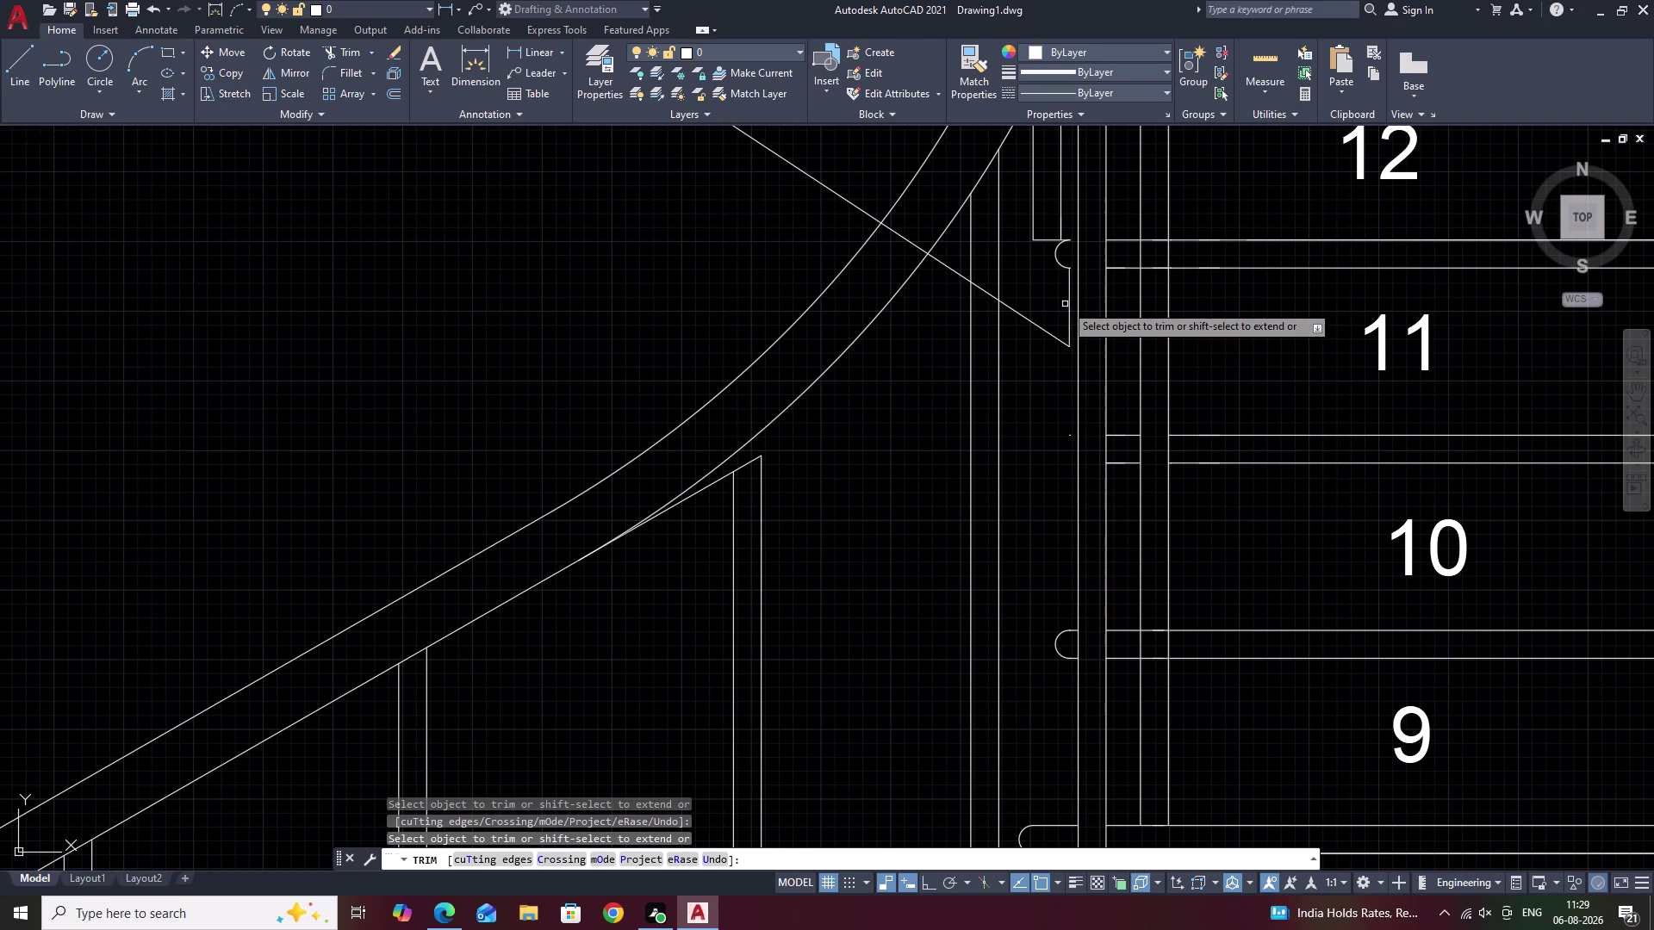
Cut one piece off the diagonal line, then try EXTEND near step 11 and cancel it.
click(1068, 301)
key(Escape)
text(EX)
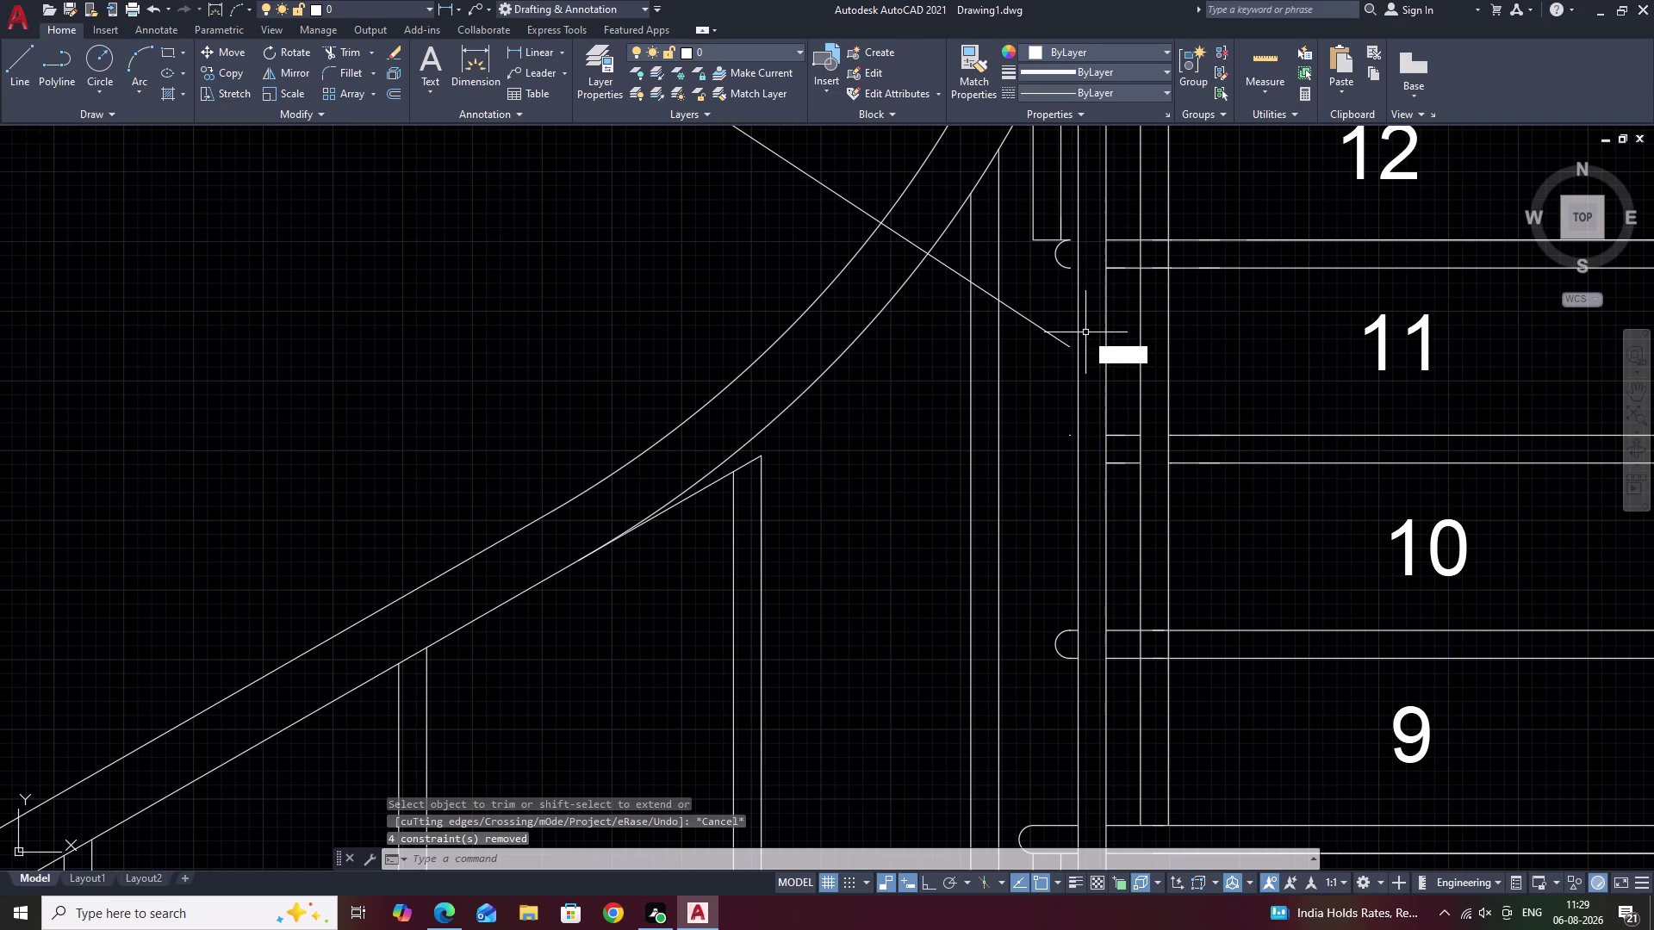
key(space)
click(1059, 337)
key(Escape)
scroll(down, 3)
scroll(down, 3)
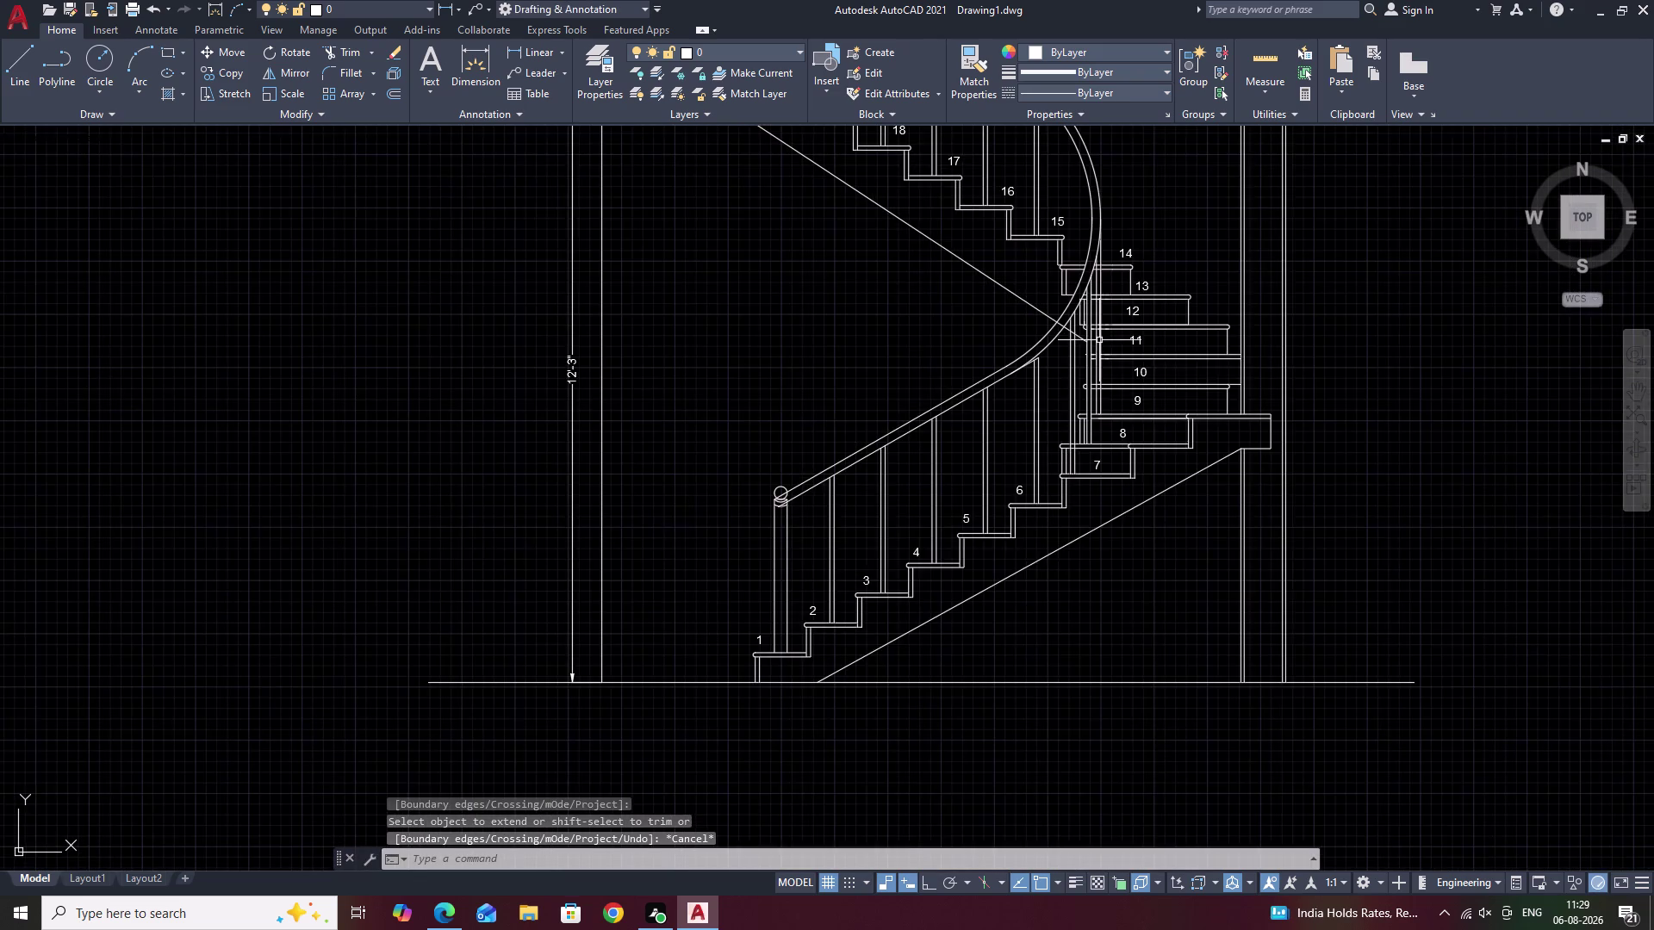
middle_drag(1099, 341, 1095, 471)
scroll(up, 3)
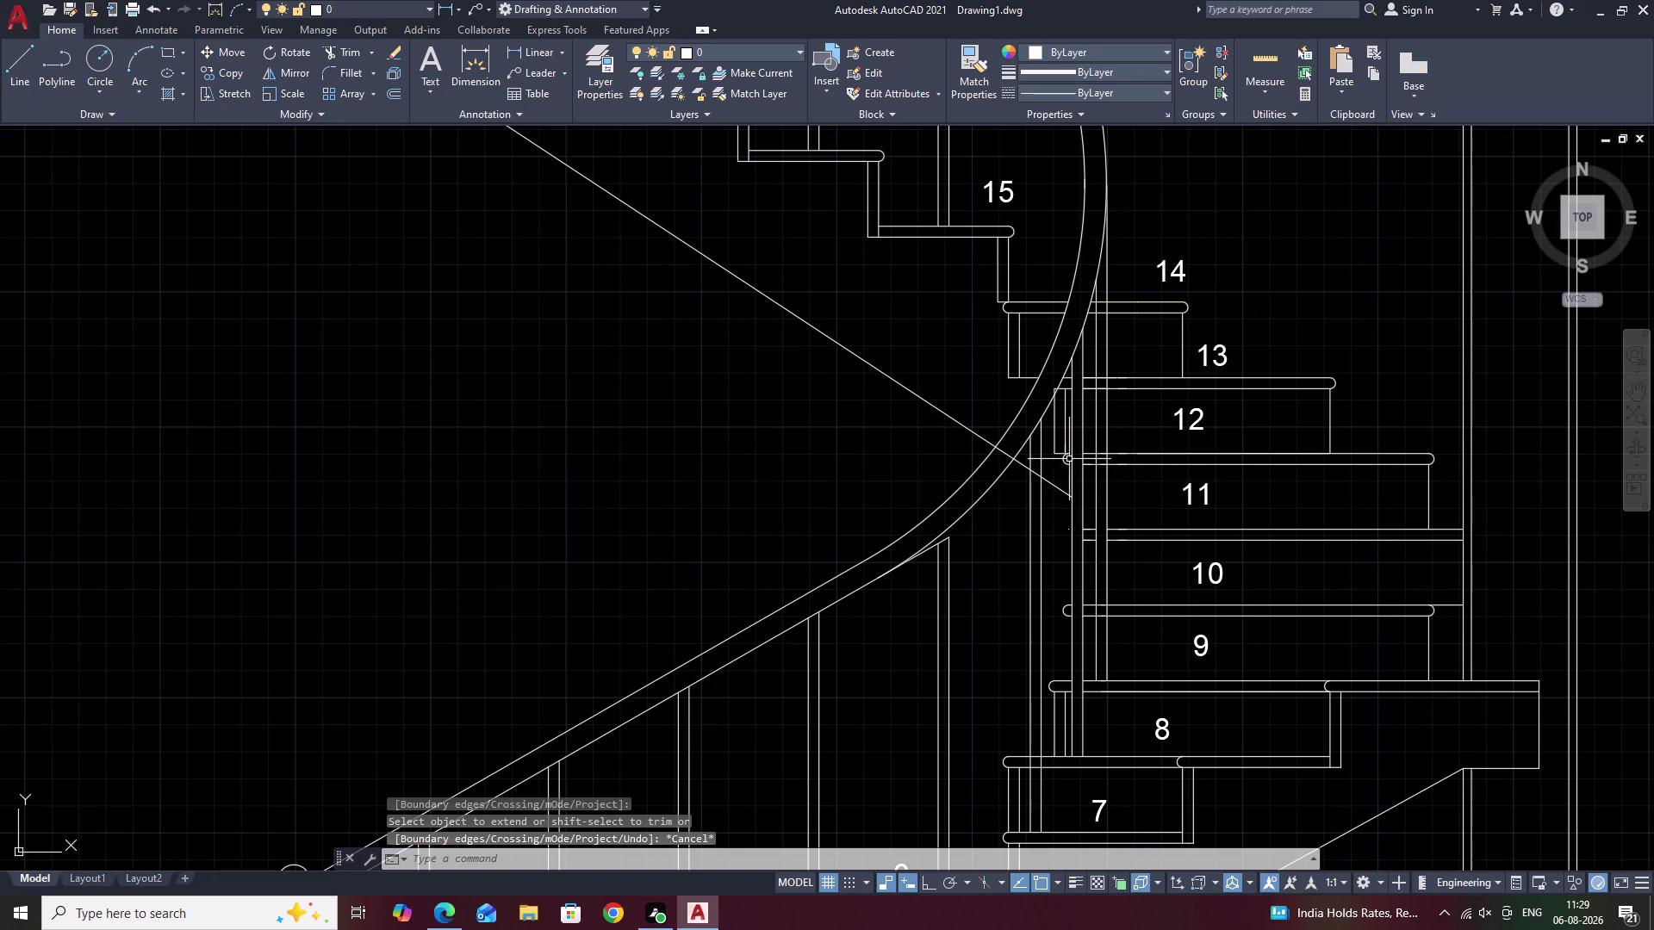
key(Escape)
scroll(up, 3)
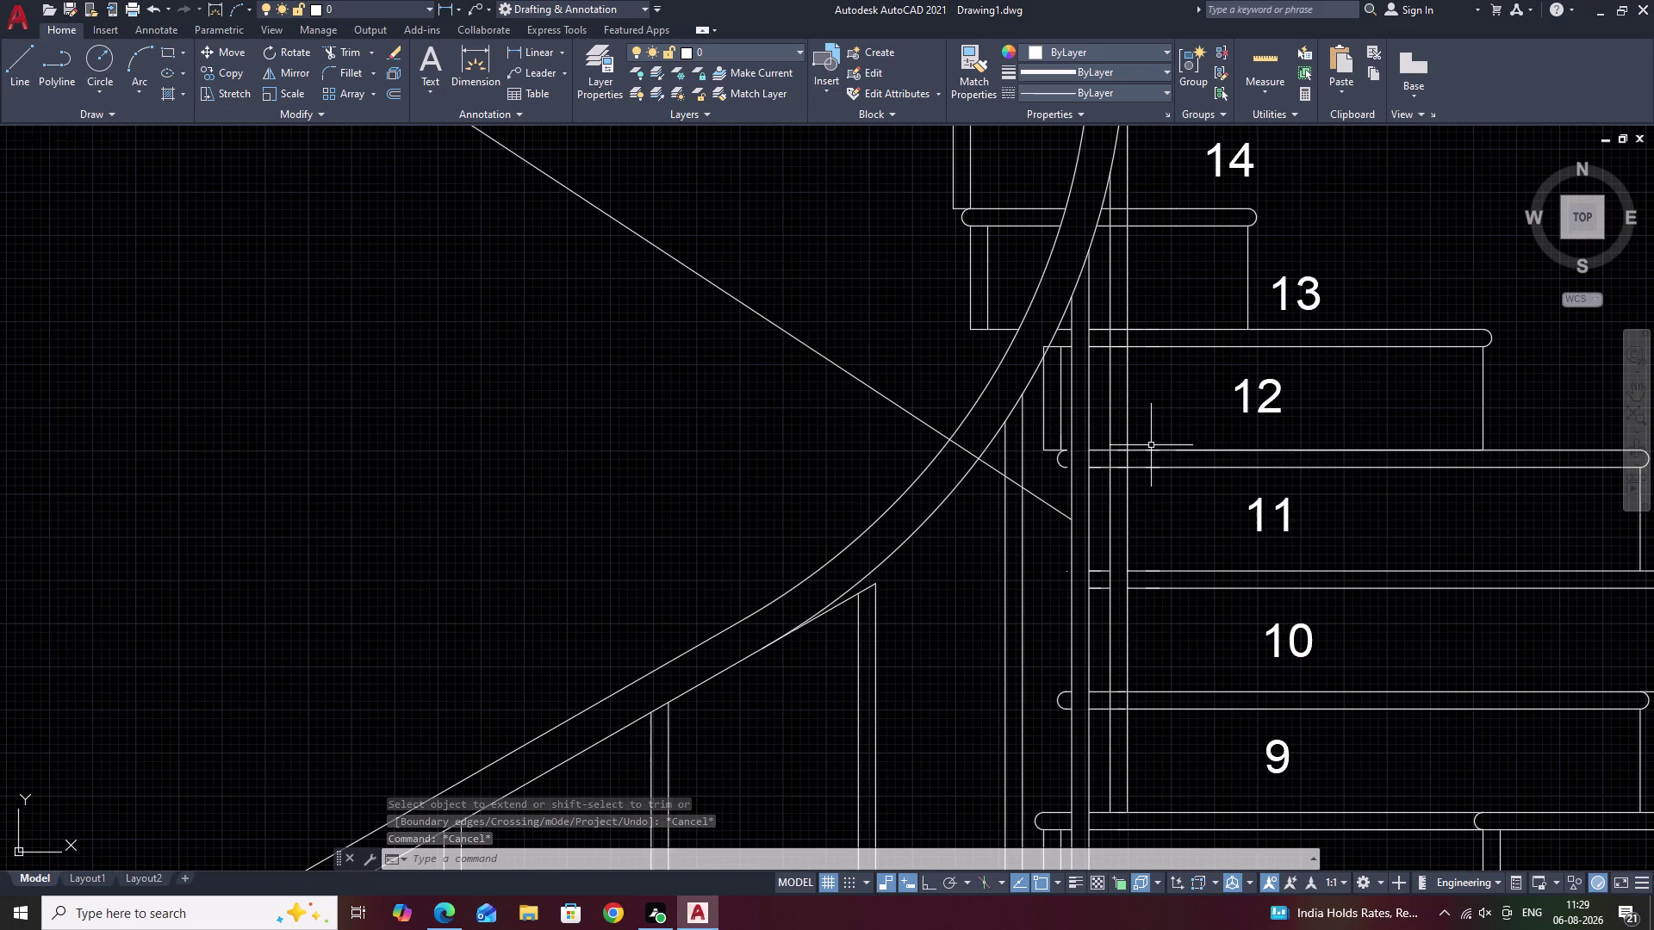
Trim the overlapping diagonal pieces around the posts beside steps 11 and 12.
text(TR)
key(space)
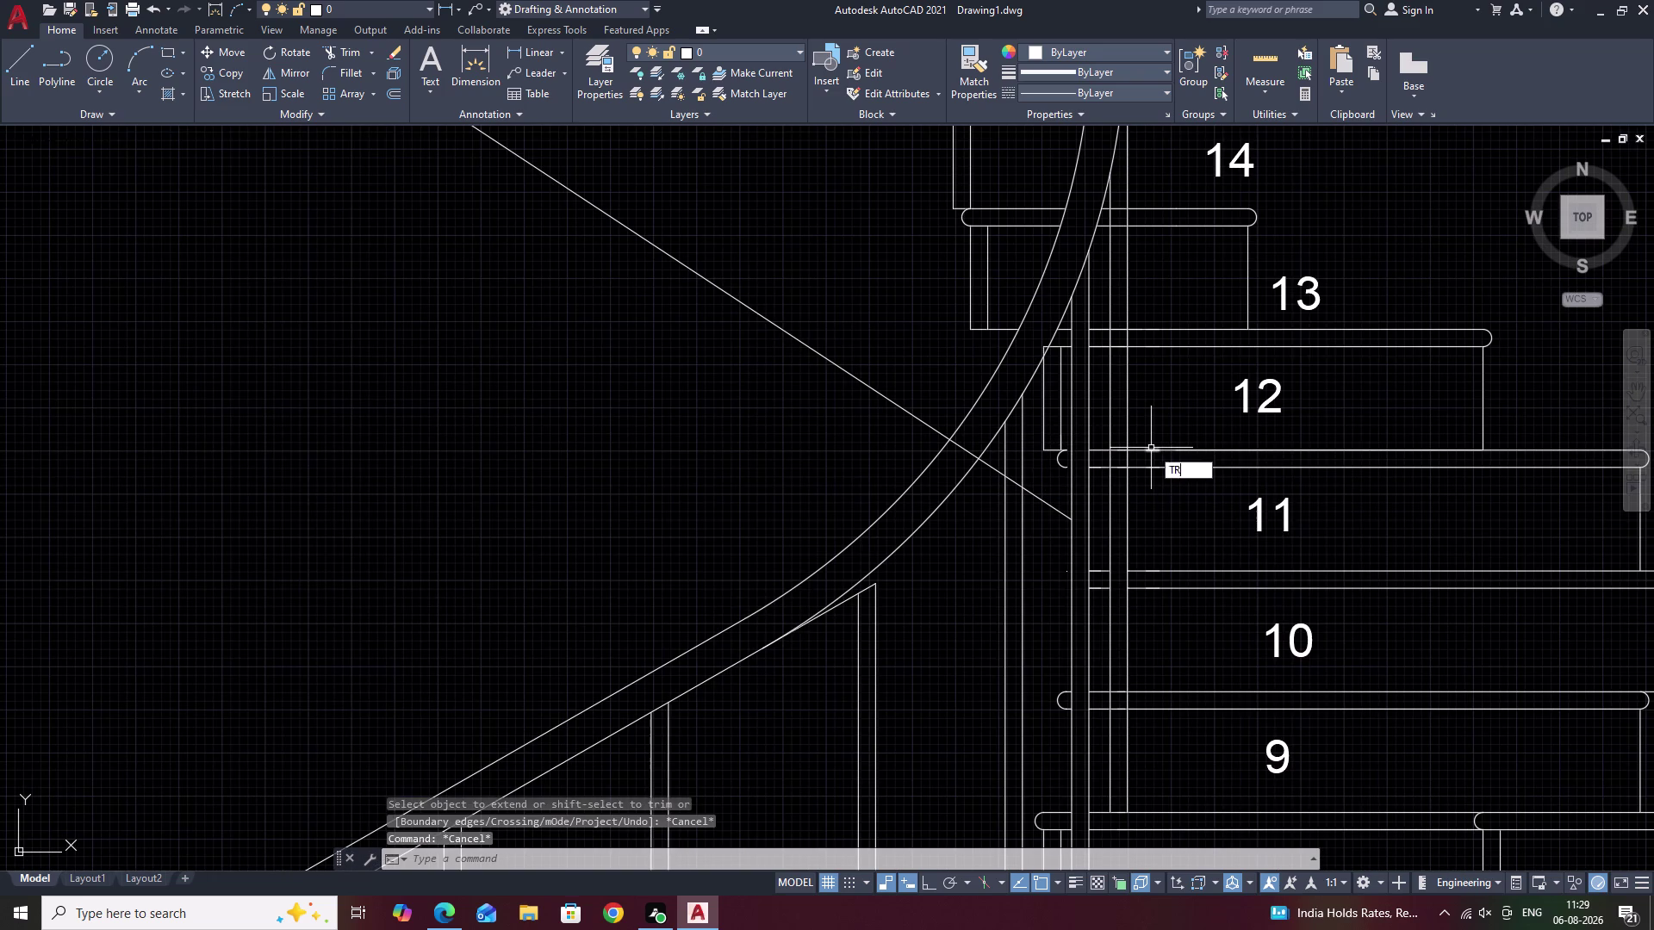
click(1063, 410)
click(1060, 461)
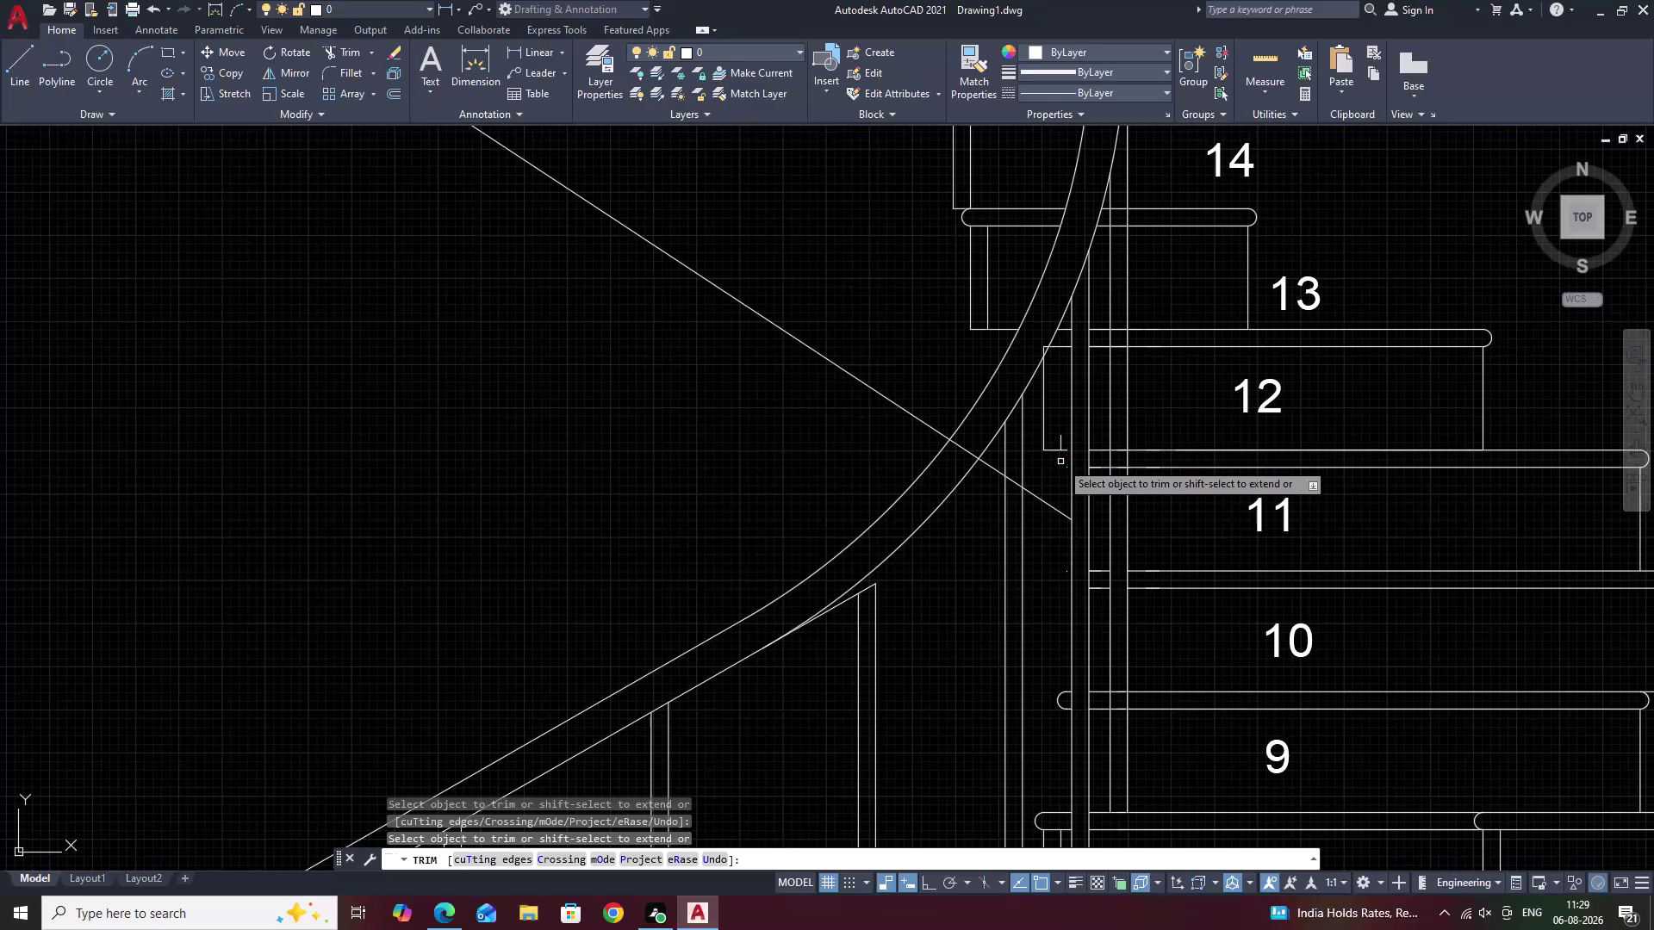
click(1056, 436)
click(1061, 453)
click(1046, 447)
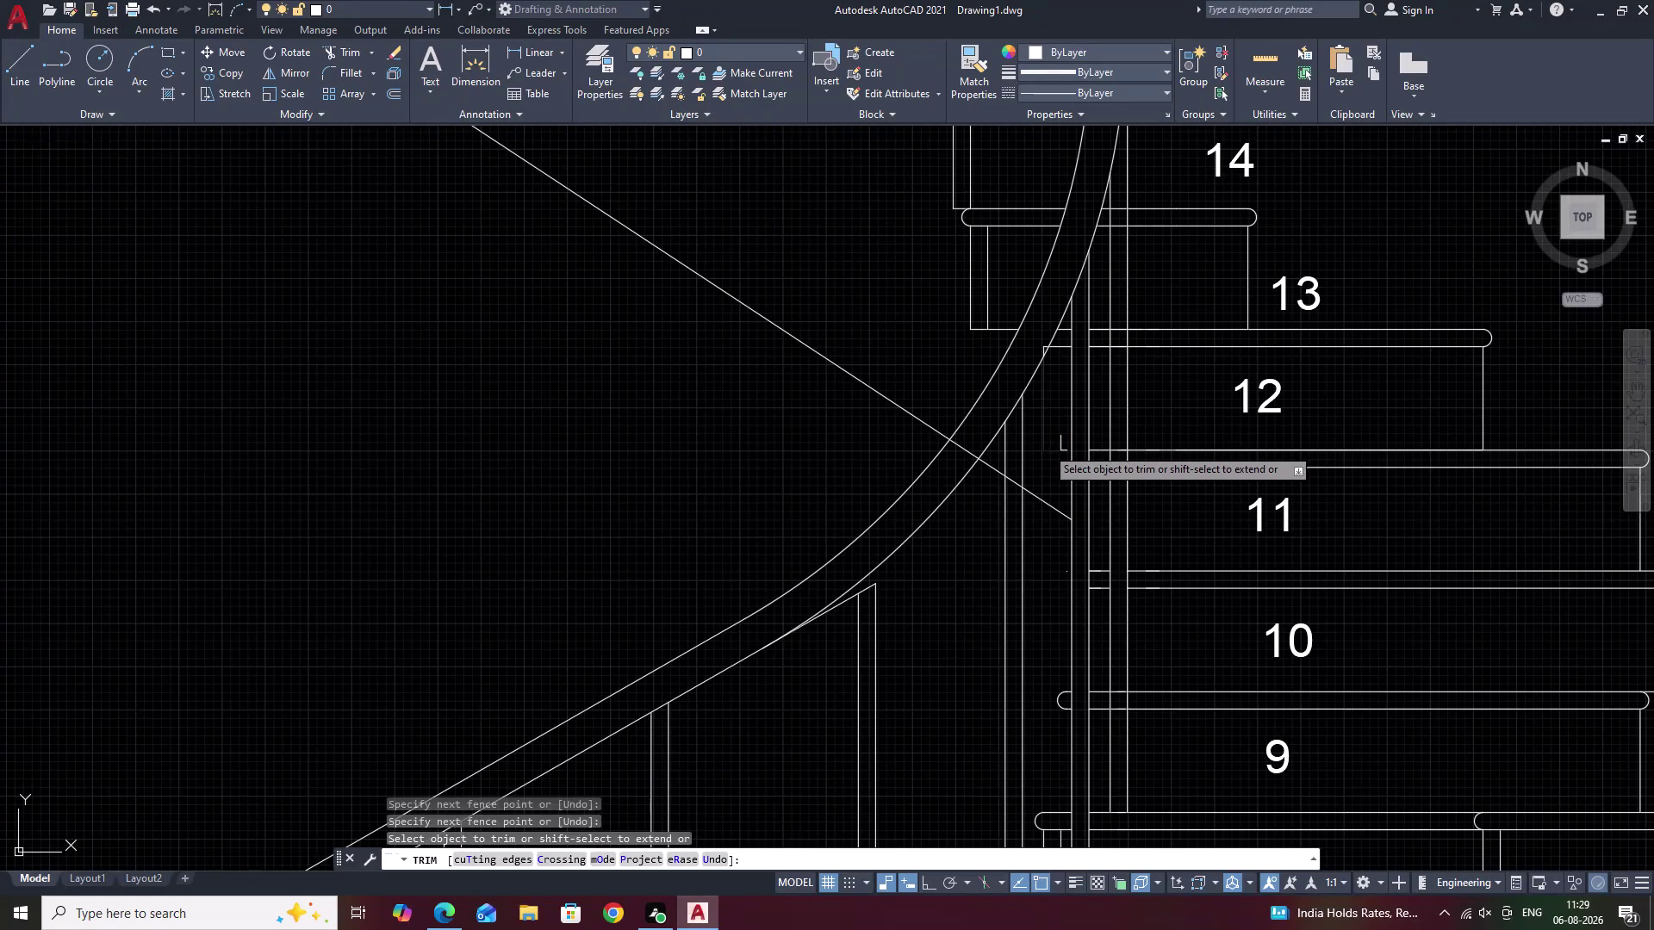
click(1062, 446)
click(1065, 467)
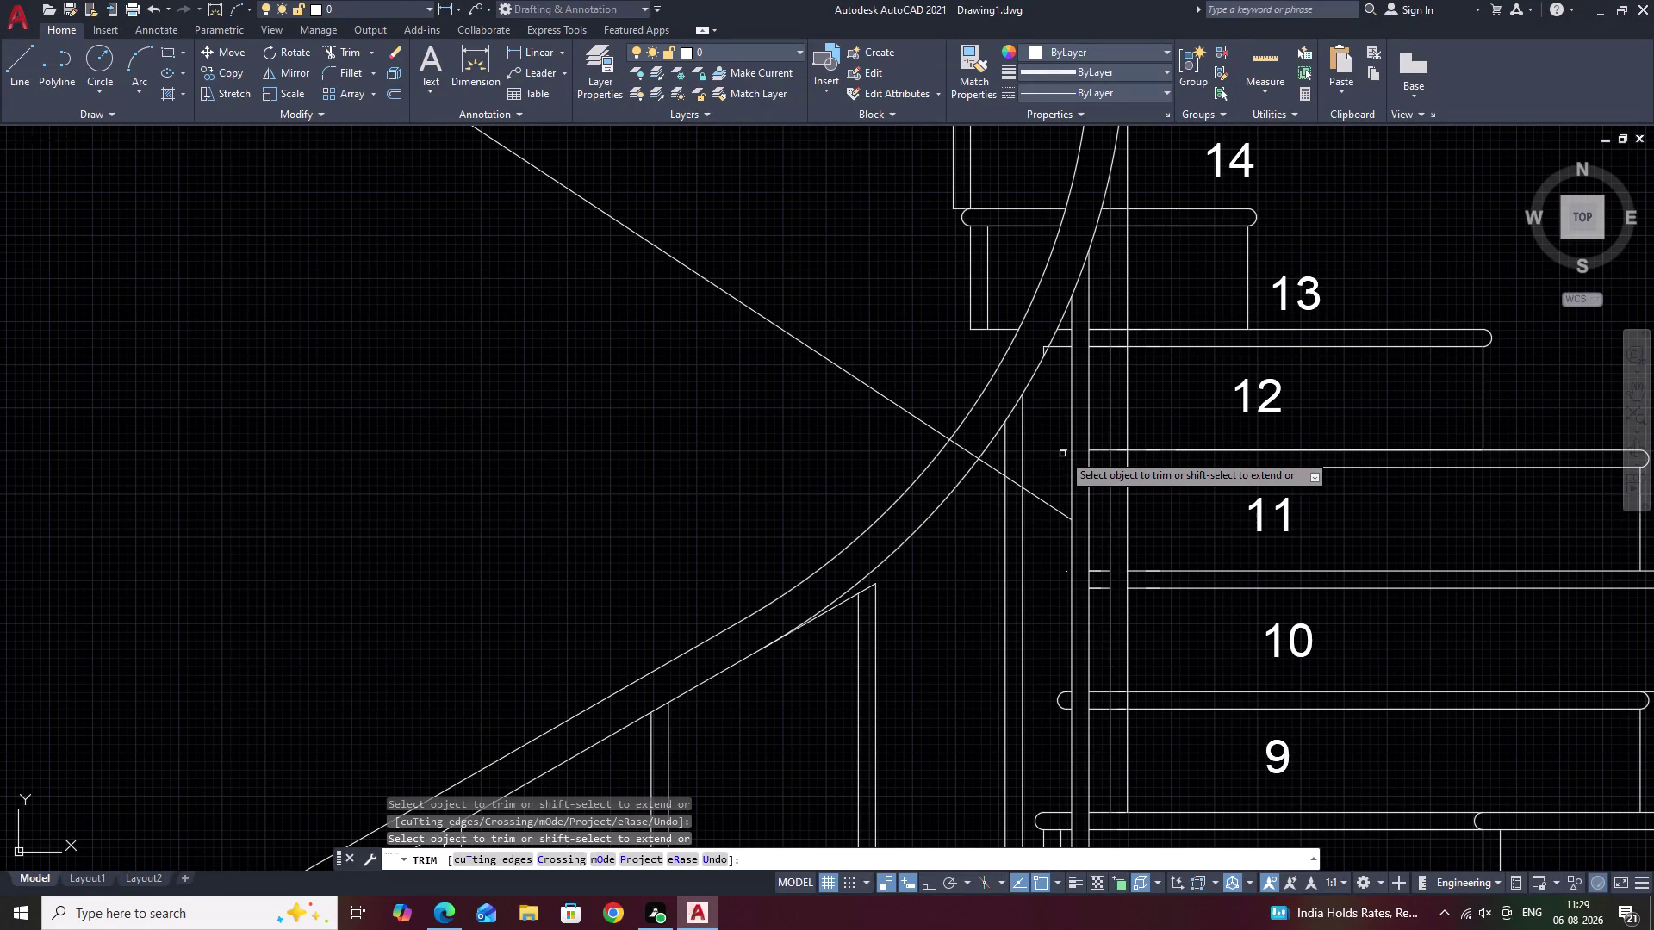
click(1062, 451)
Trim the leftover diagonal ends by the handrail and beside the posts.
scroll(up, 3)
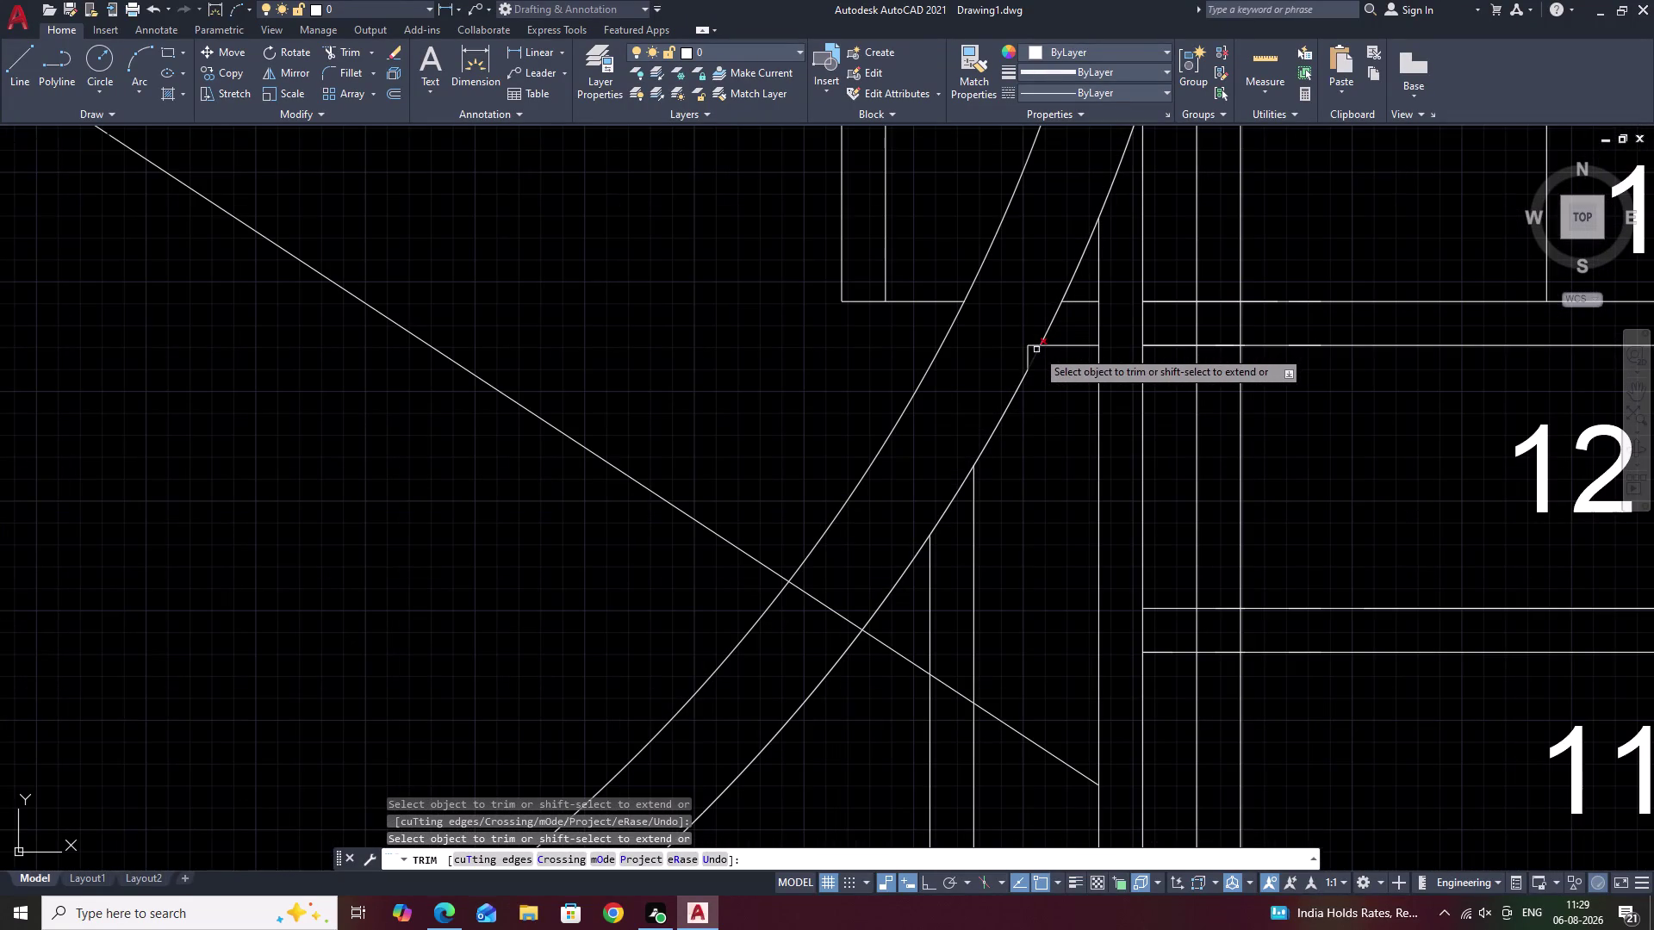
click(1030, 346)
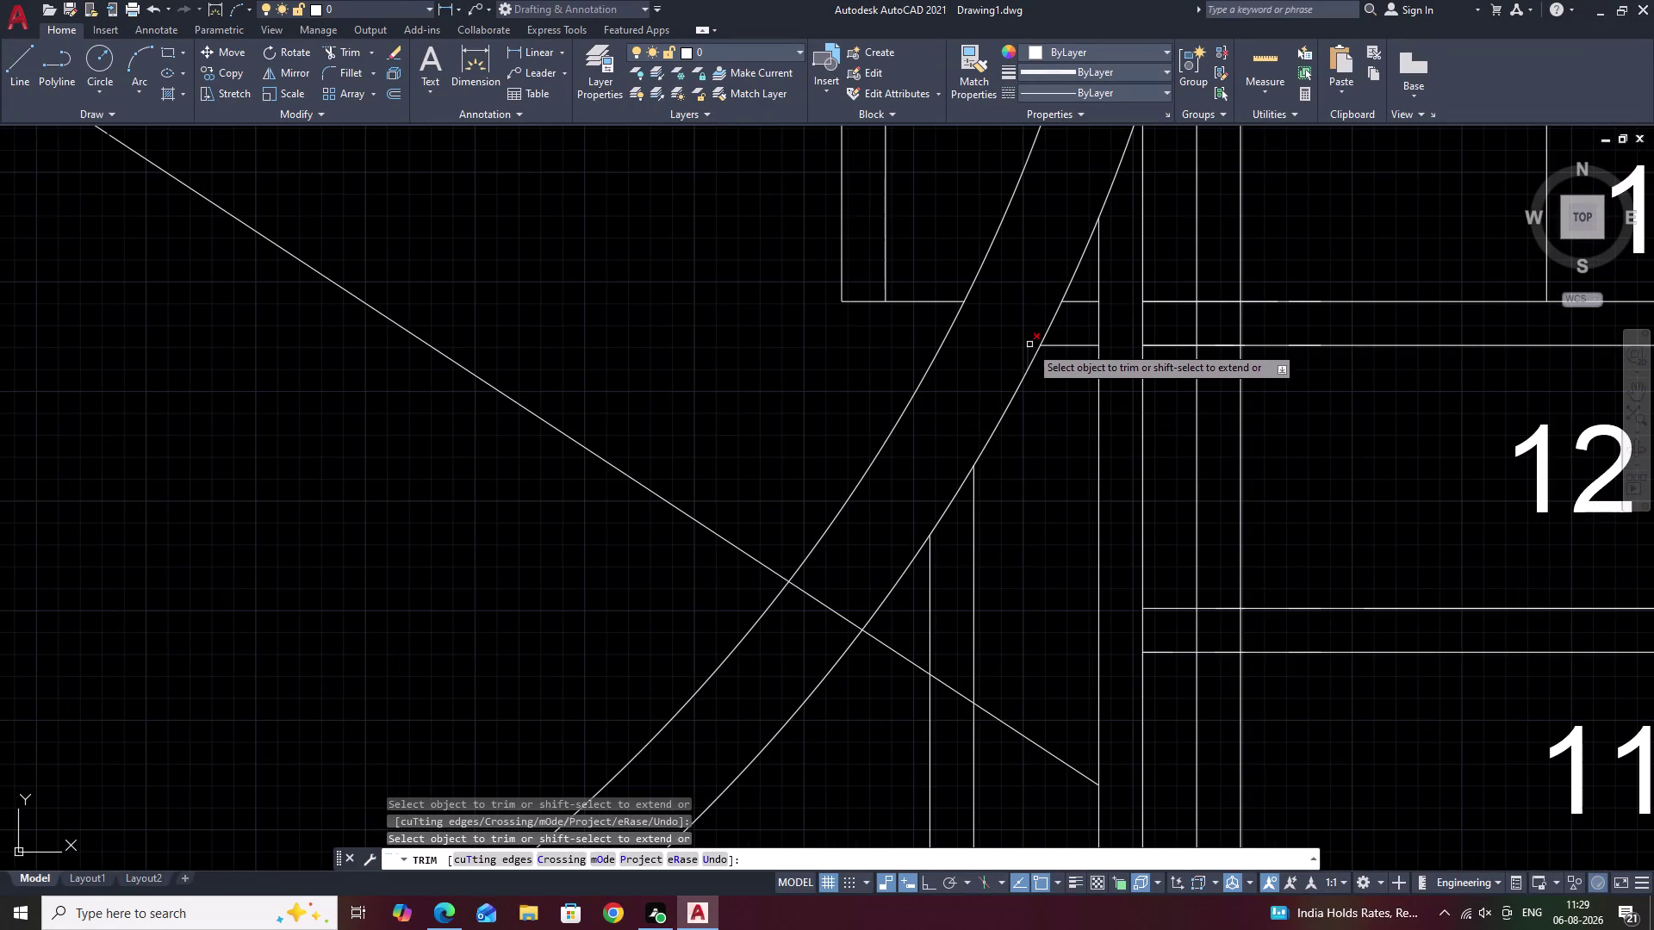
click(1030, 345)
scroll(down, 3)
click(1057, 372)
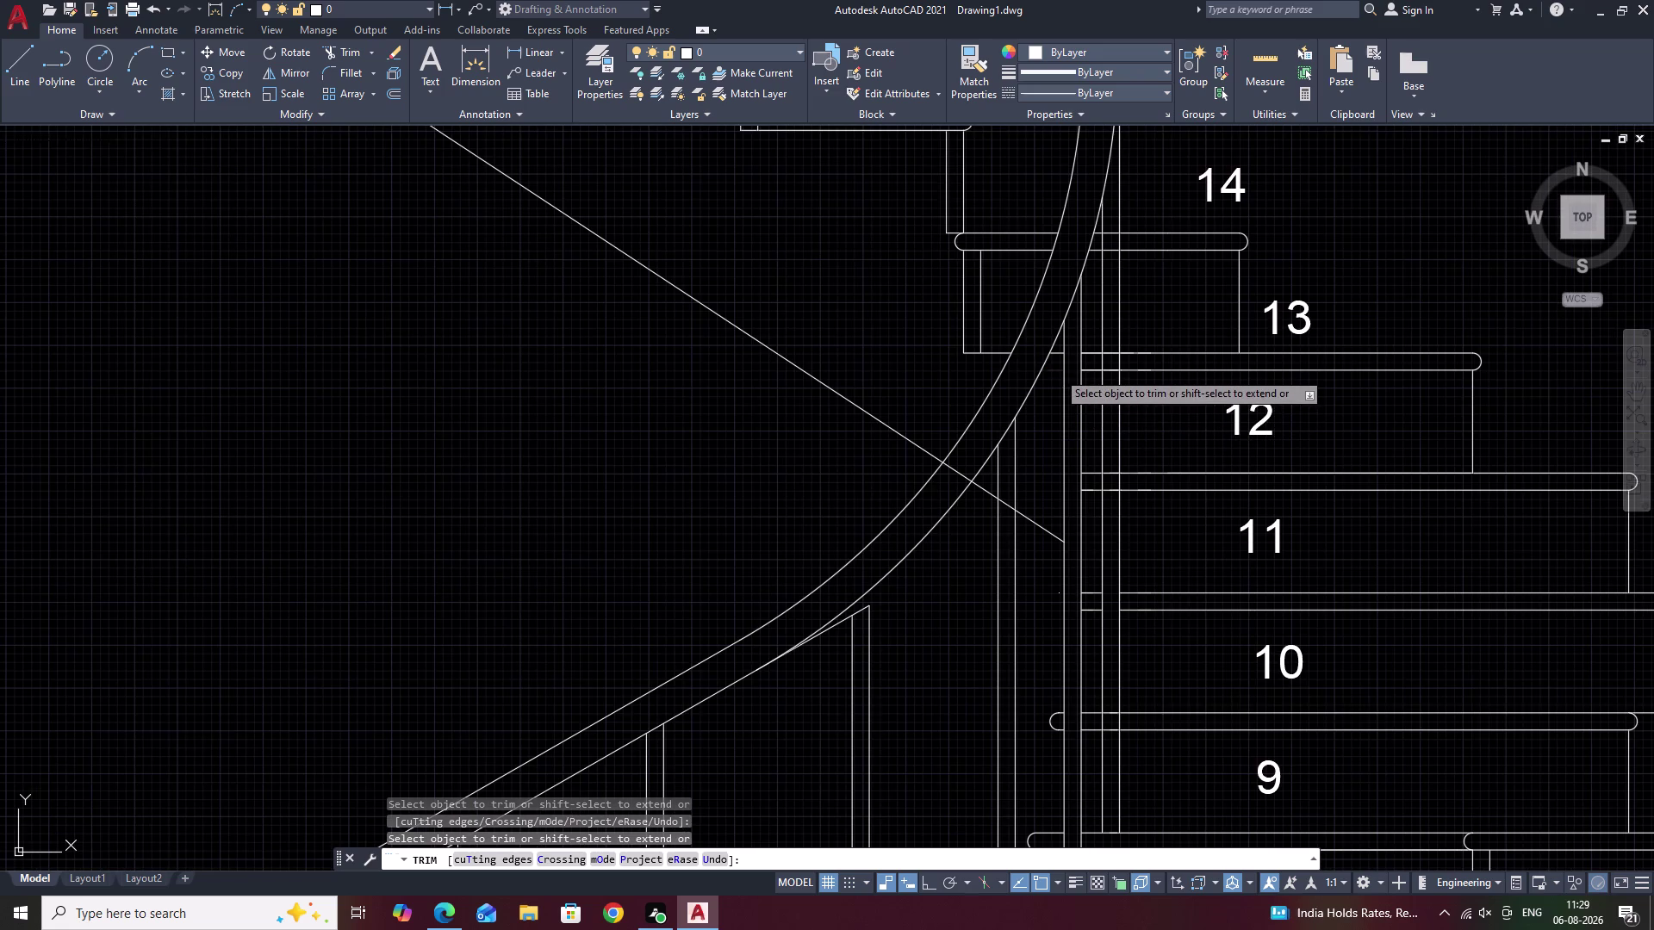
scroll(down, 3)
click(1038, 430)
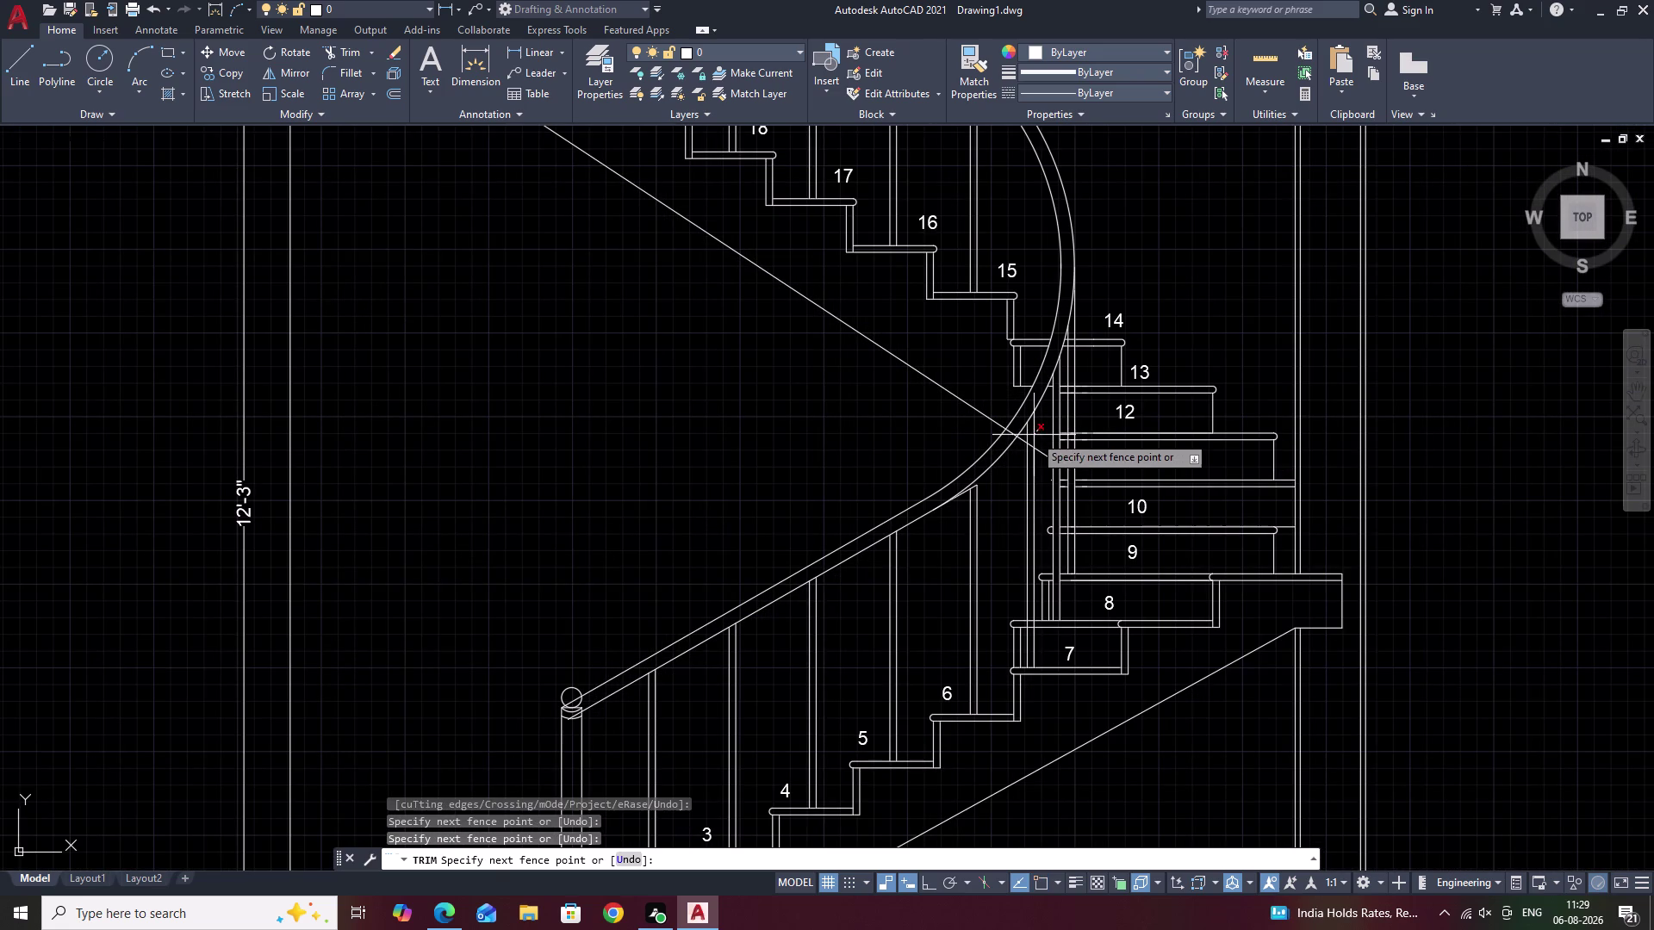
key(grave)
scroll(up, 3)
key(Escape)
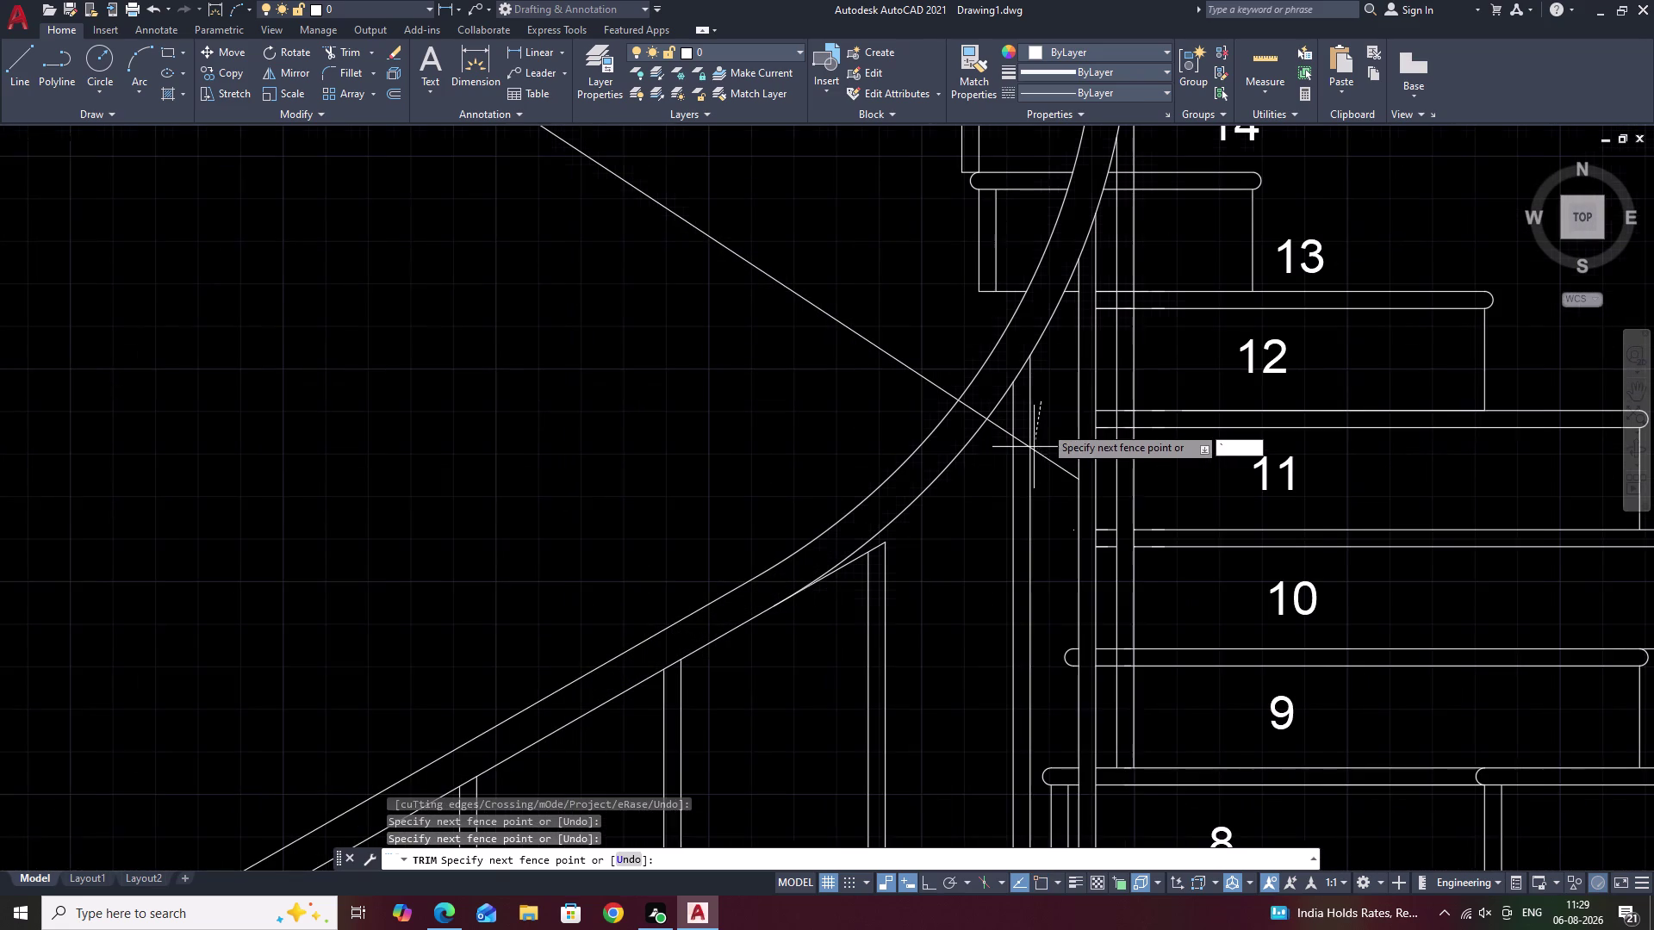
key(Escape)
Fence-trim the diagonal across the posts and frame the numbered stair section.
text(TR)
key(space)
scroll(up, 3)
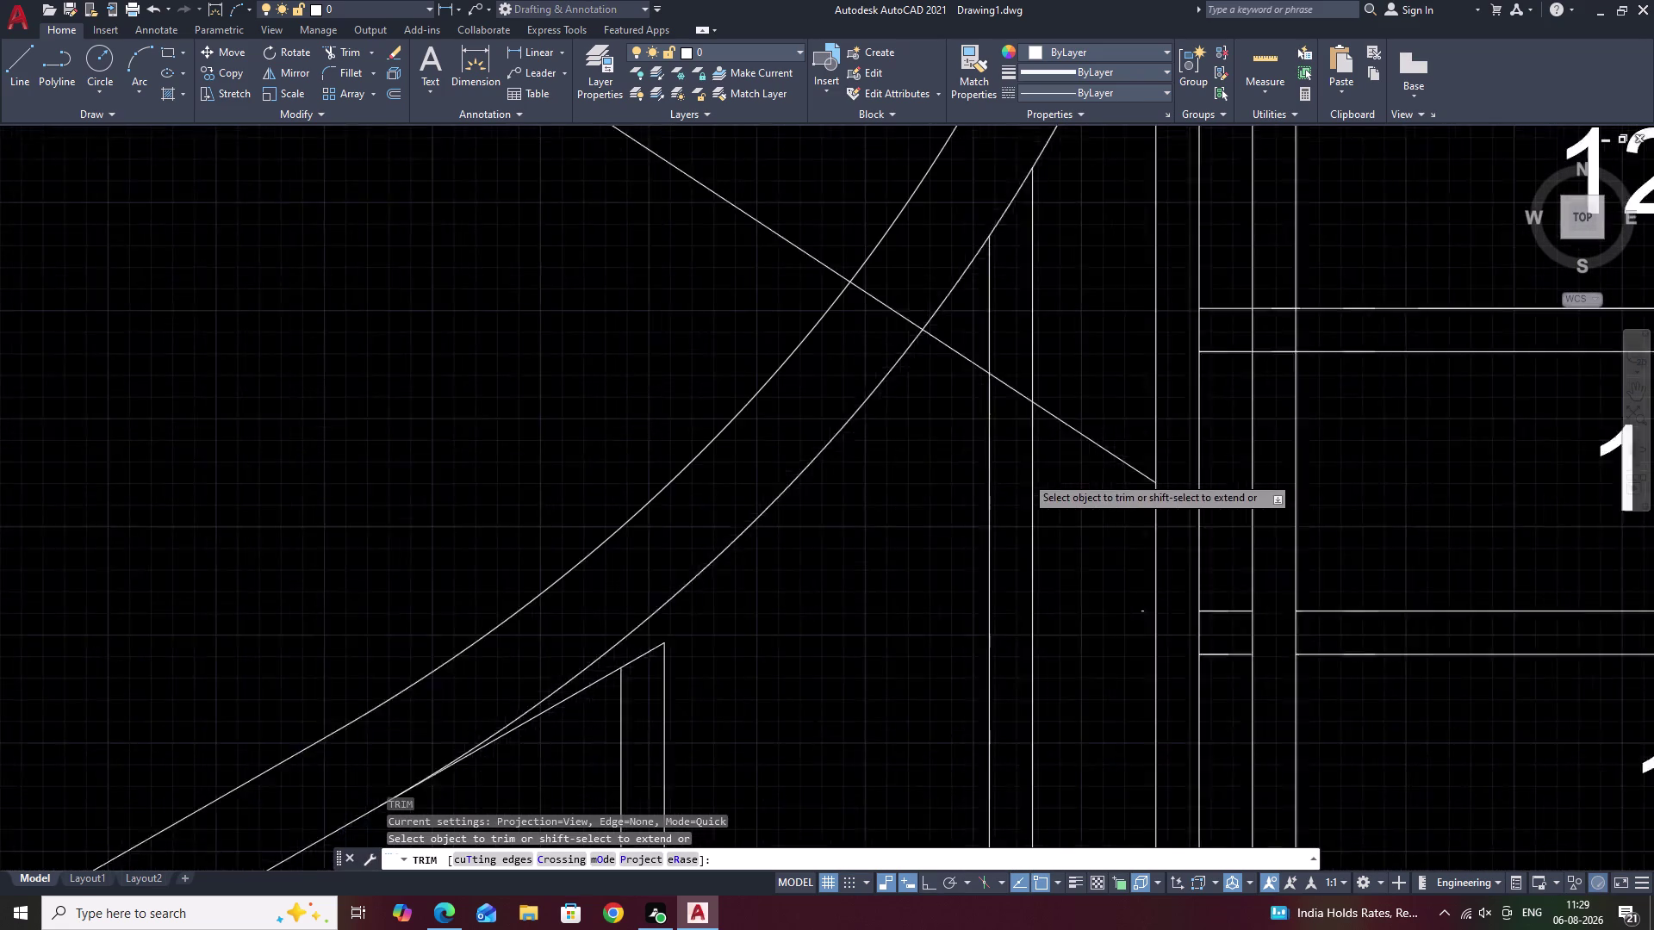
drag(1013, 429, 1022, 334)
click(1007, 302)
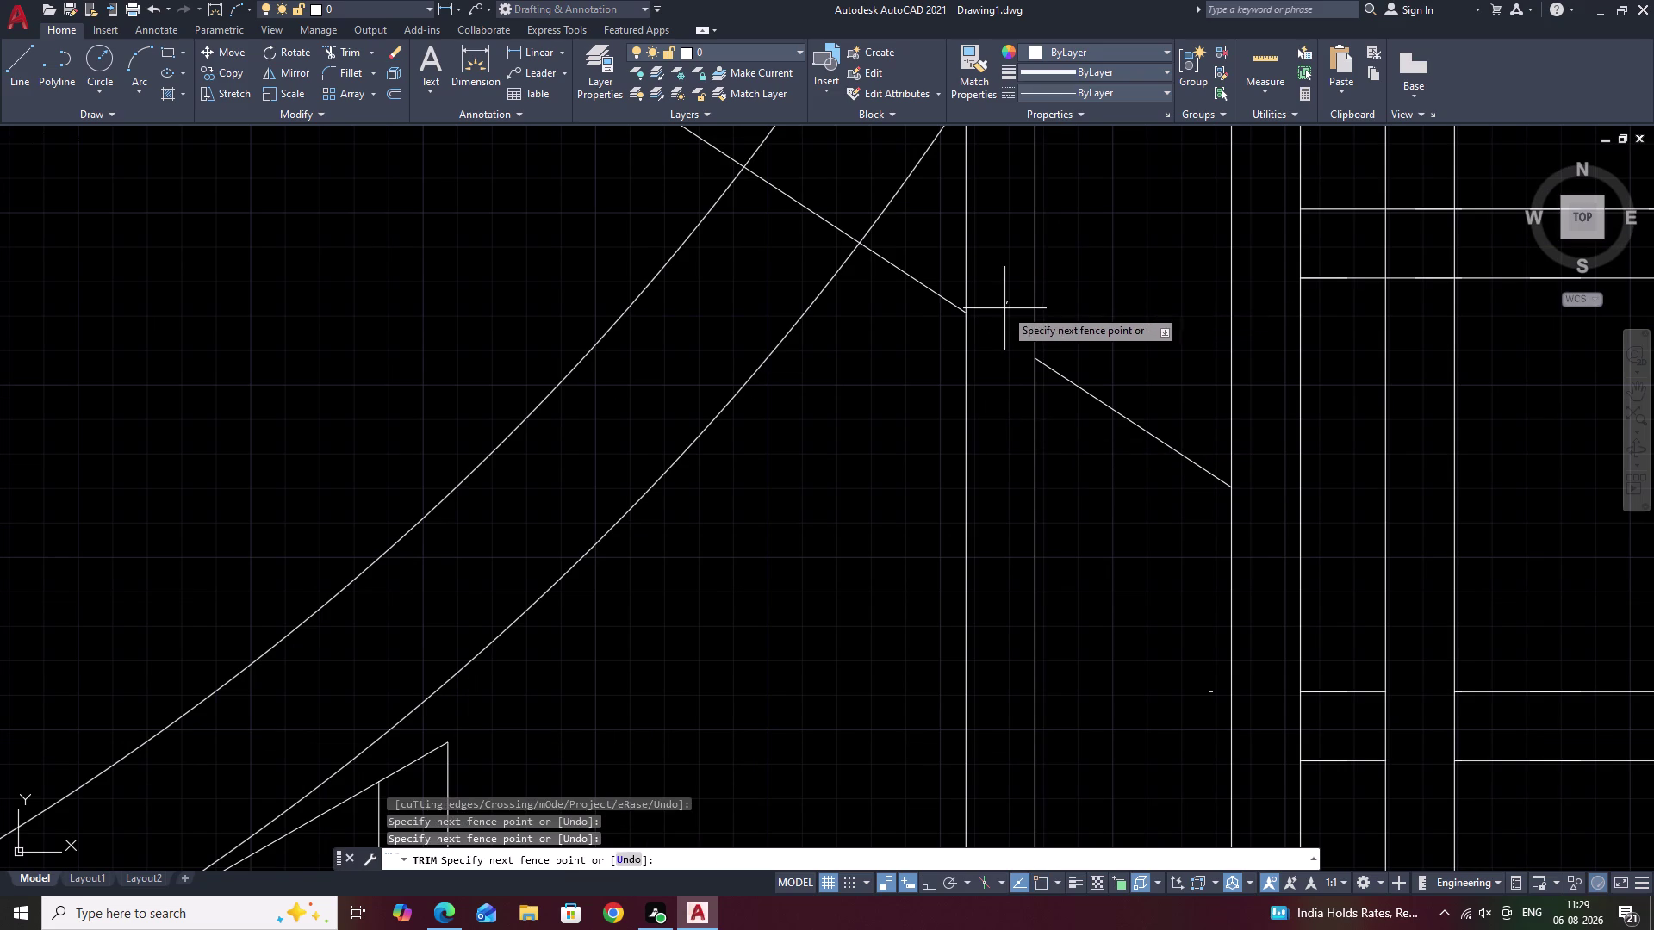
scroll(down, 3)
middle_drag(1002, 314, 995, 409)
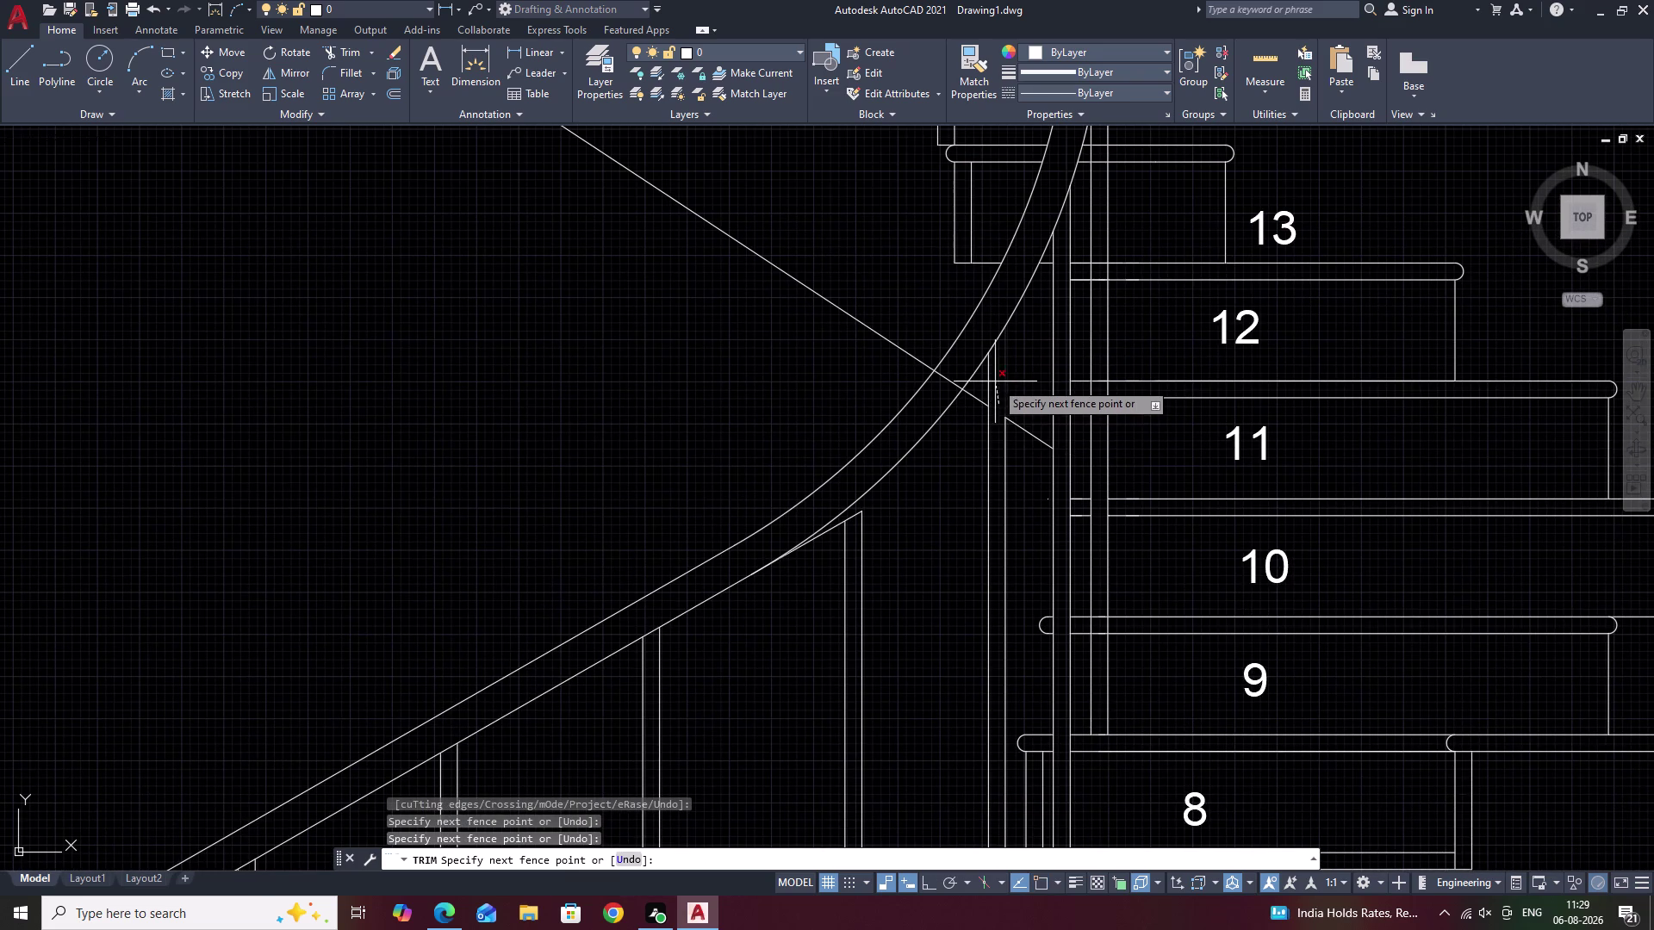
key(Escape)
scroll(down, 3)
middle_drag(1023, 395, 998, 544)
key(Escape)
middle_drag(1195, 477, 1195, 538)
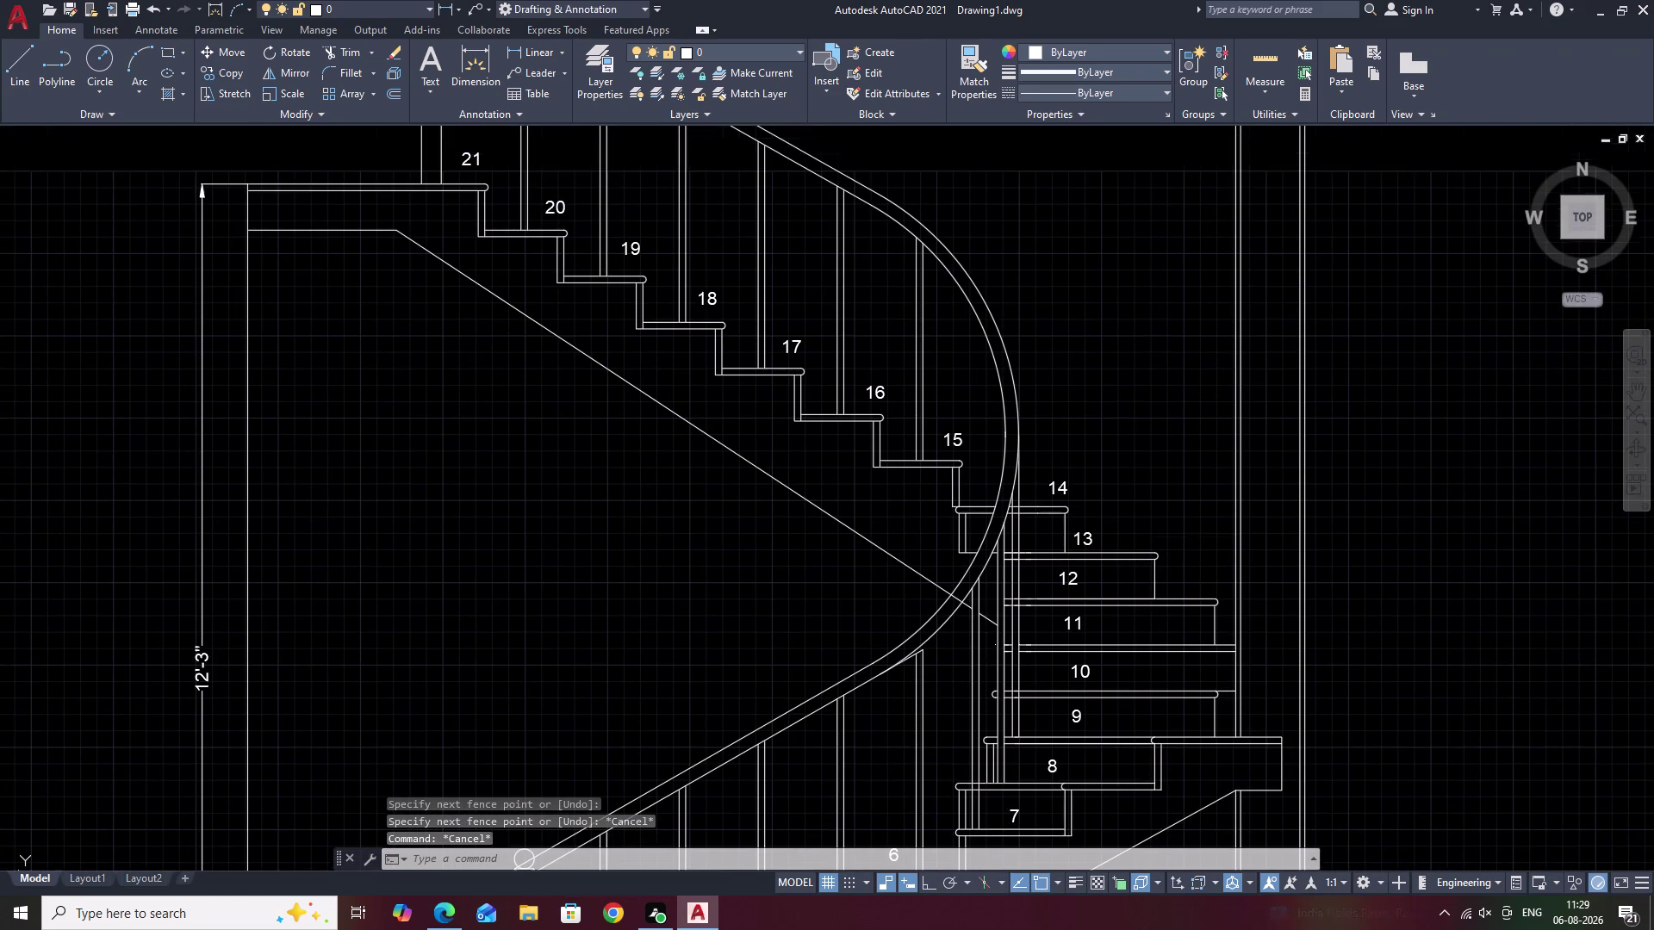
scroll(down, 3)
middle_drag(1131, 504, 1161, 424)
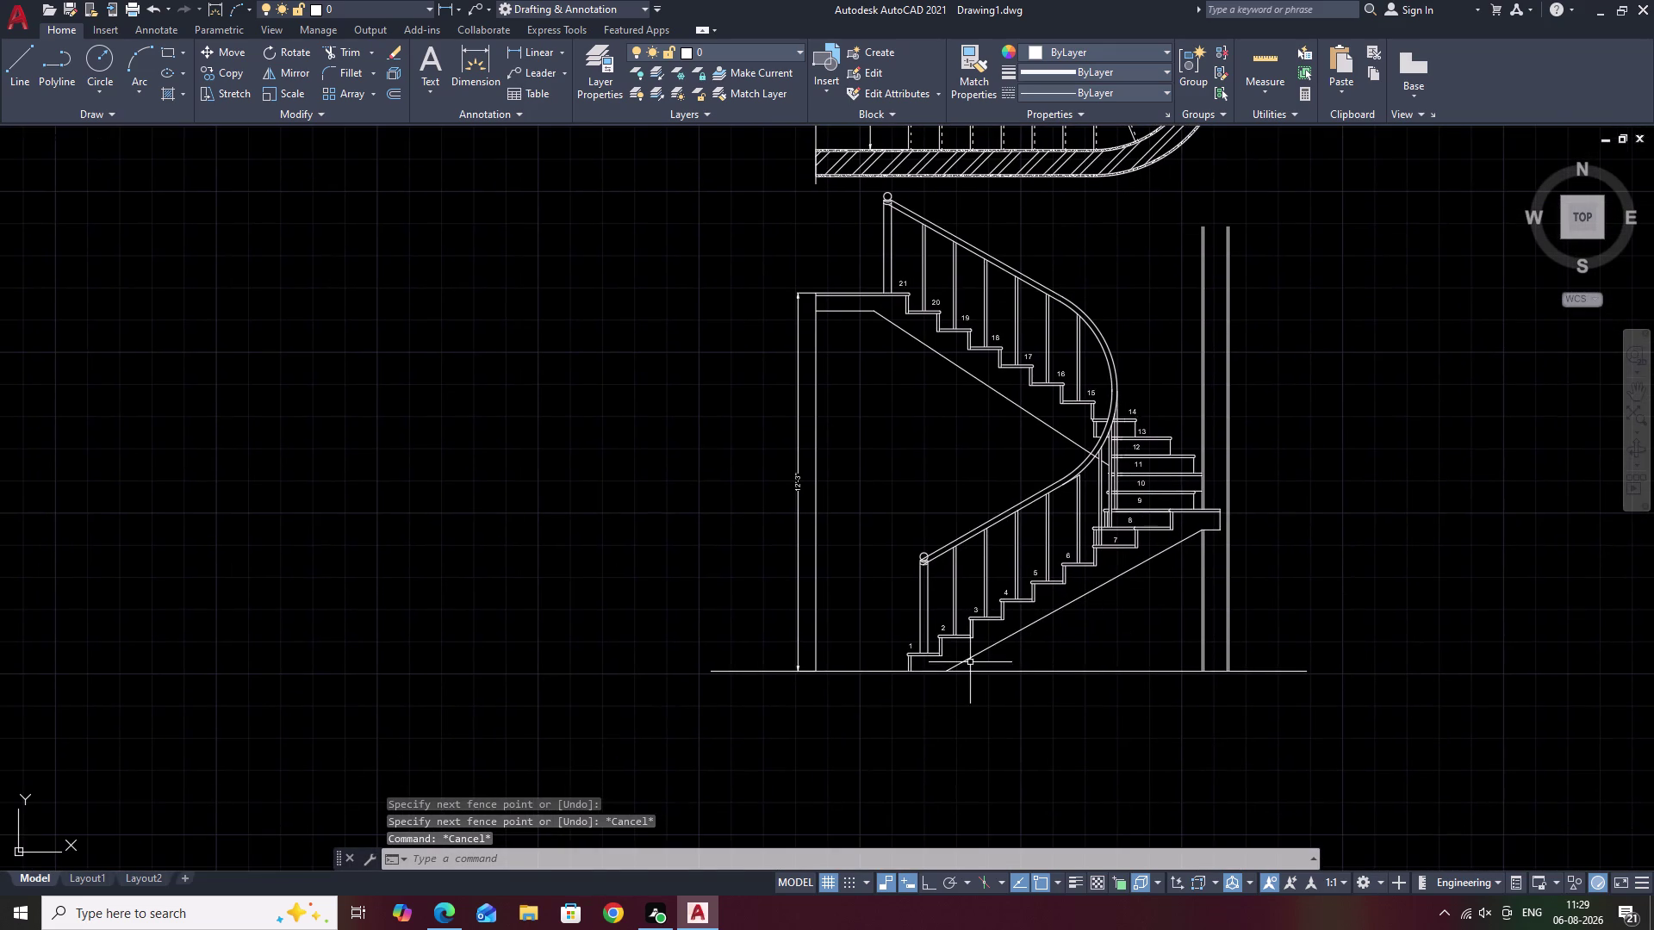
middle_drag(968, 689, 1001, 679)
scroll(up, 3)
middle_drag(1030, 622, 1065, 685)
scroll(down, 3)
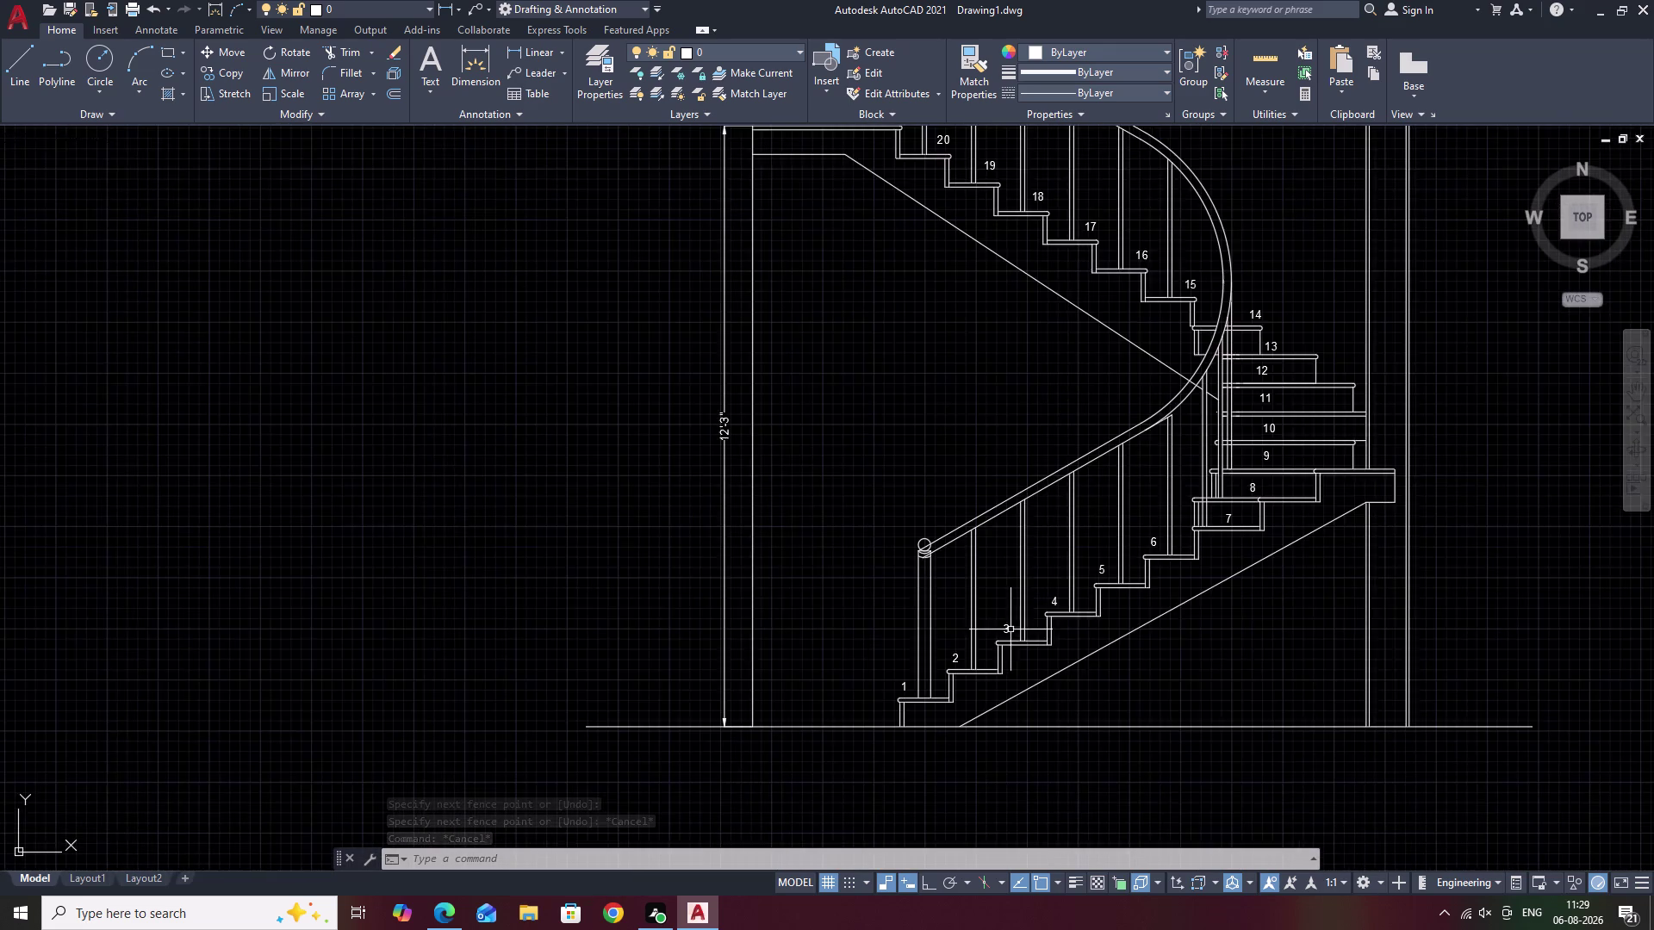
middle_drag(1017, 618, 922, 747)
key(Escape)
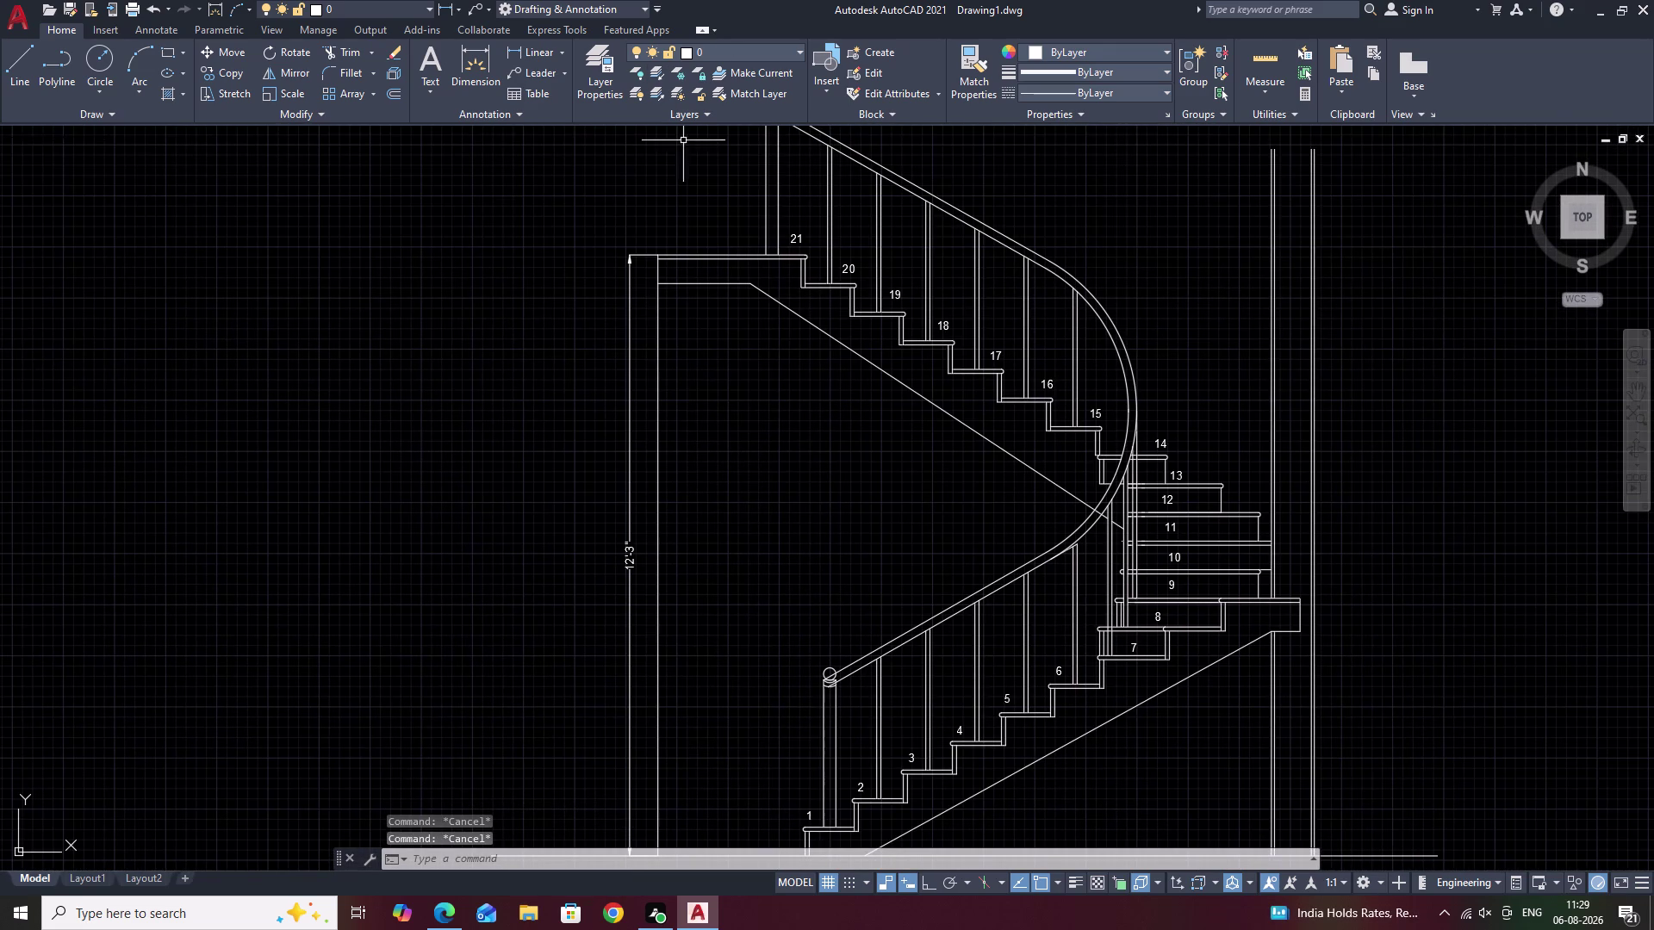
click(530, 27)
click(341, 93)
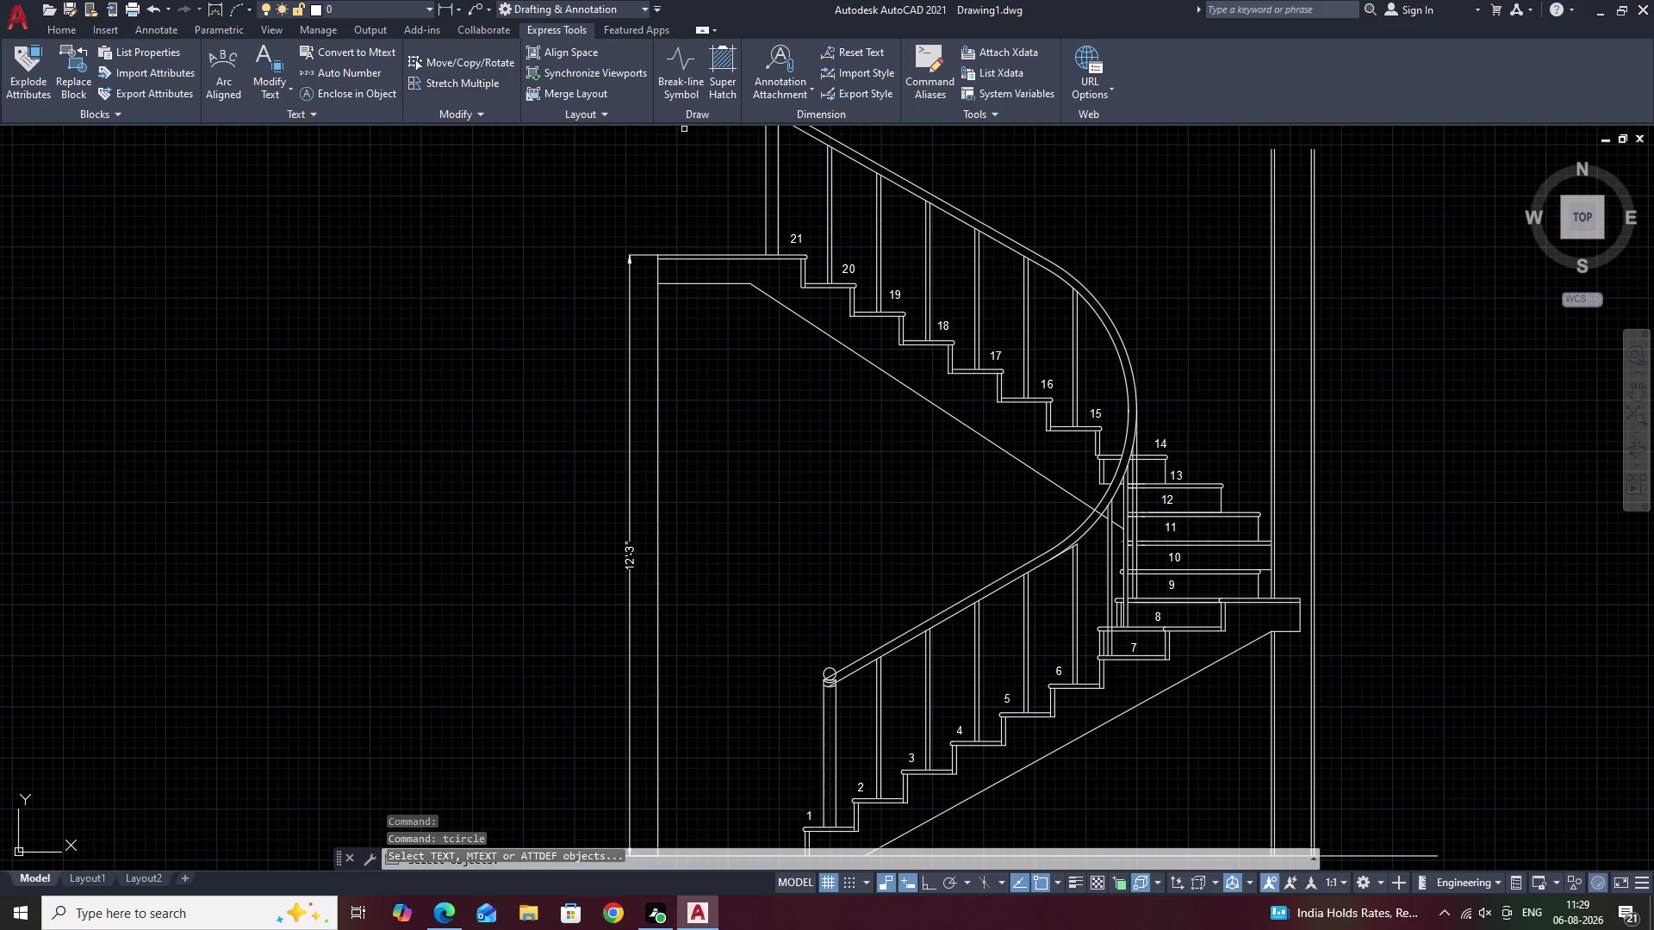
Pick step numbers 1 through 7 for enclosing in circles.
middle_drag(715, 537, 729, 417)
scroll(up, 3)
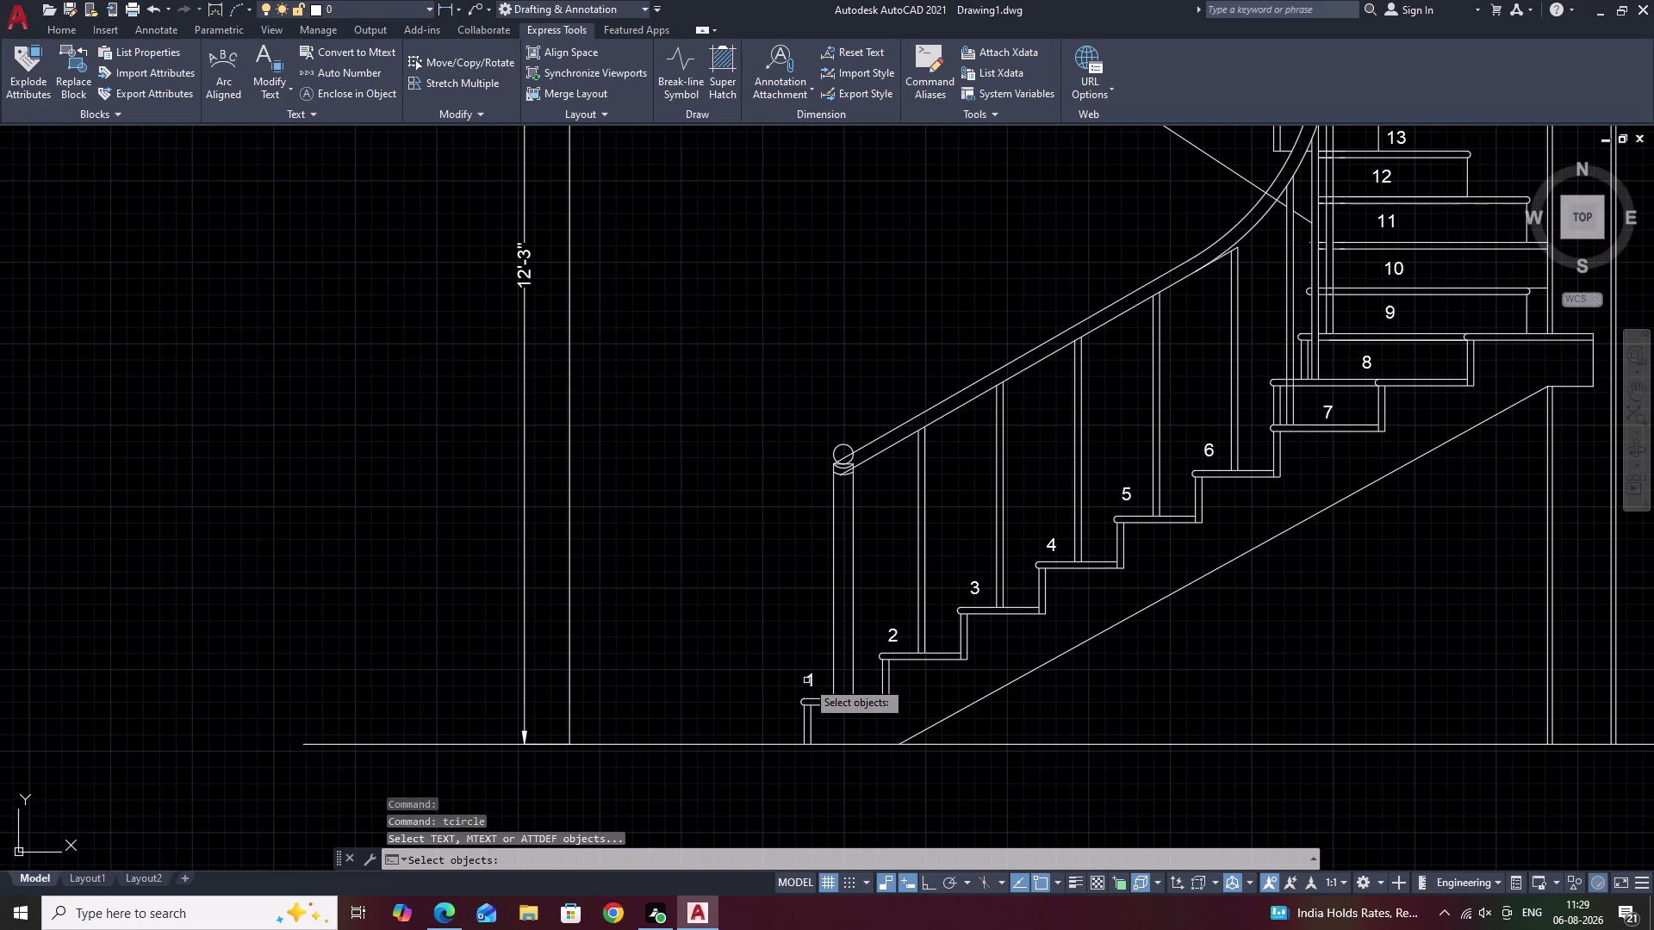
click(814, 679)
click(893, 636)
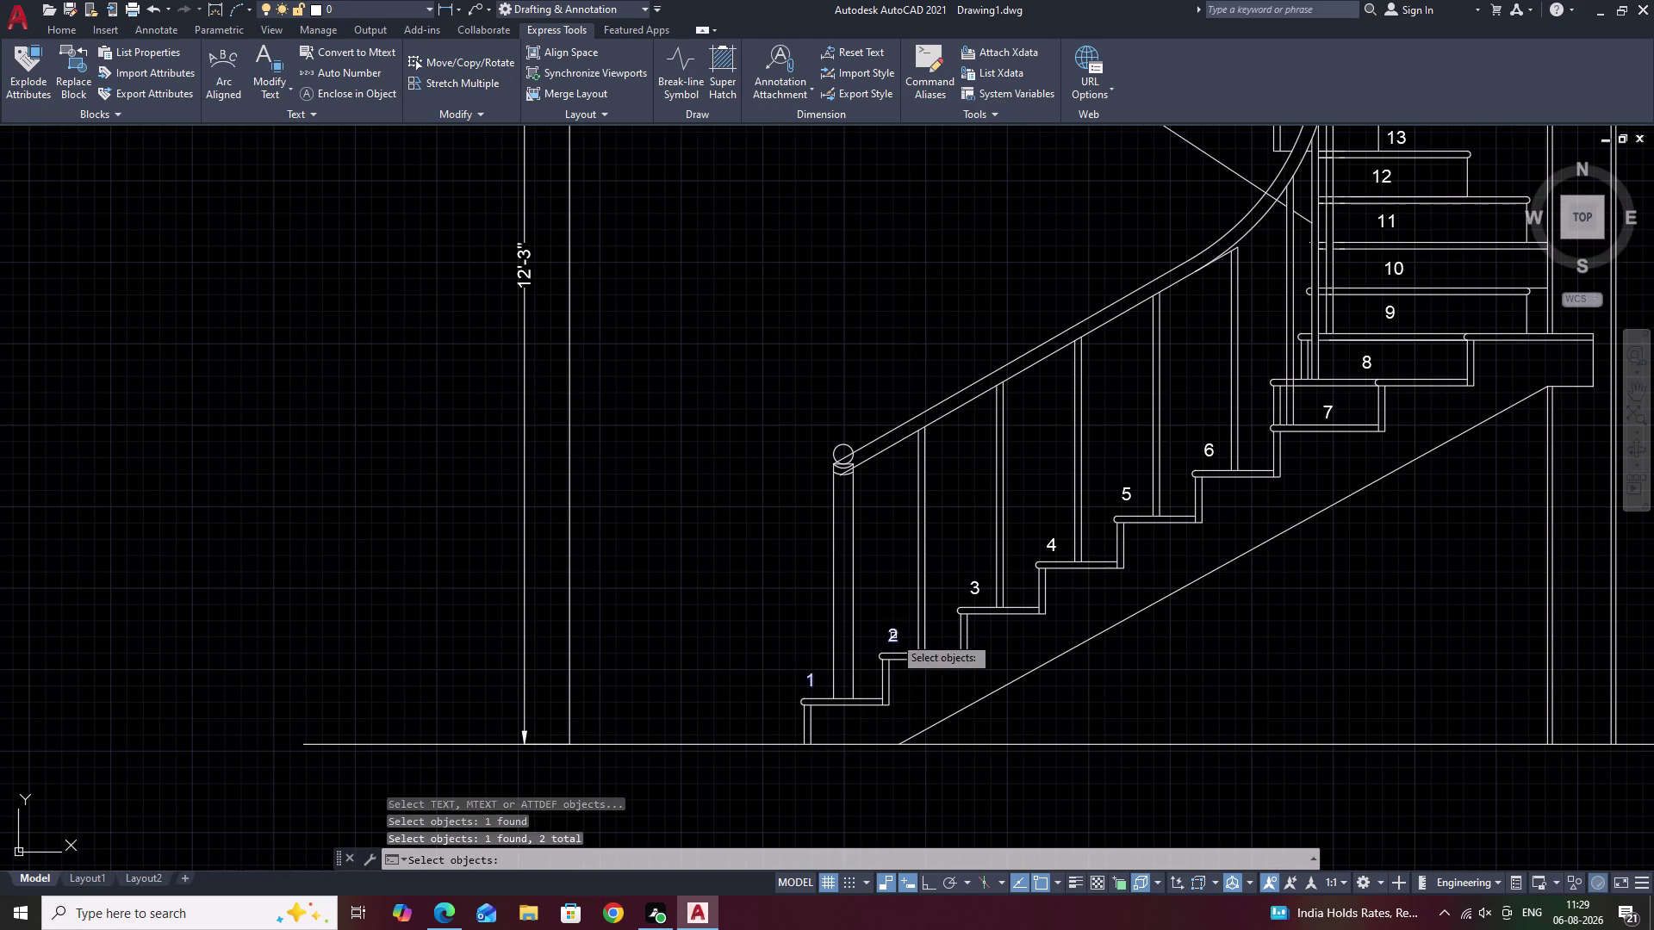
click(978, 584)
click(1052, 542)
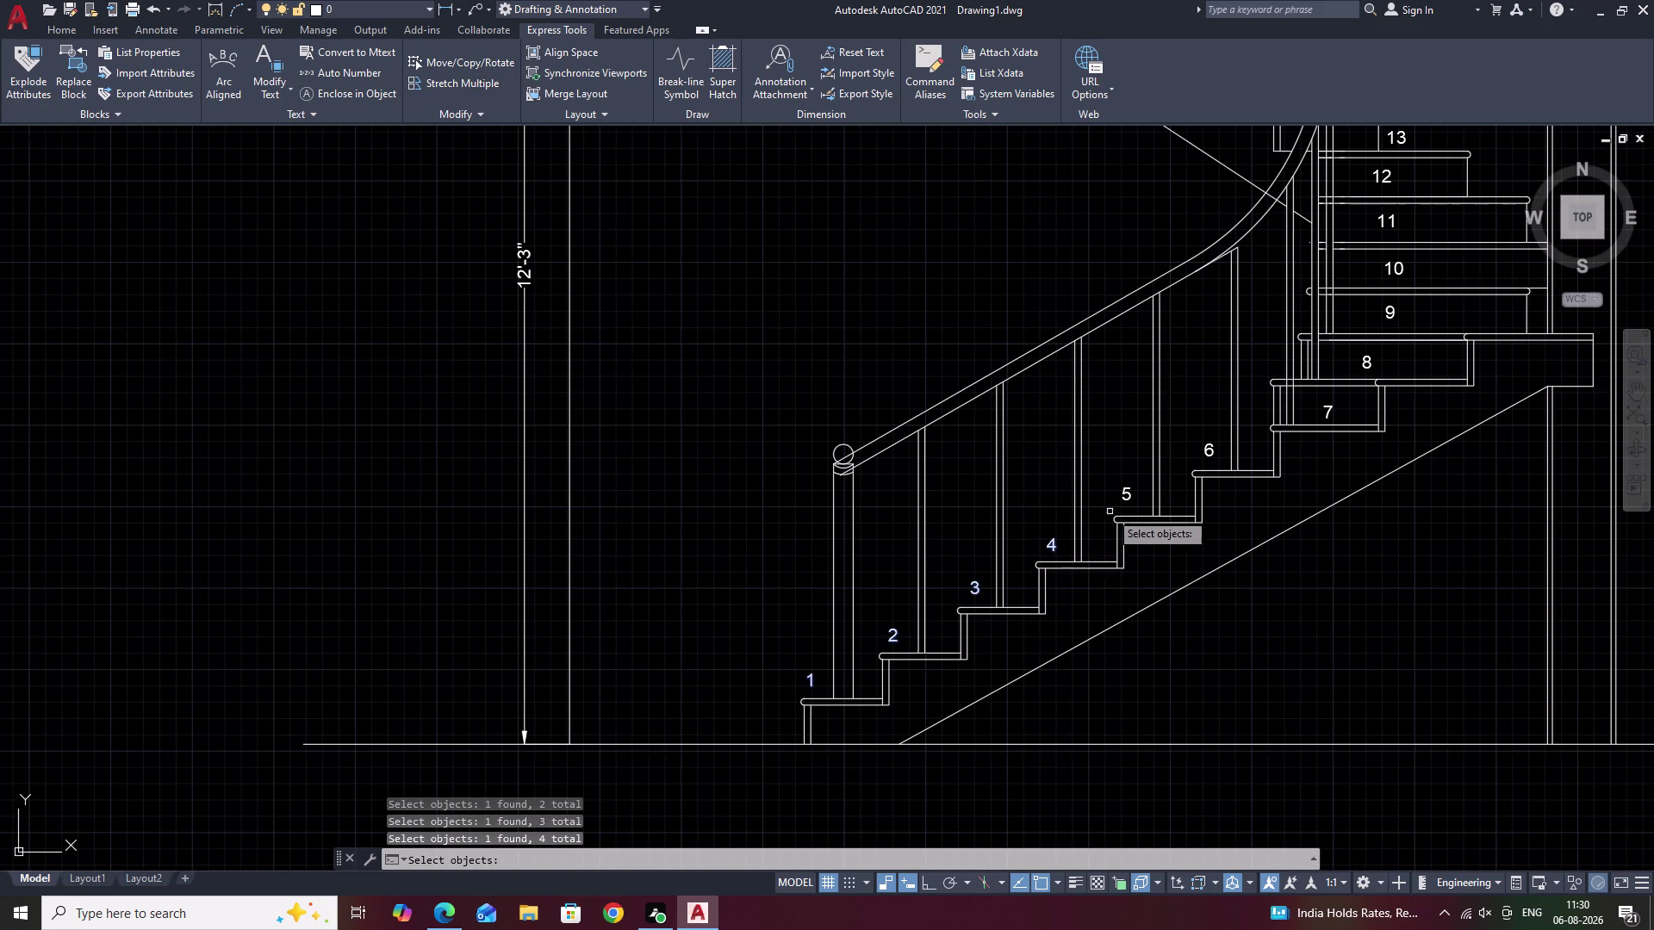
click(1126, 494)
middle_drag(1129, 489, 831, 674)
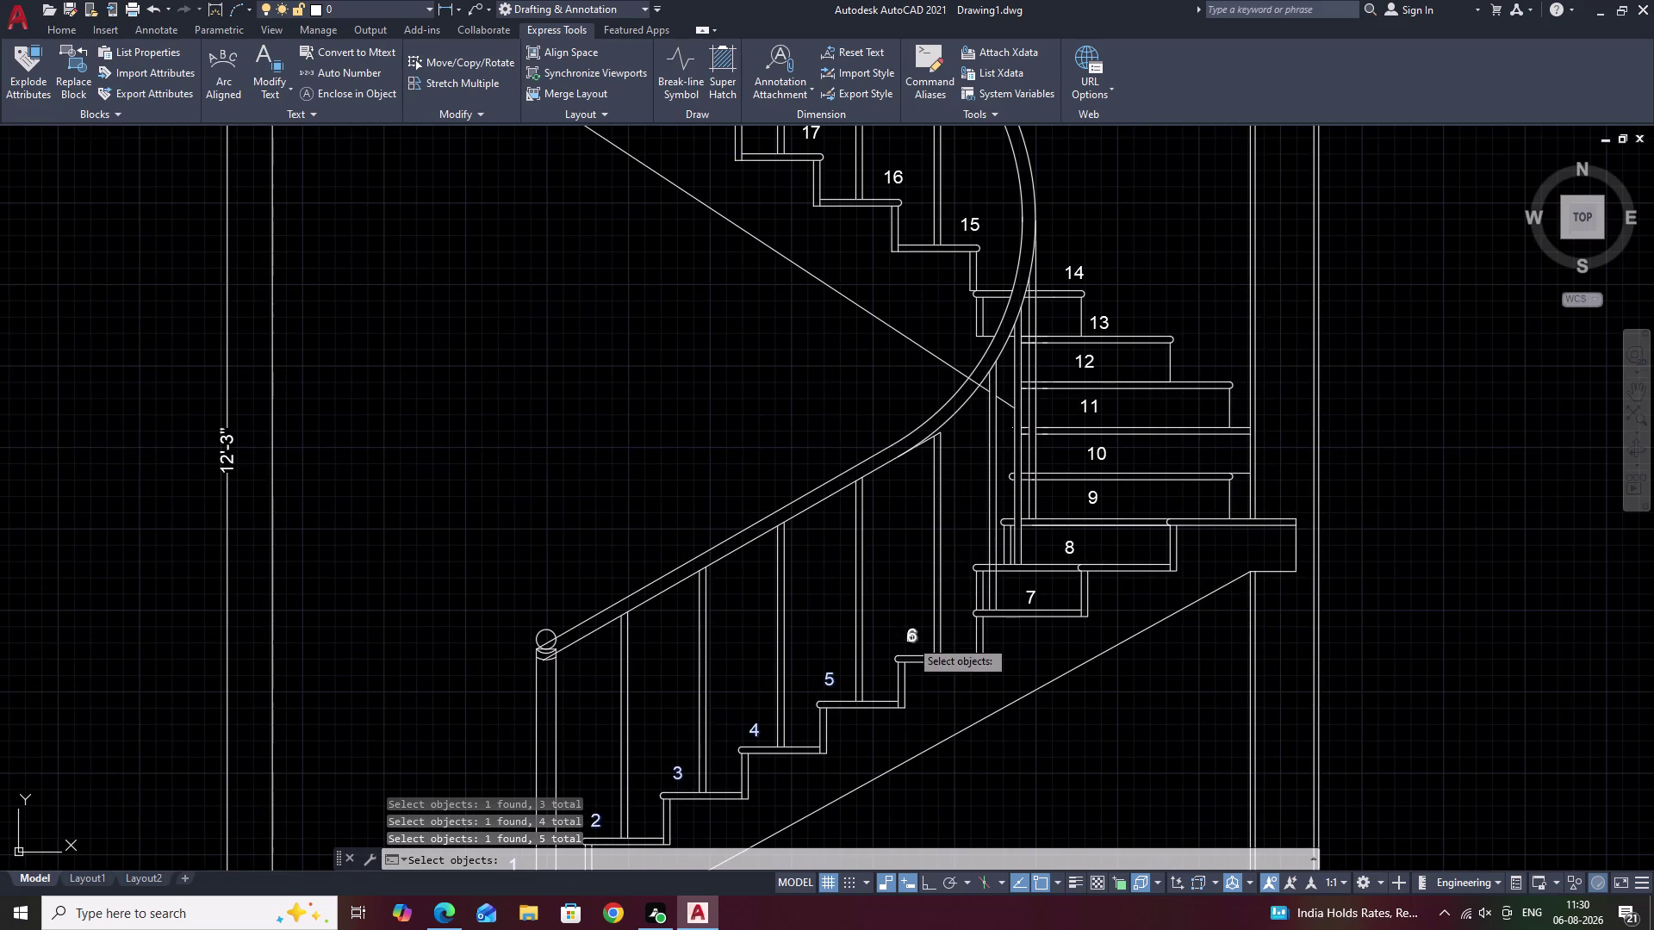
click(909, 639)
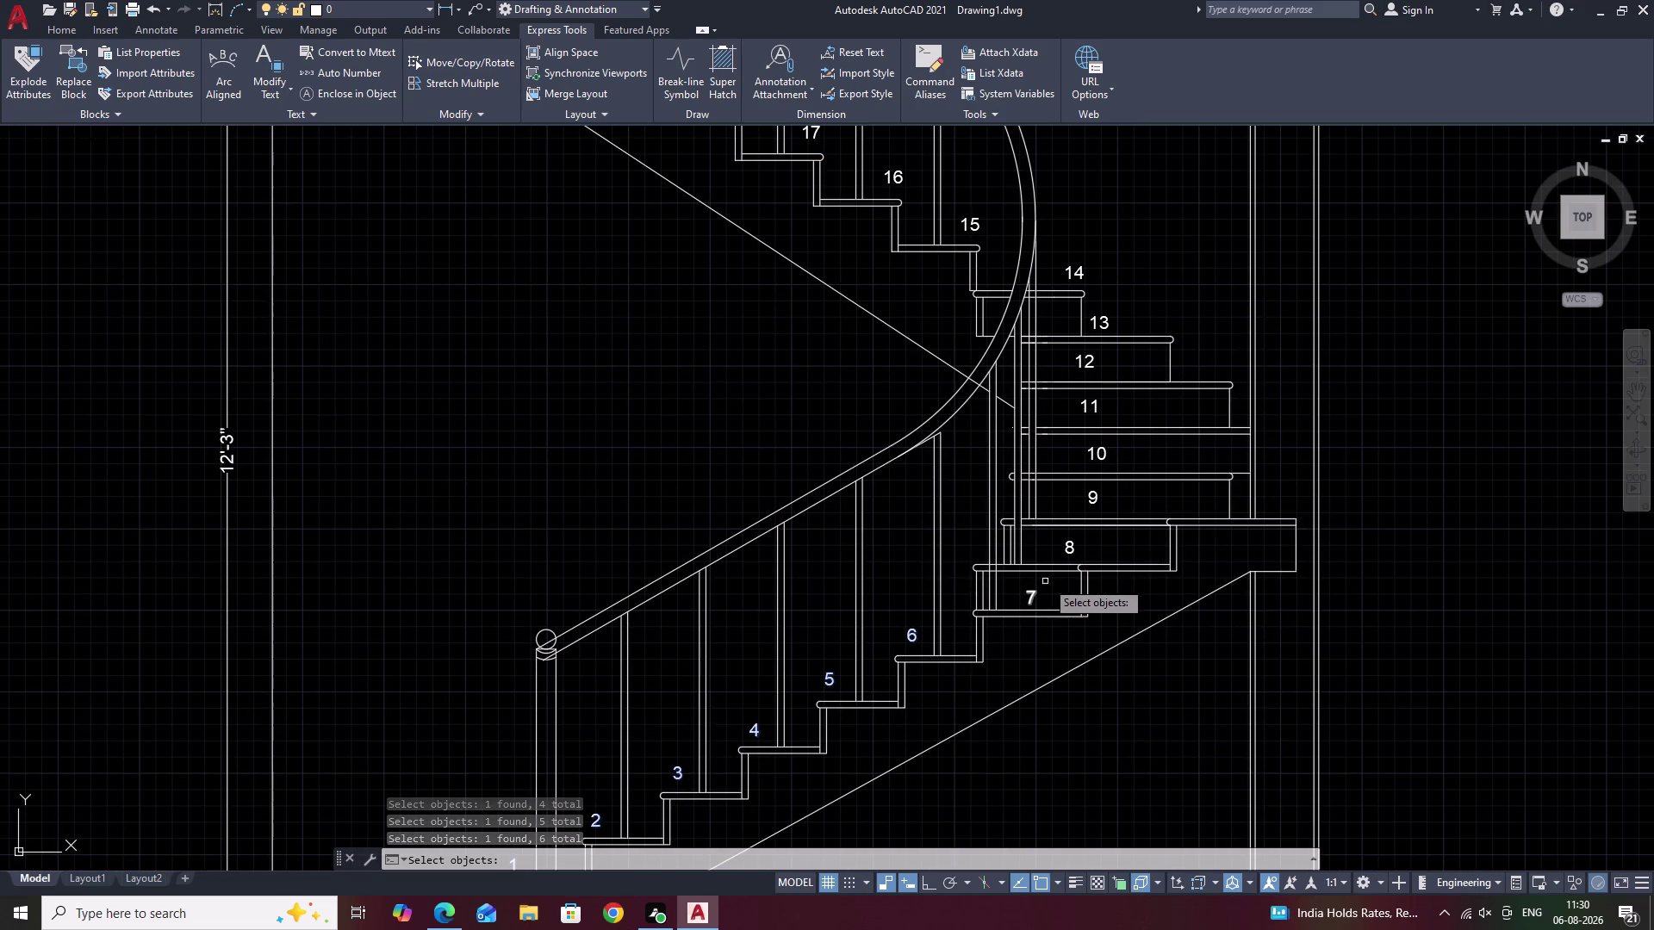
scroll(up, 3)
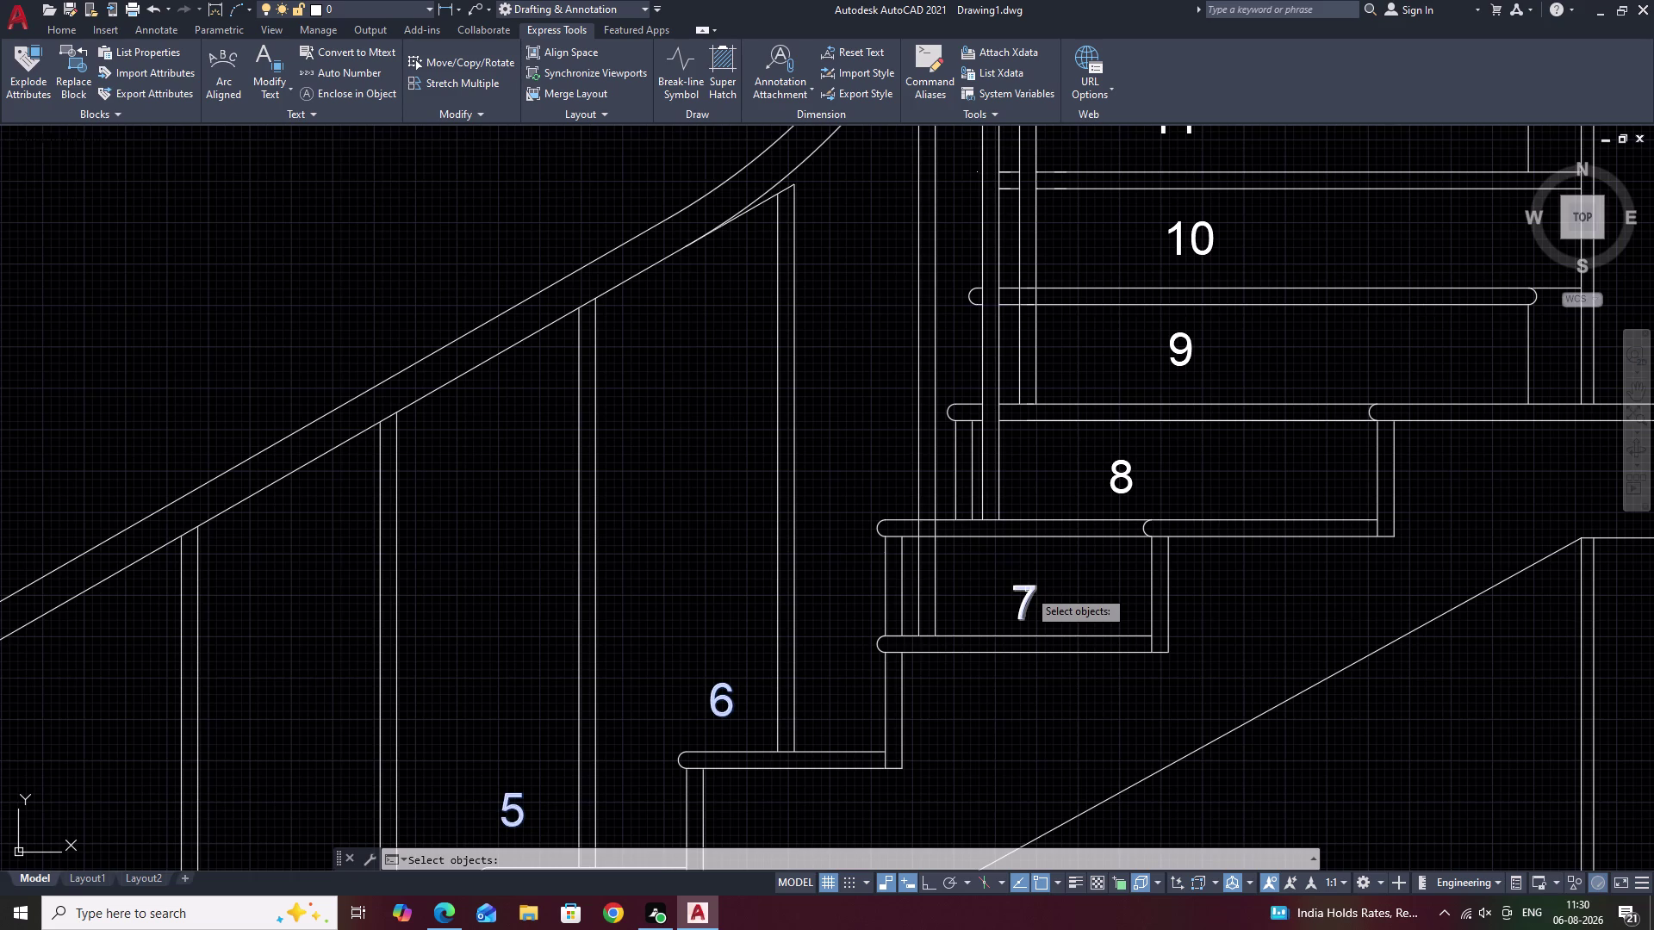
scroll(up, 3)
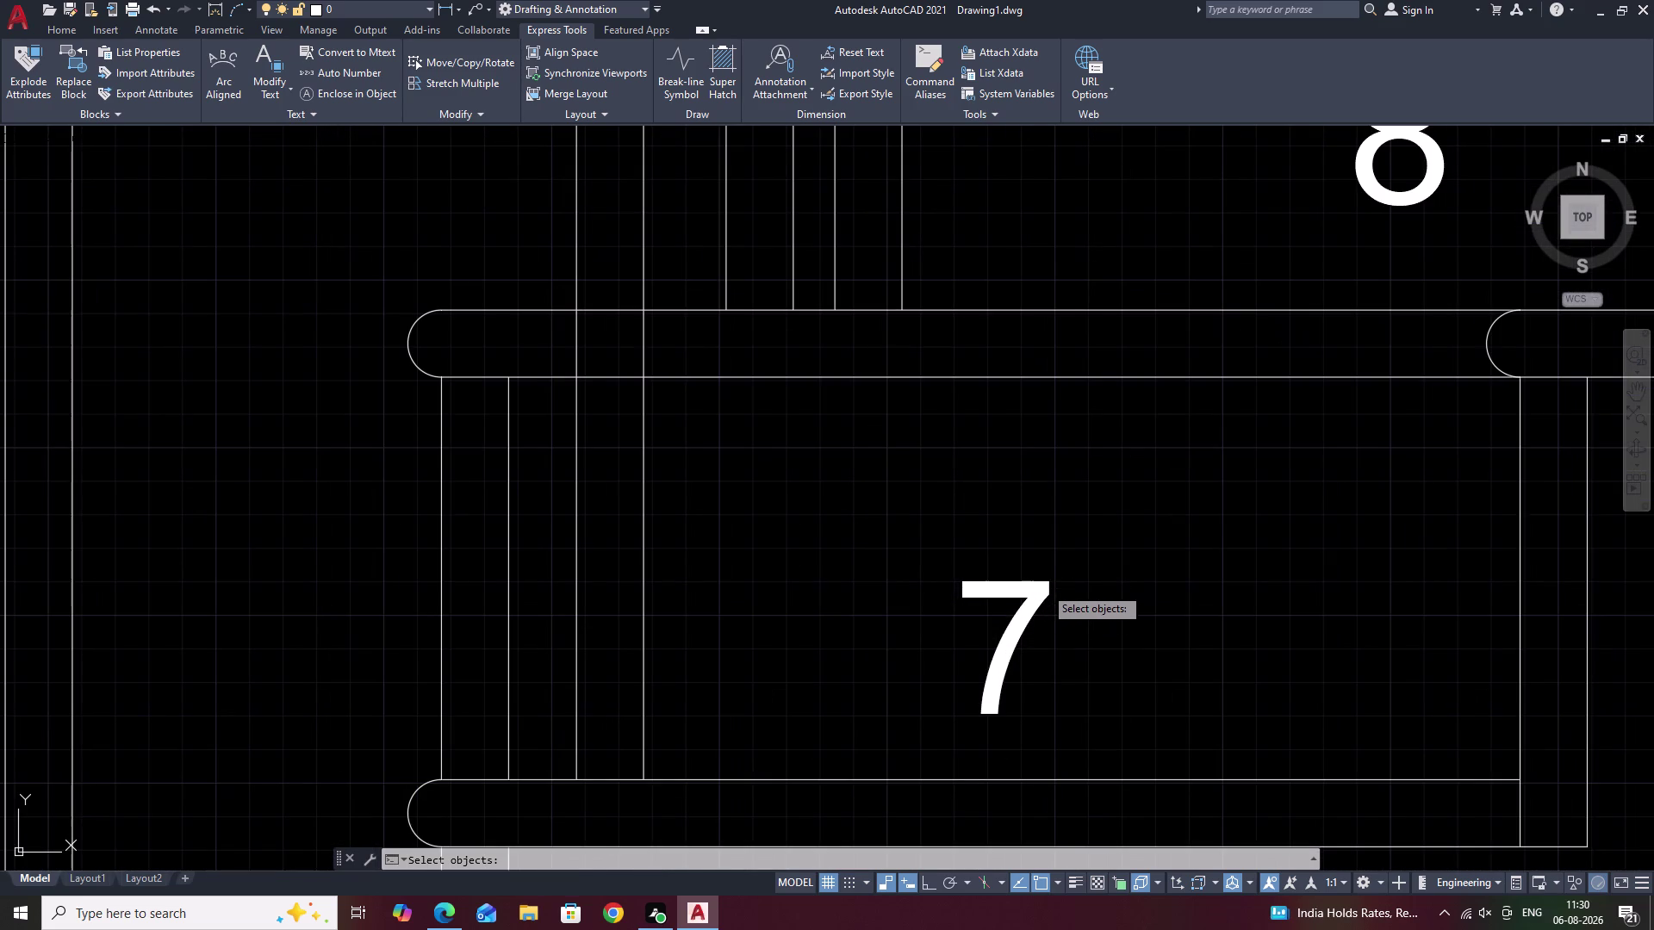
scroll(down, 3)
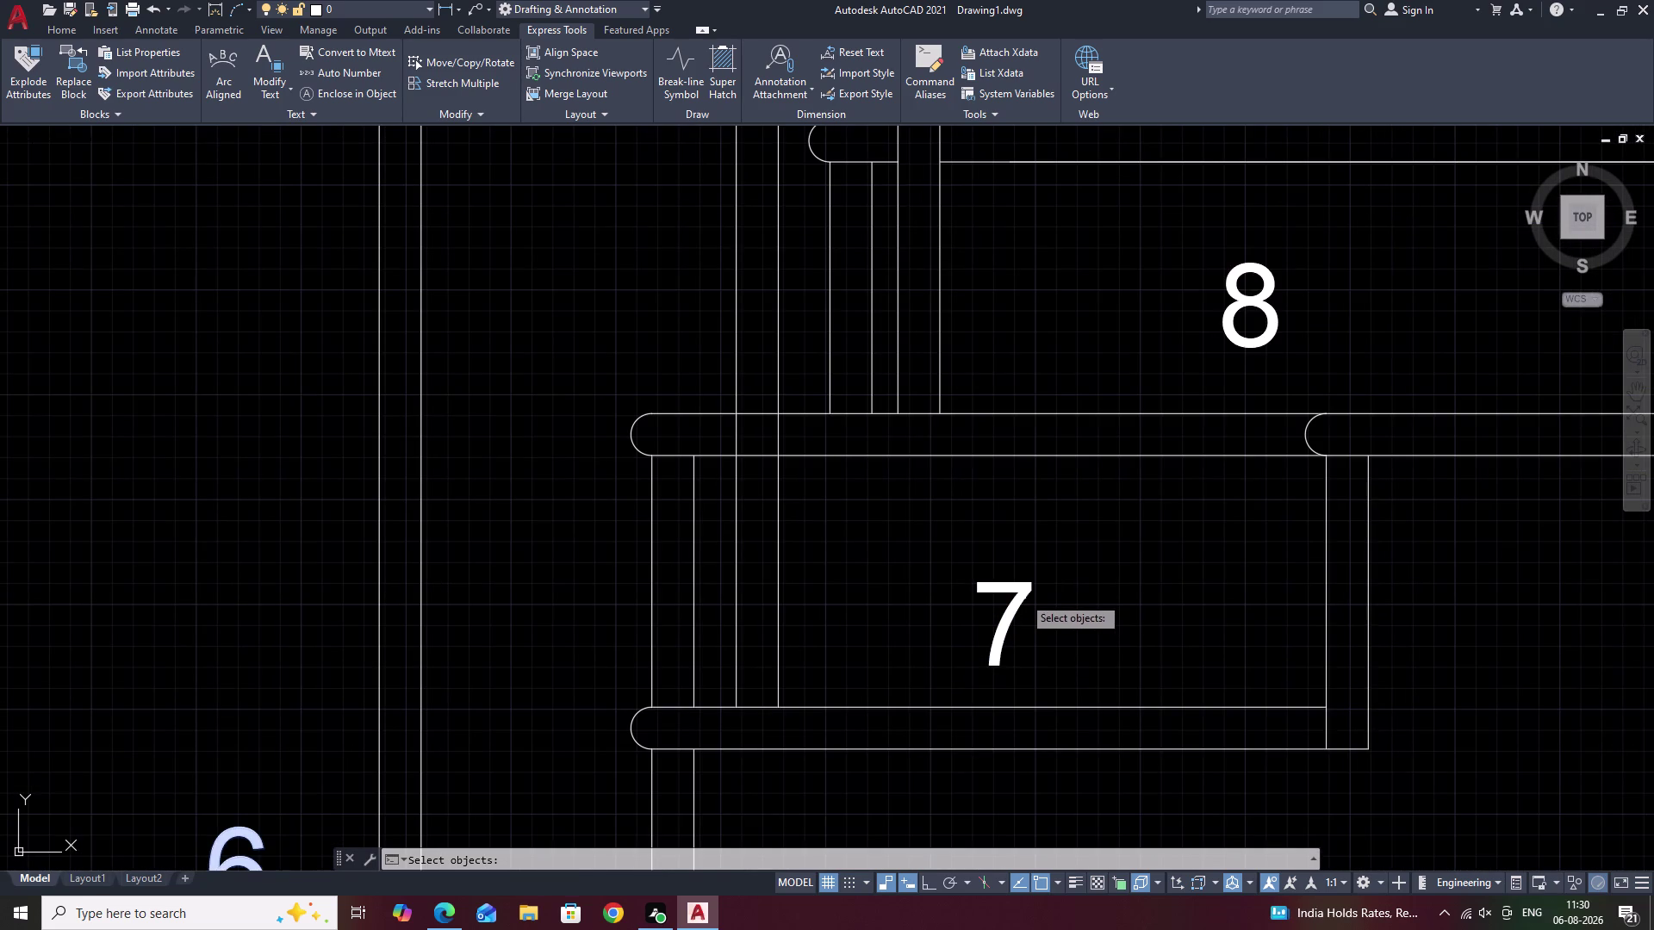
click(1022, 596)
click(1019, 587)
scroll(down, 3)
Add step numbers 8 through 14 to the selection.
middle_drag(1089, 541, 1072, 571)
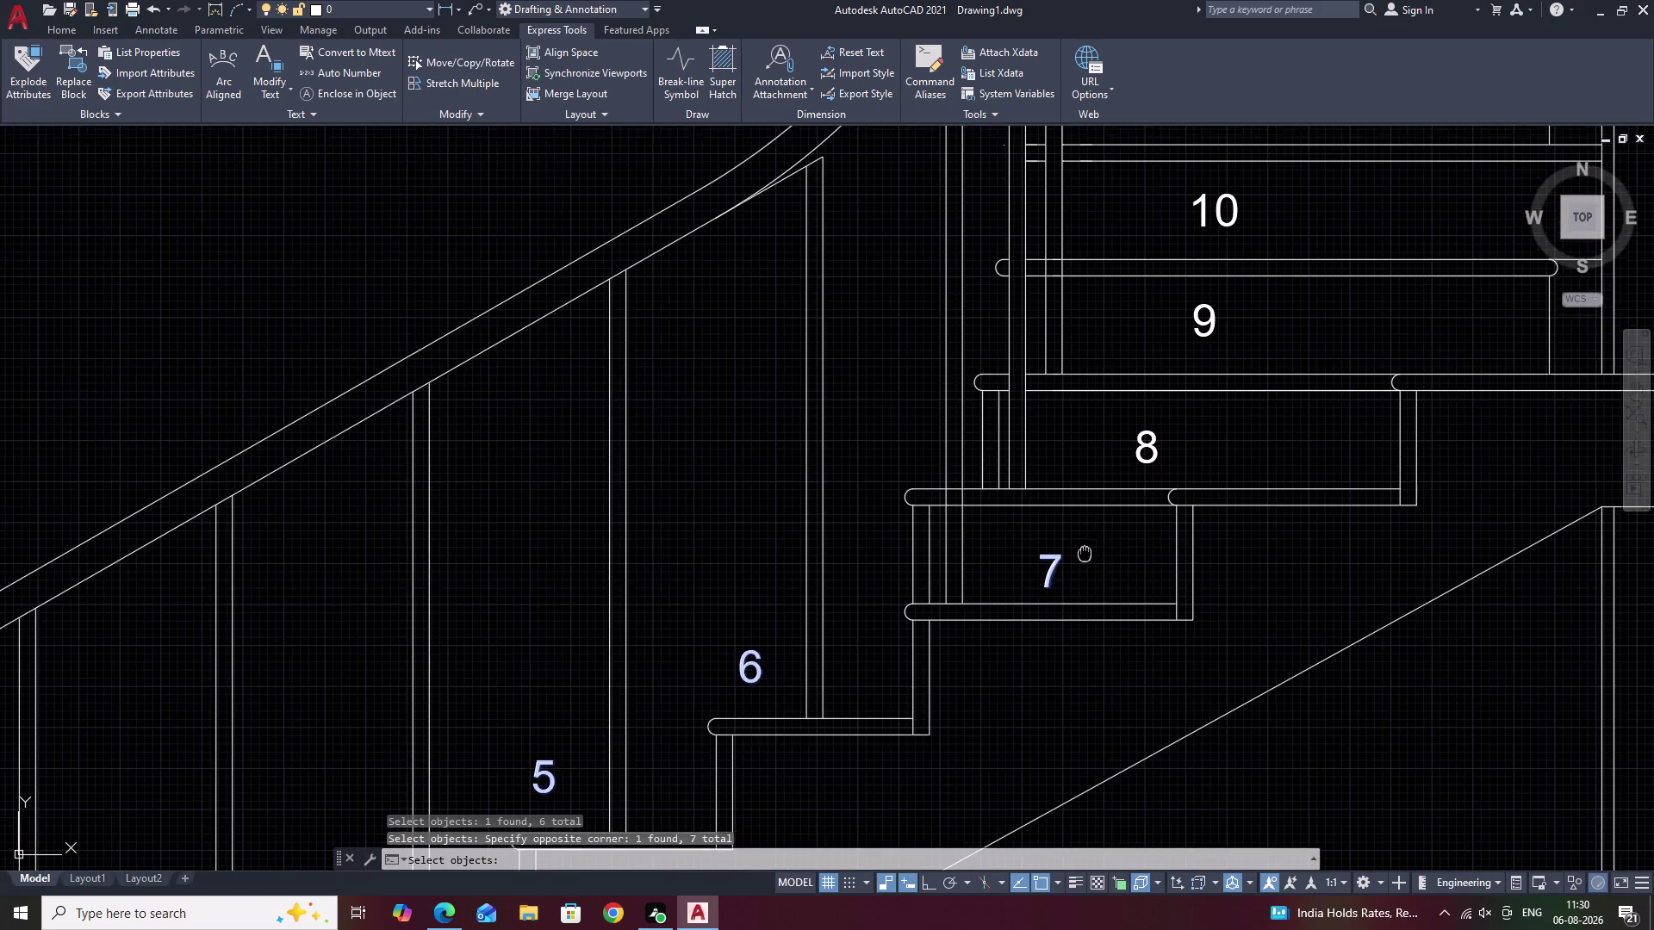
middle_drag(1071, 571, 889, 728)
click(943, 641)
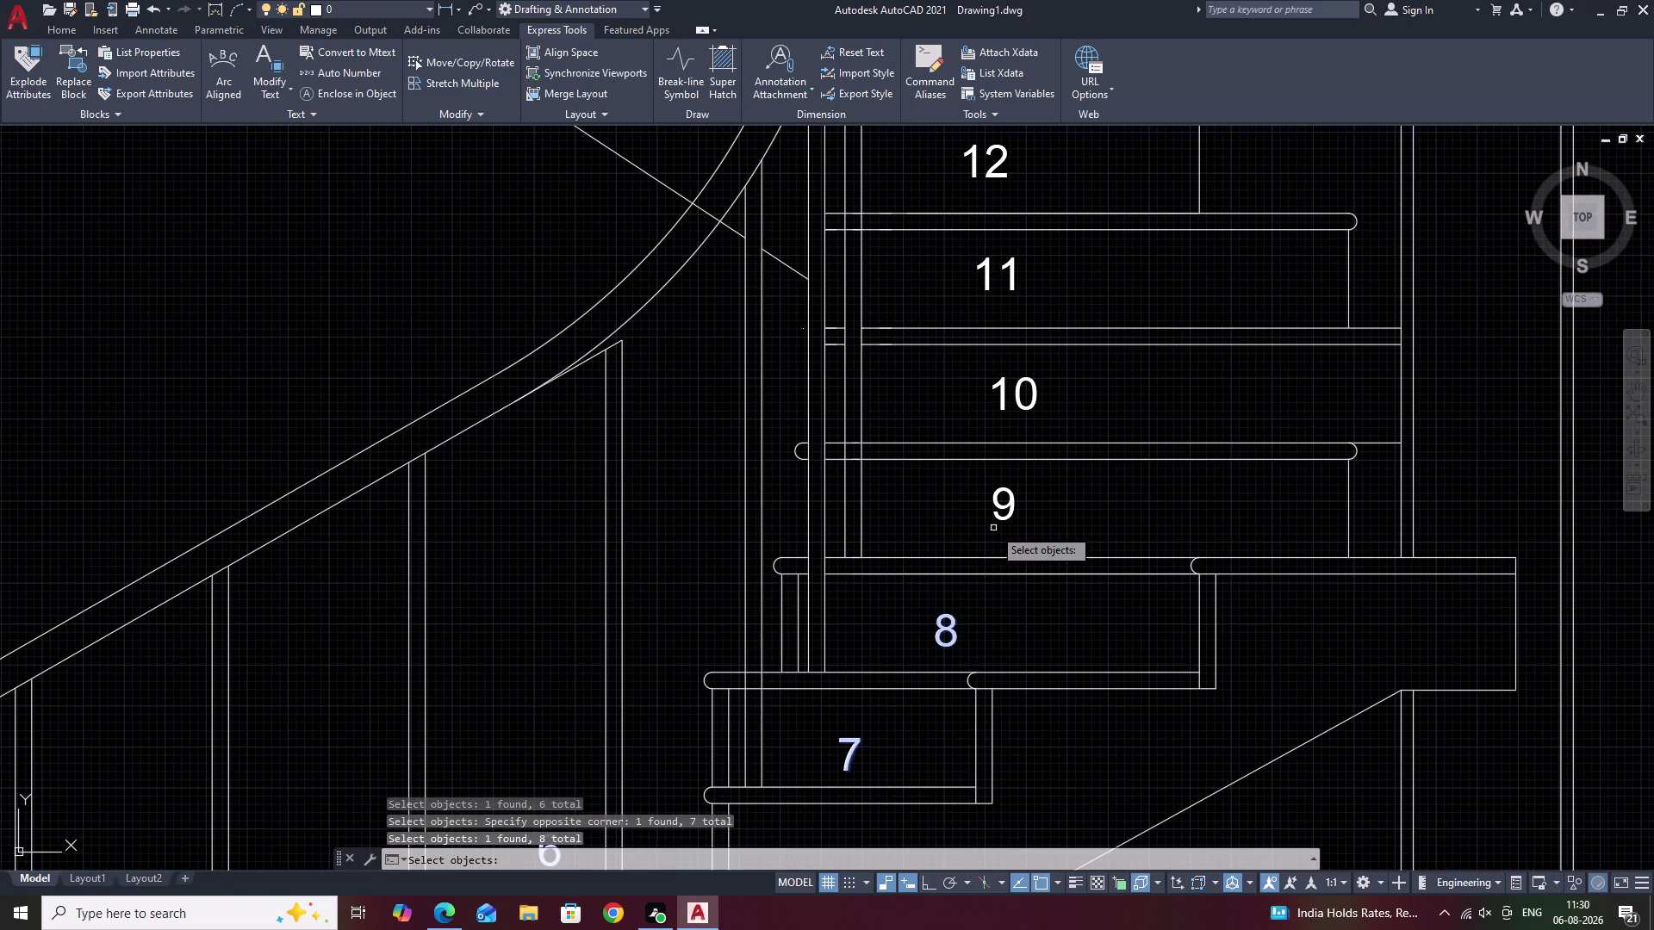
click(1001, 519)
middle_drag(1066, 502, 1020, 762)
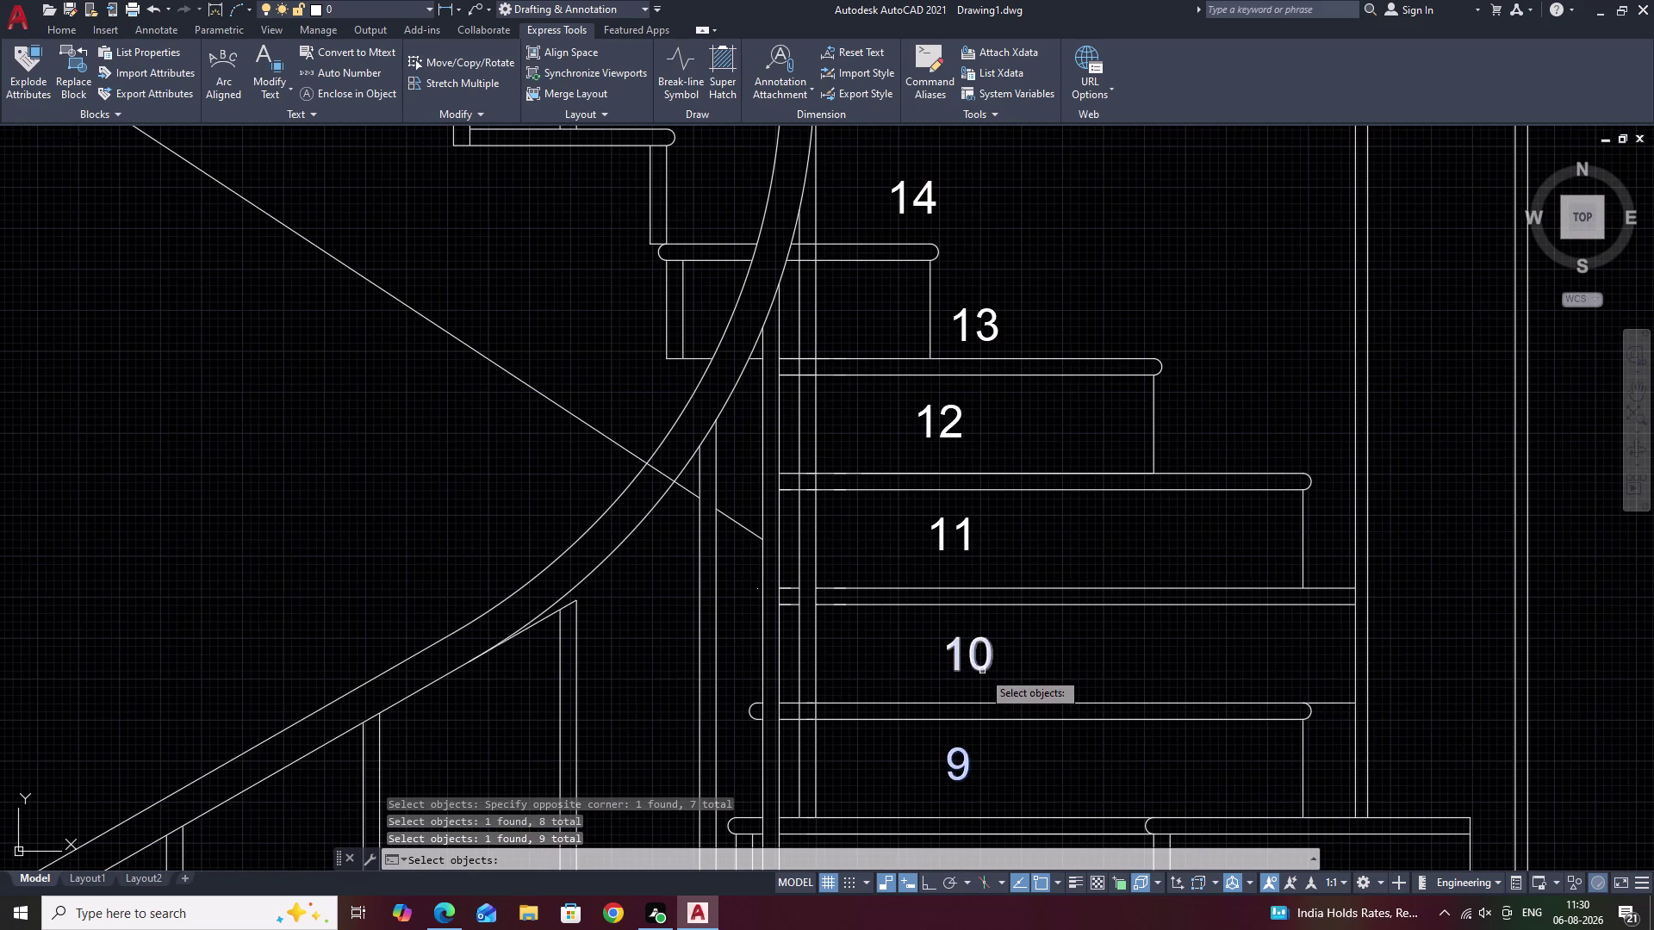
click(982, 670)
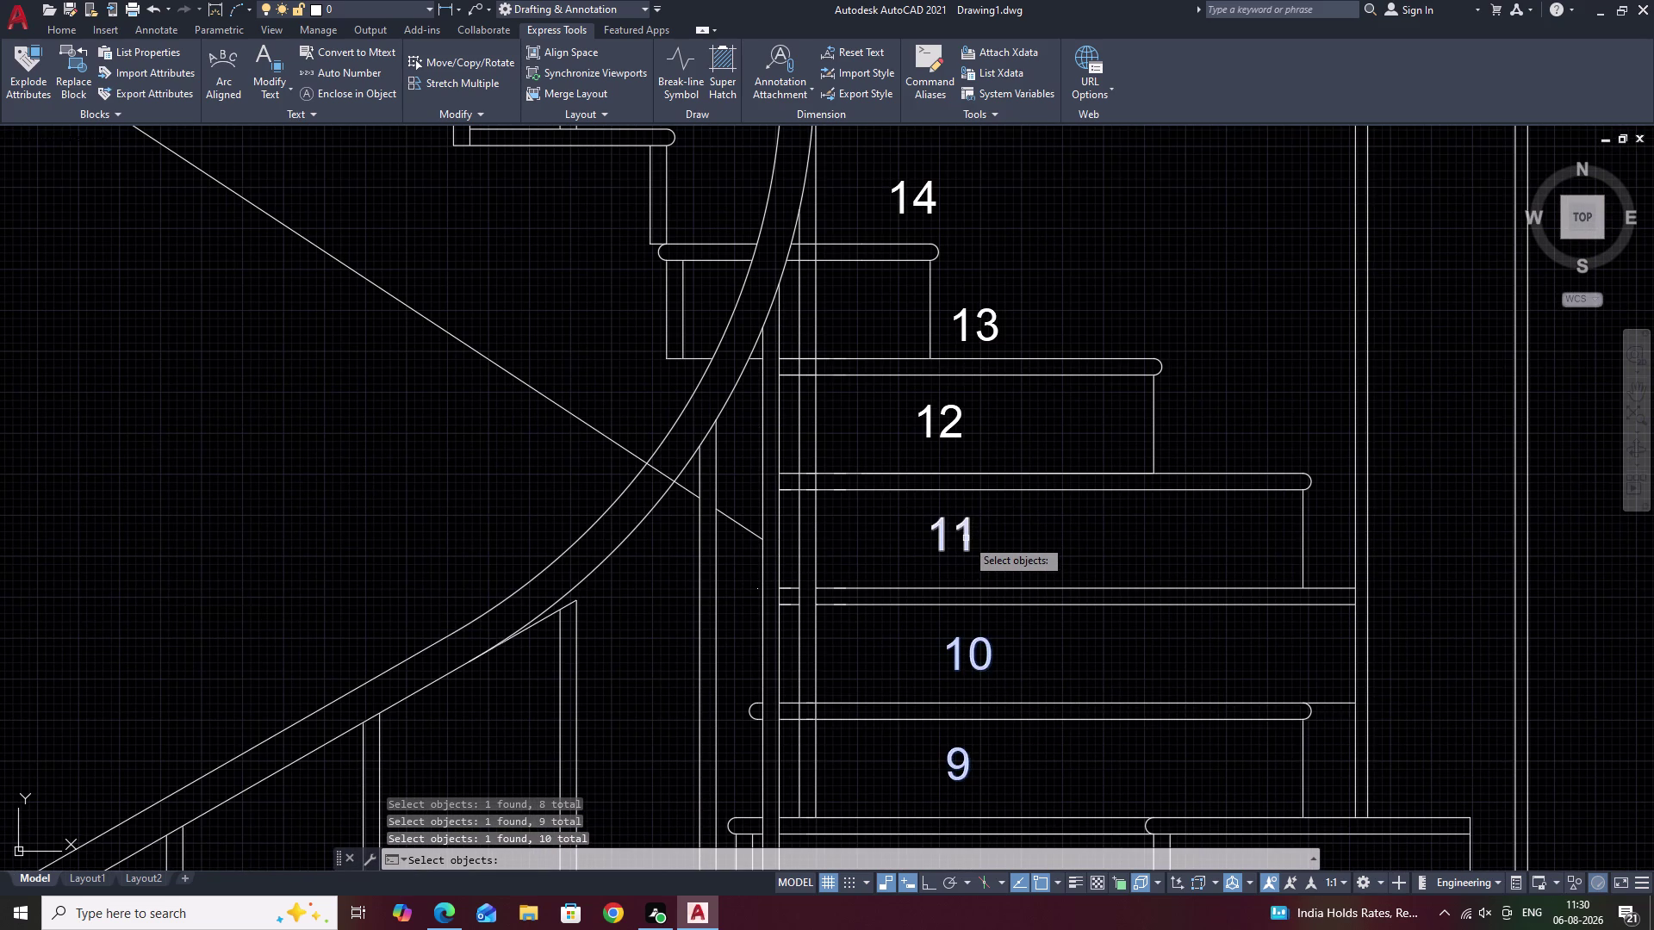
click(965, 539)
scroll(down, 3)
middle_drag(996, 529, 1018, 696)
scroll(up, 3)
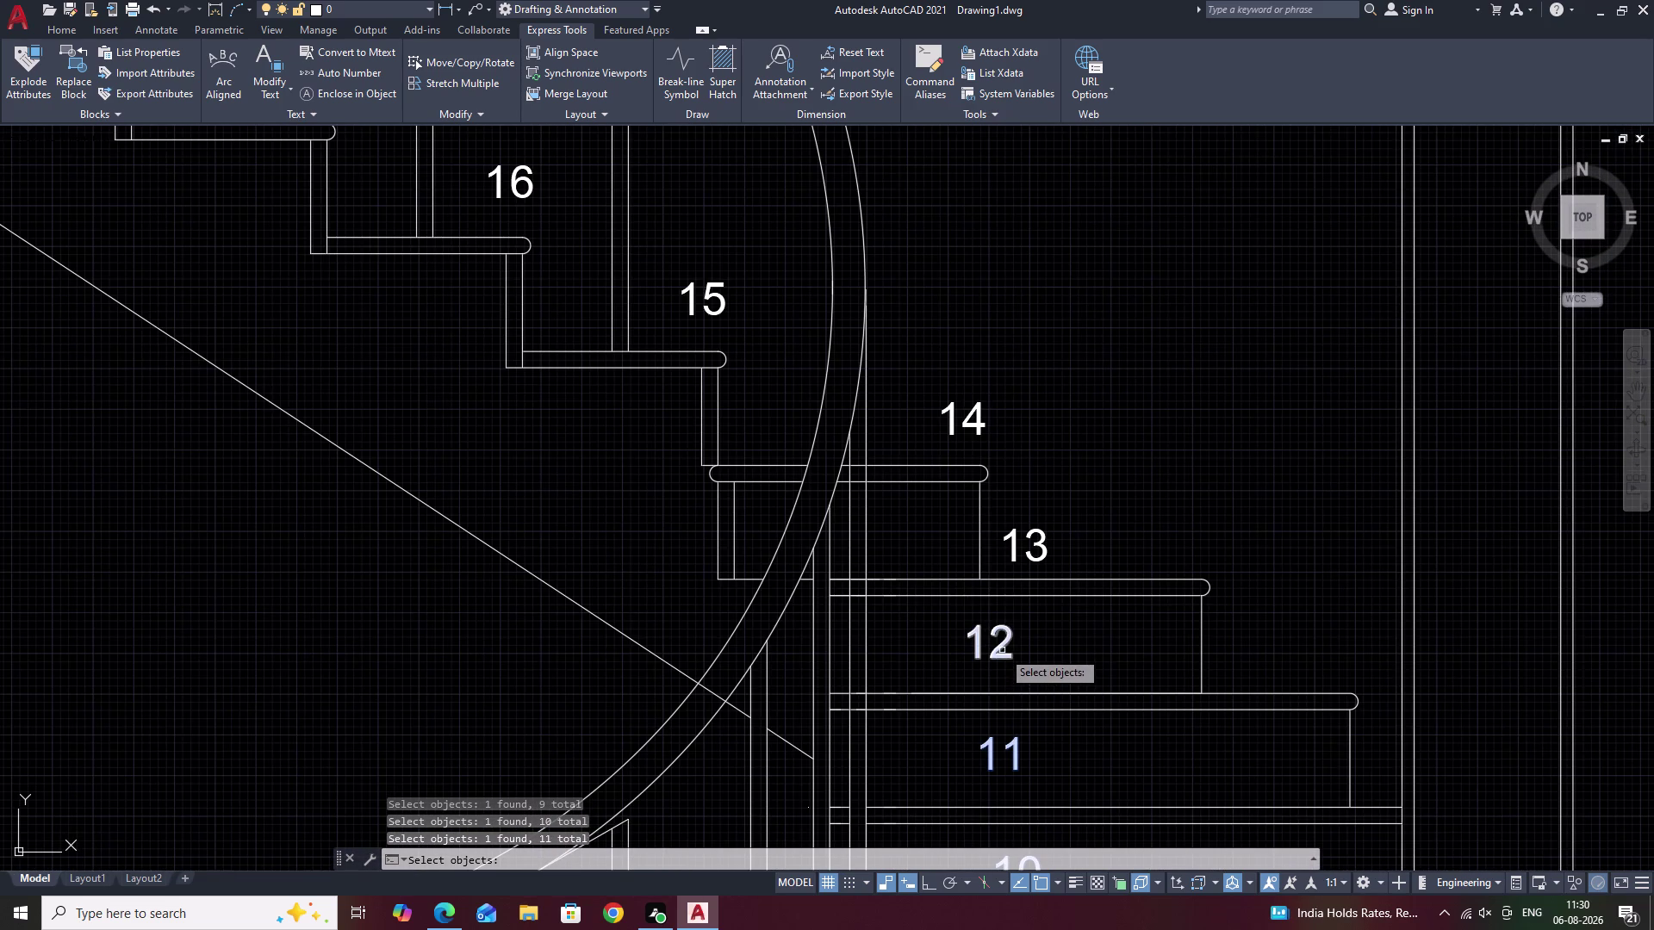
click(1002, 656)
click(1045, 550)
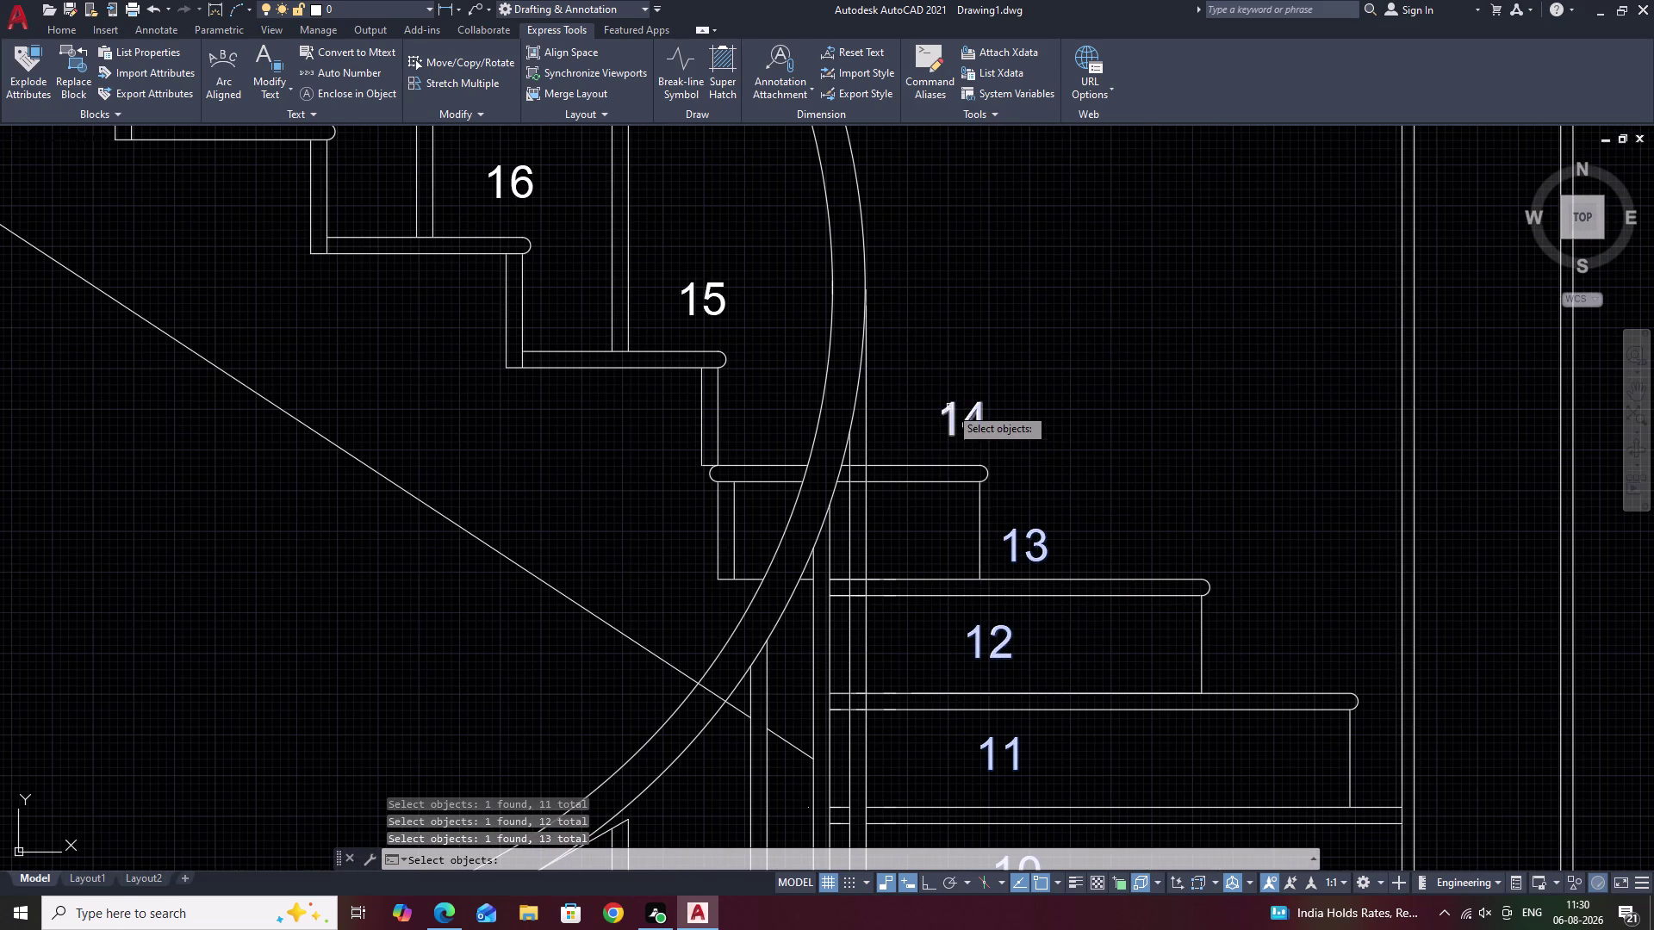
click(952, 412)
Add step numbers 15 through 21 up to the top landing.
middle_drag(944, 434, 1124, 695)
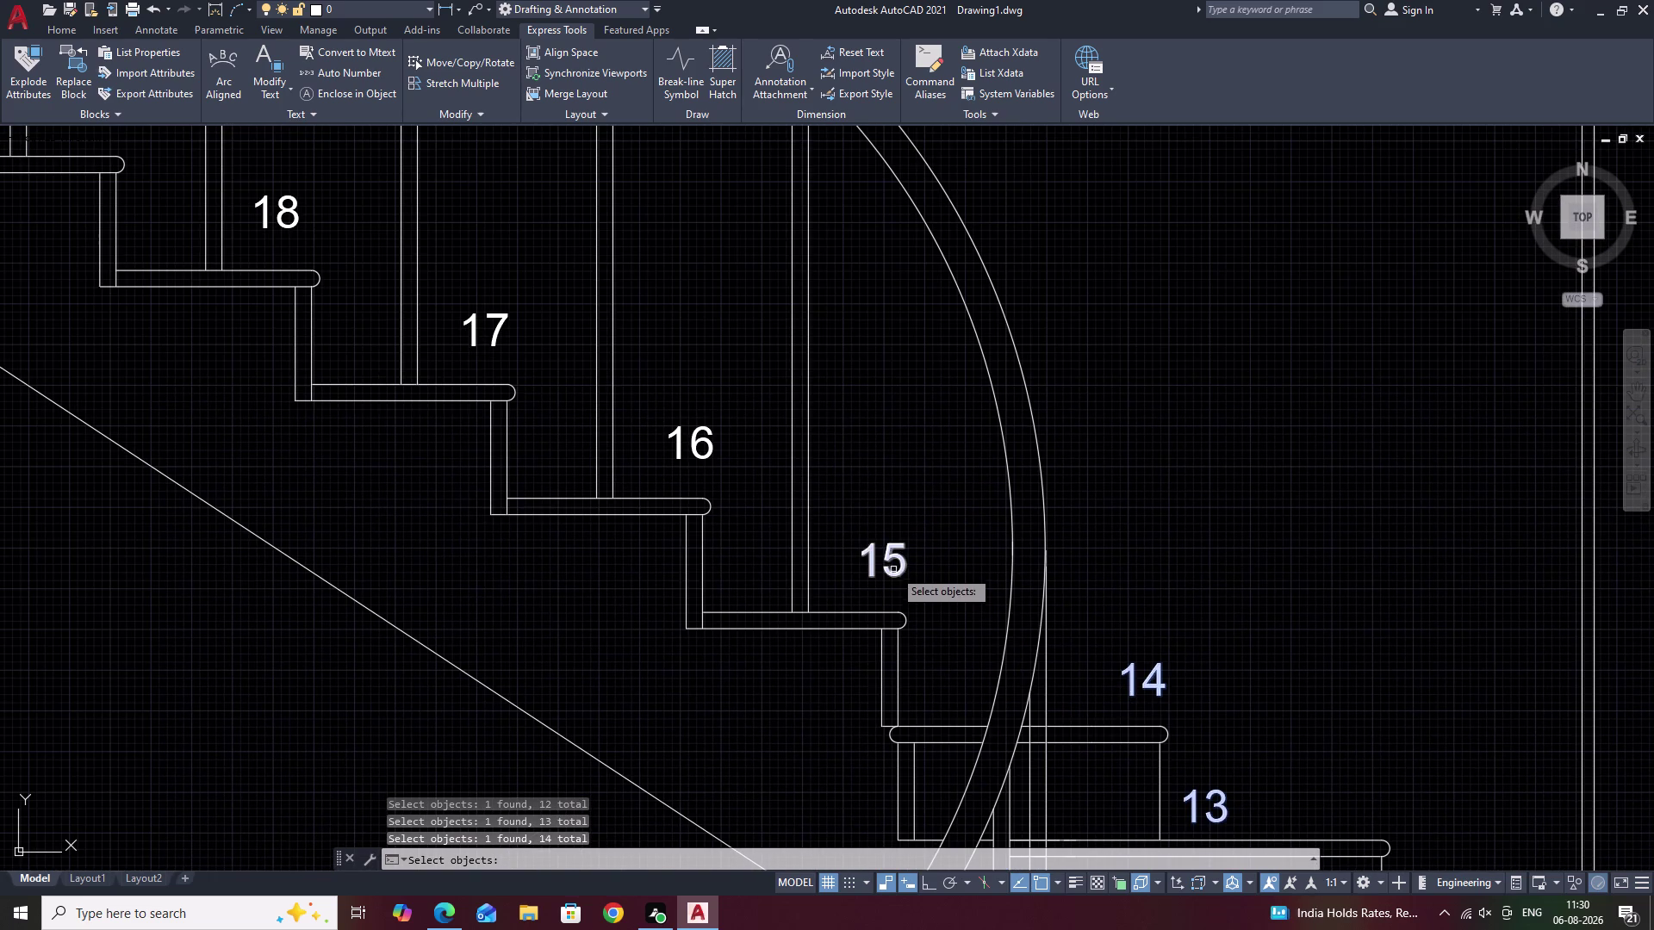
click(894, 575)
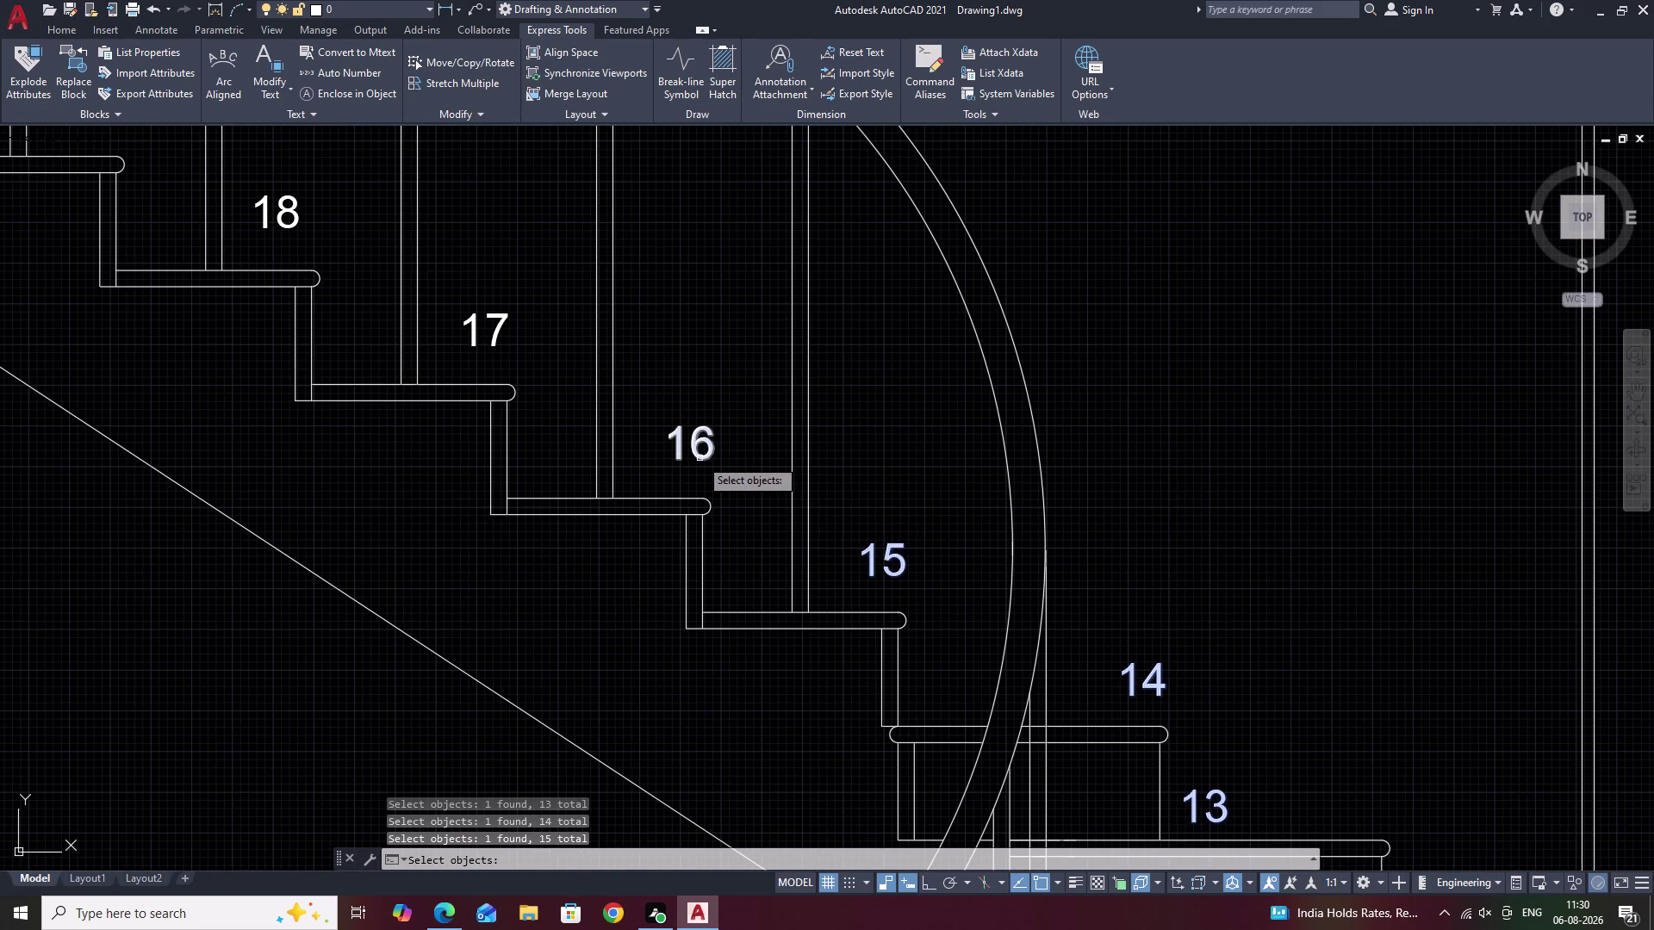
click(699, 458)
middle_drag(700, 462, 1067, 751)
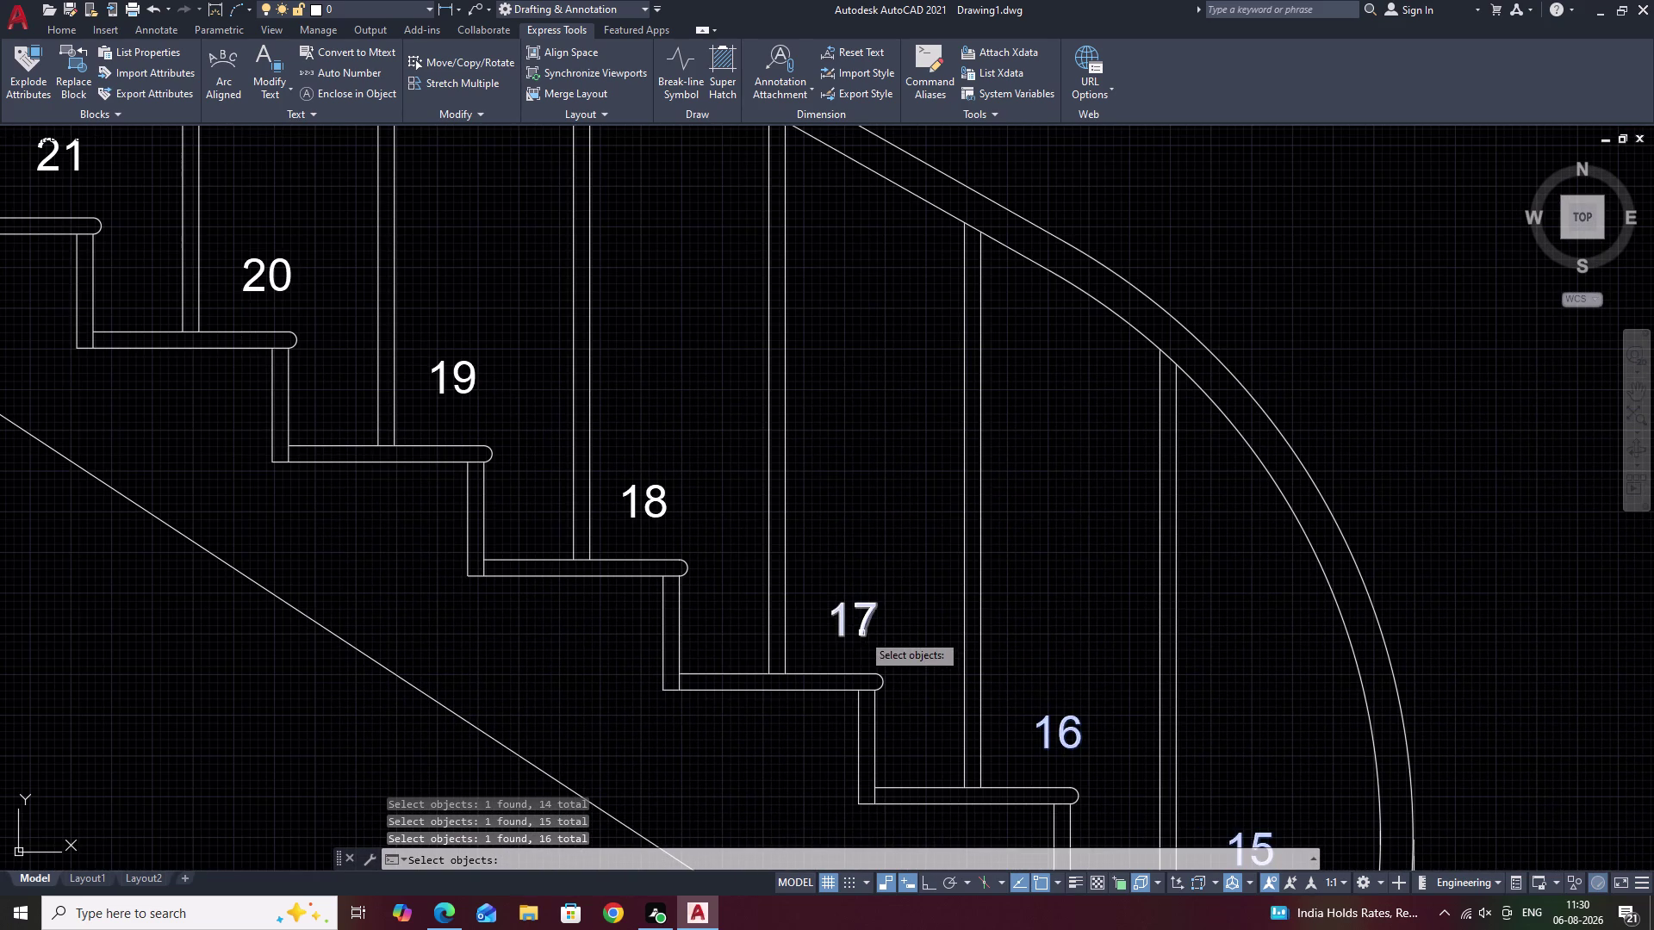
click(863, 634)
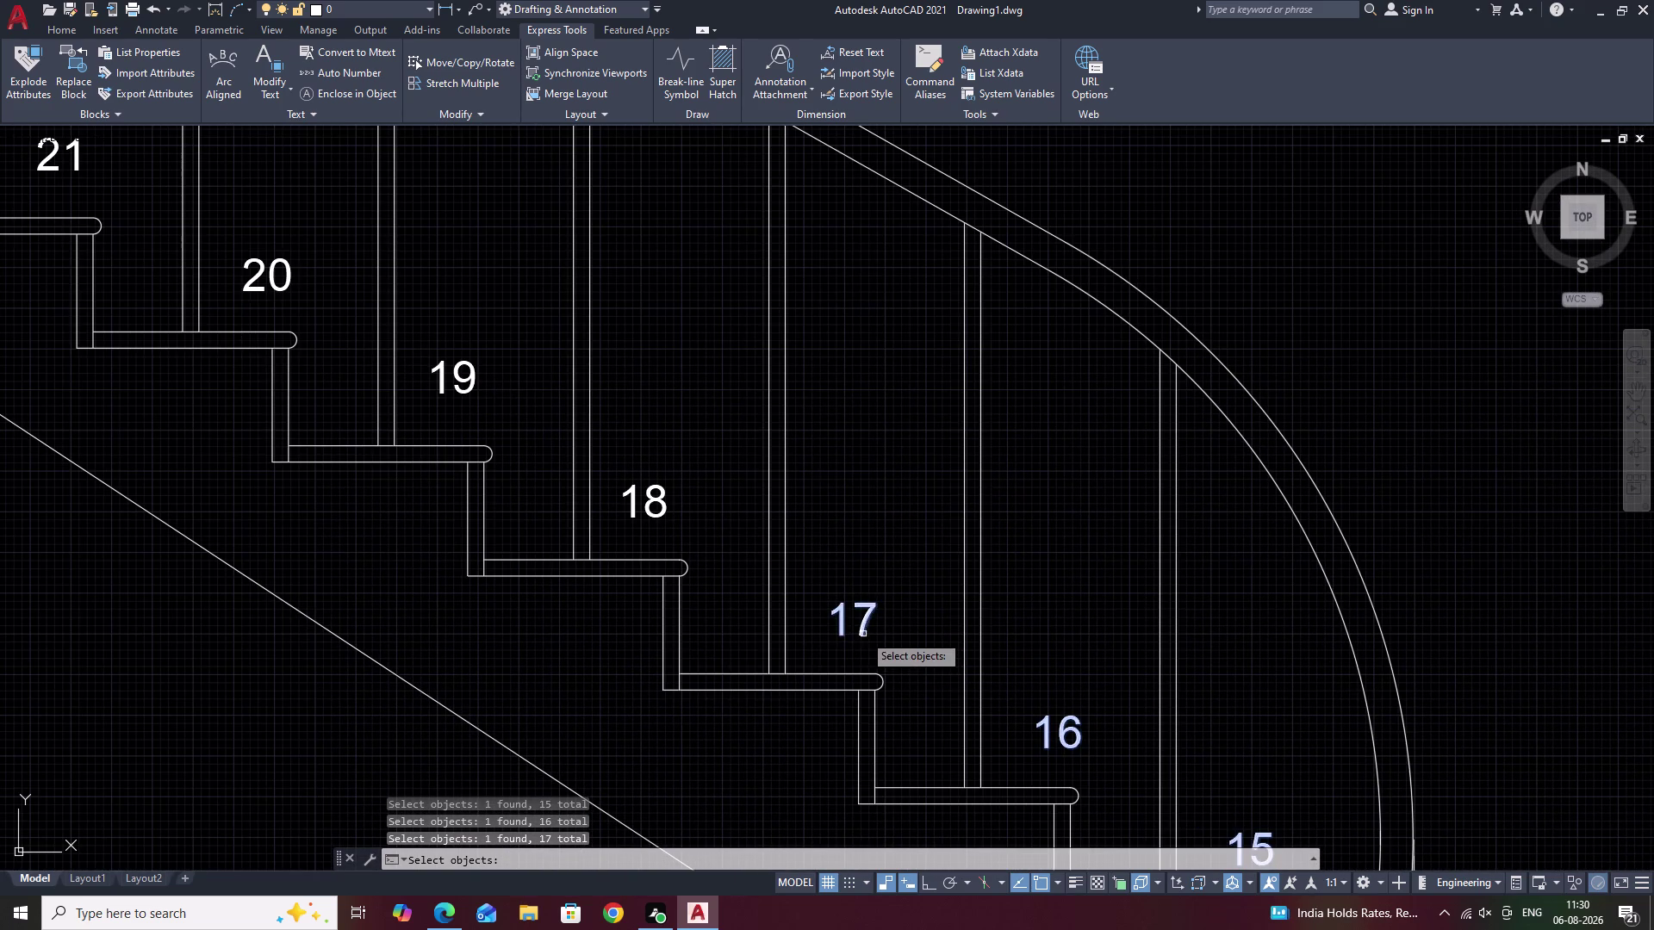
click(658, 517)
middle_drag(671, 530, 970, 722)
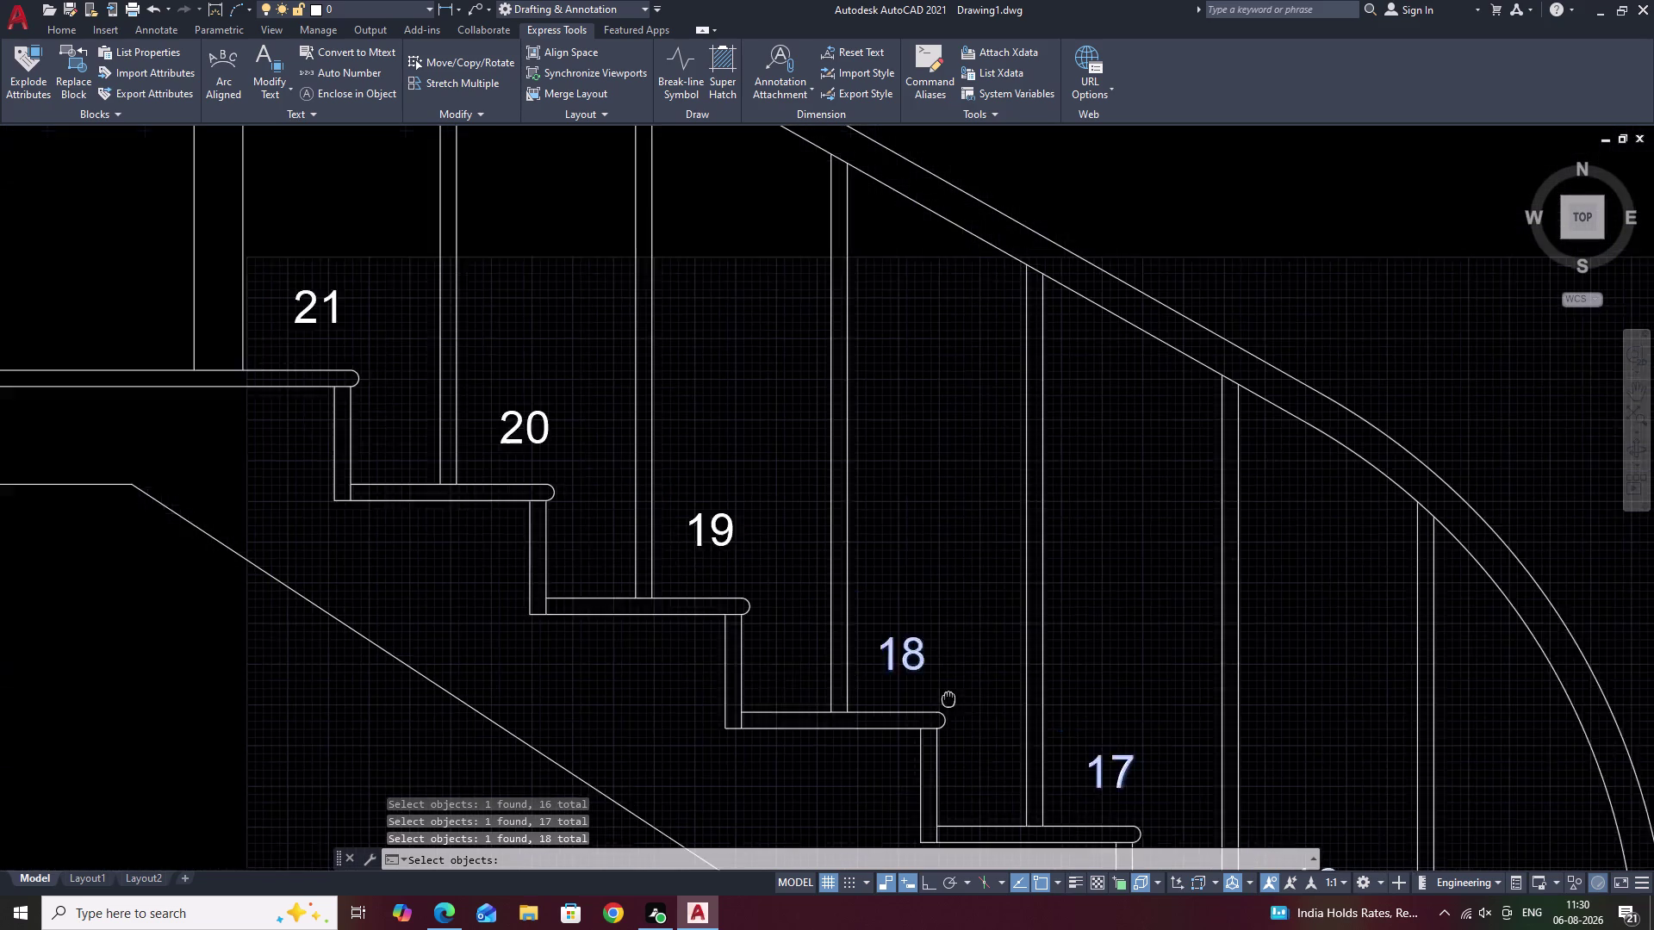
middle_drag(970, 722, 992, 735)
click(789, 597)
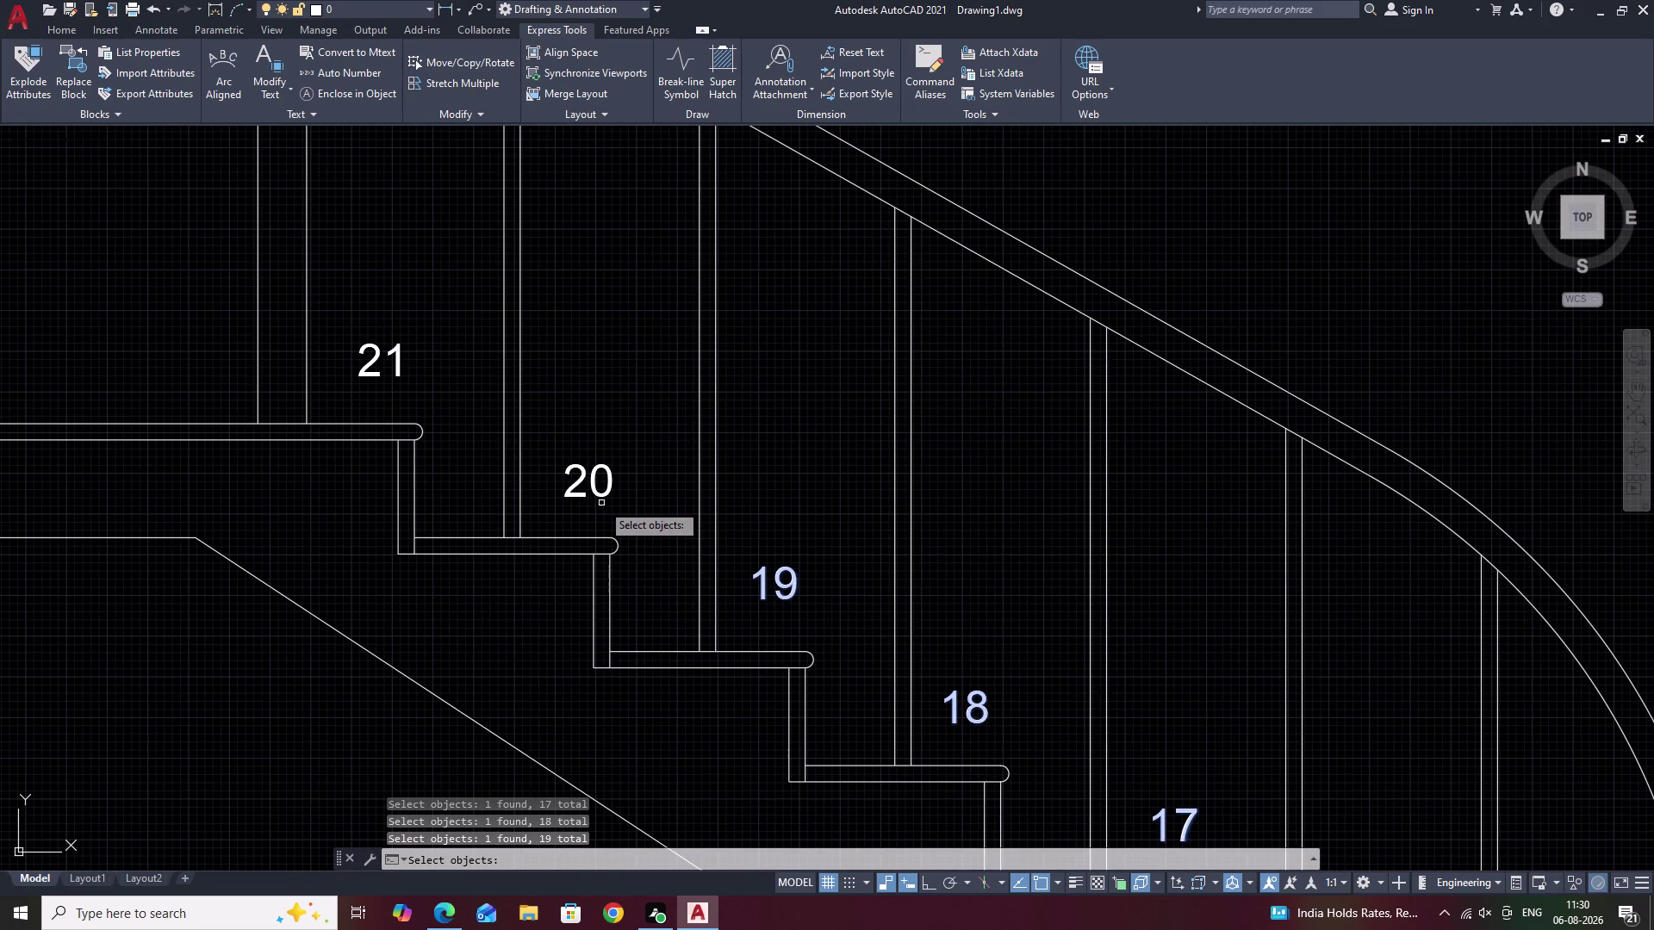
click(601, 496)
middle_drag(600, 517, 960, 717)
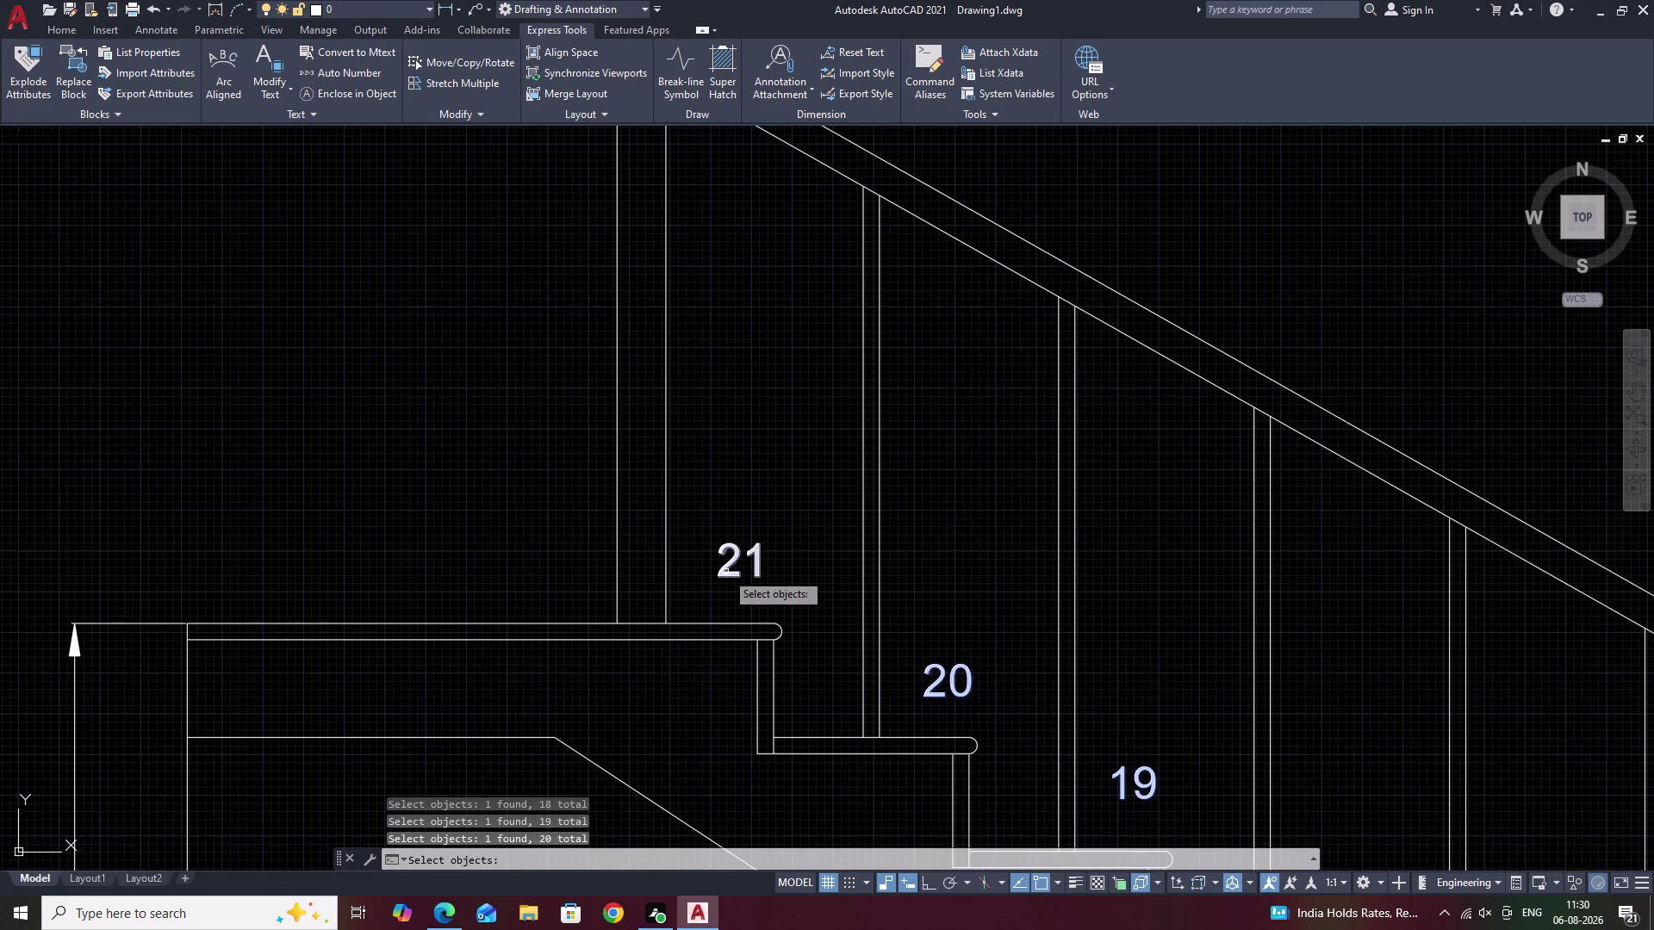
click(725, 578)
Finish the selection, accept the 0.35 offset factor, and review the circled numbers.
right_click(782, 596)
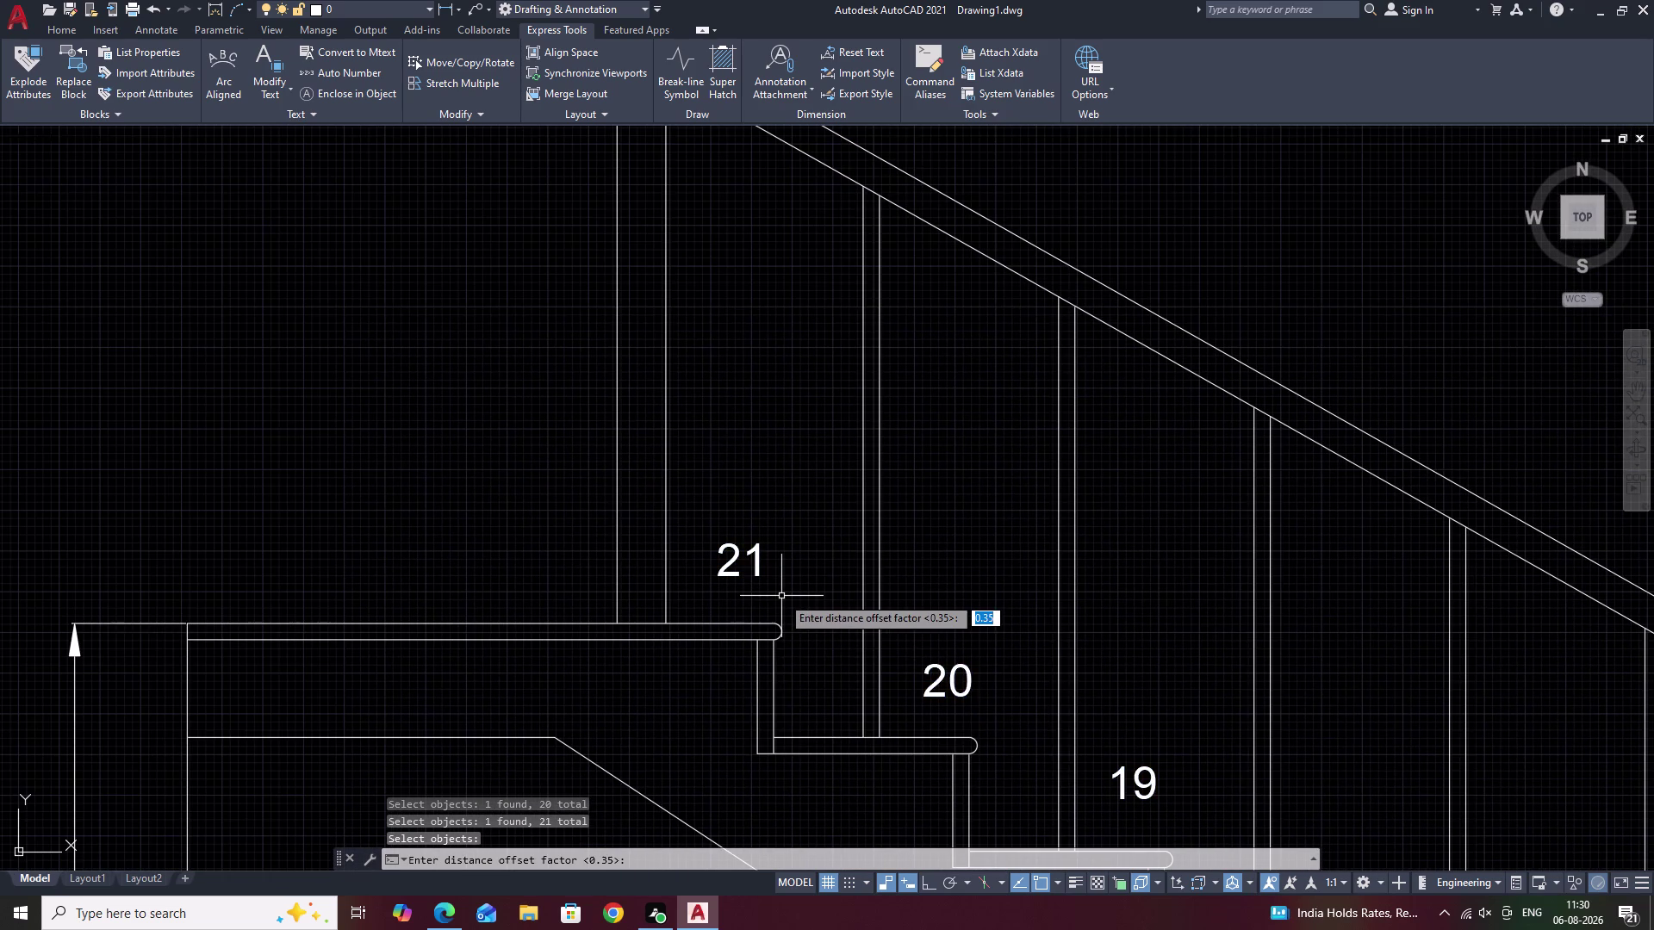
key(space)
drag(825, 644, 781, 596)
drag(816, 657, 781, 596)
scroll(down, 3)
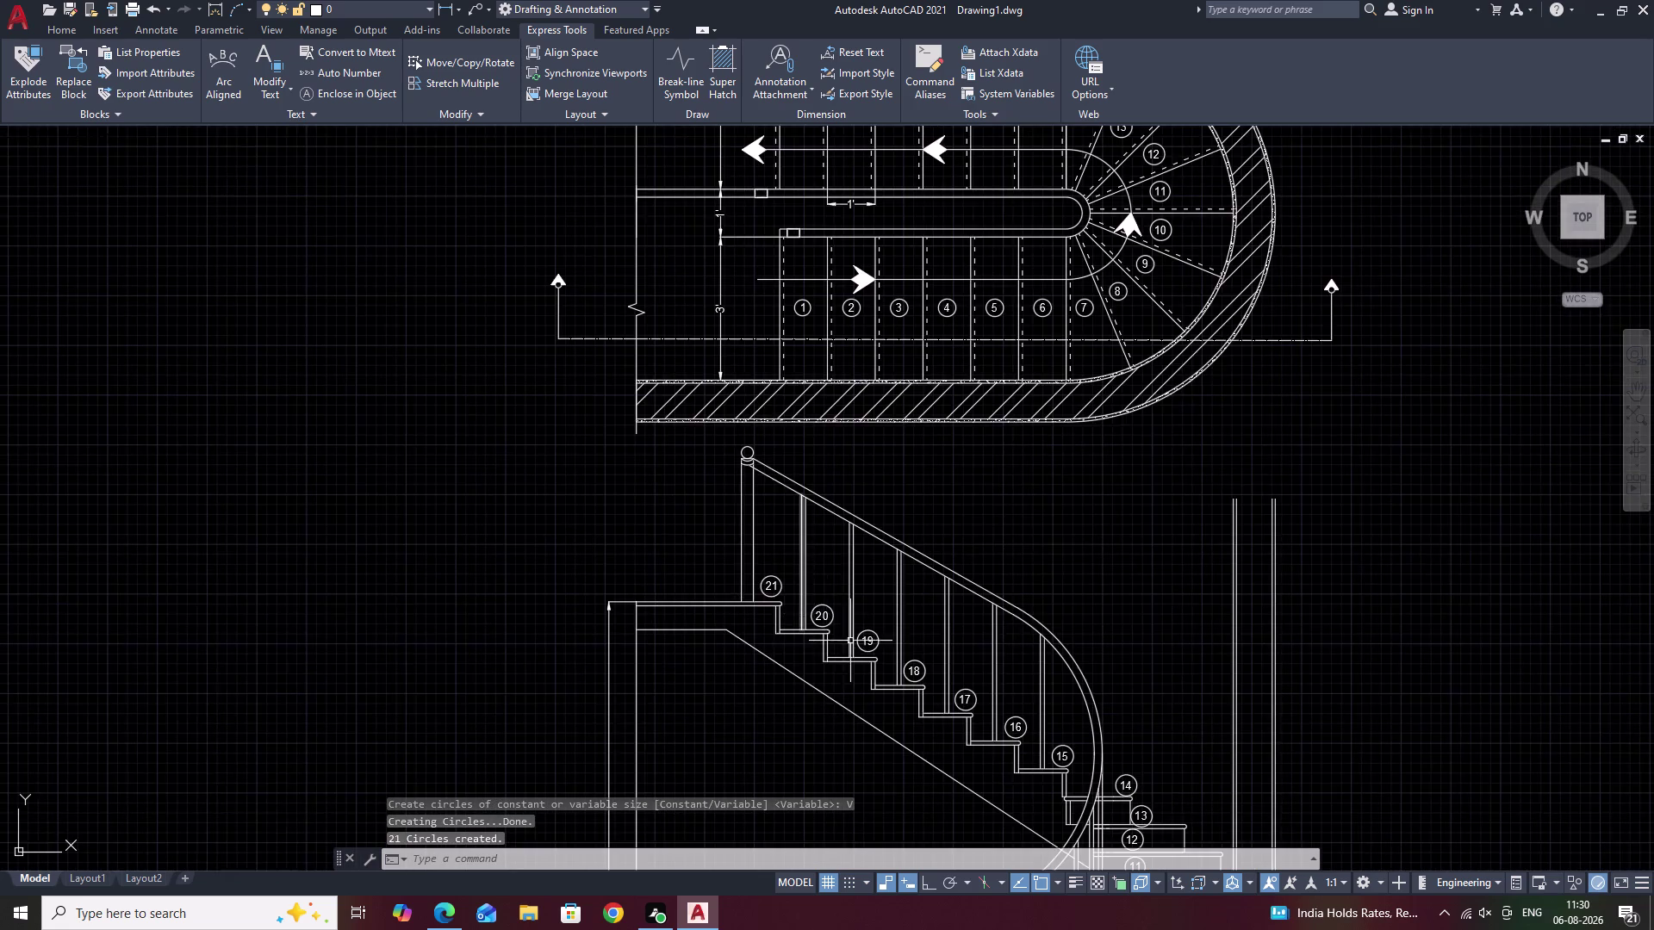
middle_drag(850, 641, 876, 436)
scroll(down, 3)
middle_drag(997, 563, 848, 588)
scroll(up, 3)
middle_drag(887, 605, 914, 556)
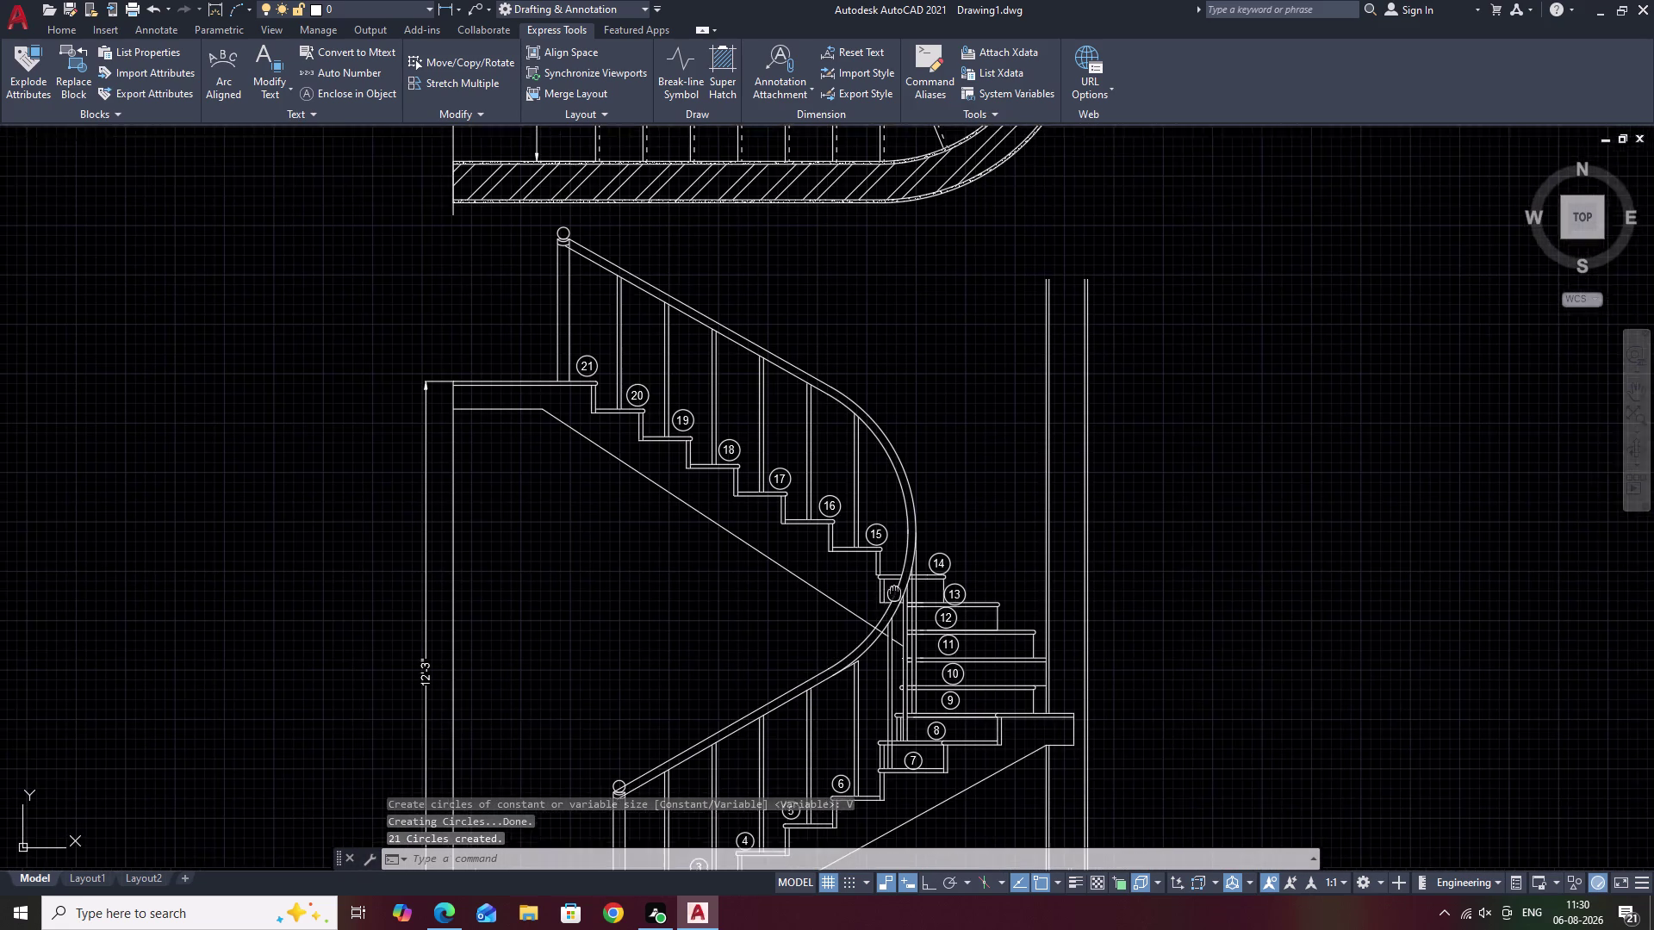
middle_drag(914, 556, 917, 550)
key(Escape)
Move circle 13 and its number higher, clear of the tread.
scroll(up, 3)
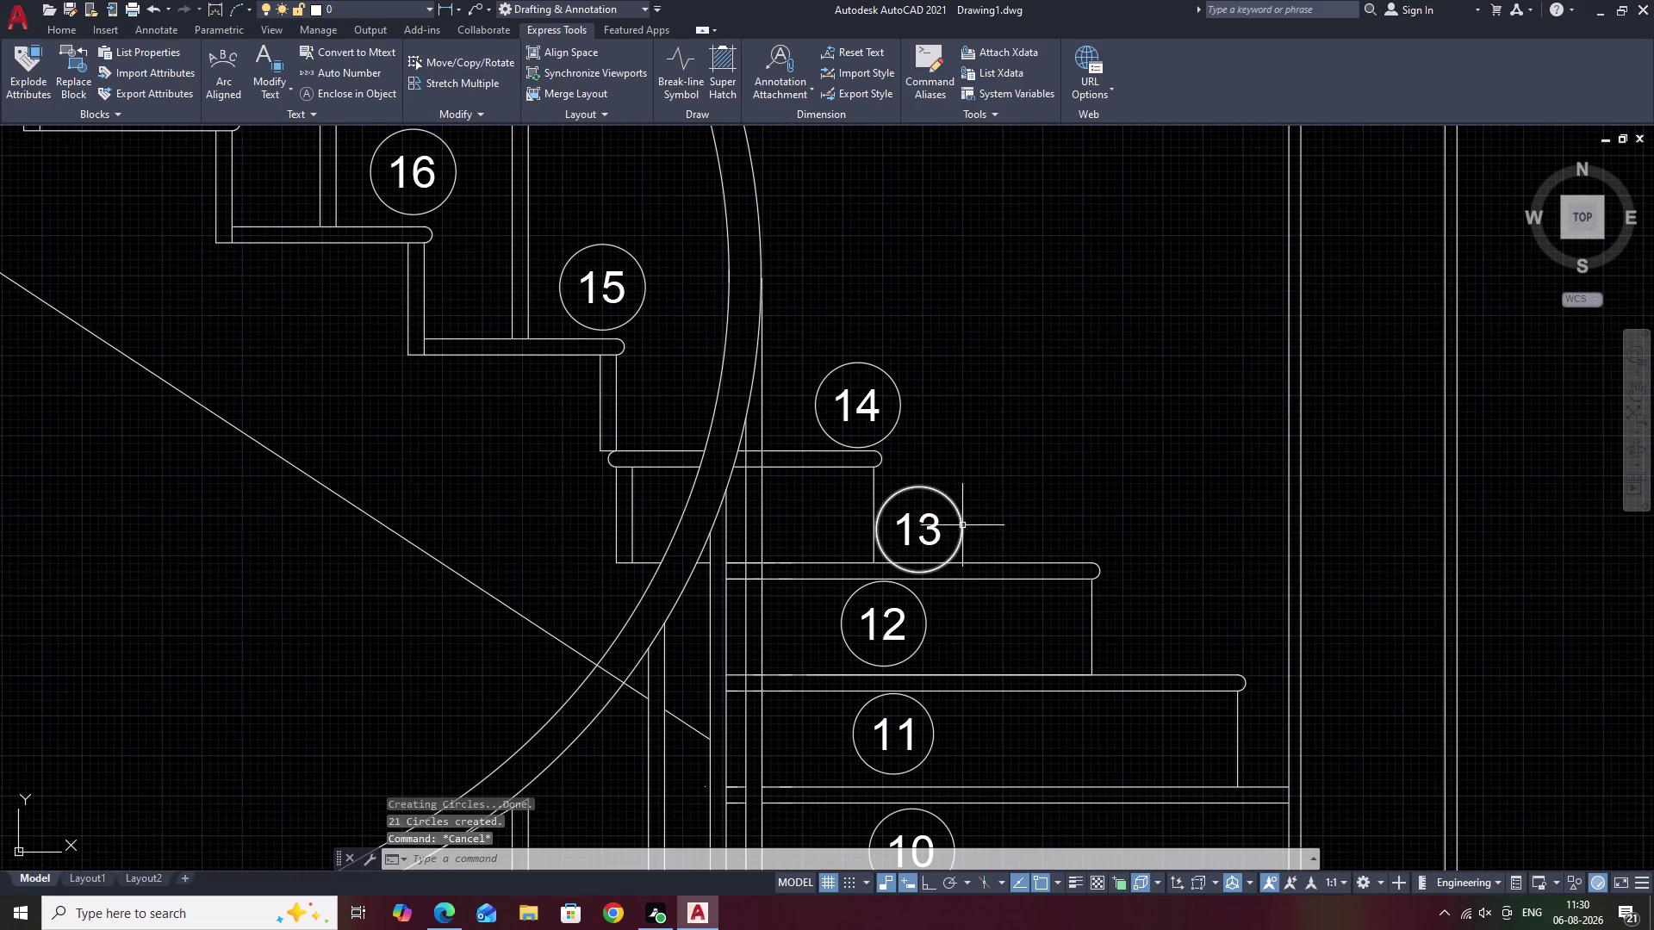
click(962, 524)
click(932, 533)
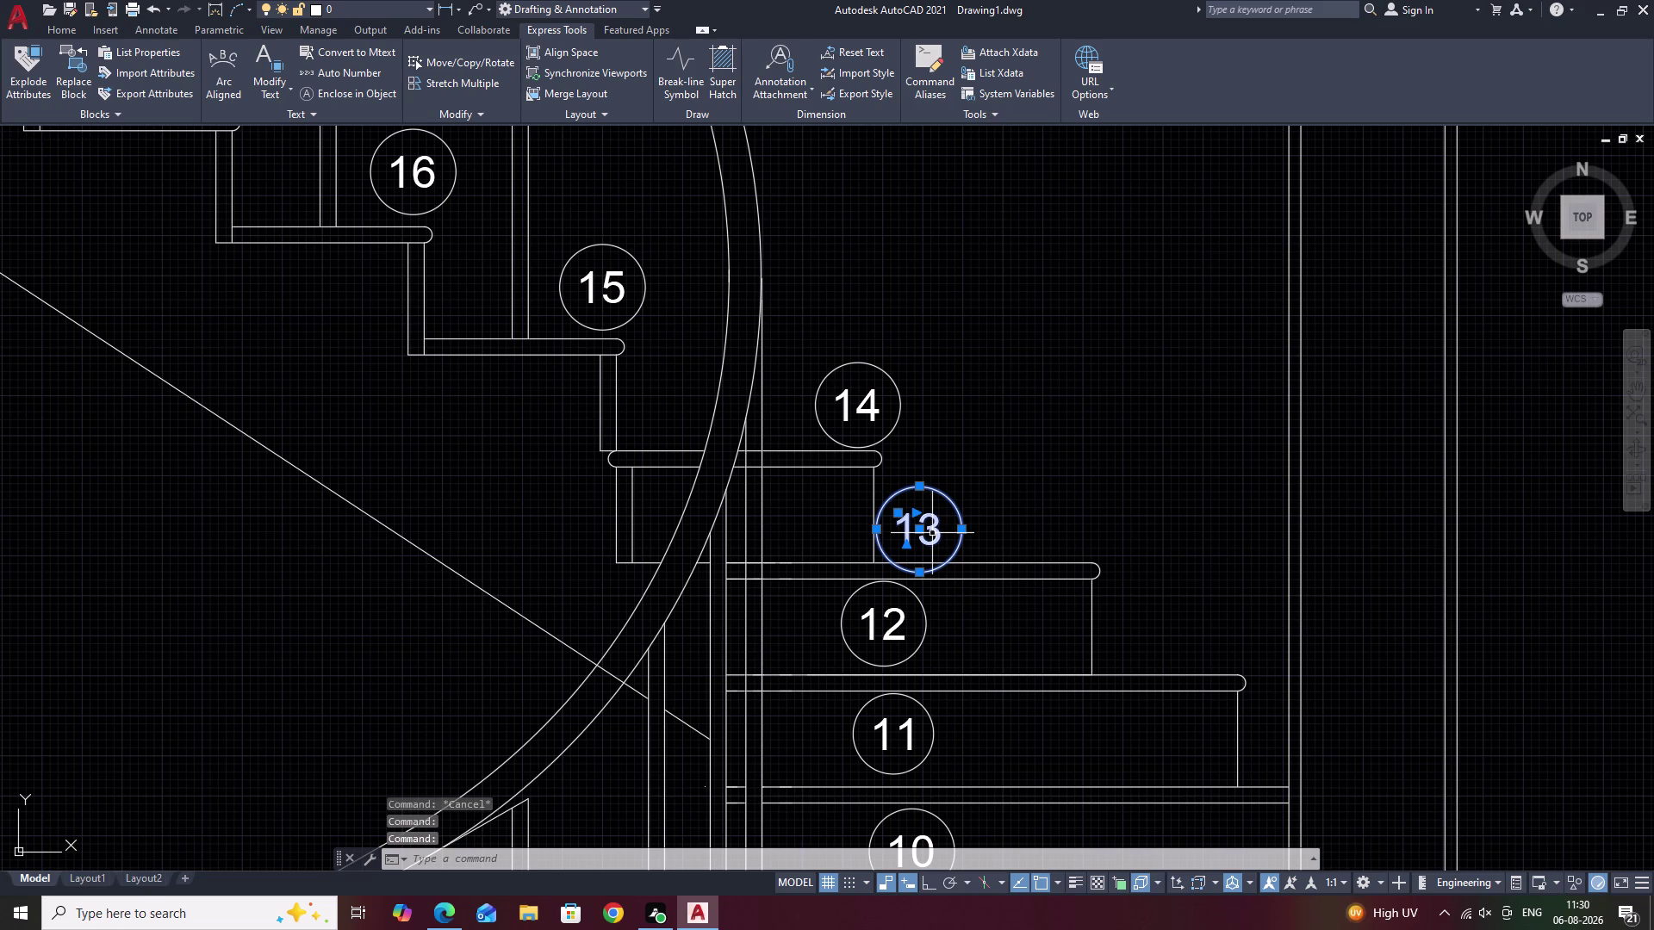
text(M)
key(space)
scroll(up, 3)
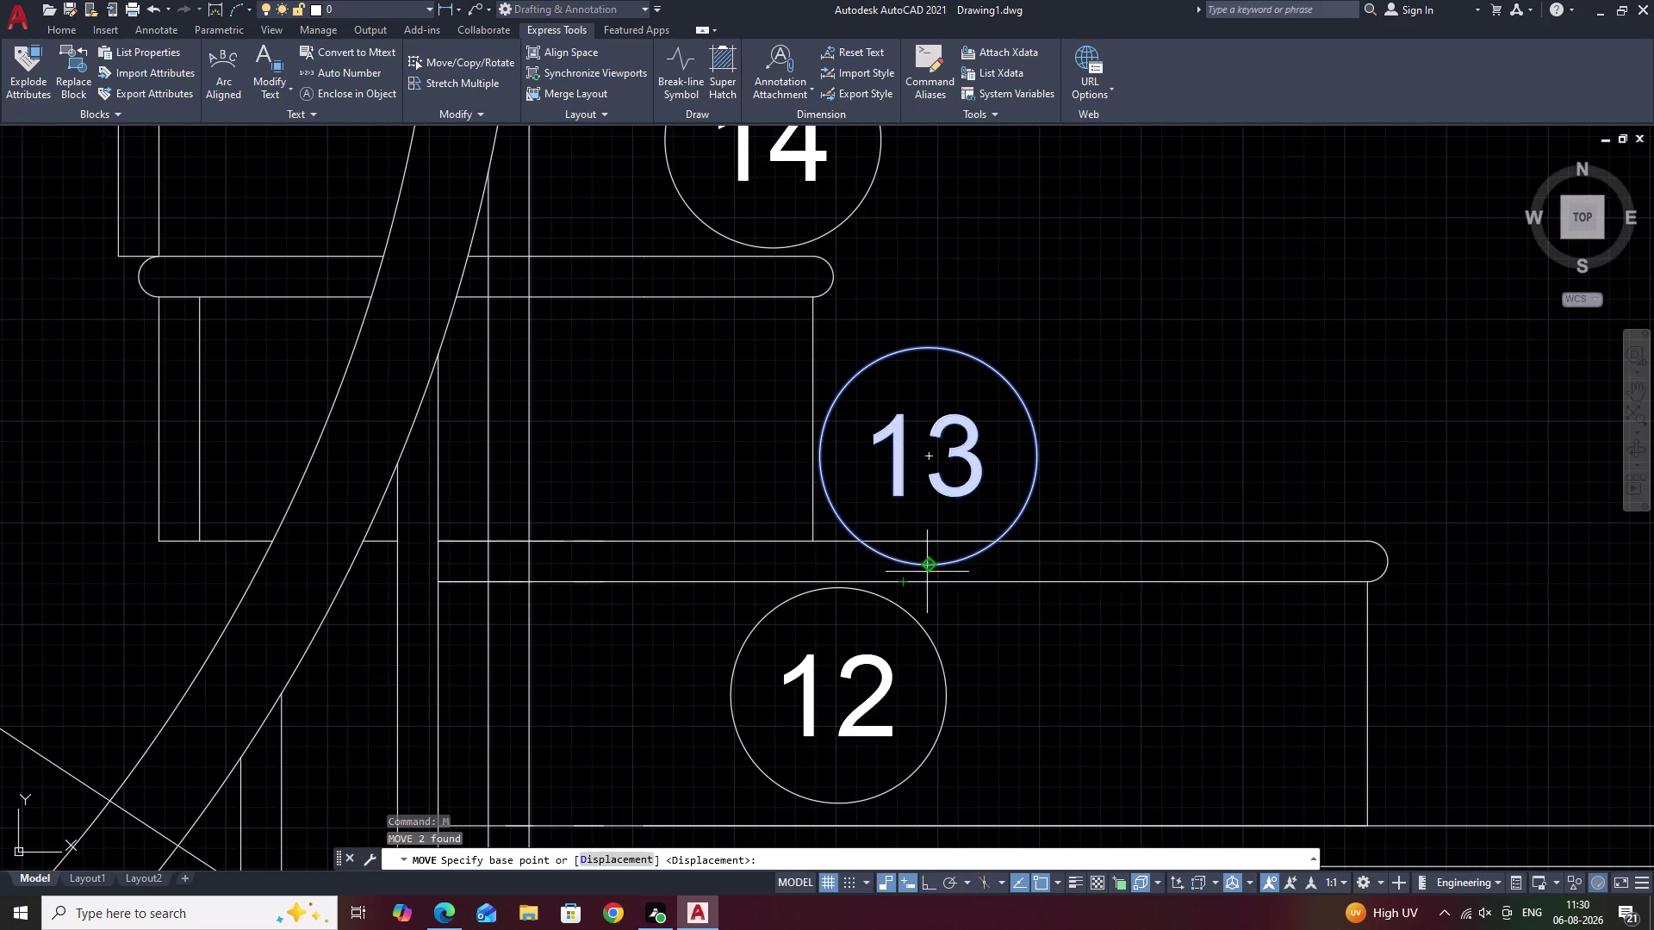
click(927, 573)
click(955, 492)
key(Escape)
scroll(down, 3)
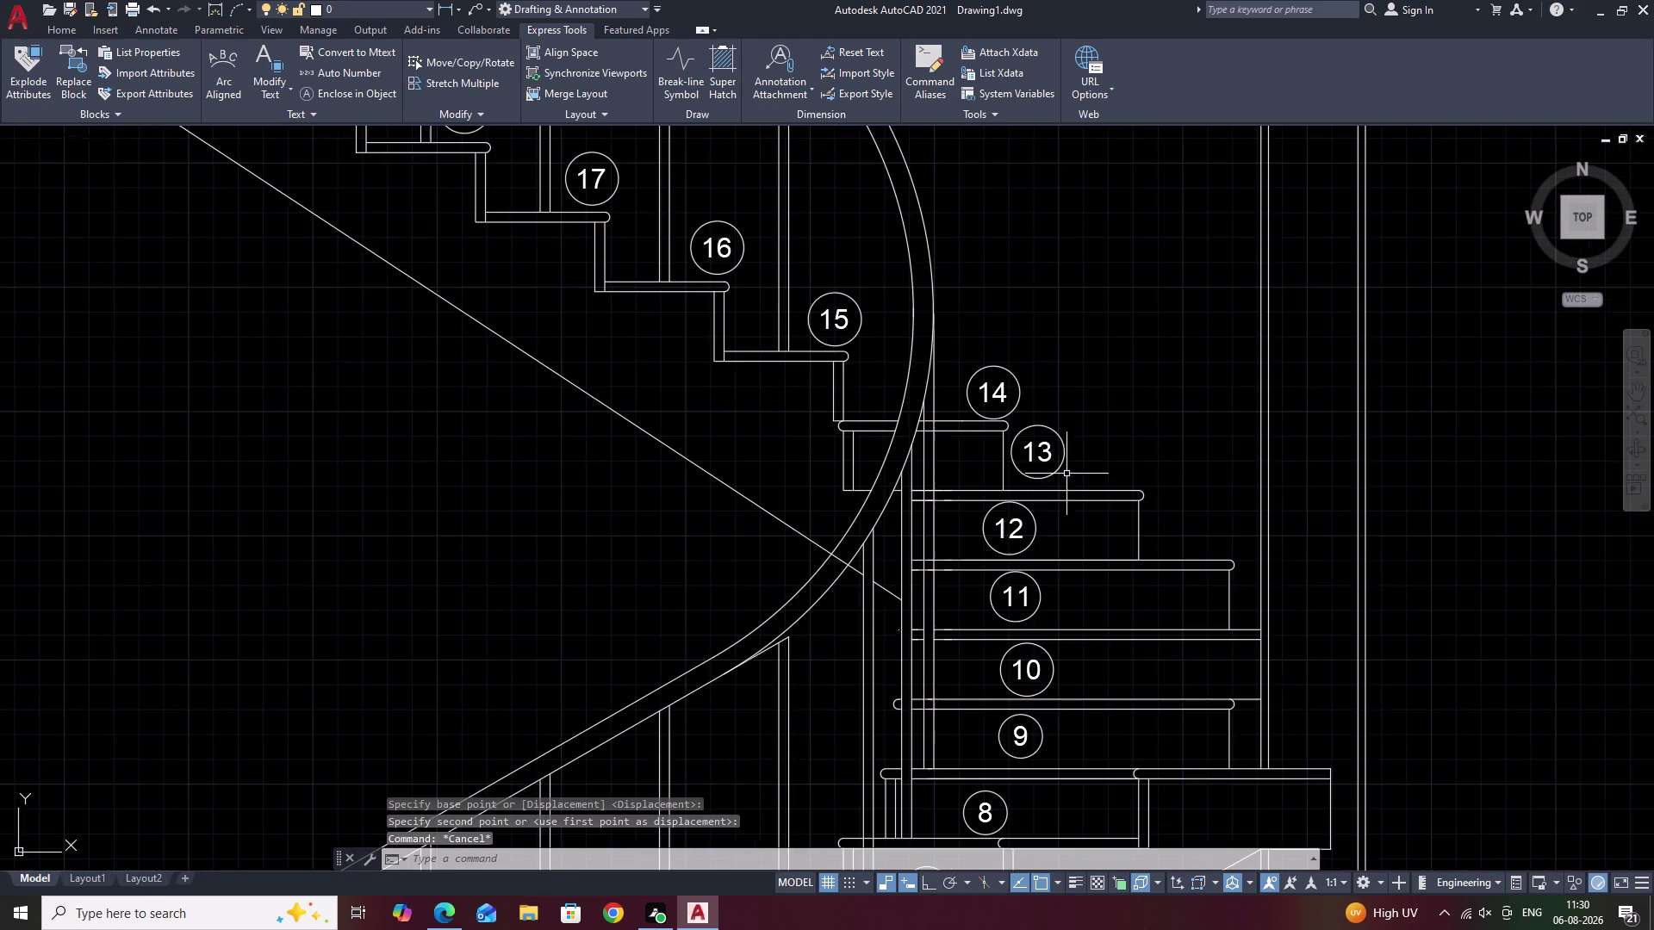
scroll(down, 3)
middle_drag(1088, 532, 1057, 623)
key(Escape)
Move circle 13 and its number back down onto its tread line.
scroll(up, 3)
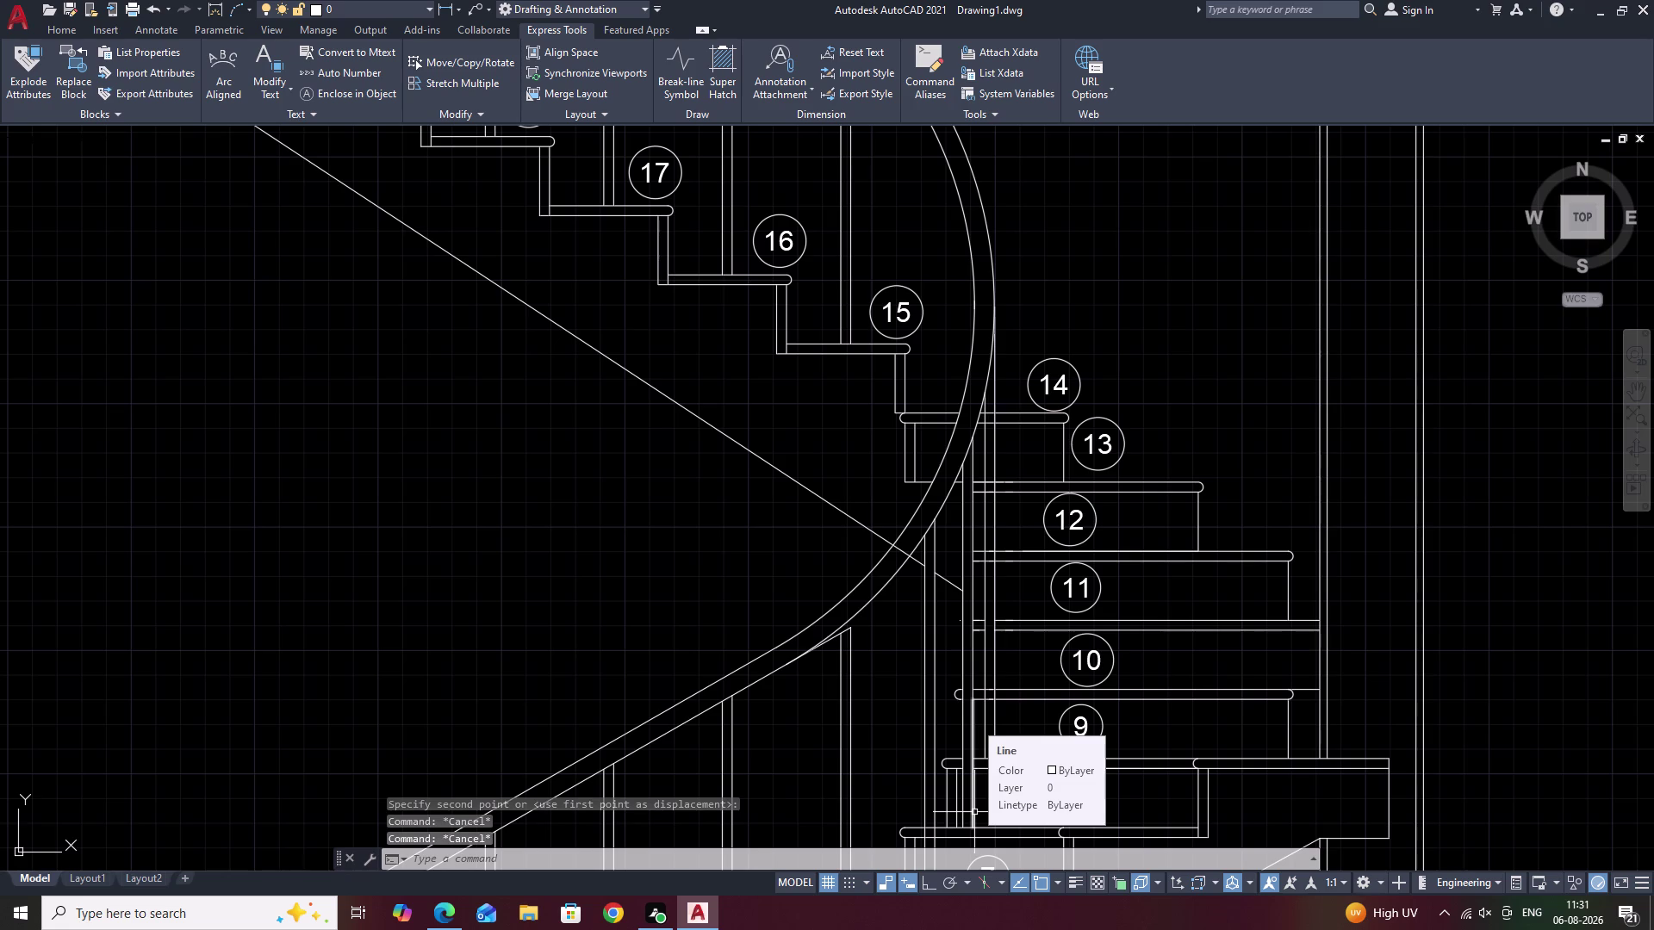
scroll(up, 3)
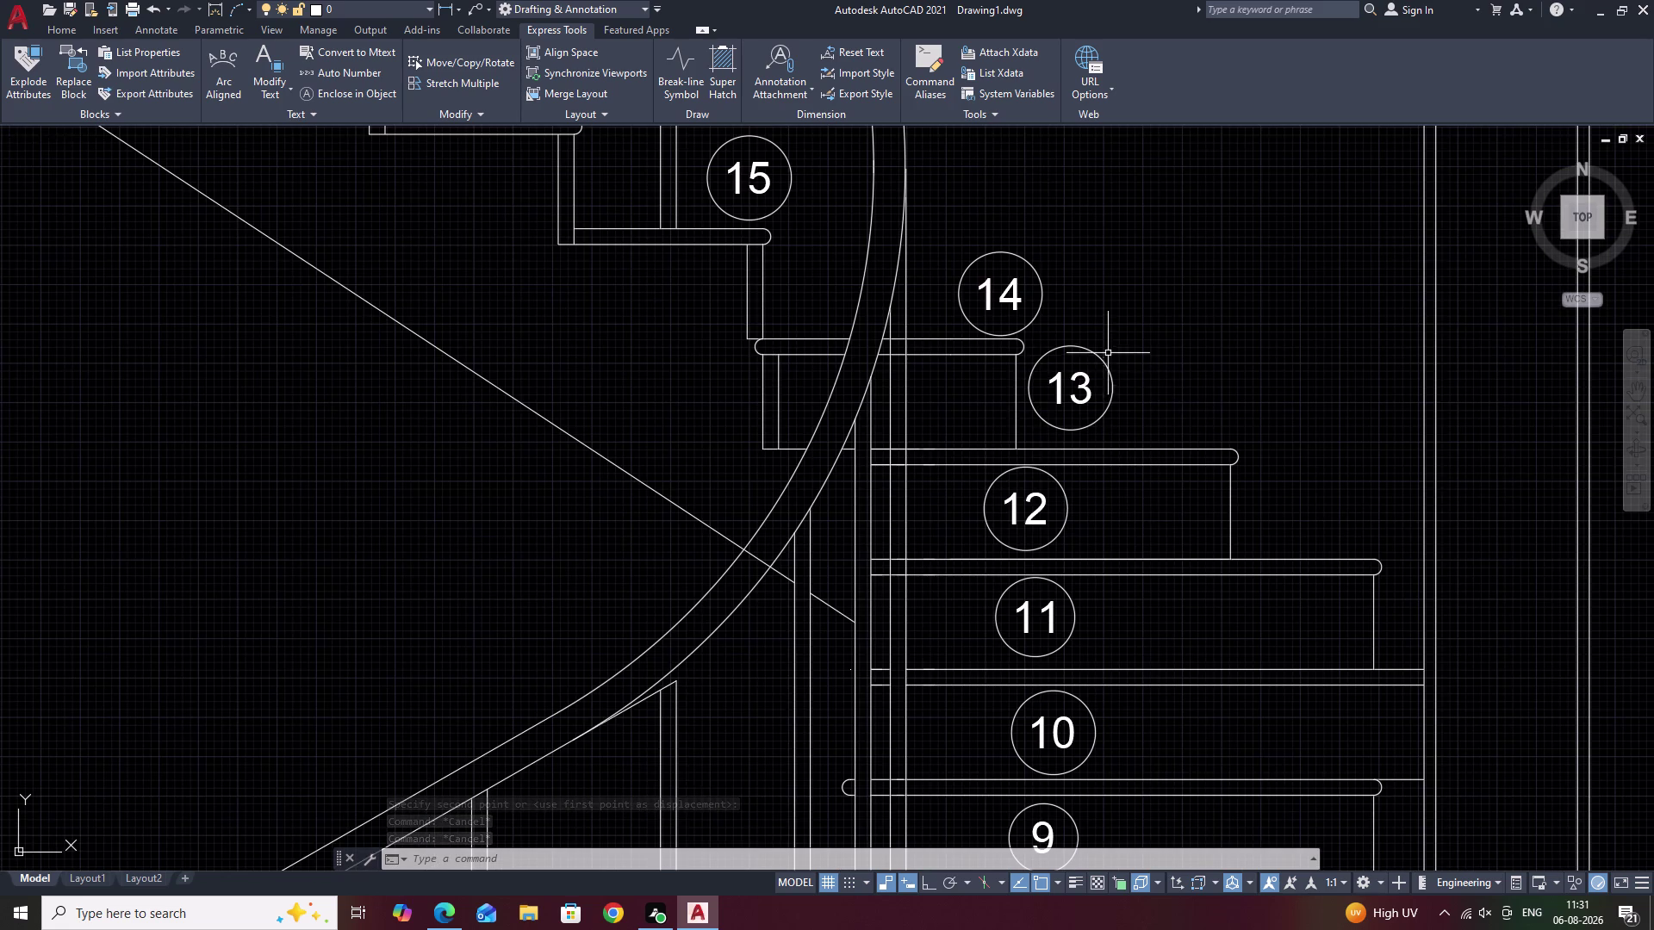
drag(1110, 349, 1093, 378)
scroll(up, 3)
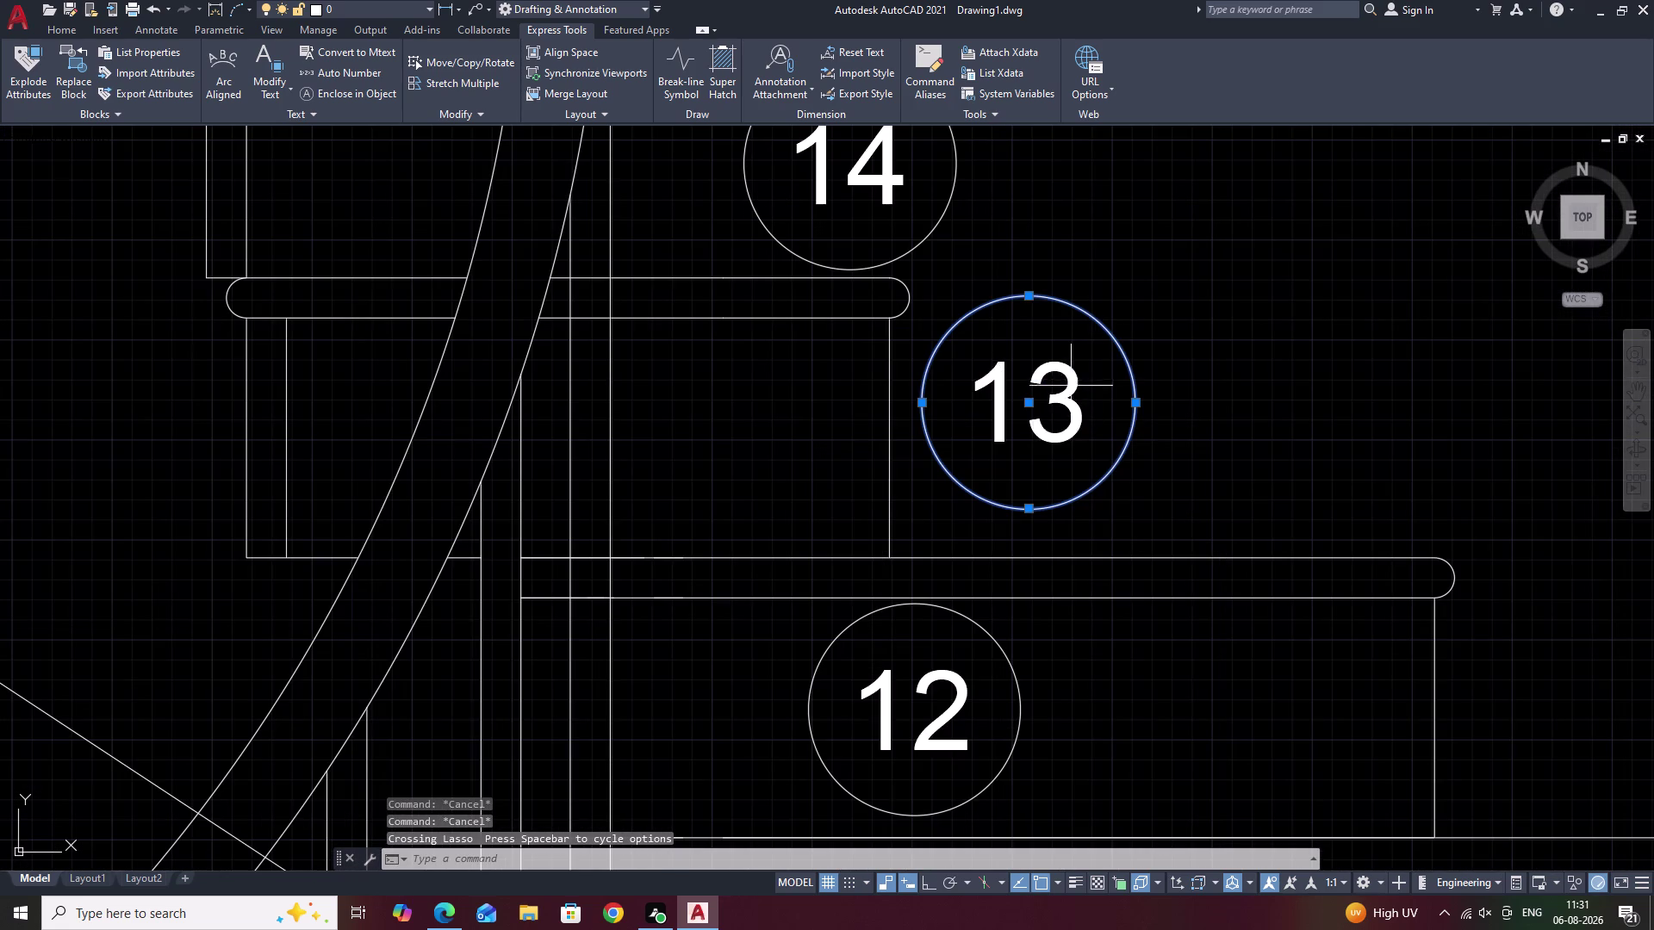
click(1070, 396)
text(M)
key(space)
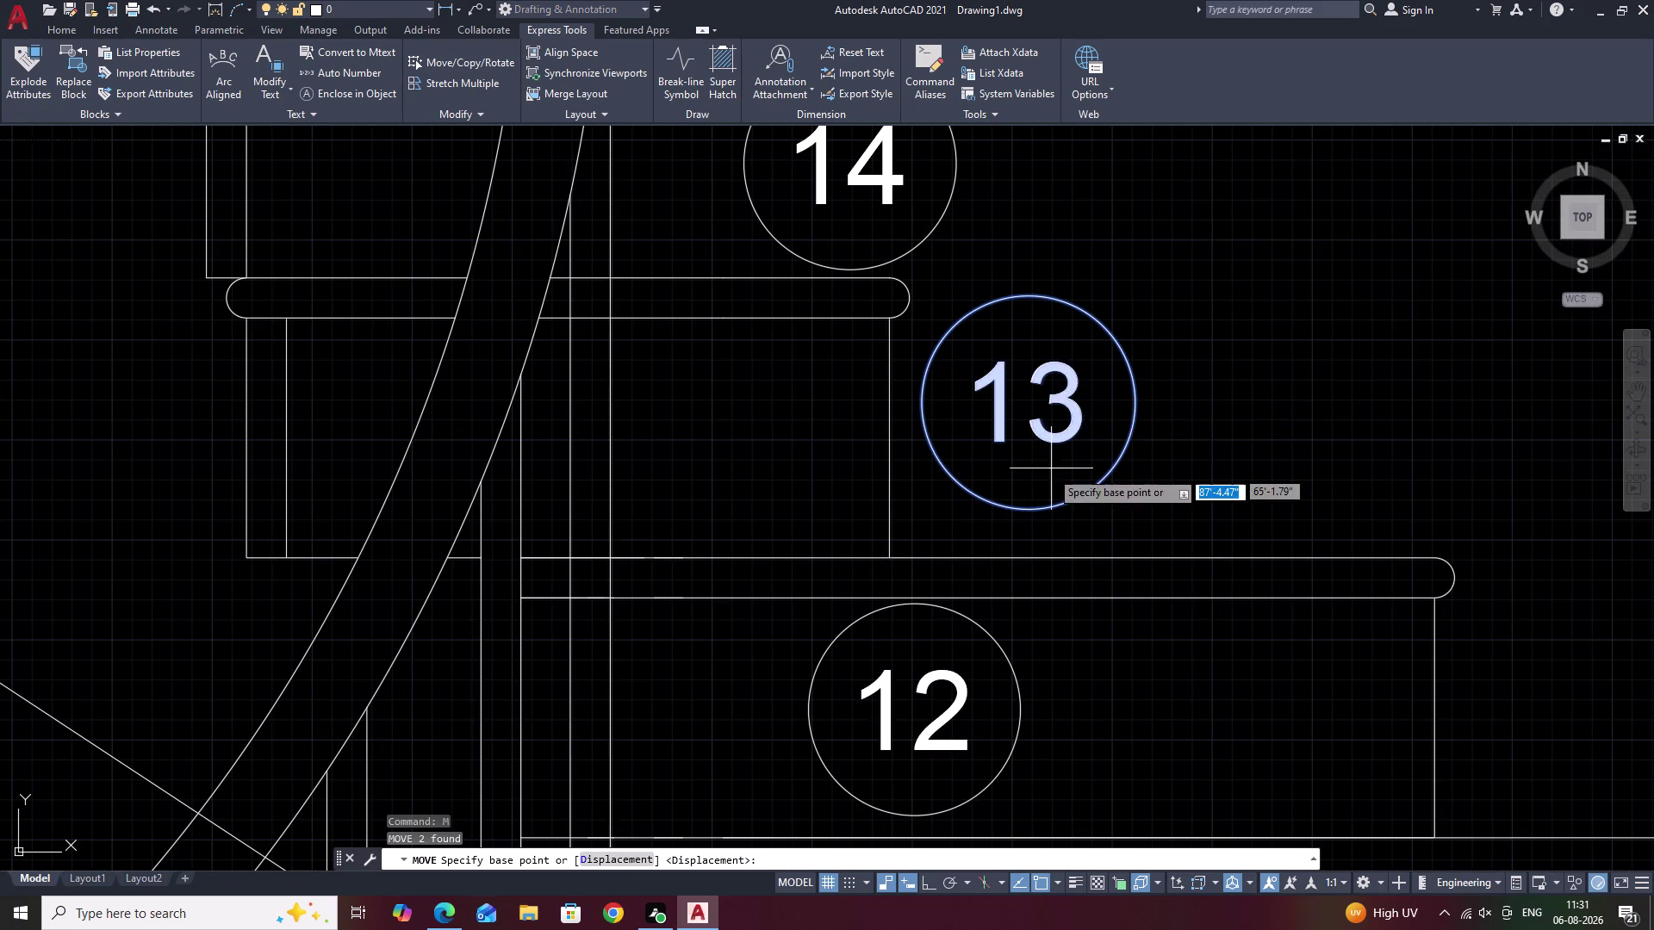
click(1028, 511)
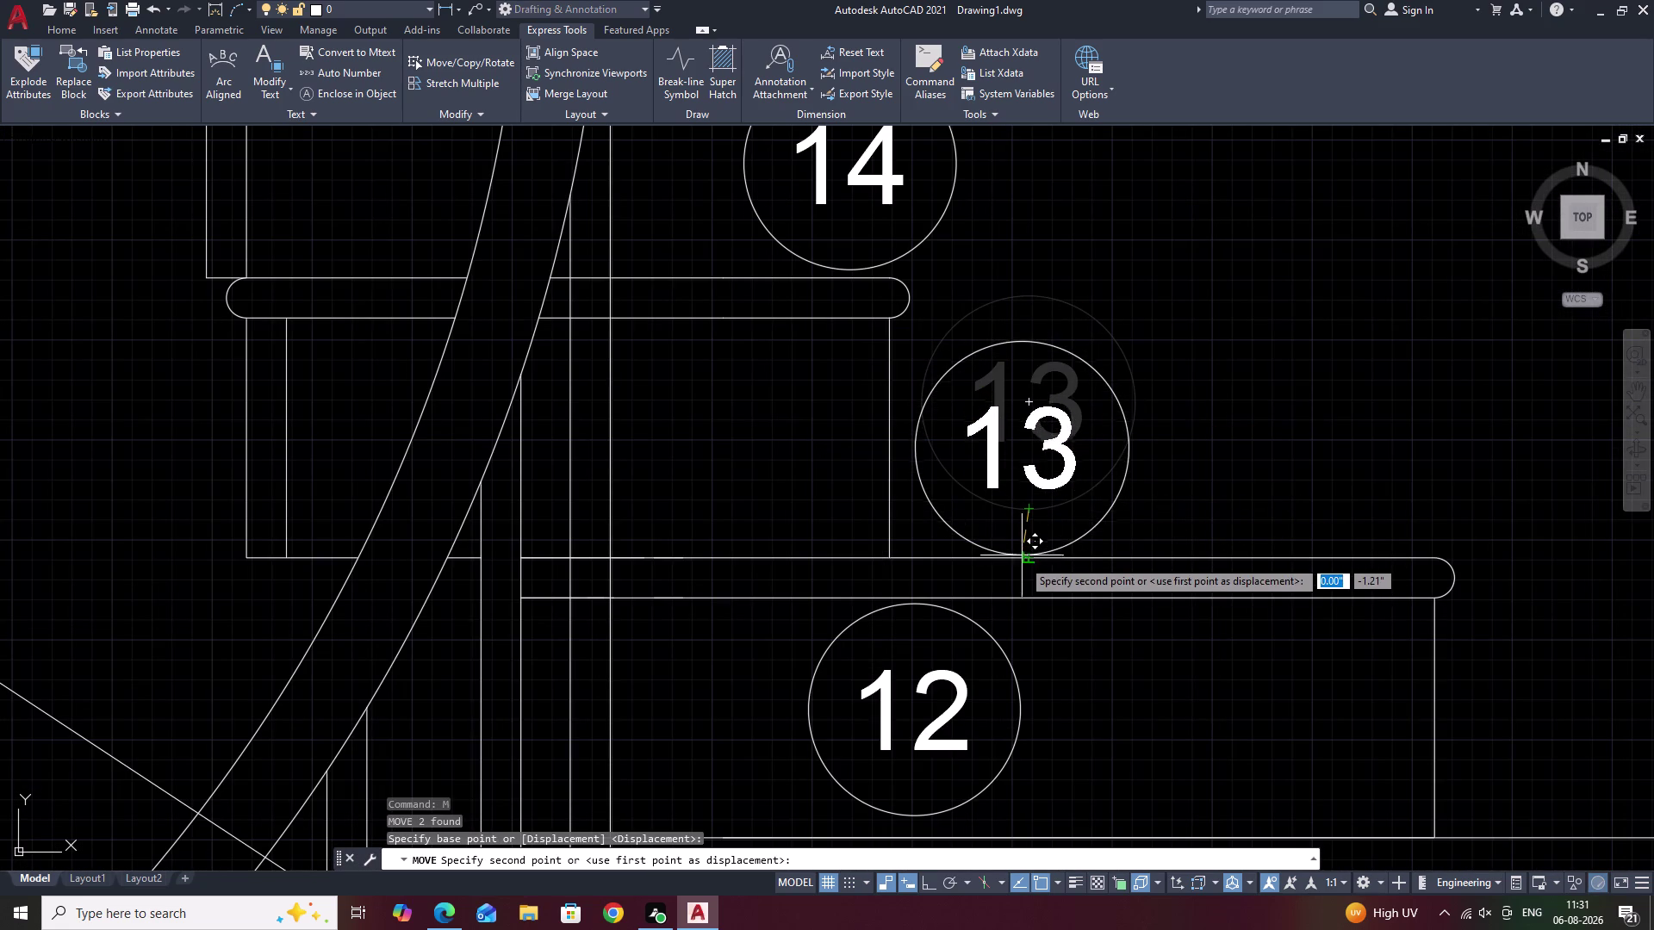
click(1021, 560)
scroll(down, 3)
key(Escape)
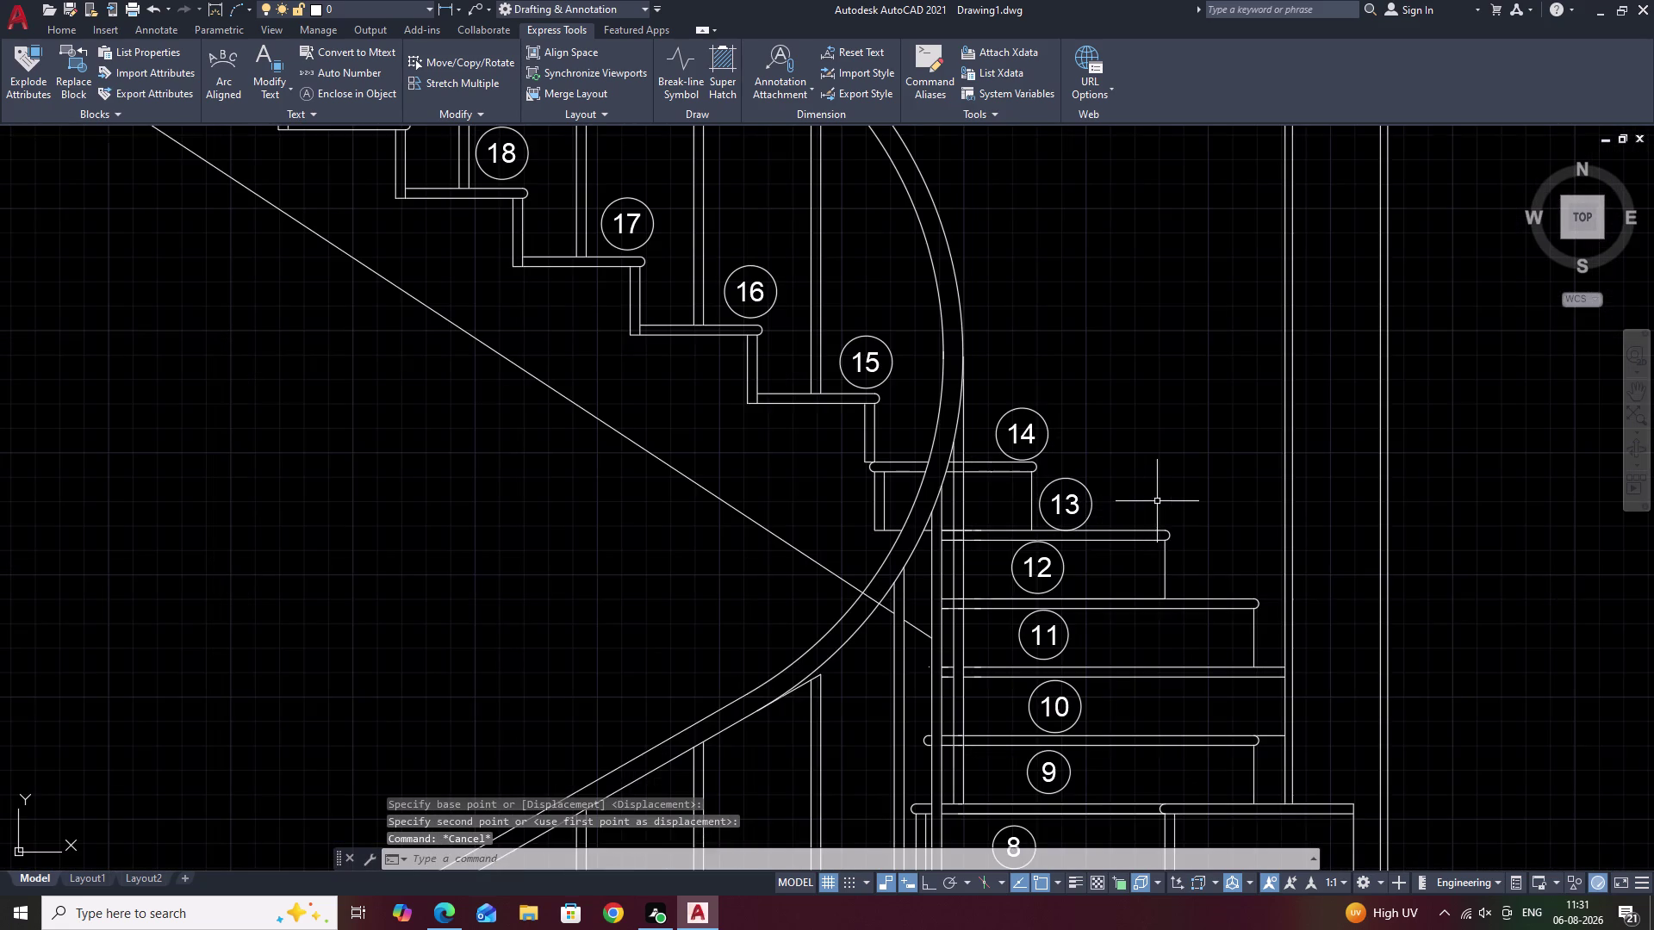
scroll(down, 3)
middle_drag(1158, 500, 1157, 544)
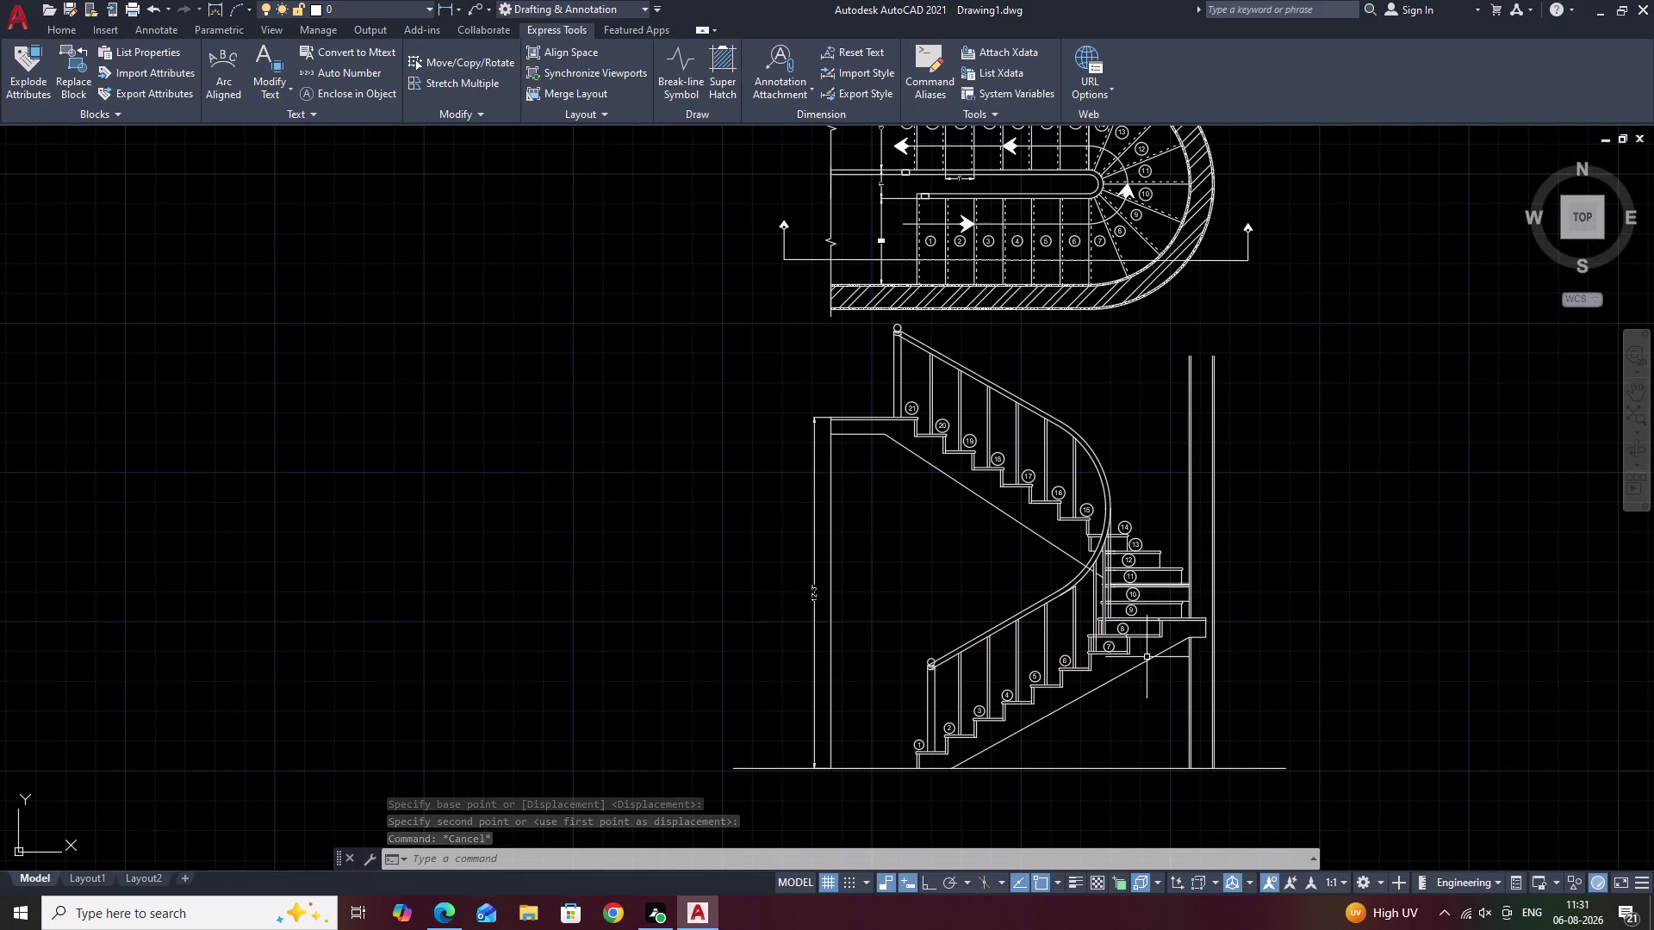
Attempt a break-line symbol near the tops of the wall lines, then cancel it.
middle_drag(1112, 703, 1155, 653)
key(Escape)
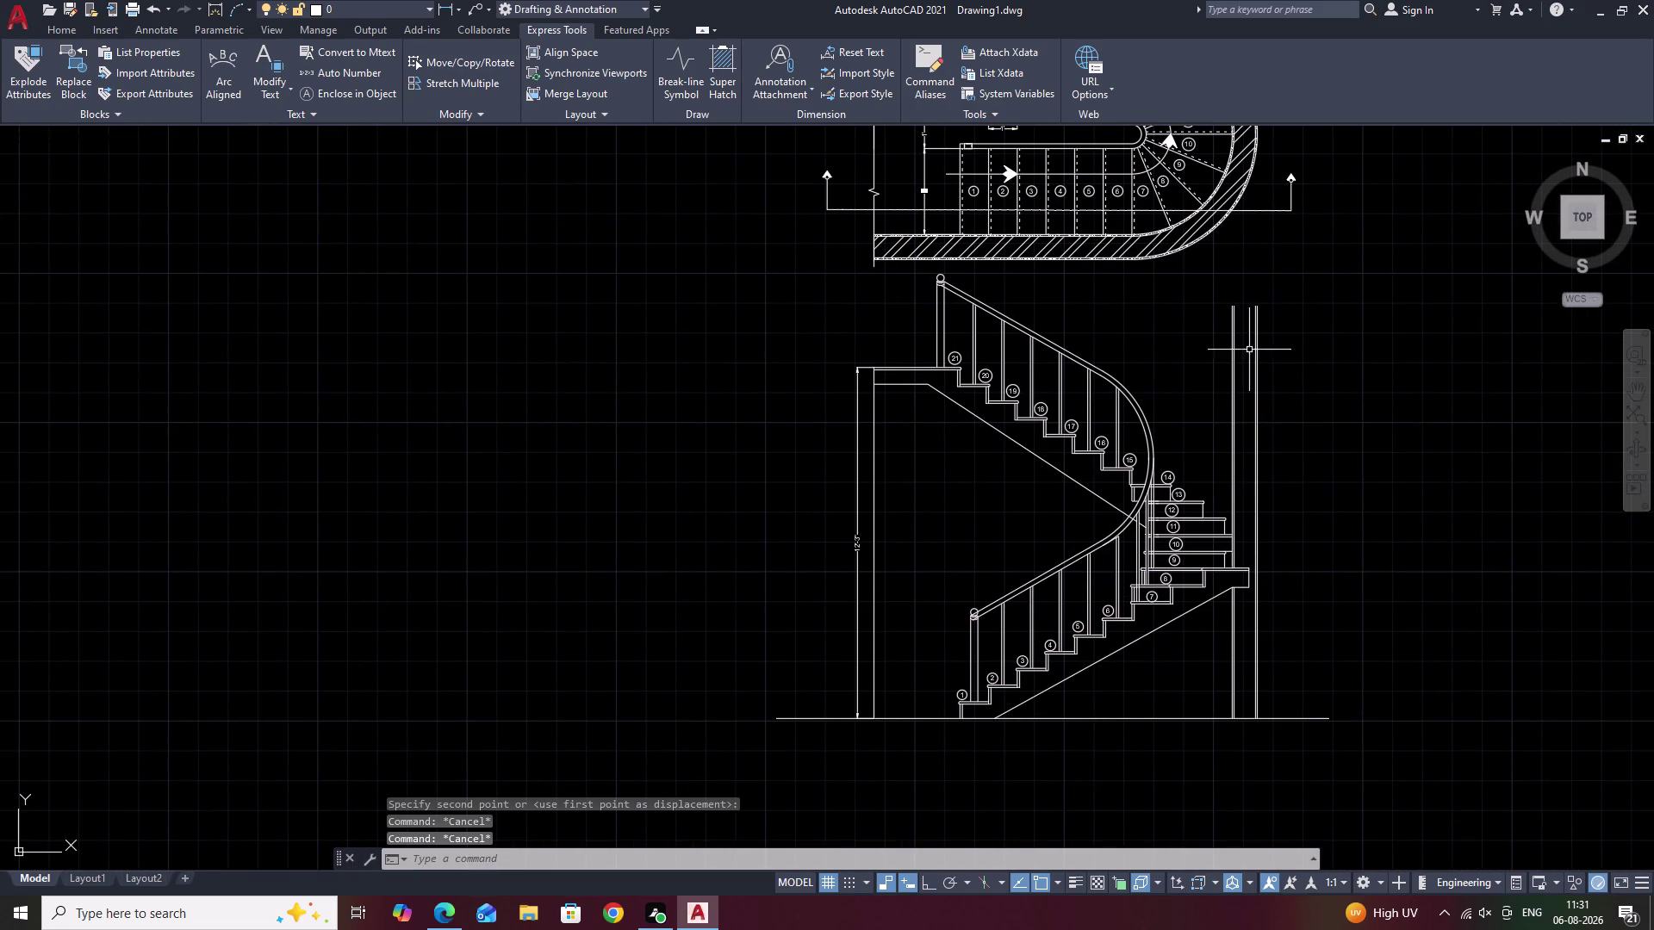
scroll(up, 3)
middle_drag(1247, 332, 1233, 462)
click(672, 54)
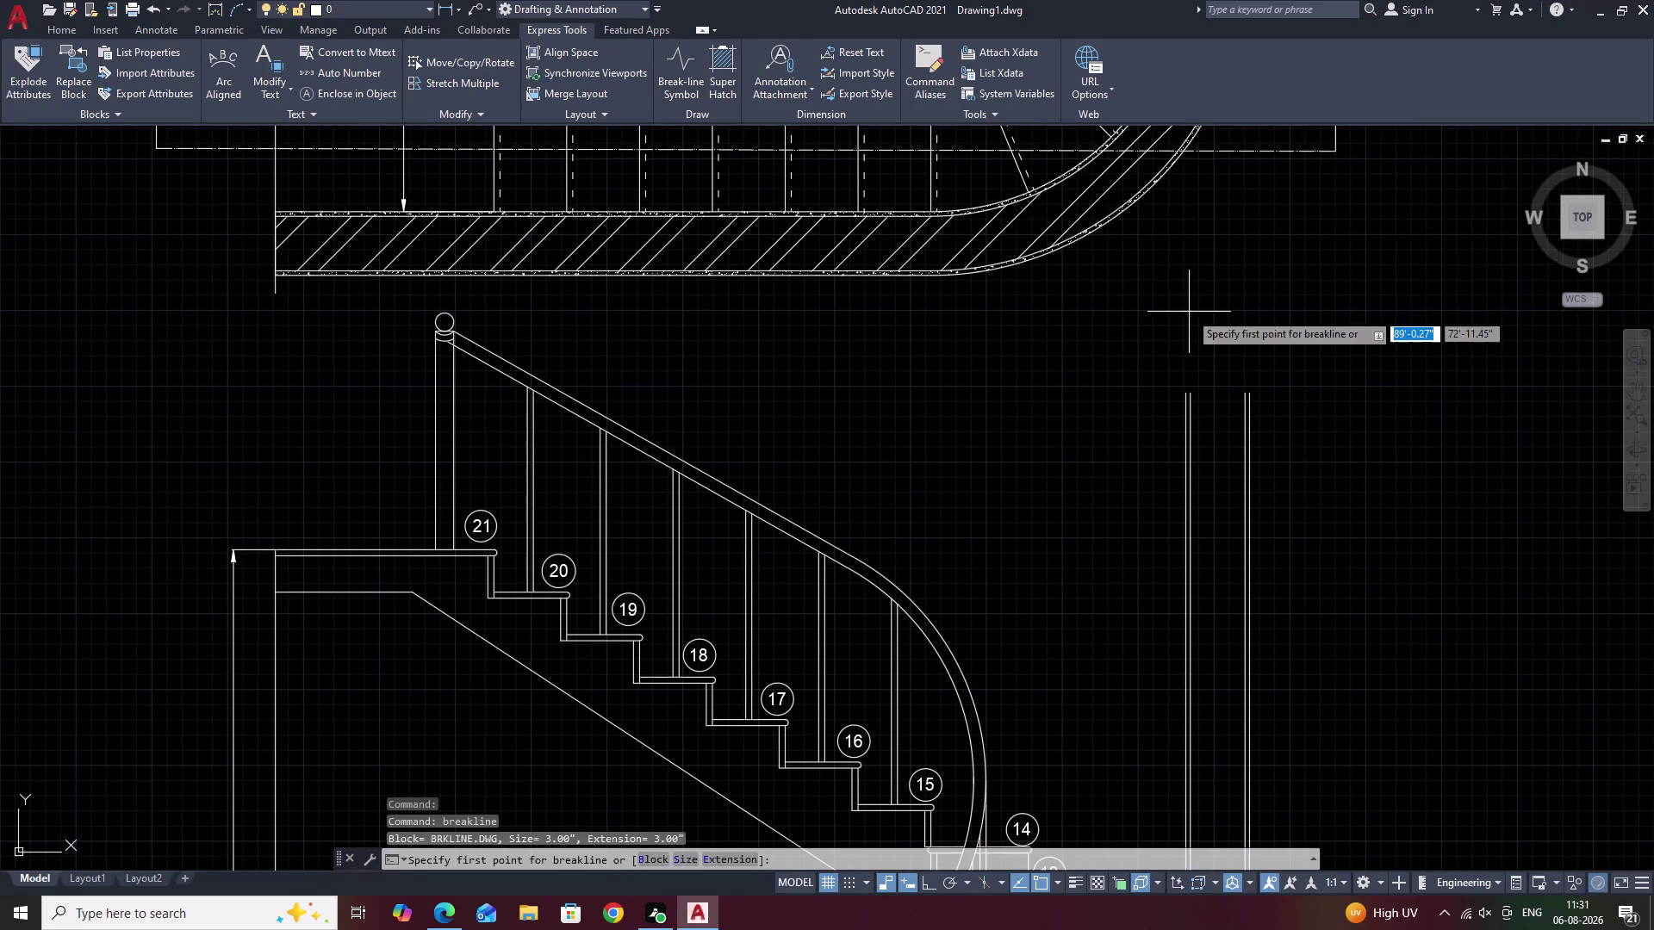
scroll(up, 3)
scroll(up, 3)
click(1104, 441)
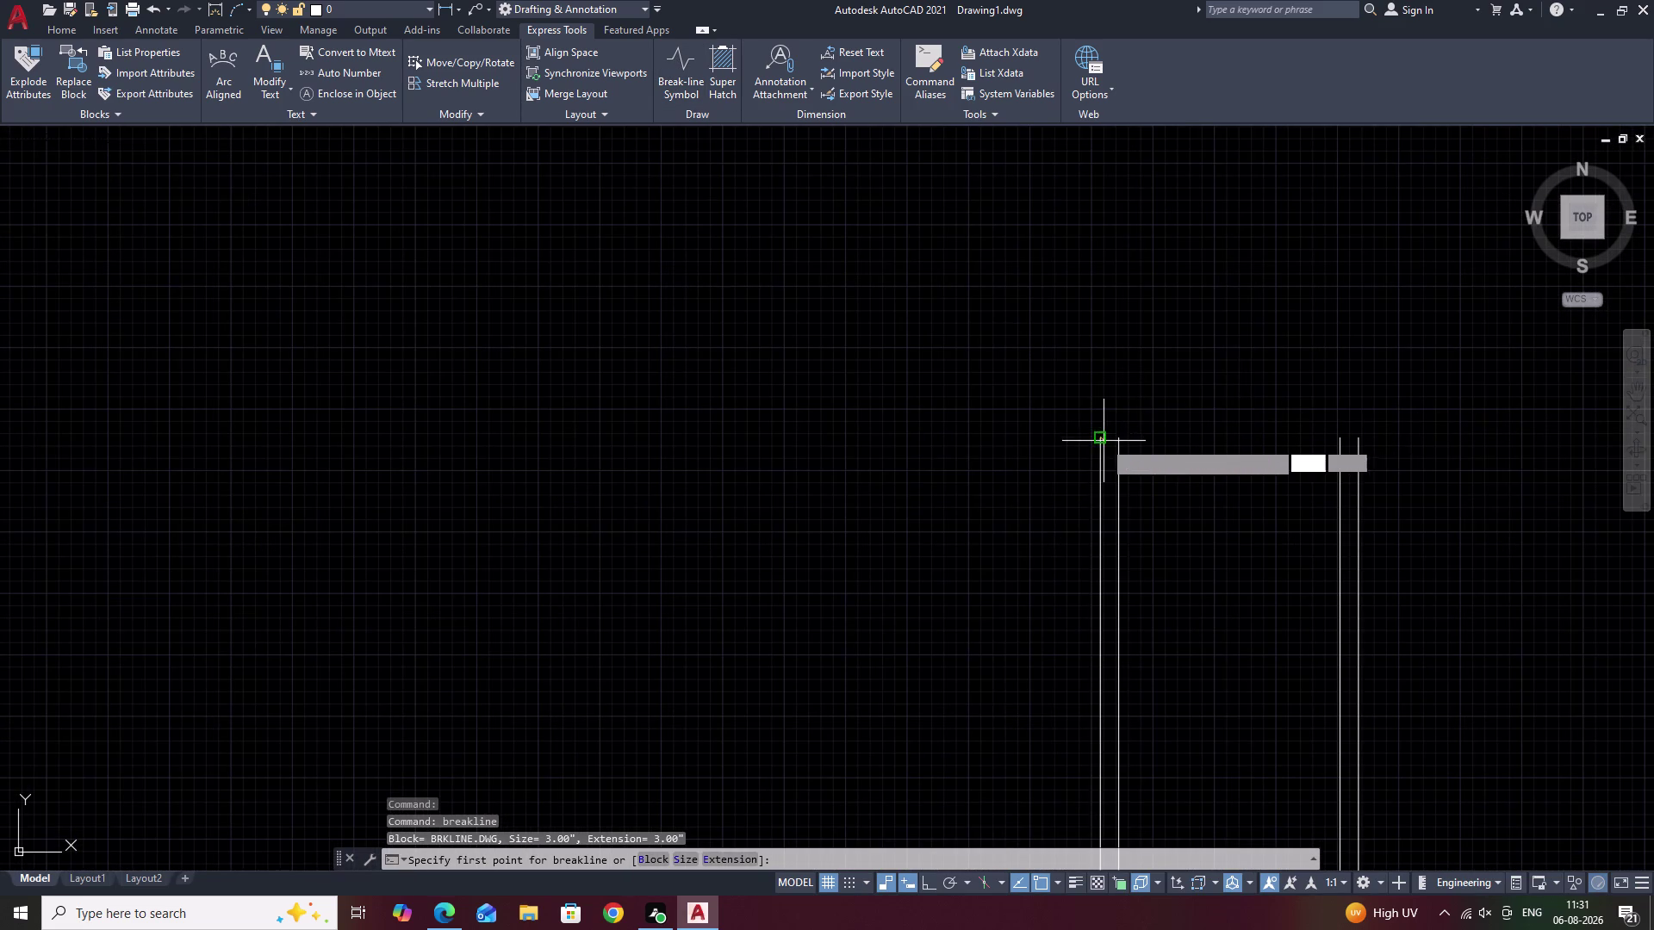
click(1121, 444)
key(Escape)
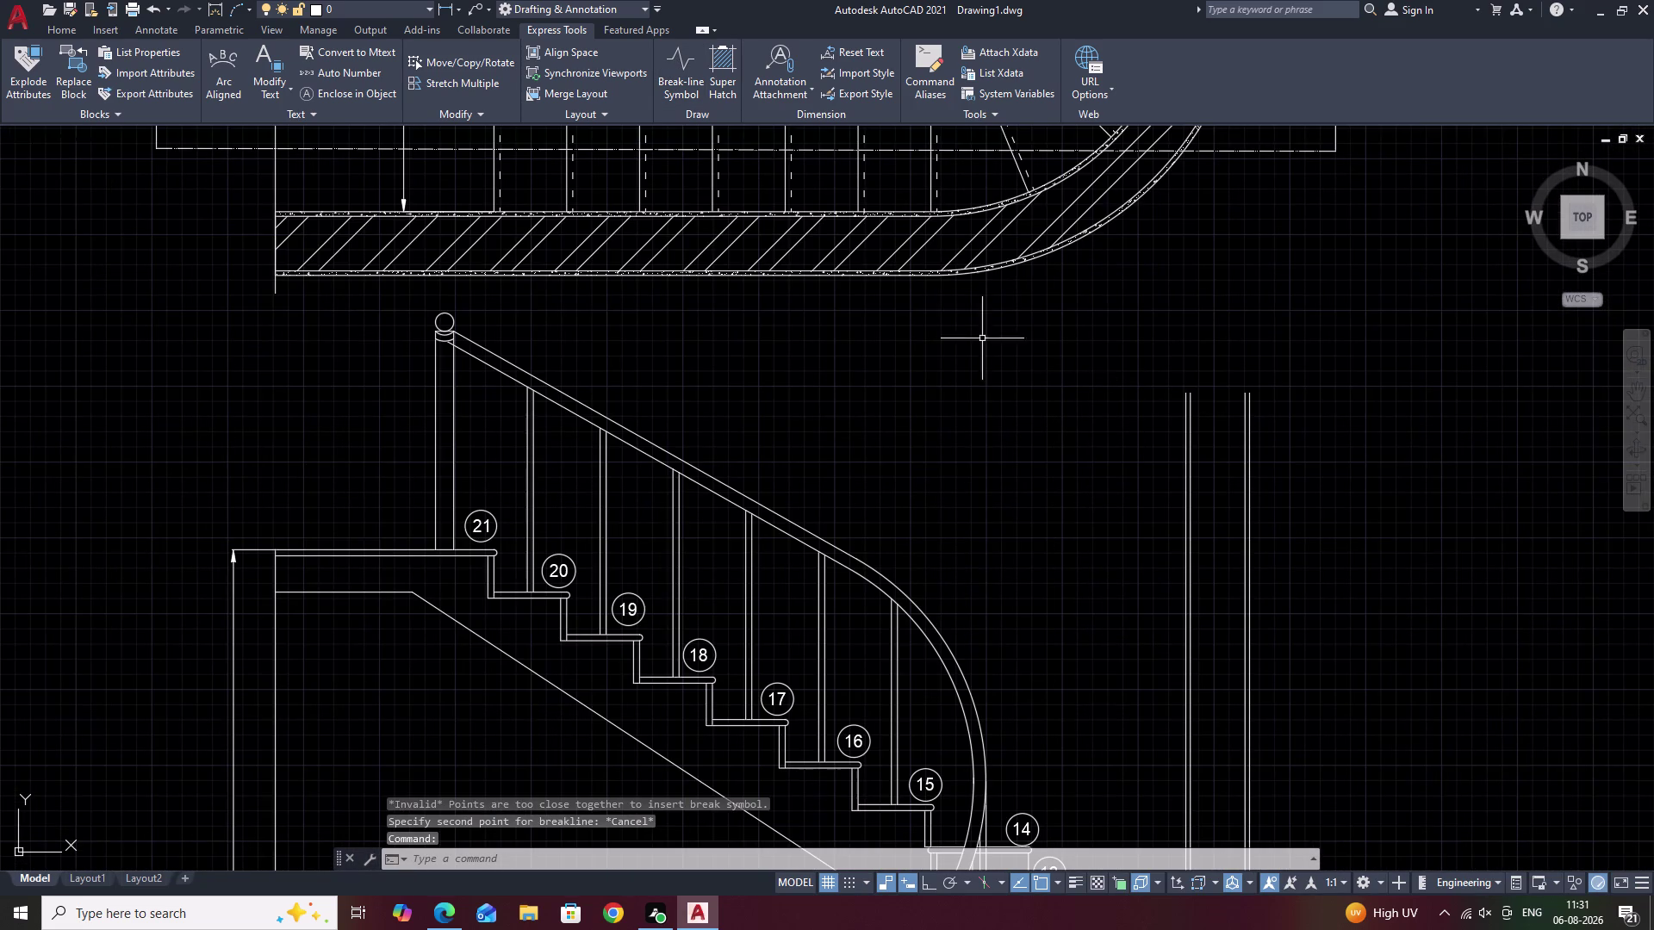
Place a zigzag break-line symbol across the wall lines.
click(683, 46)
scroll(up, 3)
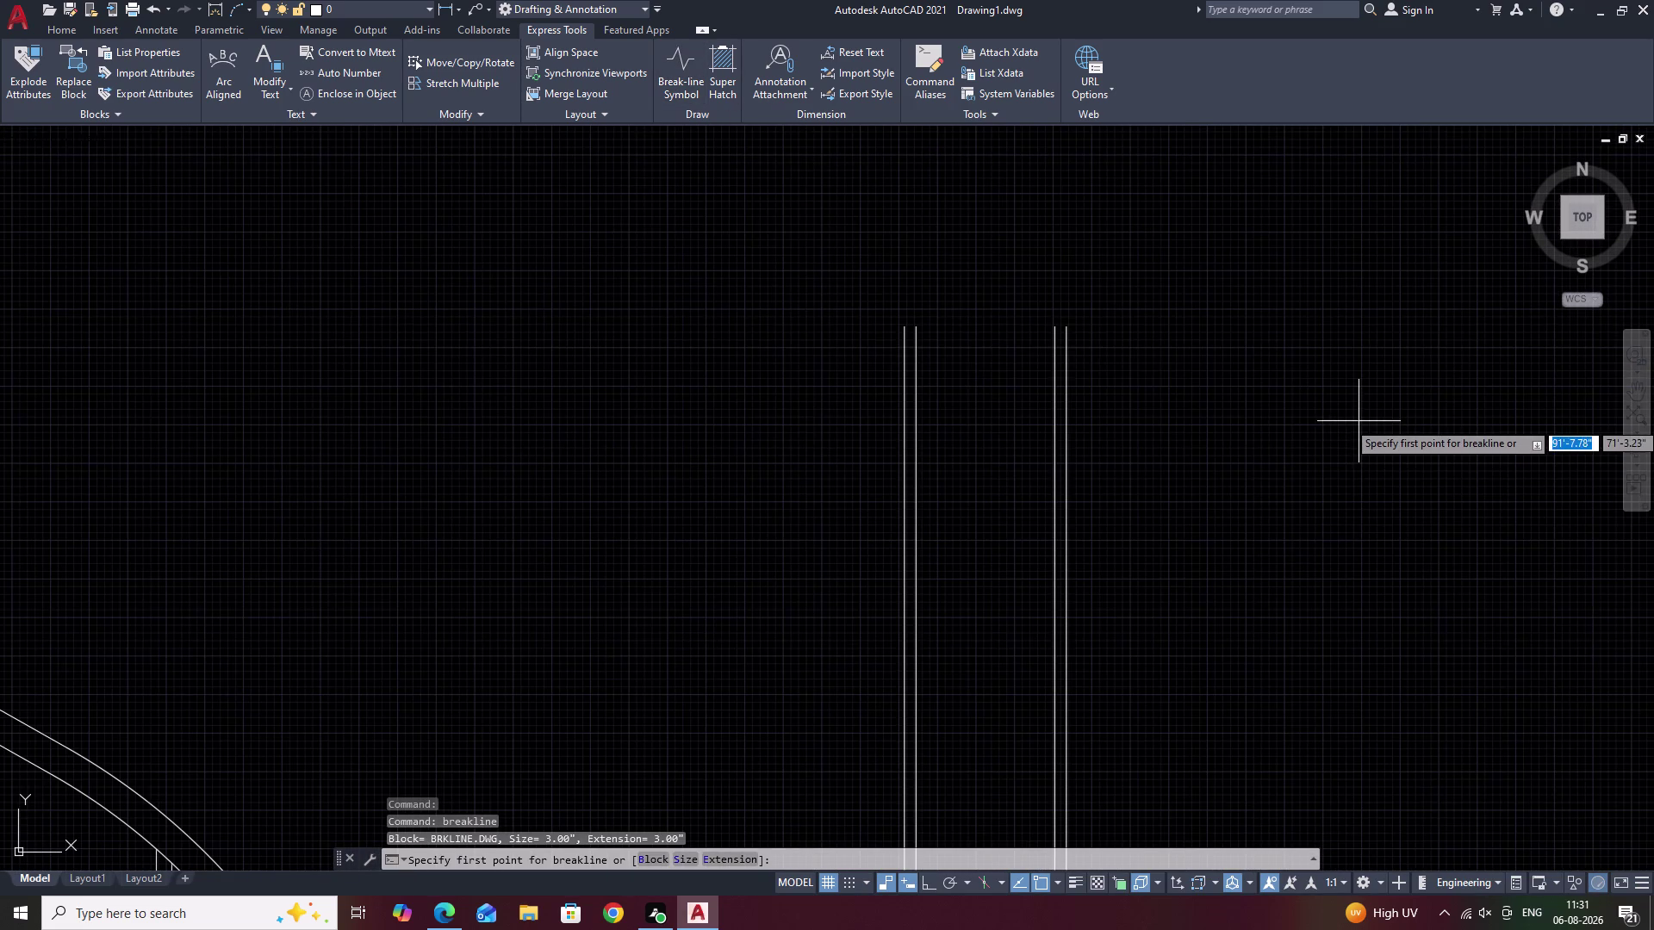
click(902, 332)
right_click(902, 332)
click(1069, 330)
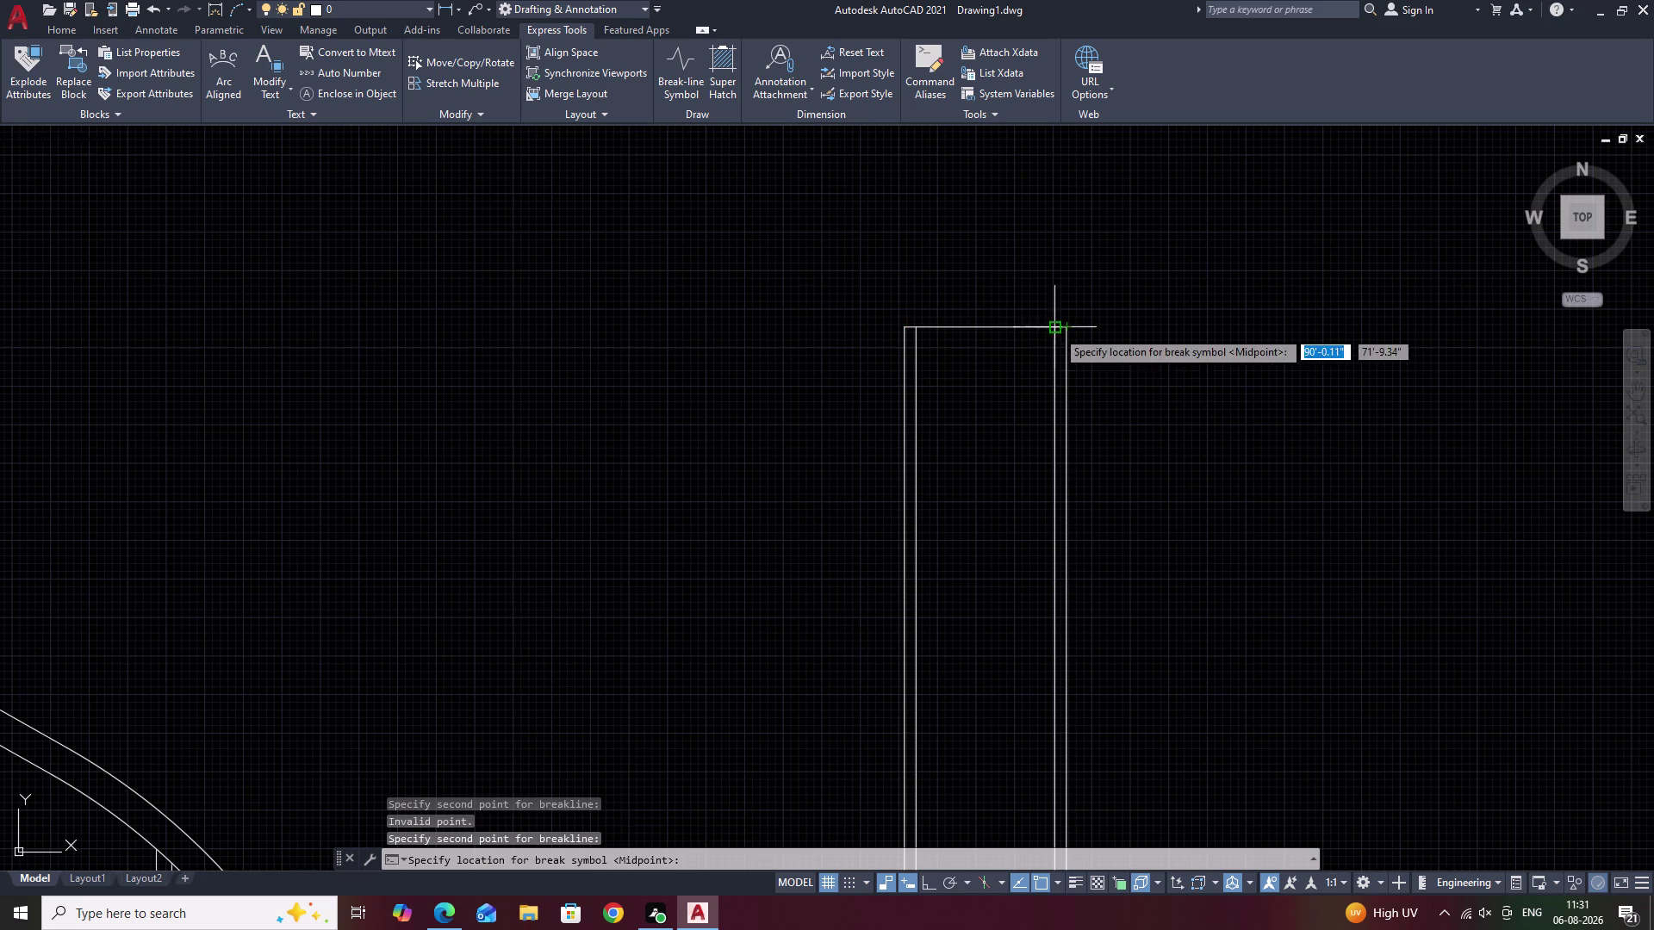
click(986, 327)
key(Escape)
Add a vertical break-line symbol at the upper landing's cut edge.
scroll(down, 3)
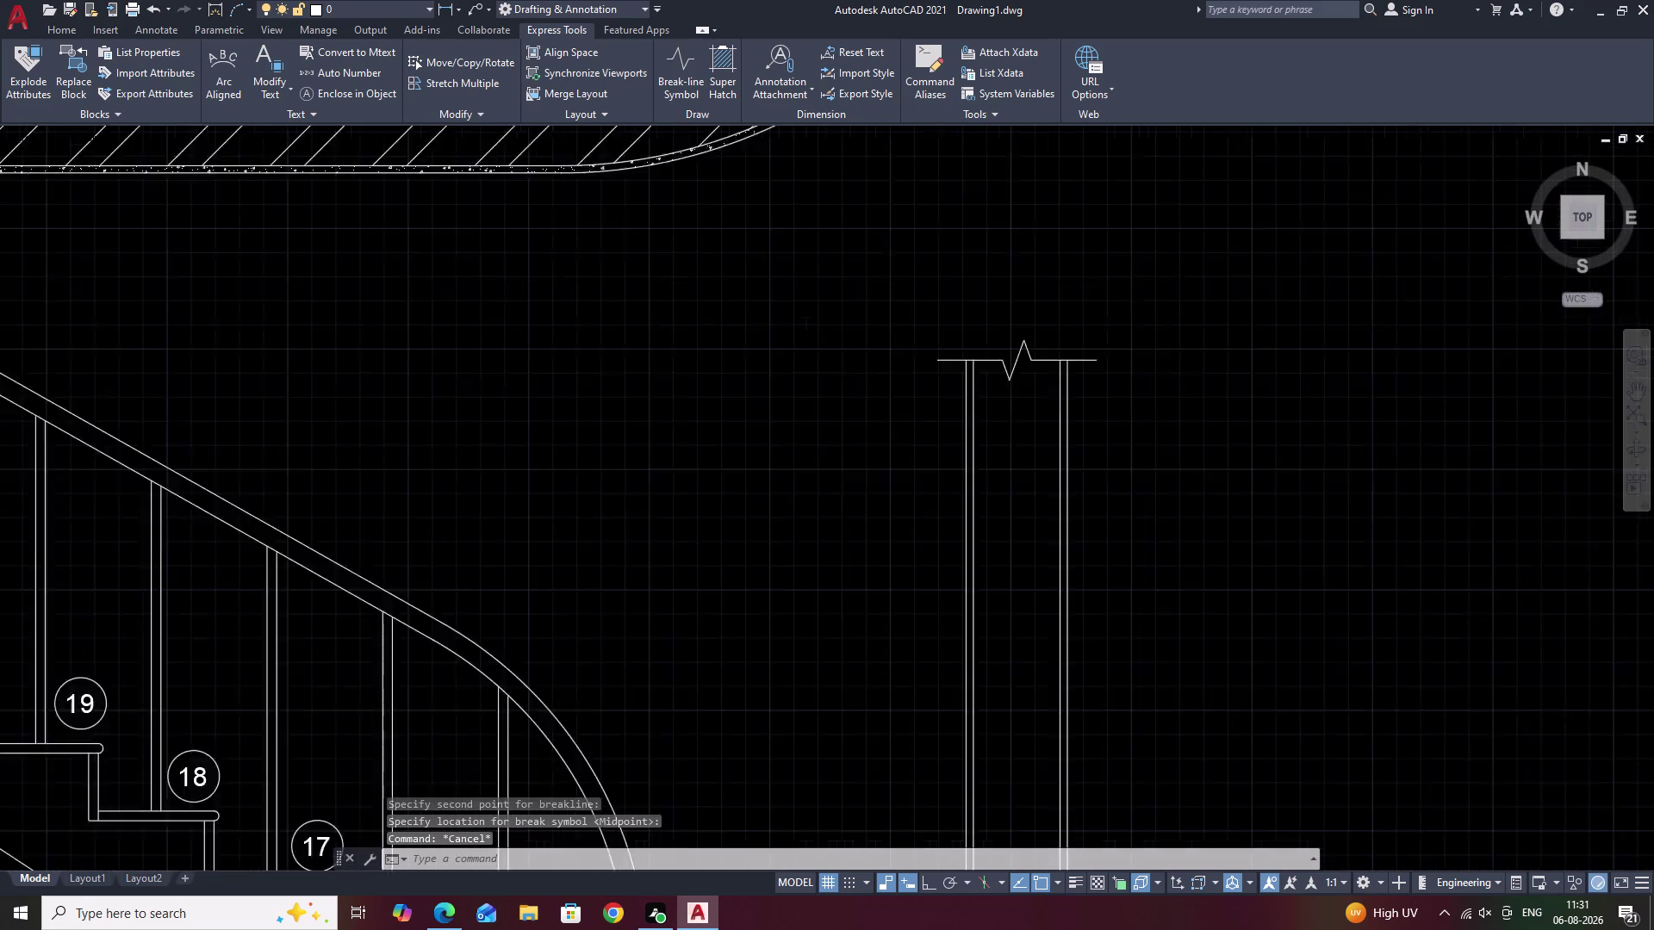
middle_drag(1140, 512, 1201, 386)
scroll(down, 3)
scroll(up, 3)
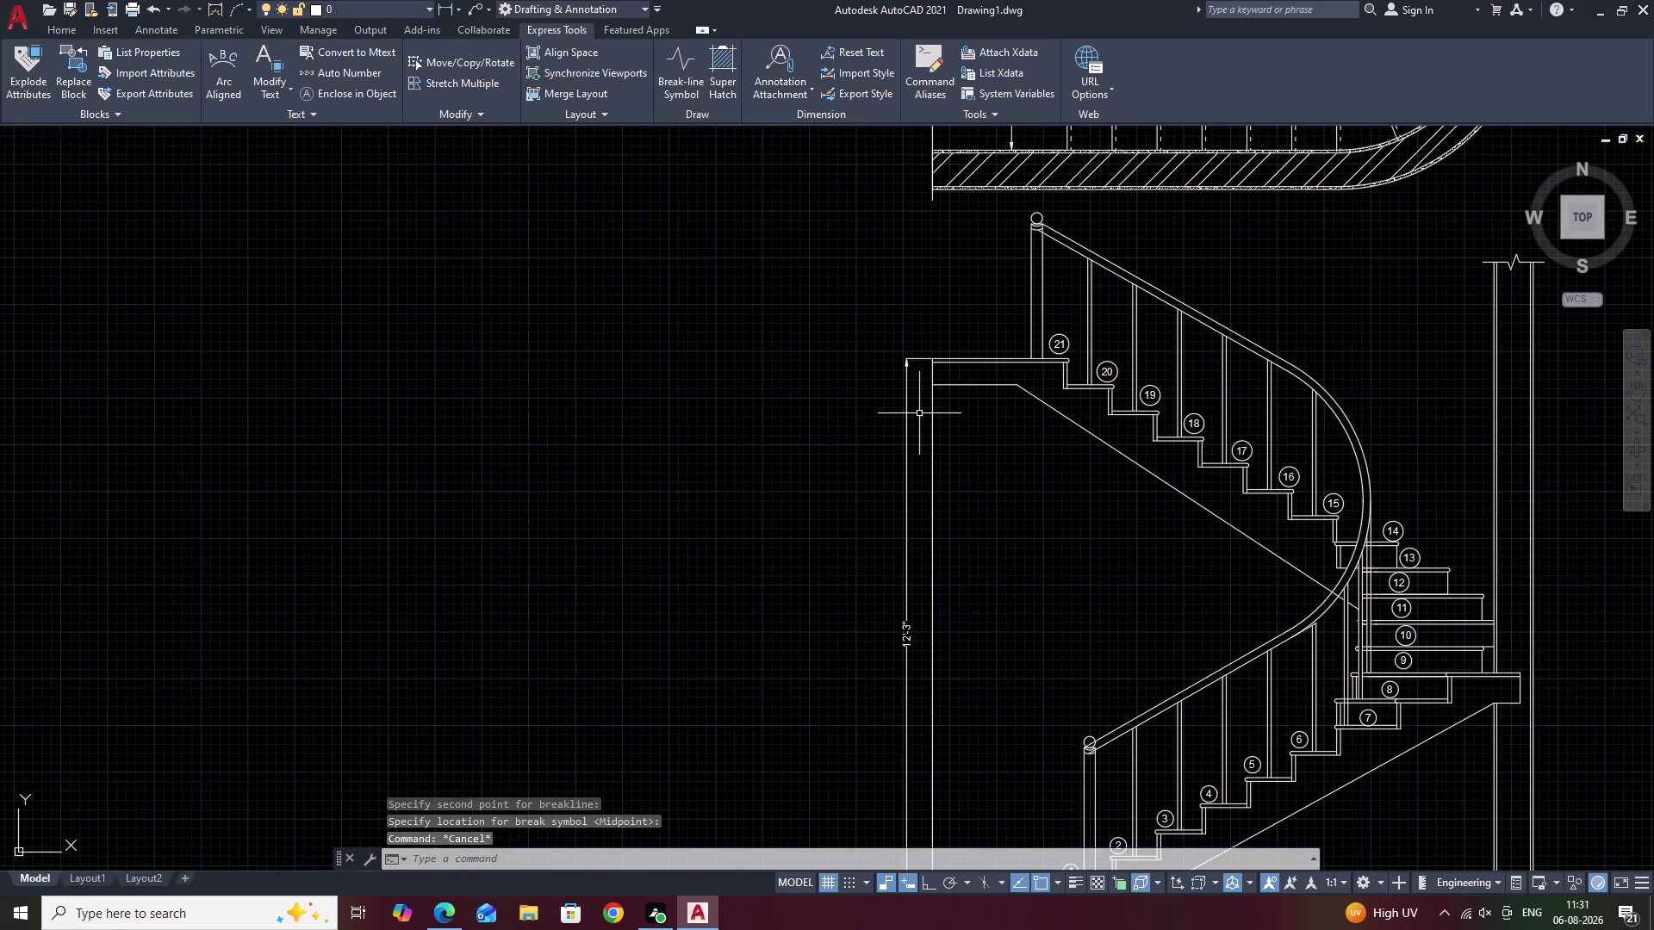
scroll(up, 3)
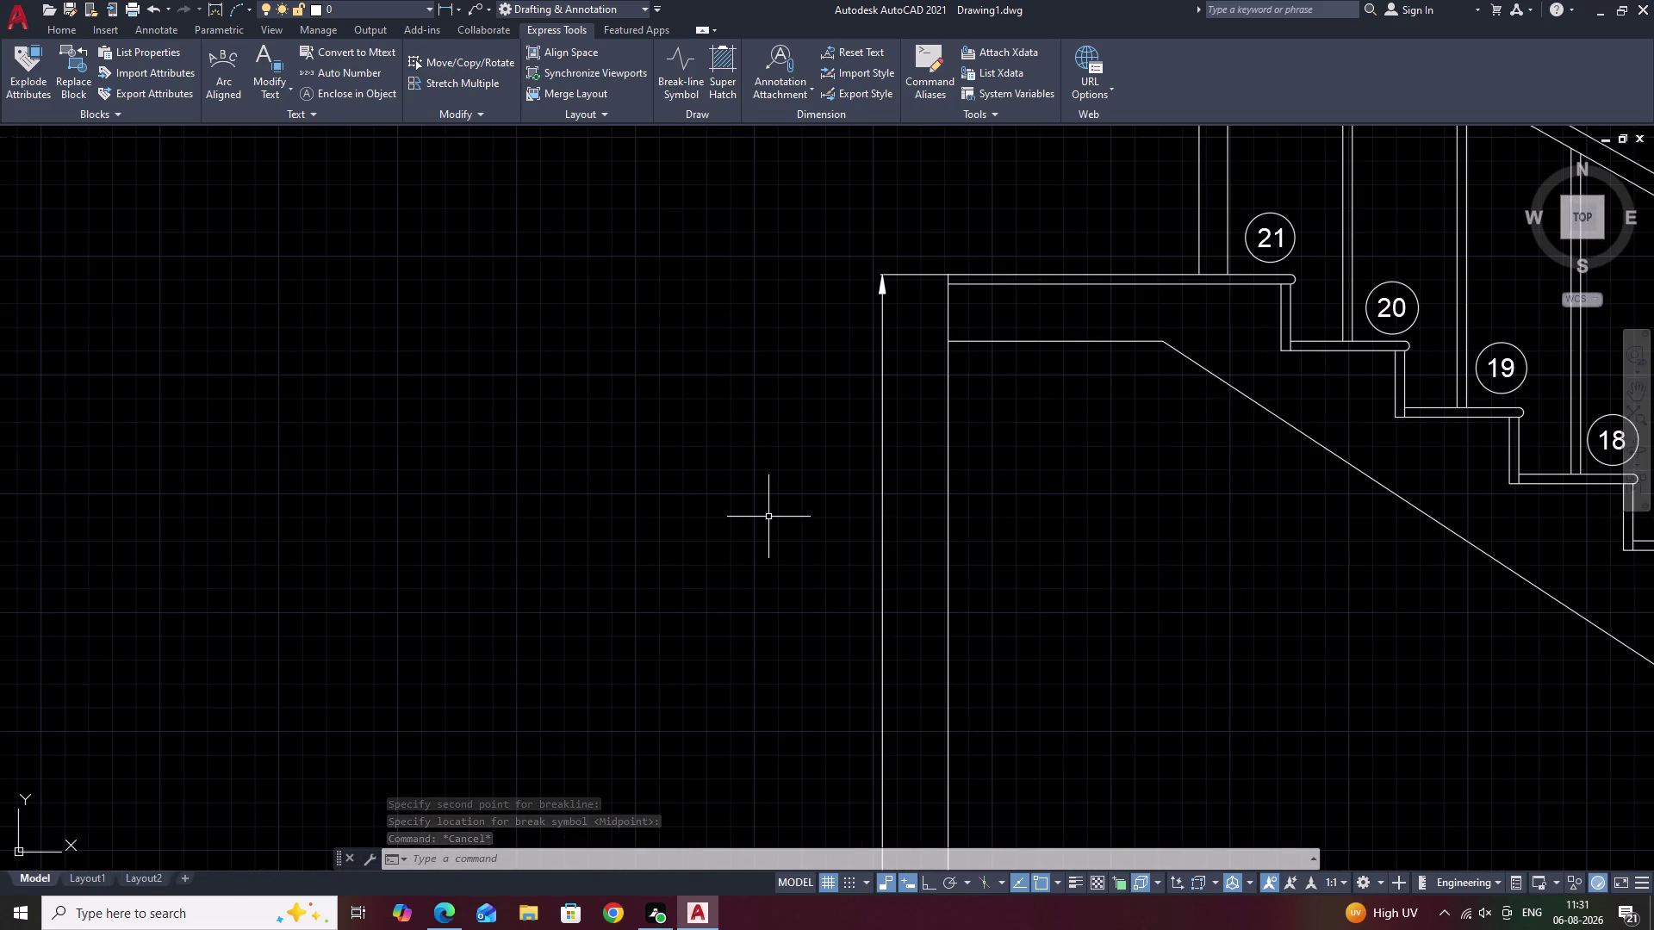
click(676, 63)
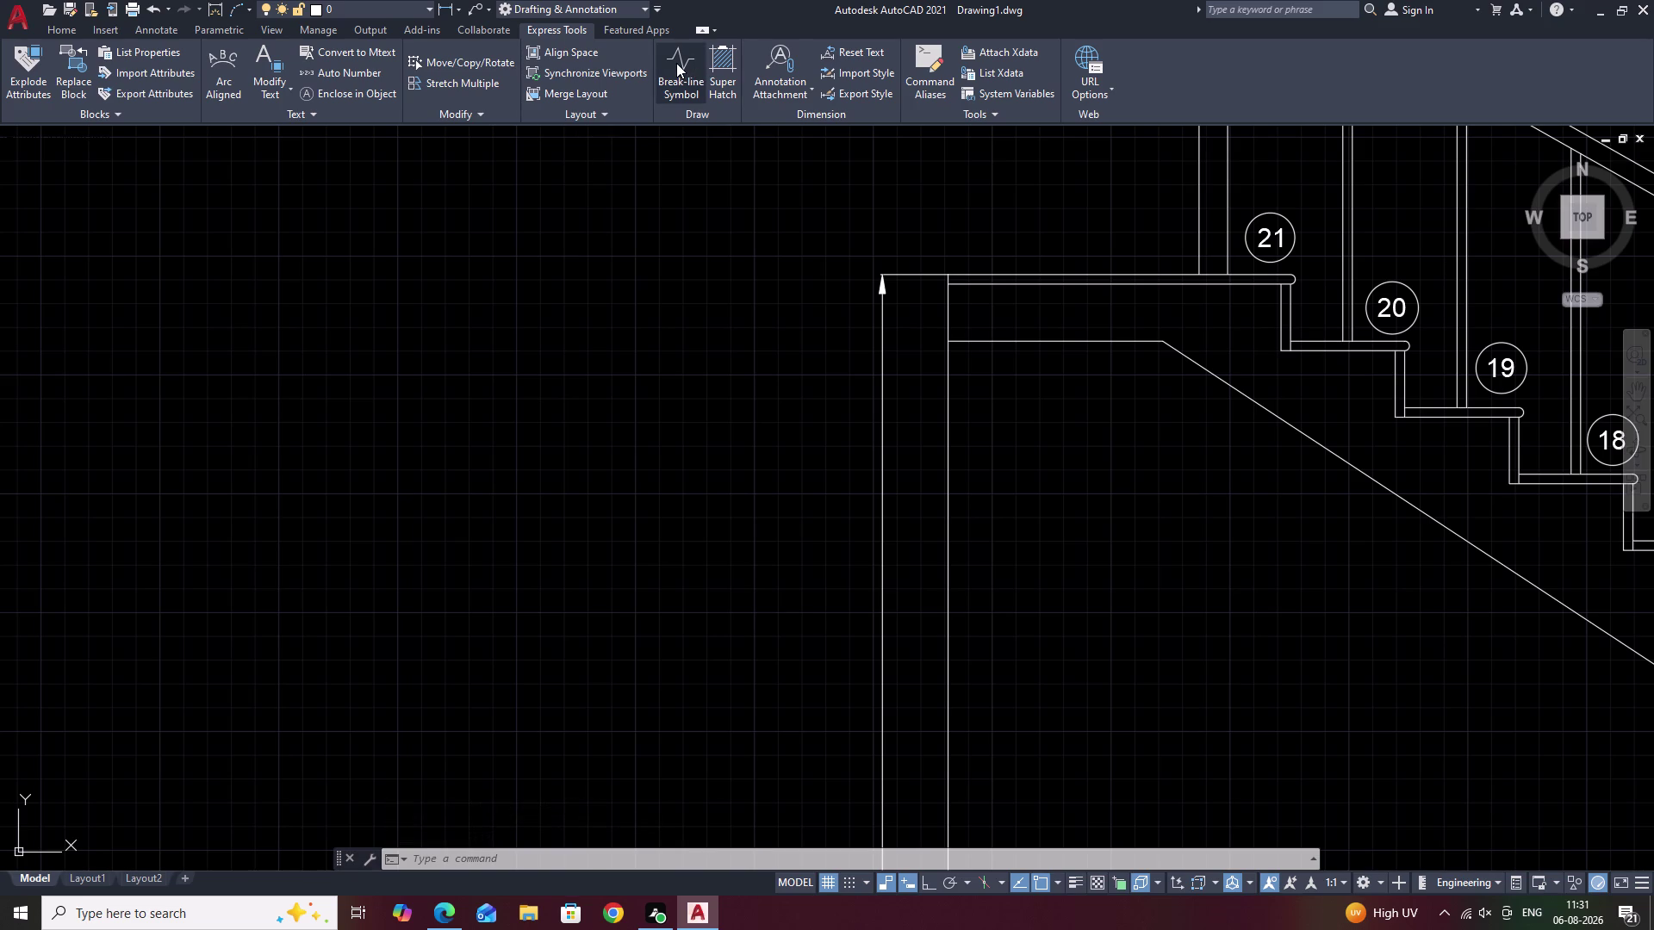
scroll(up, 3)
click(885, 274)
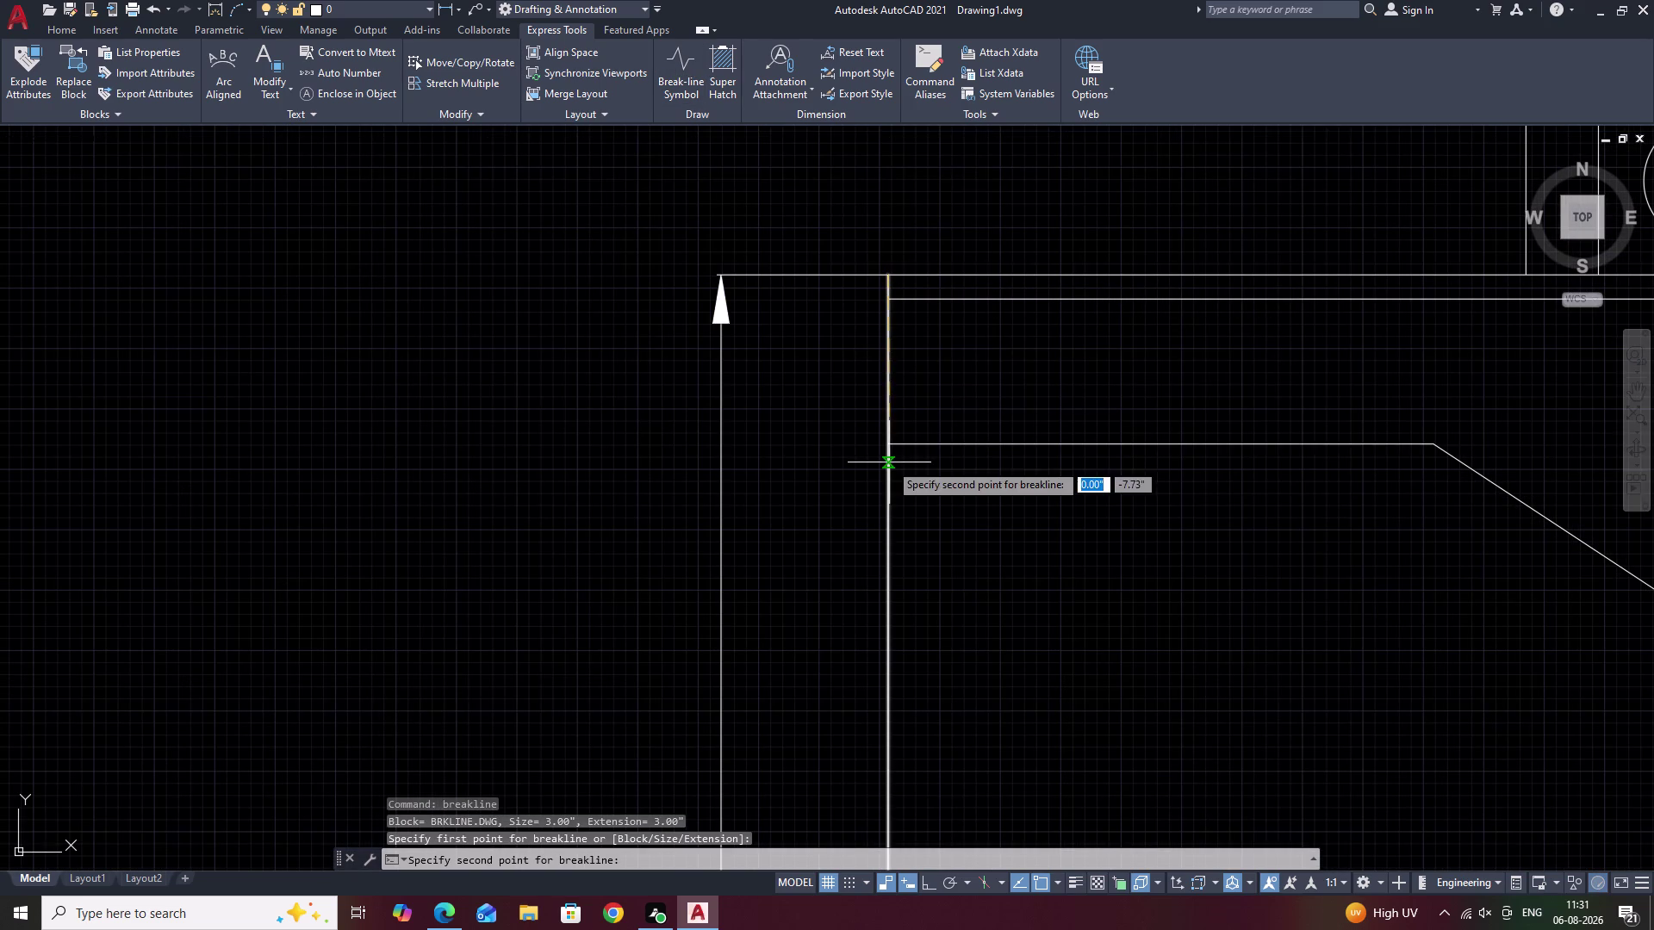
click(888, 447)
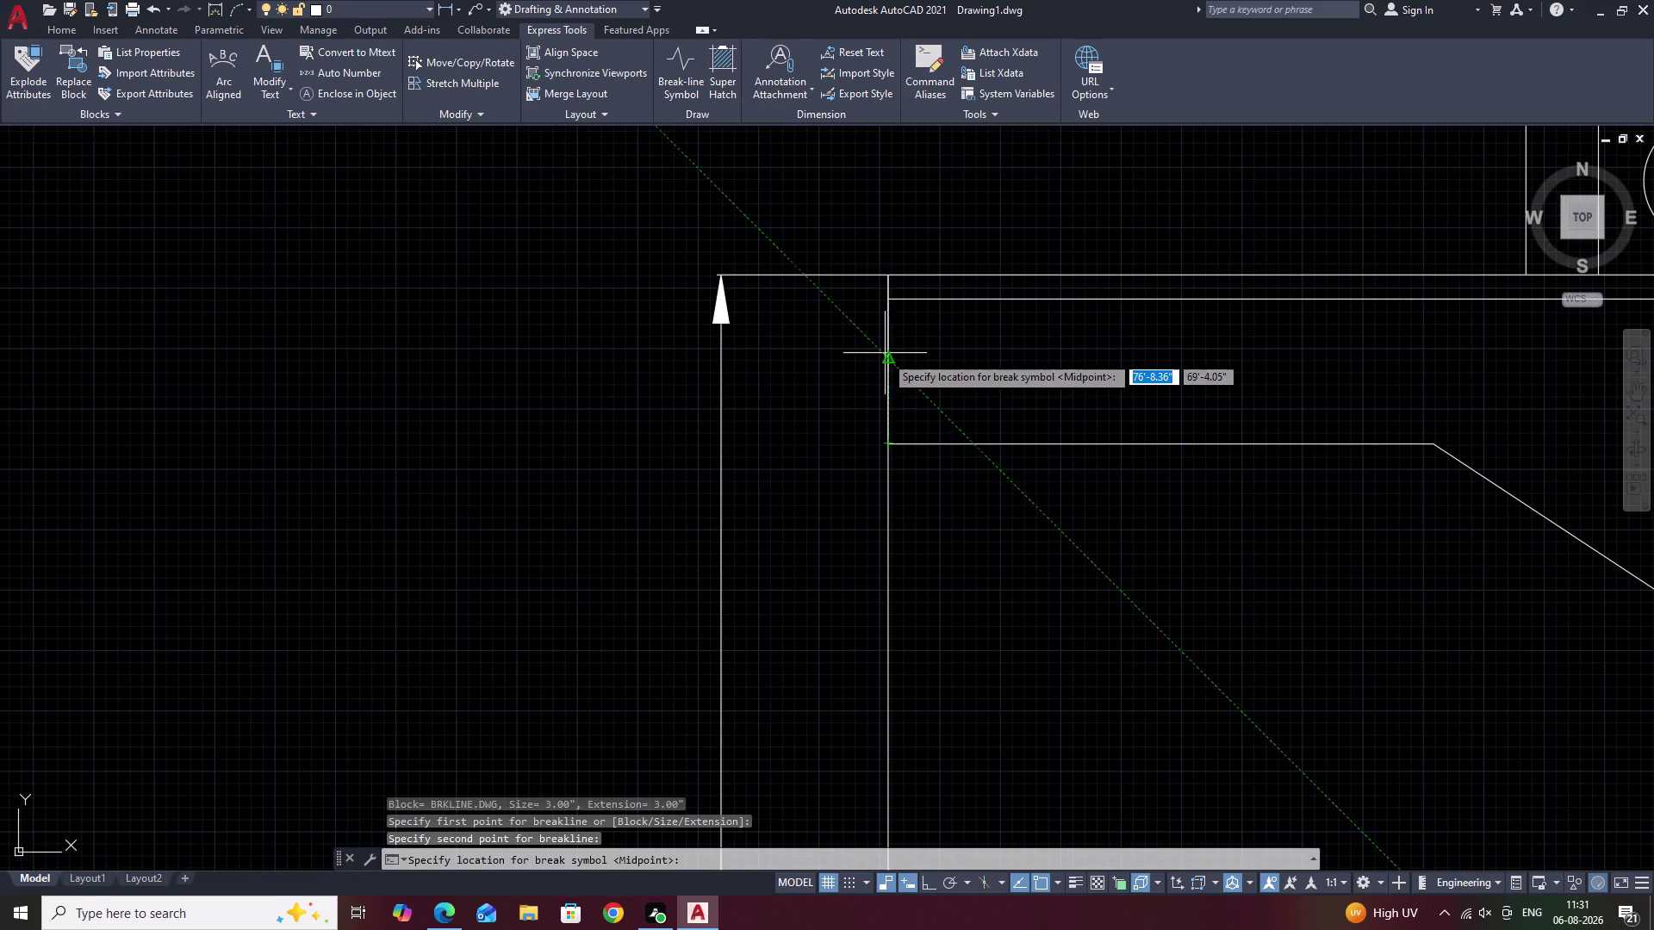
click(885, 366)
scroll(down, 3)
key(Escape)
Erase the leftover vertical line with E and recenter the section view.
scroll(up, 3)
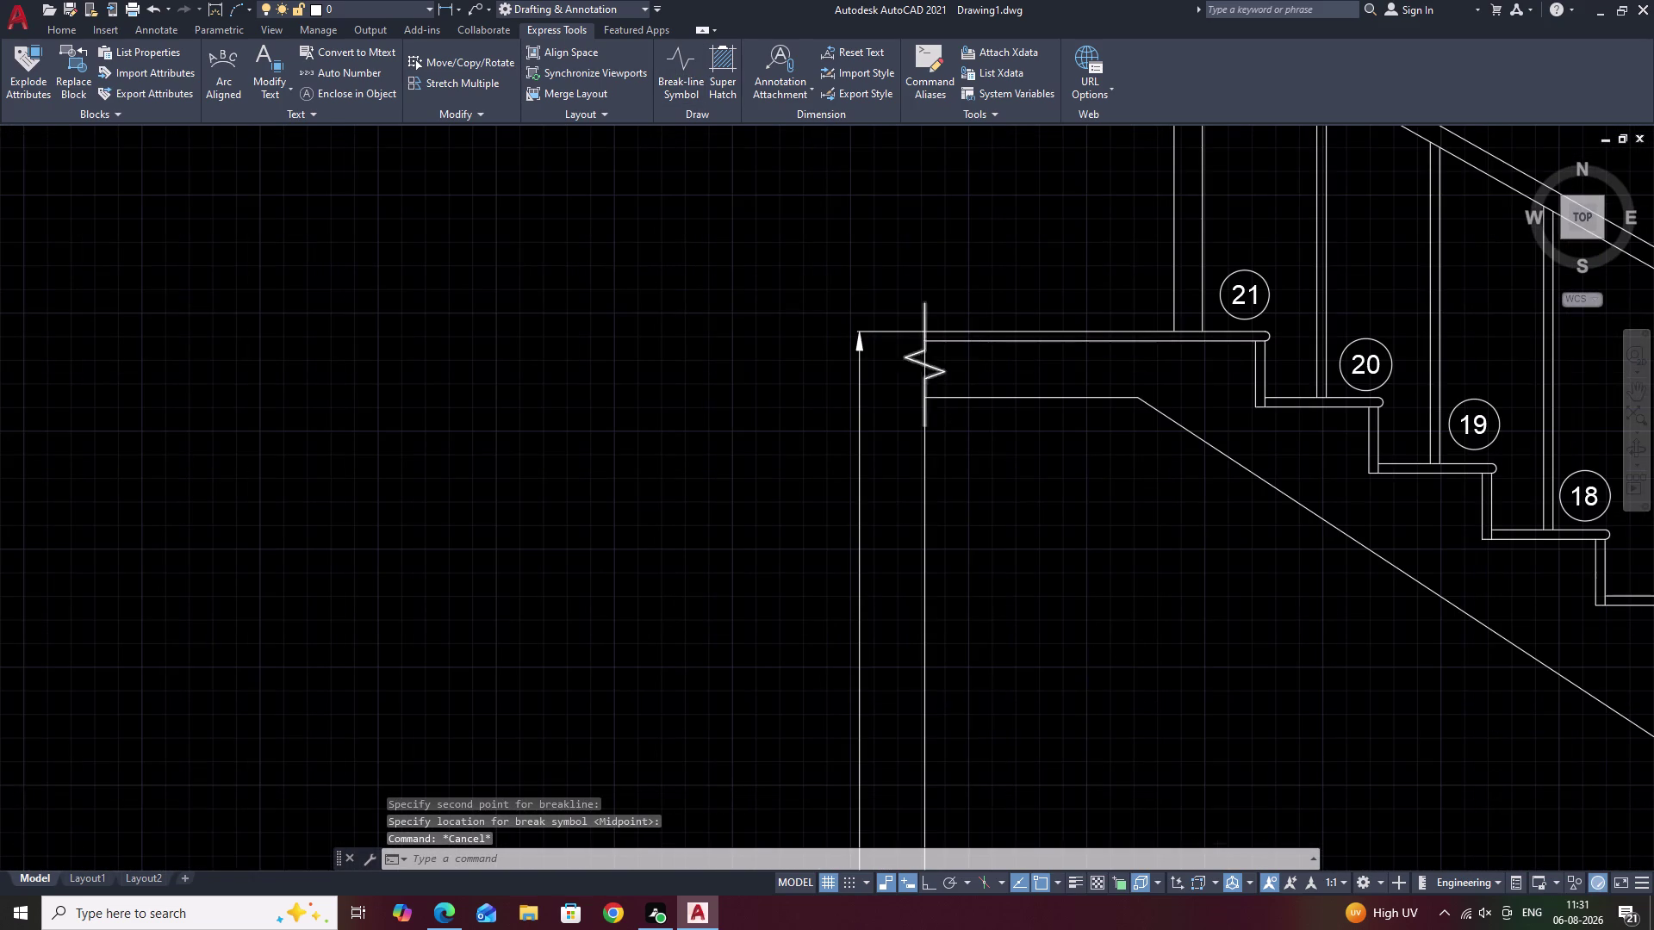
click(906, 351)
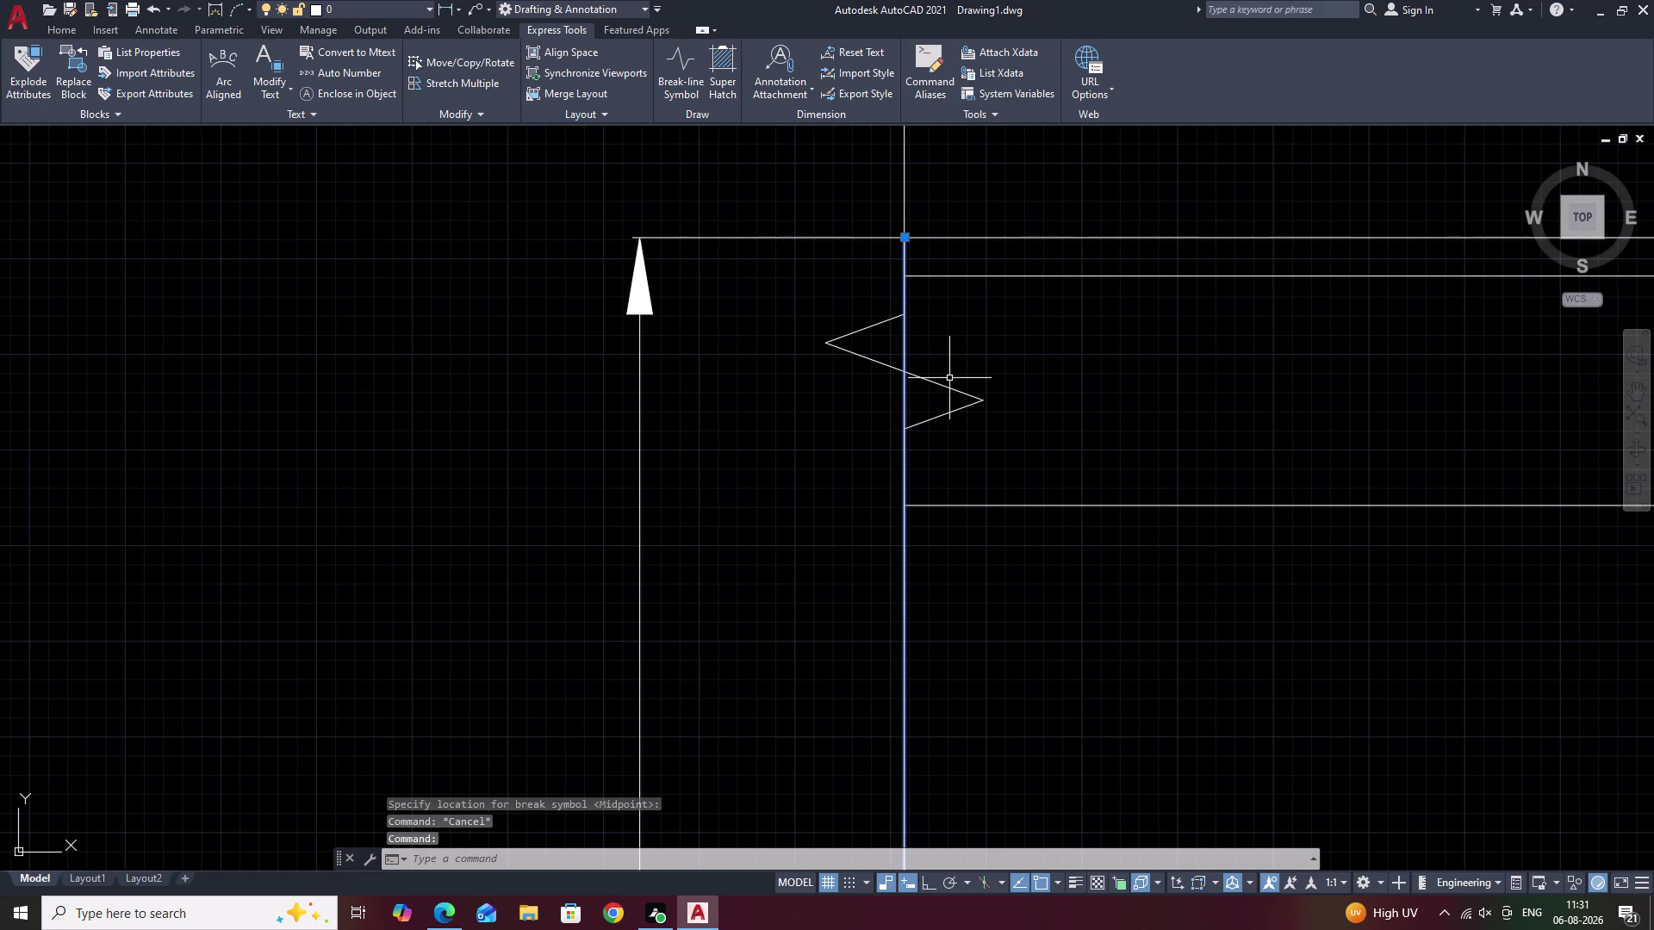
text(E)
key(space)
scroll(down, 3)
scroll(down, 3)
middle_drag(1057, 563, 1057, 562)
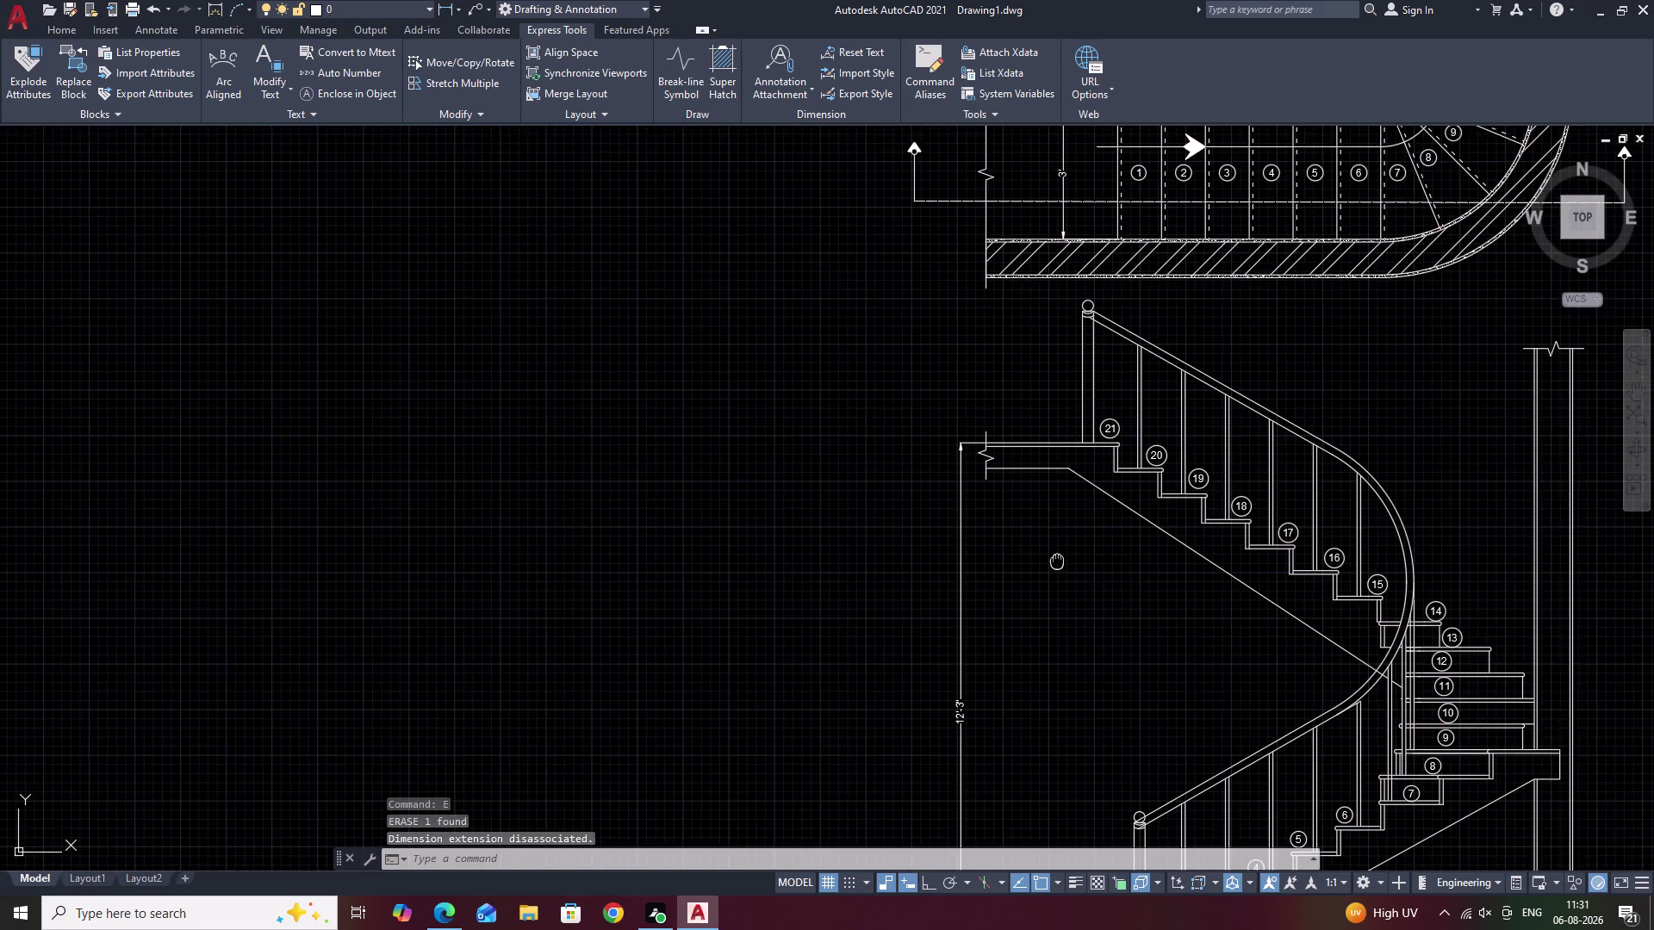
middle_drag(1057, 562, 1018, 411)
middle_drag(1050, 515, 1026, 425)
key(Escape)
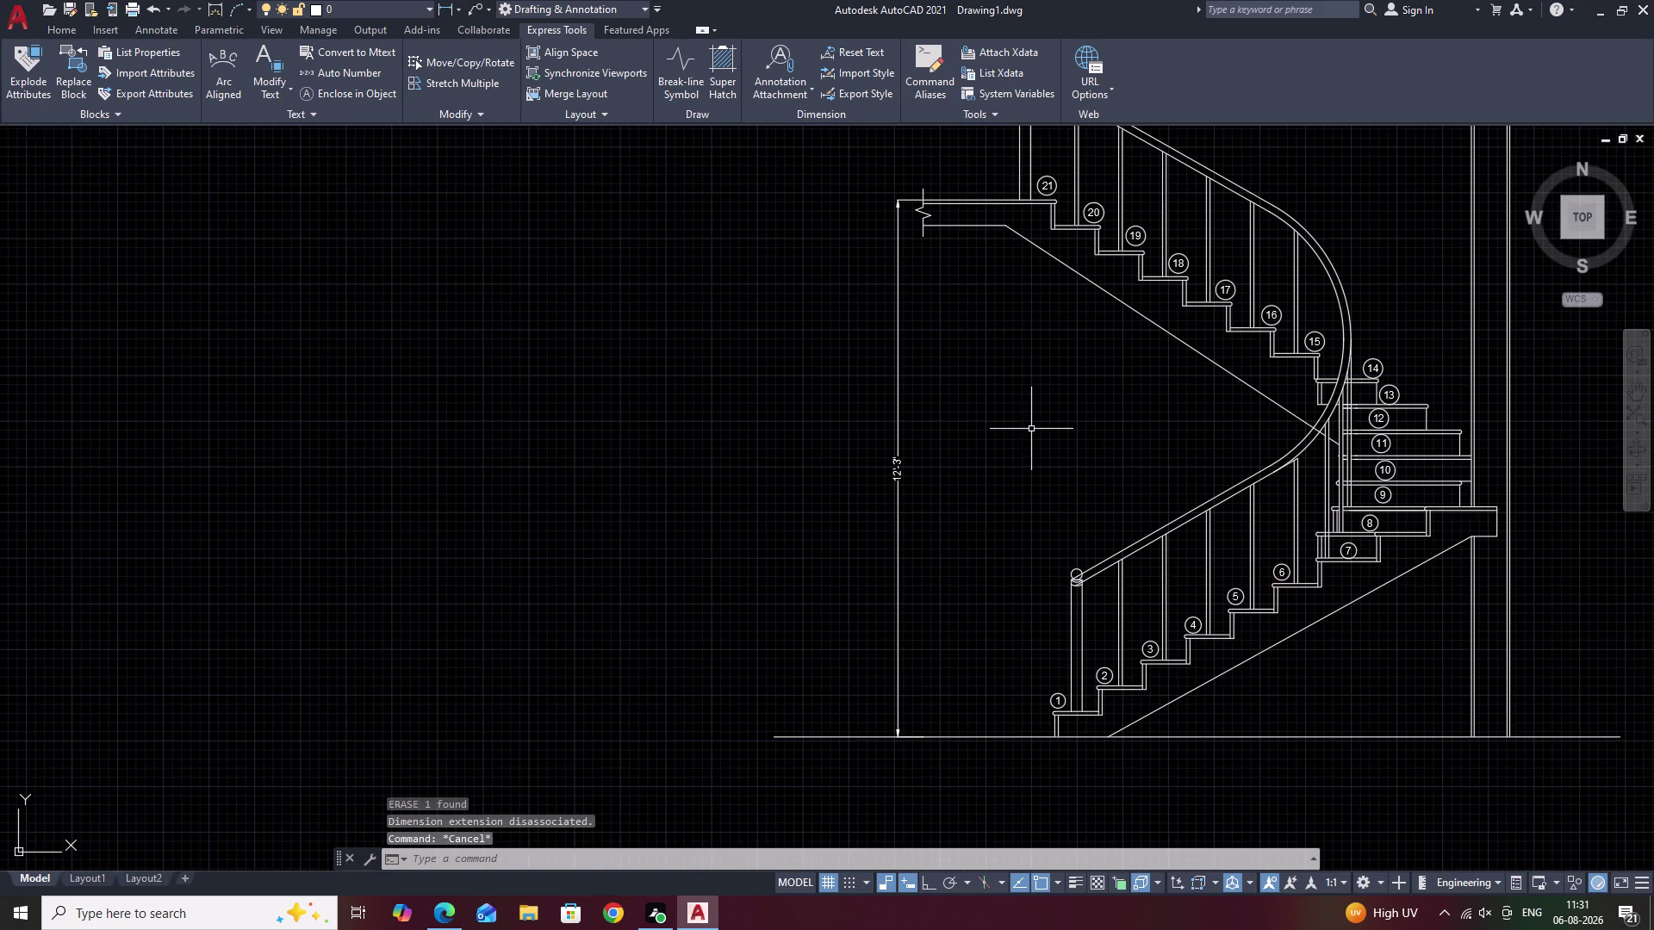
middle_drag(1031, 430, 914, 460)
scroll(down, 3)
middle_drag(919, 456, 825, 554)
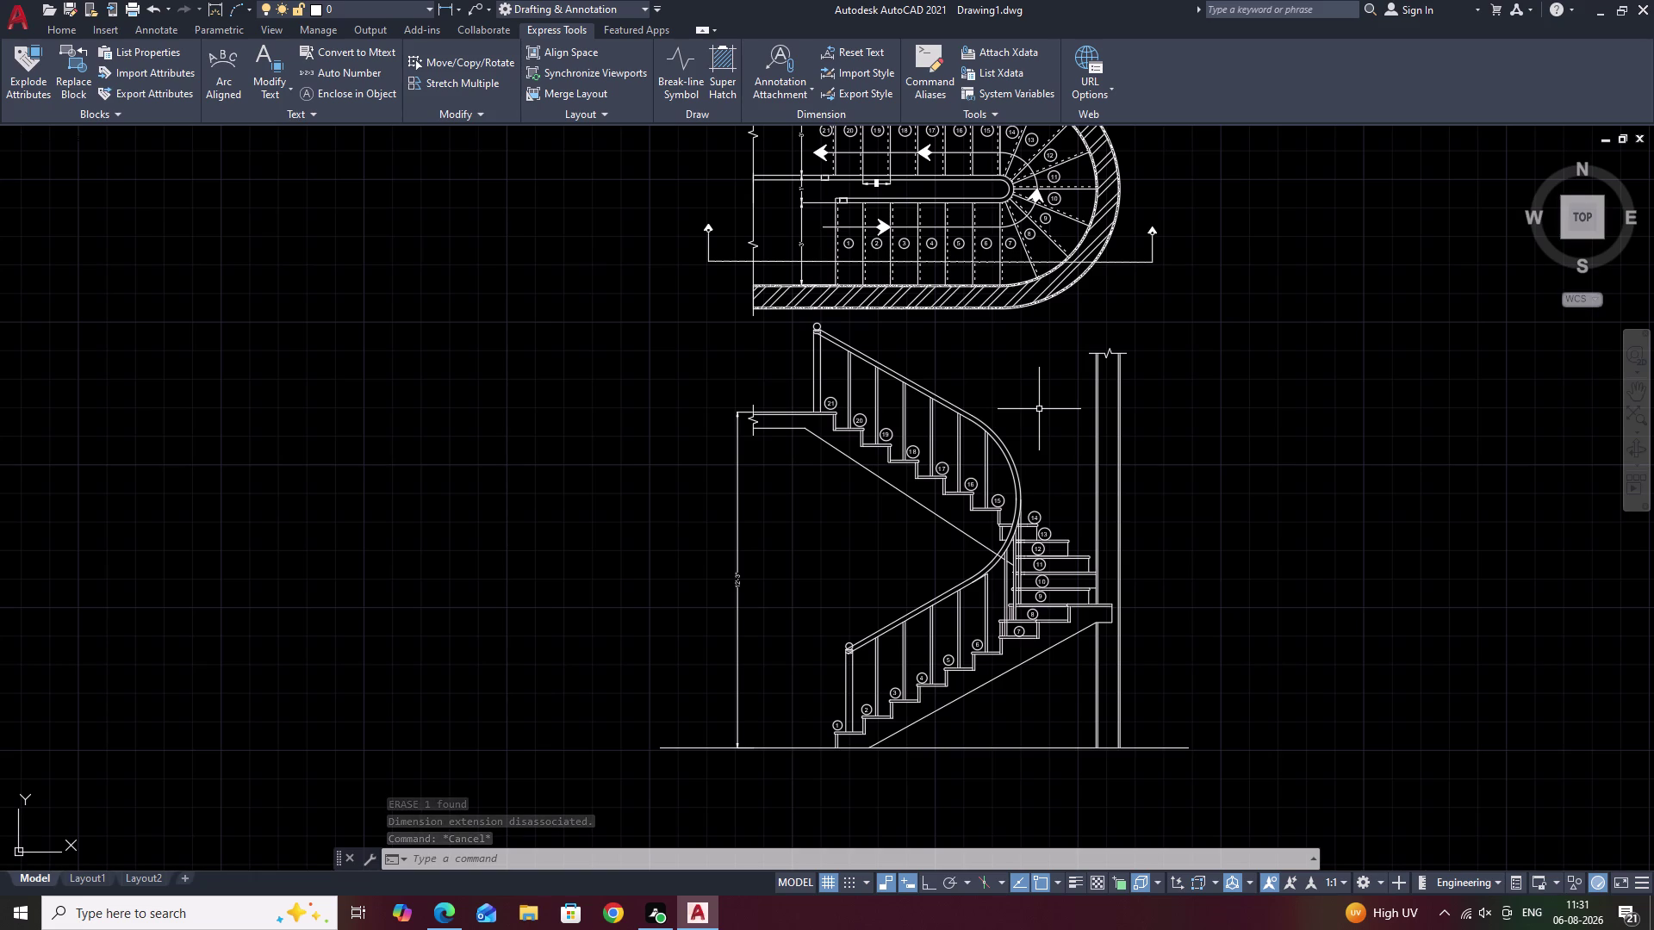
middle_drag(947, 586, 952, 481)
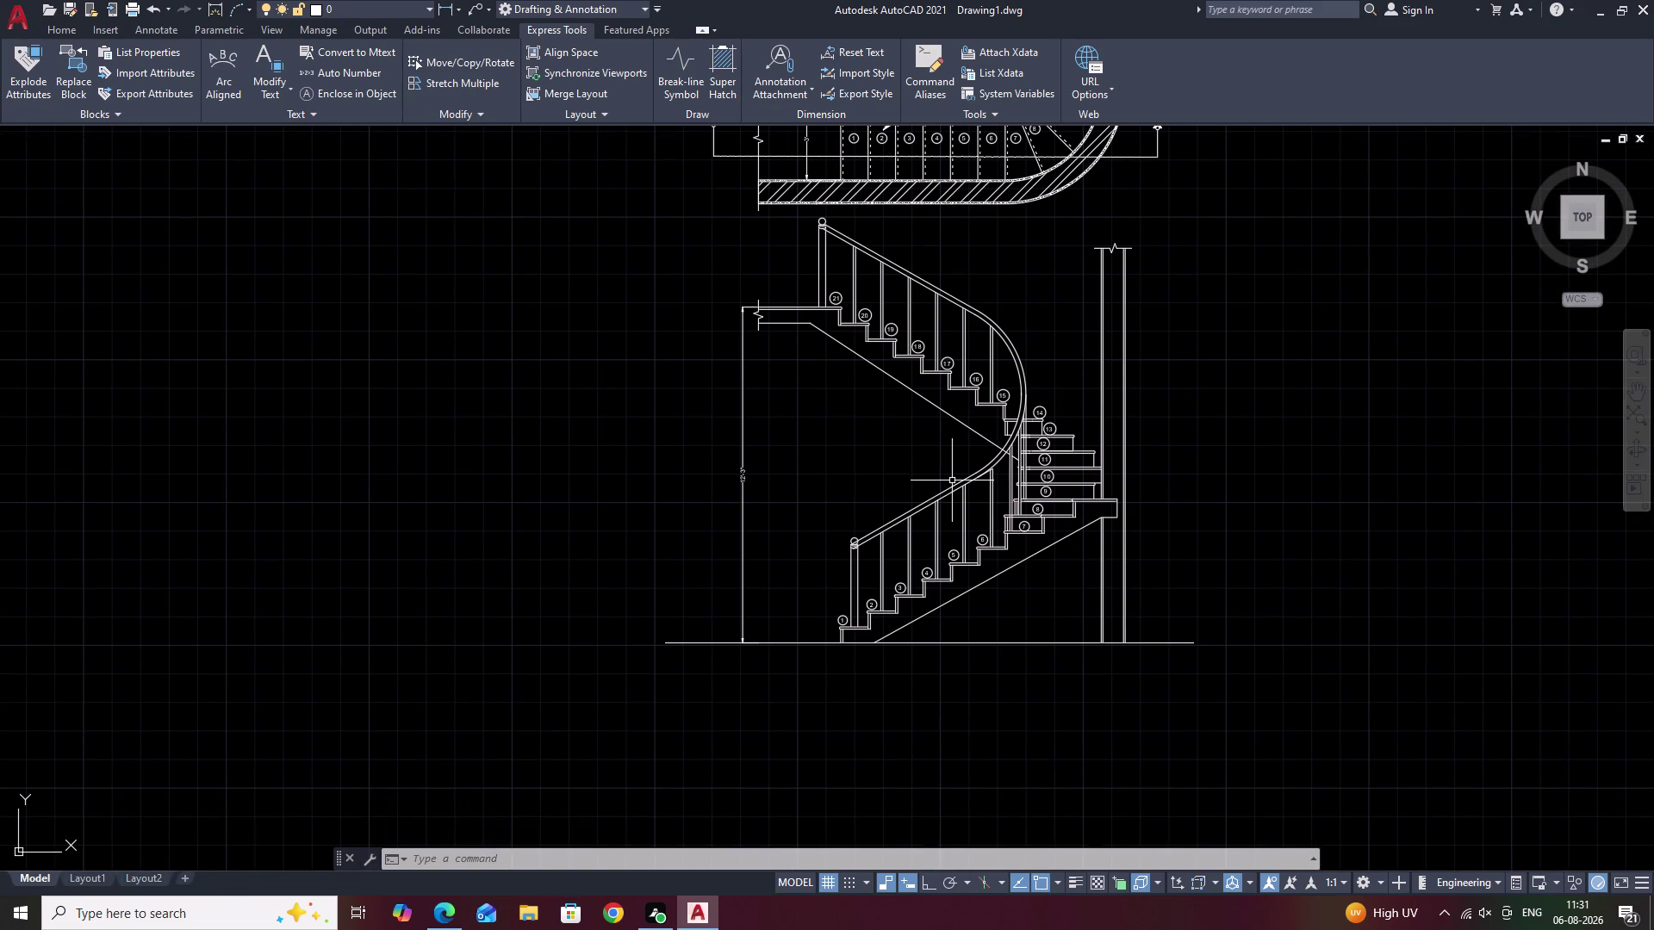
Hatch the right wall strip with the diagonal-line pattern at scale 20.
text(H)
key(space)
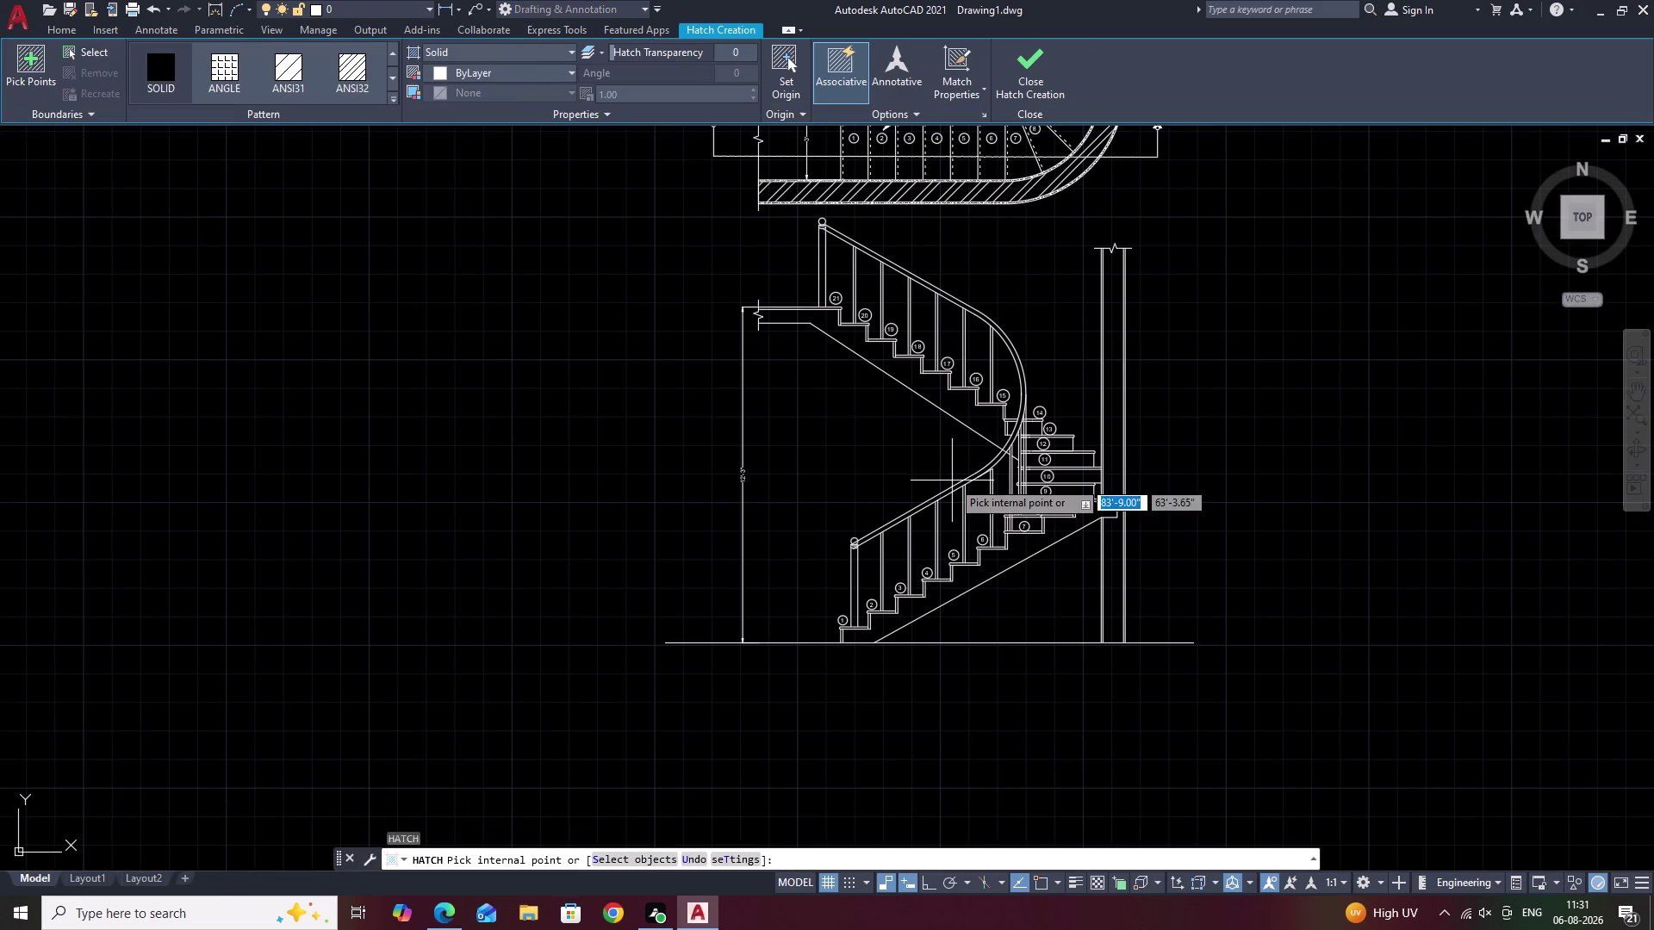
click(358, 82)
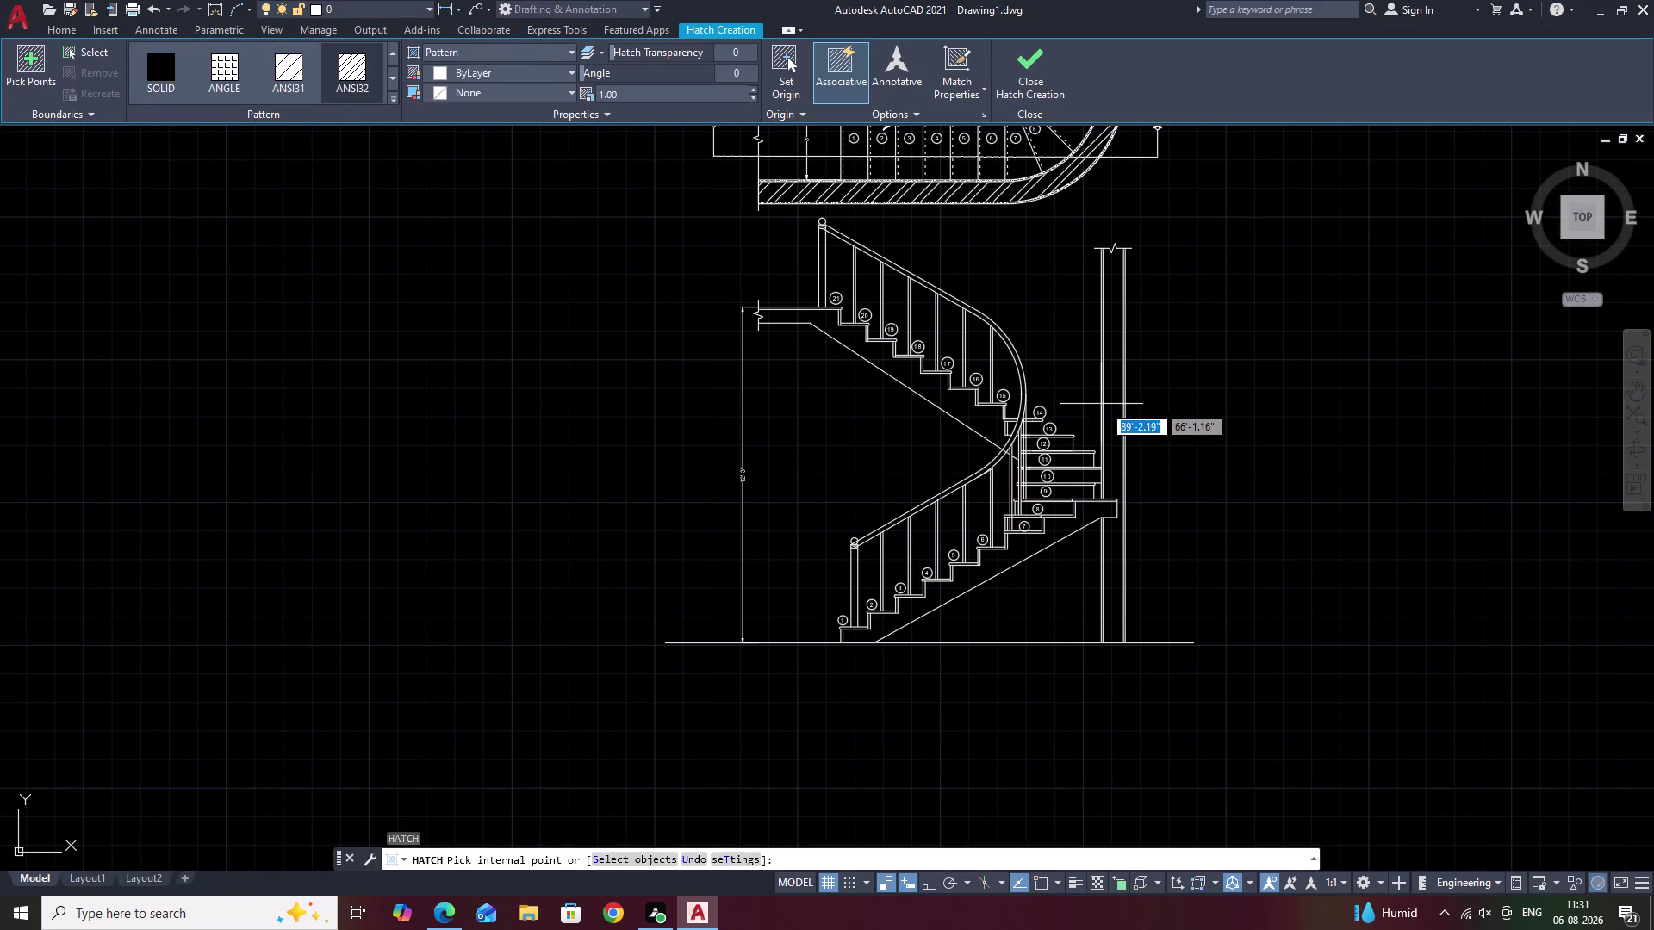
click(1112, 411)
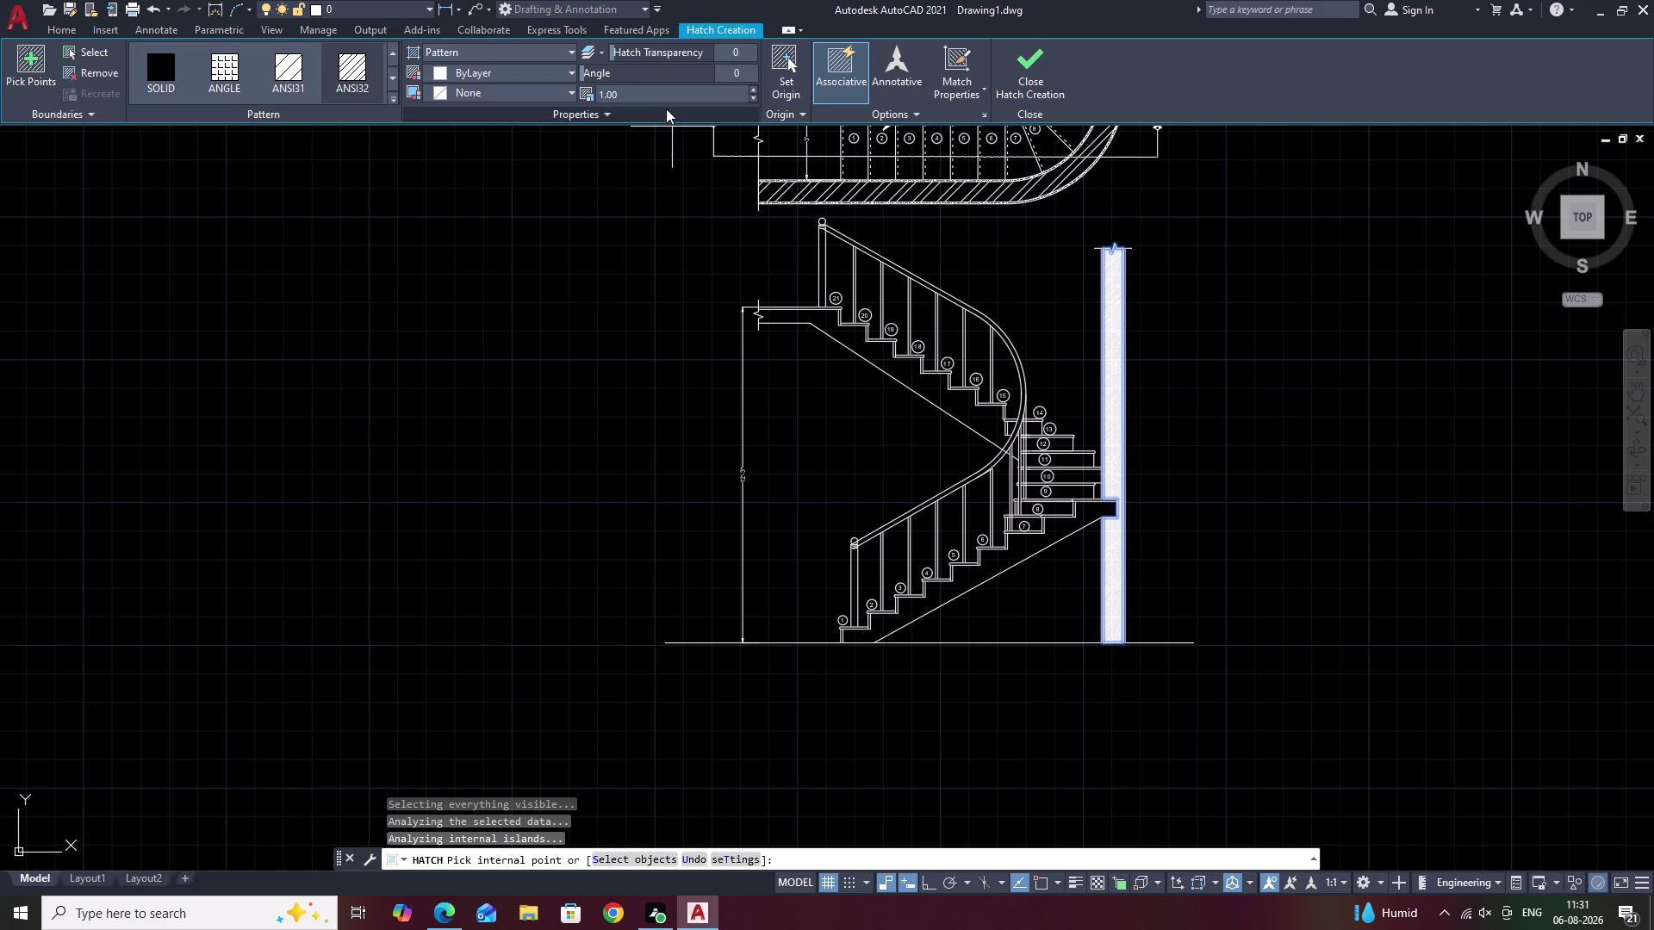
click(659, 95)
key(BackSpace)
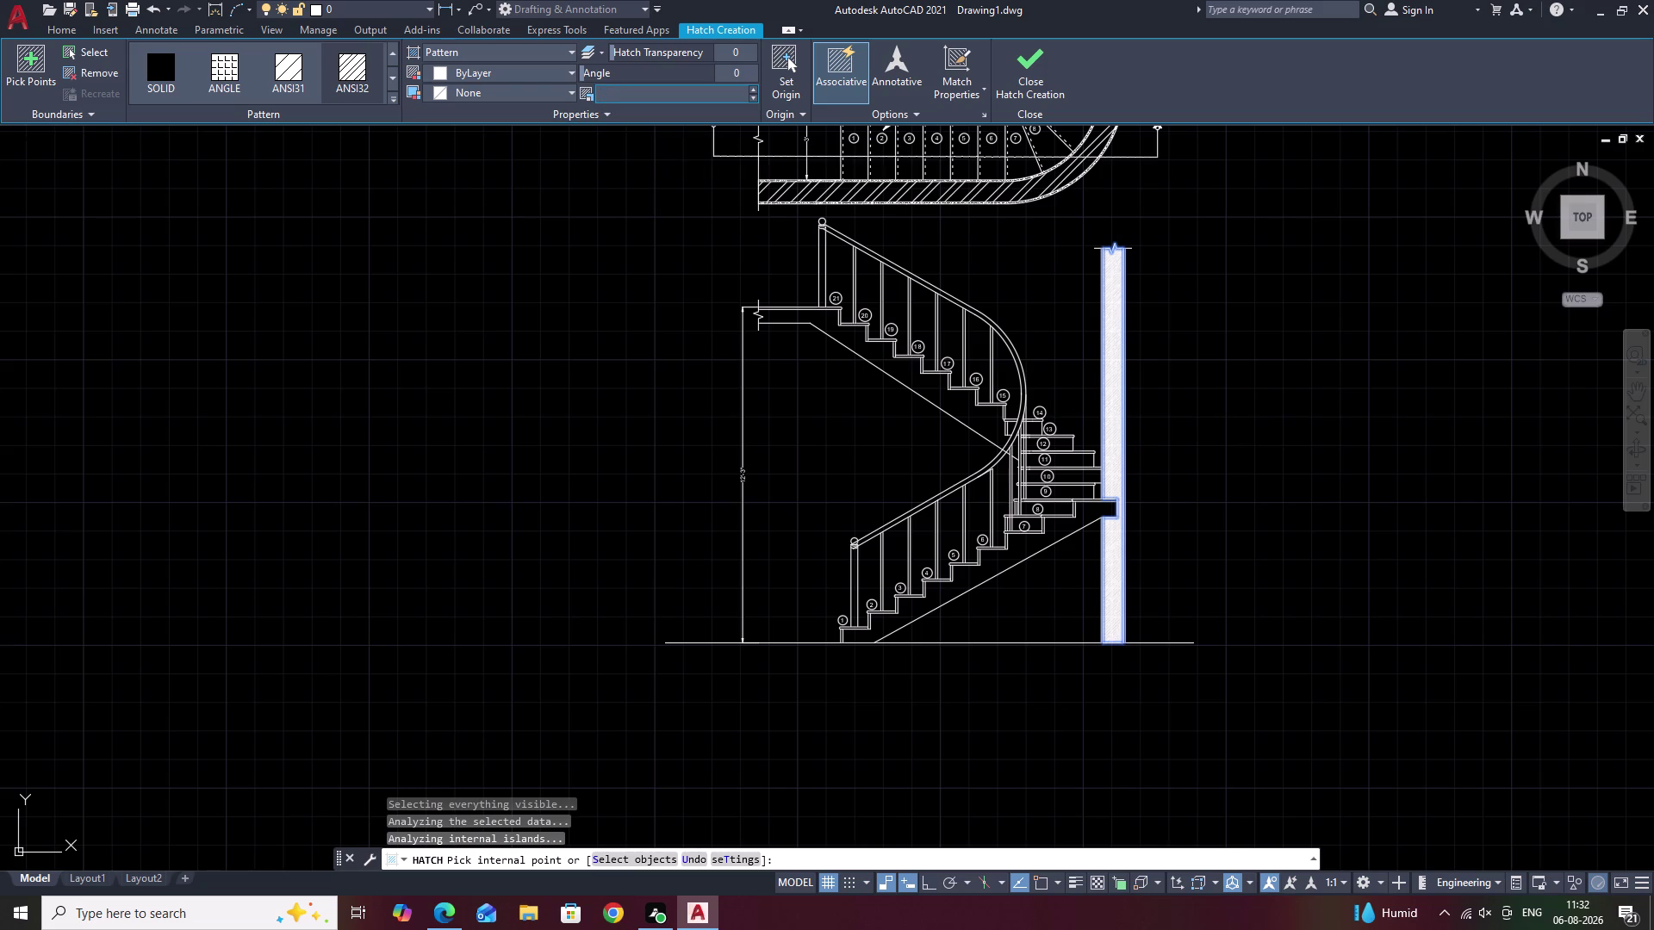
text(20)
click(615, 203)
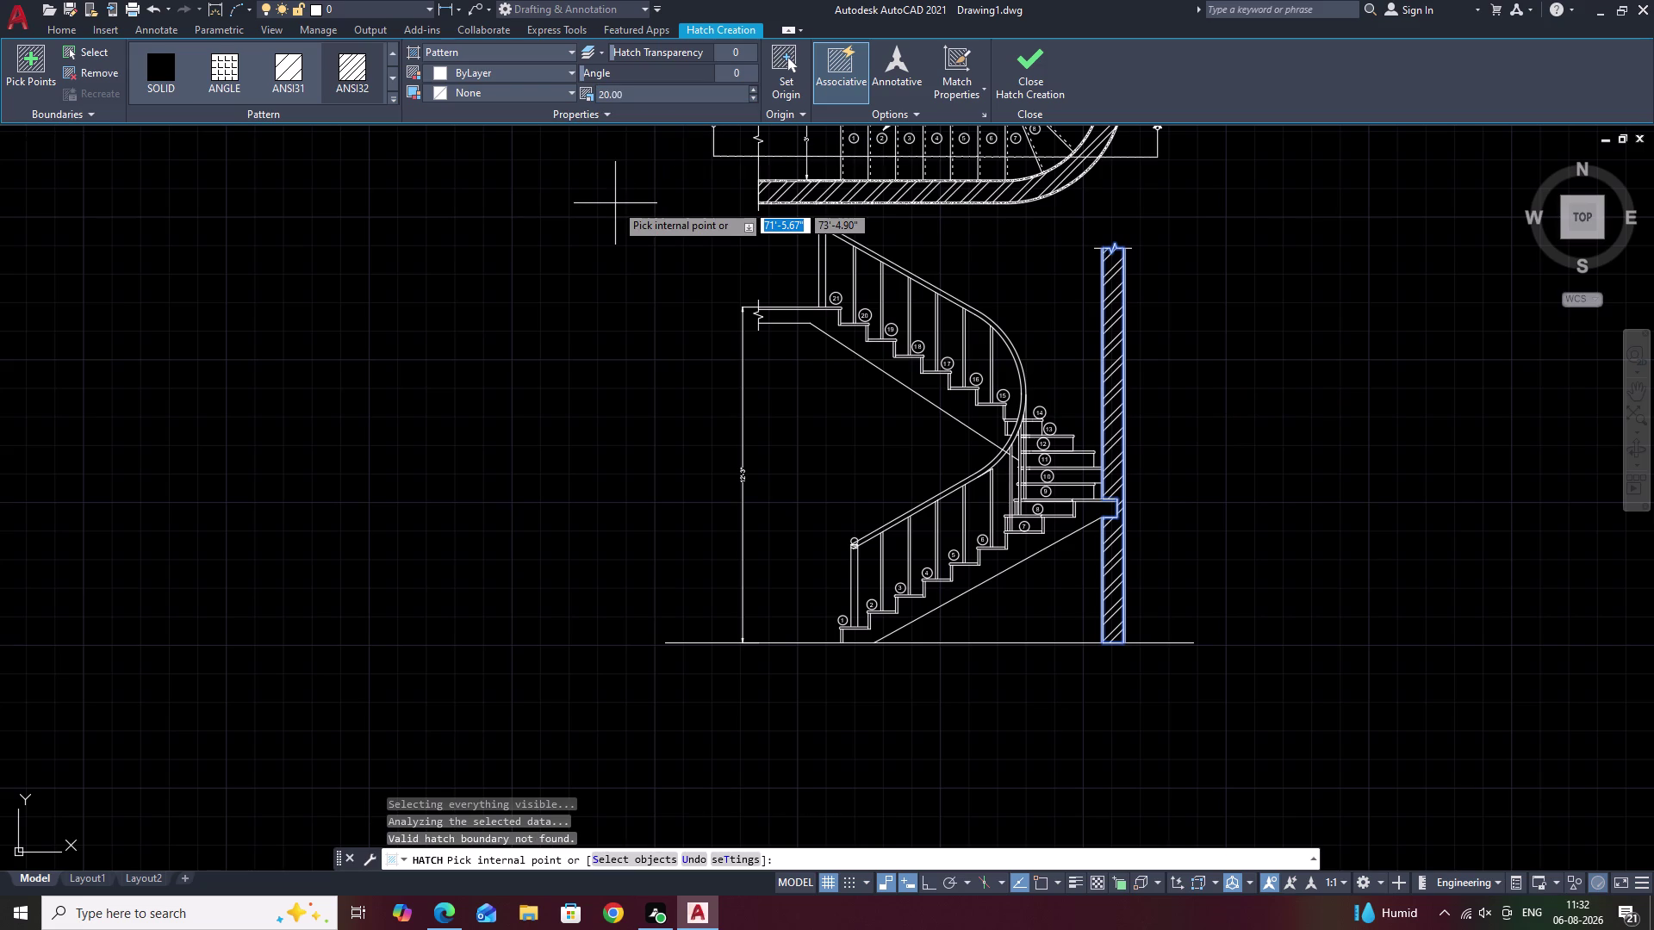
key(Escape)
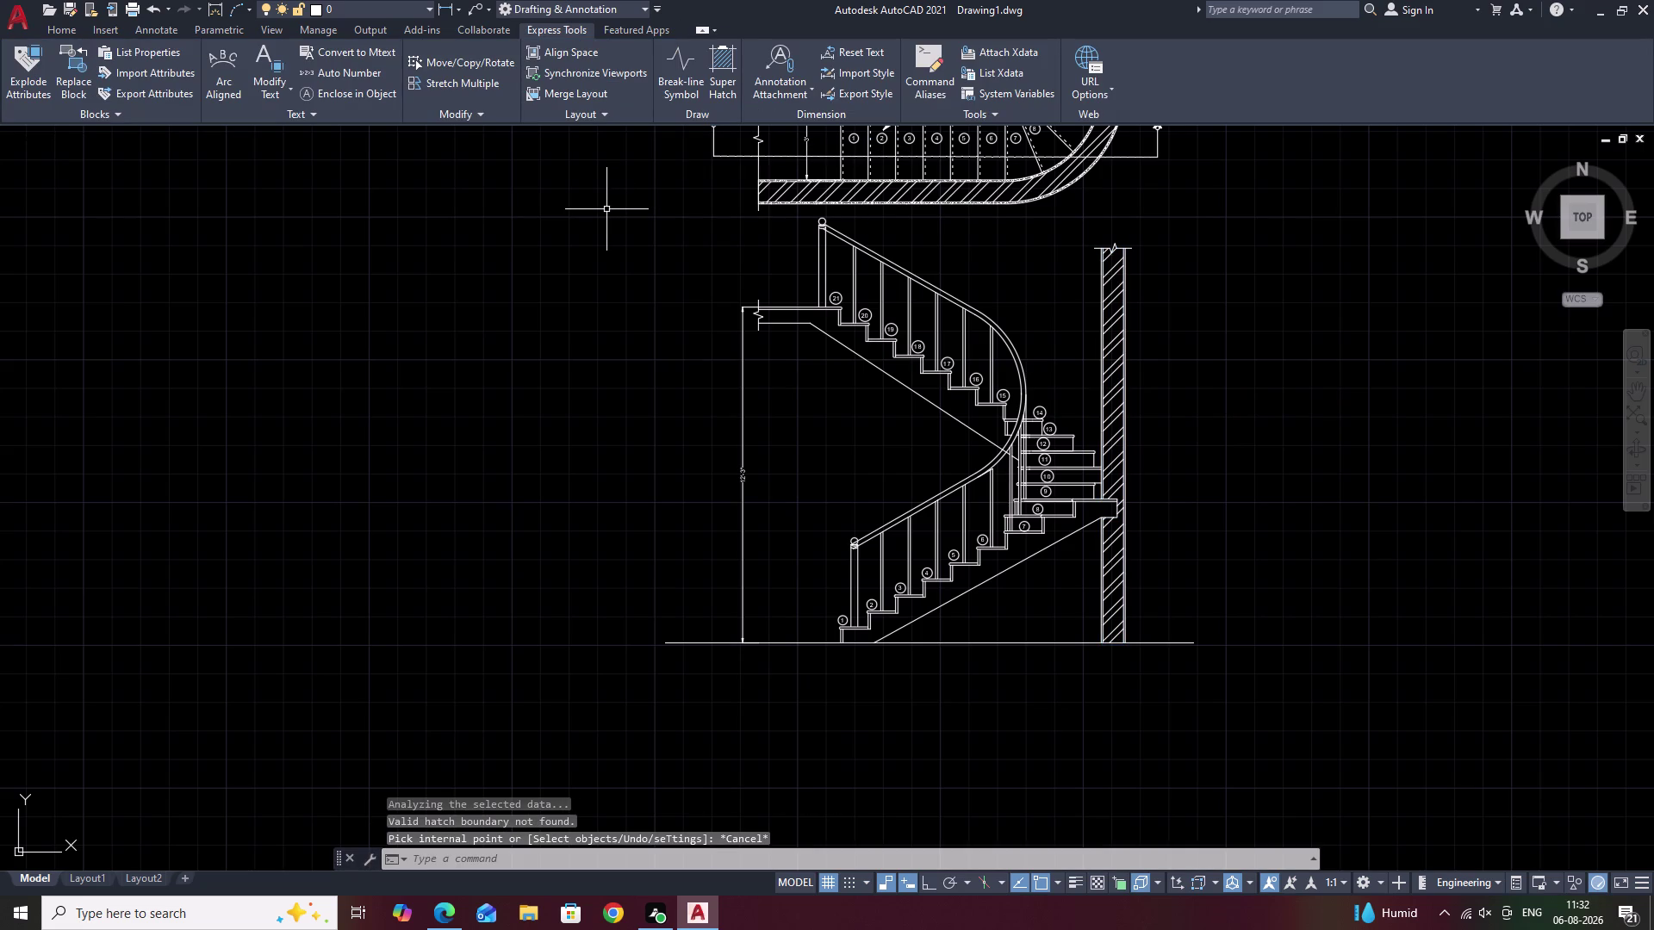
Start a second hatch with another pattern on areas beside the wall, then cancel it.
text(H)
key(space)
click(391, 95)
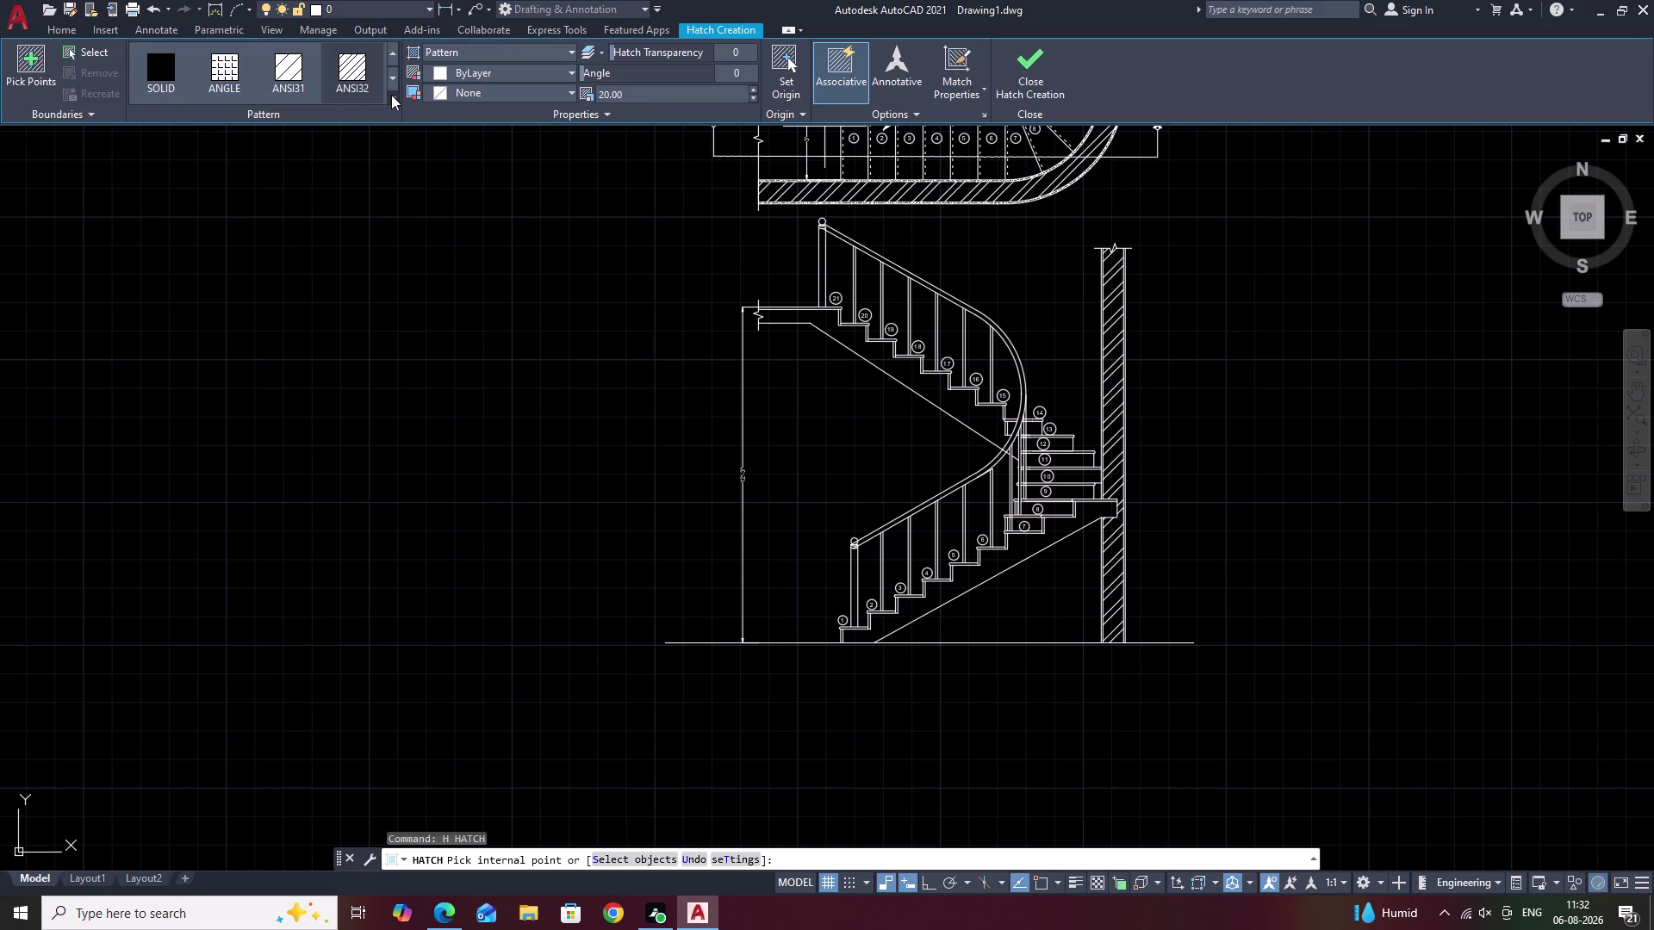
click(391, 97)
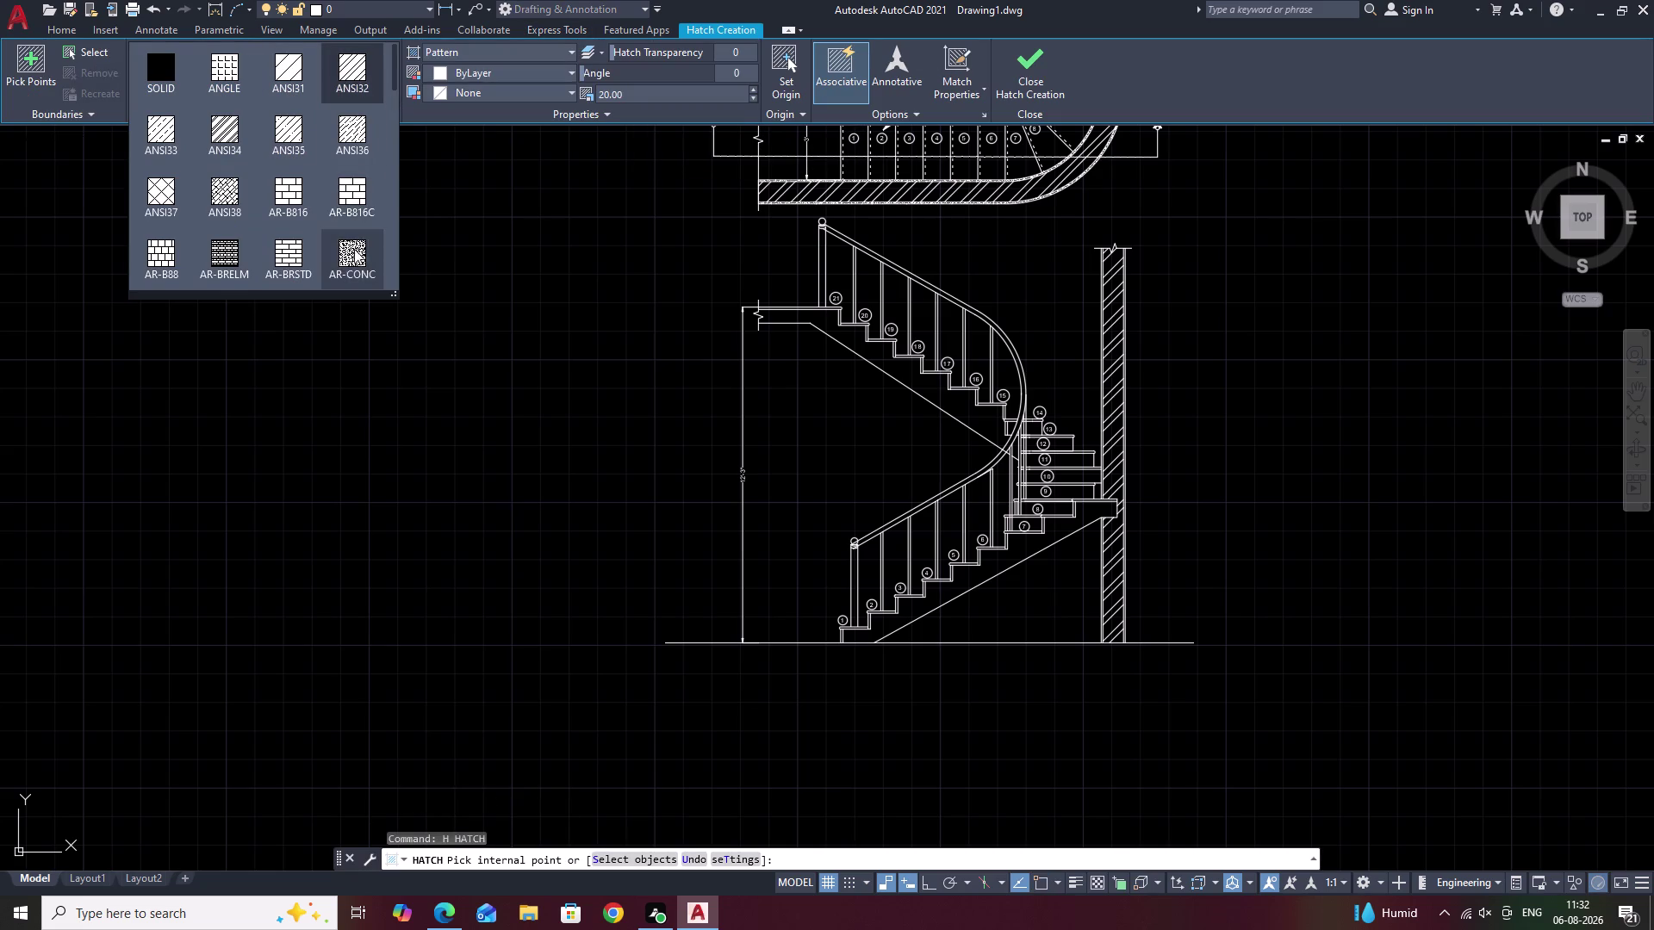
click(354, 250)
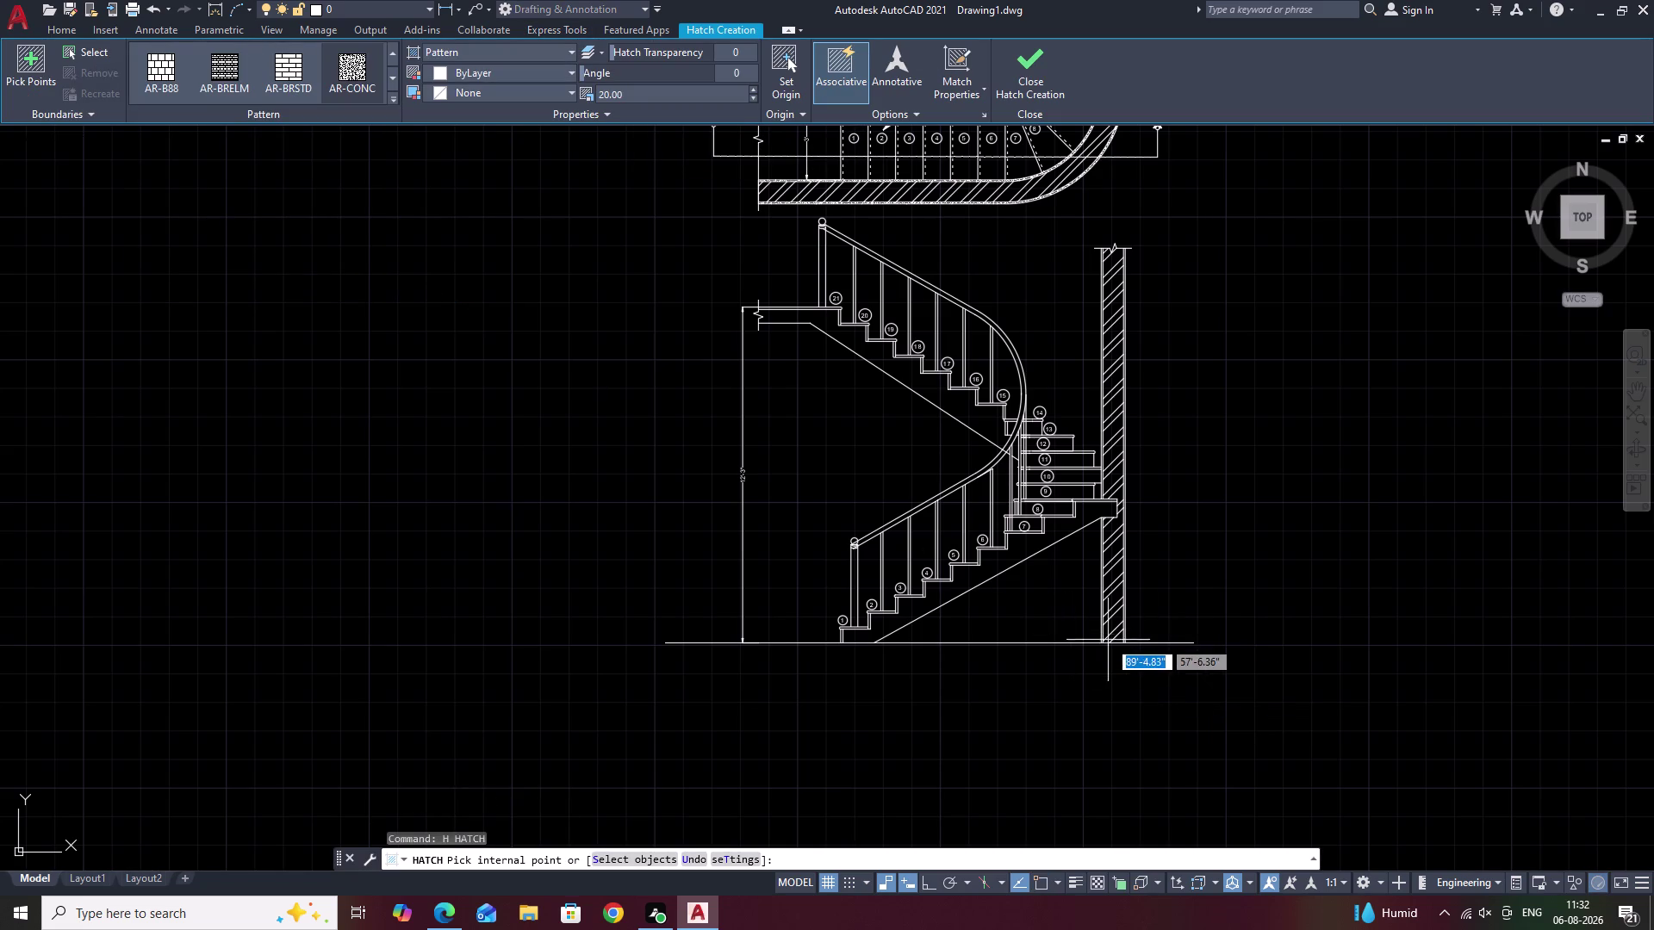
scroll(up, 3)
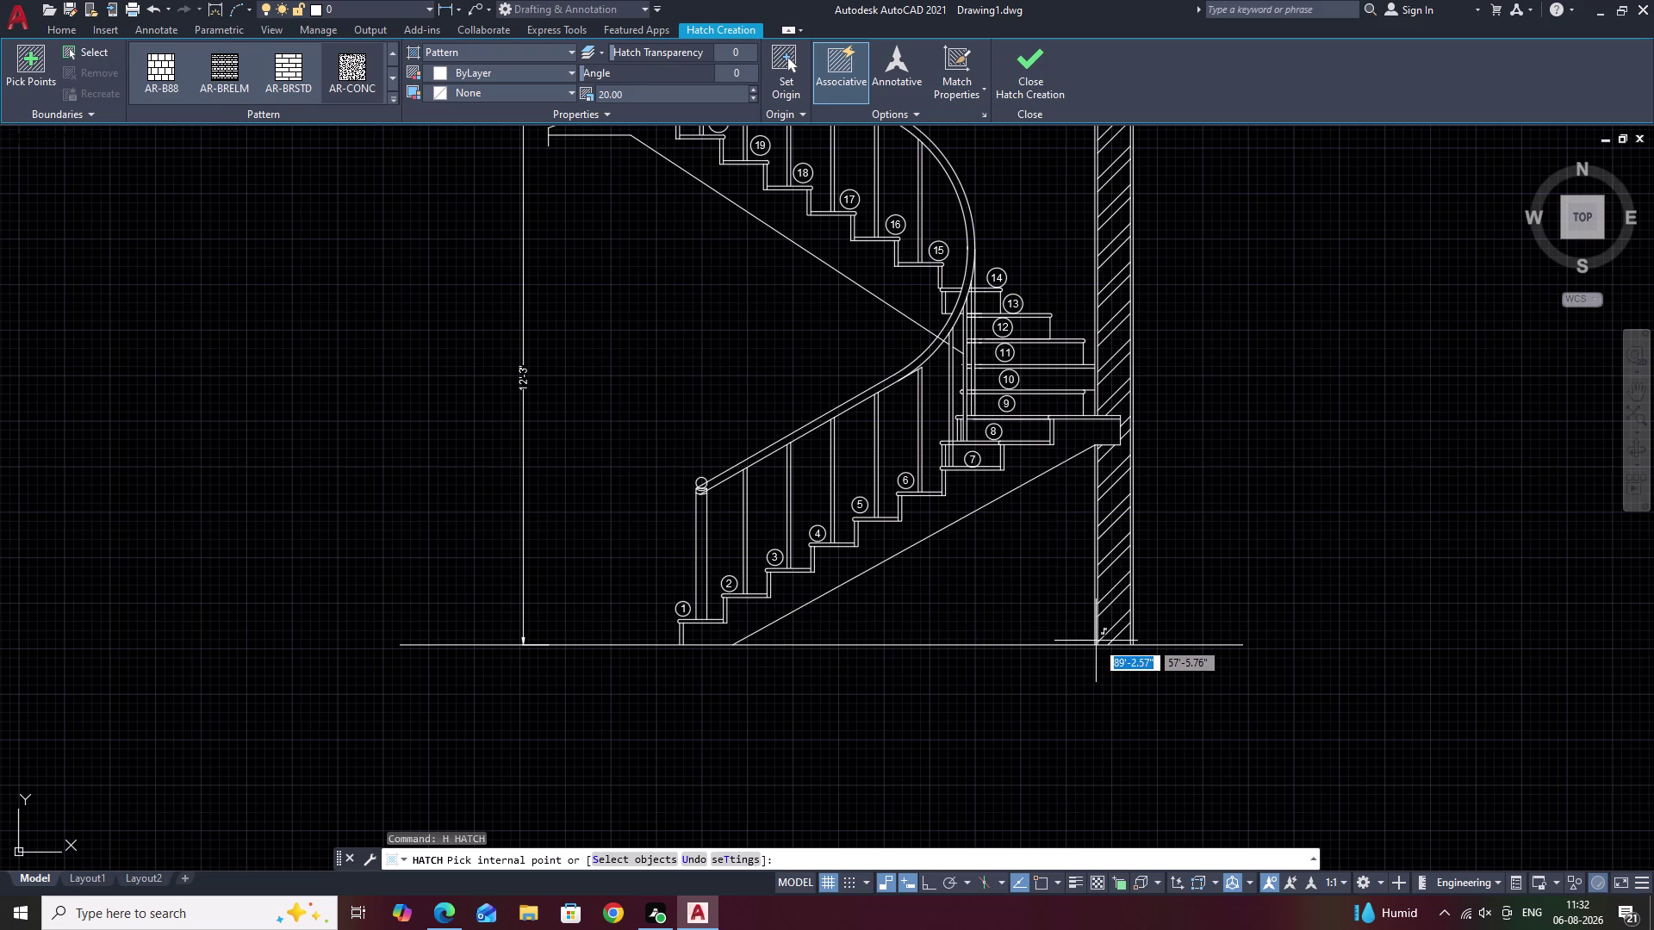
click(1096, 641)
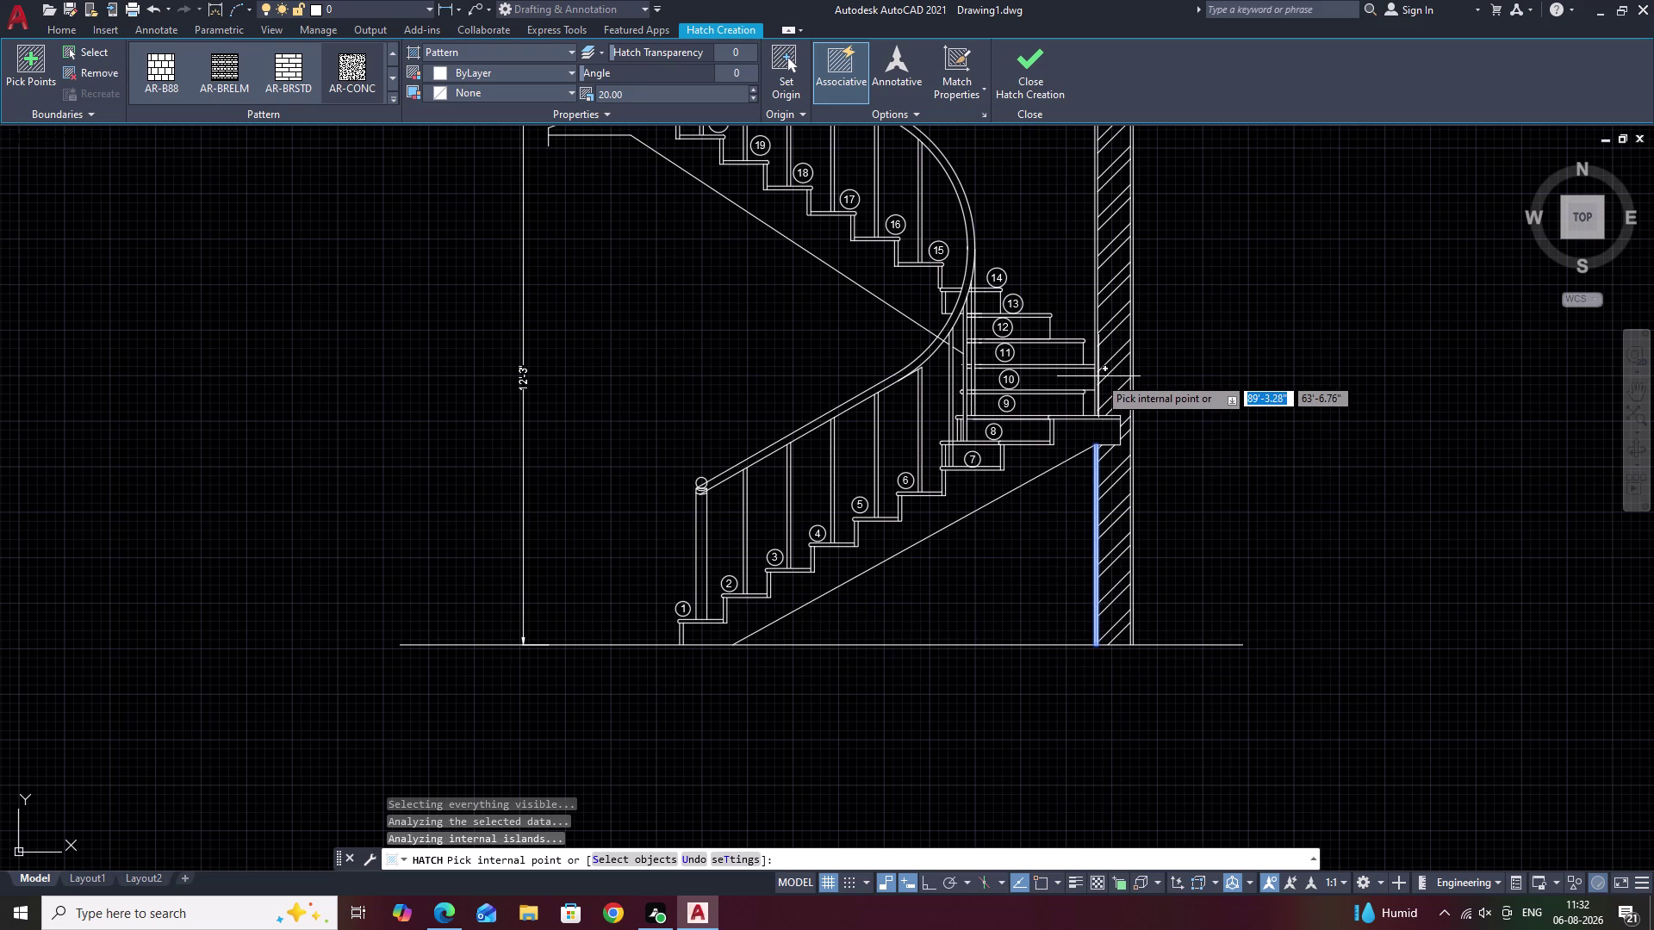
click(1096, 382)
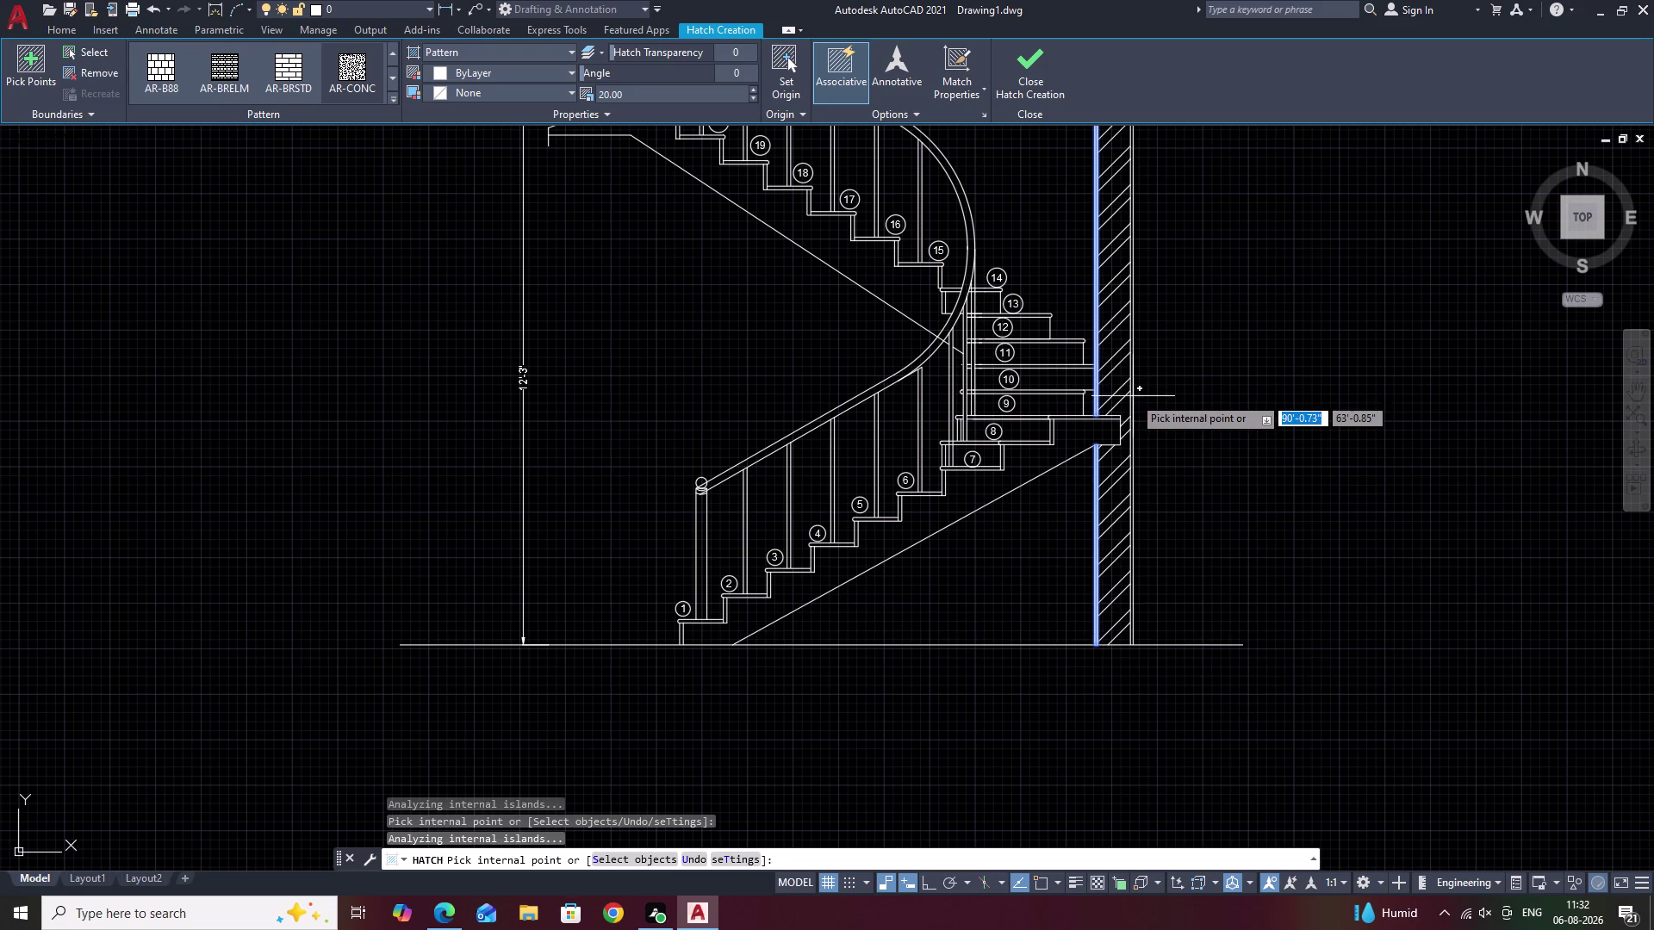
scroll(up, 3)
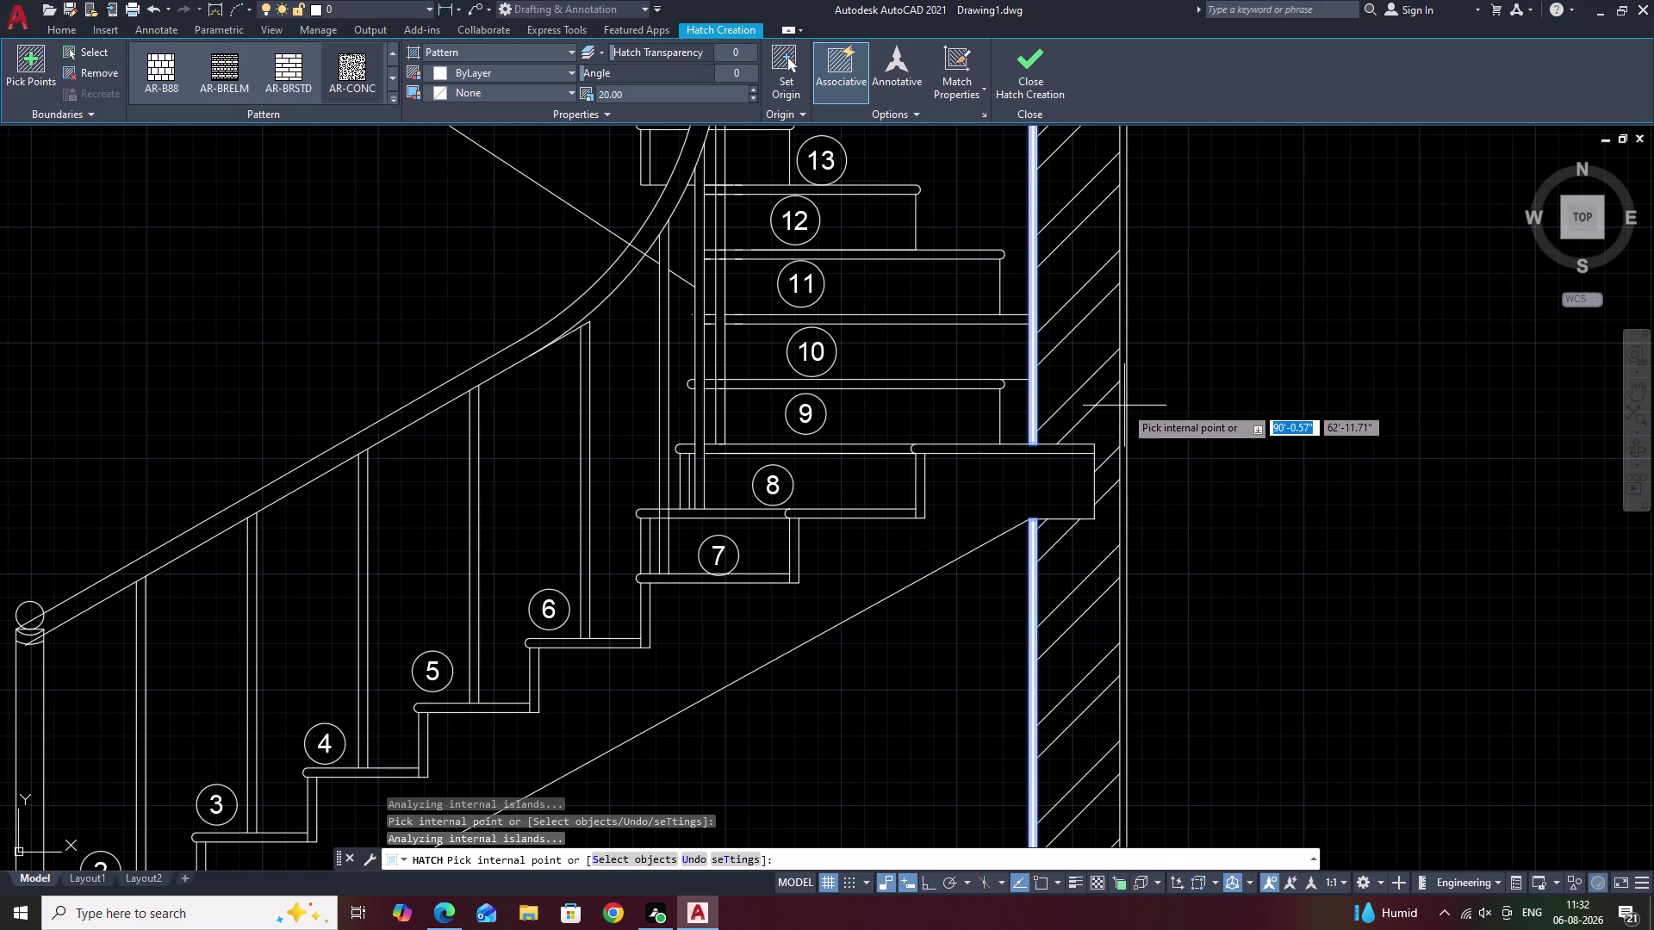
click(1124, 406)
scroll(down, 3)
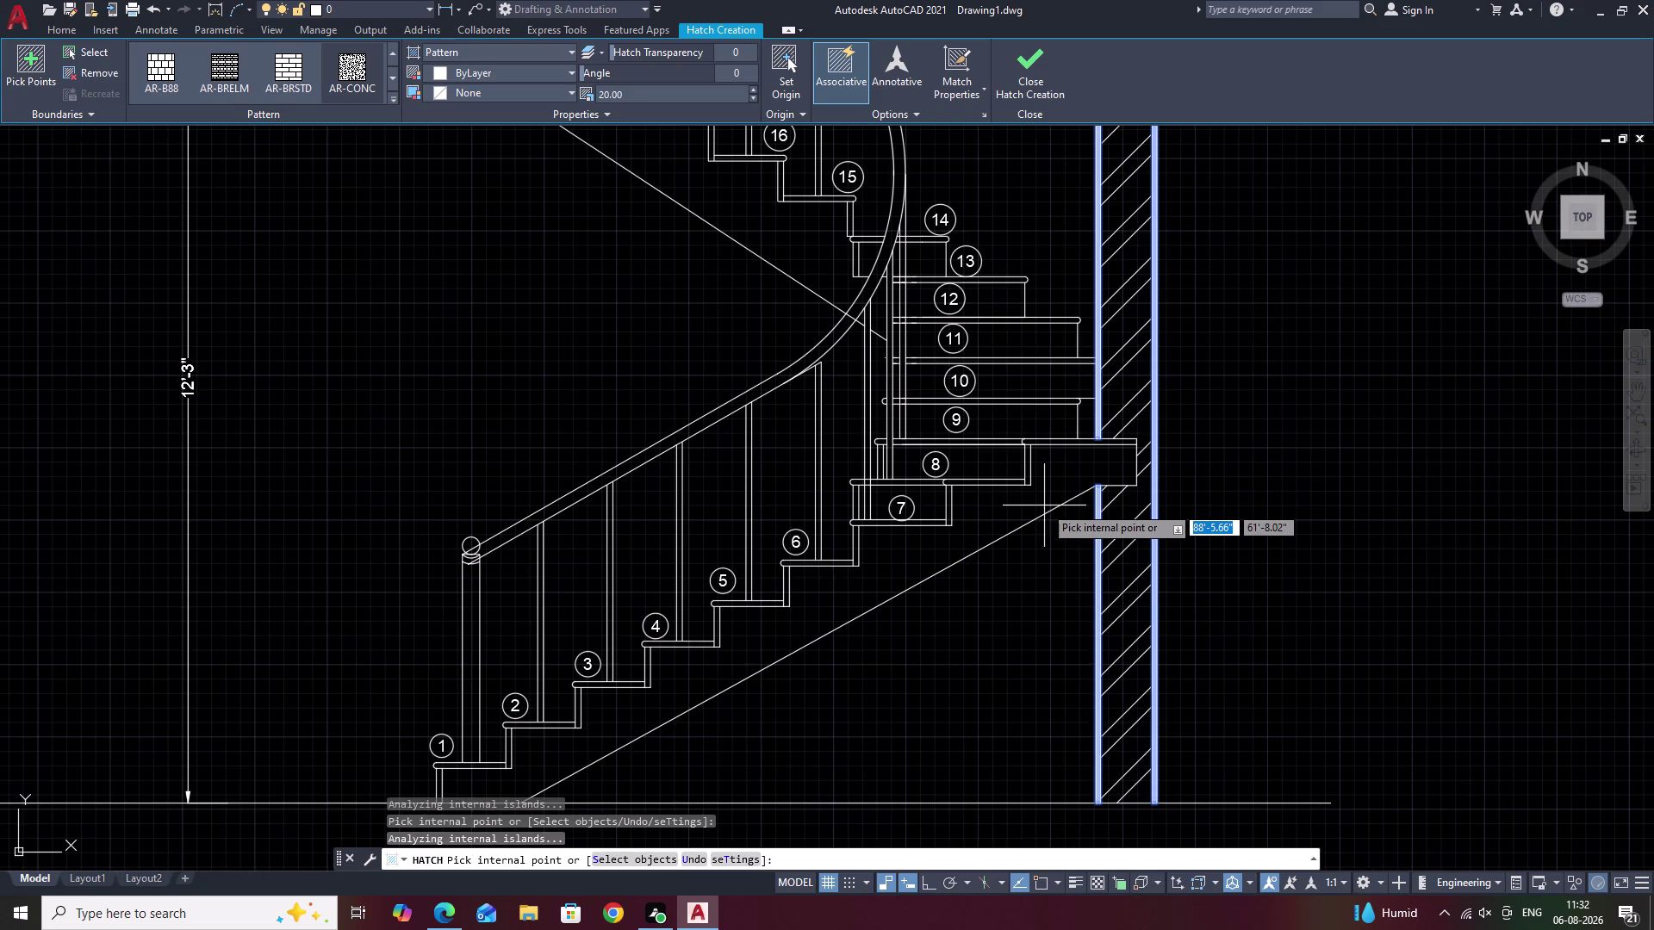
key(Escape)
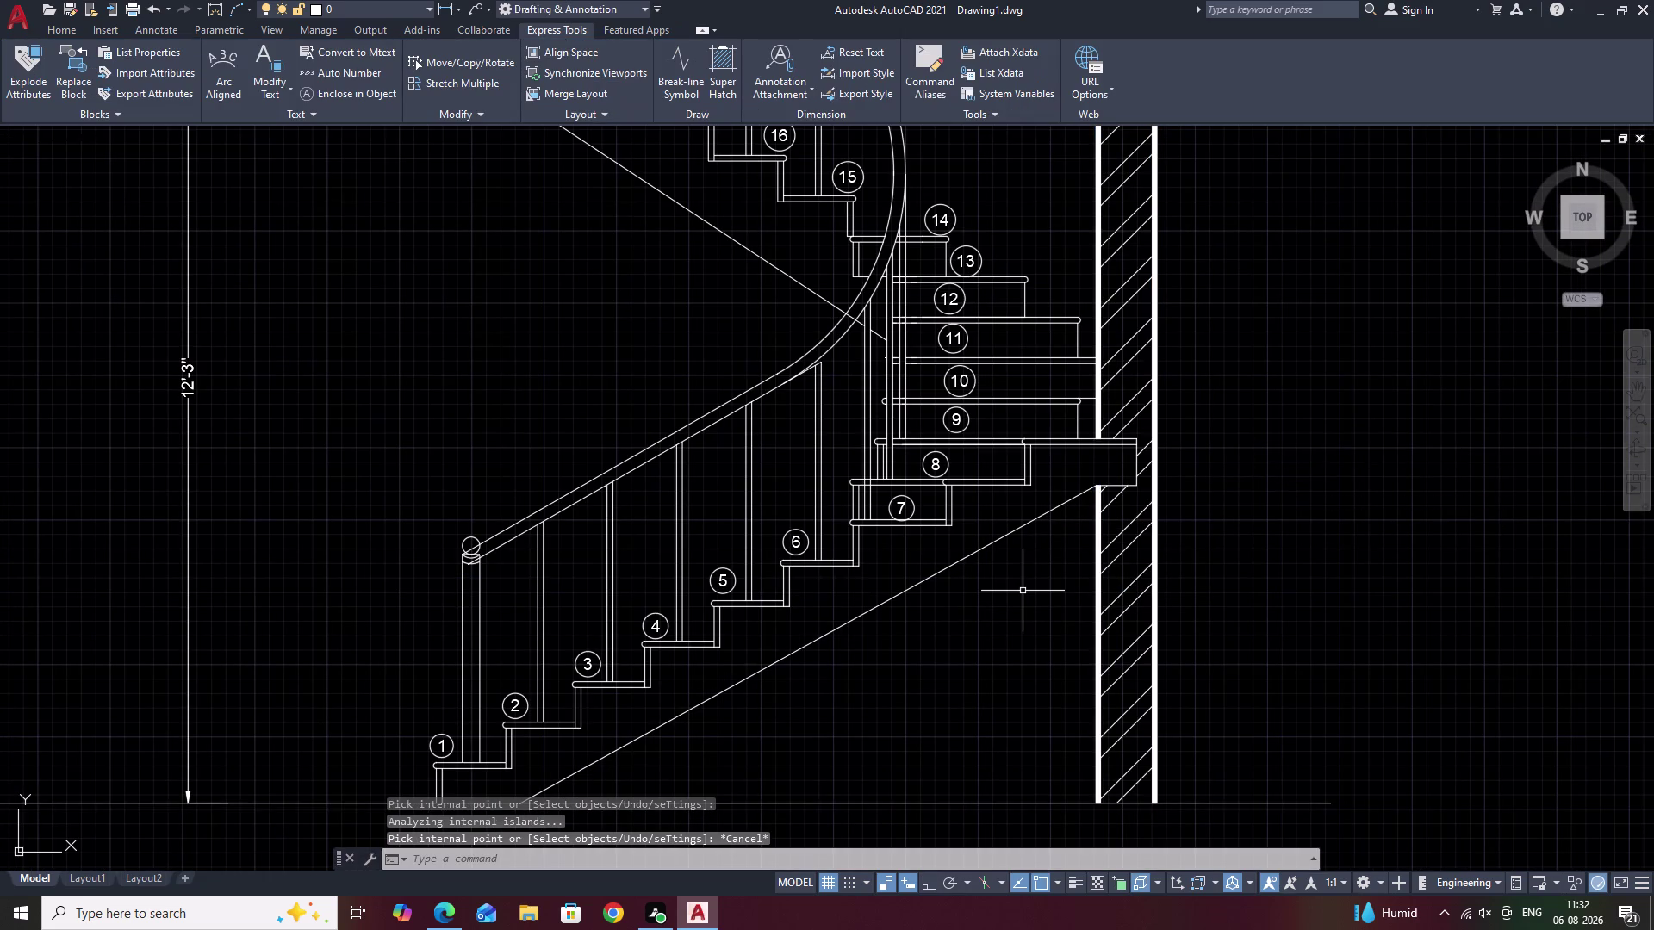
Offset the lower flight's sloping underside line 0.75 downward, redoing a misplaced first copy.
text(O)
key(space)
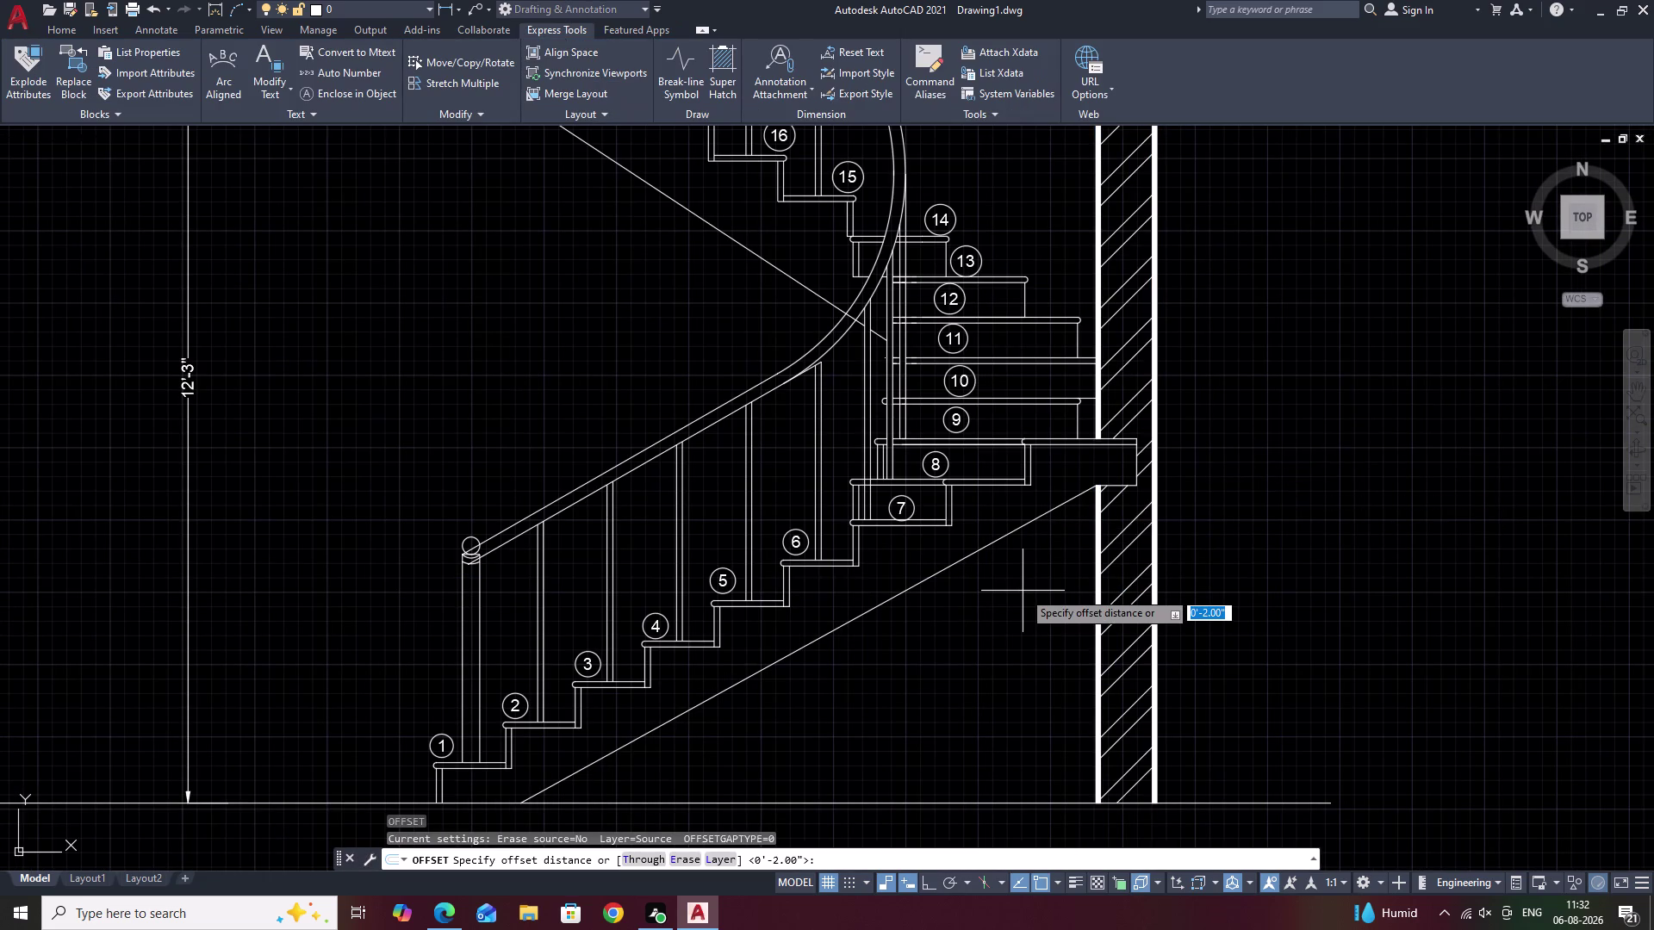
text(.75)
key(space)
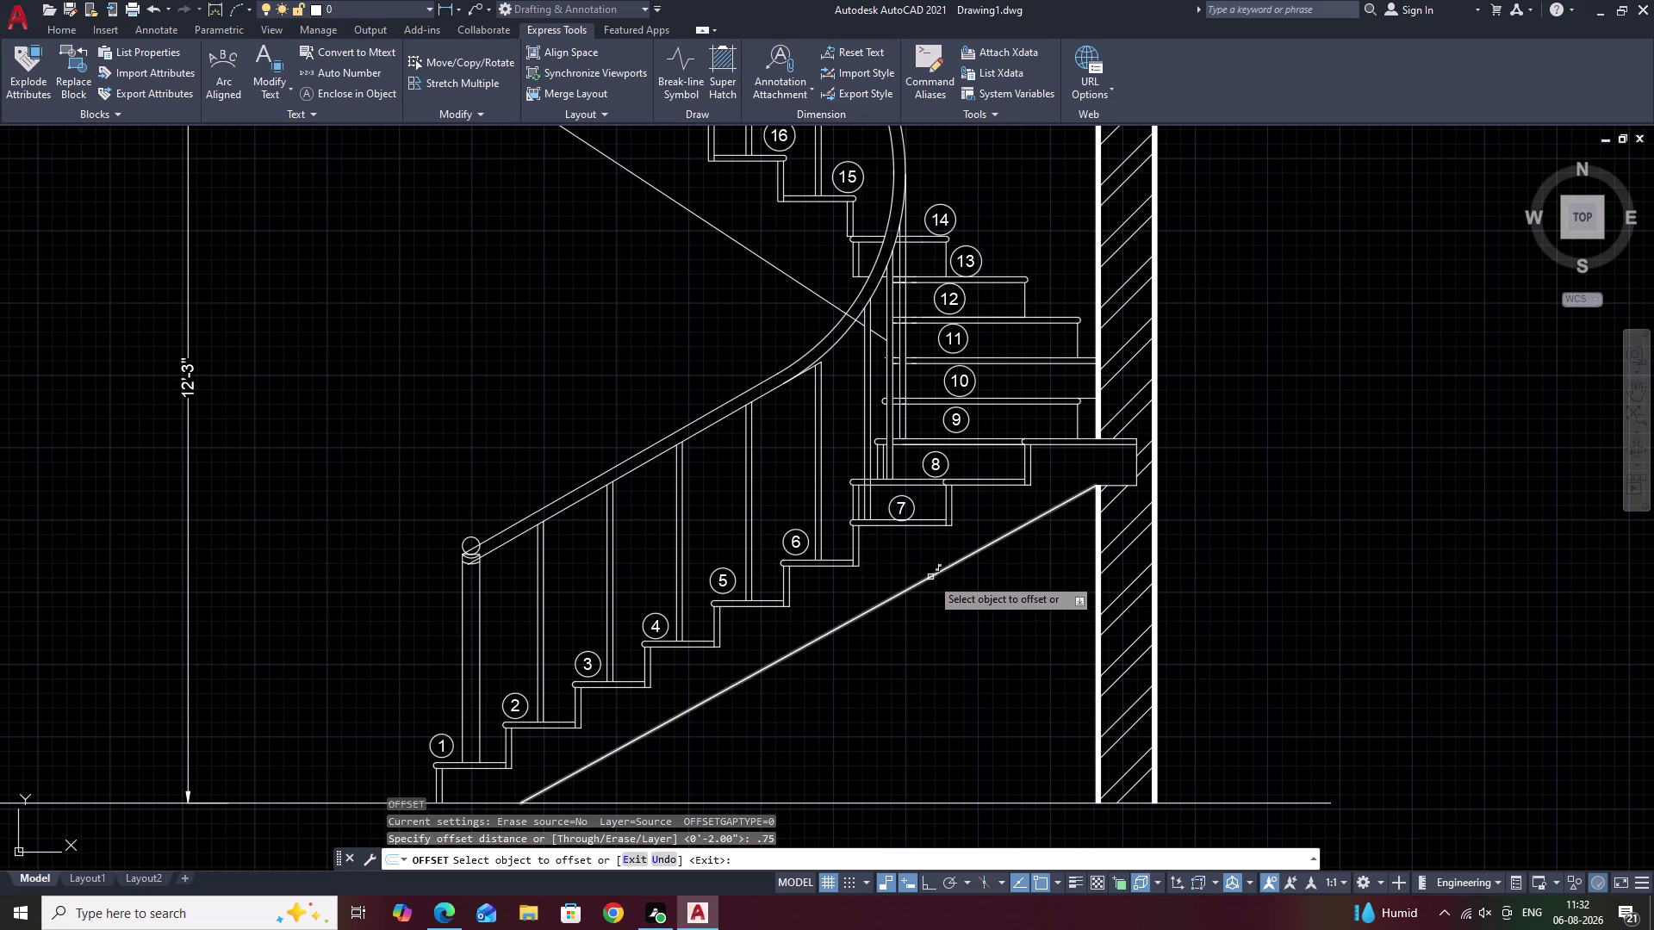
click(930, 578)
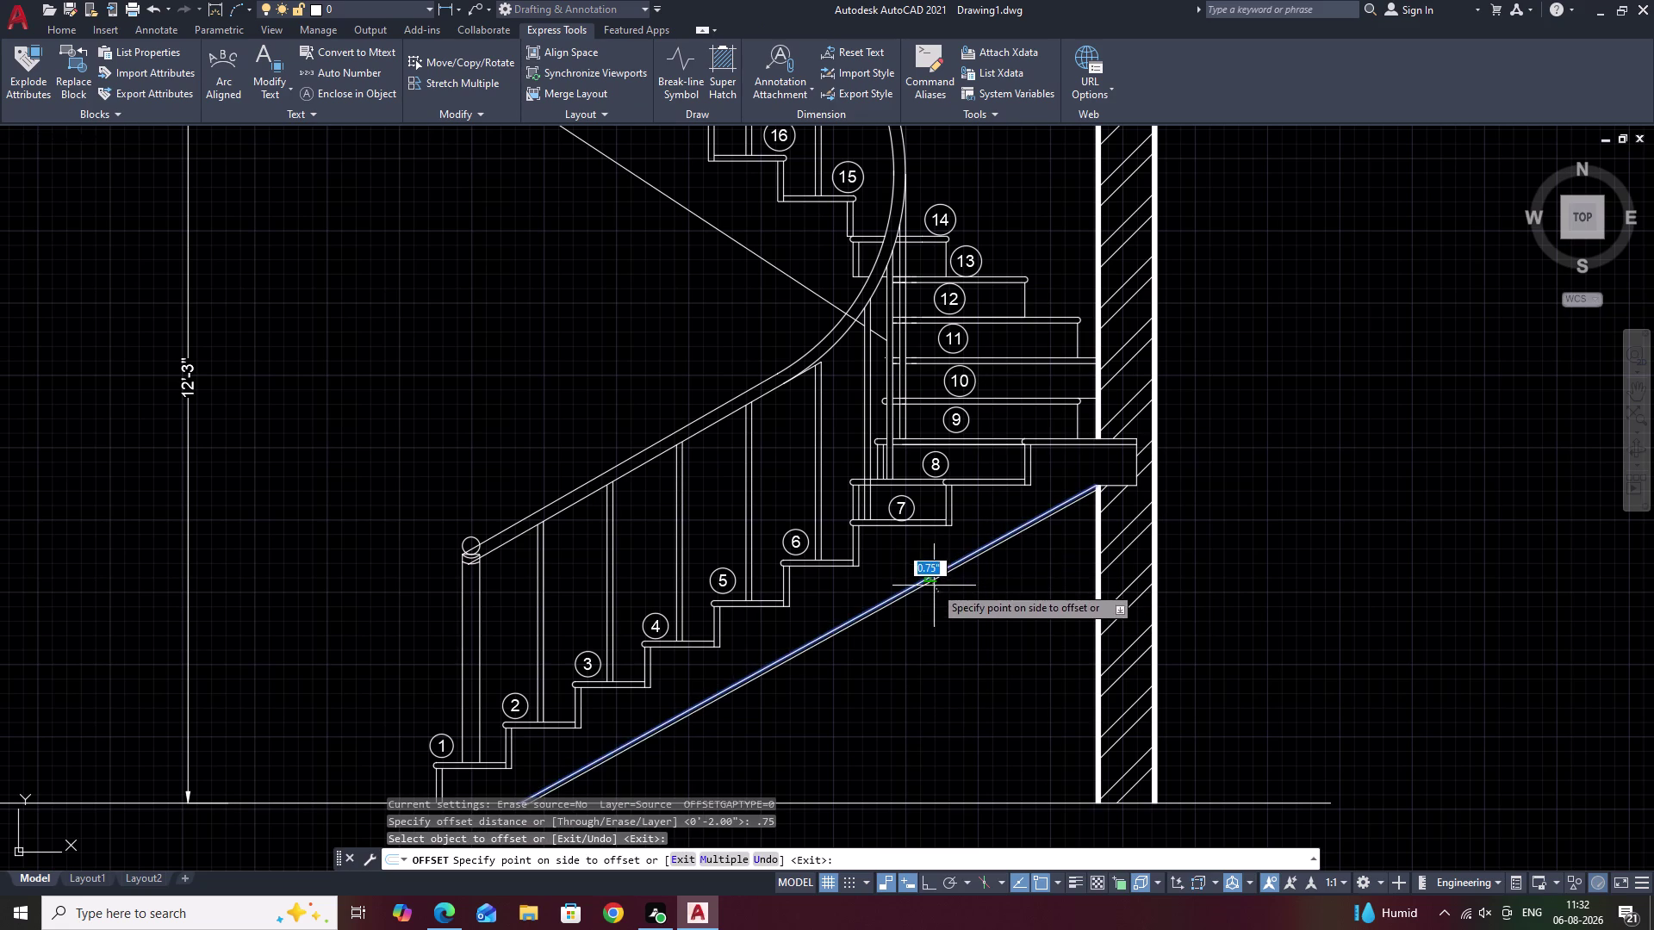
click(934, 586)
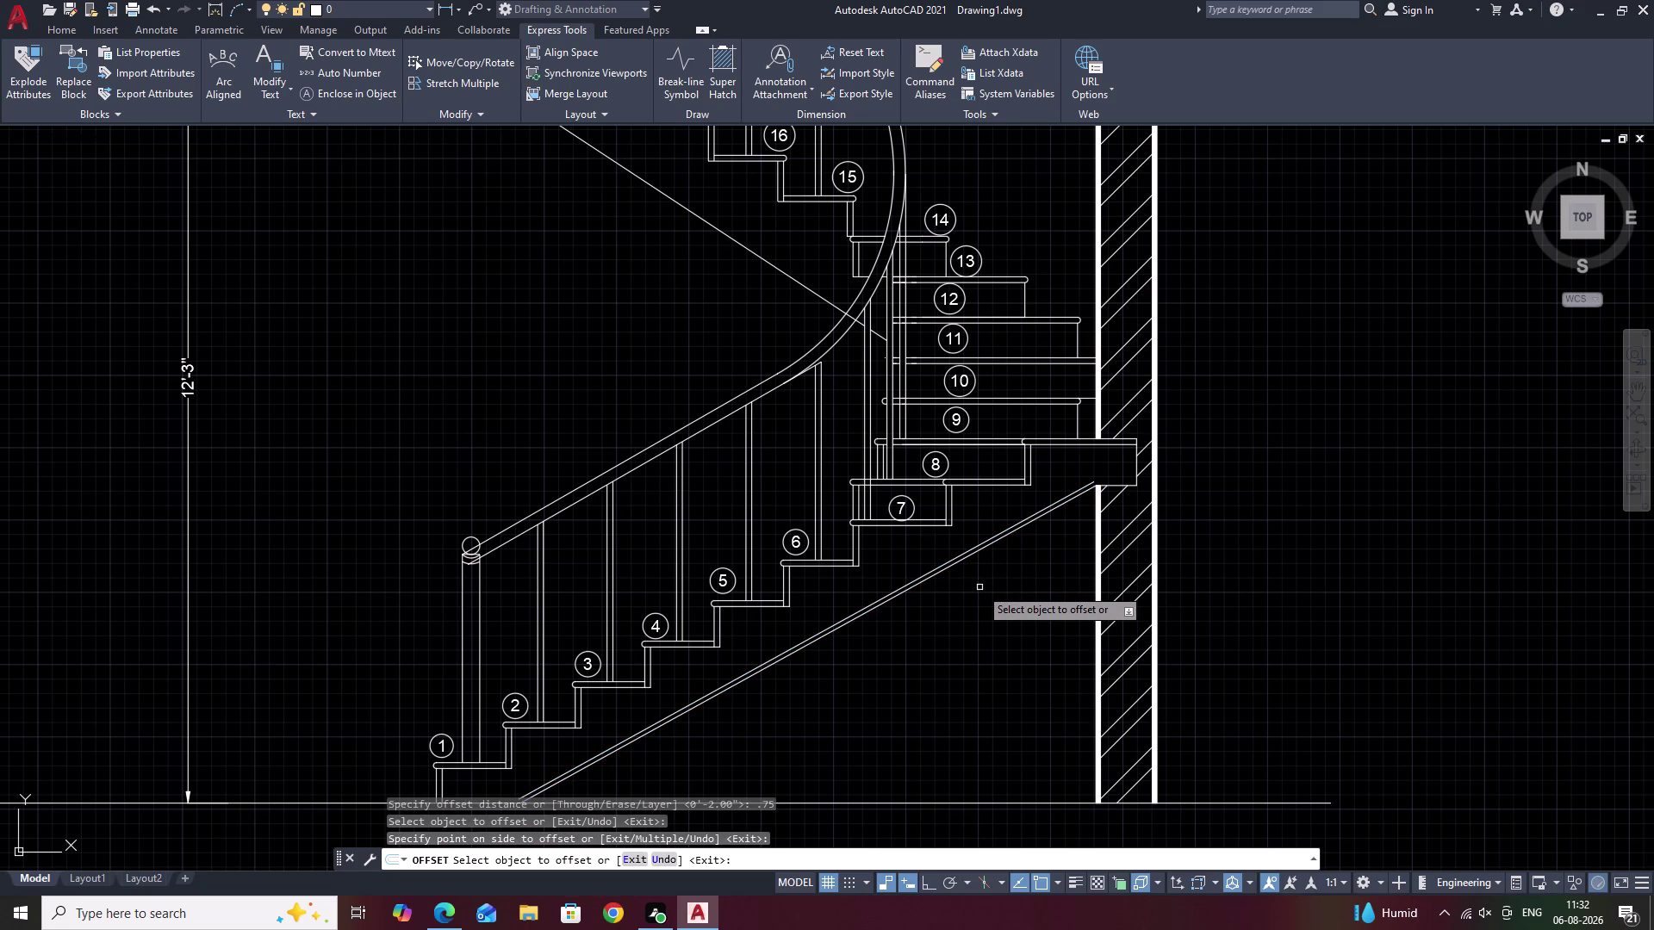
key(ctrl+z)
click(980, 548)
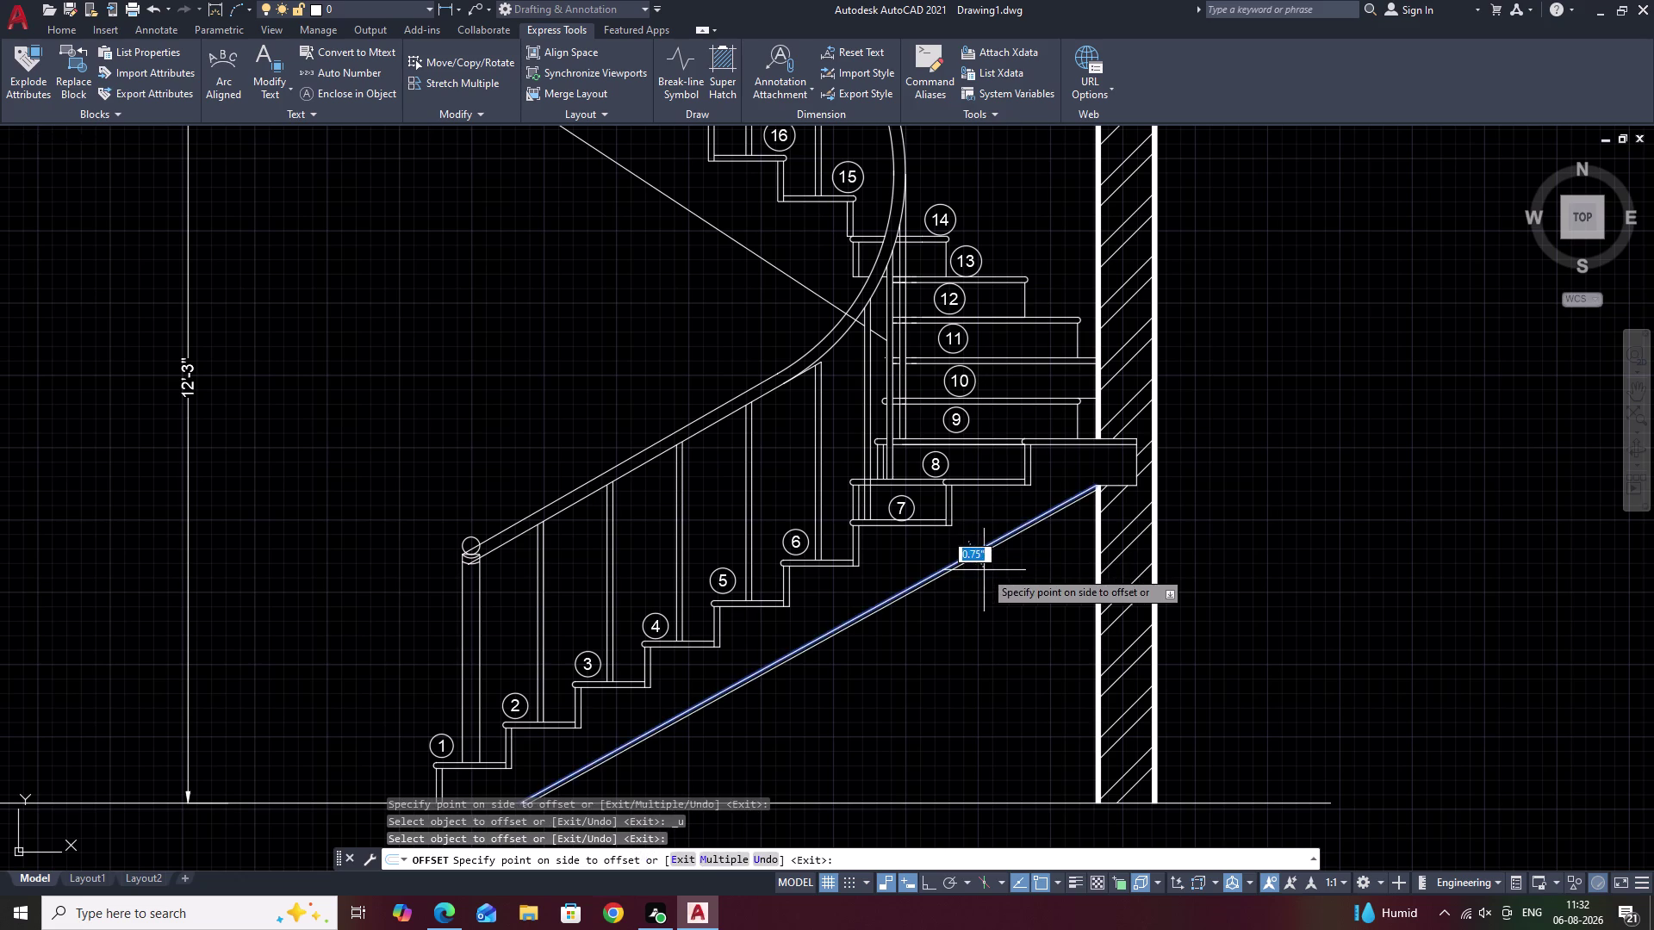
click(984, 571)
key(Escape)
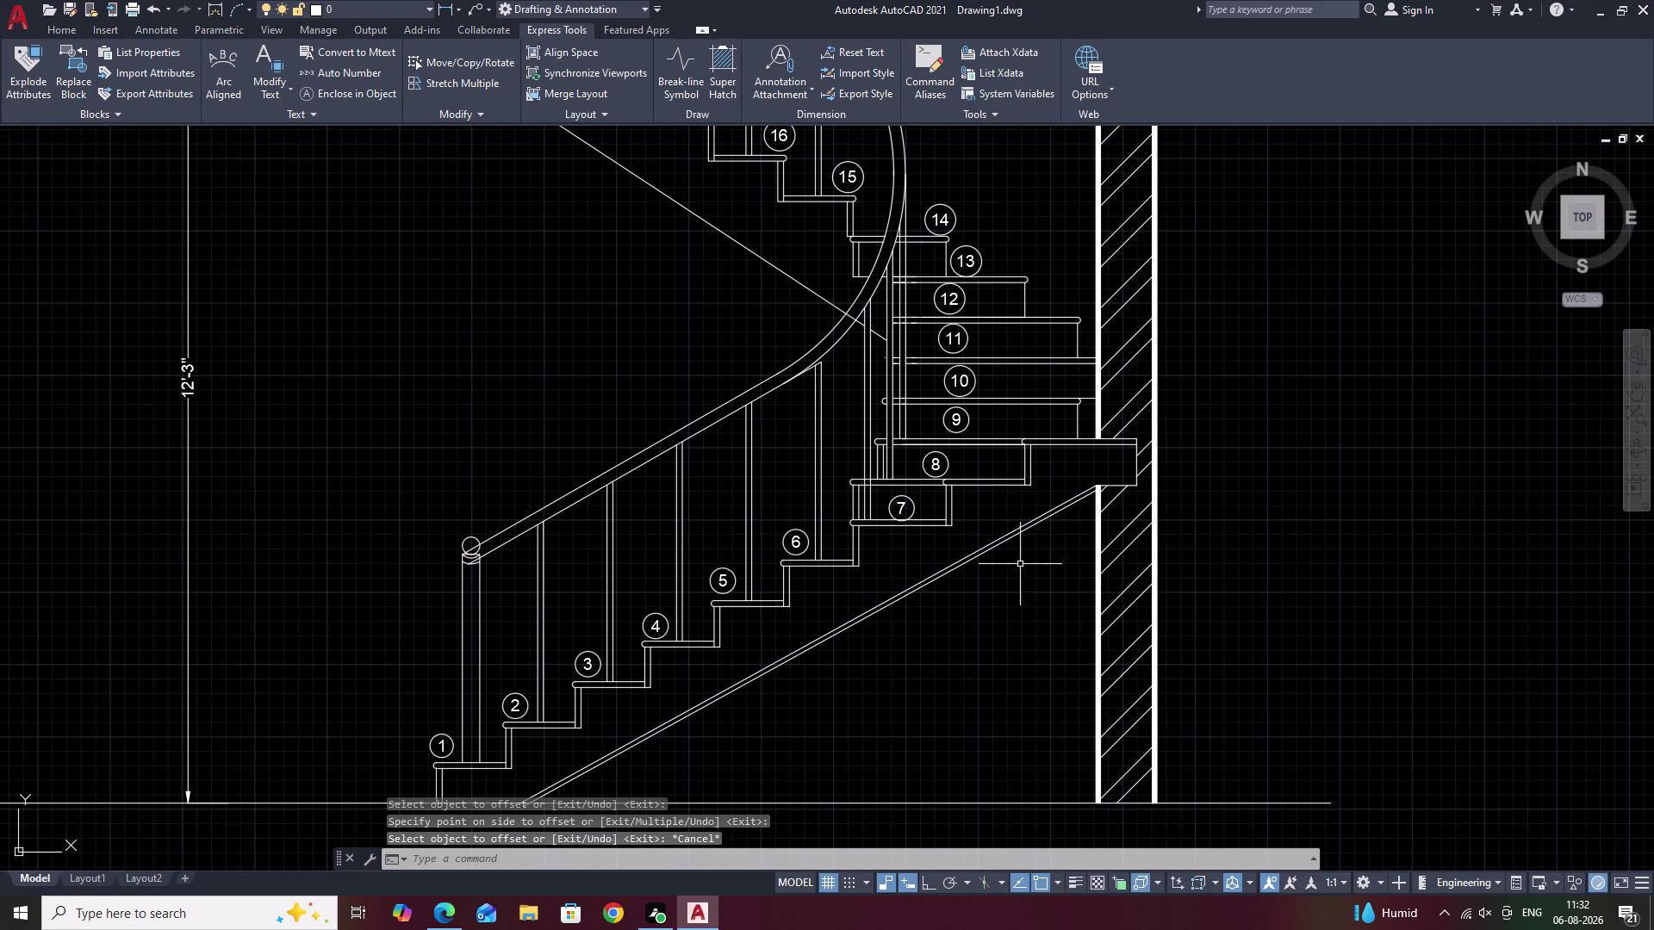
text(H)
key(space)
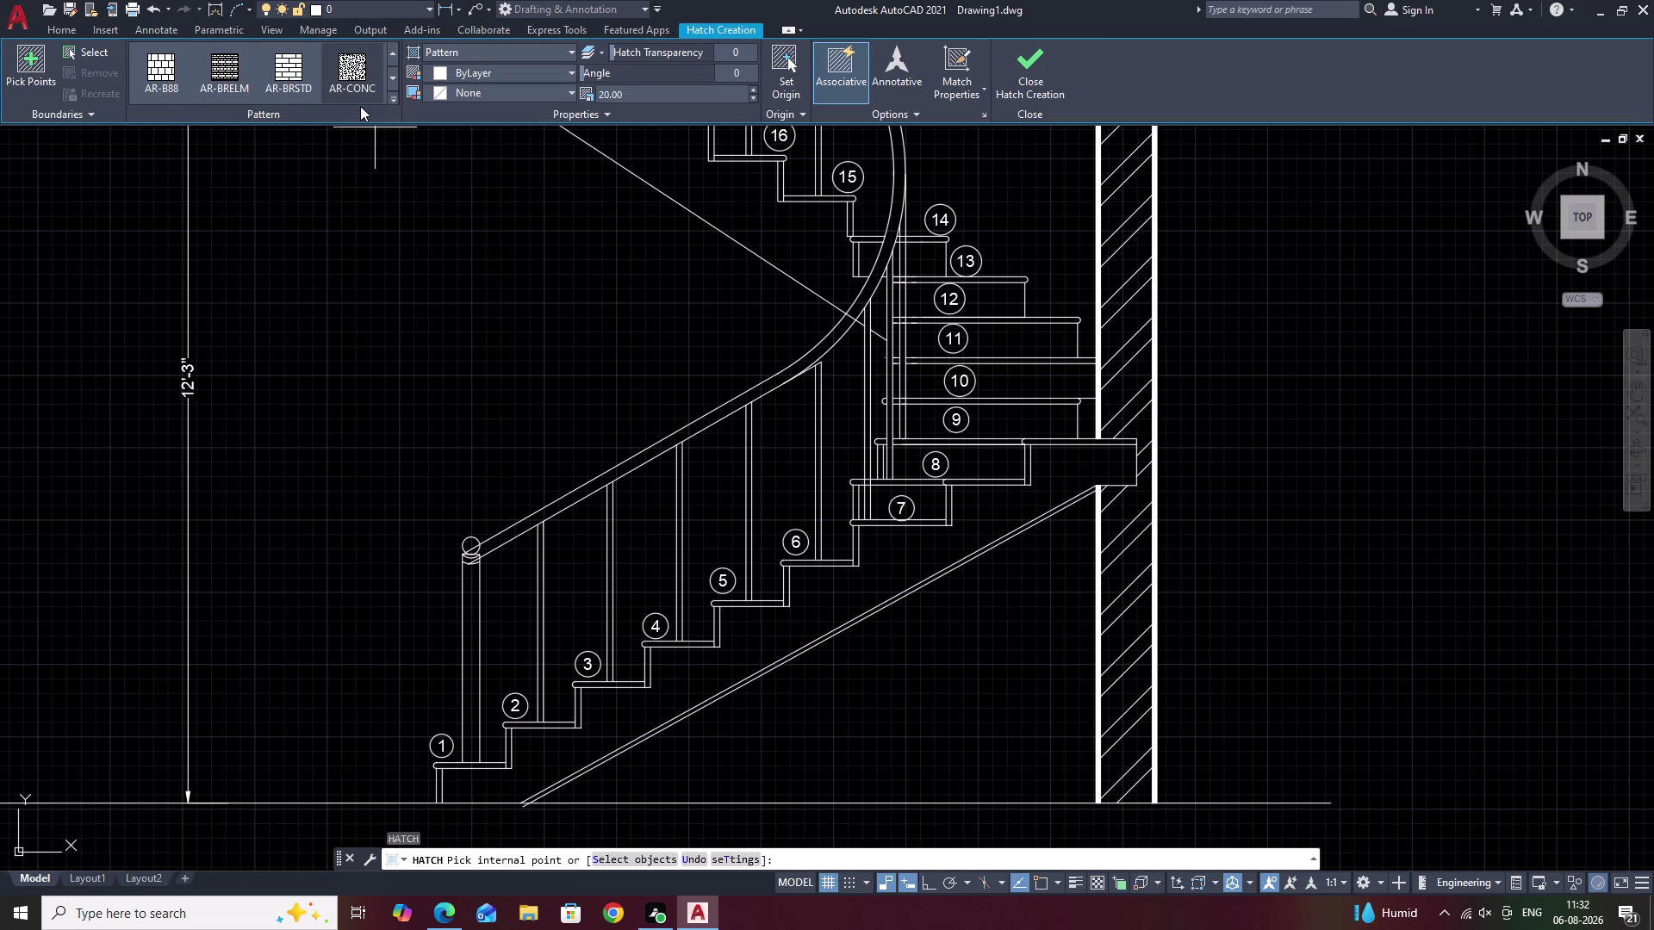
click(889, 601)
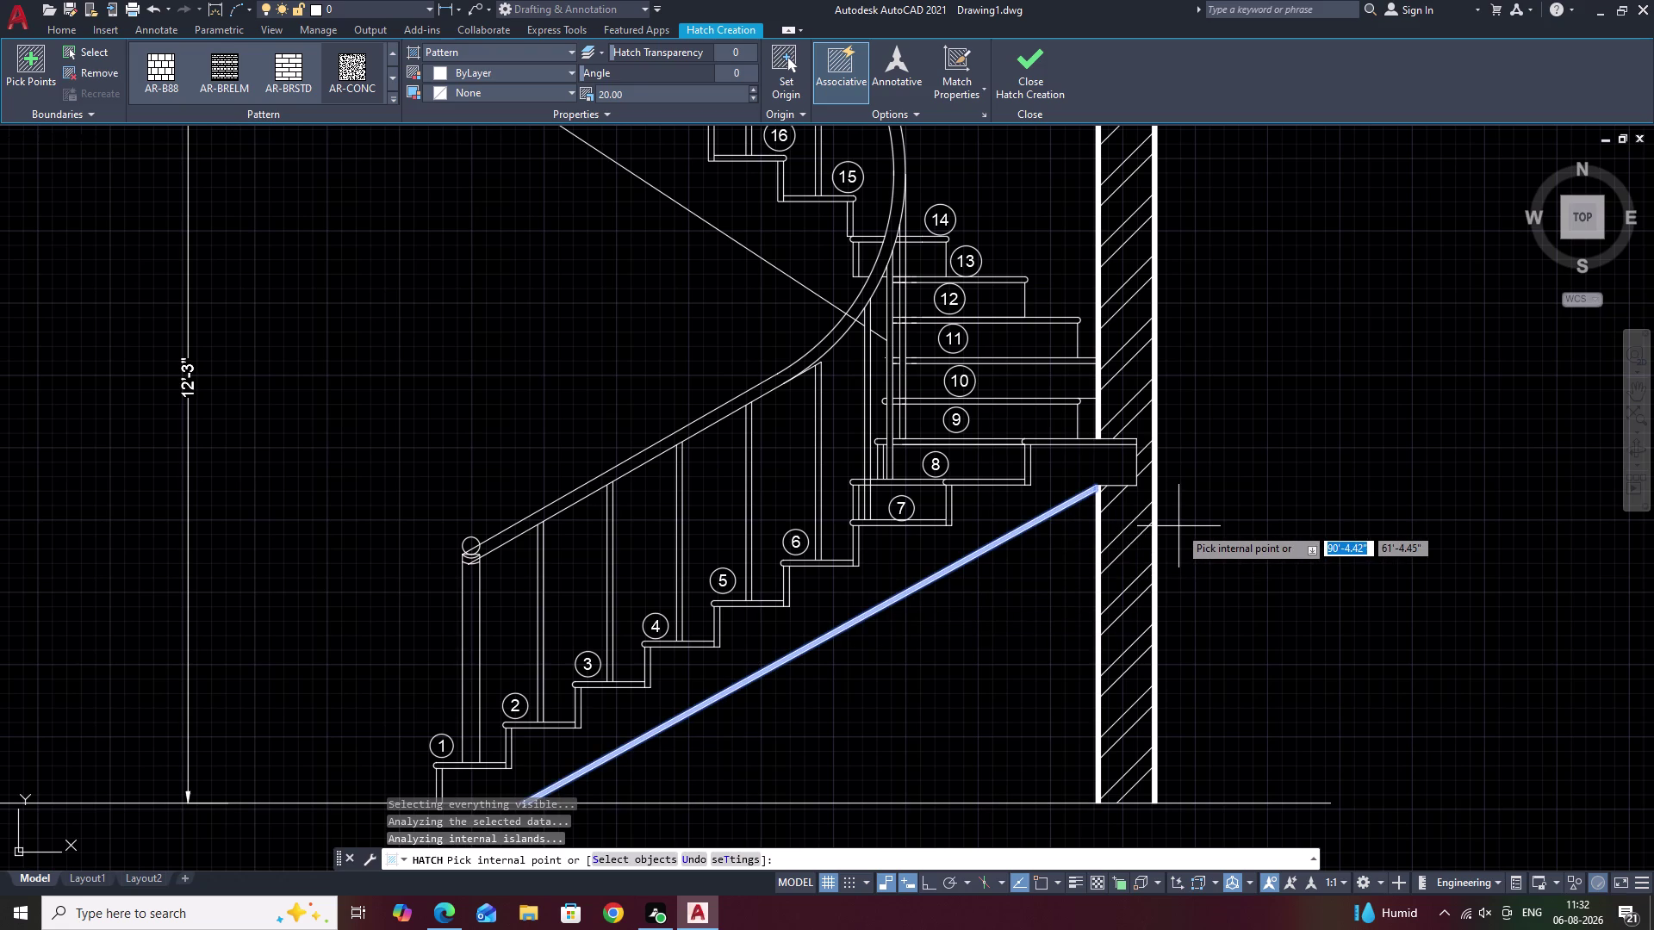
click(660, 94)
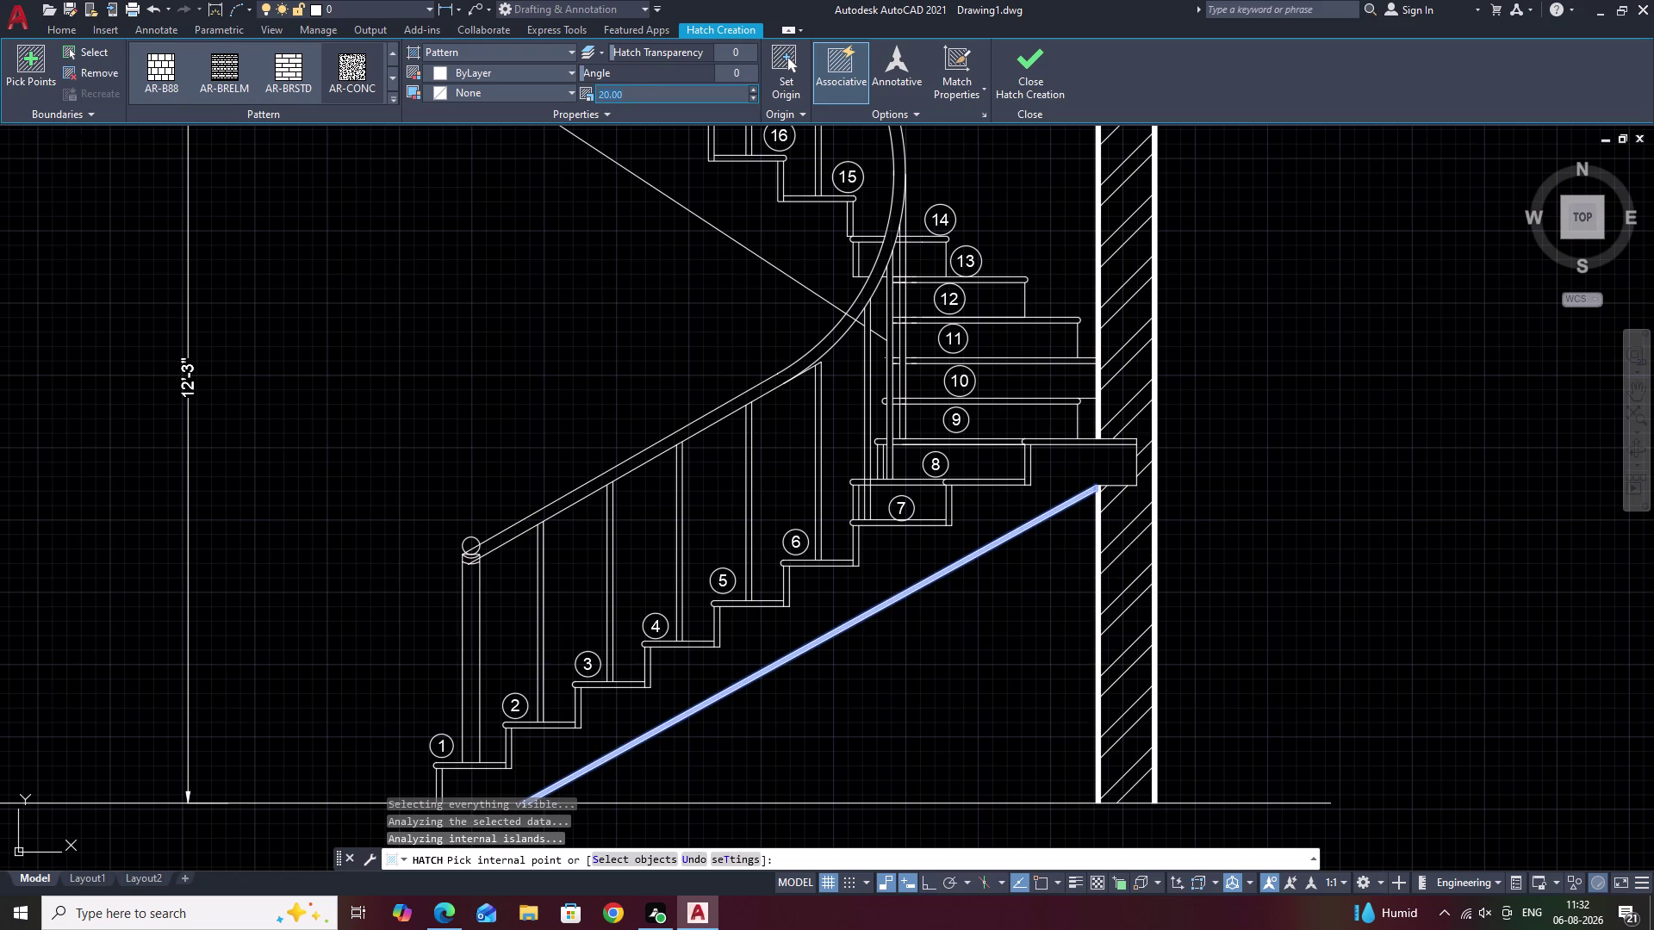
key(BackSpace)
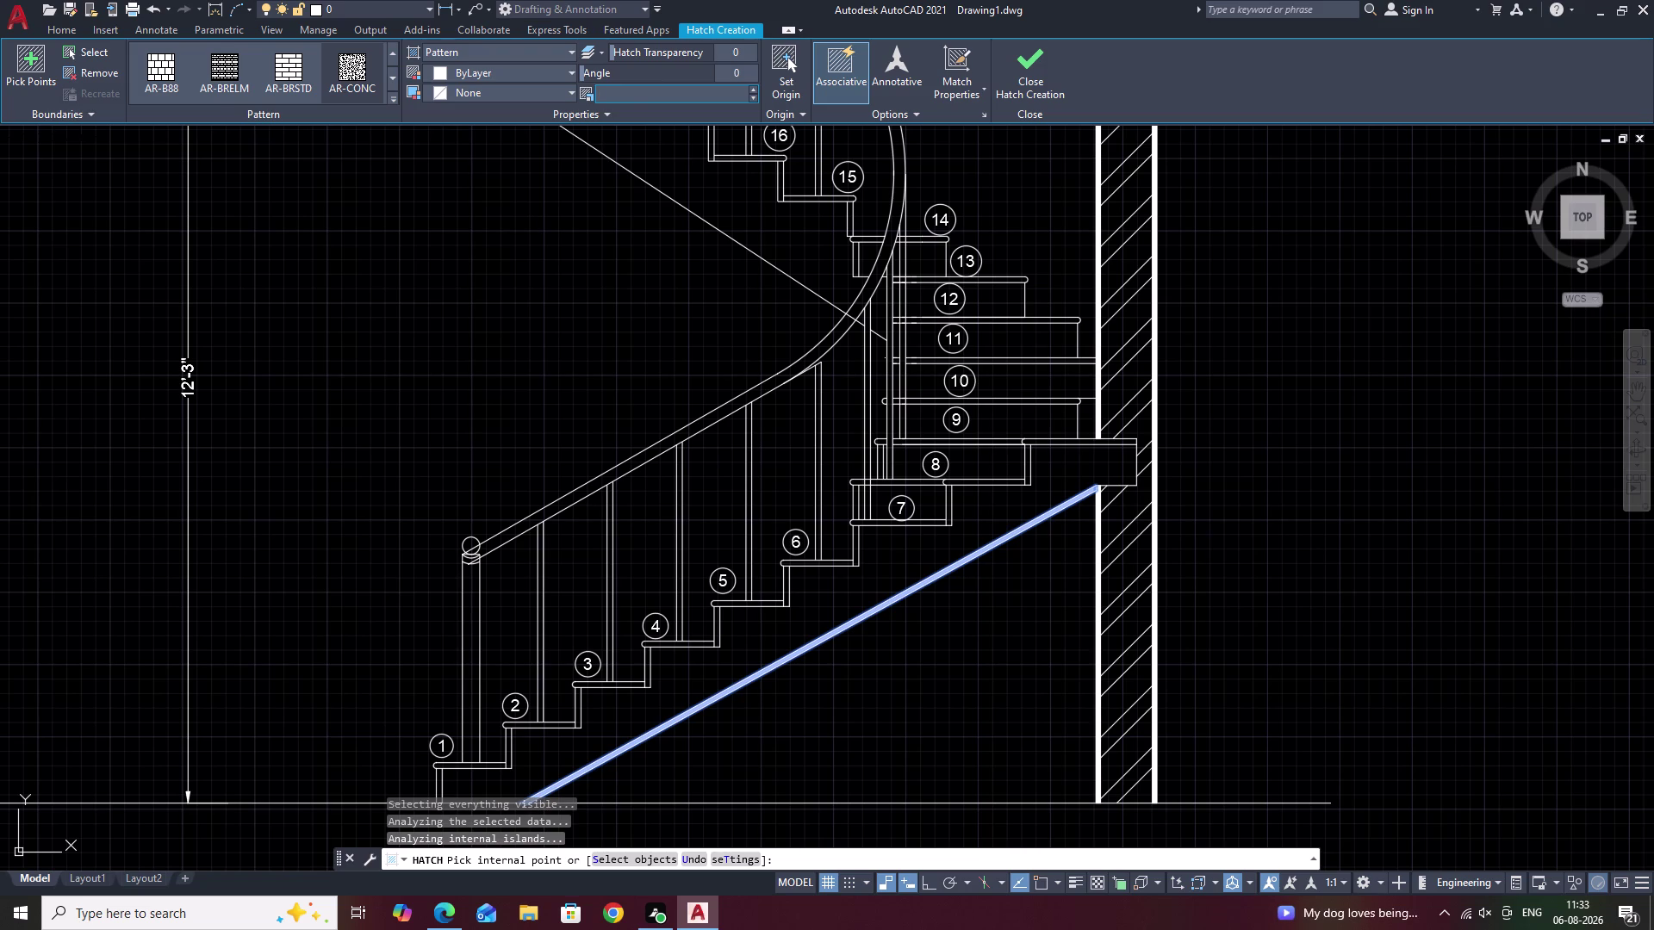
key(2)
click(1272, 215)
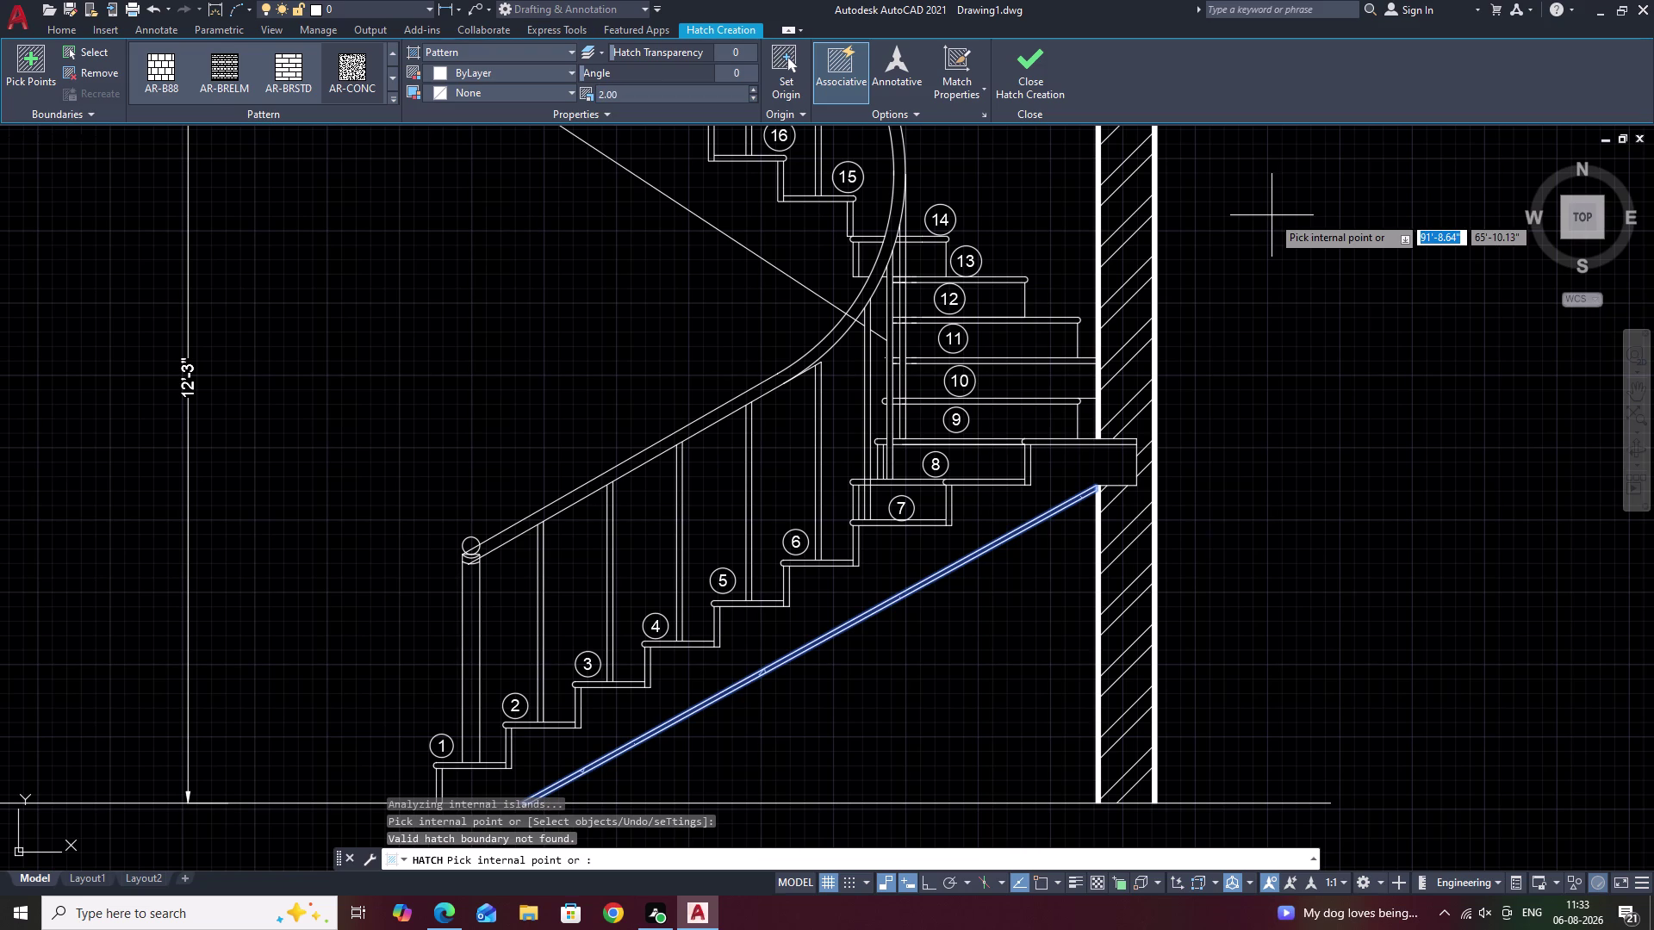
click(634, 88)
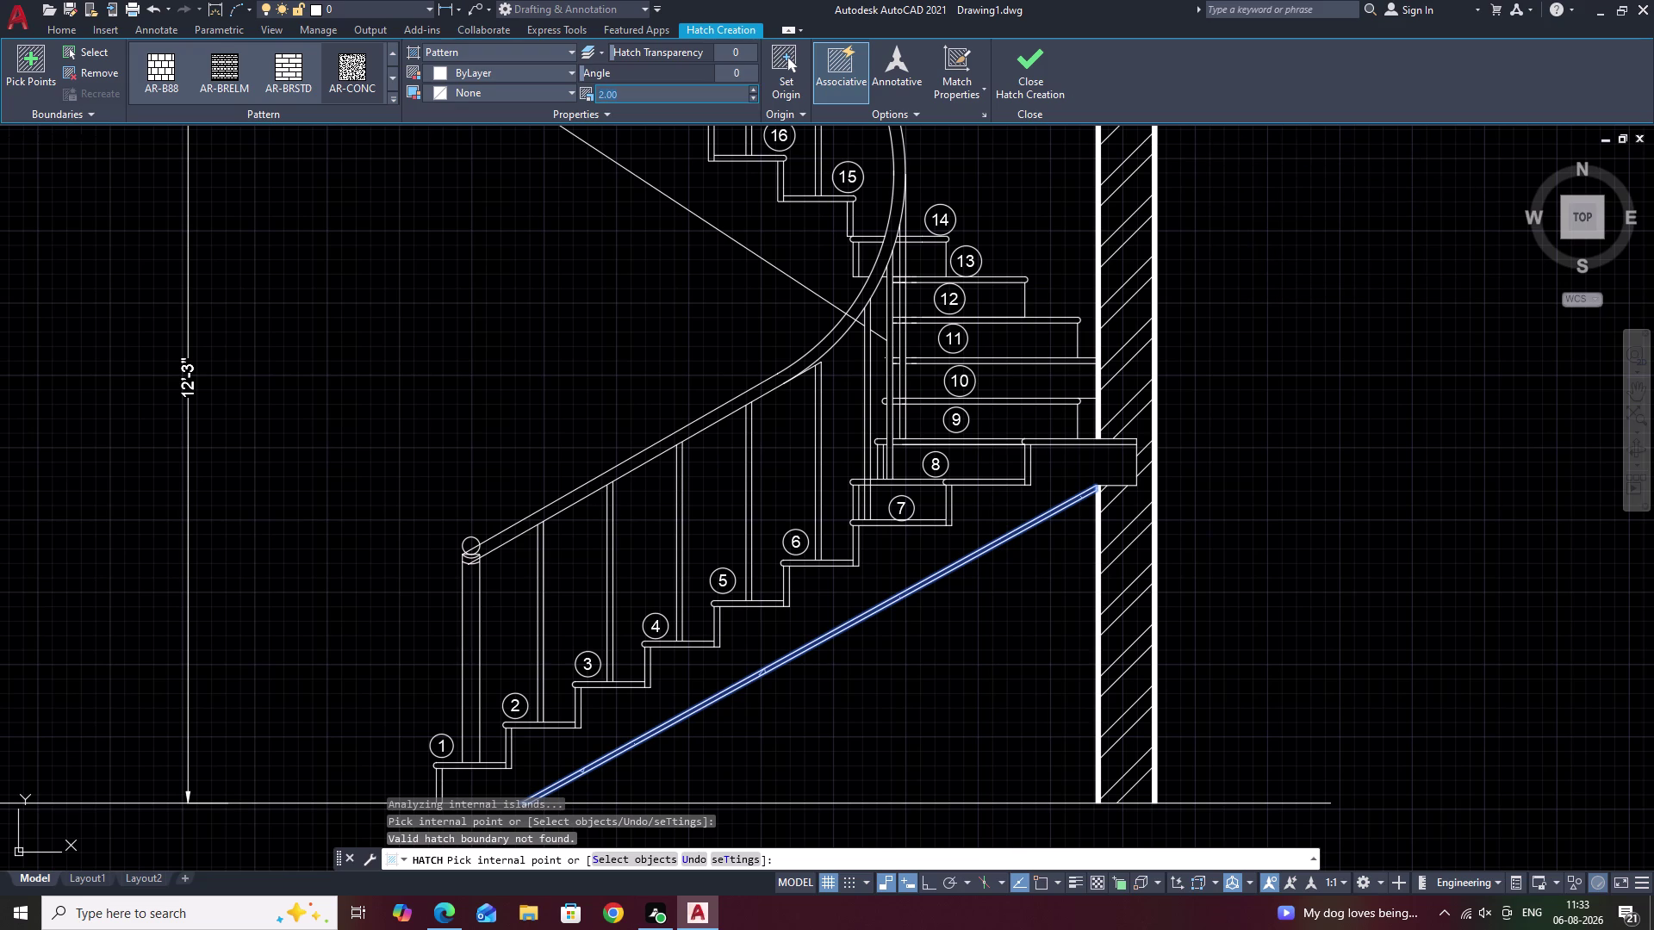
key(BackSpace)
key(period)
key(4)
click(616, 289)
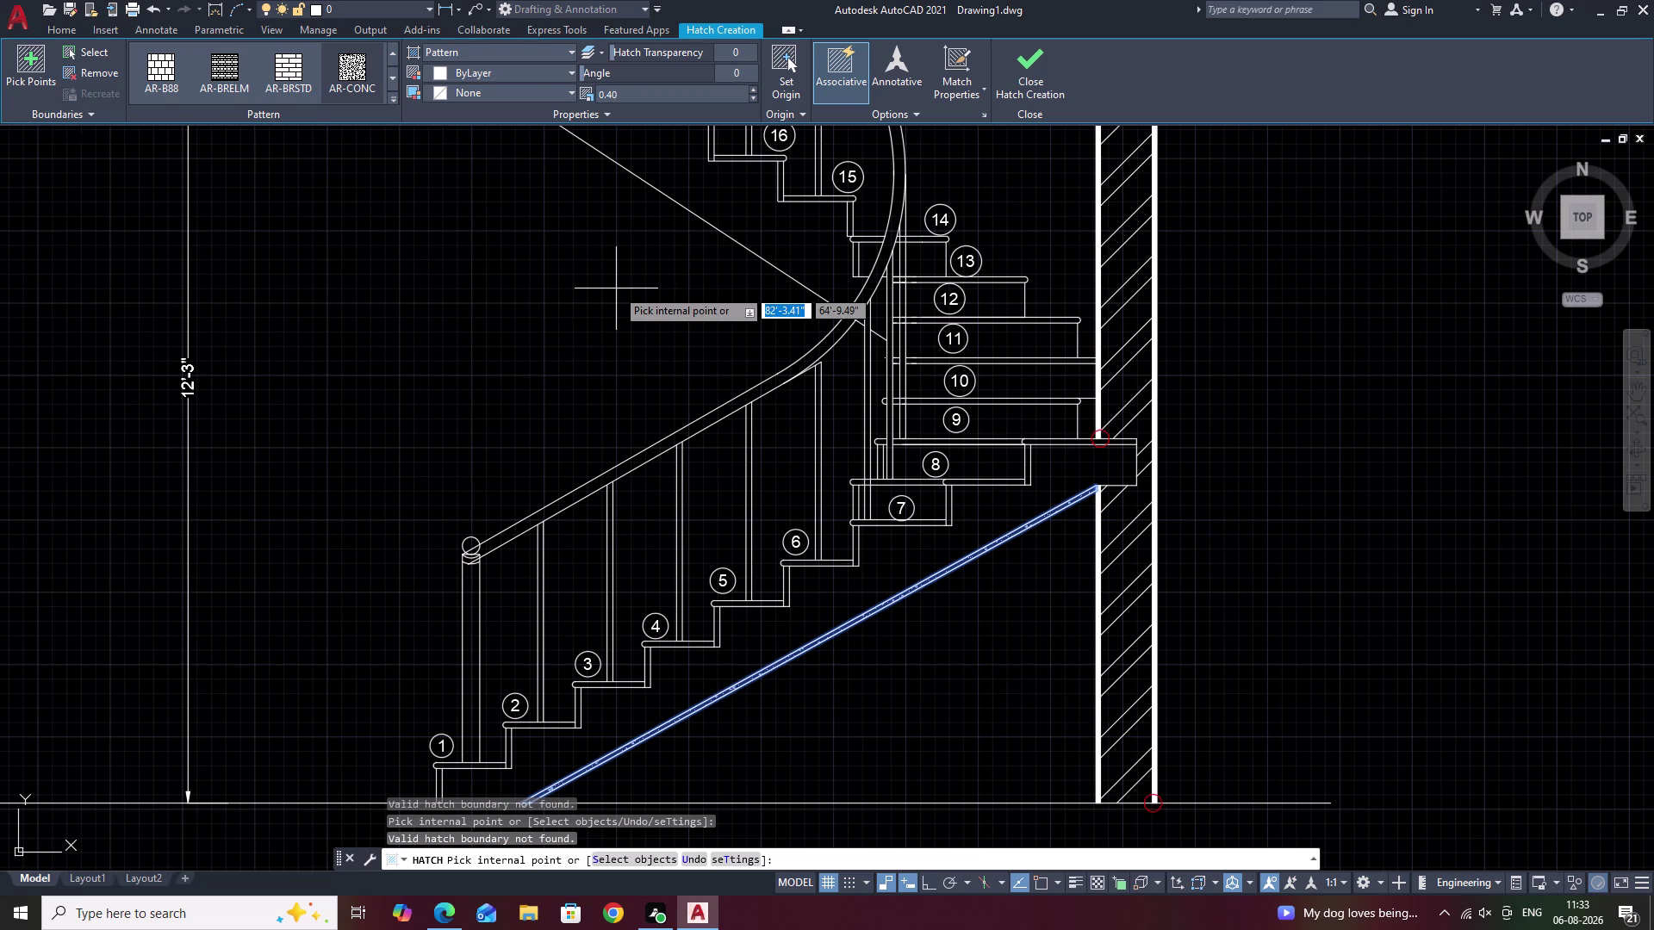
key(Escape)
scroll(up, 3)
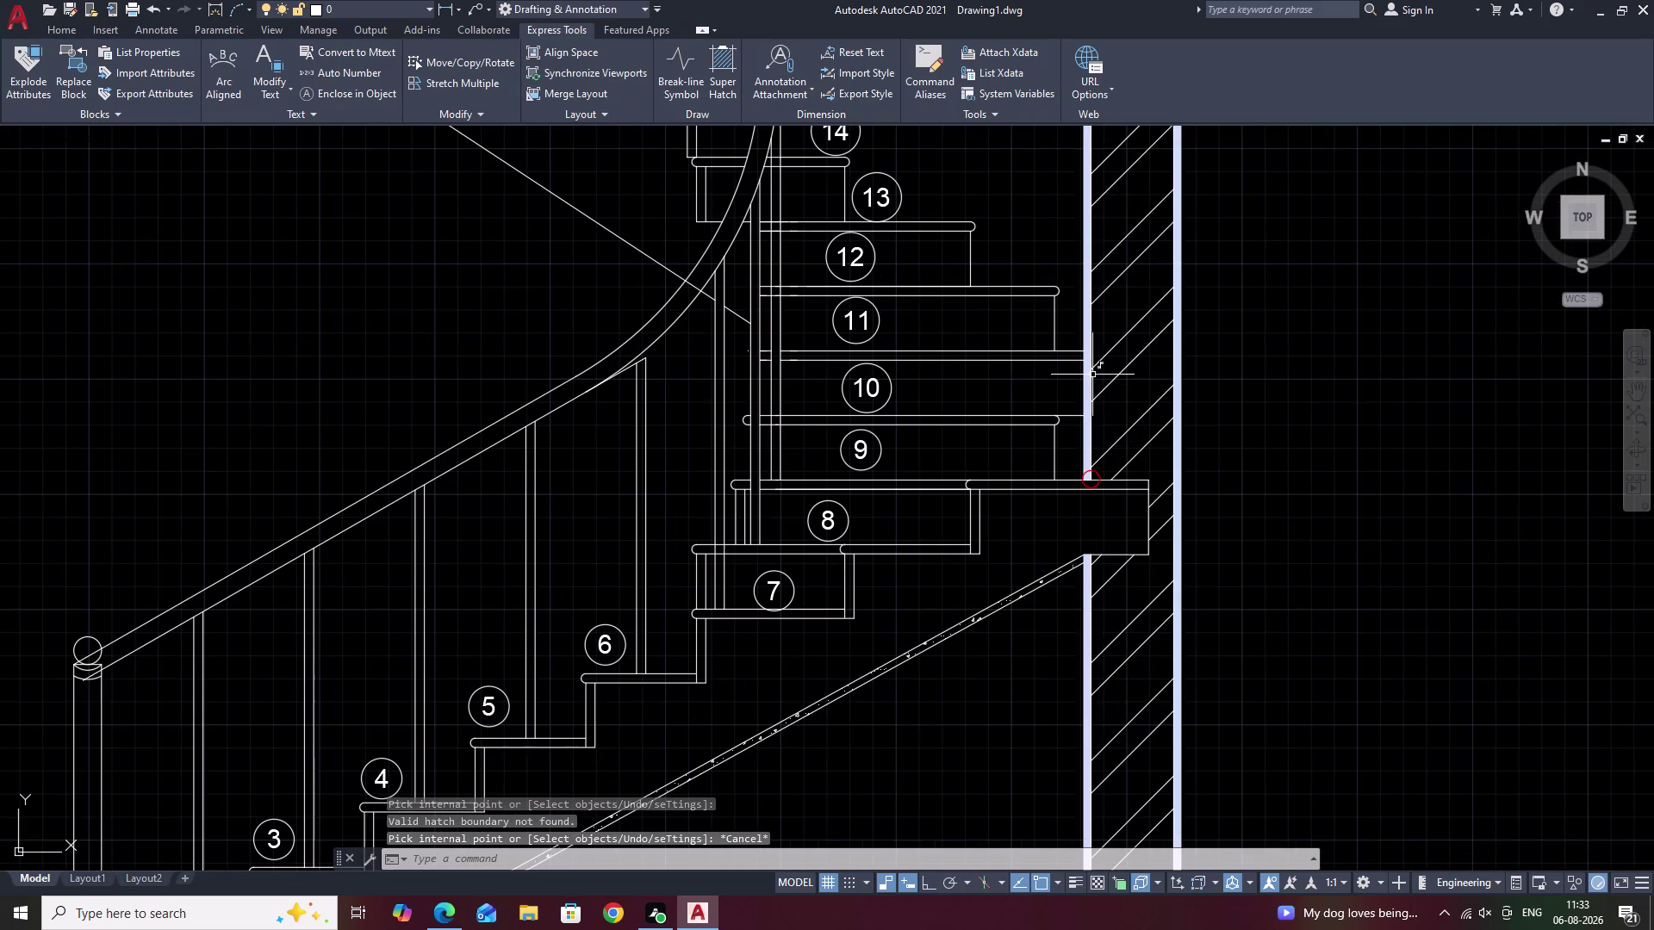
Change the hatch along the wall to scale 0.4.
click(1088, 379)
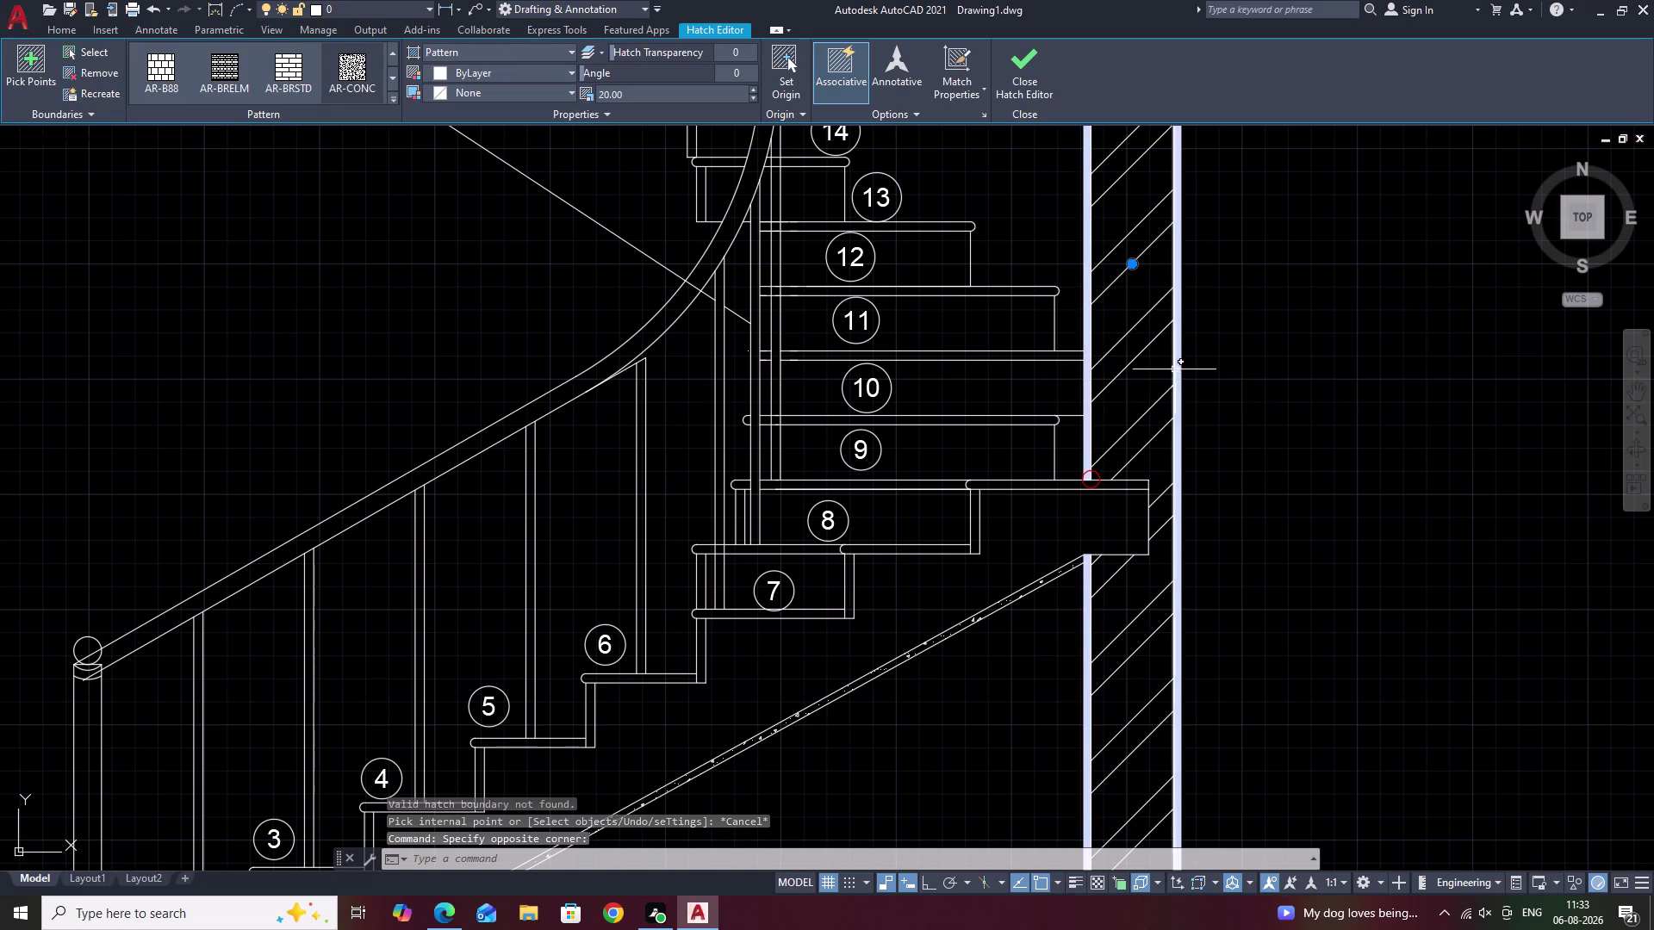
click(654, 96)
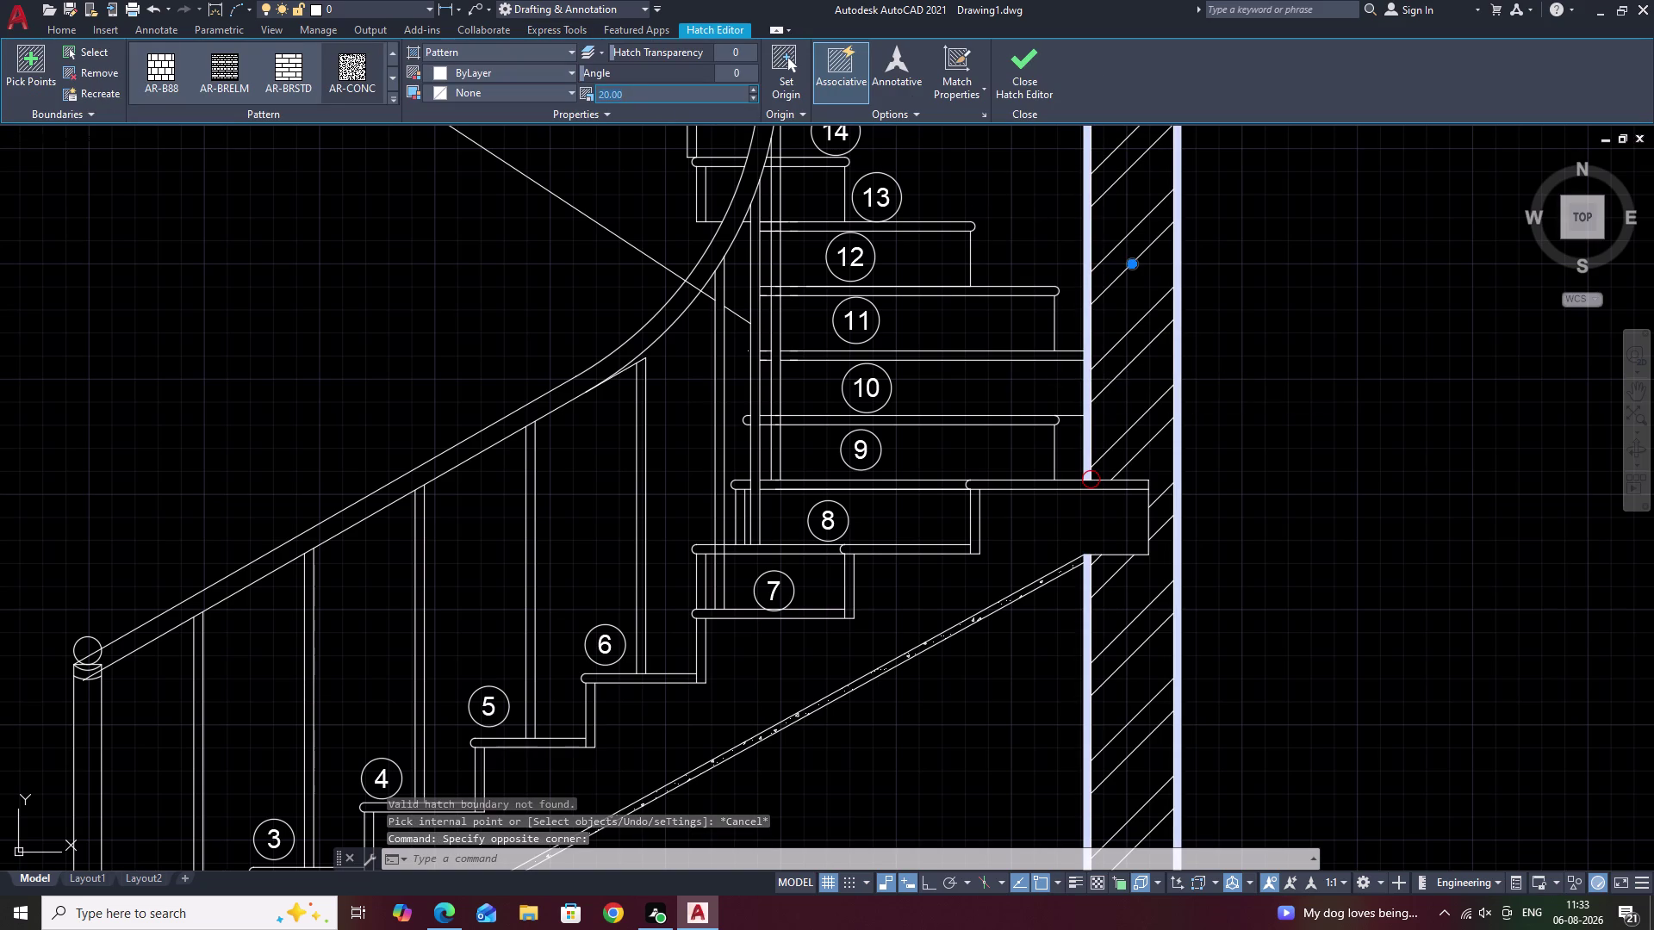
key(BackSpace)
text(.4)
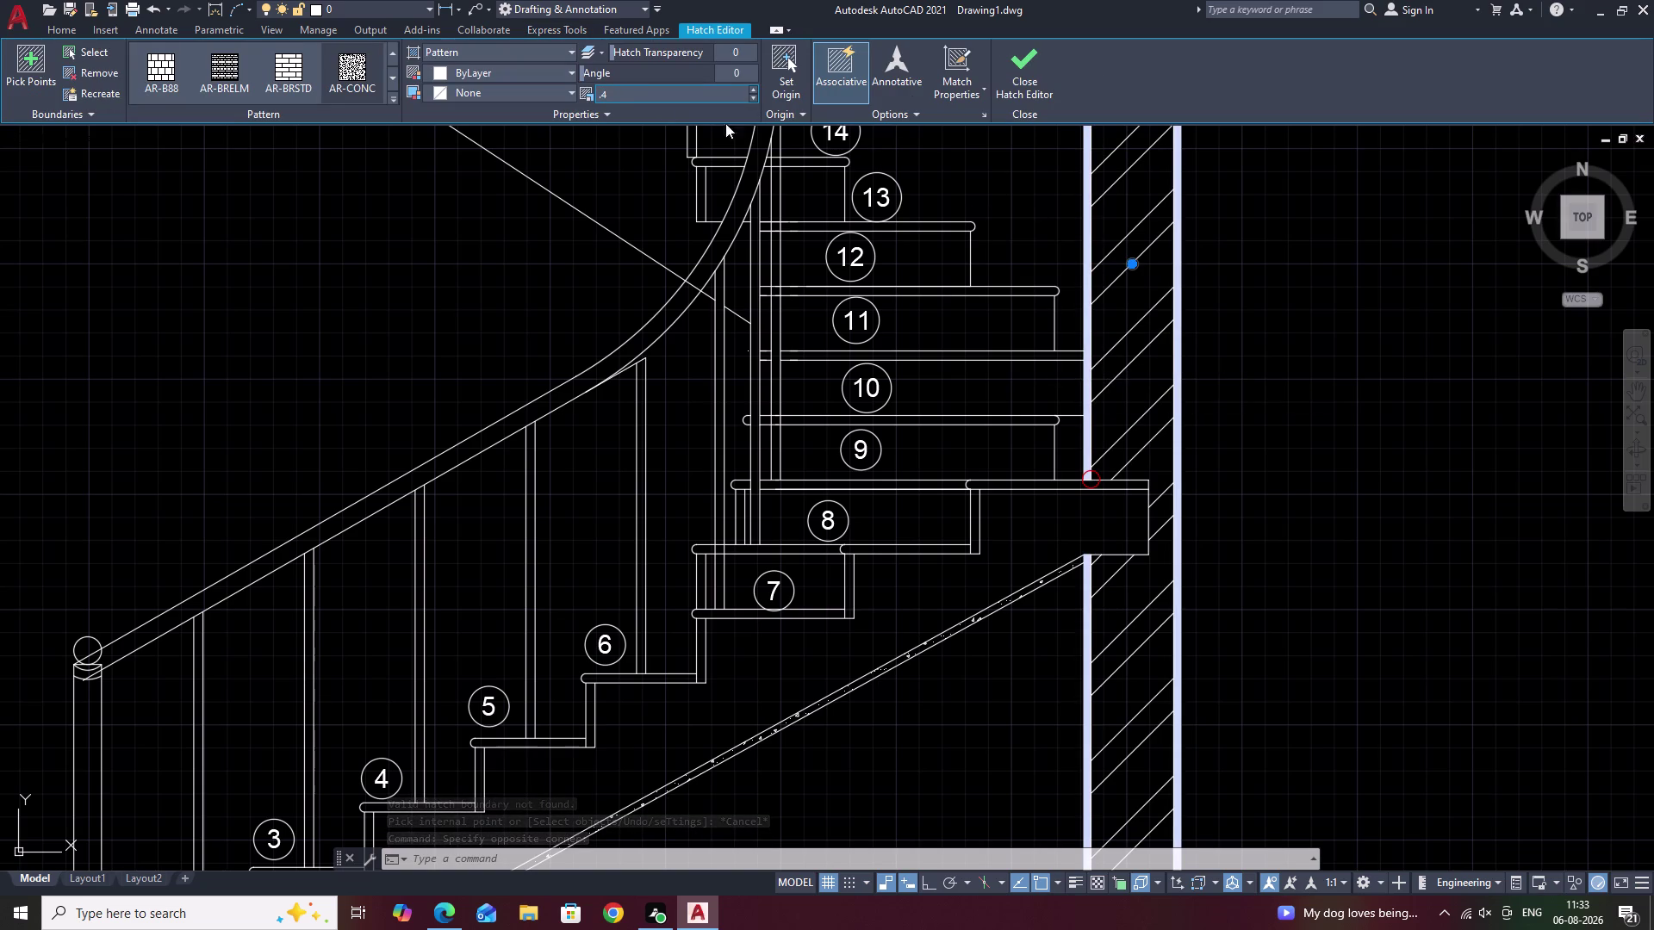
click(1209, 241)
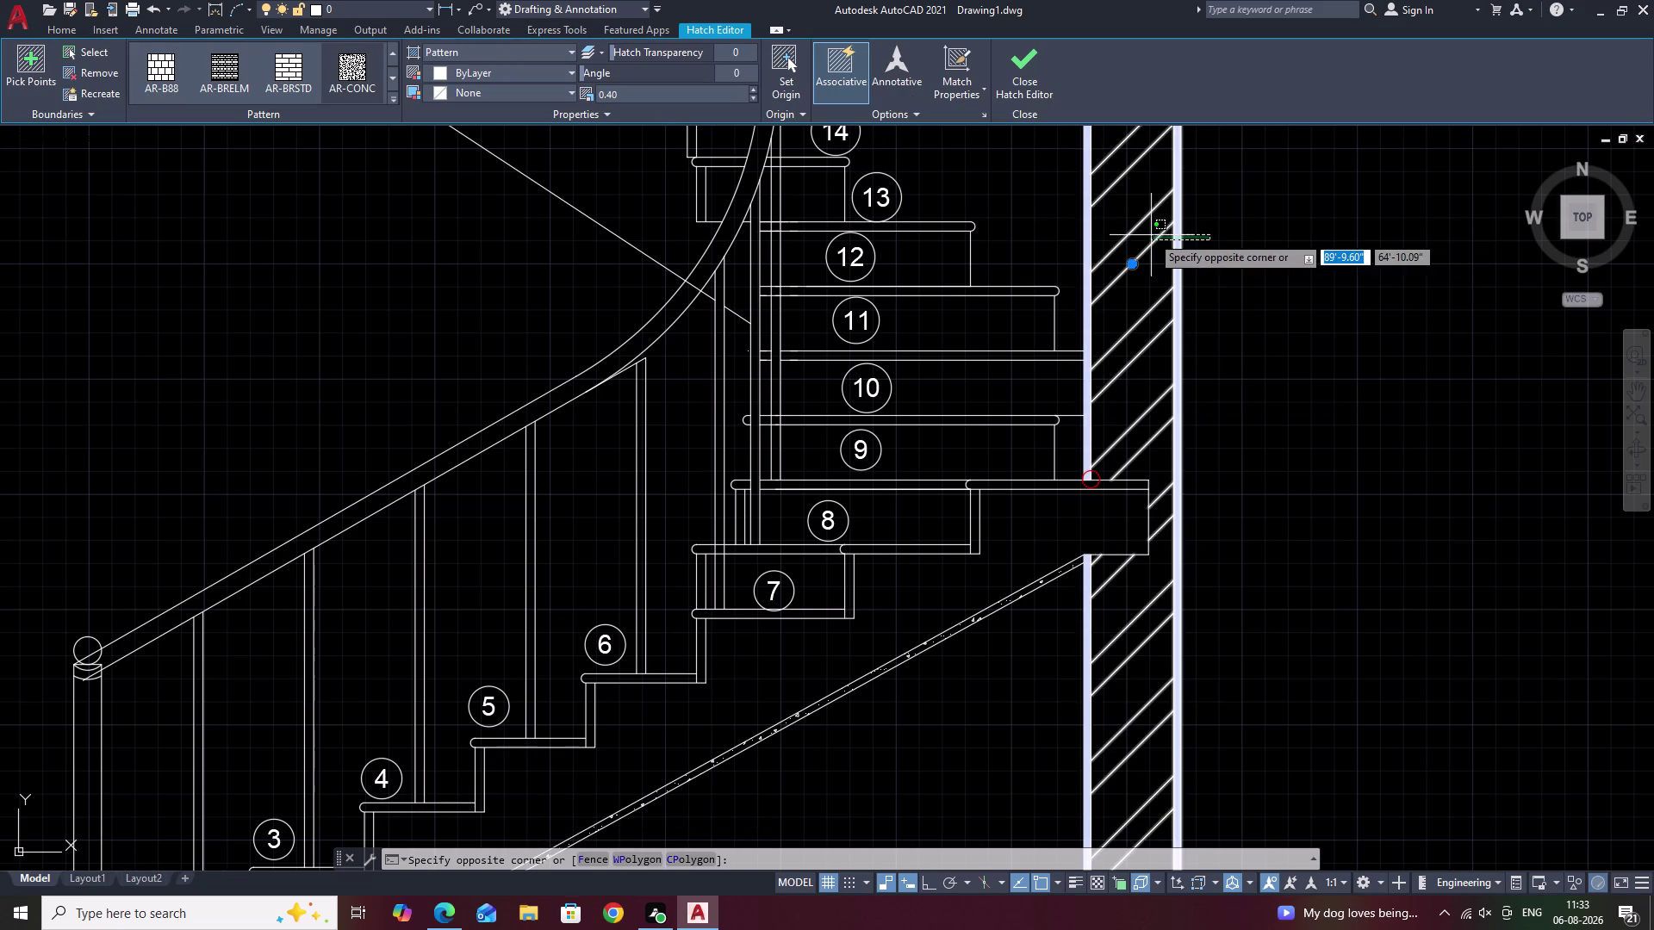
key(Escape)
scroll(down, 3)
scroll(up, 3)
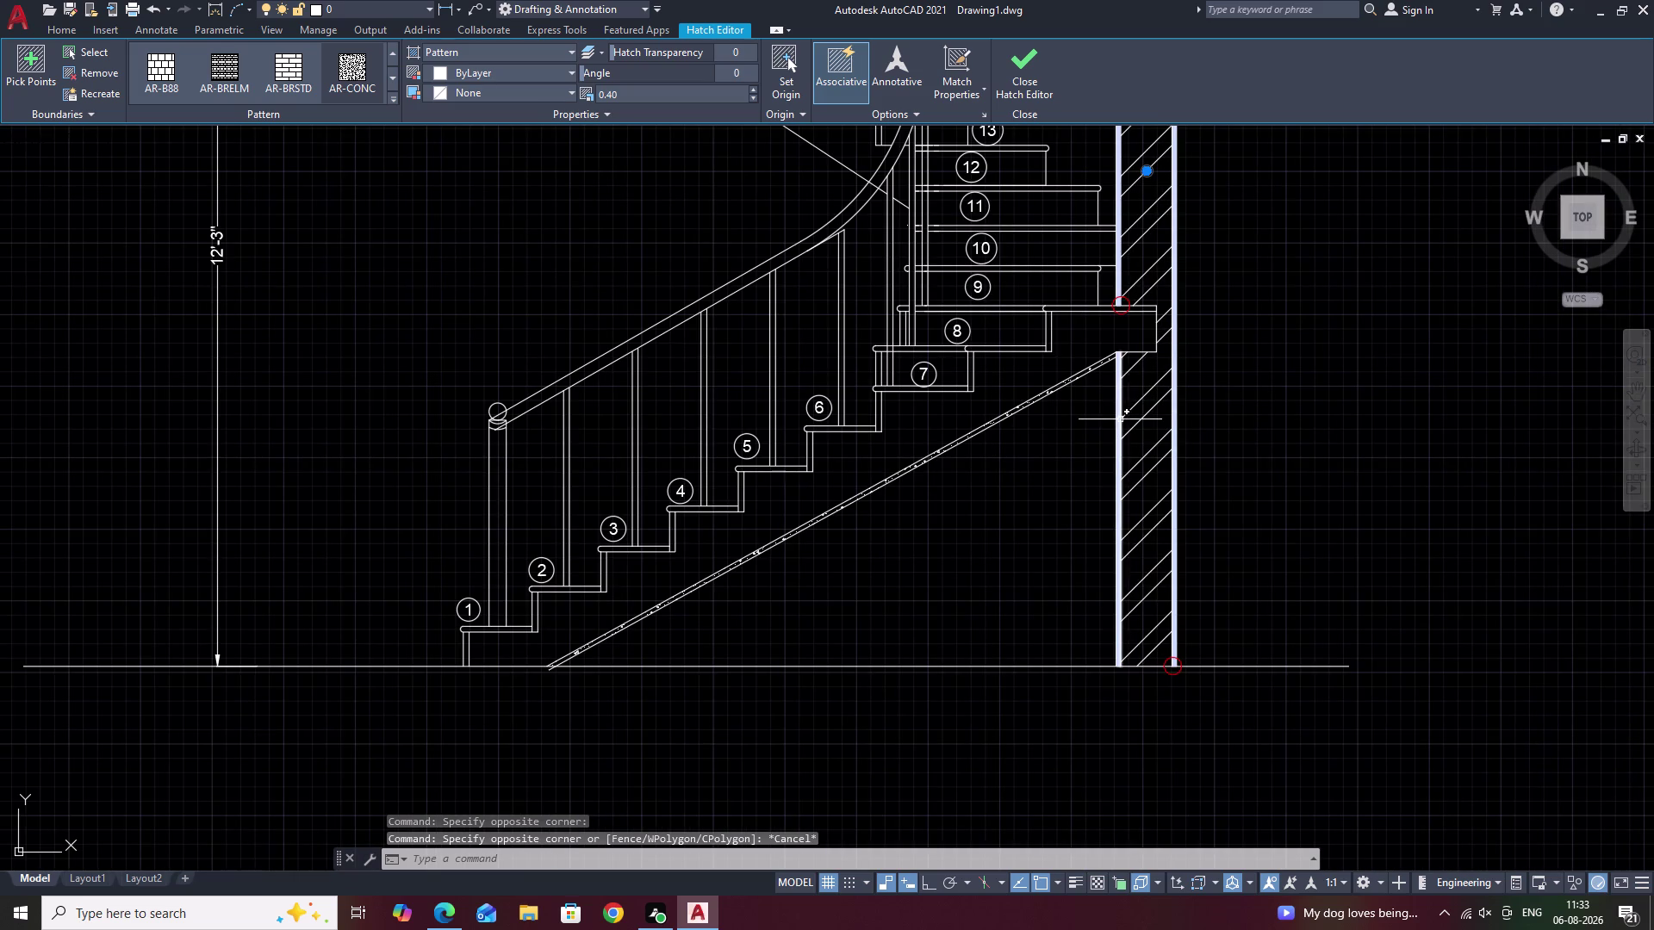
click(1119, 420)
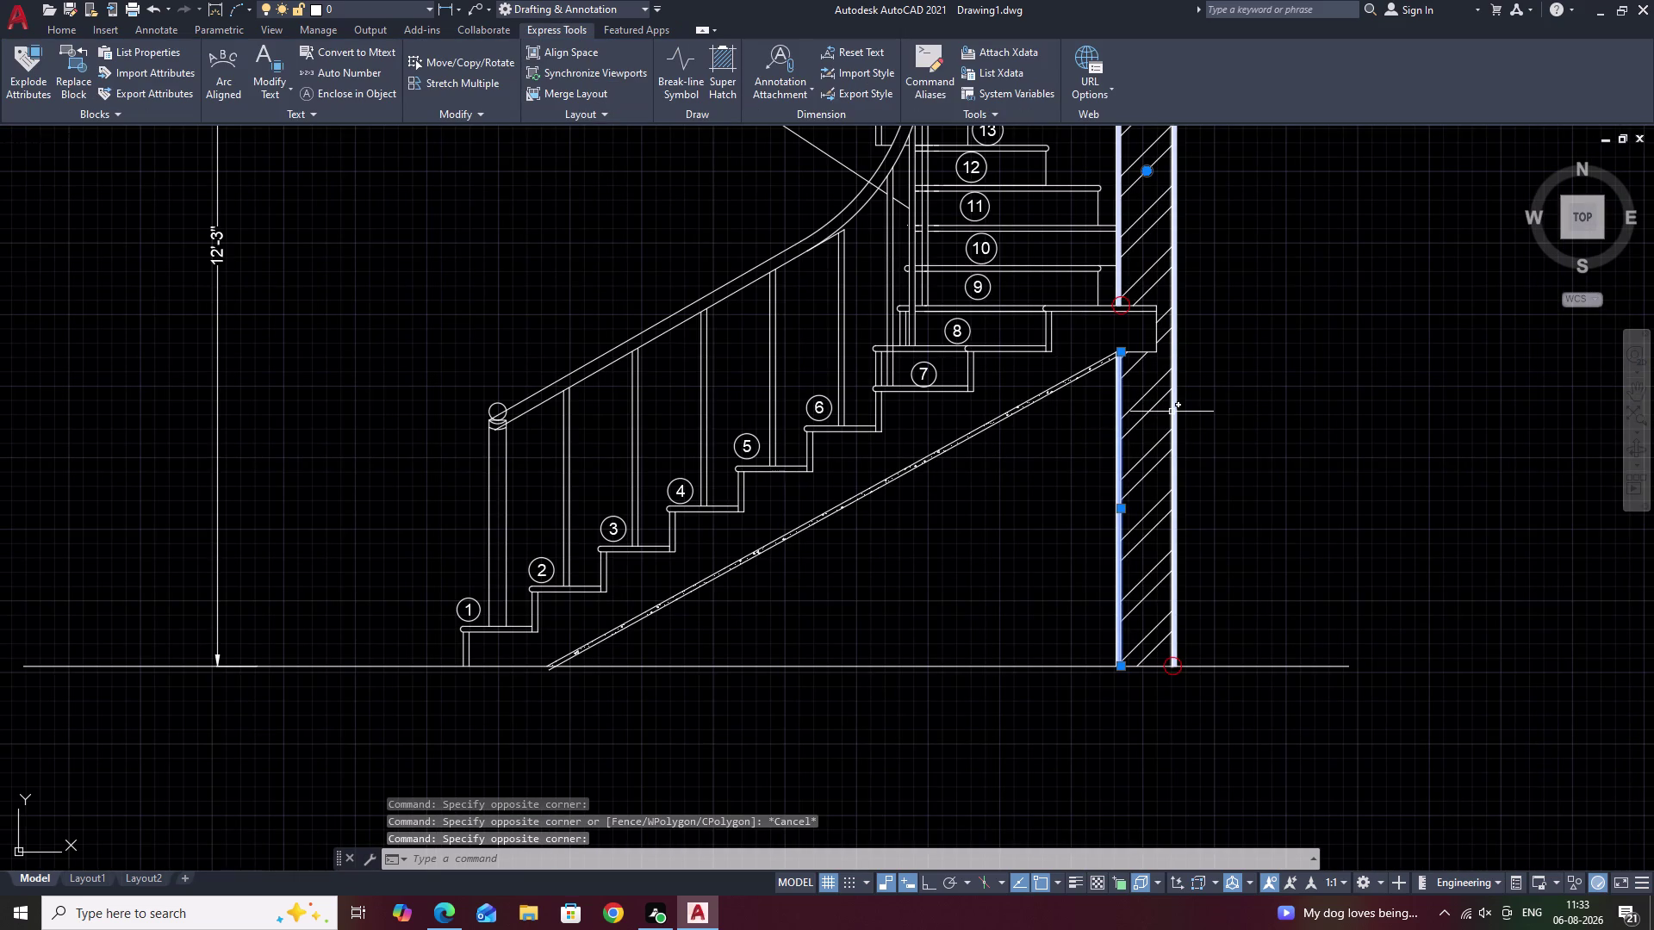
scroll(up, 3)
key(Escape)
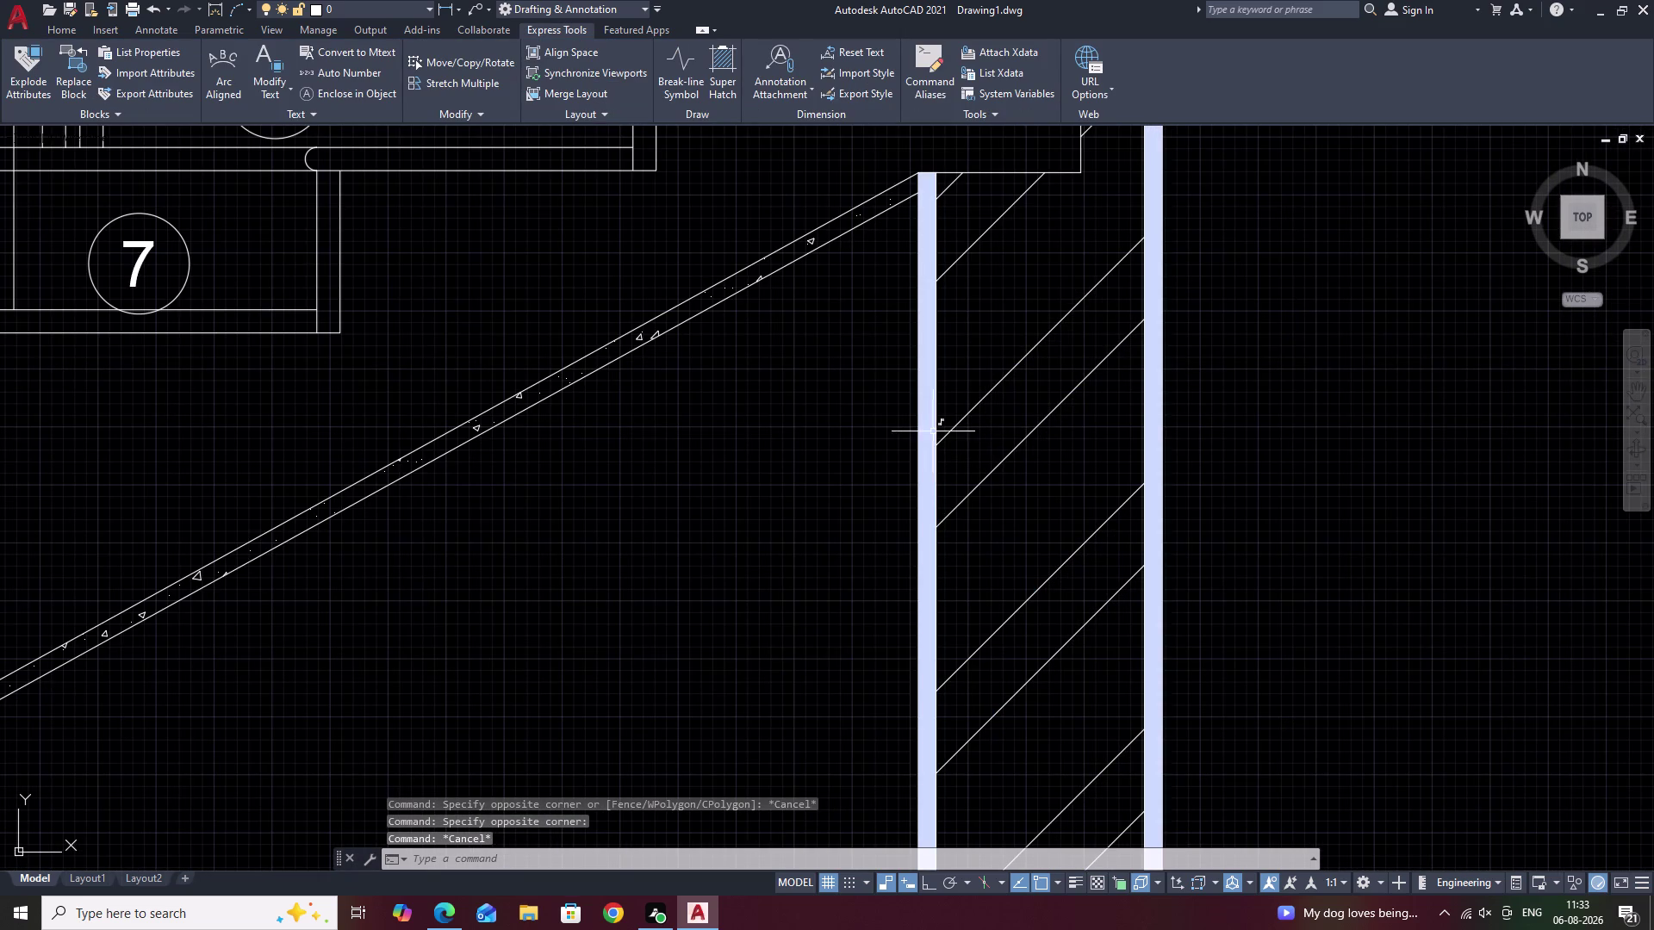
Set the second wall-edge hatch to scale 0.4 as well.
click(930, 426)
scroll(down, 3)
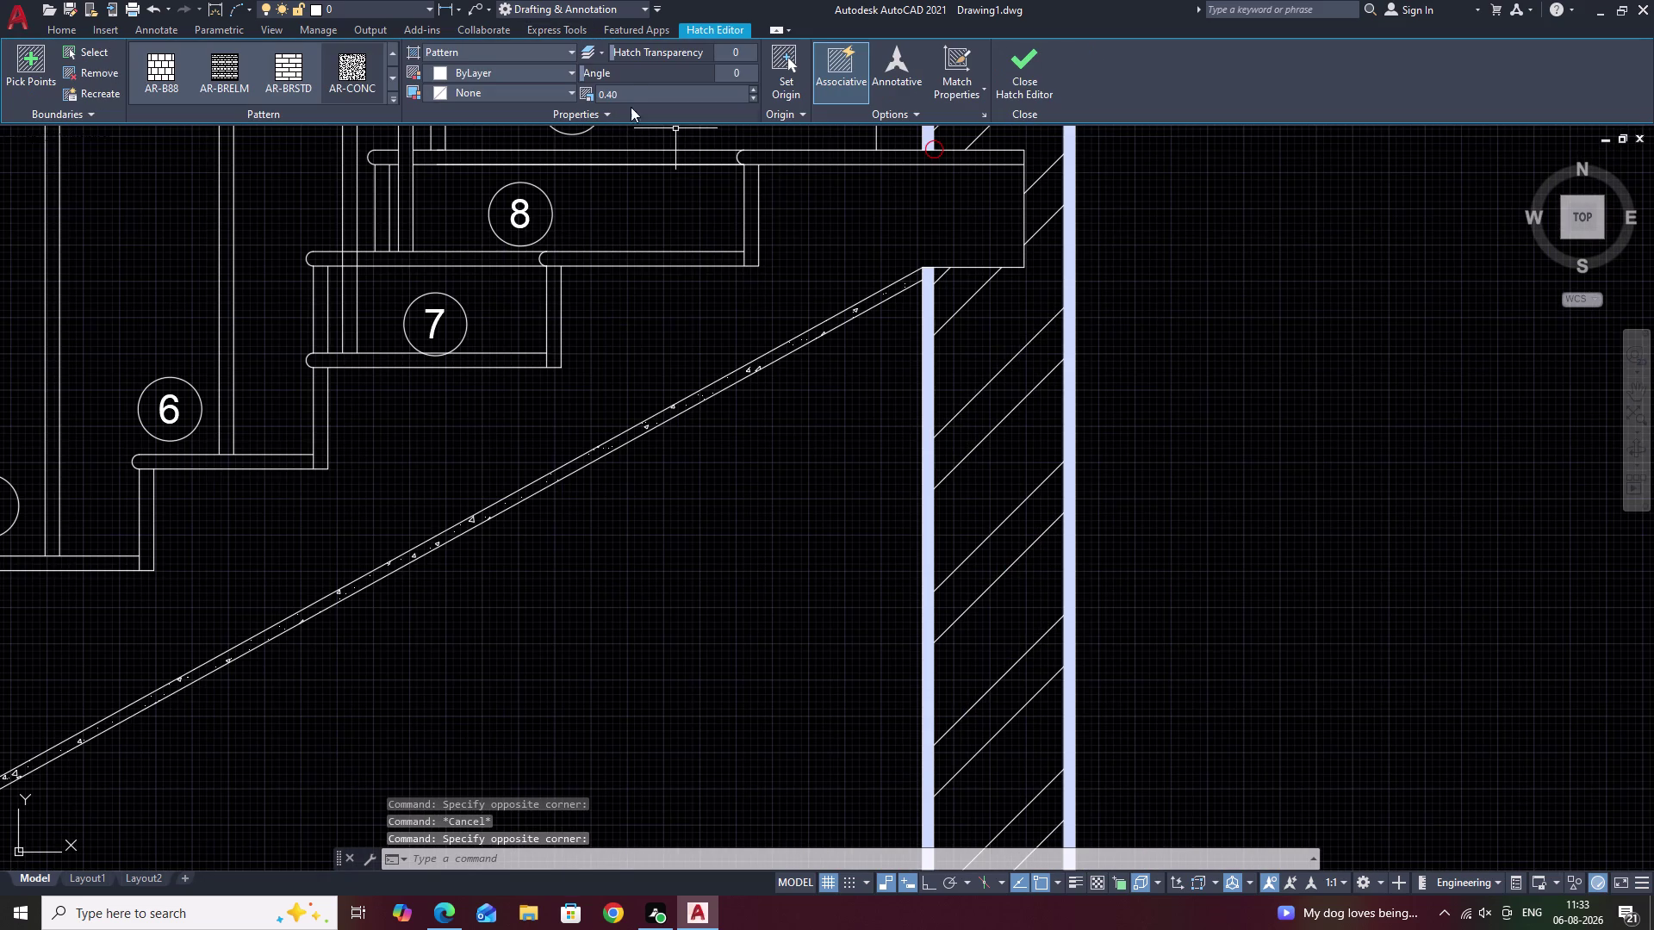
click(634, 98)
key(BackSpace)
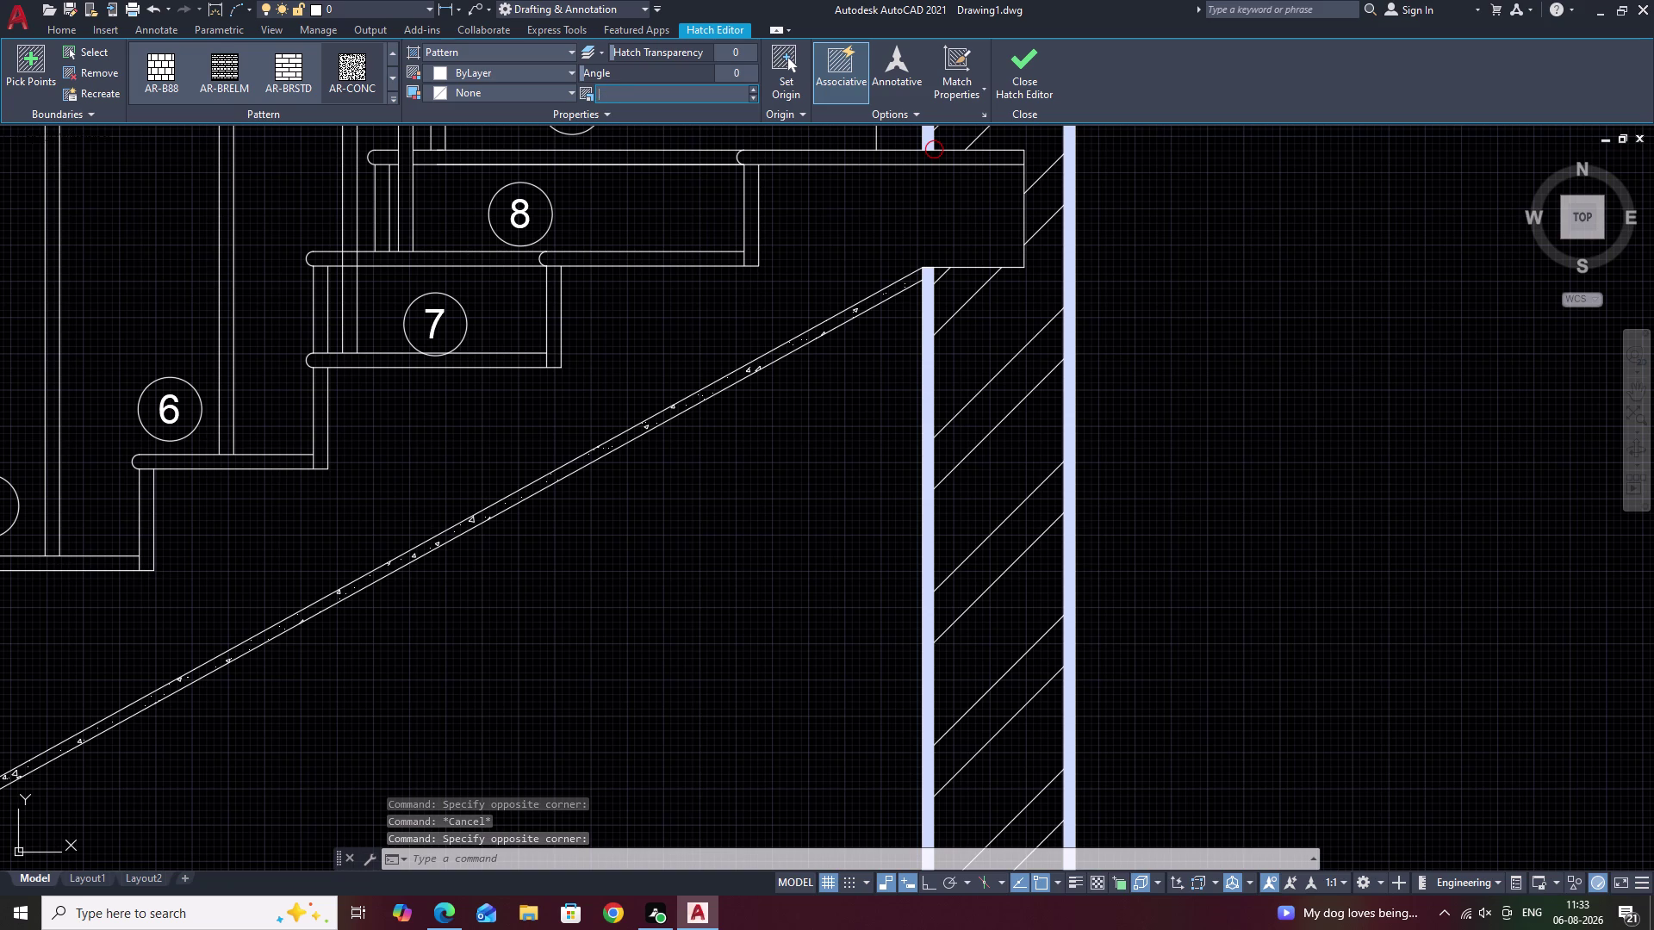
text(.4)
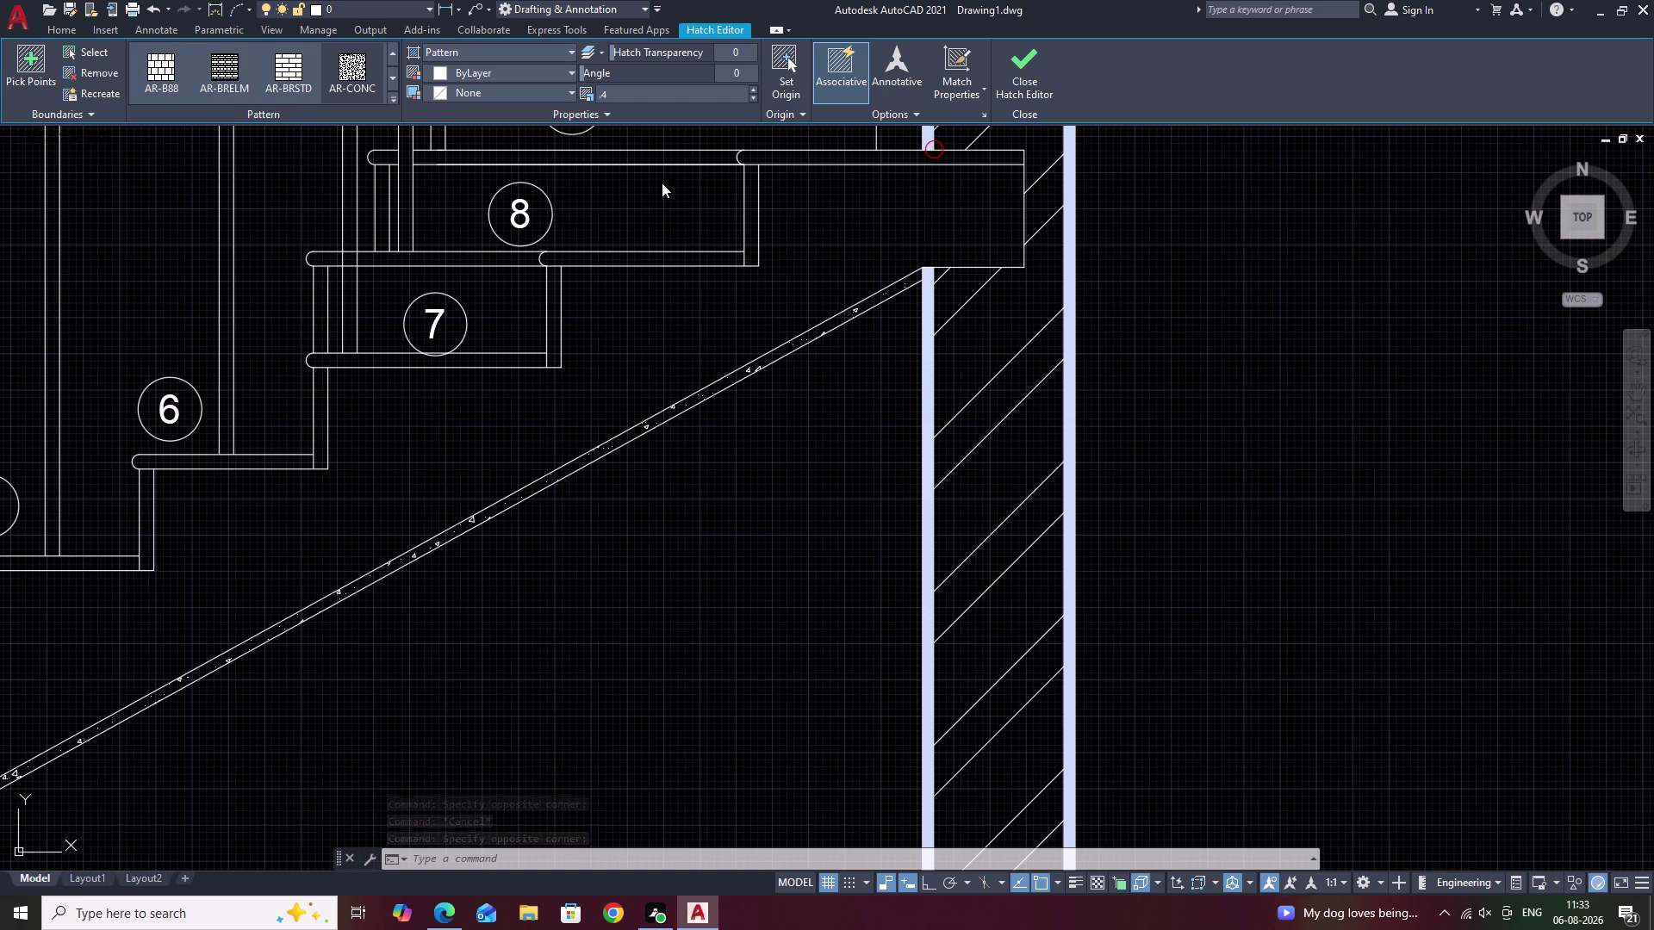
click(659, 313)
key(space)
key(Escape)
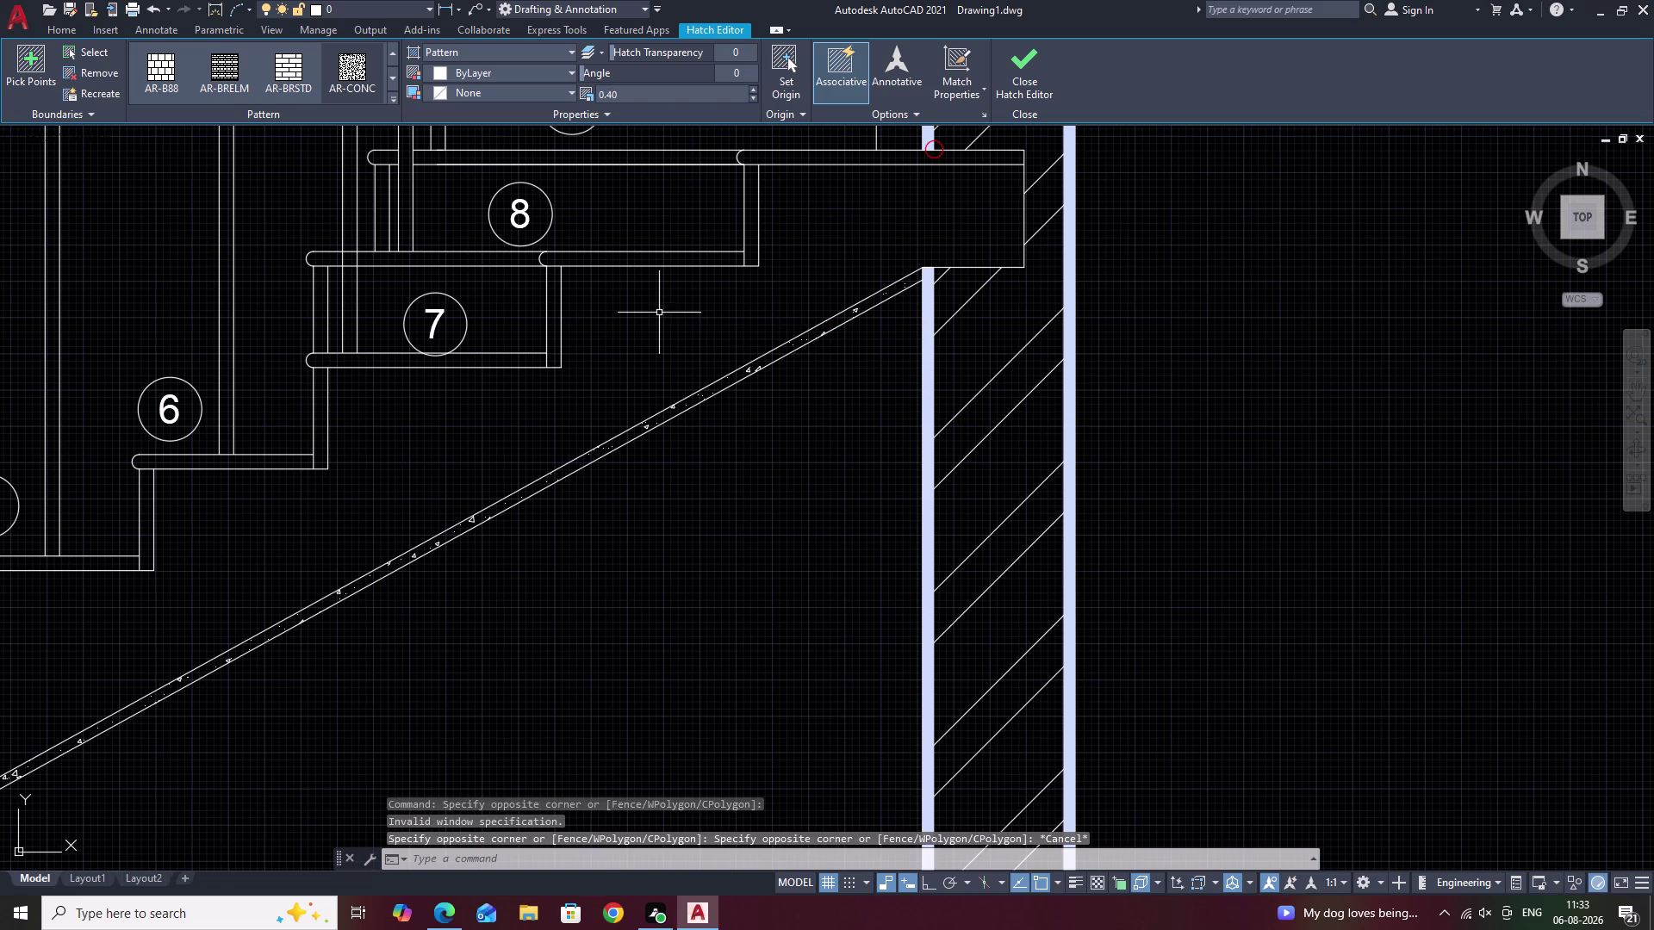
Erase the thin edge object at the wall and pan back over the lower flight.
click(925, 416)
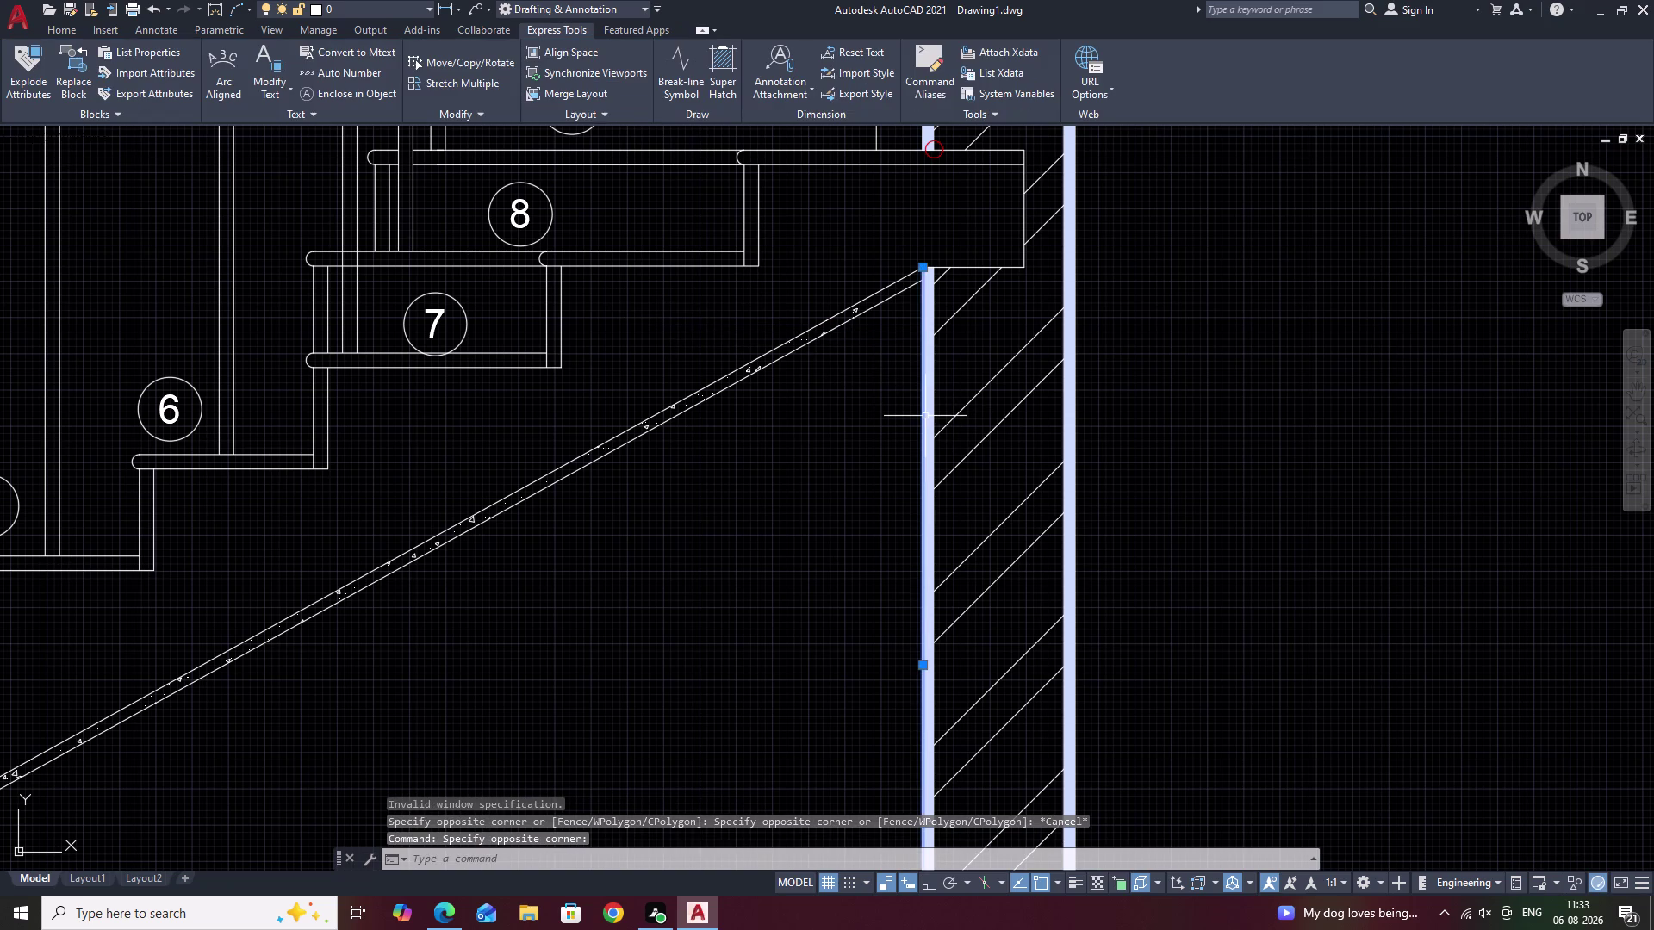
scroll(up, 3)
scroll(up, 3)
key(Escape)
click(926, 416)
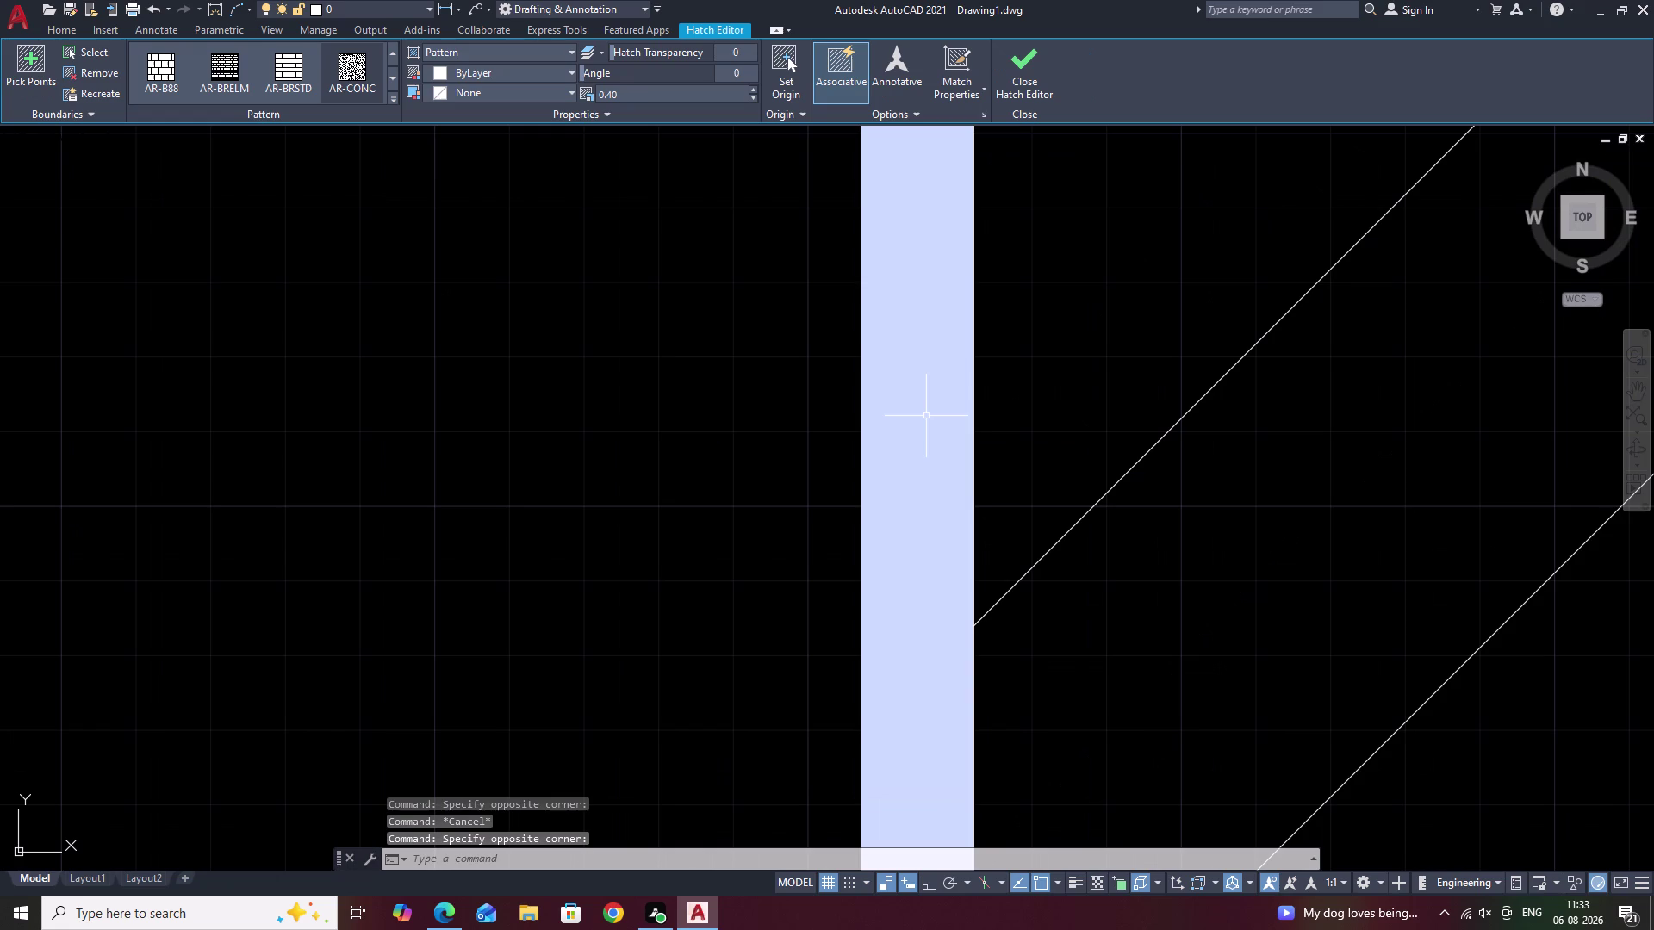
text(E)
key(space)
scroll(down, 3)
middle_drag(1080, 454, 1015, 500)
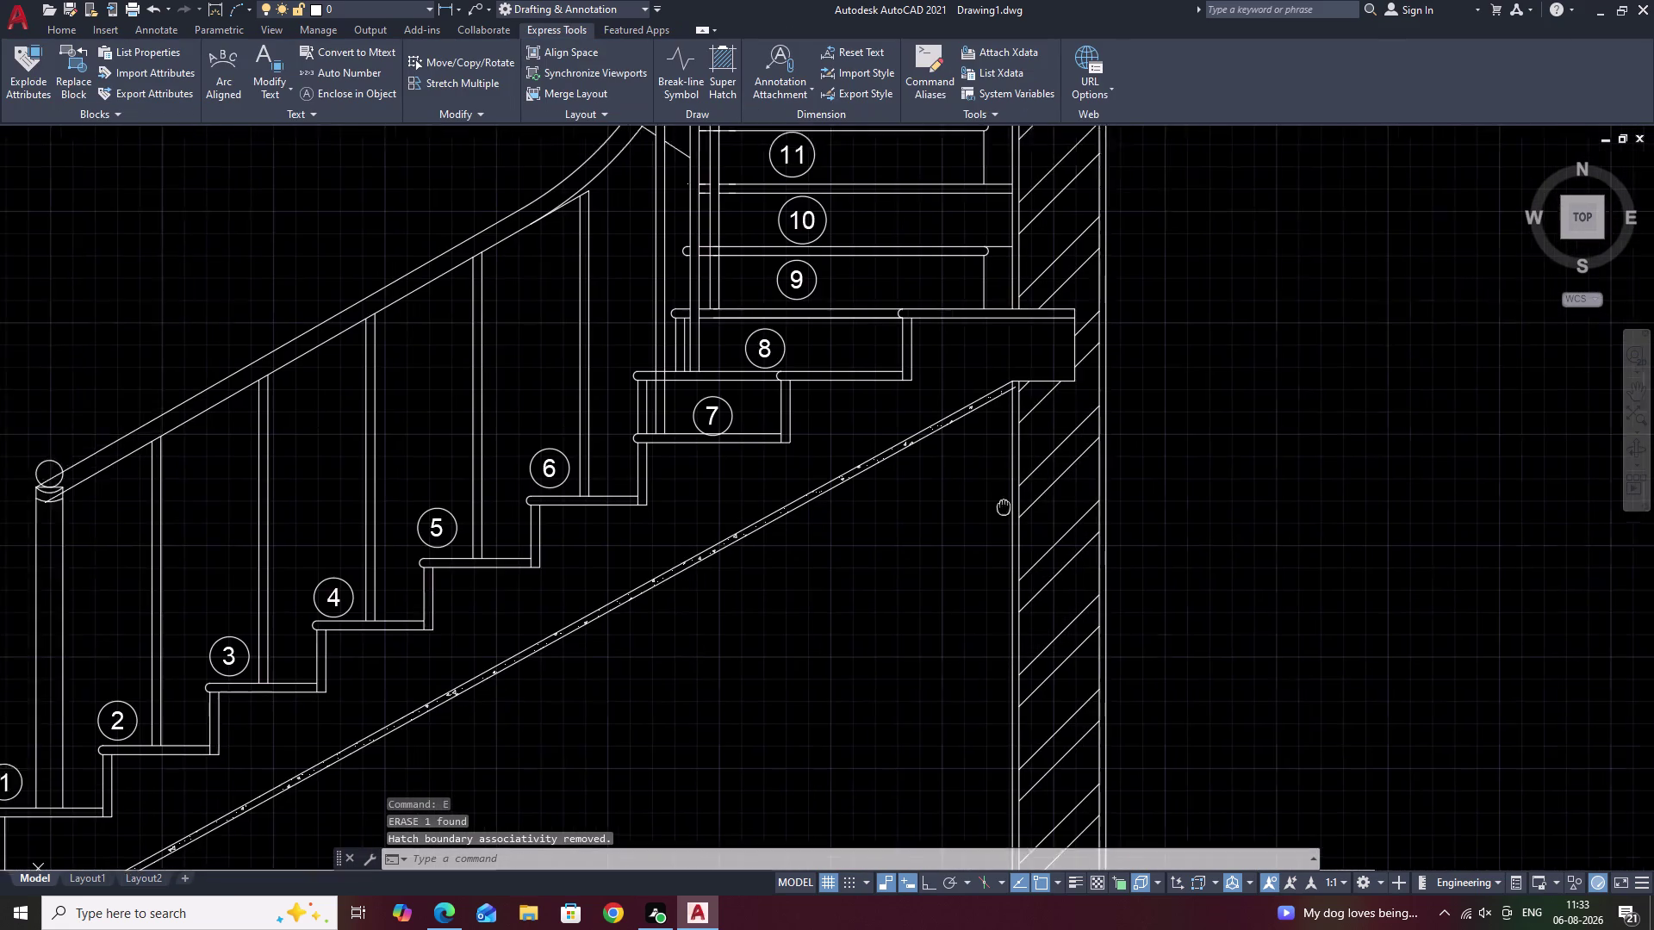
middle_drag(1016, 501, 920, 524)
key(Escape)
Fill both wall-edge strips and the slab under steps 1–8 with AR-CONC concrete at scale 0.4.
text(H)
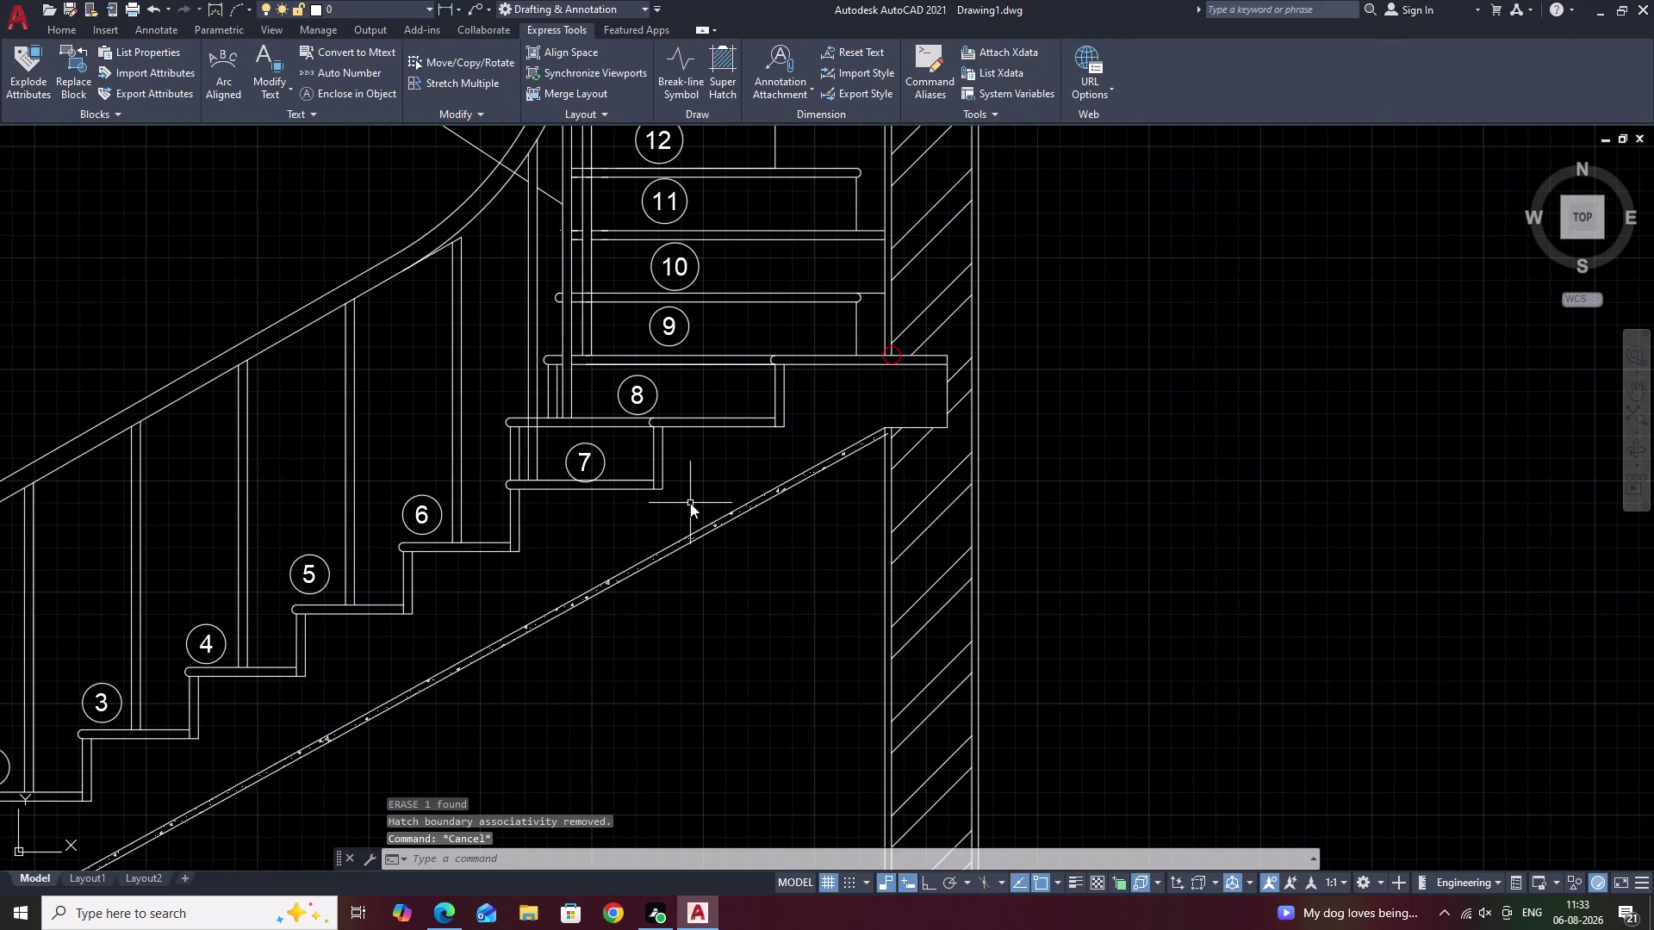
key(space)
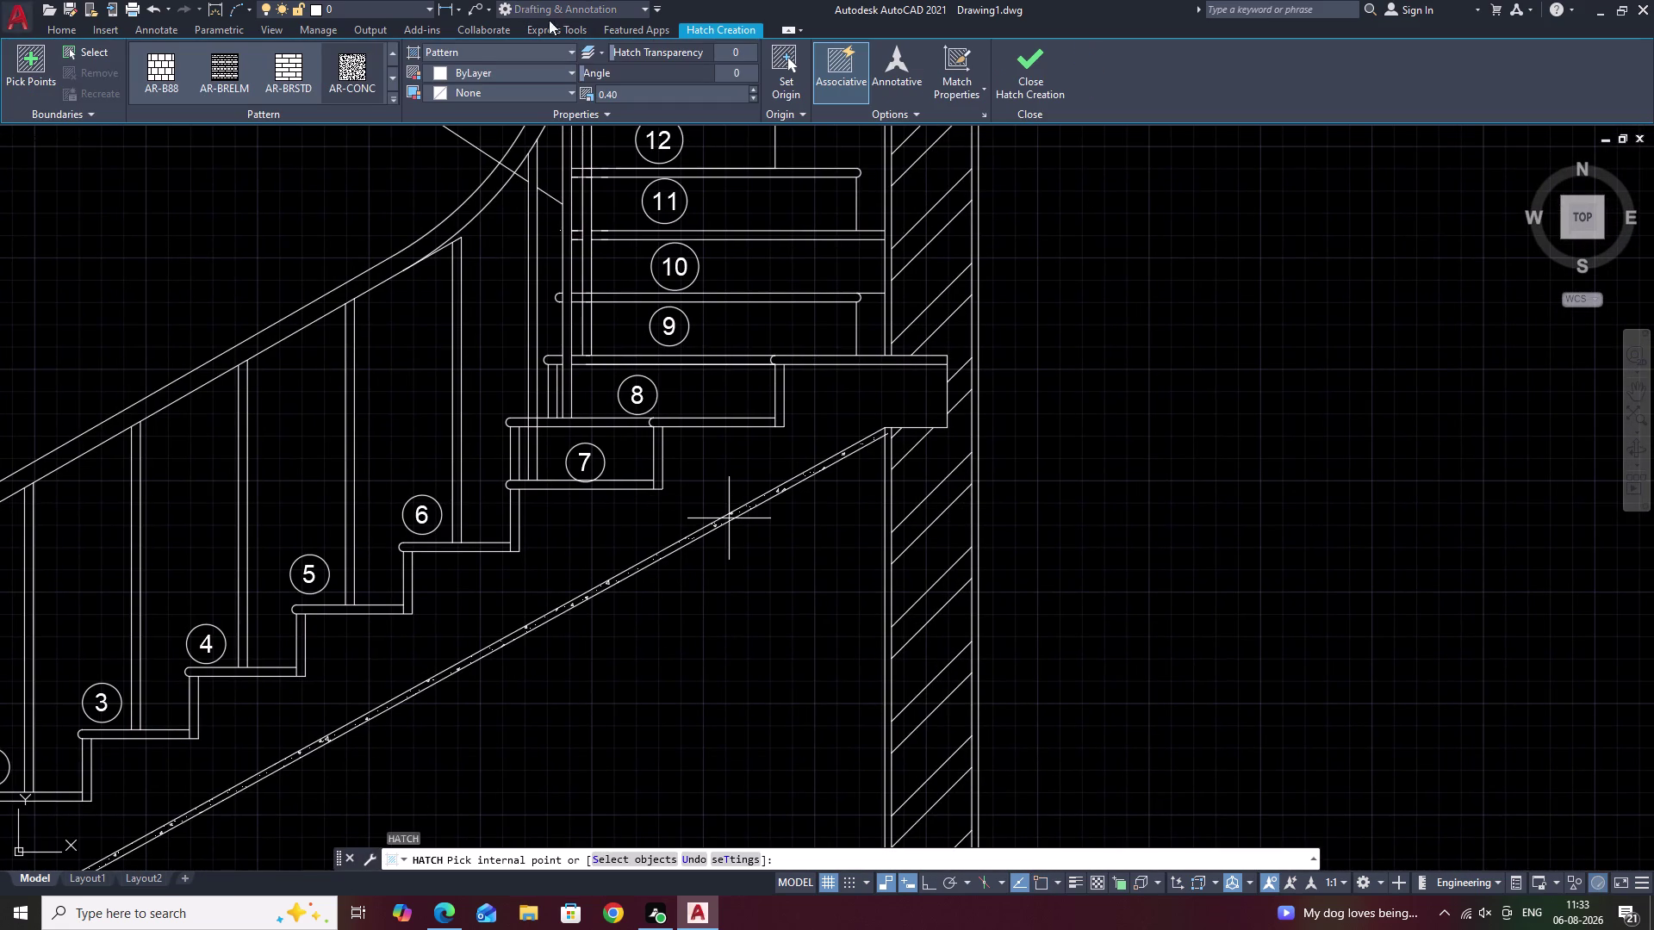
click(340, 78)
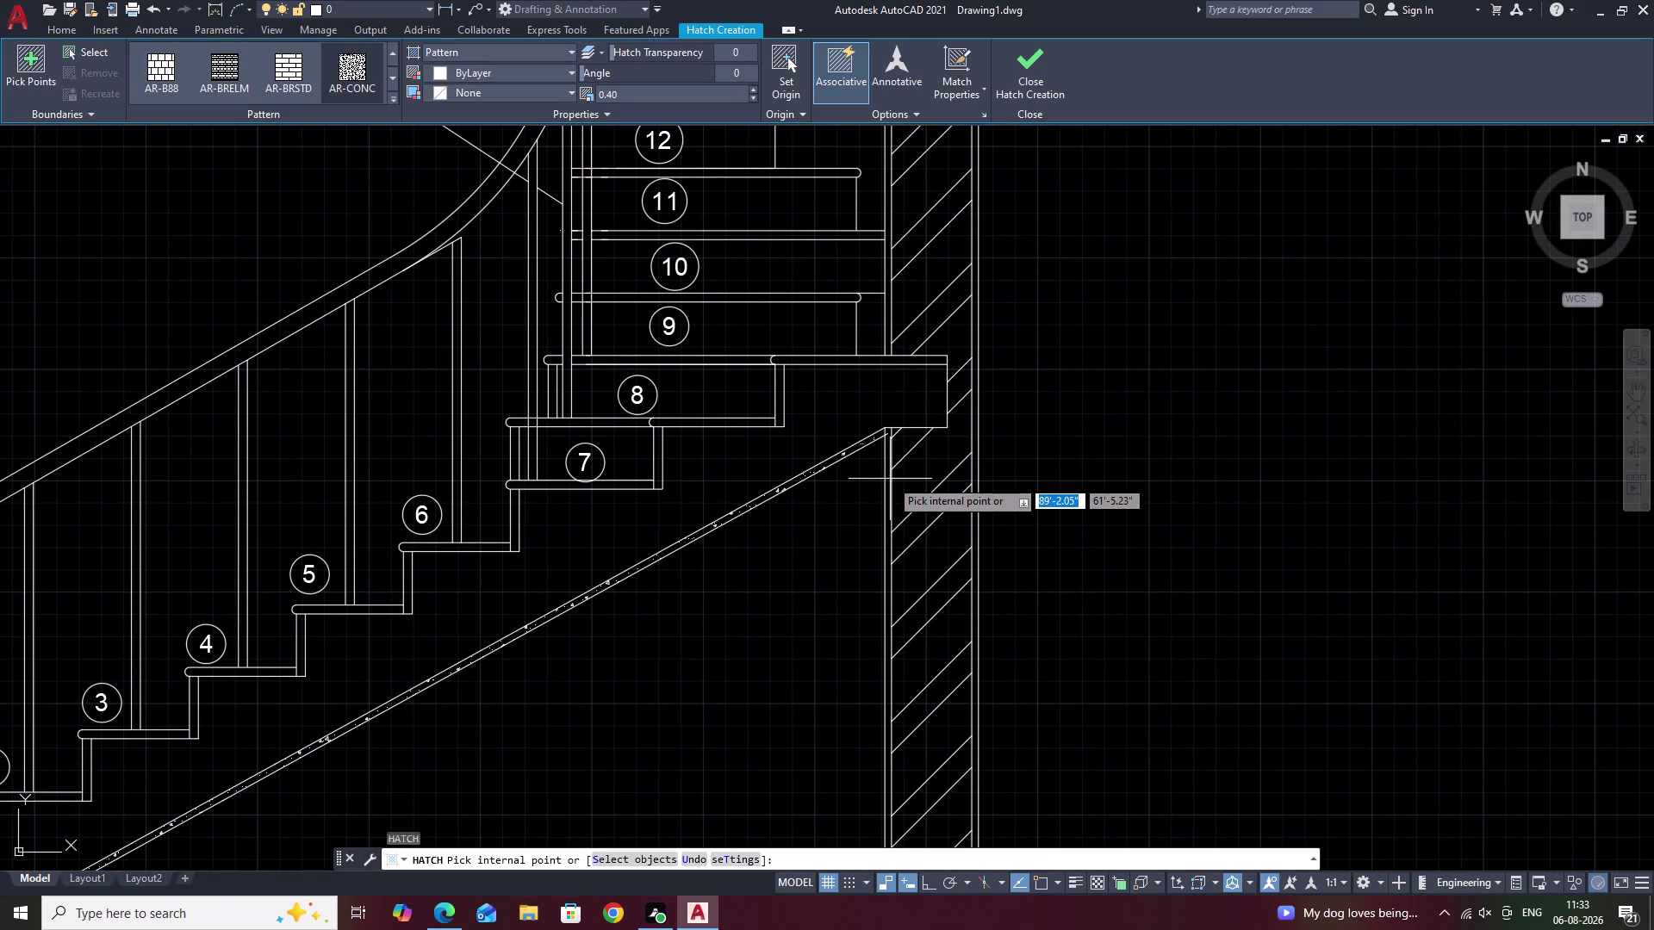
scroll(down, 3)
scroll(up, 3)
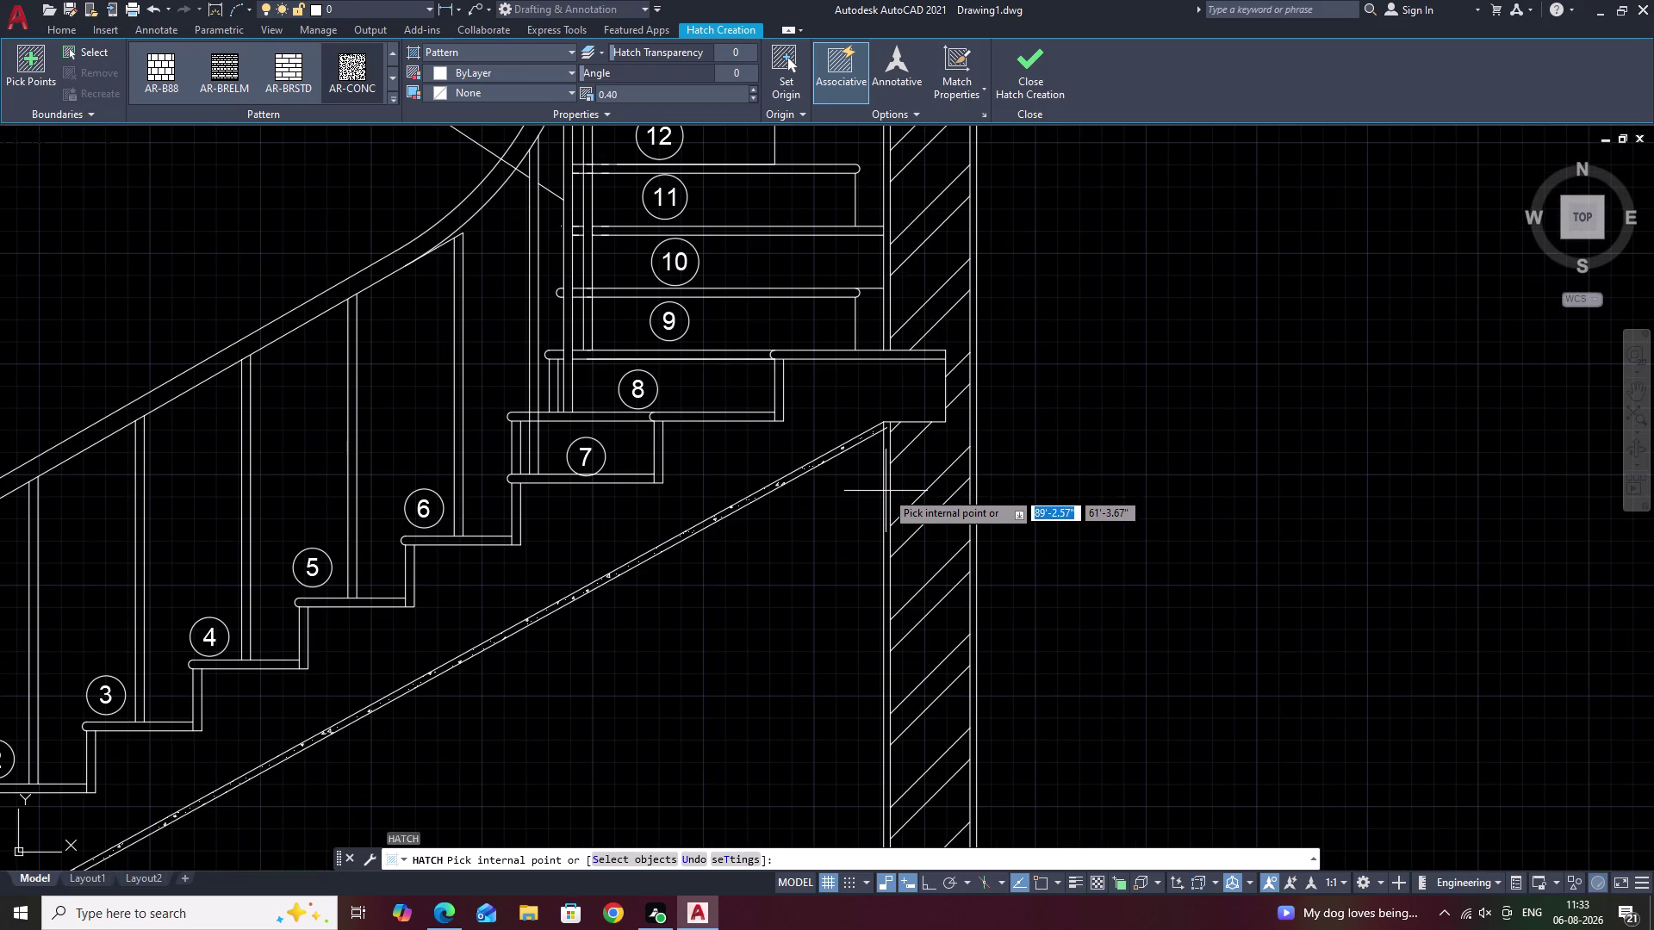
click(887, 490)
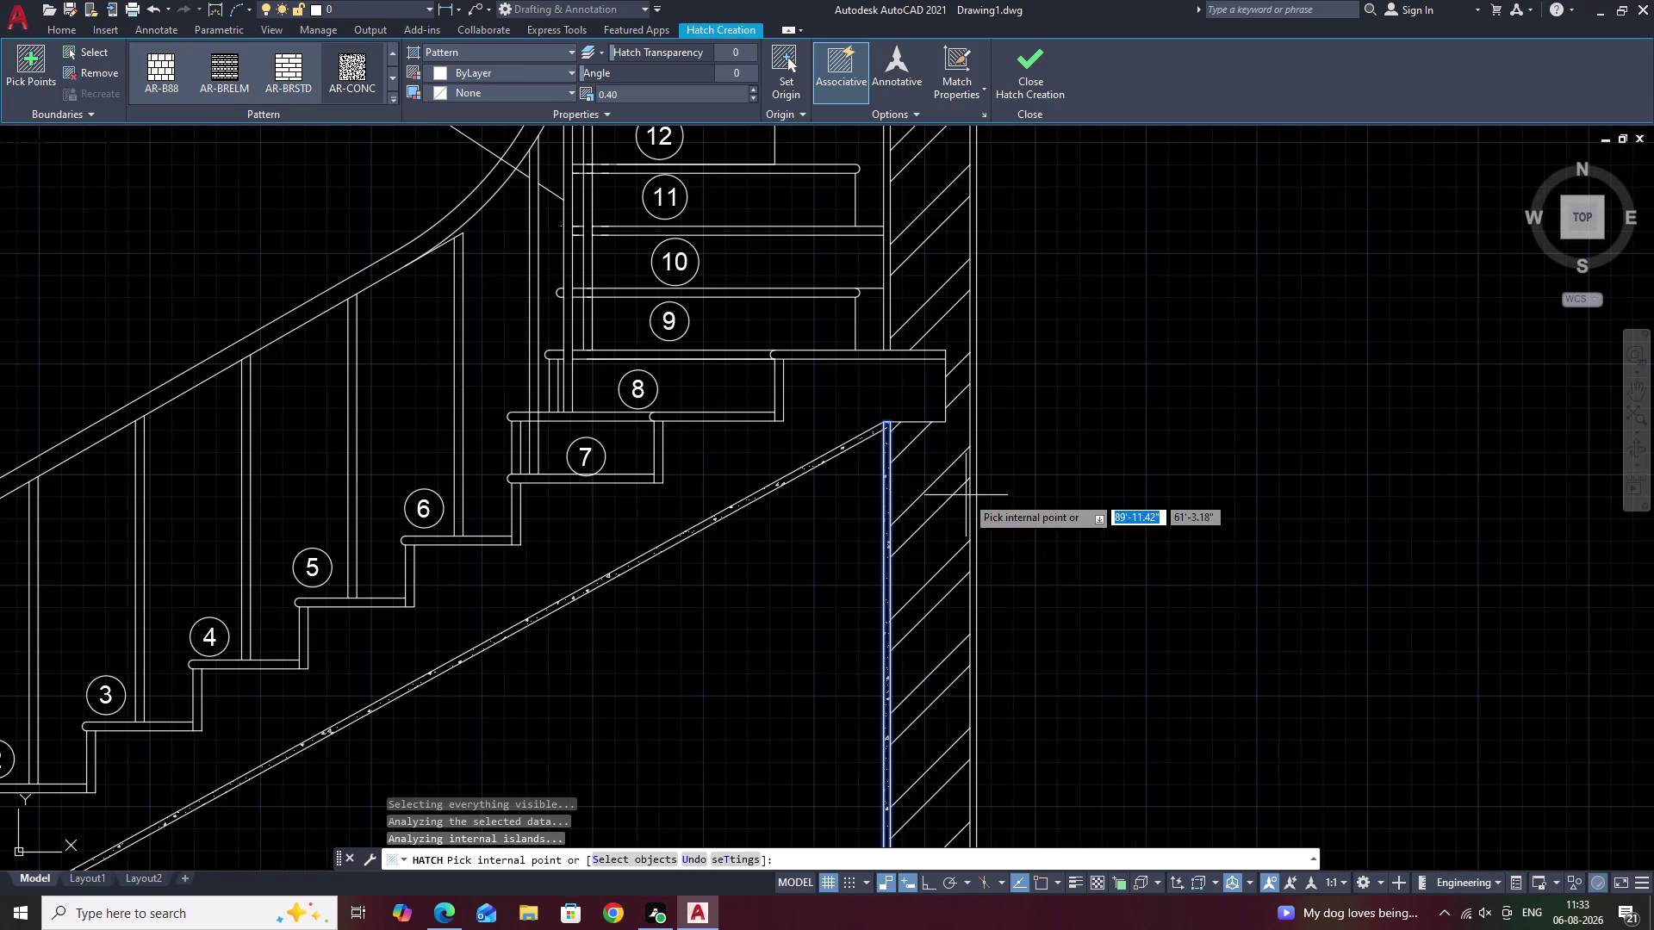
click(974, 499)
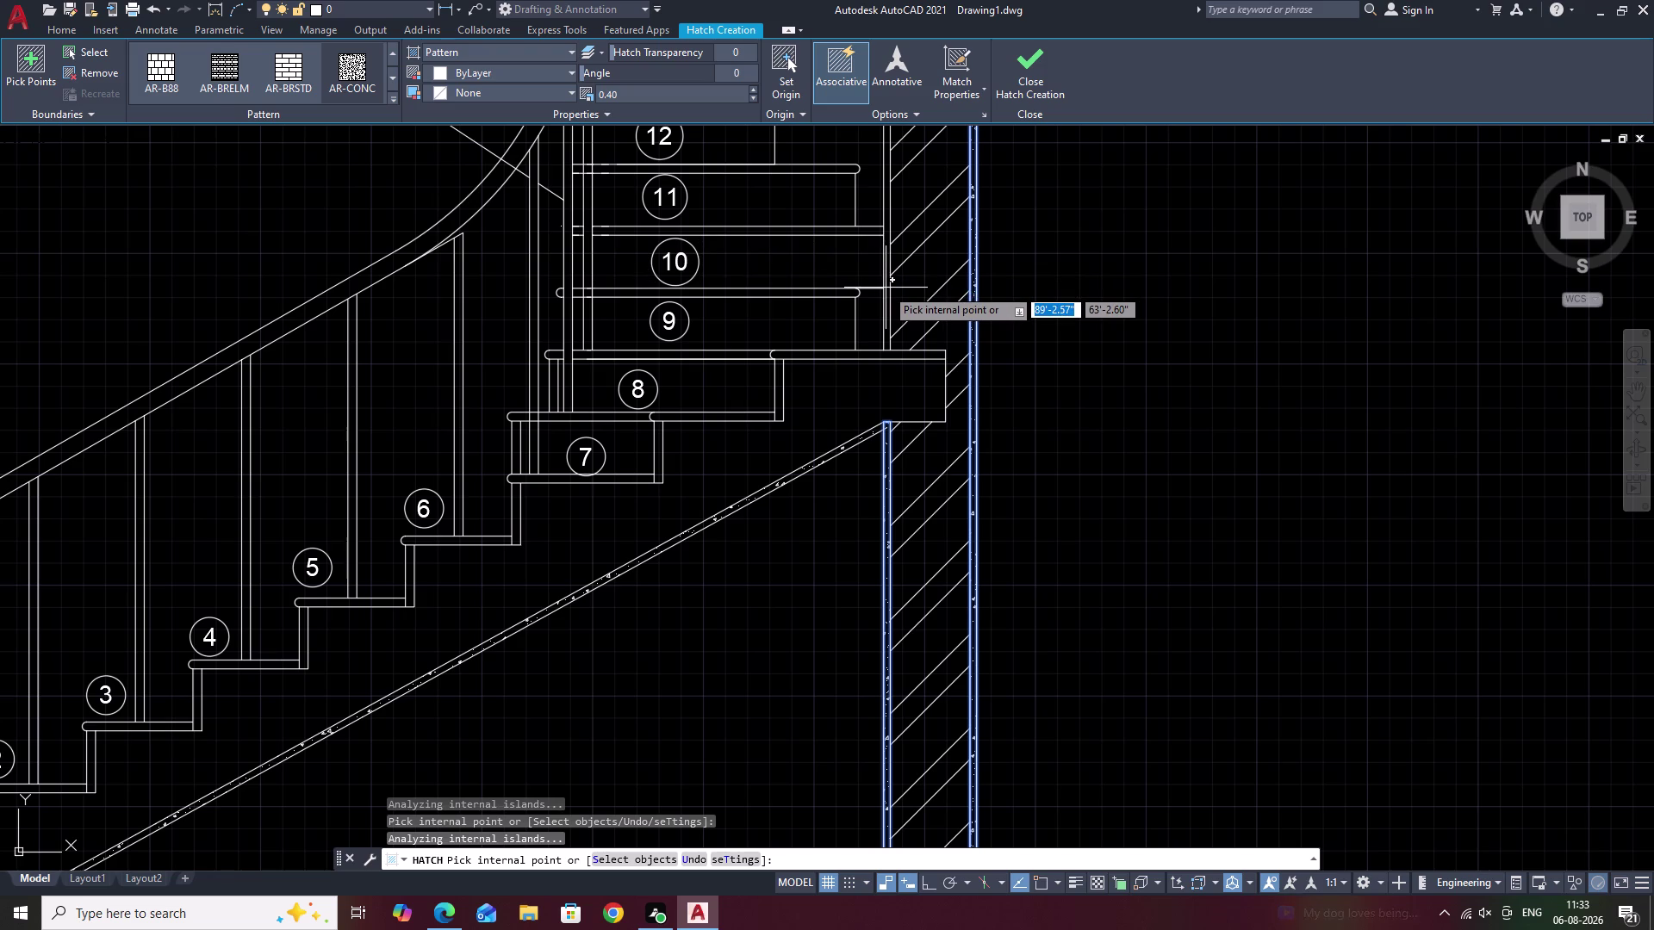
click(886, 288)
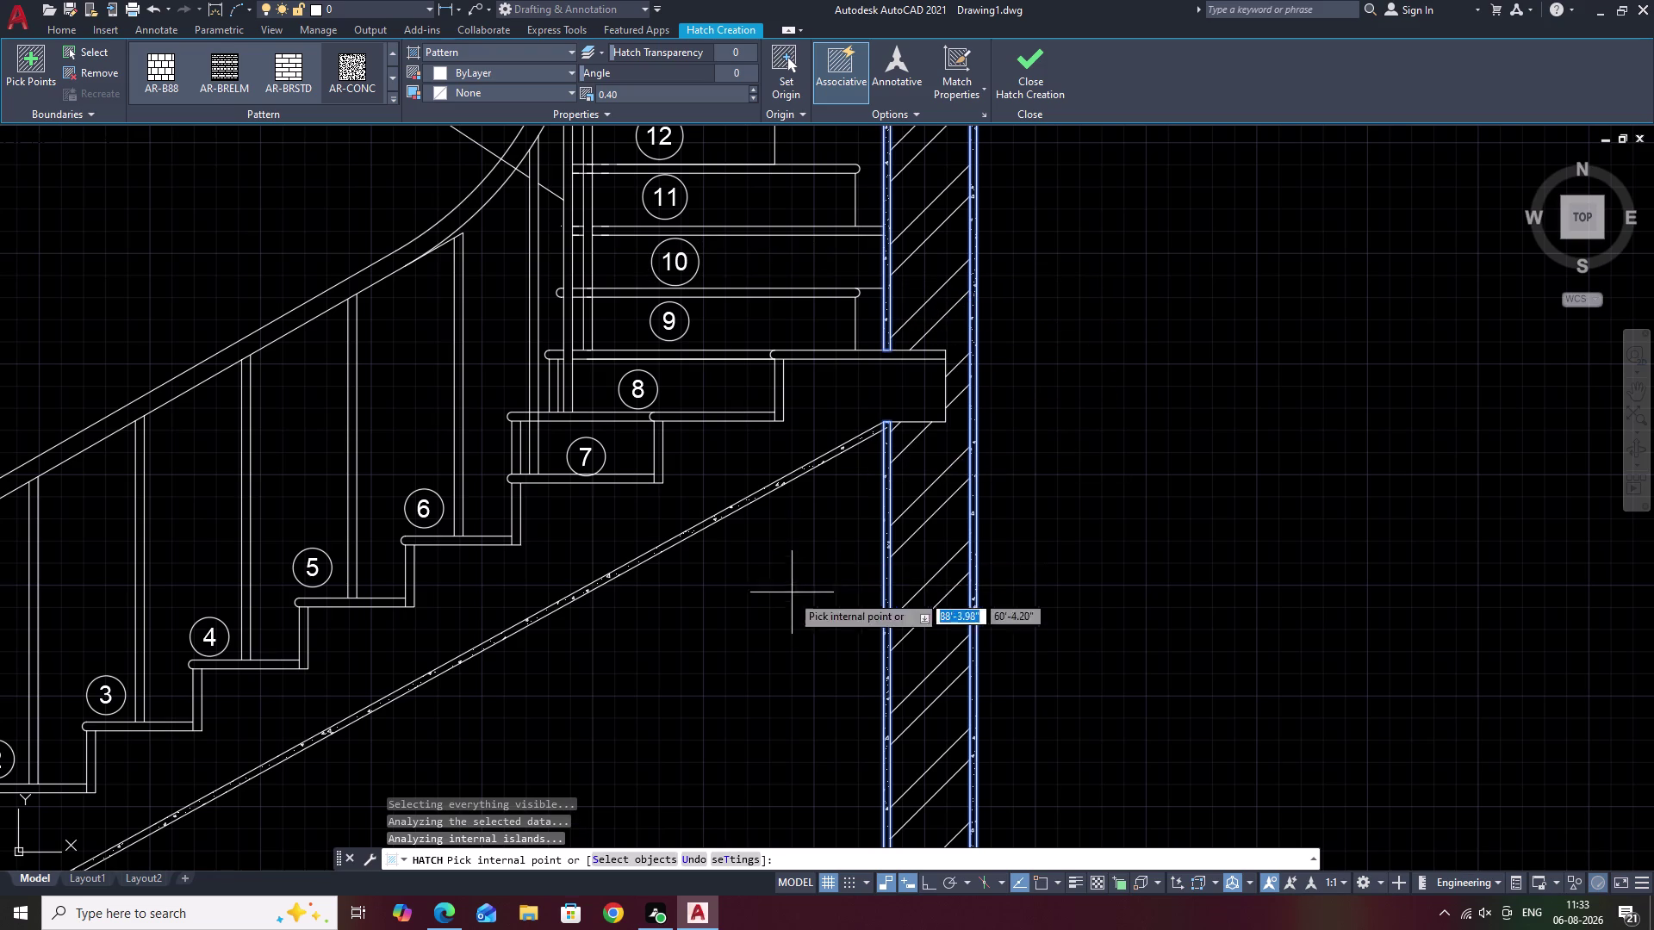
click(783, 448)
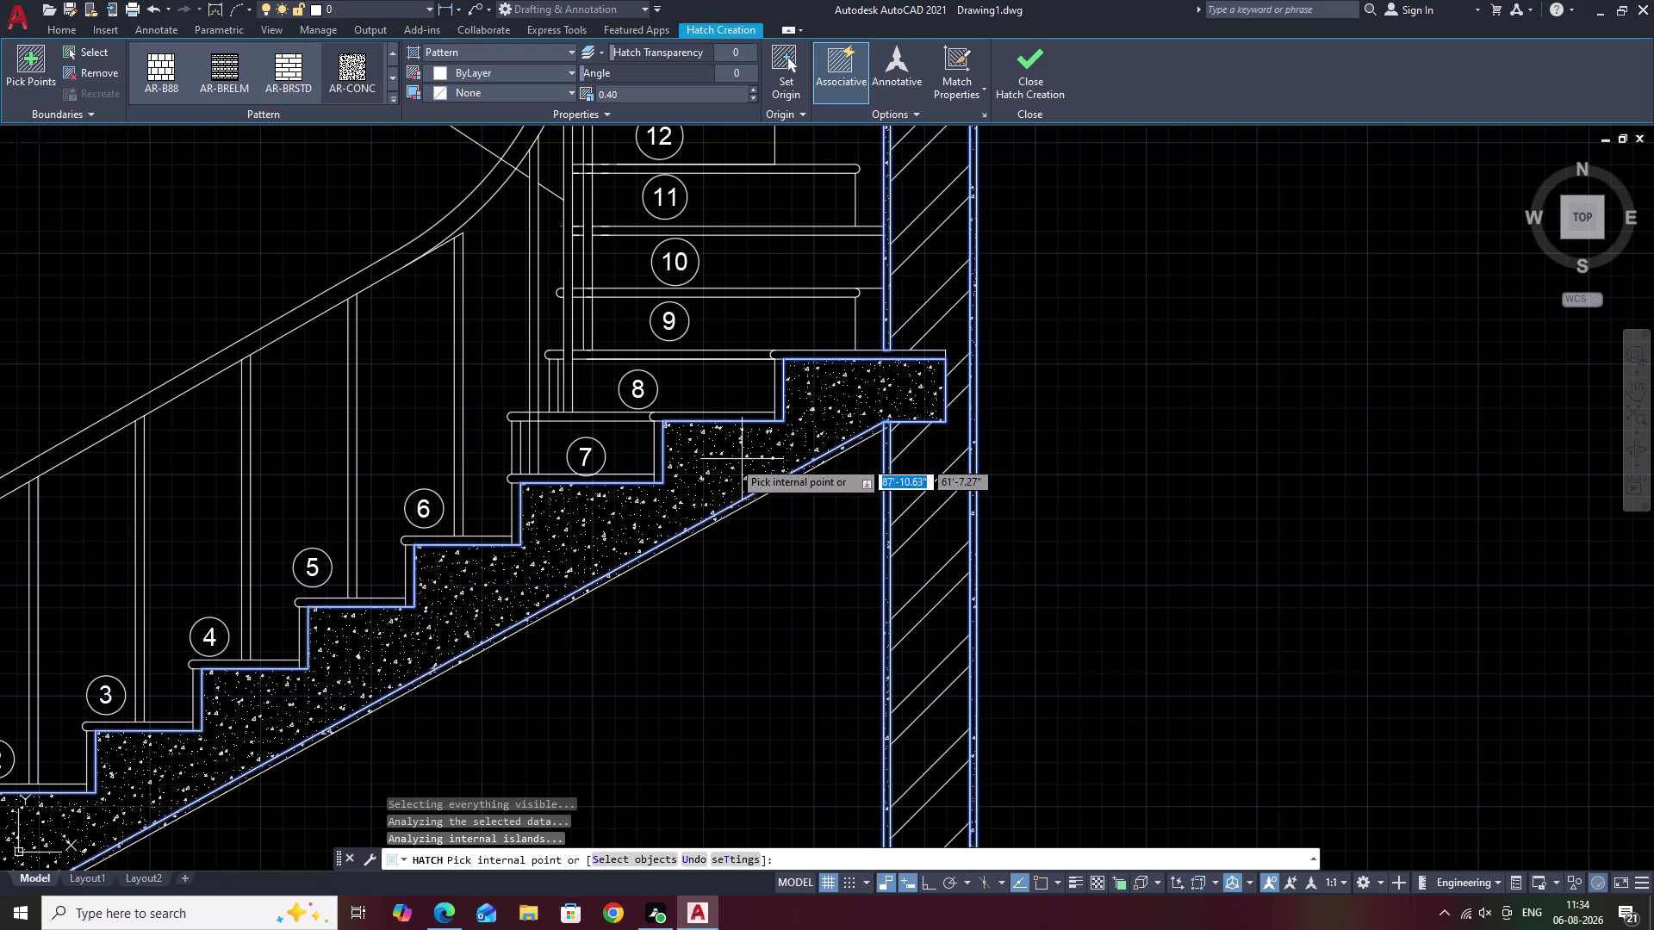
key(Escape)
scroll(down, 3)
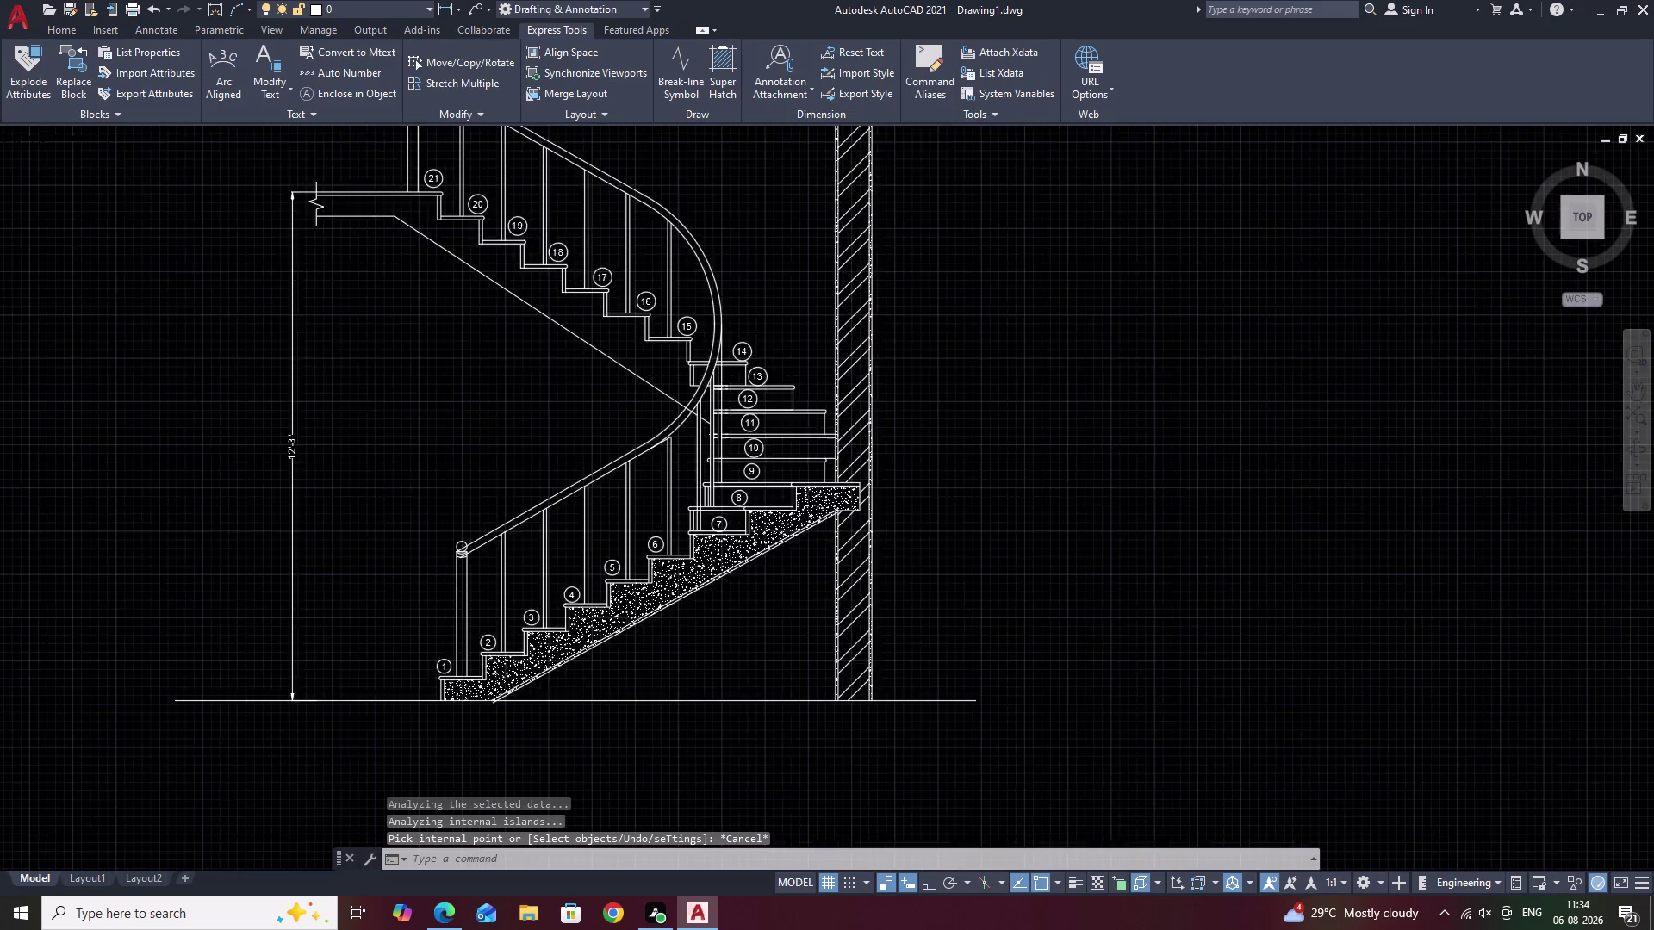
Try hatch pattern scales 0.1 and then 0.4 on the concrete fill under the stairs.
middle_drag(808, 582, 872, 551)
scroll(up, 3)
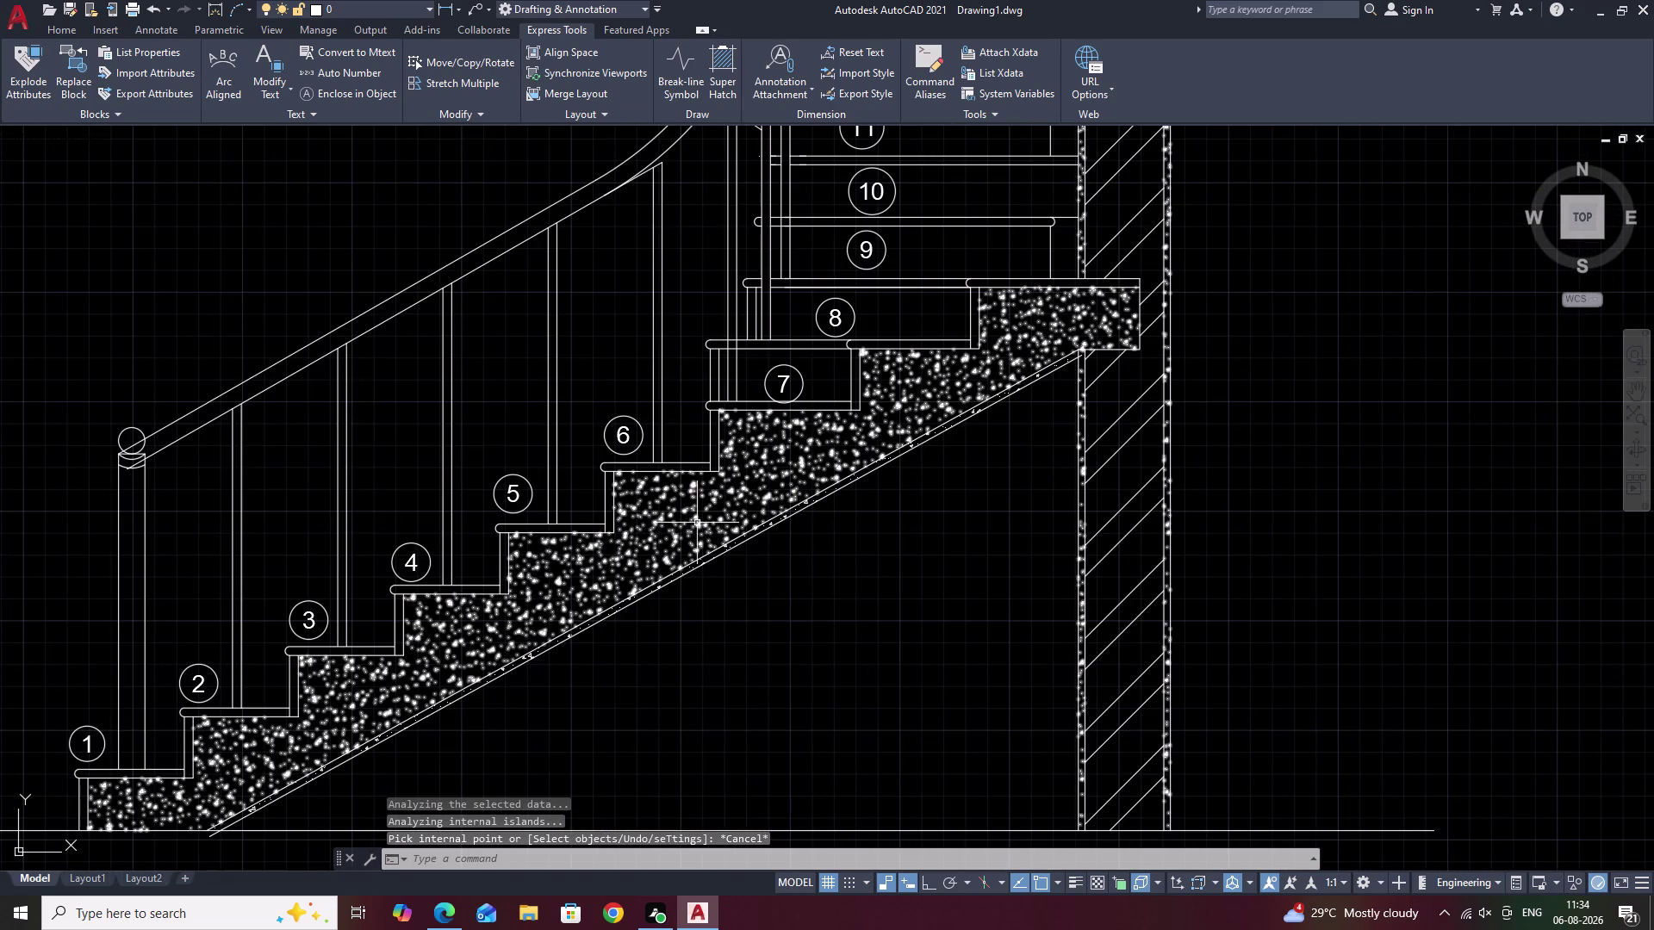
click(698, 523)
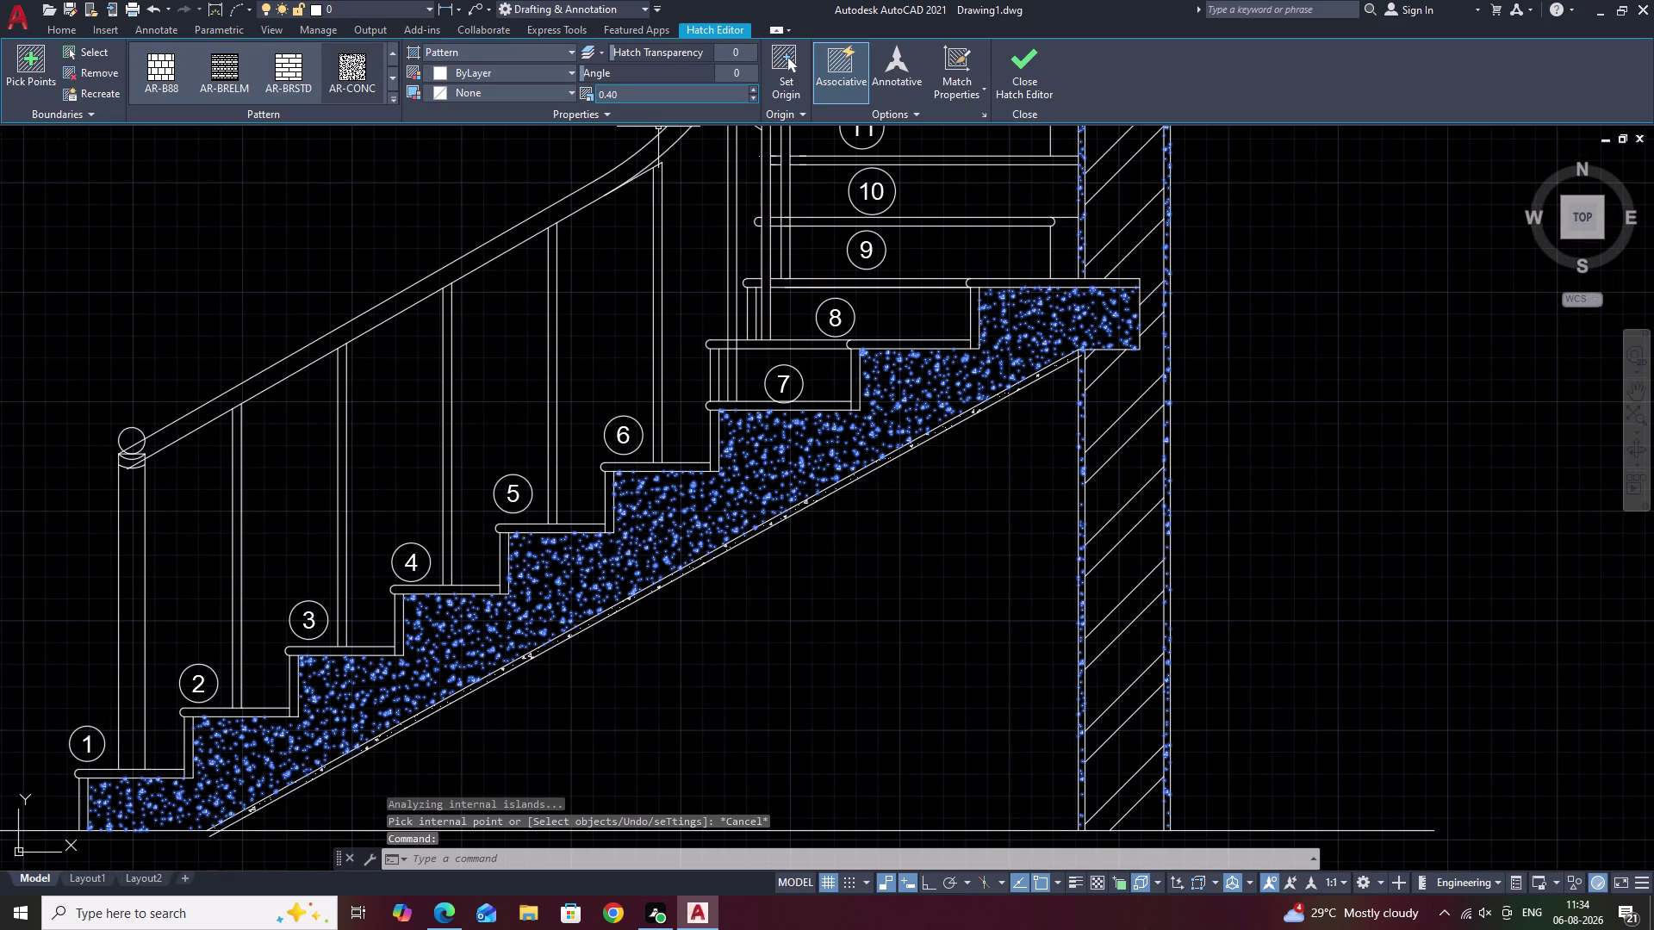
click(646, 98)
key(BackSpace)
text(.)
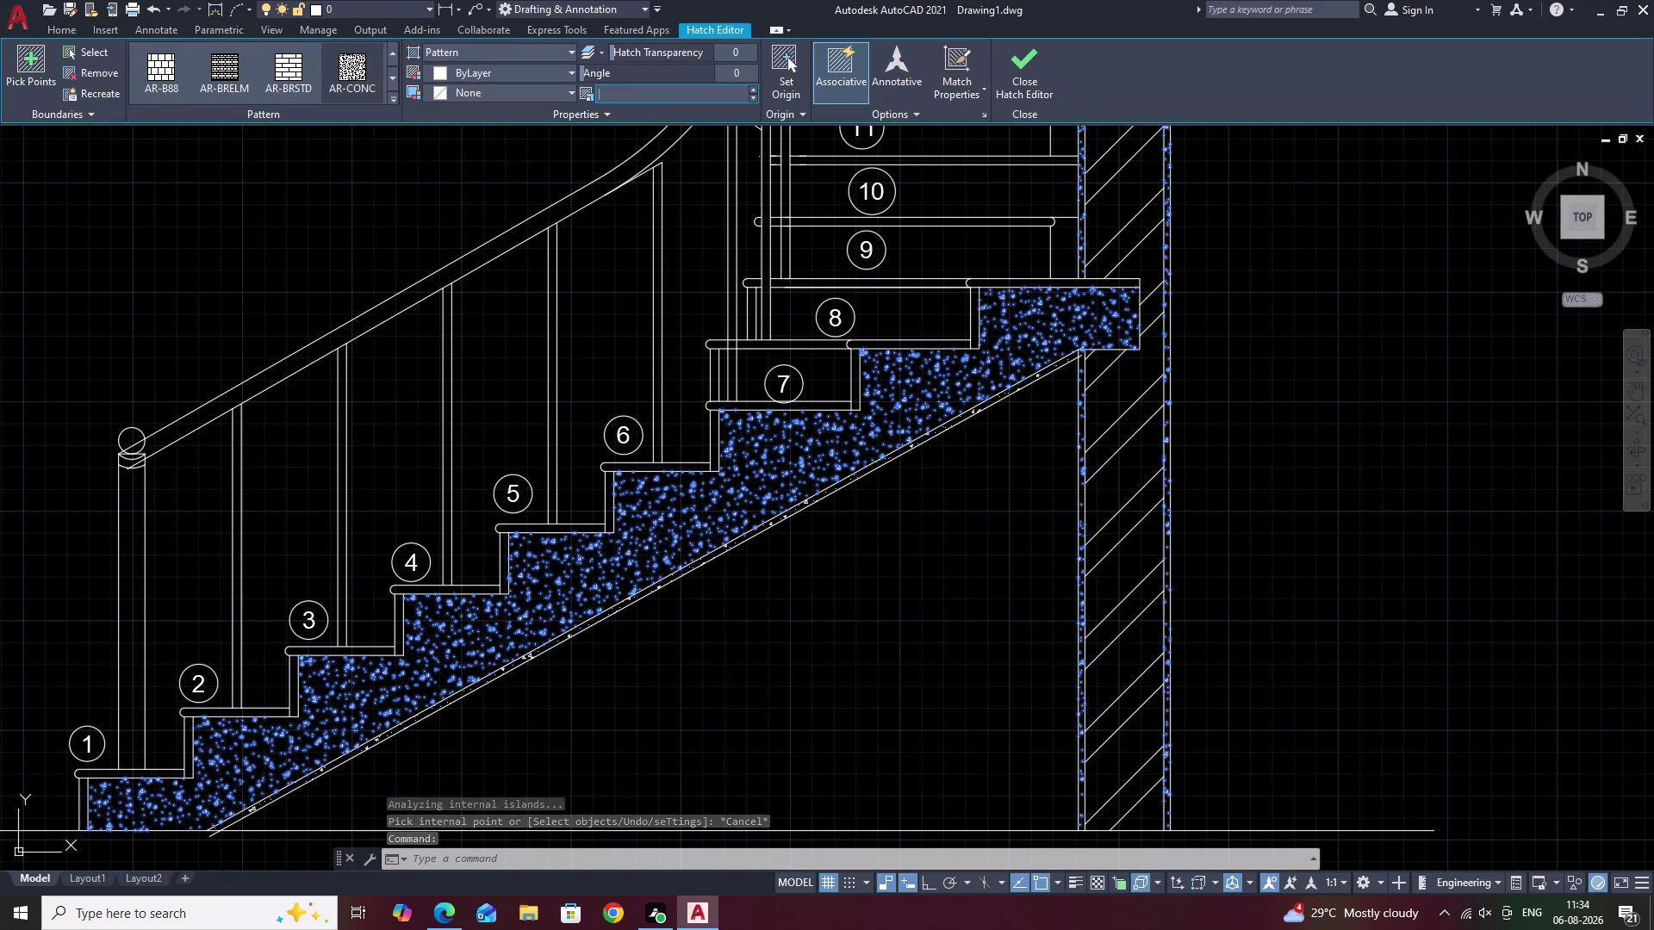
text(1)
click(931, 611)
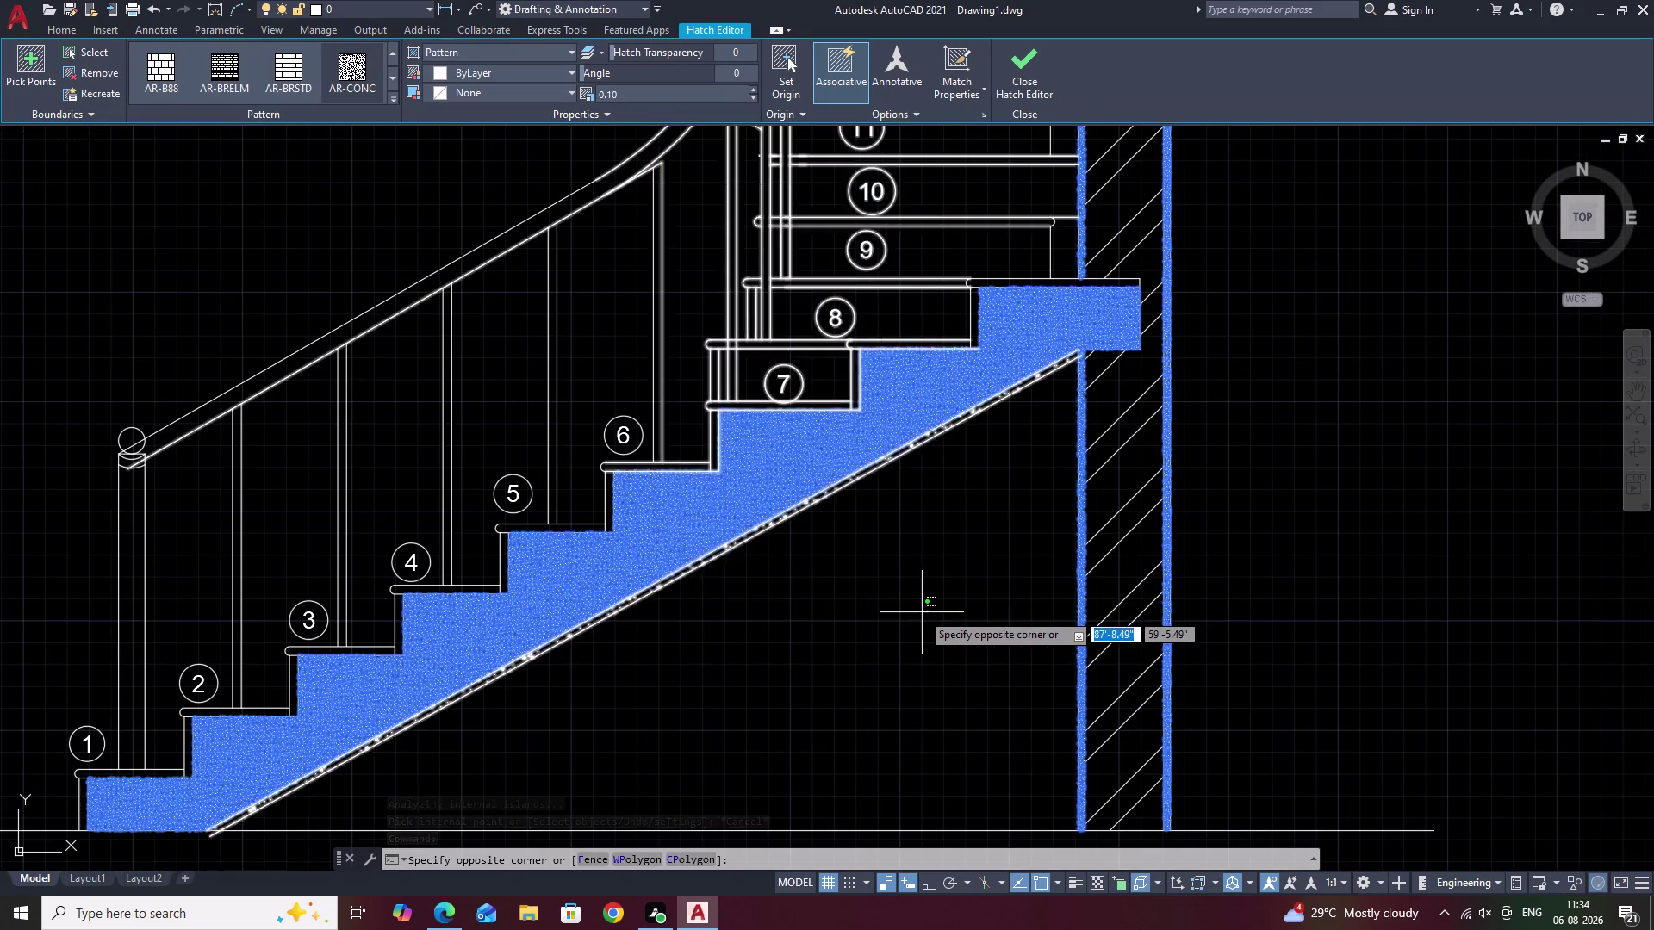
click(653, 99)
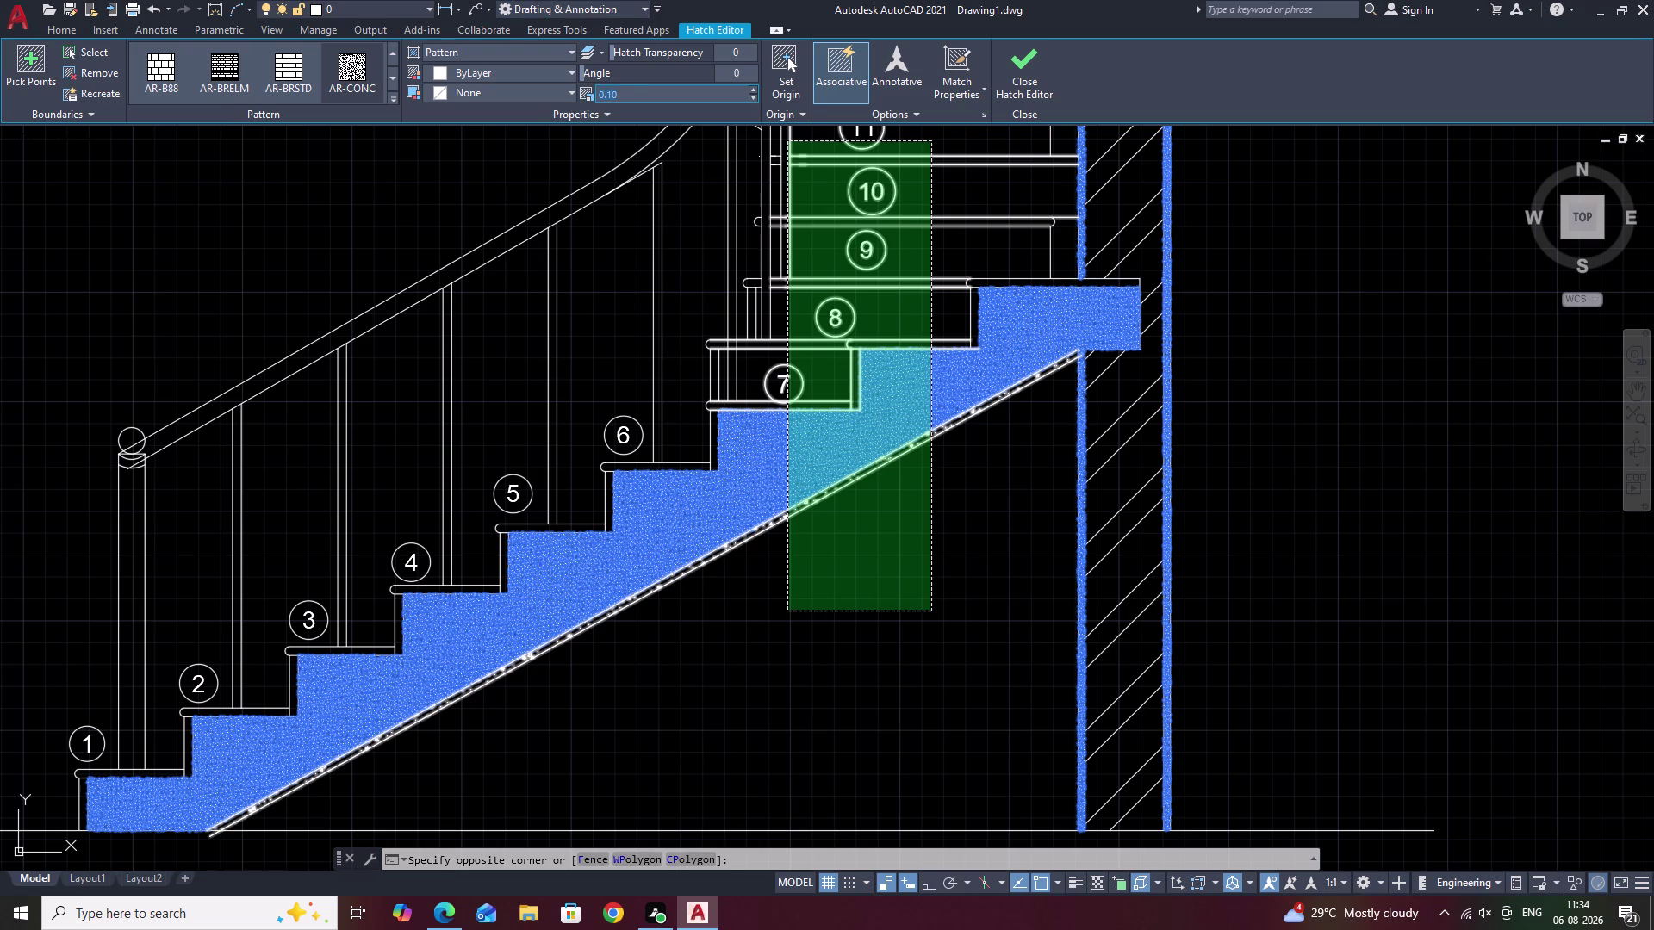
key(BackSpace)
text(.4)
click(711, 731)
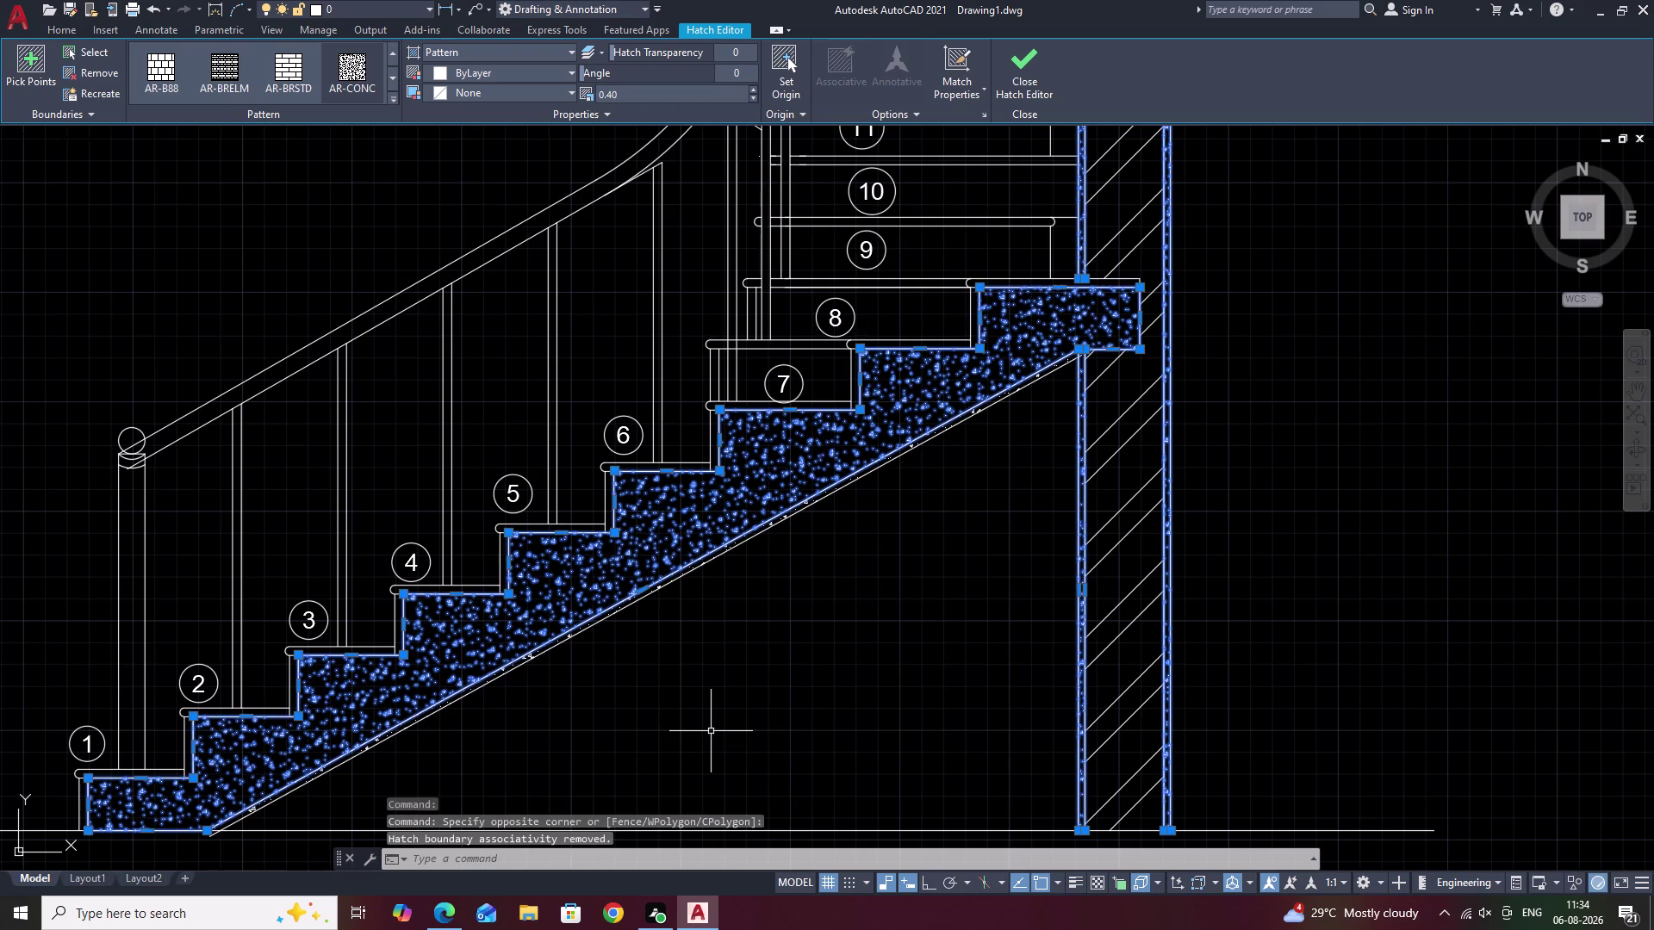
Erase the concrete fill under the stairs with E.
key(Escape)
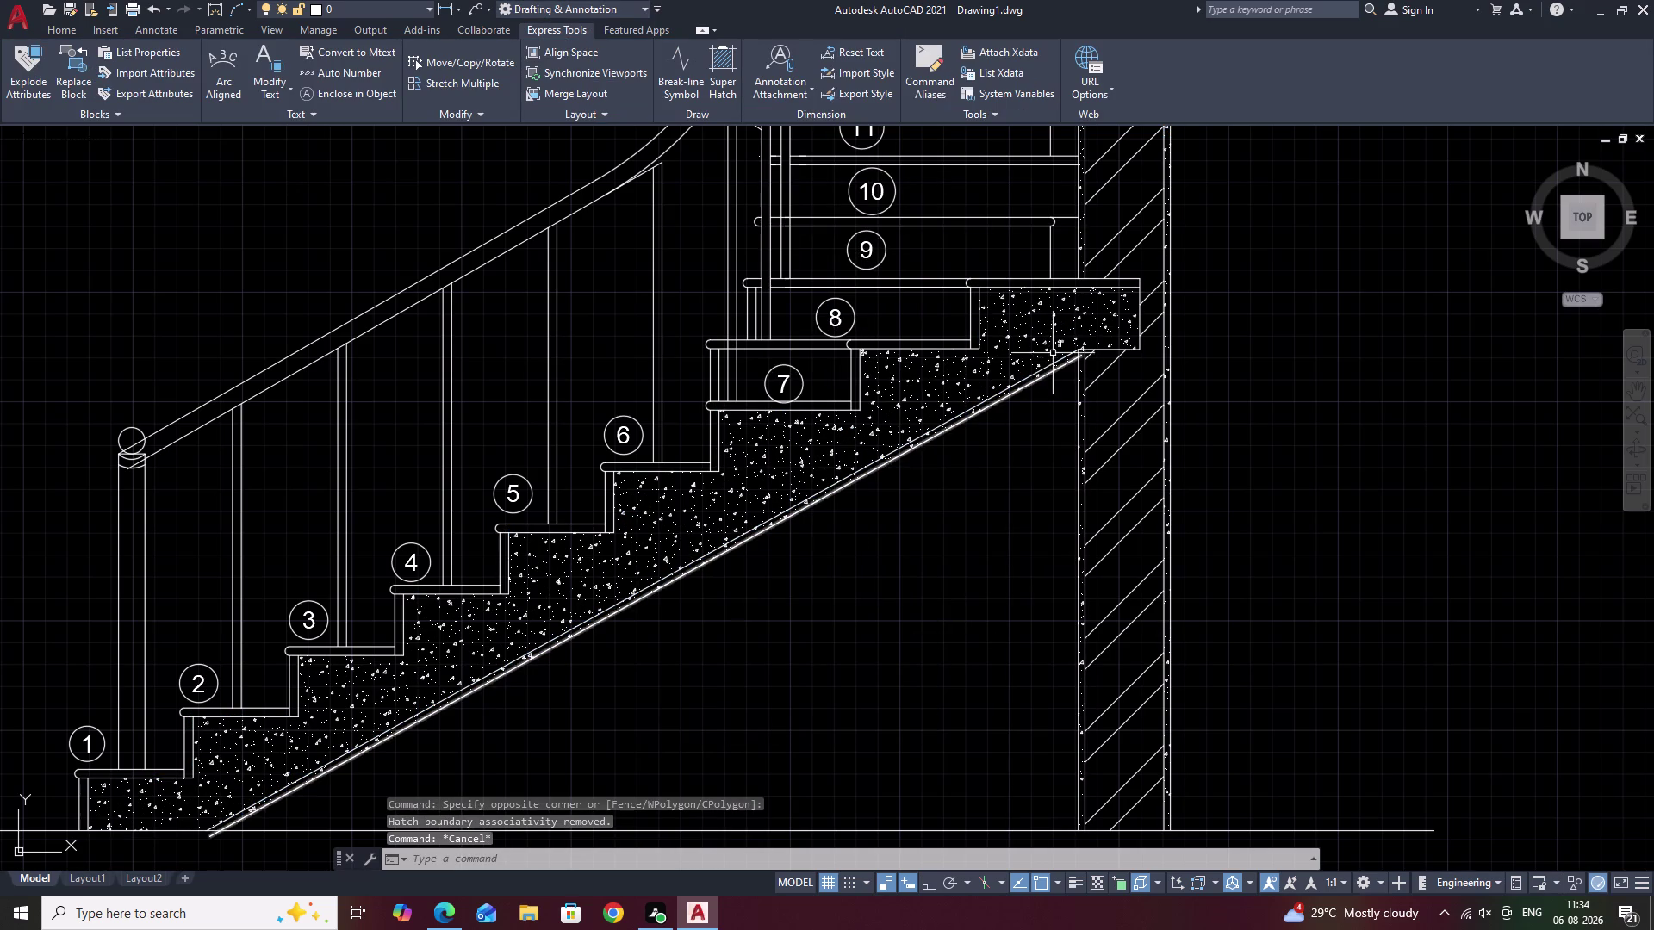
click(1043, 341)
text(E)
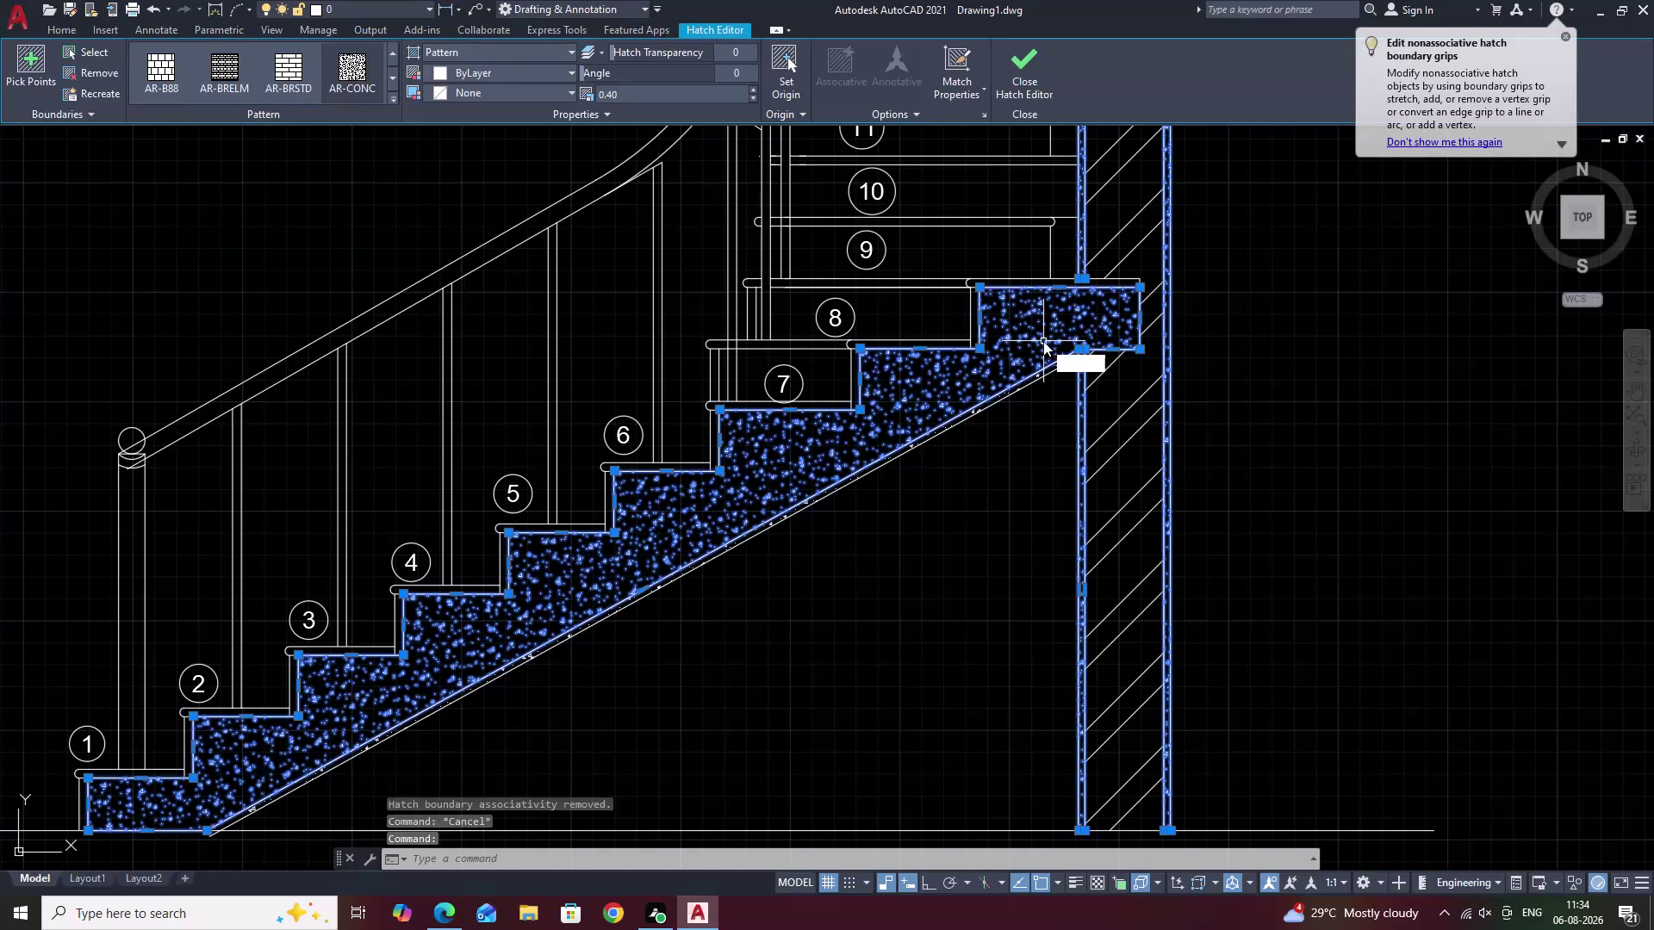
key(space)
Start a new AR-CONC hatch and try picking fill areas beside the wall.
text(H)
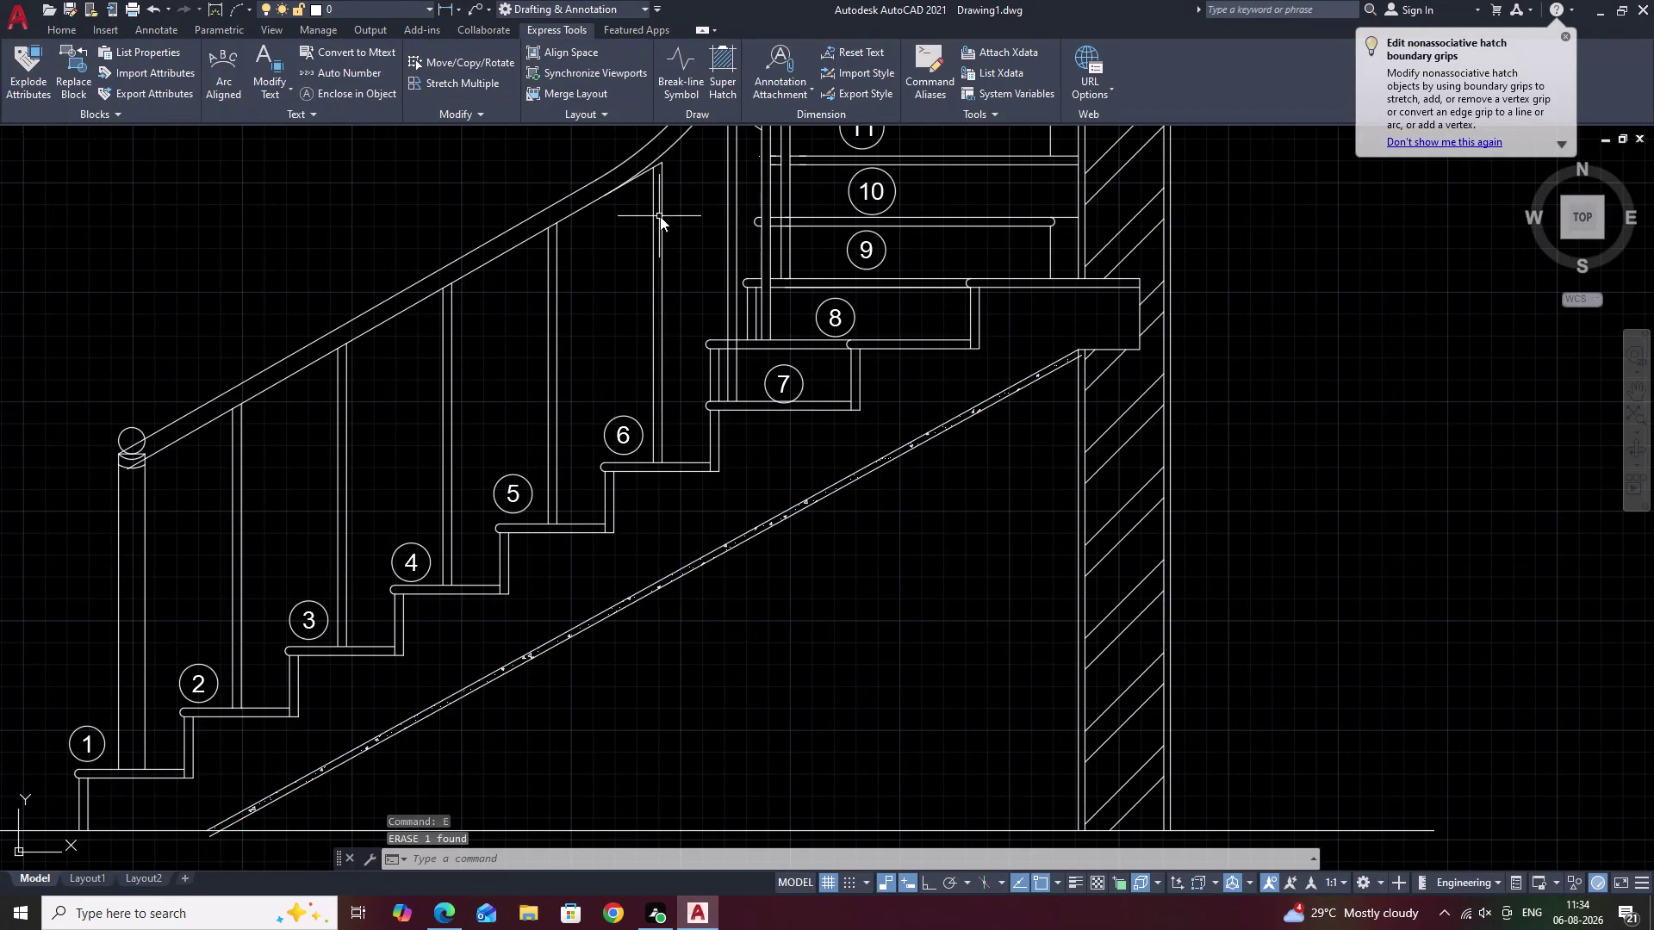
key(space)
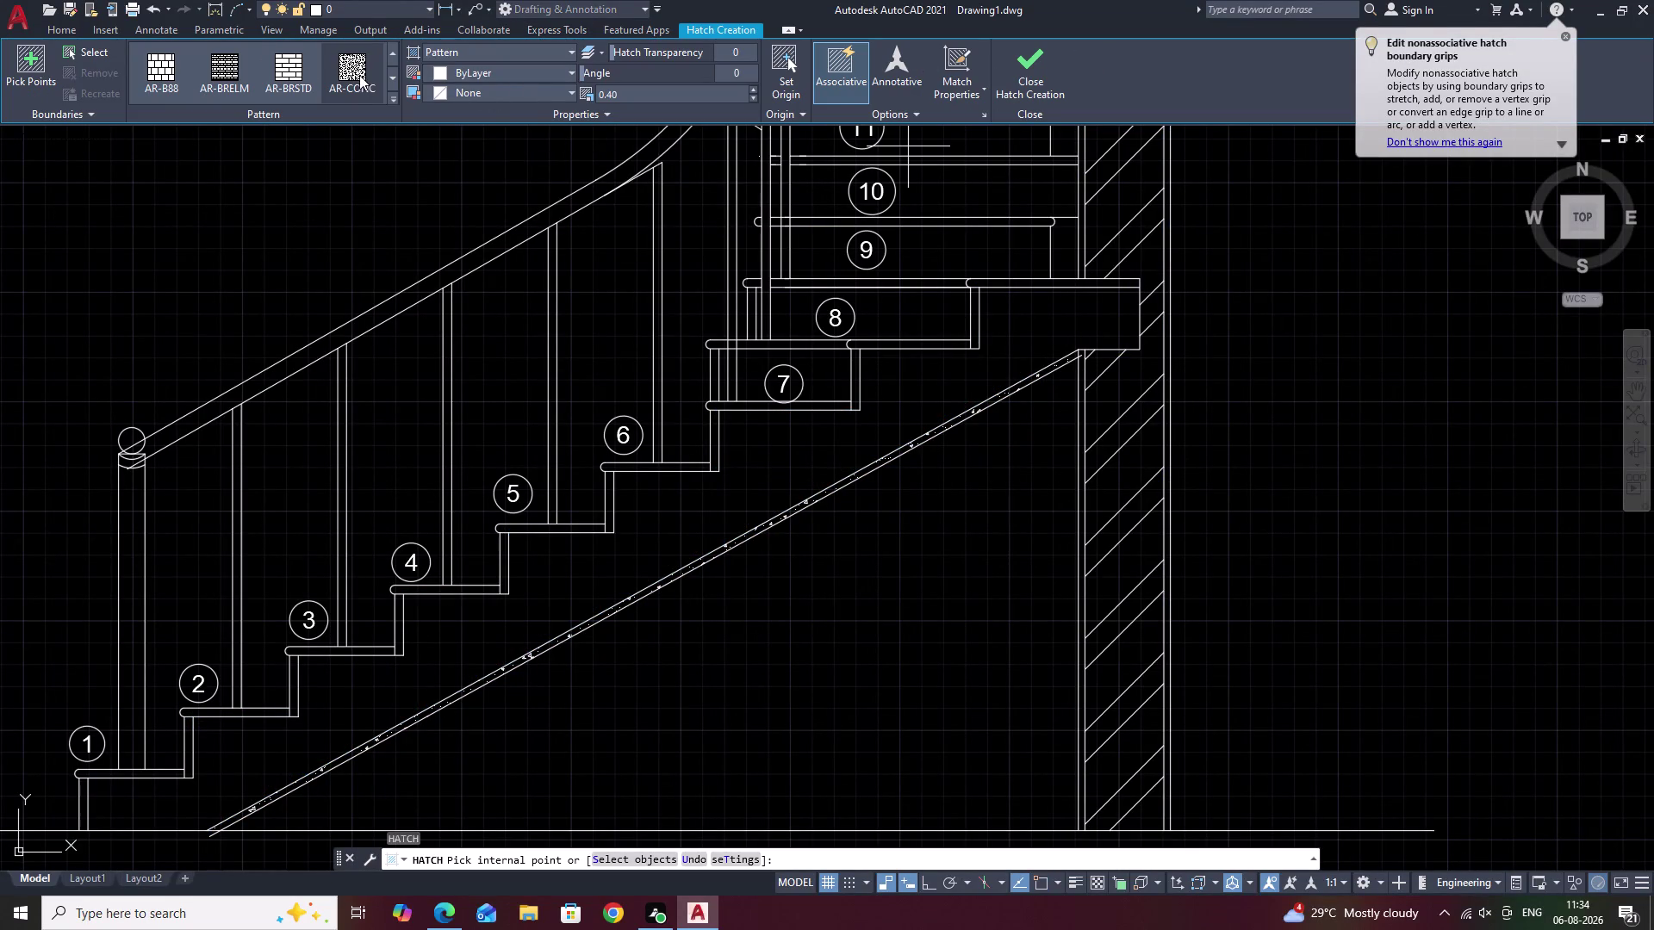
click(359, 75)
right_click(359, 75)
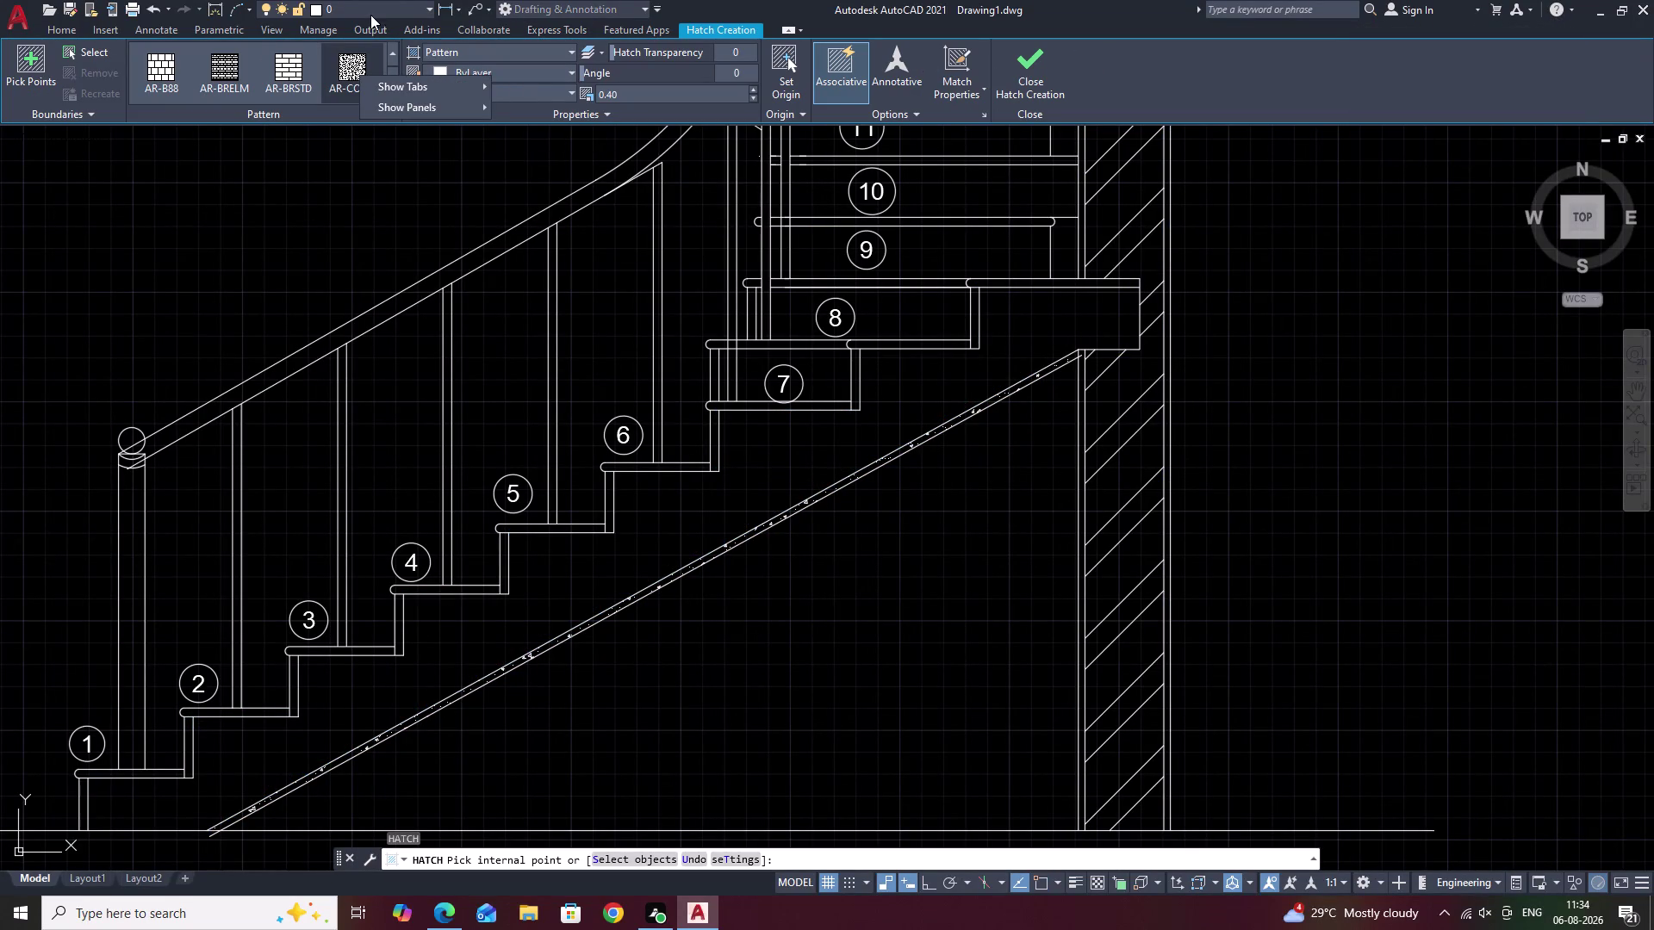
click(359, 61)
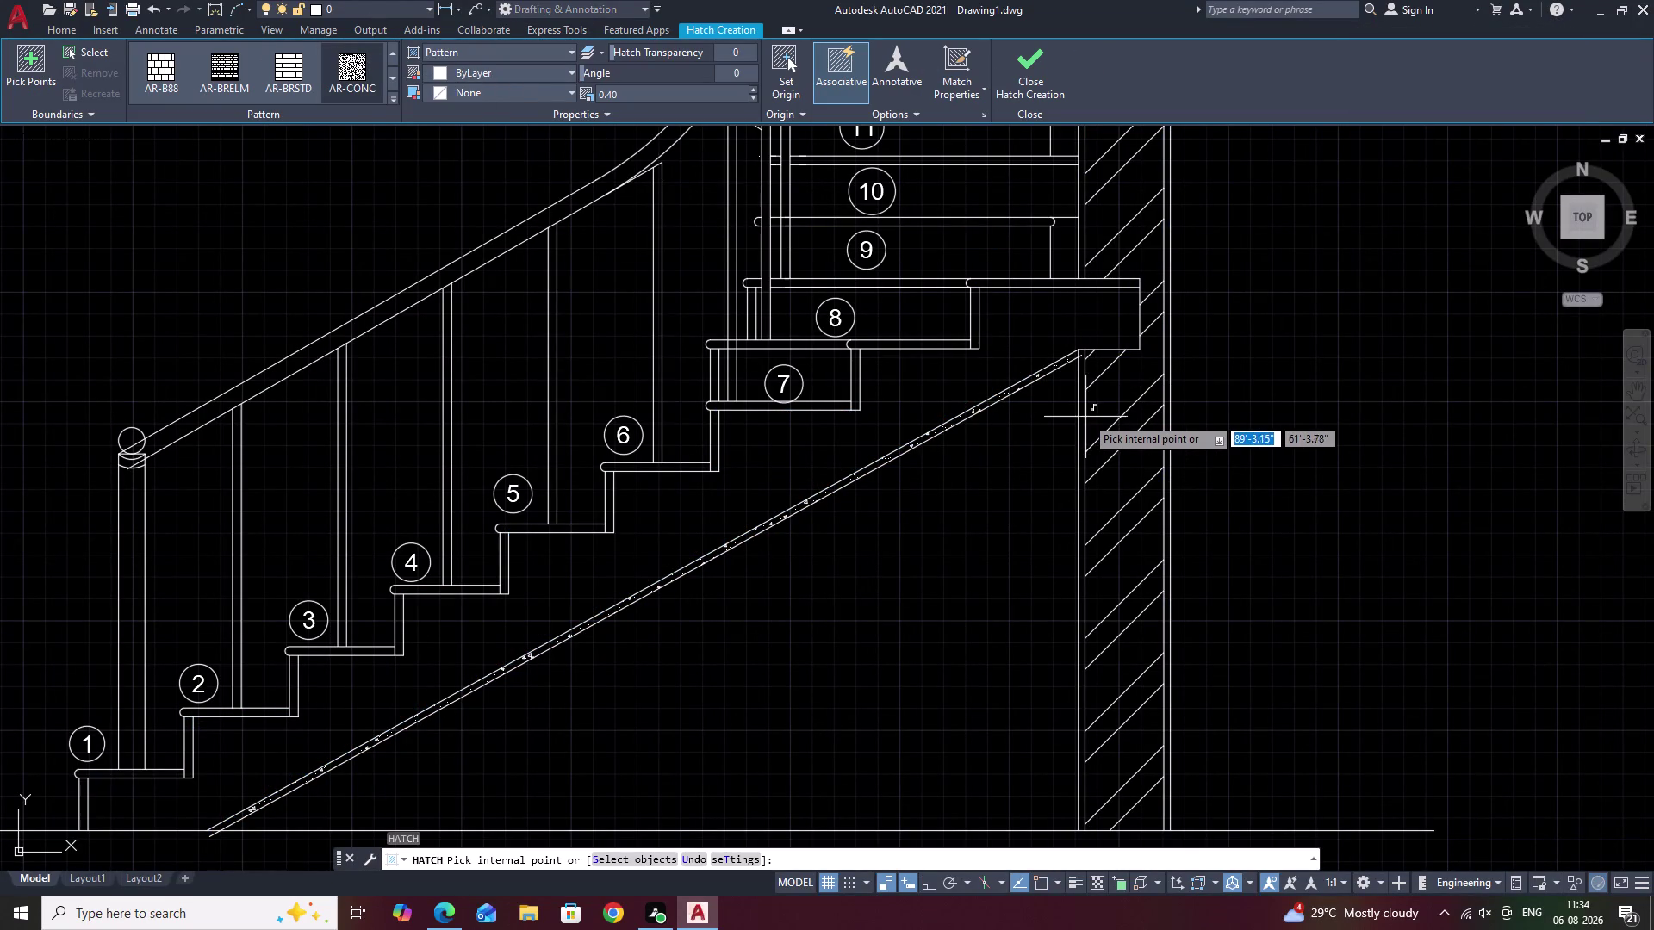
click(1083, 420)
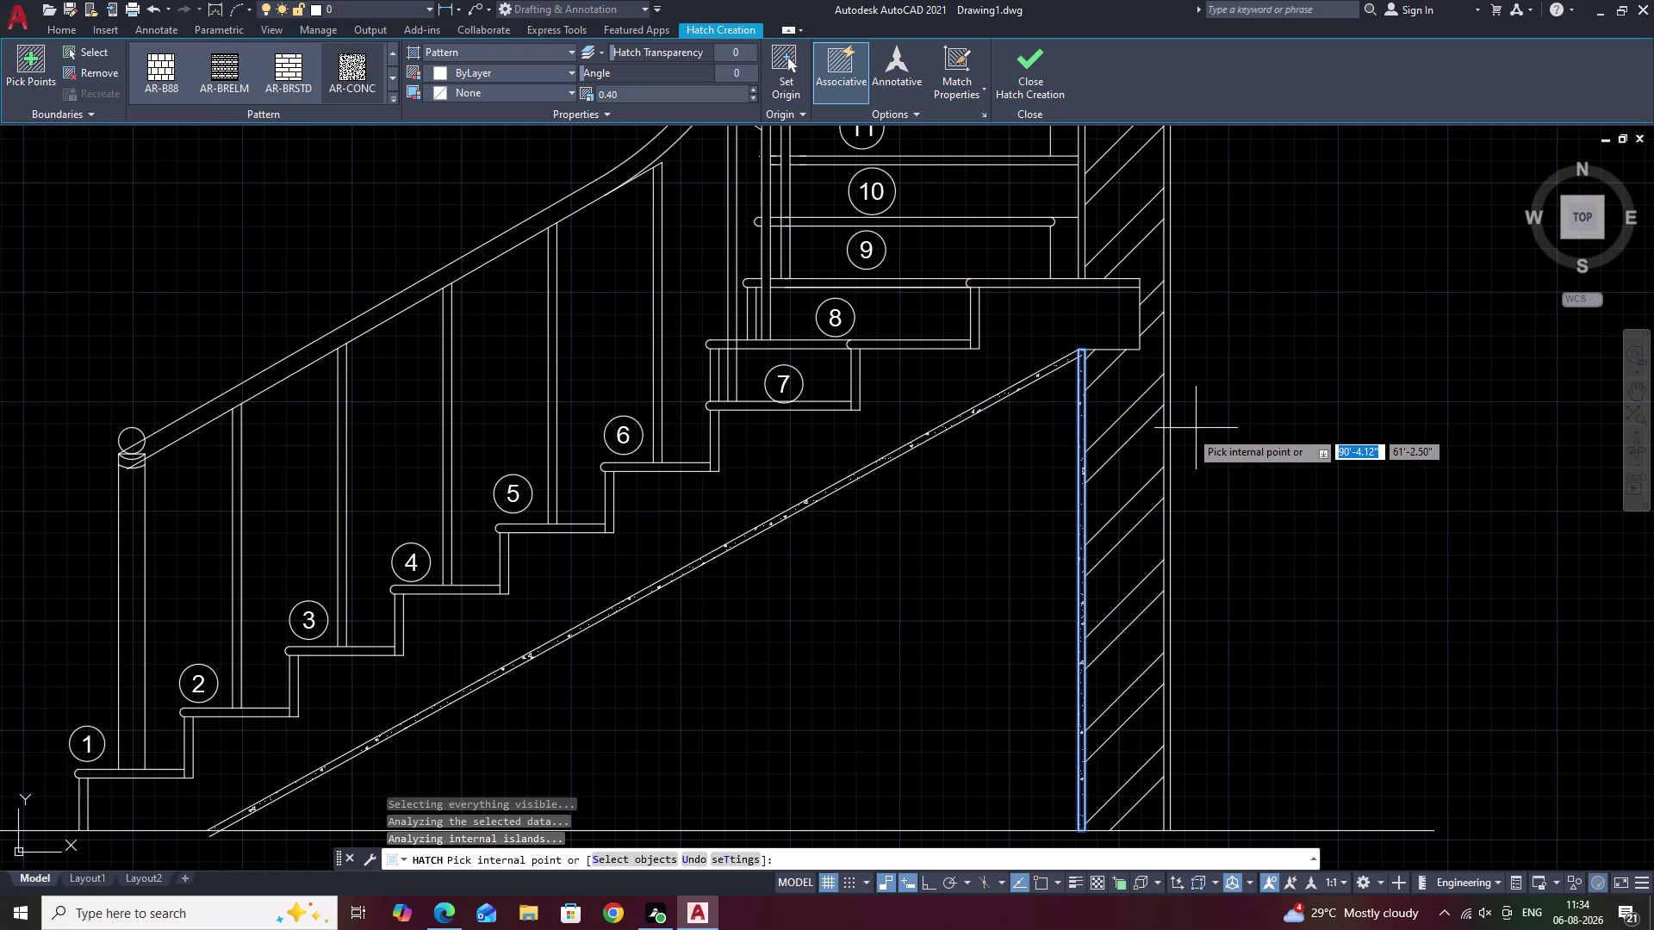
click(1167, 435)
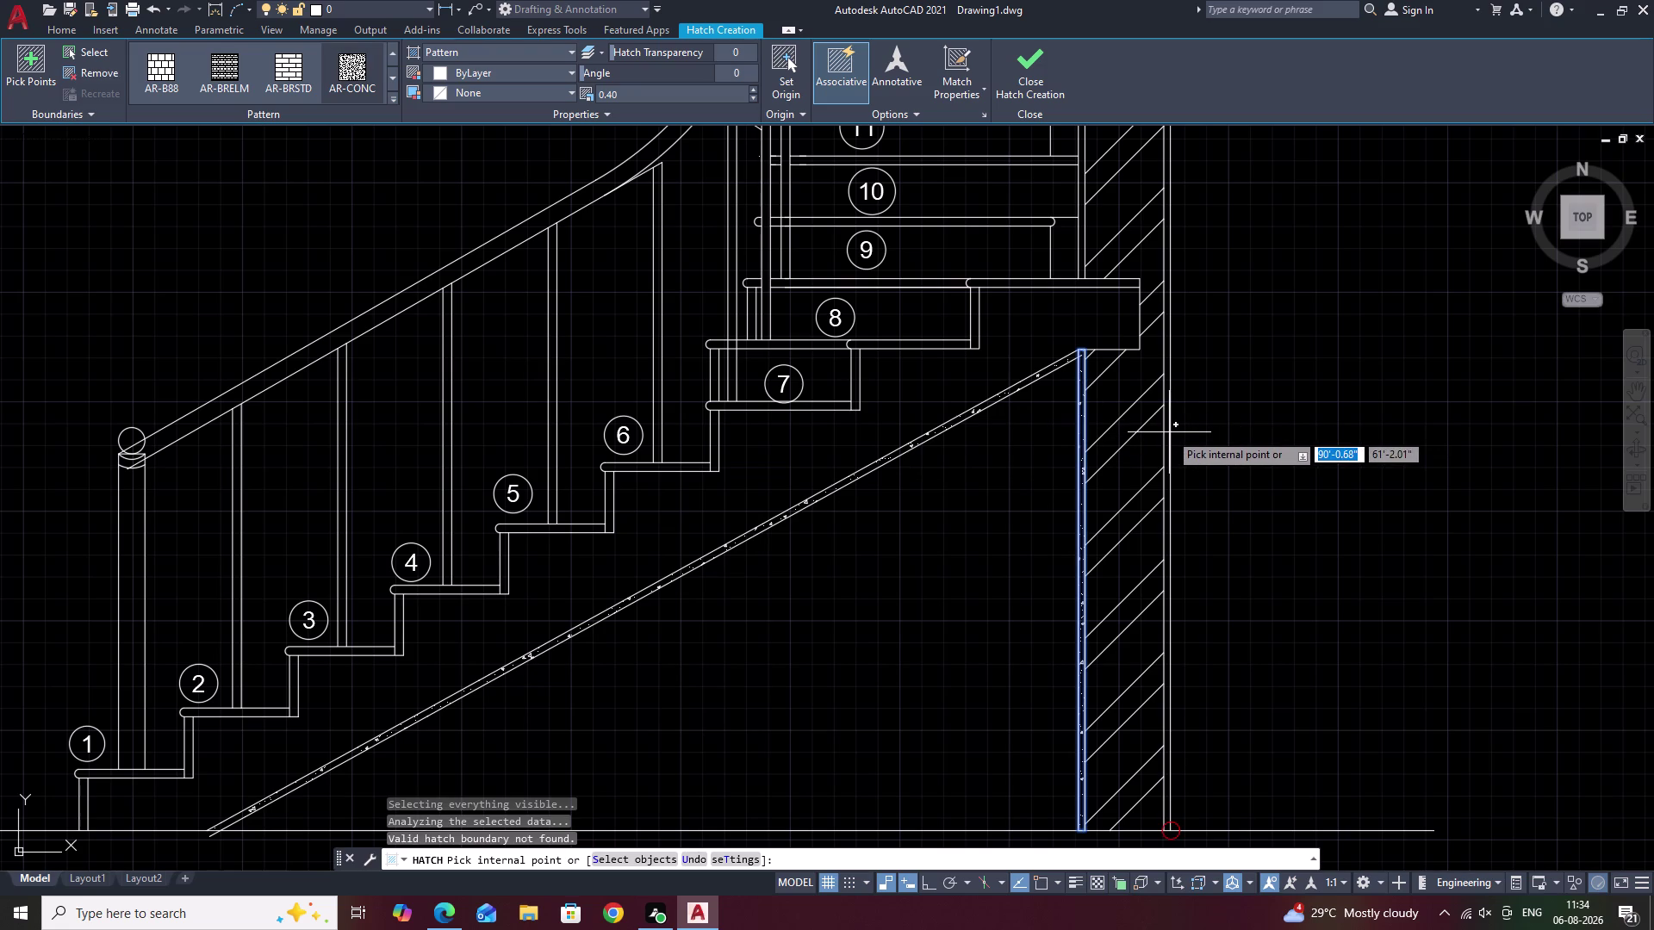
click(1167, 434)
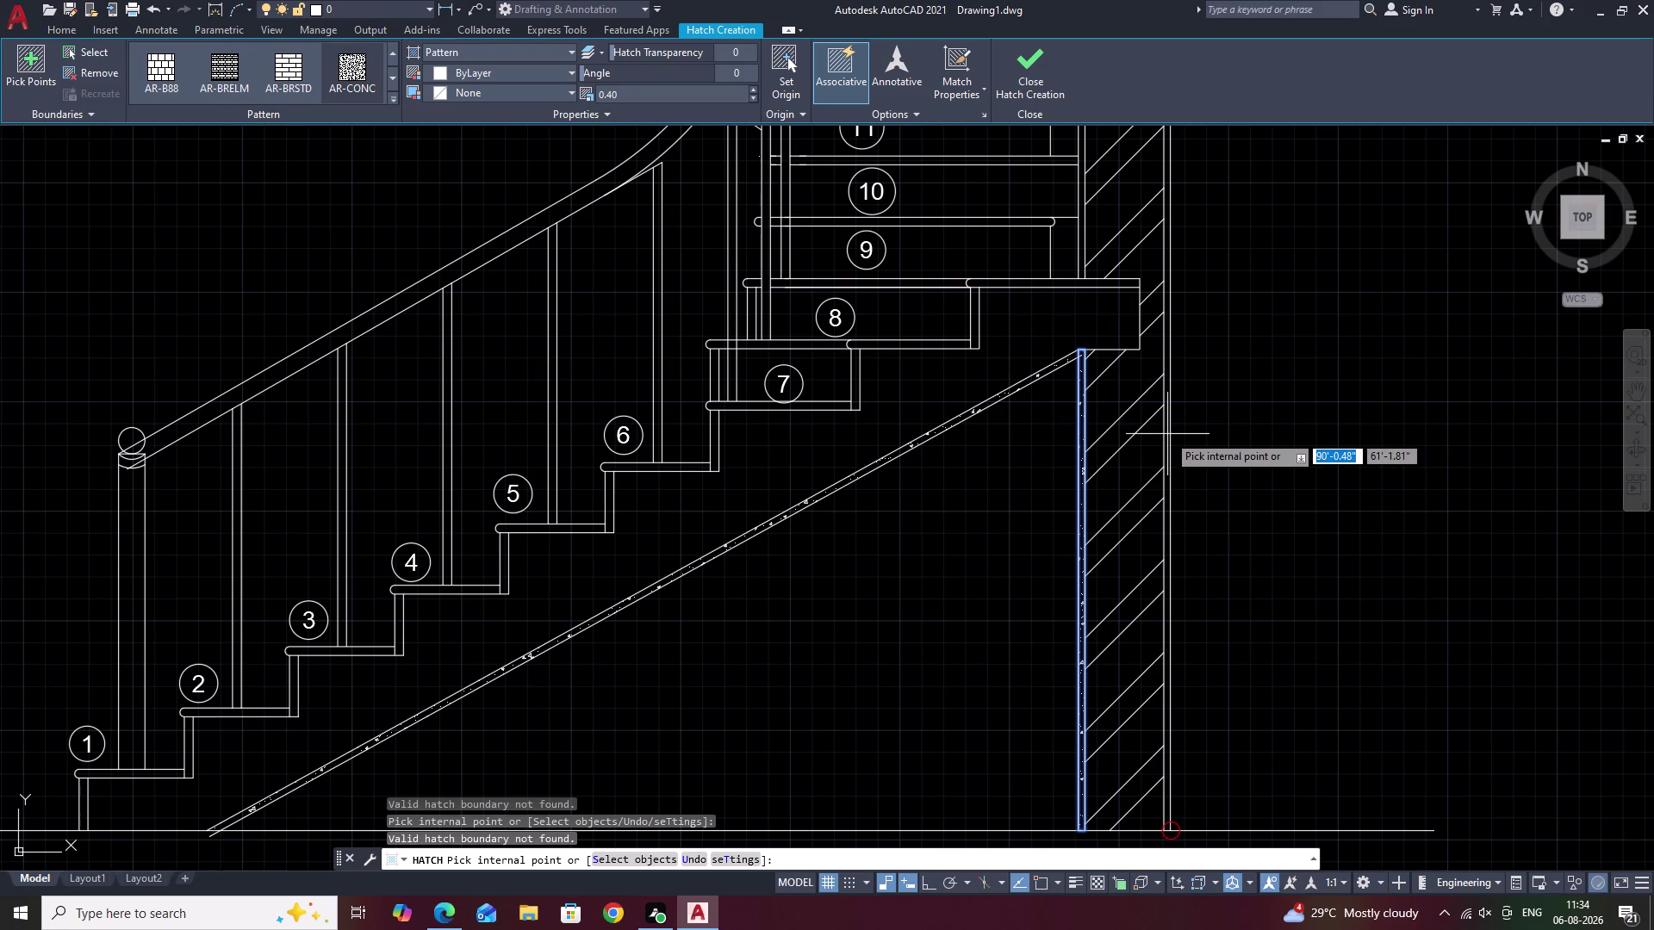
click(1167, 435)
Pick hatch areas near step 9, under the landing and along the wall strip.
scroll(up, 3)
click(1162, 440)
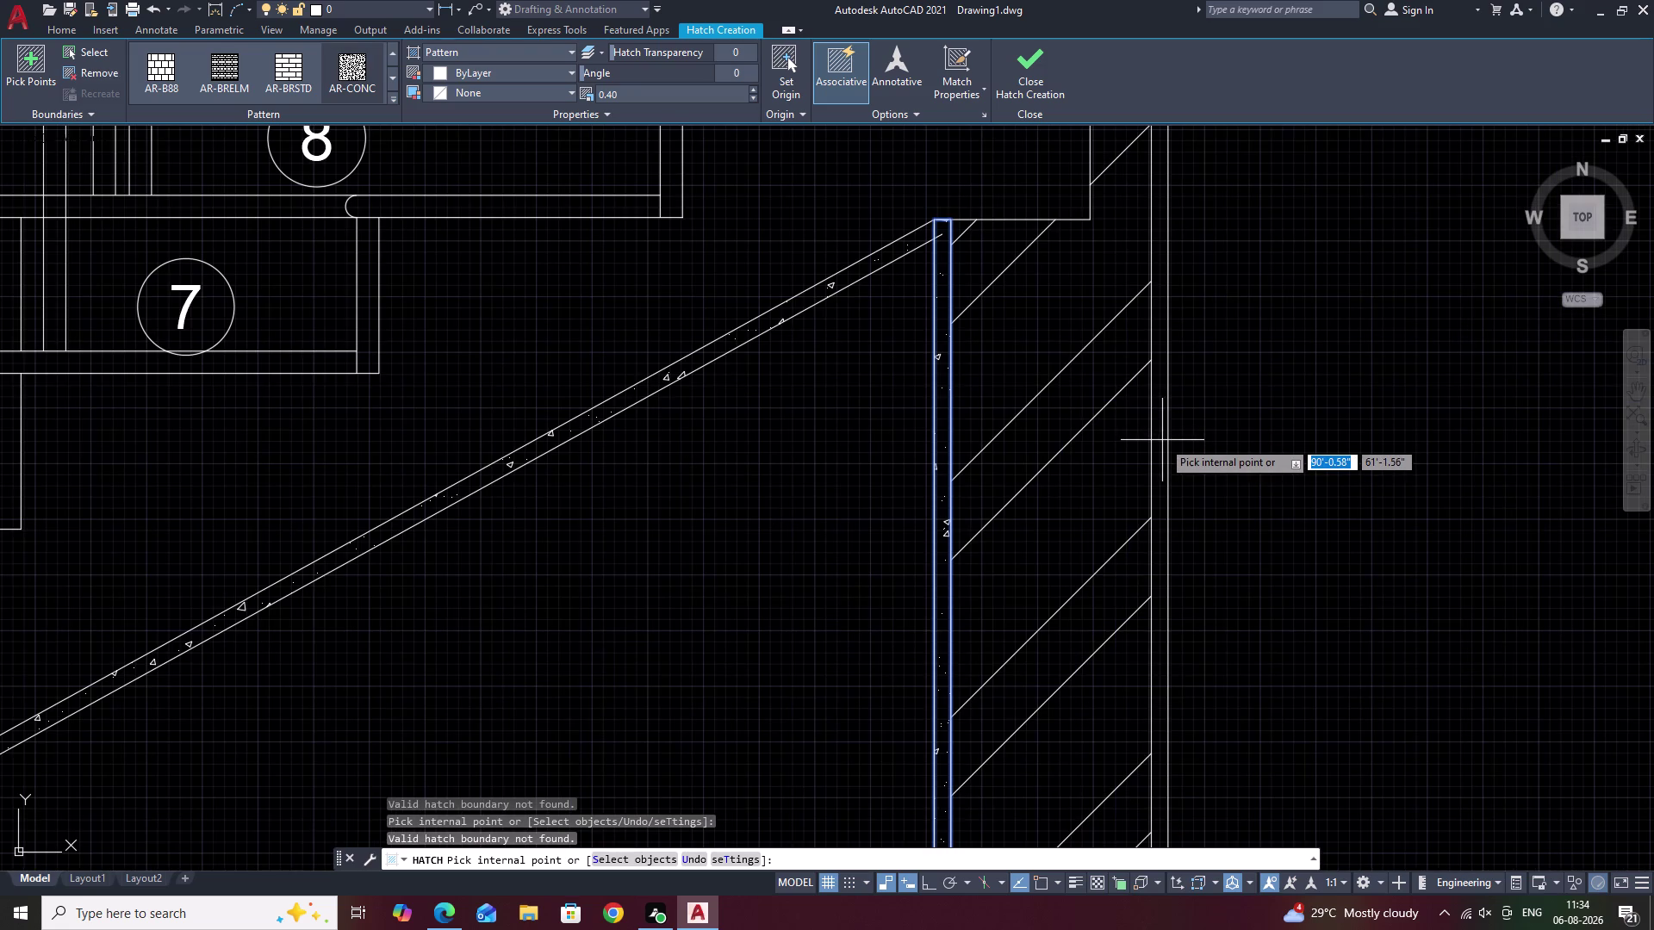
scroll(down, 3)
scroll(up, 3)
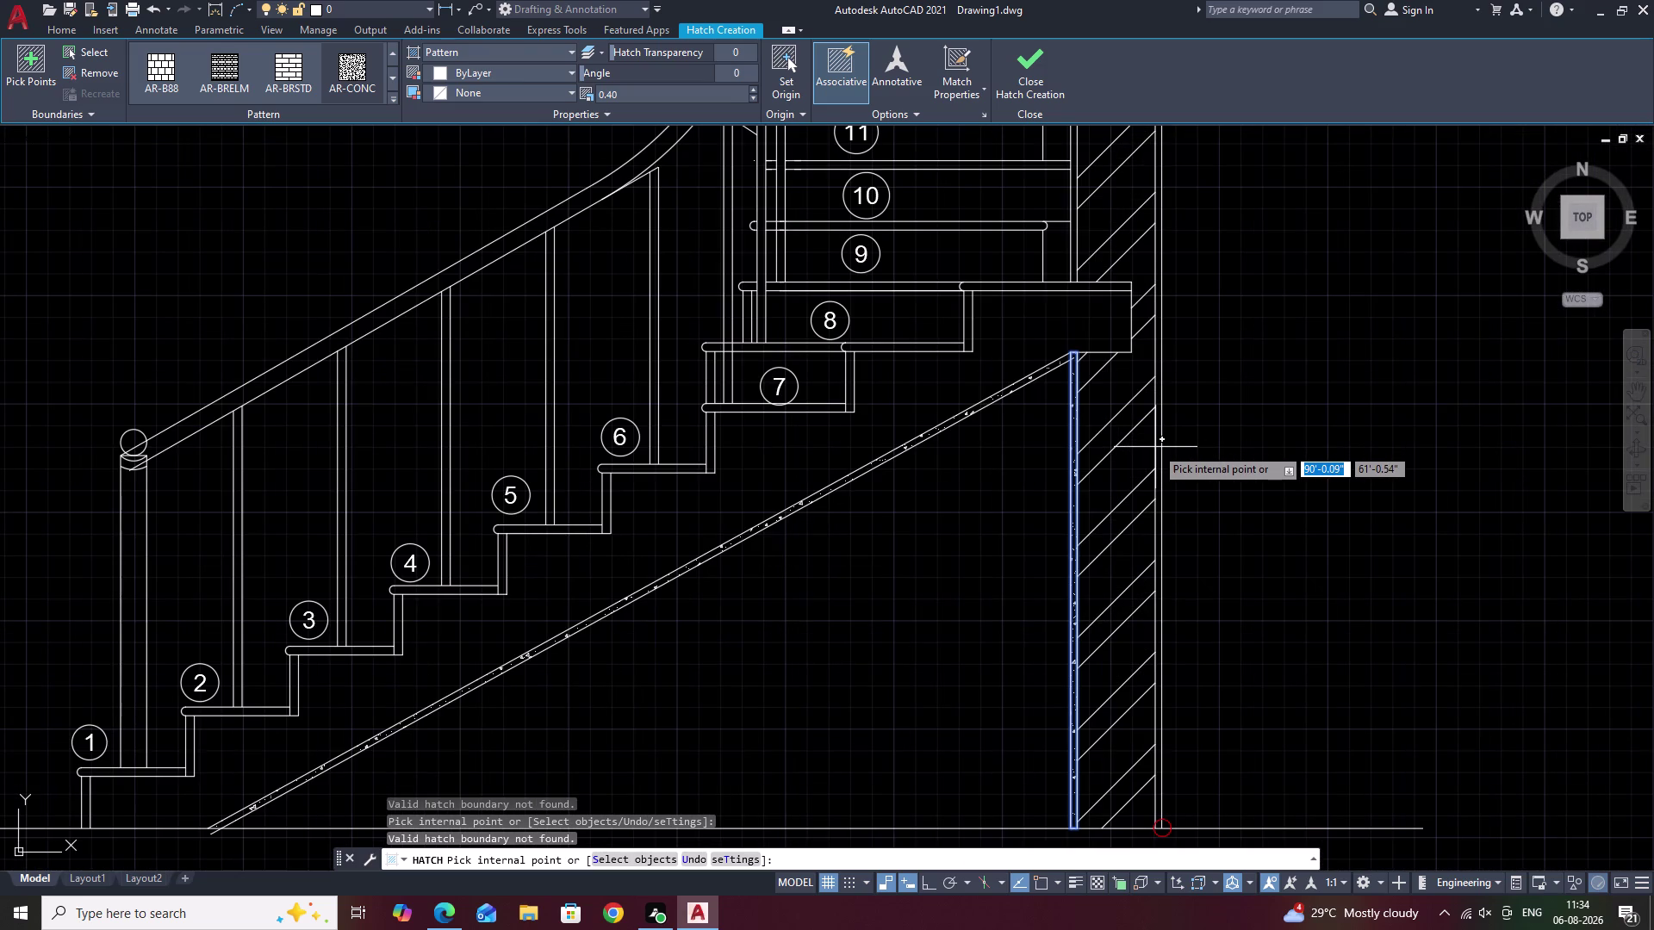
click(1158, 447)
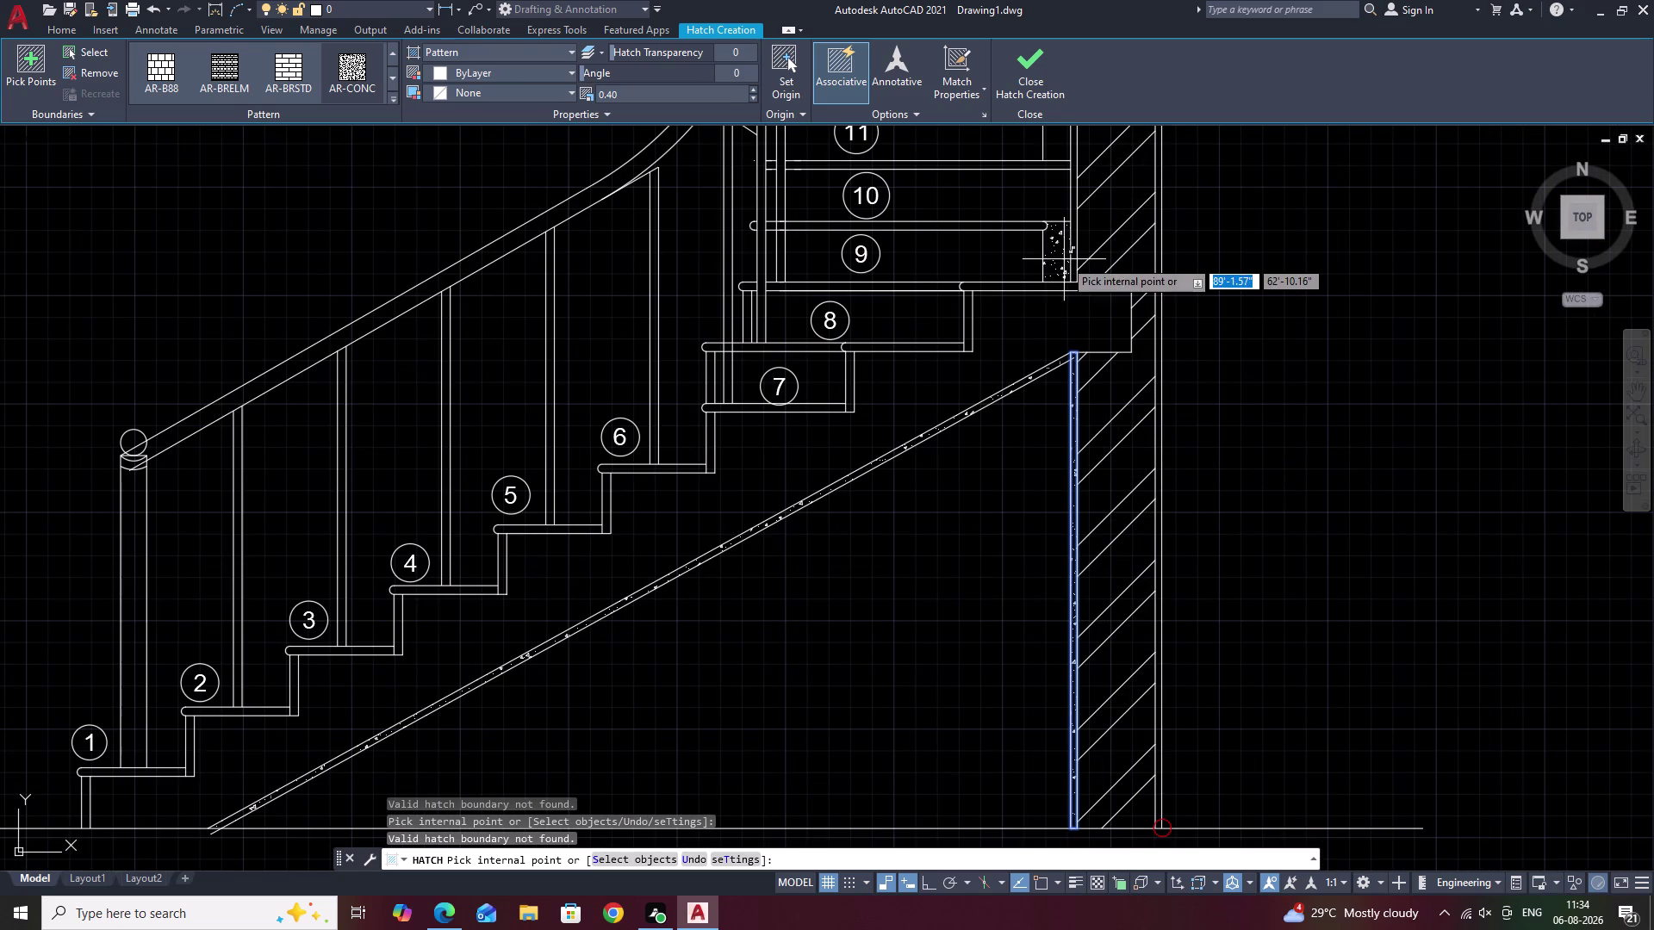
click(1073, 255)
scroll(up, 3)
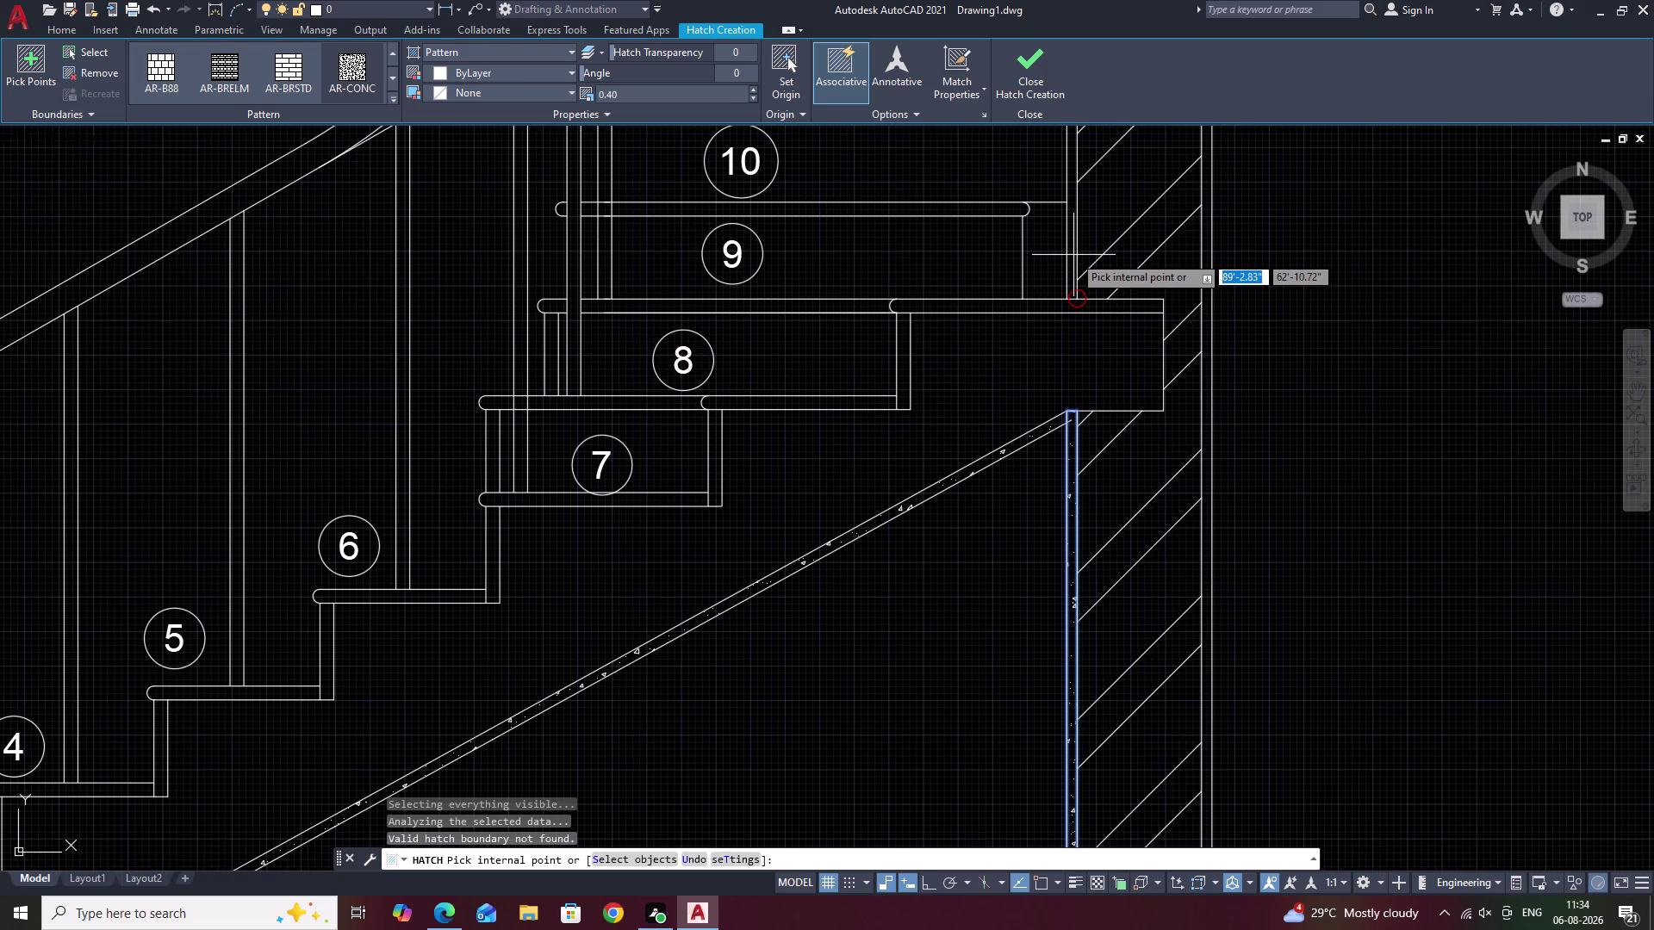
click(1073, 255)
scroll(down, 3)
middle_drag(1169, 277, 1165, 439)
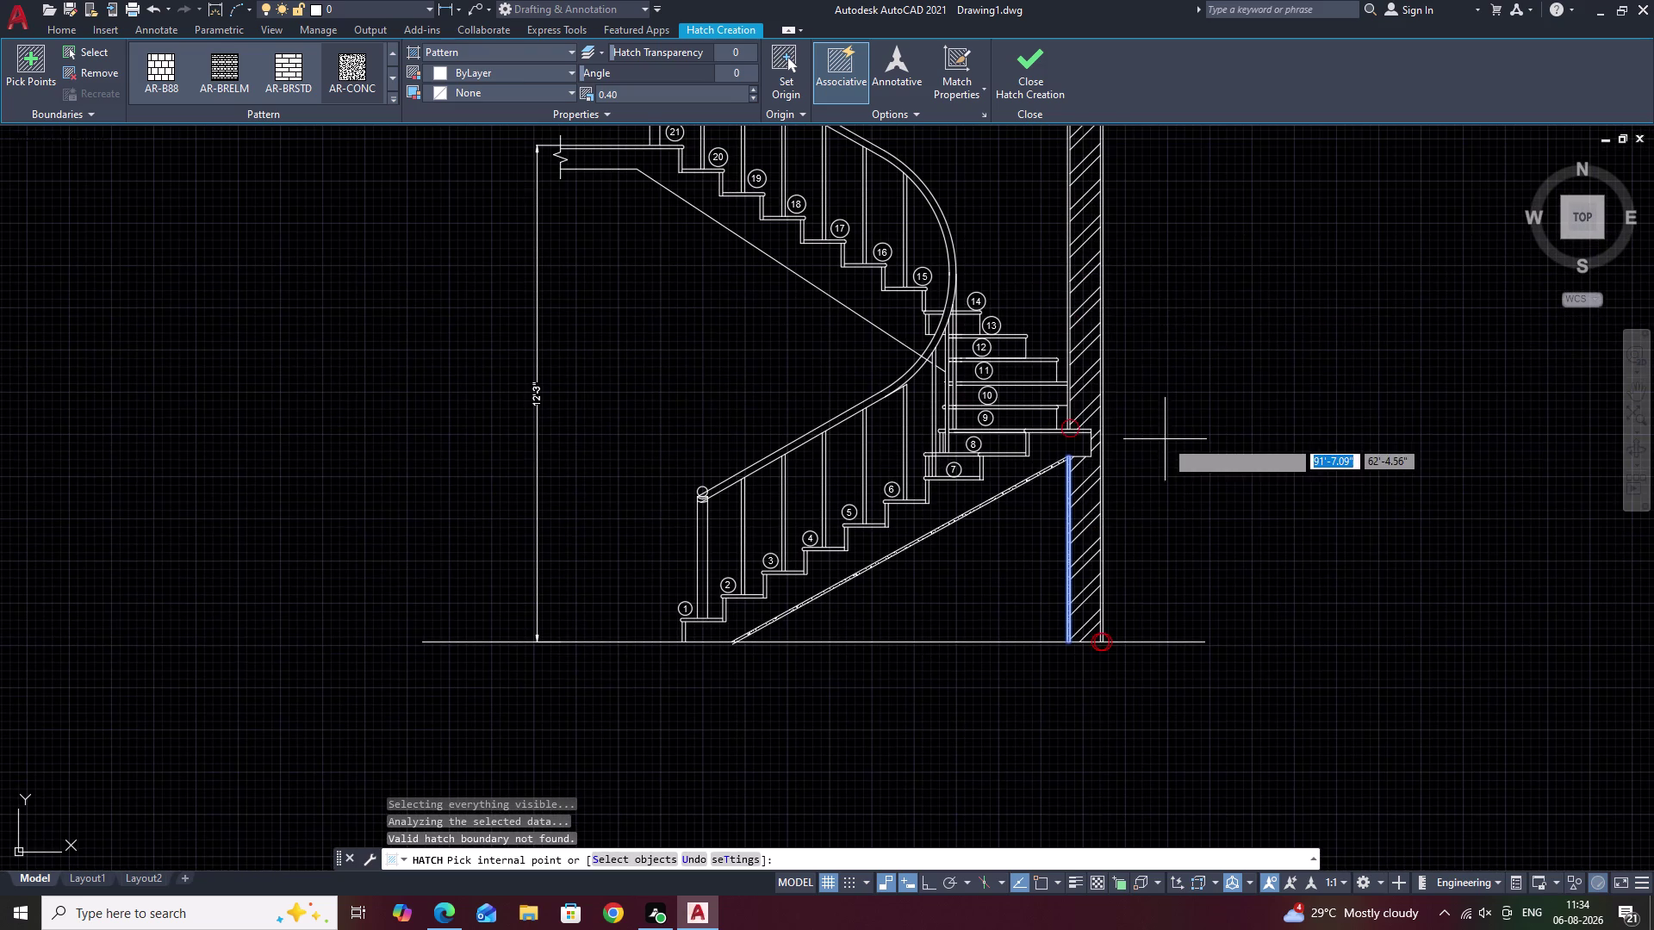
click(1067, 298)
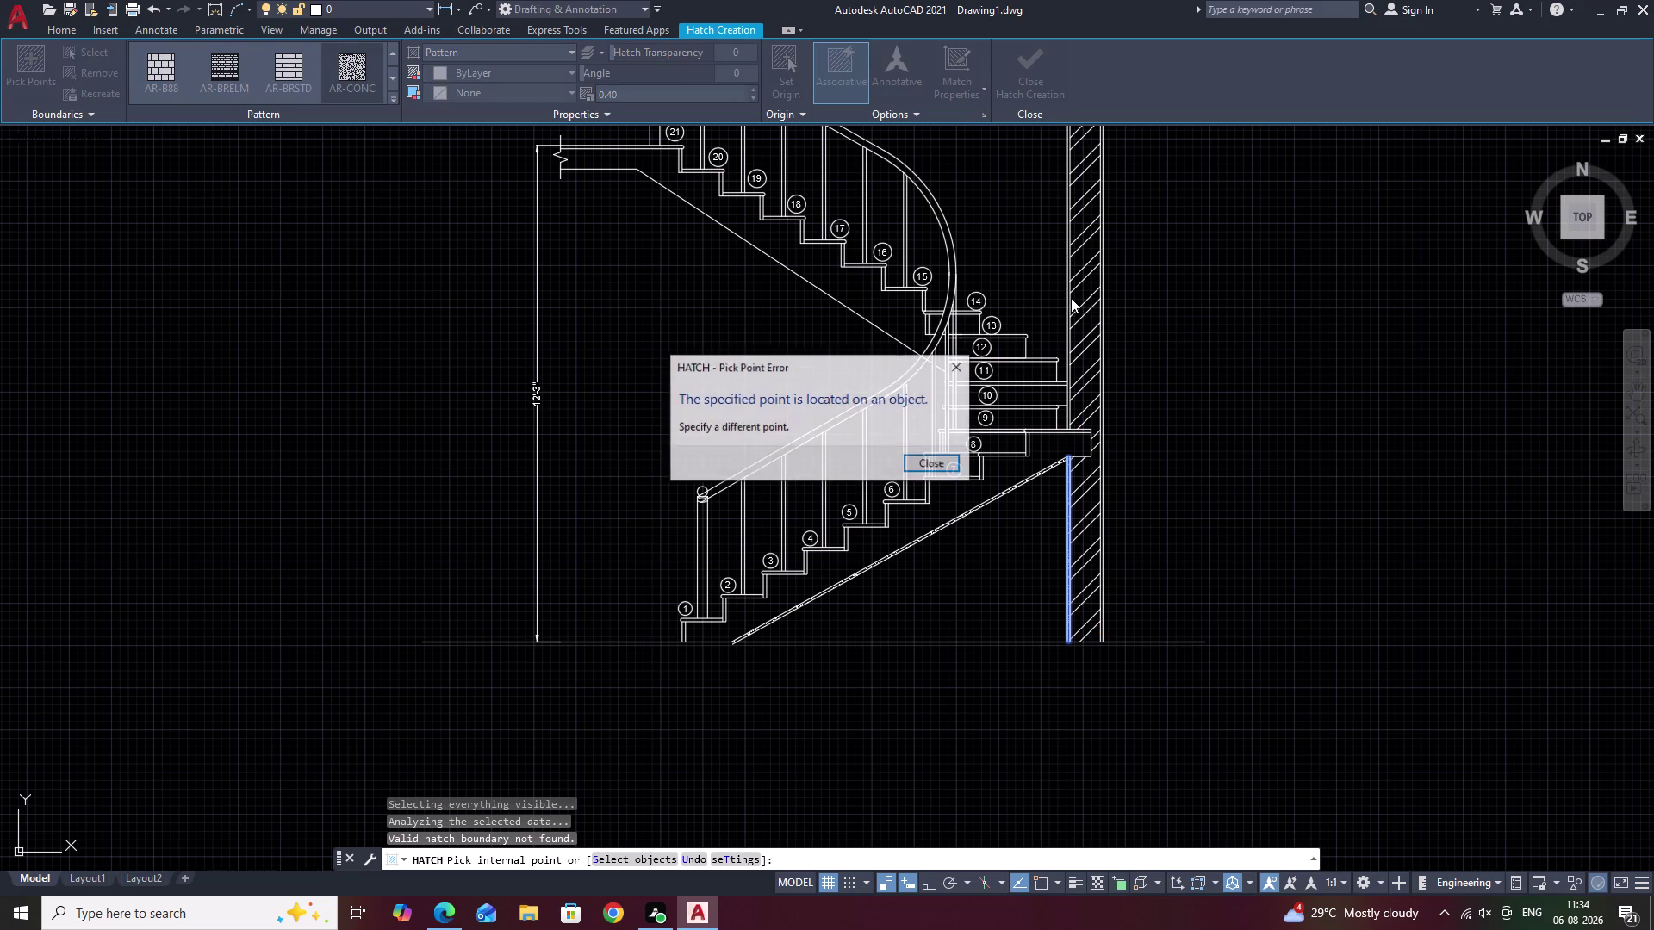
click(940, 464)
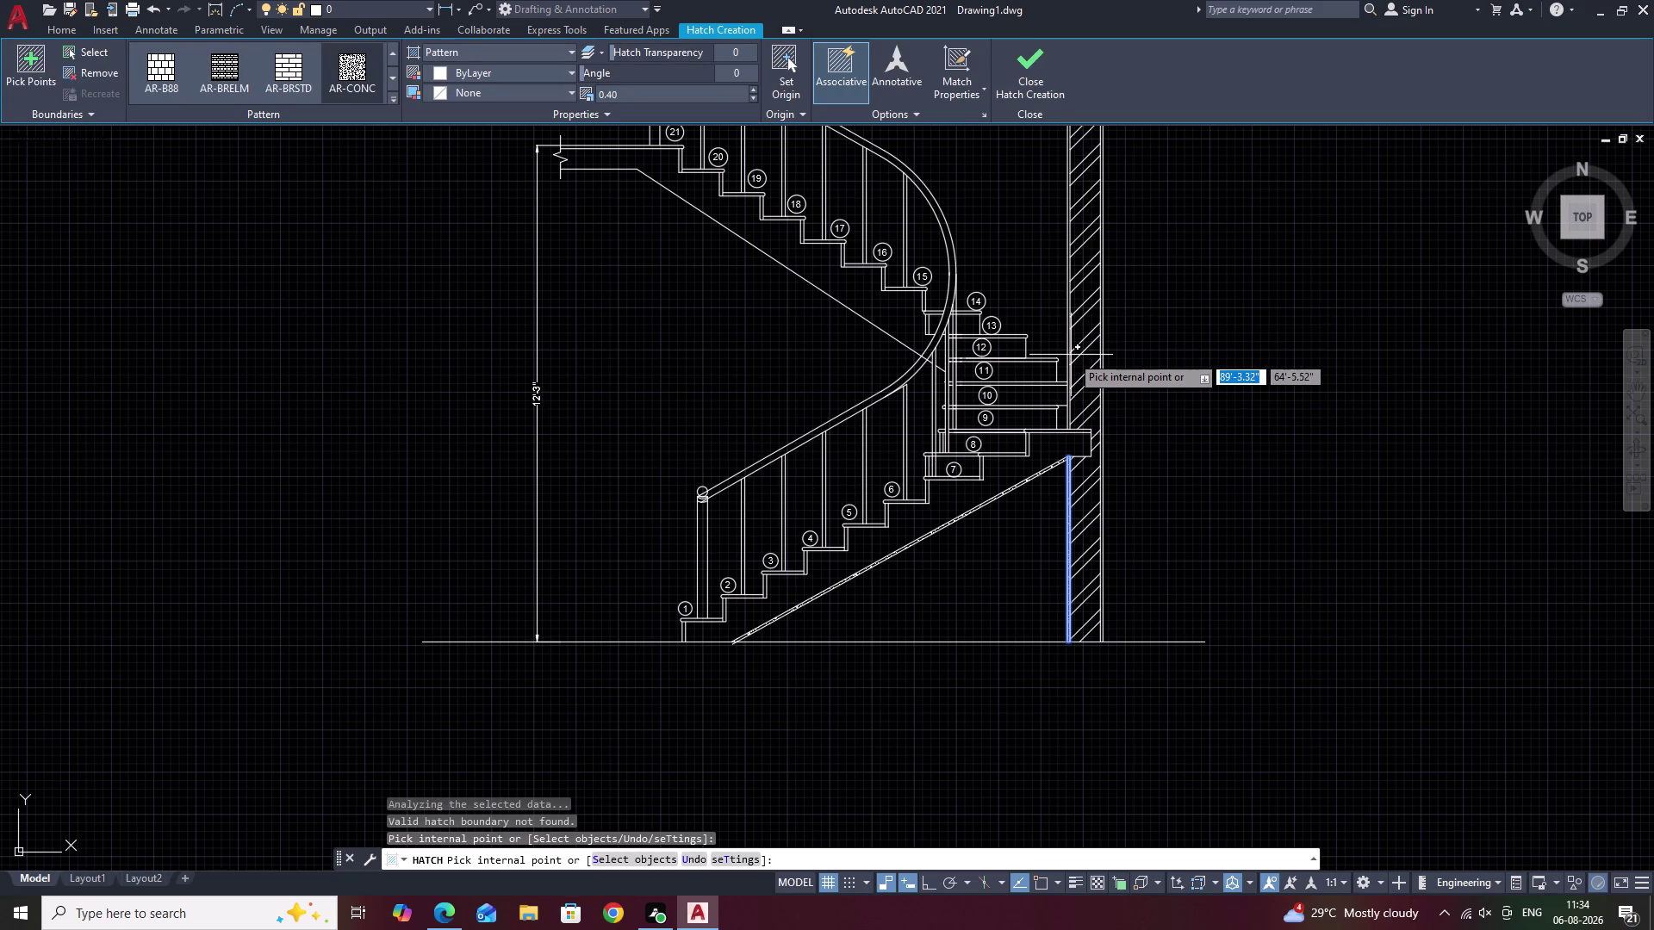
click(1068, 358)
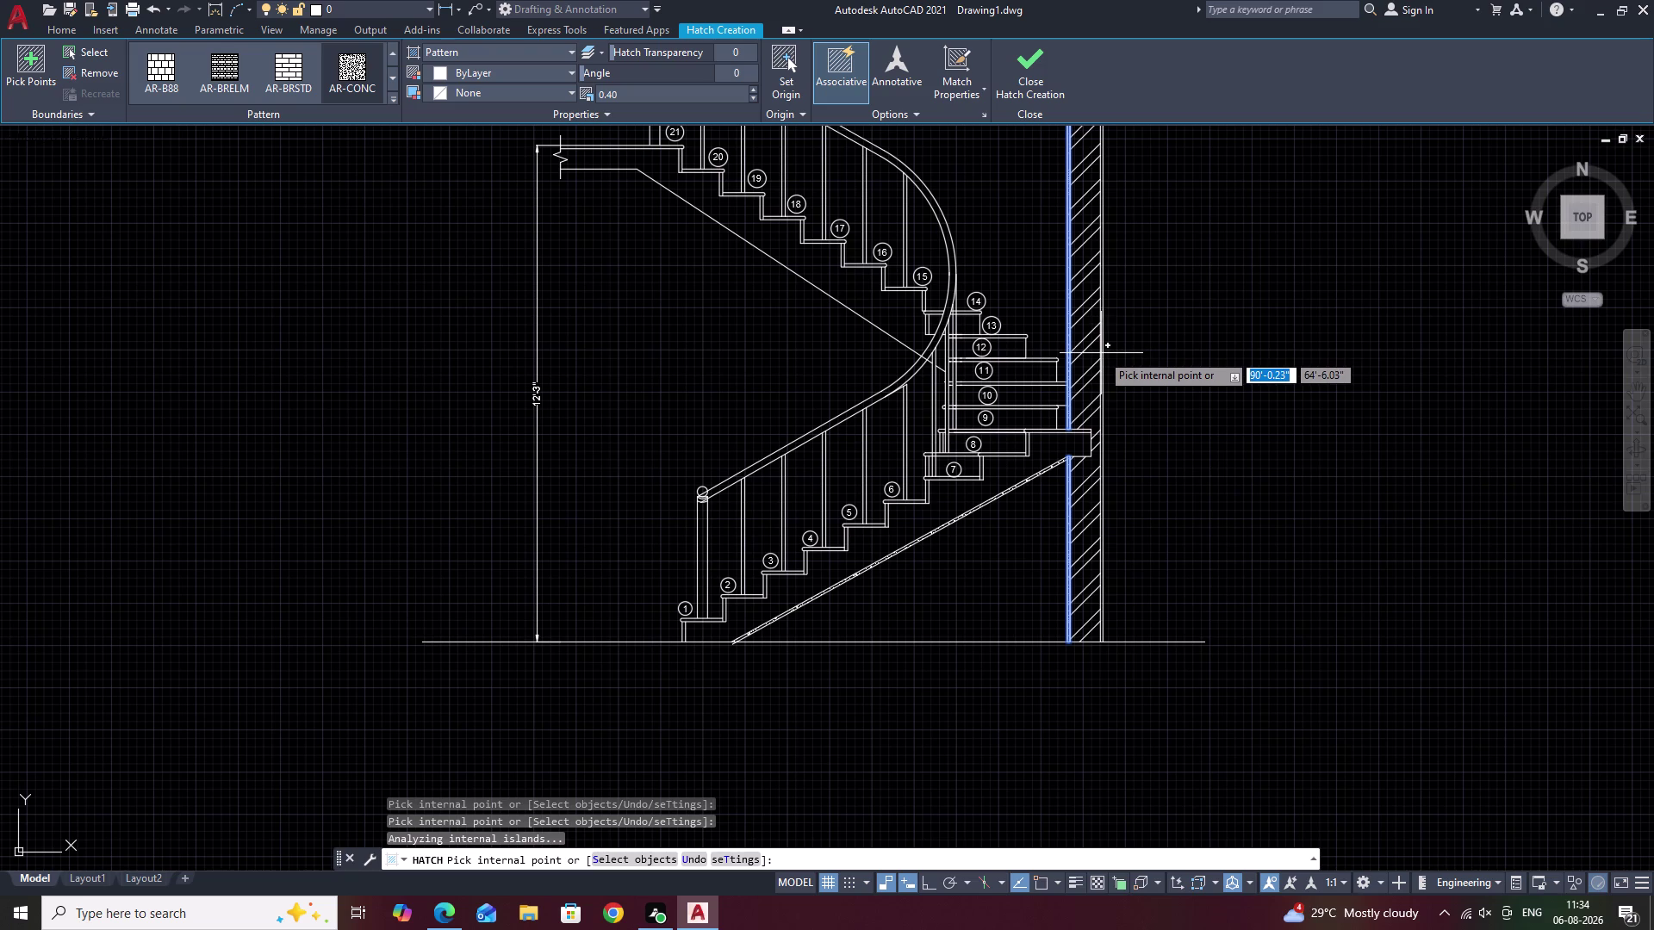
click(1102, 352)
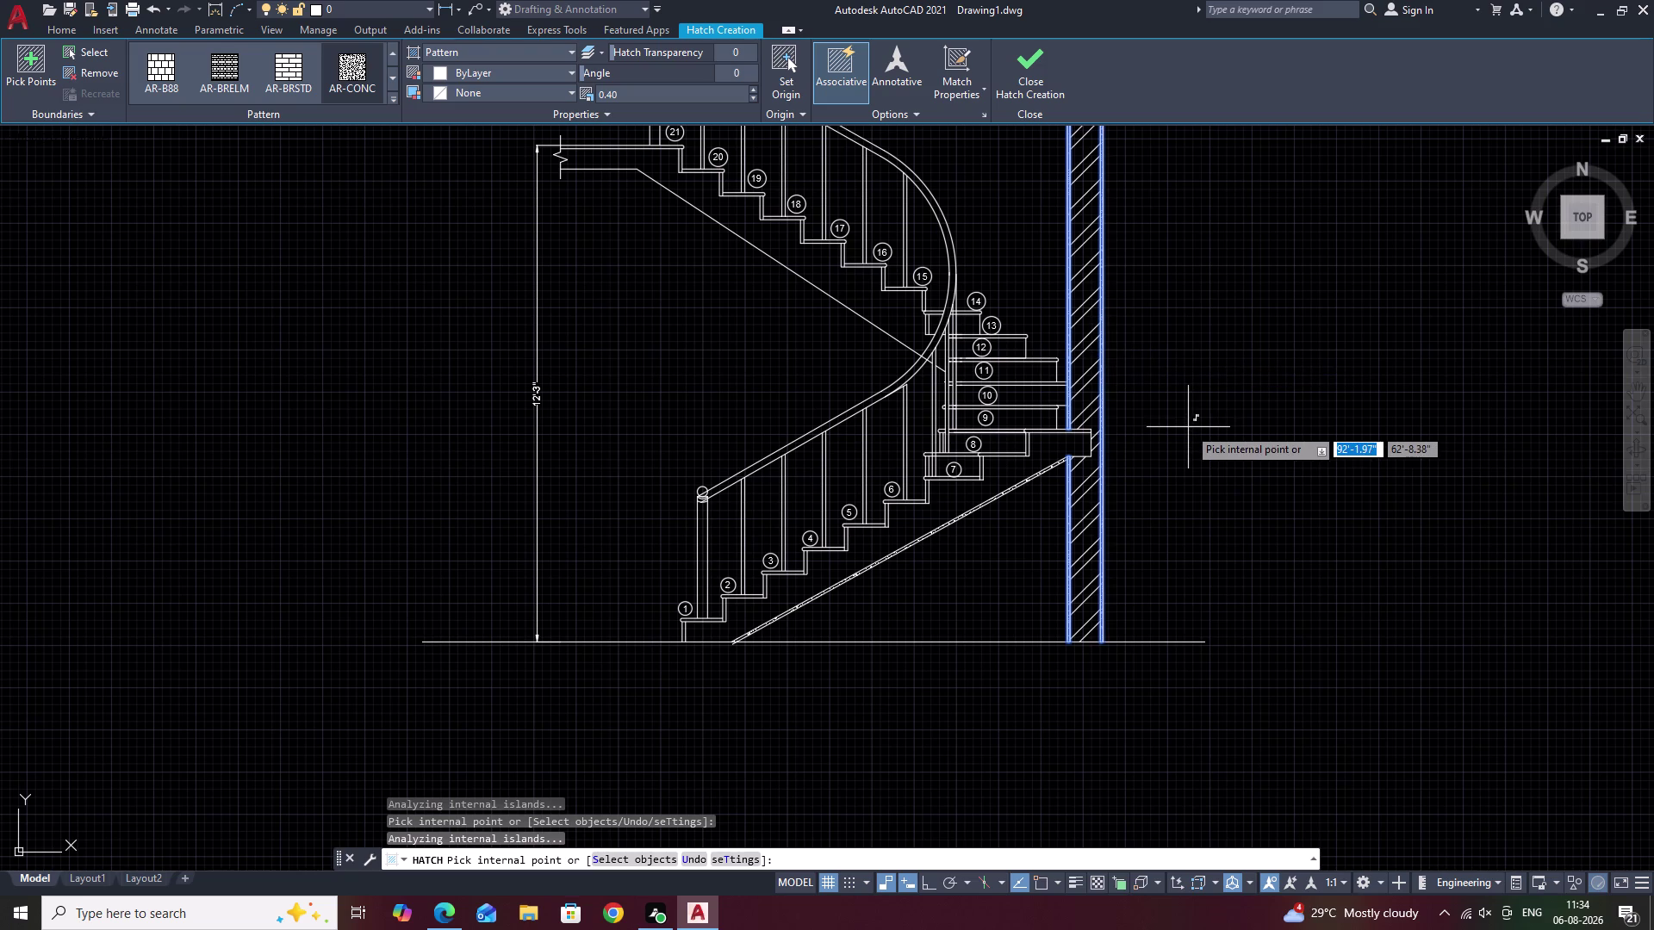
Cancel the failed hatch attempt and restart the HATCH command.
key(Escape)
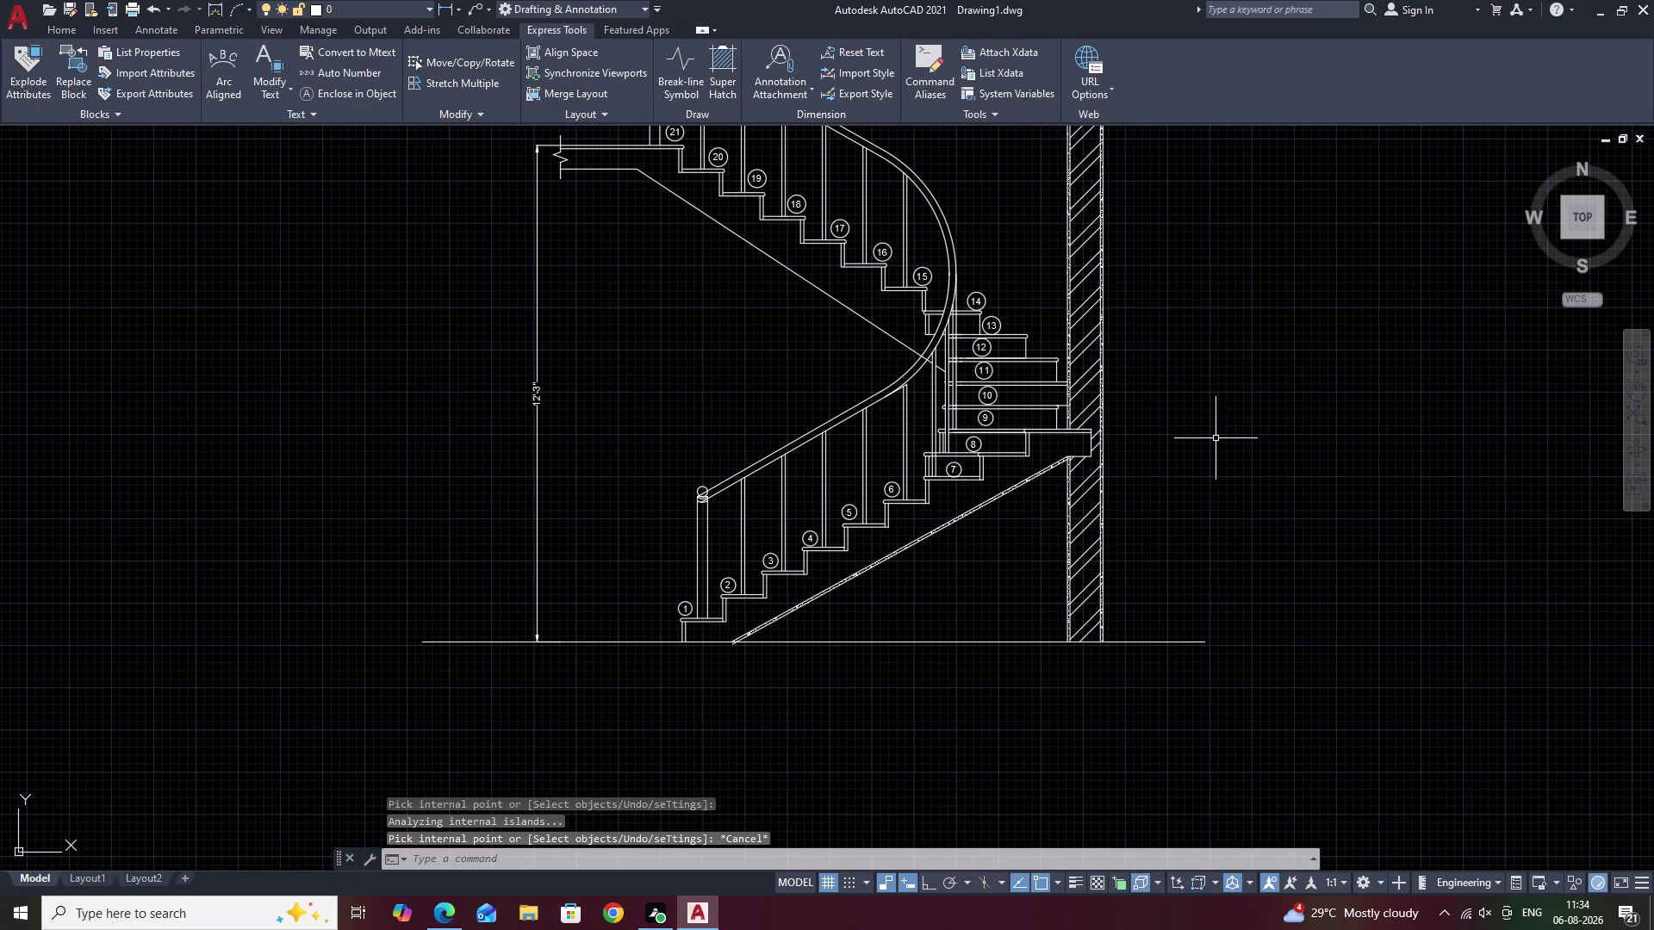
text(H)
key(space)
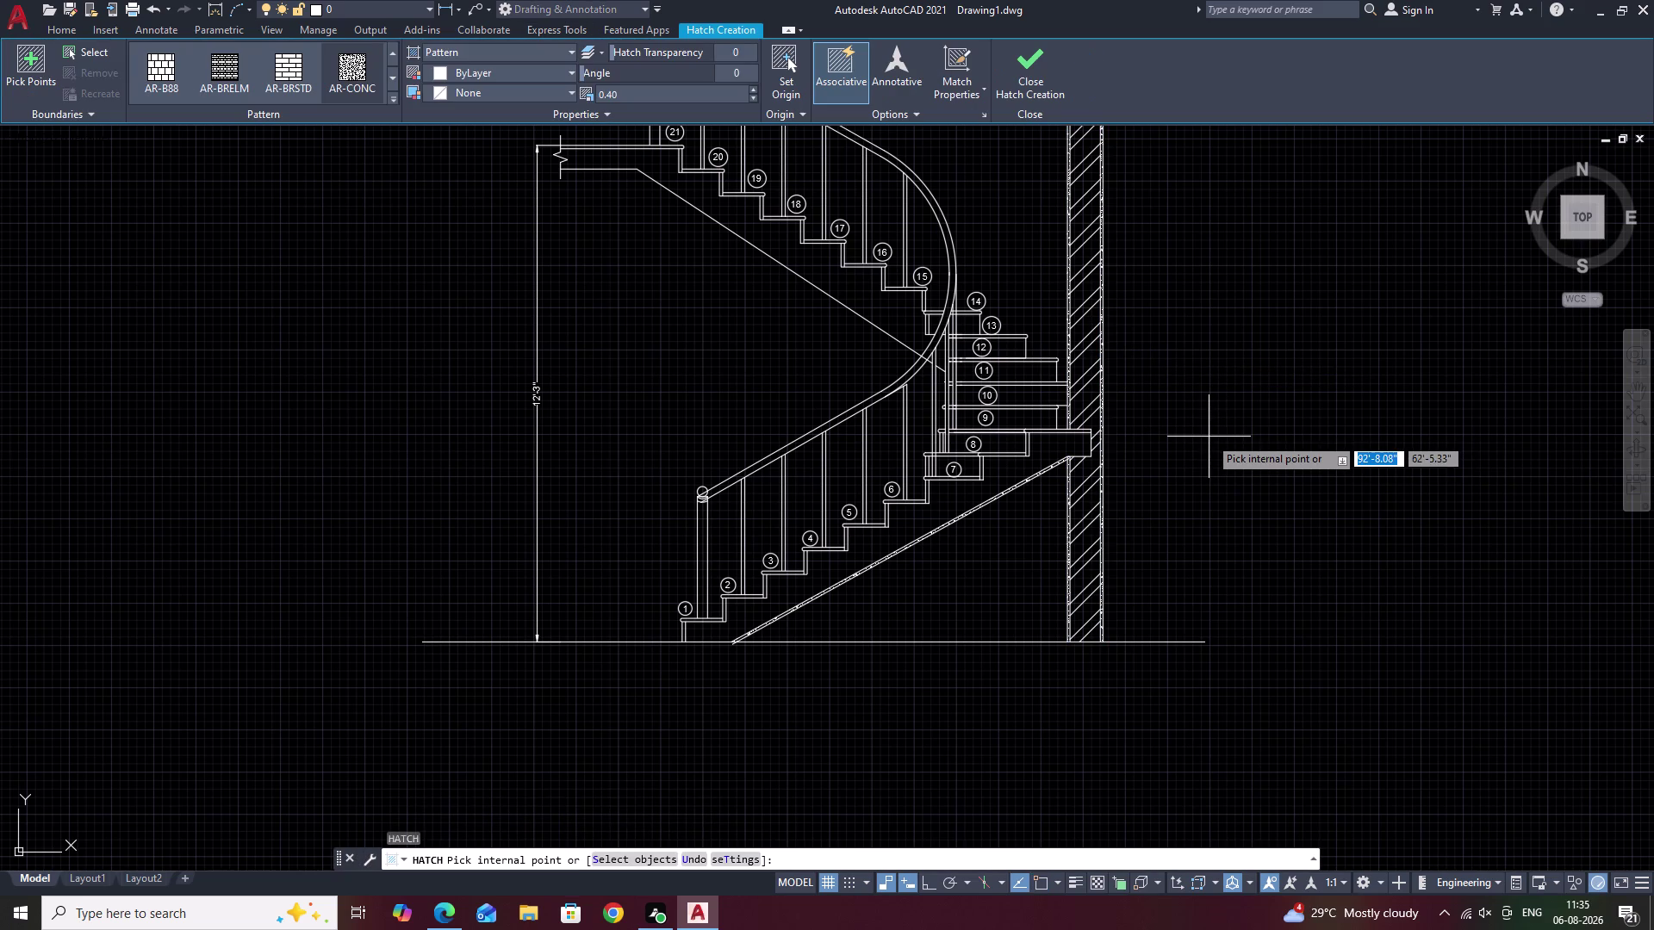
Hatch the space under the lower flight and set its scale to 0.8.
click(354, 69)
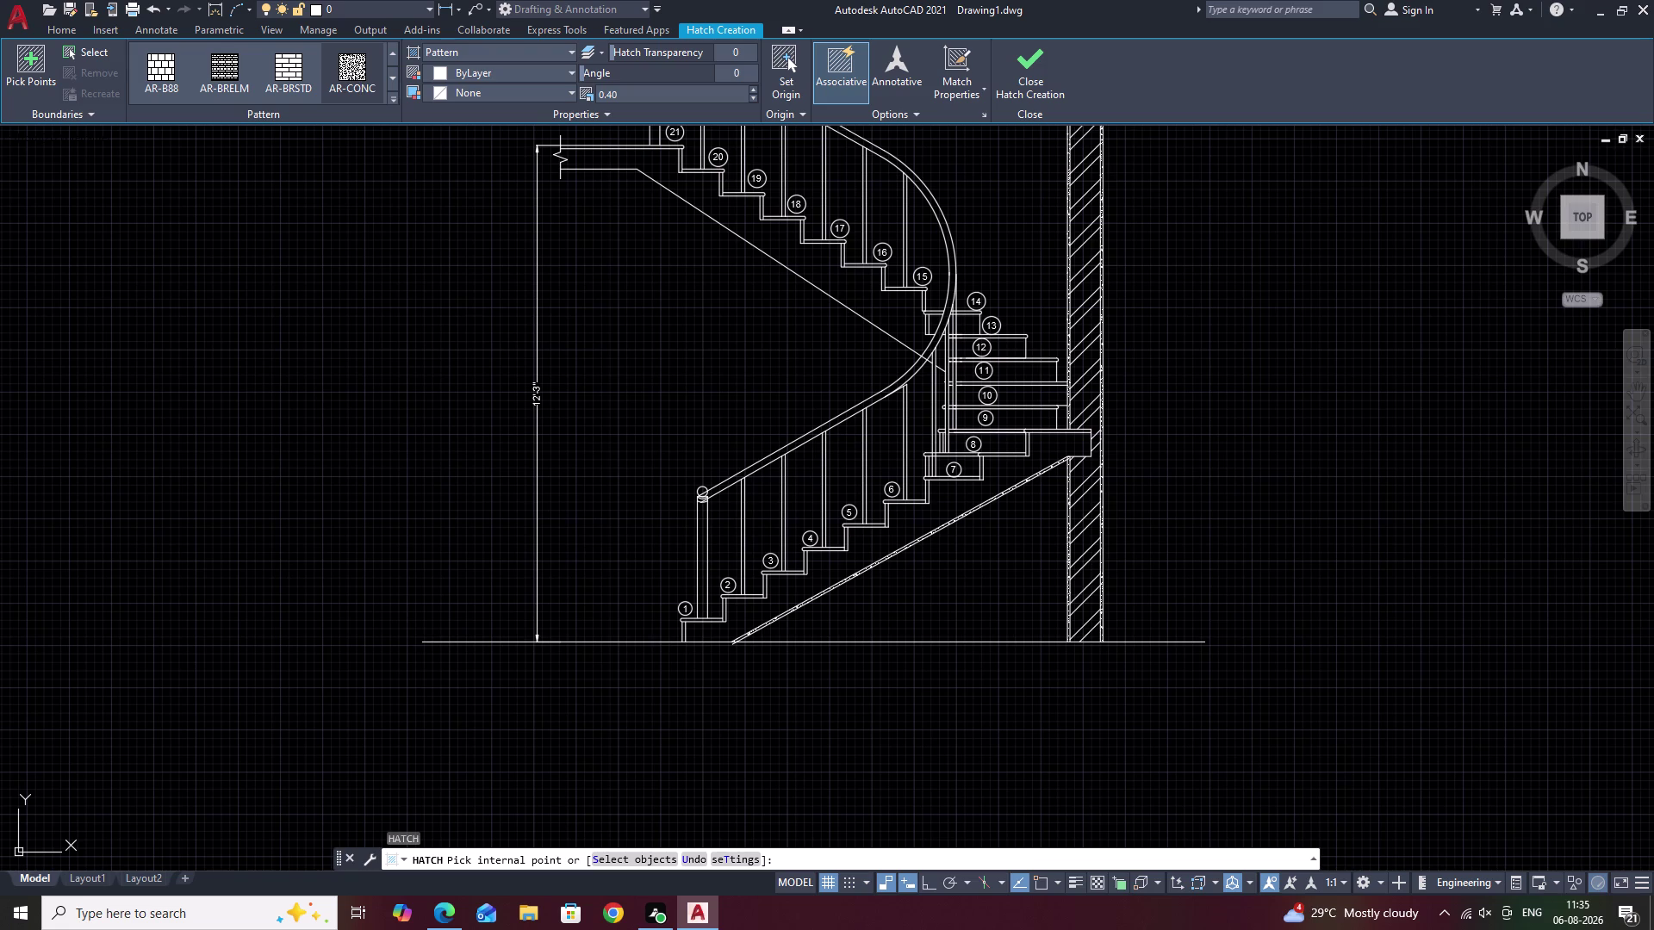
click(906, 527)
click(906, 526)
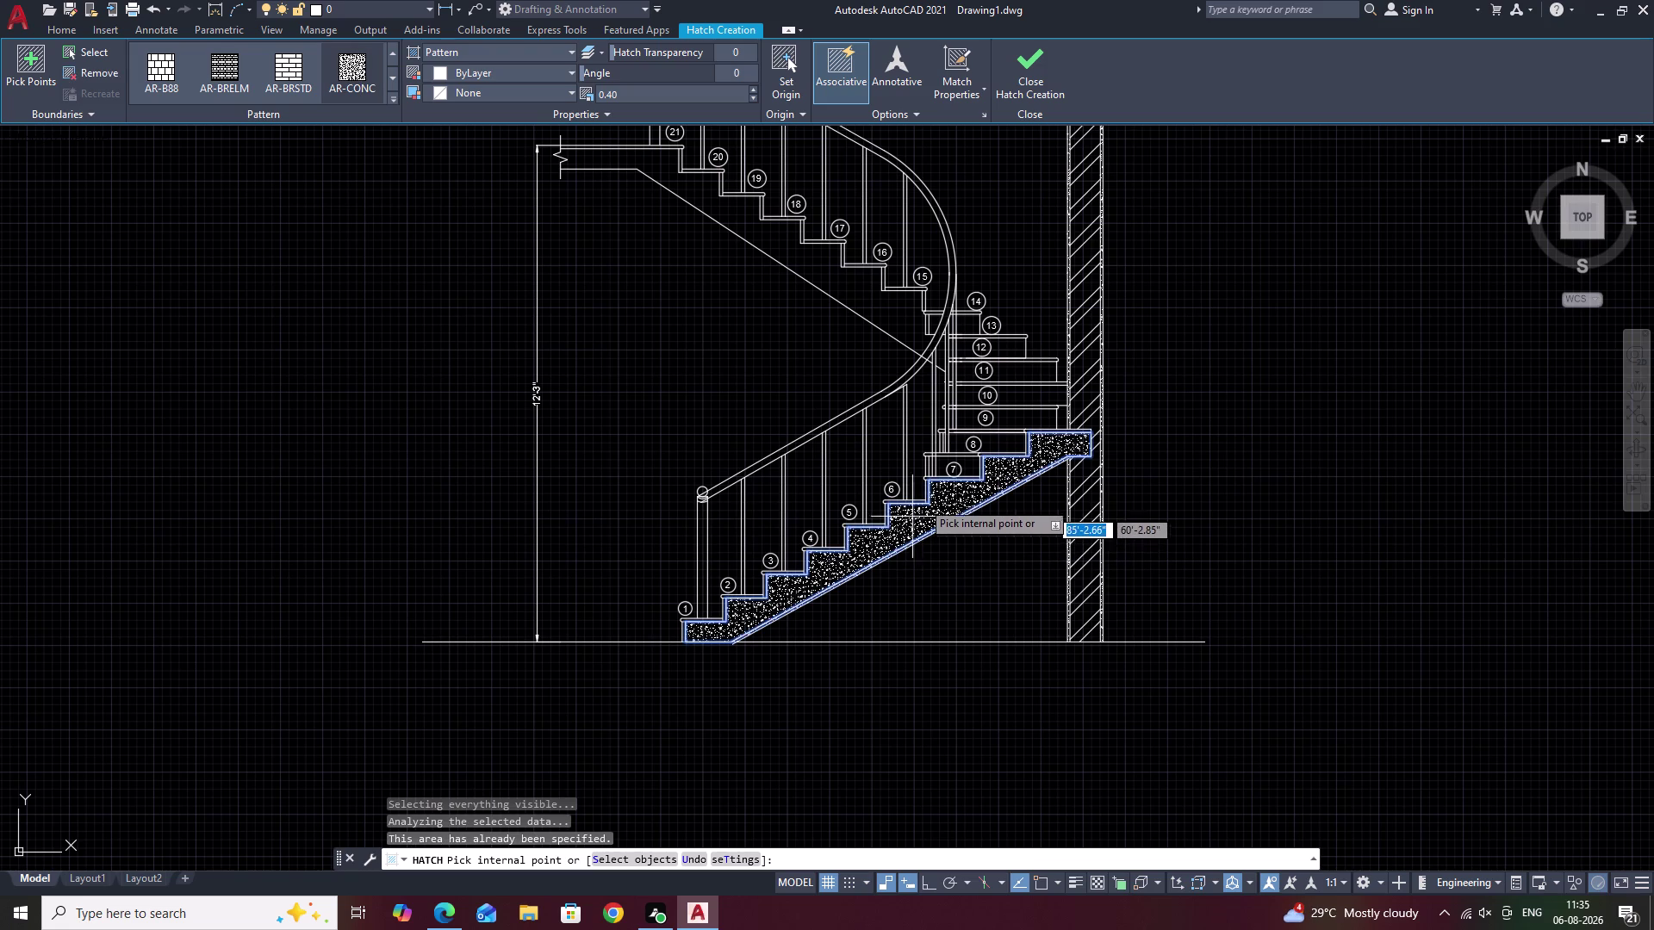
click(640, 95)
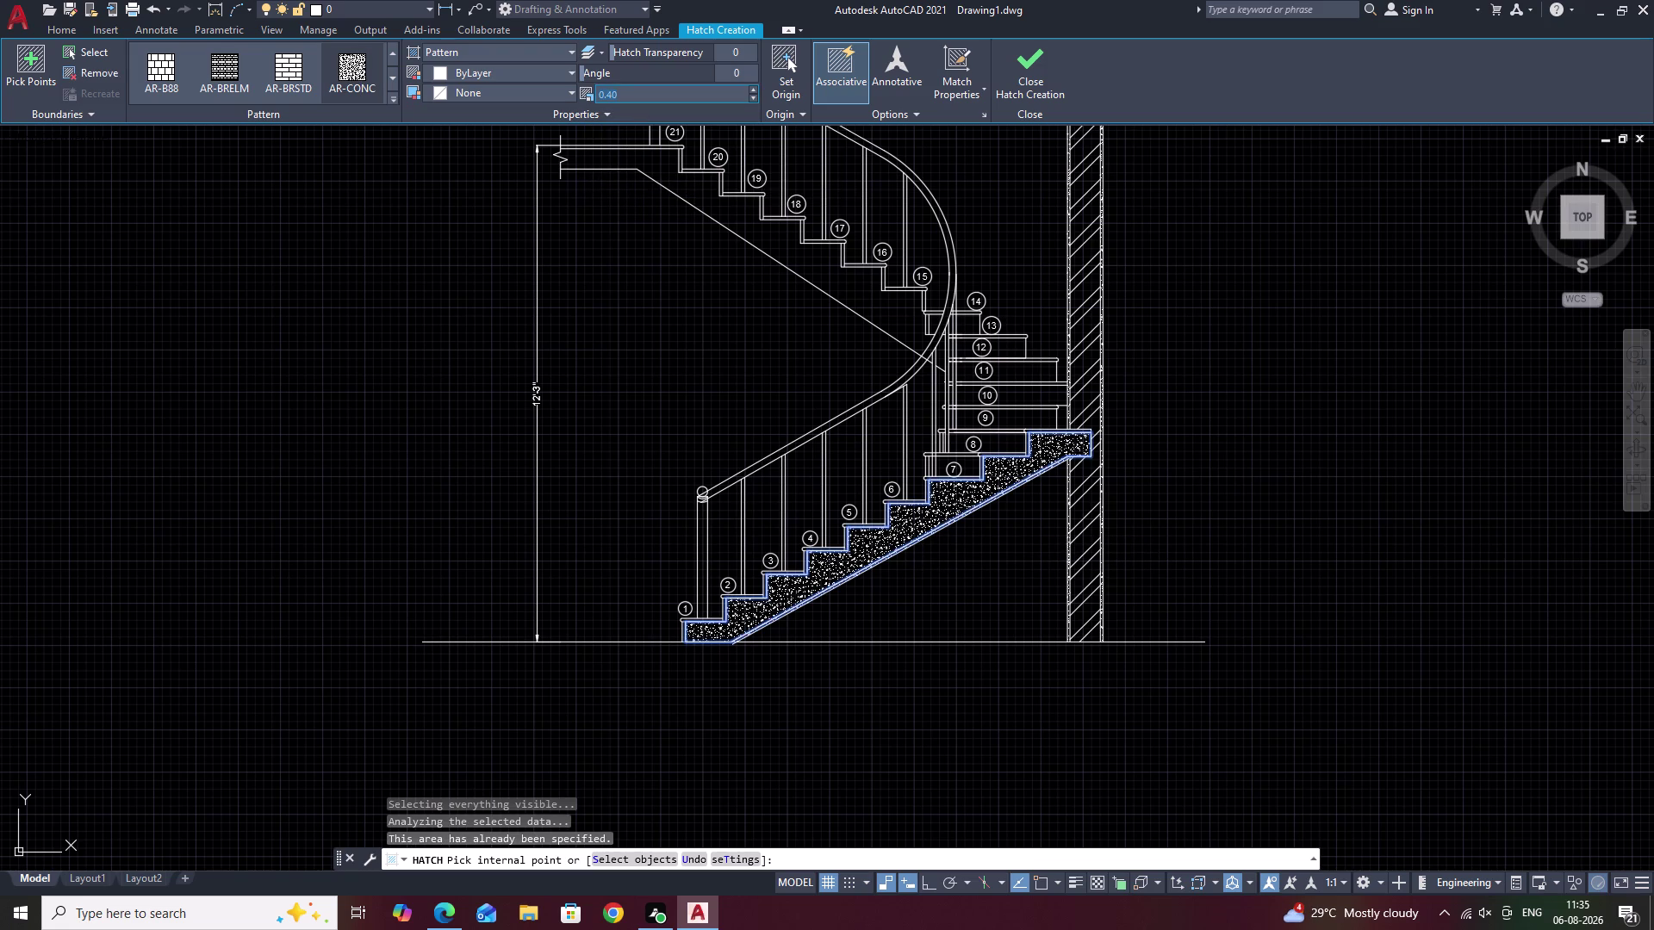
key(BackSpace)
text(.8)
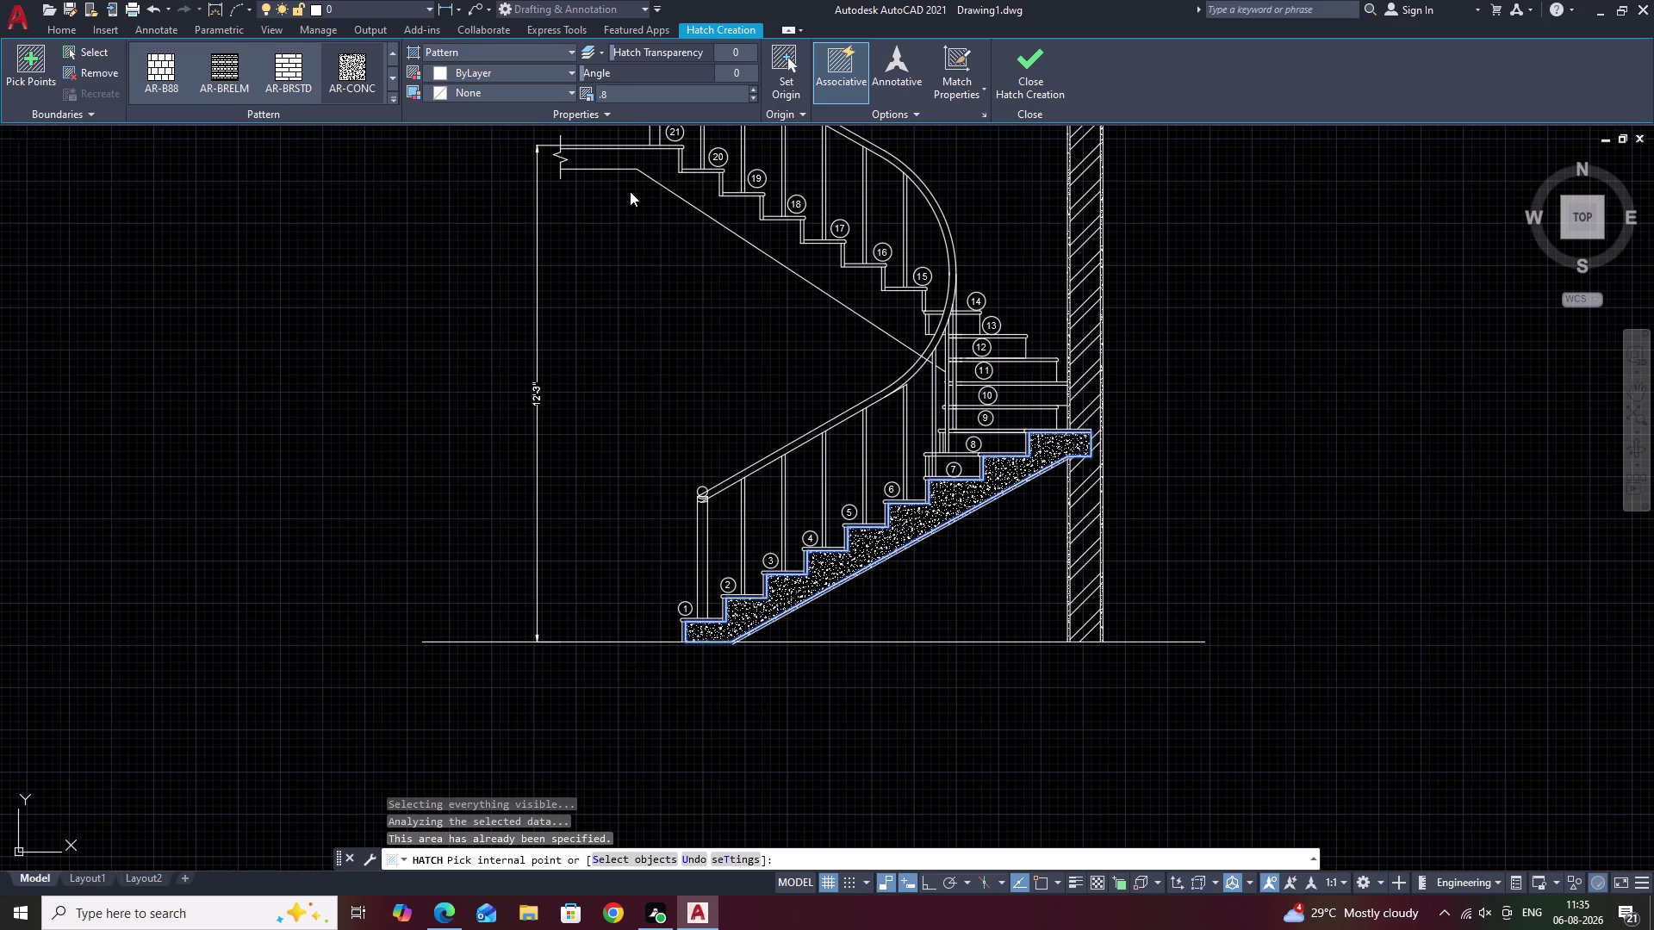
click(630, 198)
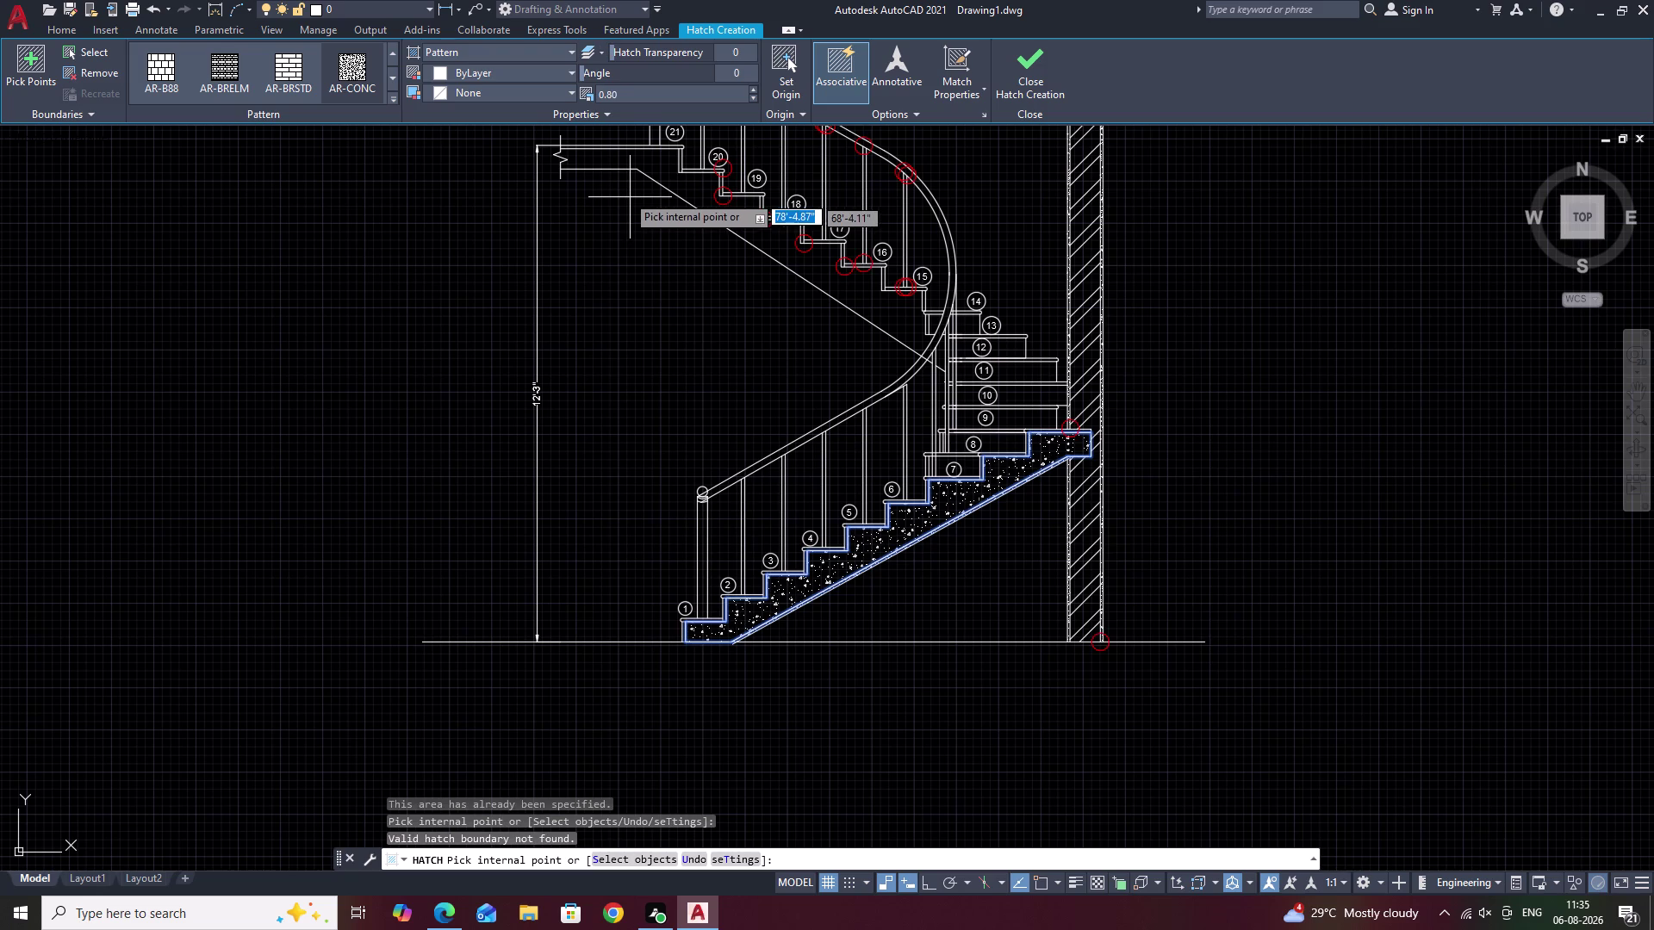
Change the concrete hatch scale to 0.9, then to 1.
click(631, 92)
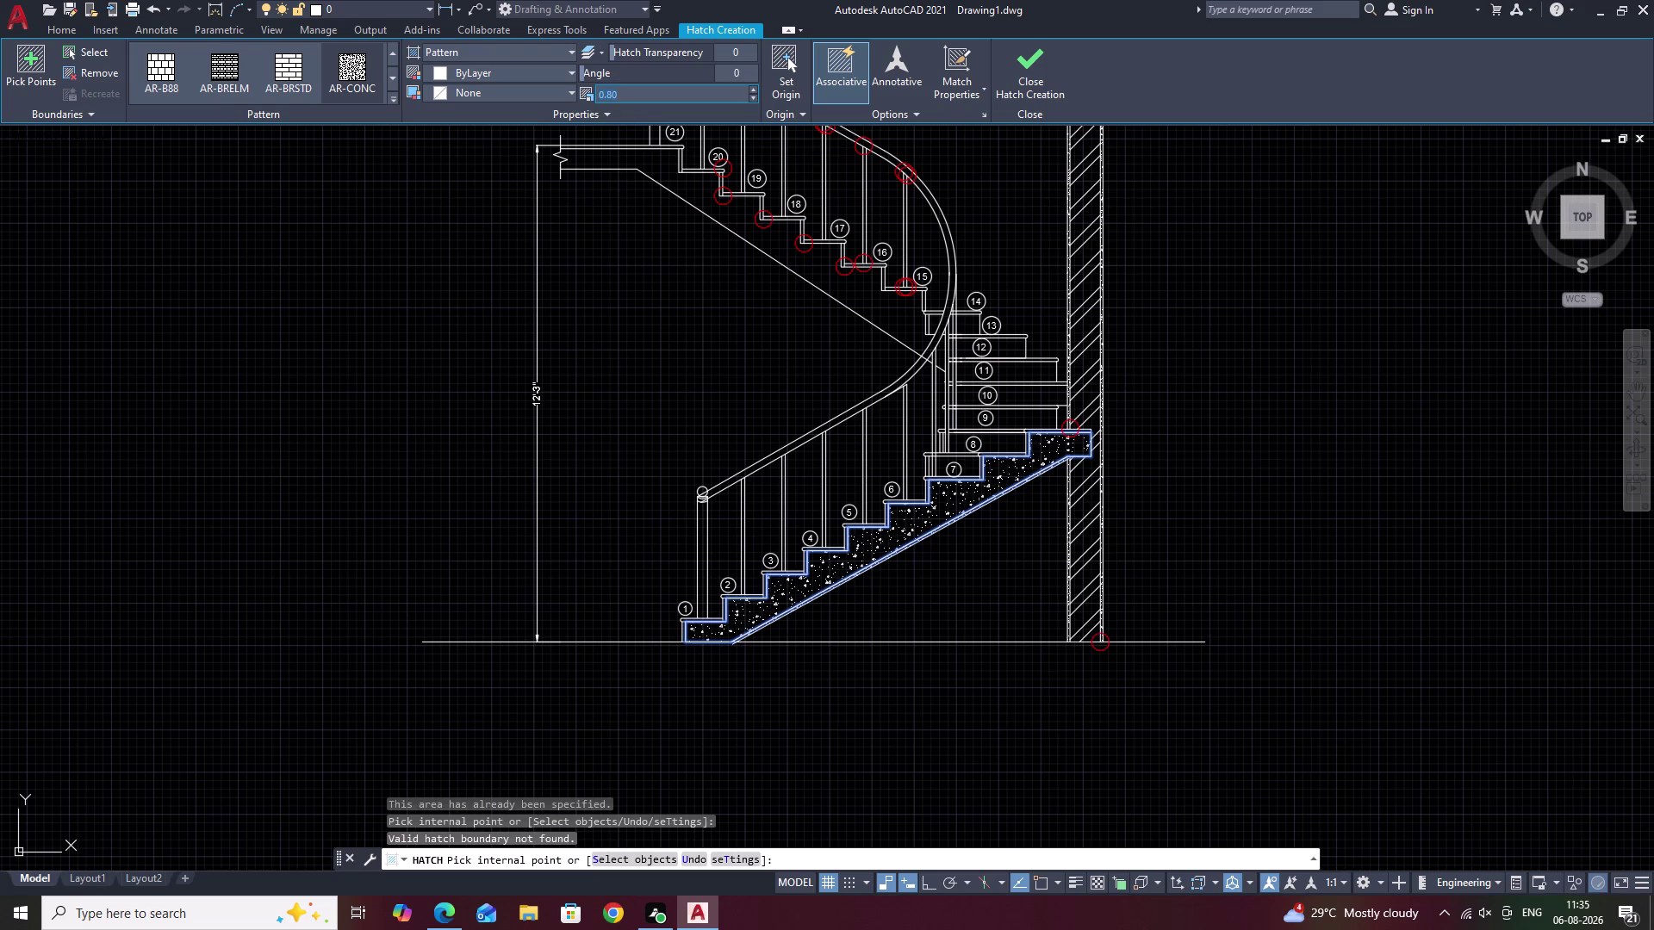
key(BackSpace)
text(.9)
click(636, 245)
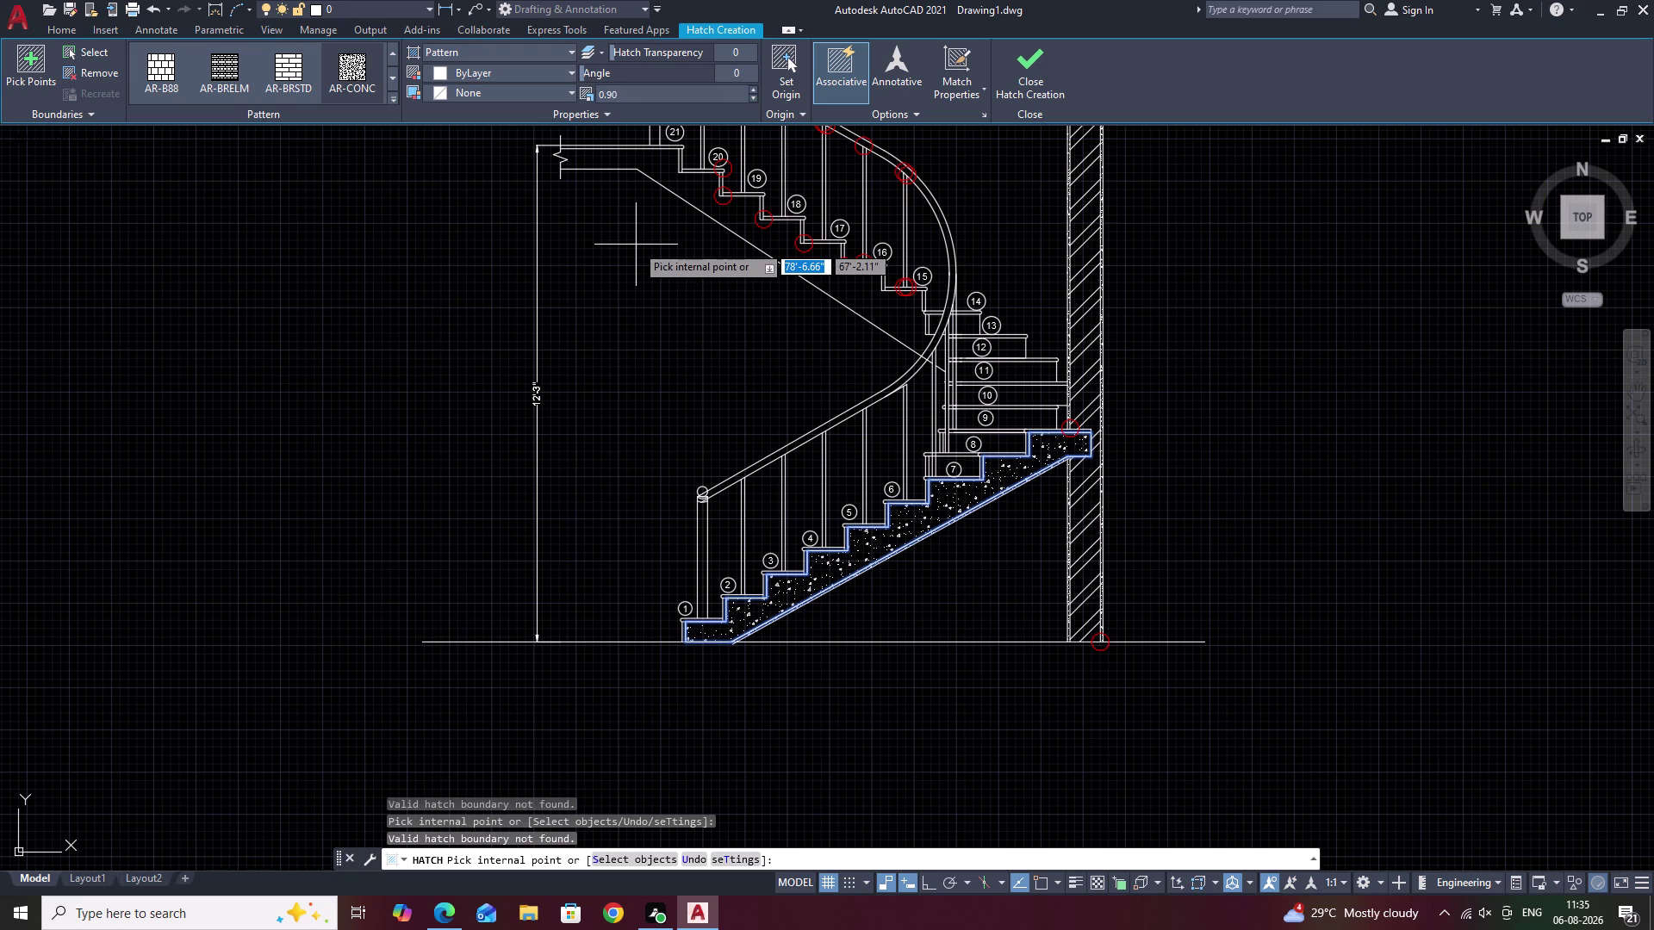
click(653, 88)
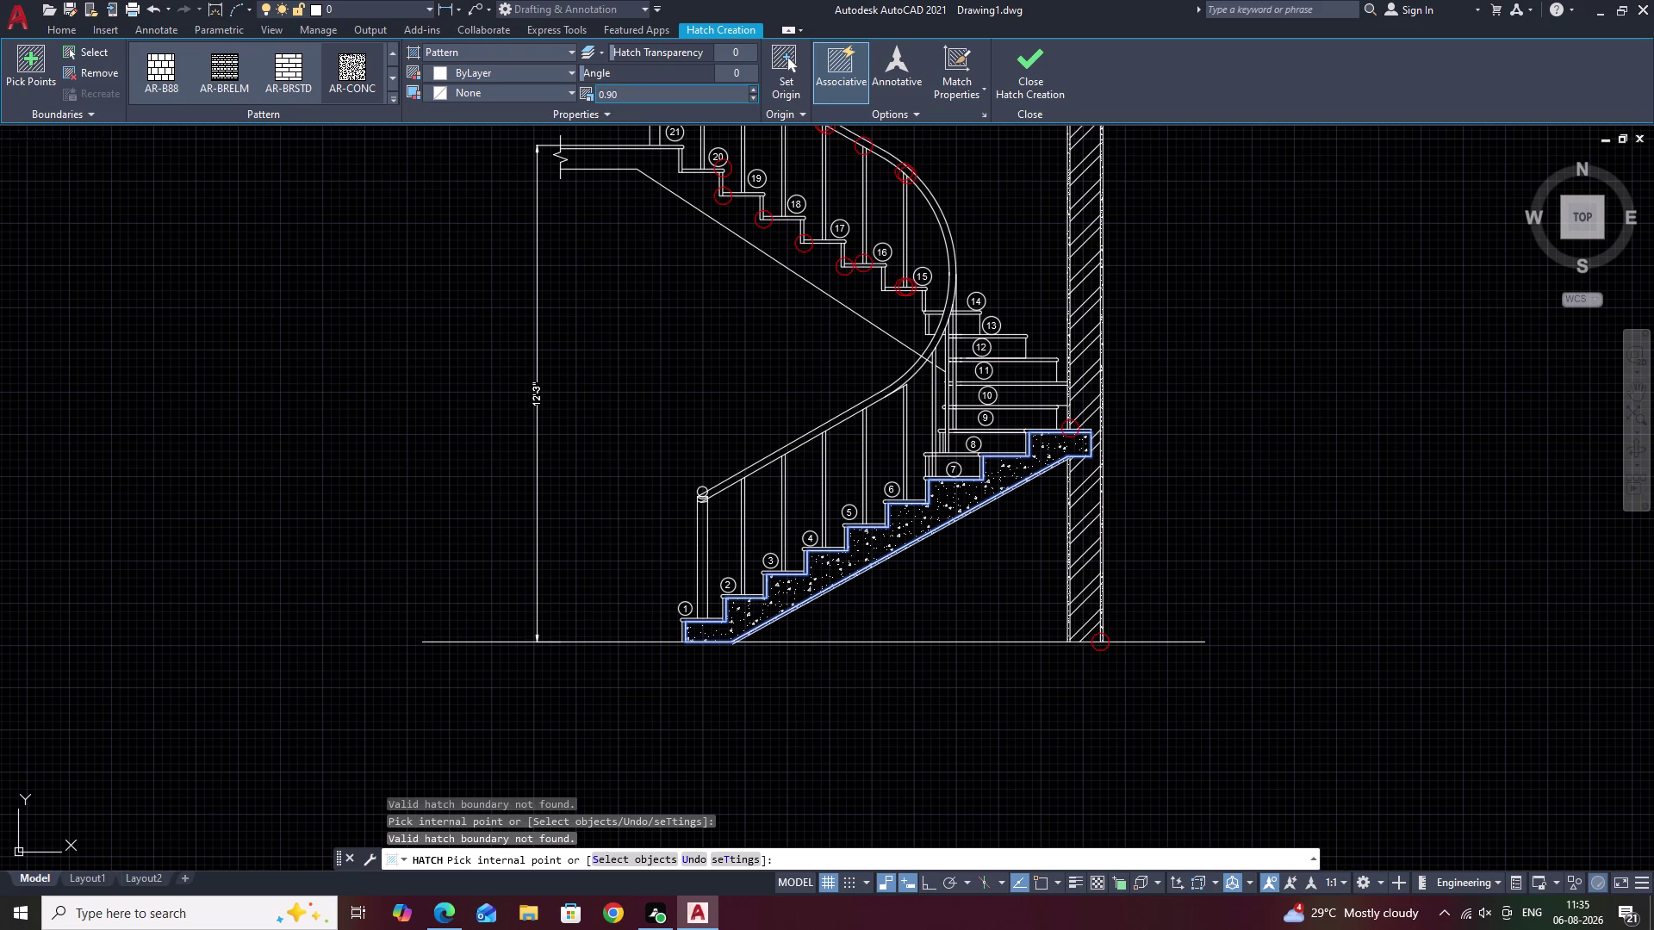
double_click(652, 92)
key(BackSpace)
key(1)
click(626, 335)
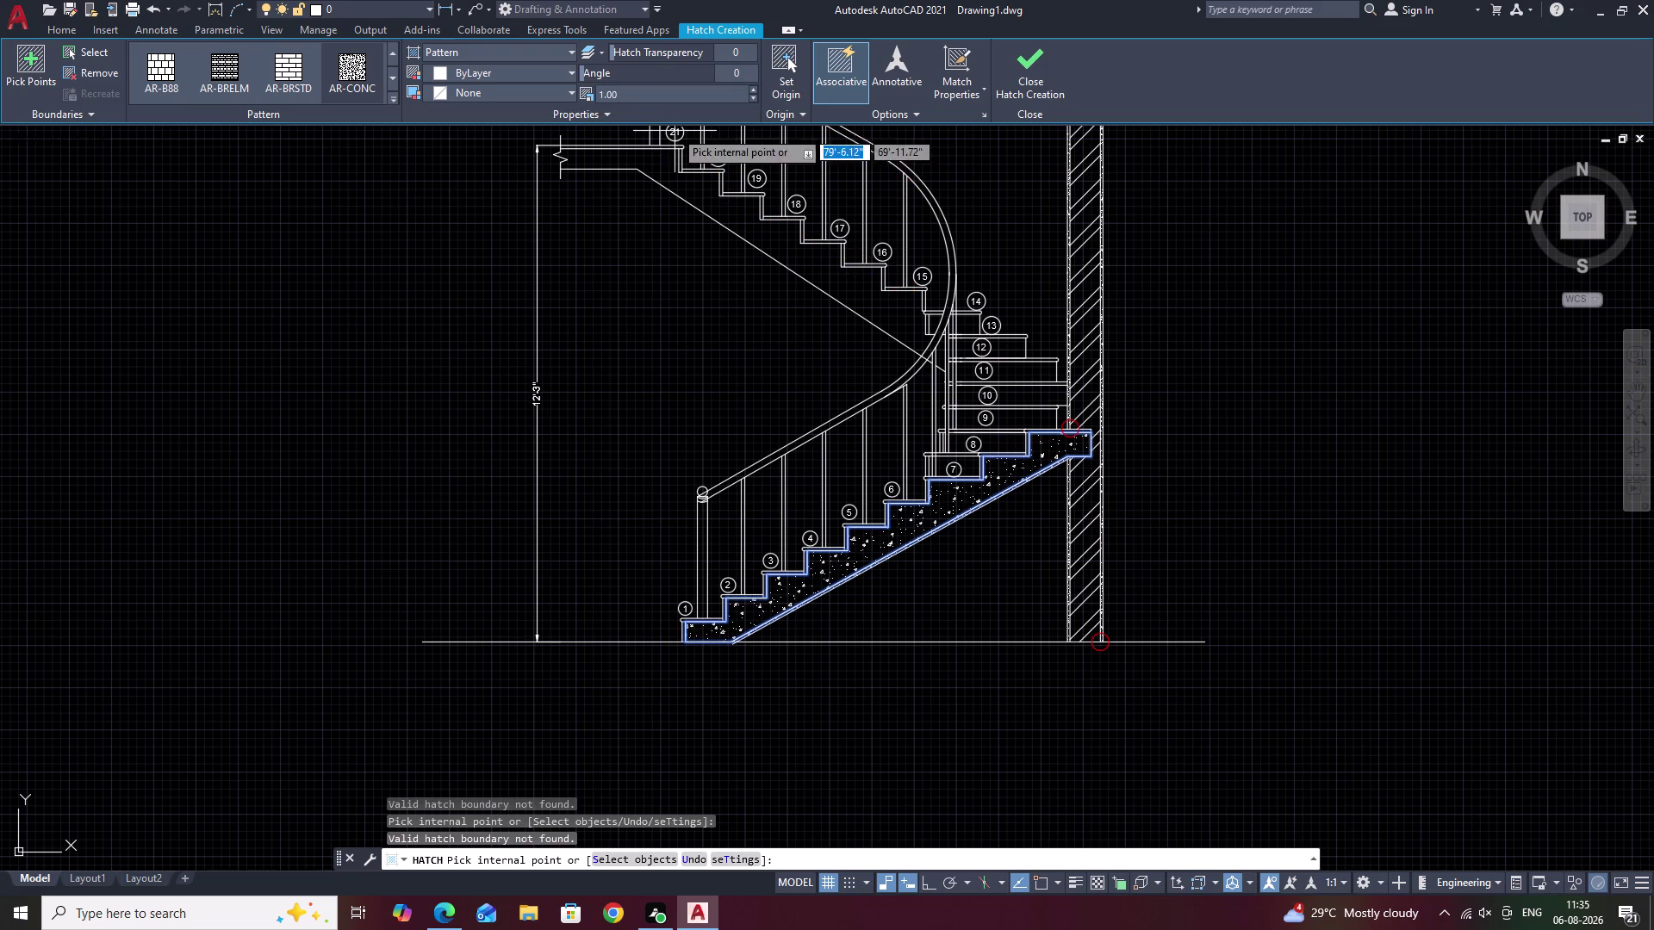
Try hatch scale 2, return to 1, and close the hatch editor.
click(670, 96)
key(BackSpace)
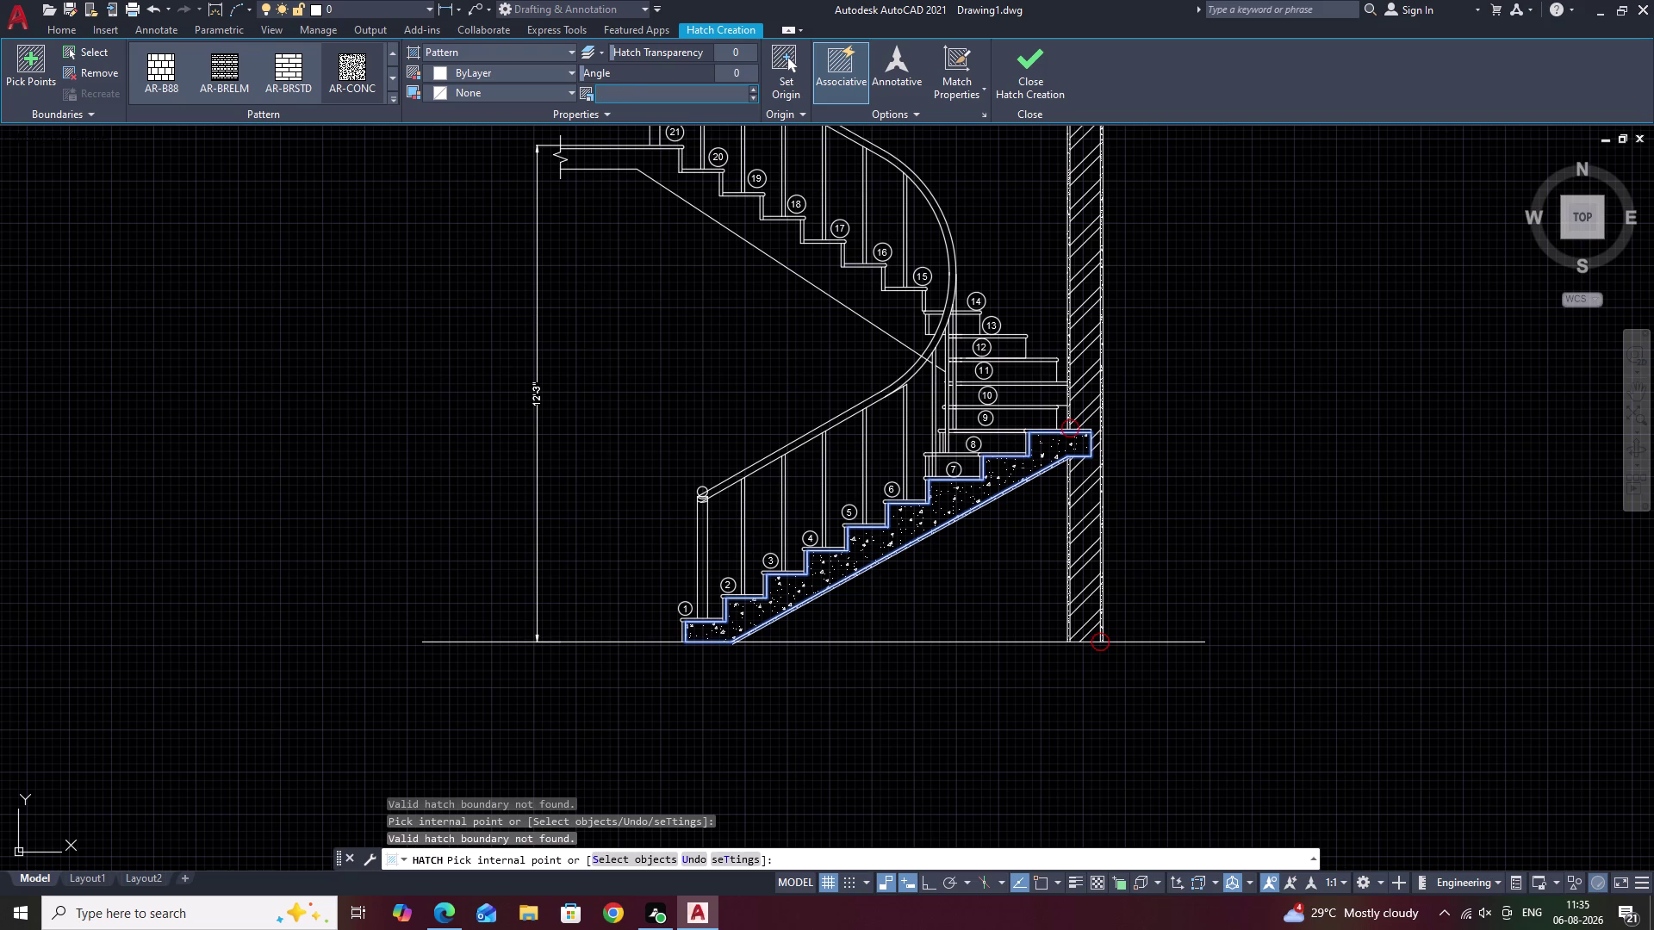
key(2)
click(640, 284)
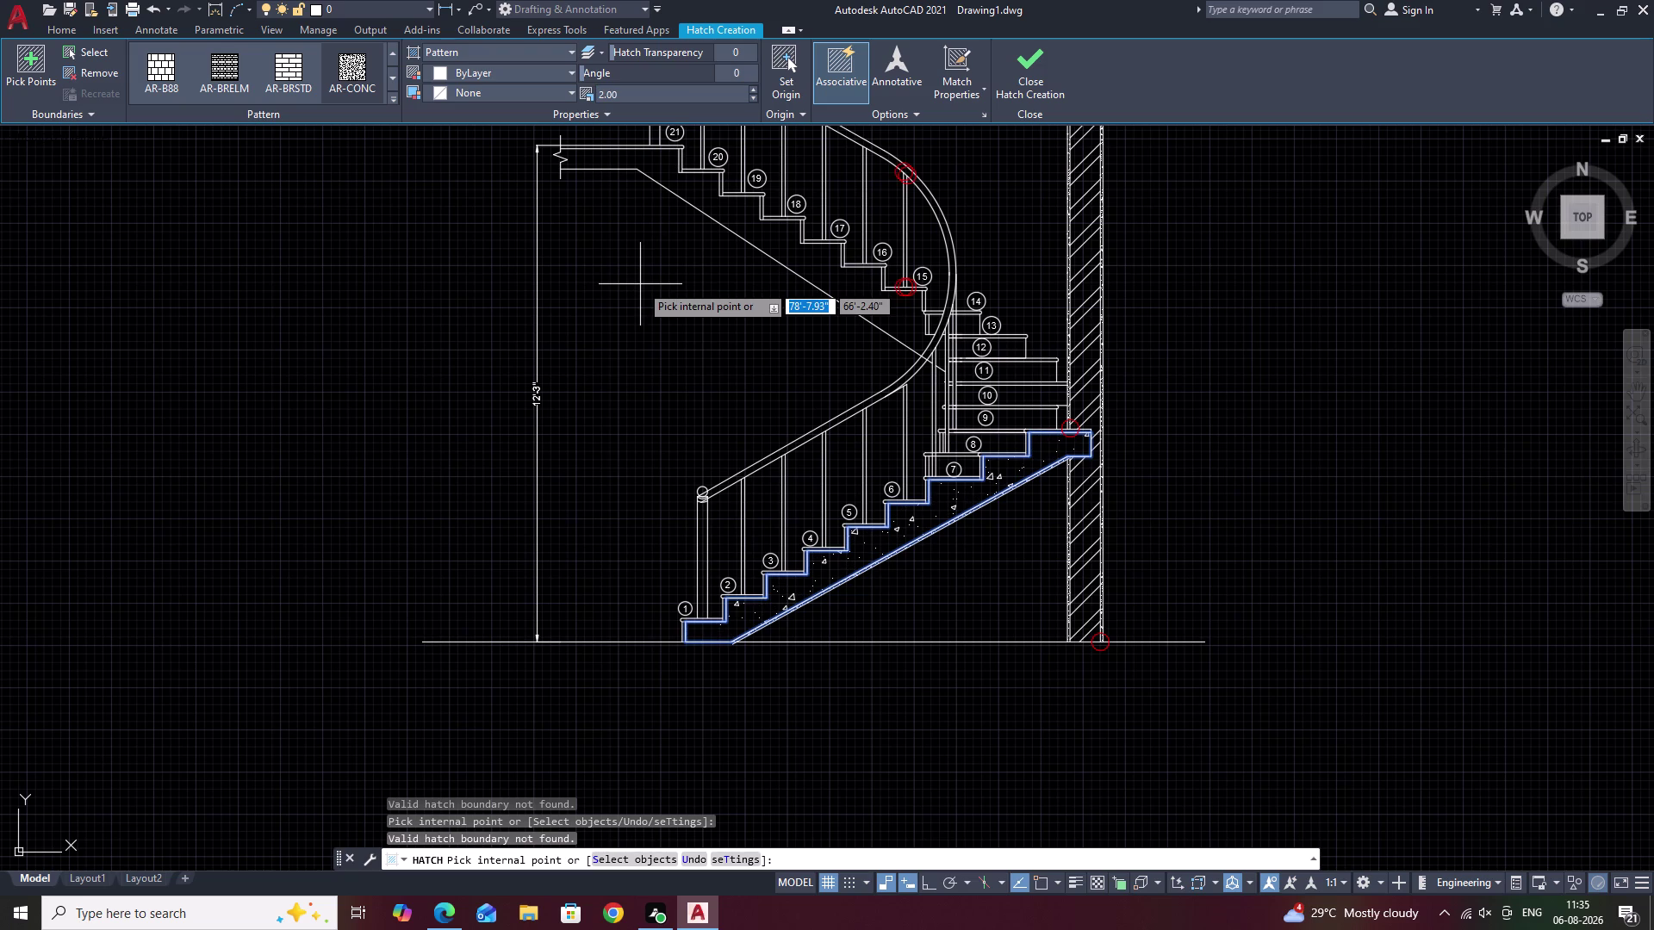
click(642, 96)
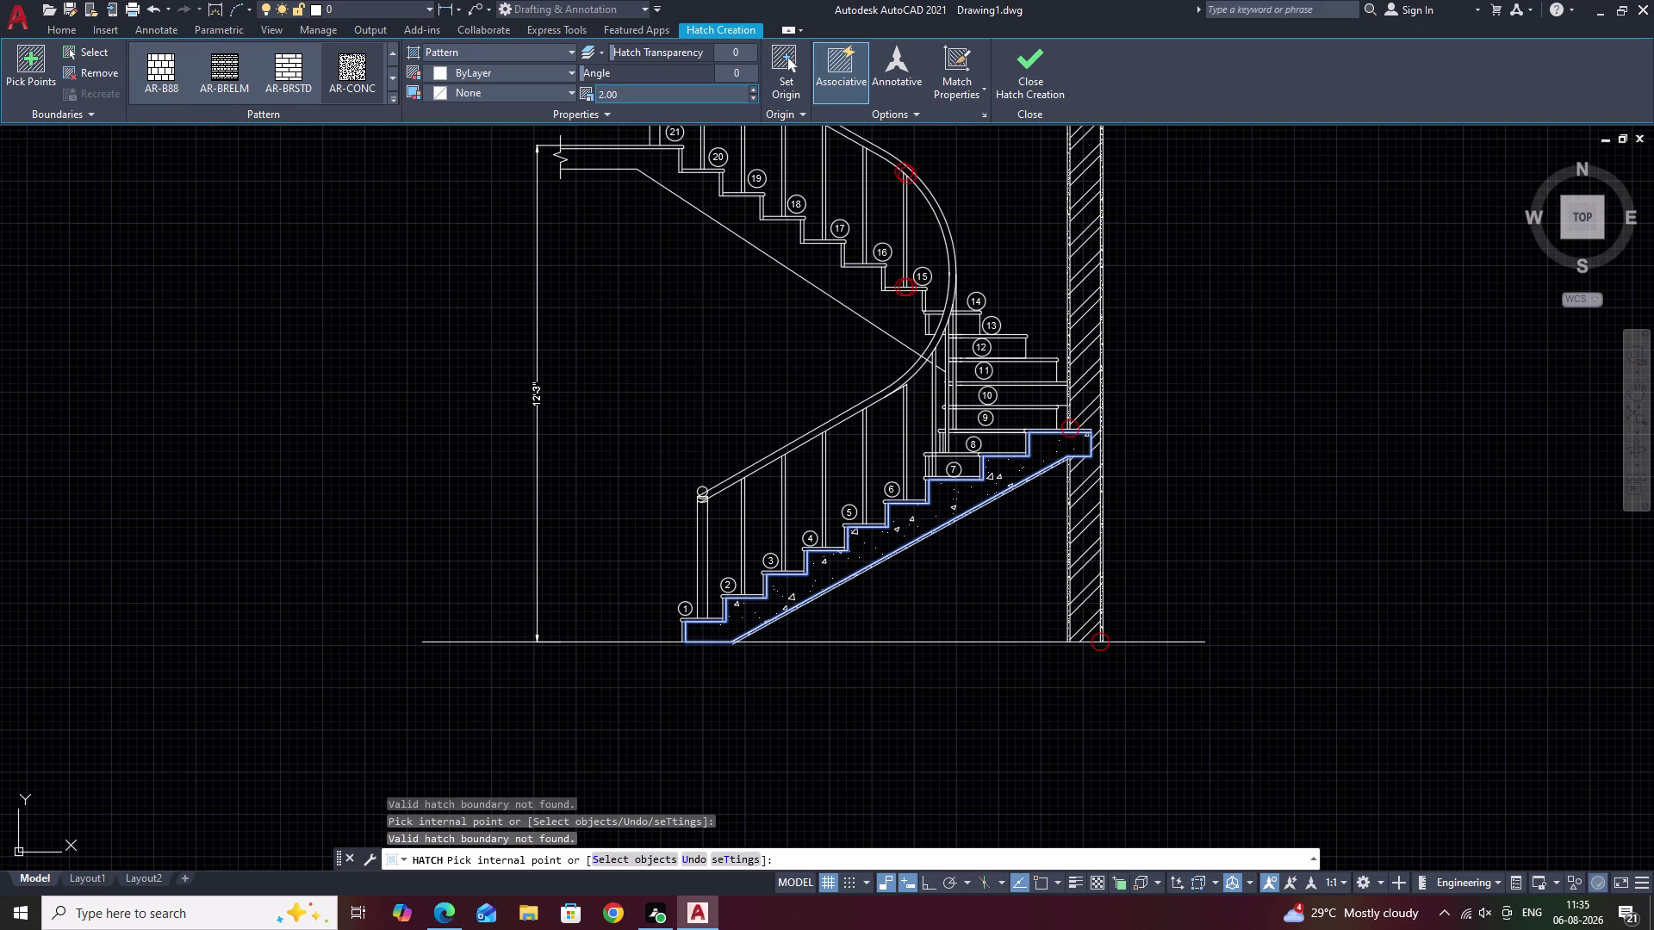
key(BackSpace)
key(1)
click(614, 229)
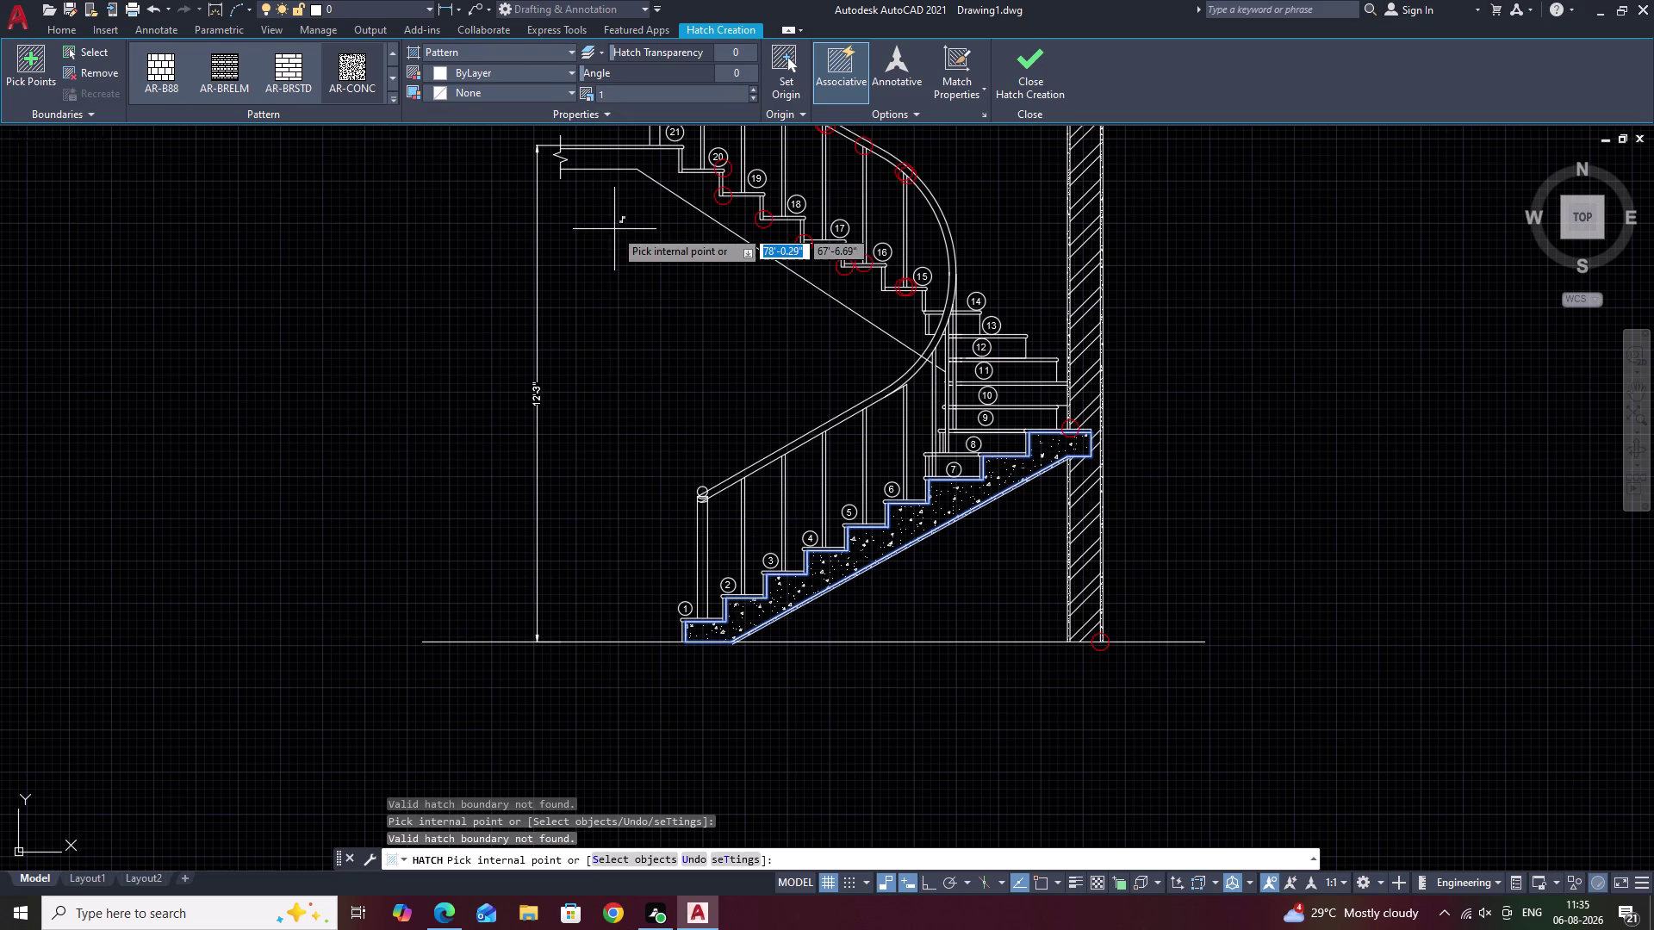
key(Escape)
scroll(down, 3)
middle_drag(1246, 356, 1137, 470)
scroll(up, 3)
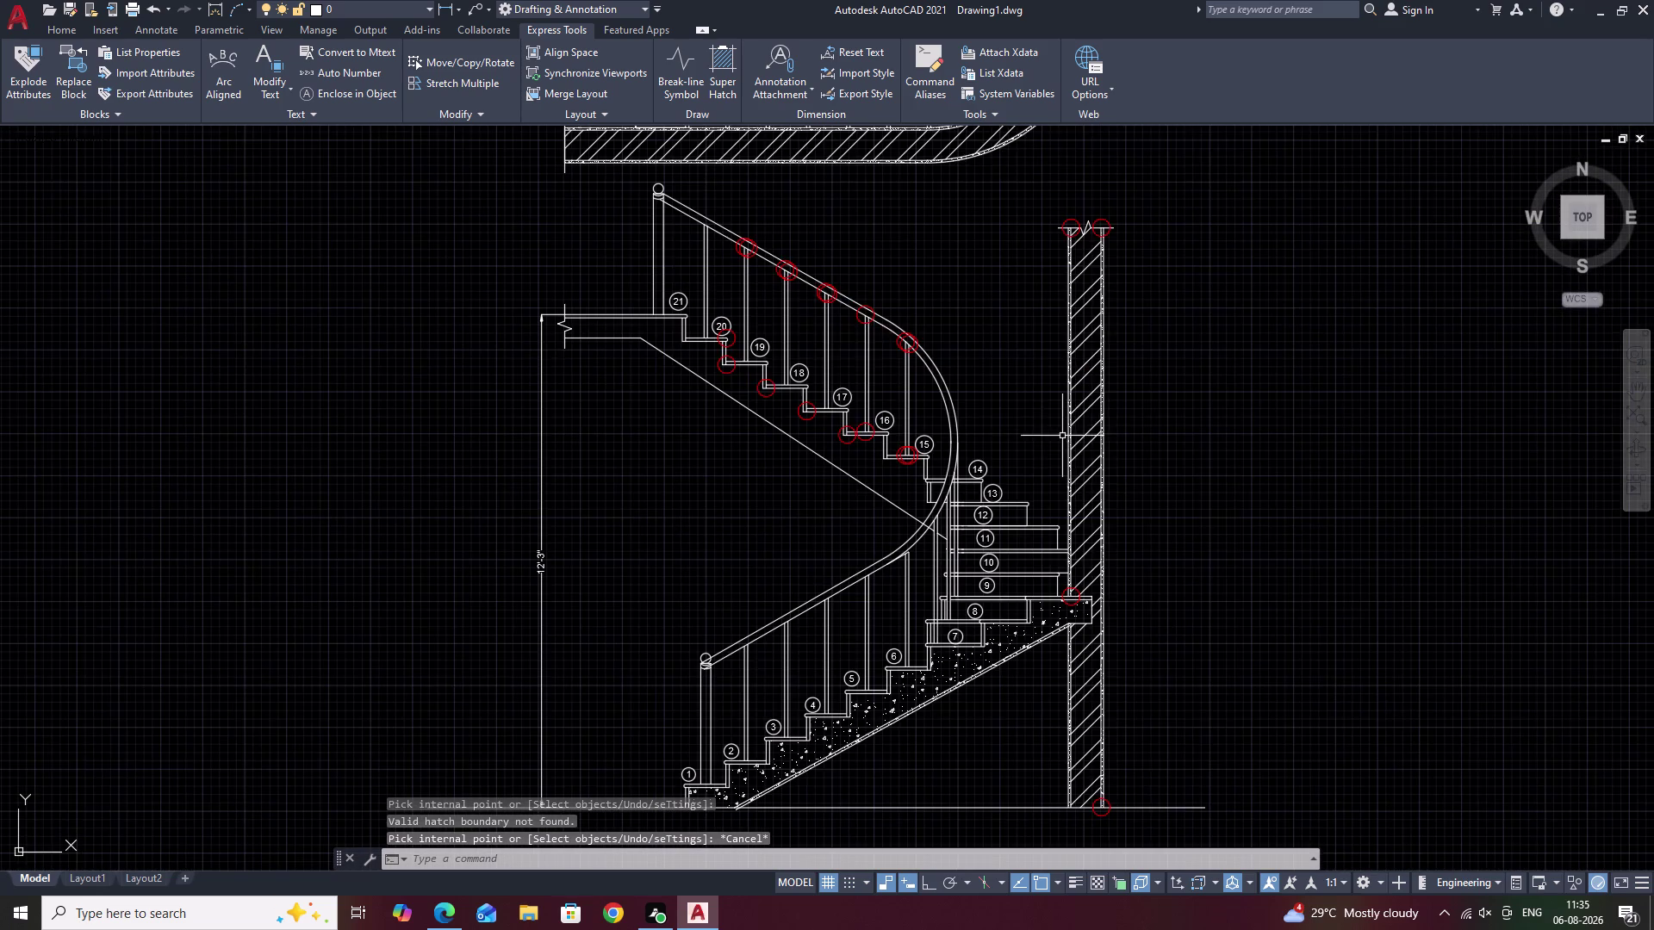
middle_drag(975, 434, 1026, 392)
key(Escape)
key(Escape)
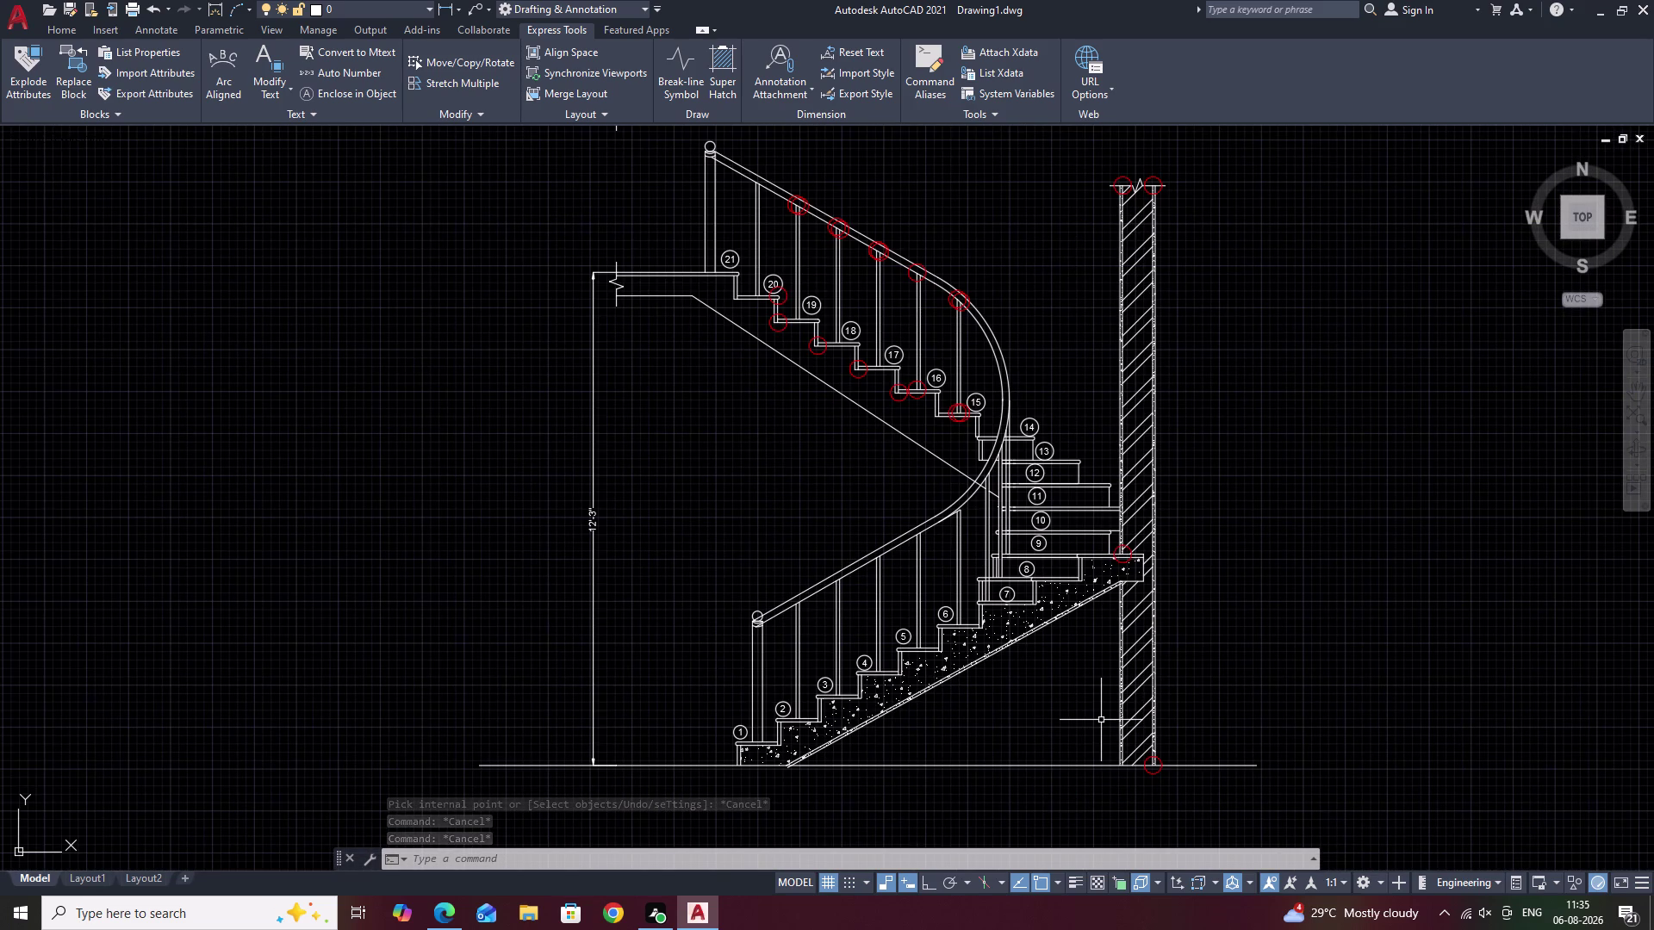
scroll(up, 3)
scroll(up, 3)
middle_drag(772, 768, 776, 764)
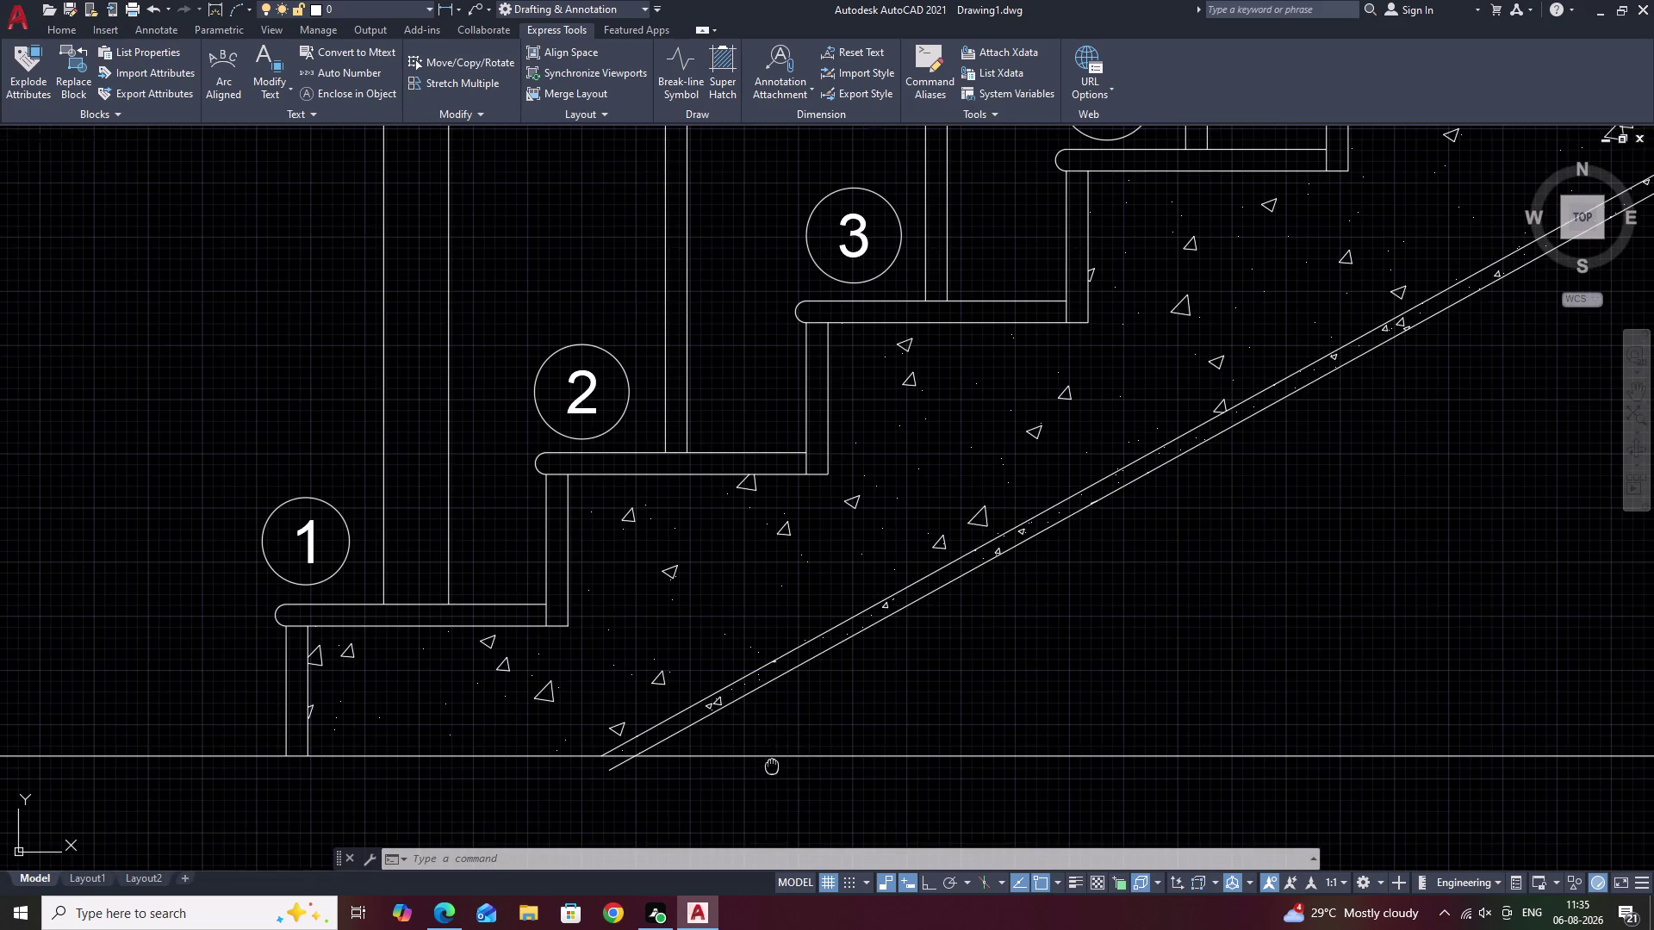
middle_drag(776, 764, 827, 705)
text(TR)
key(space)
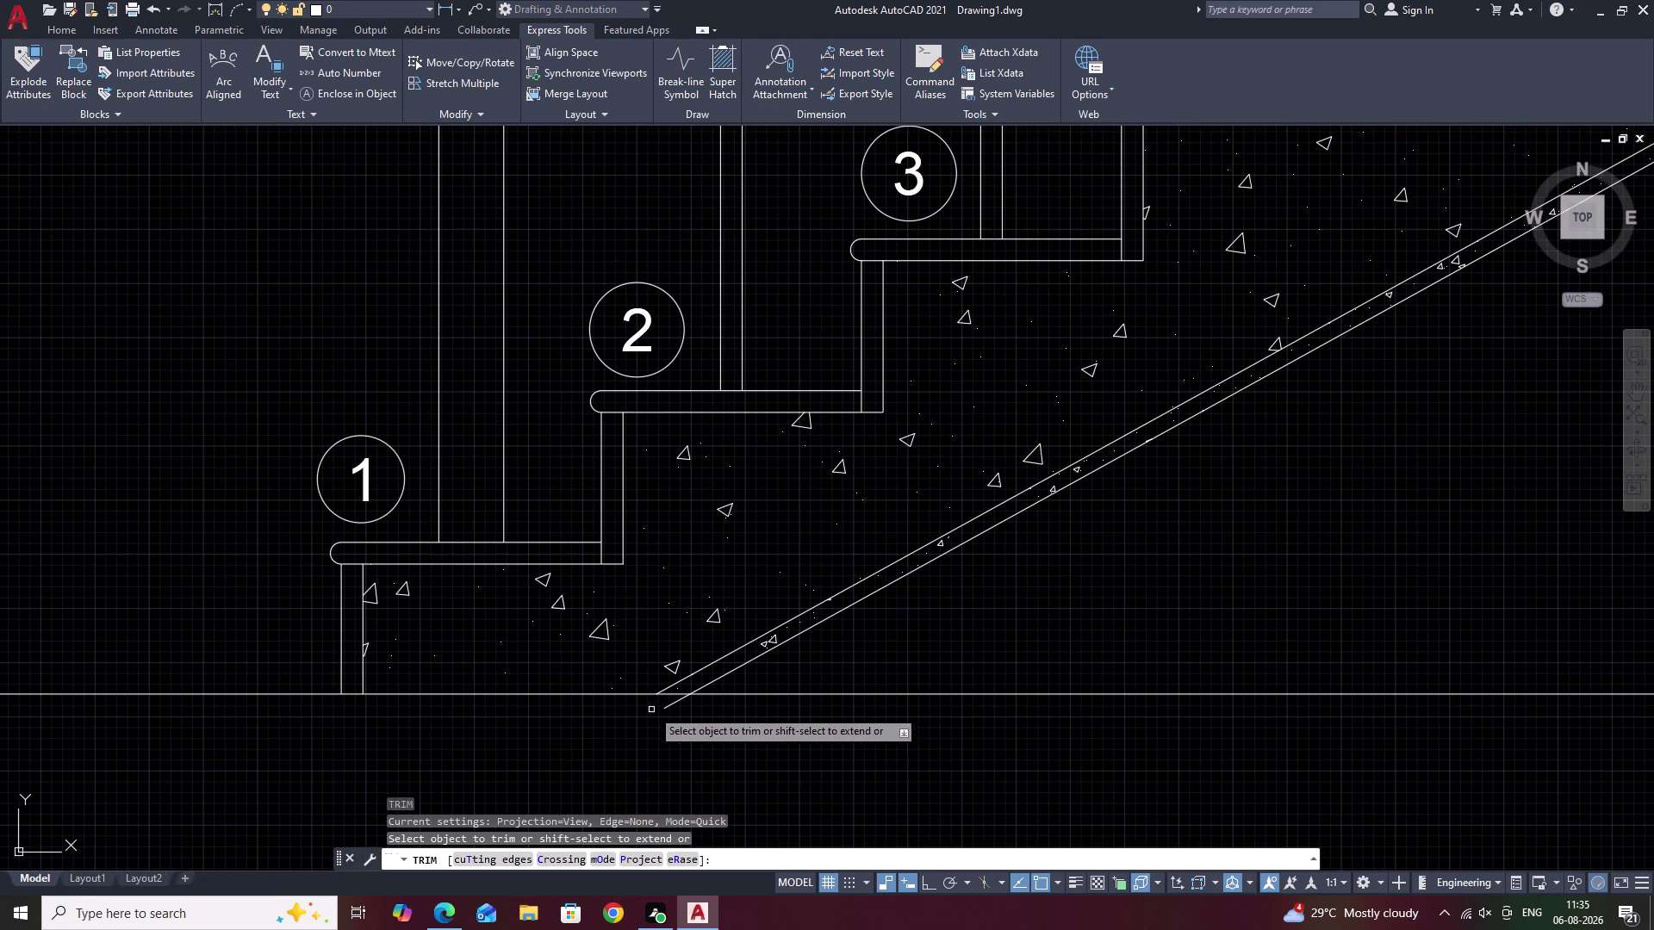
click(672, 708)
right_click(672, 708)
key(Escape)
scroll(down, 3)
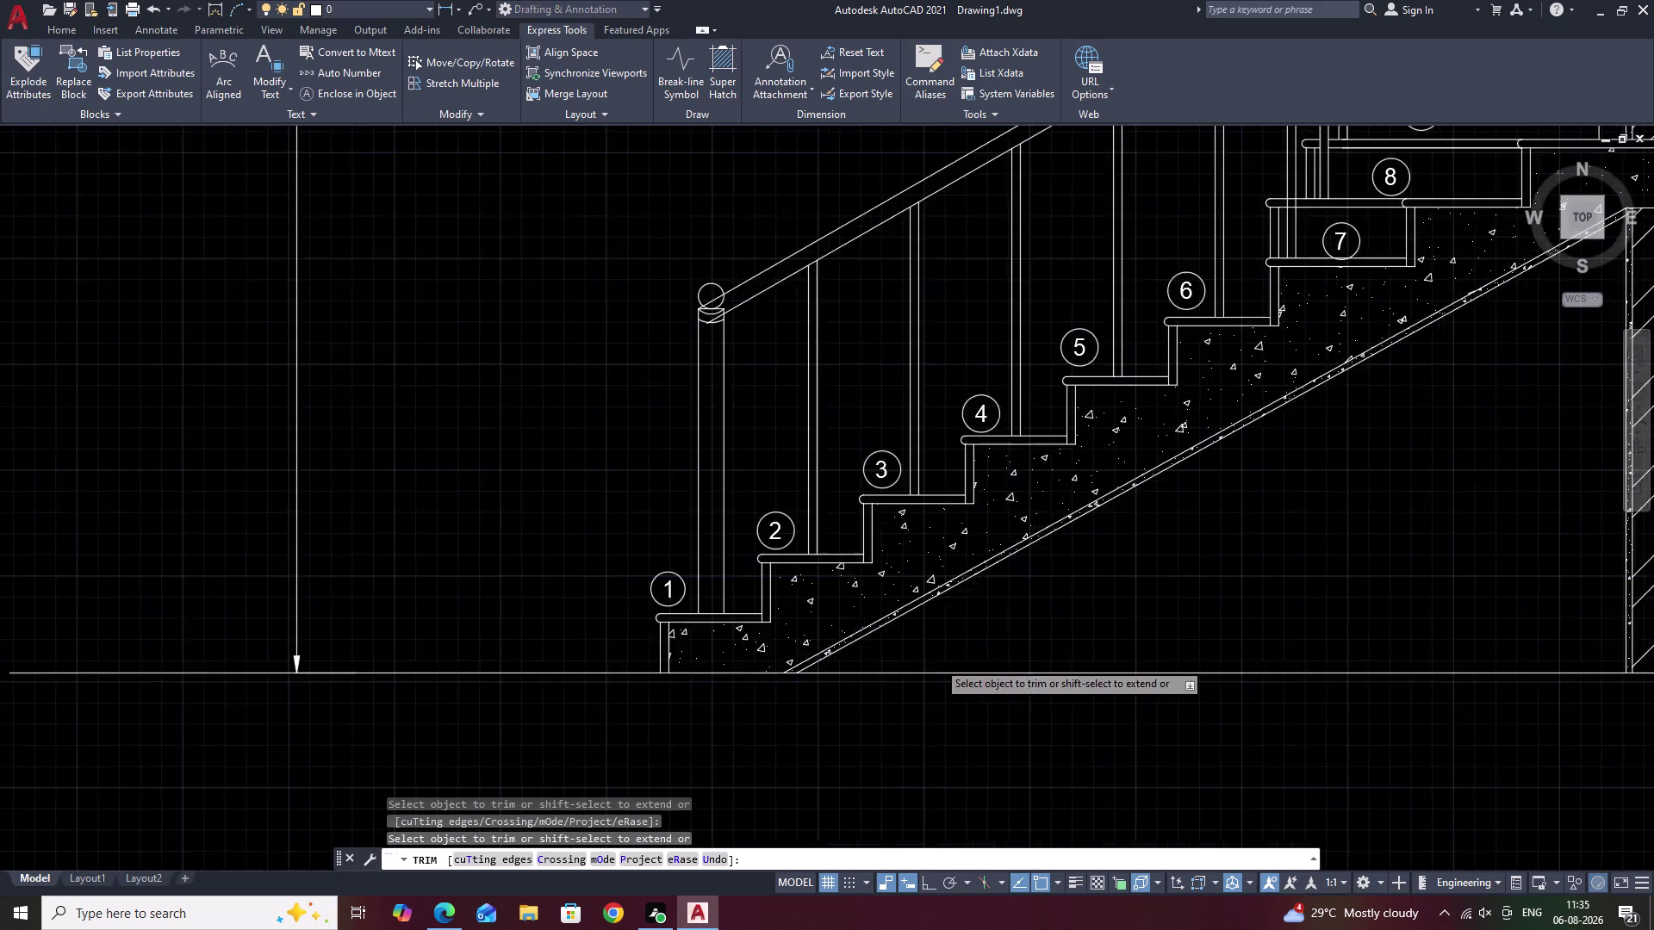
scroll(down, 3)
middle_drag(1105, 616, 964, 677)
key(Escape)
key(Escape)
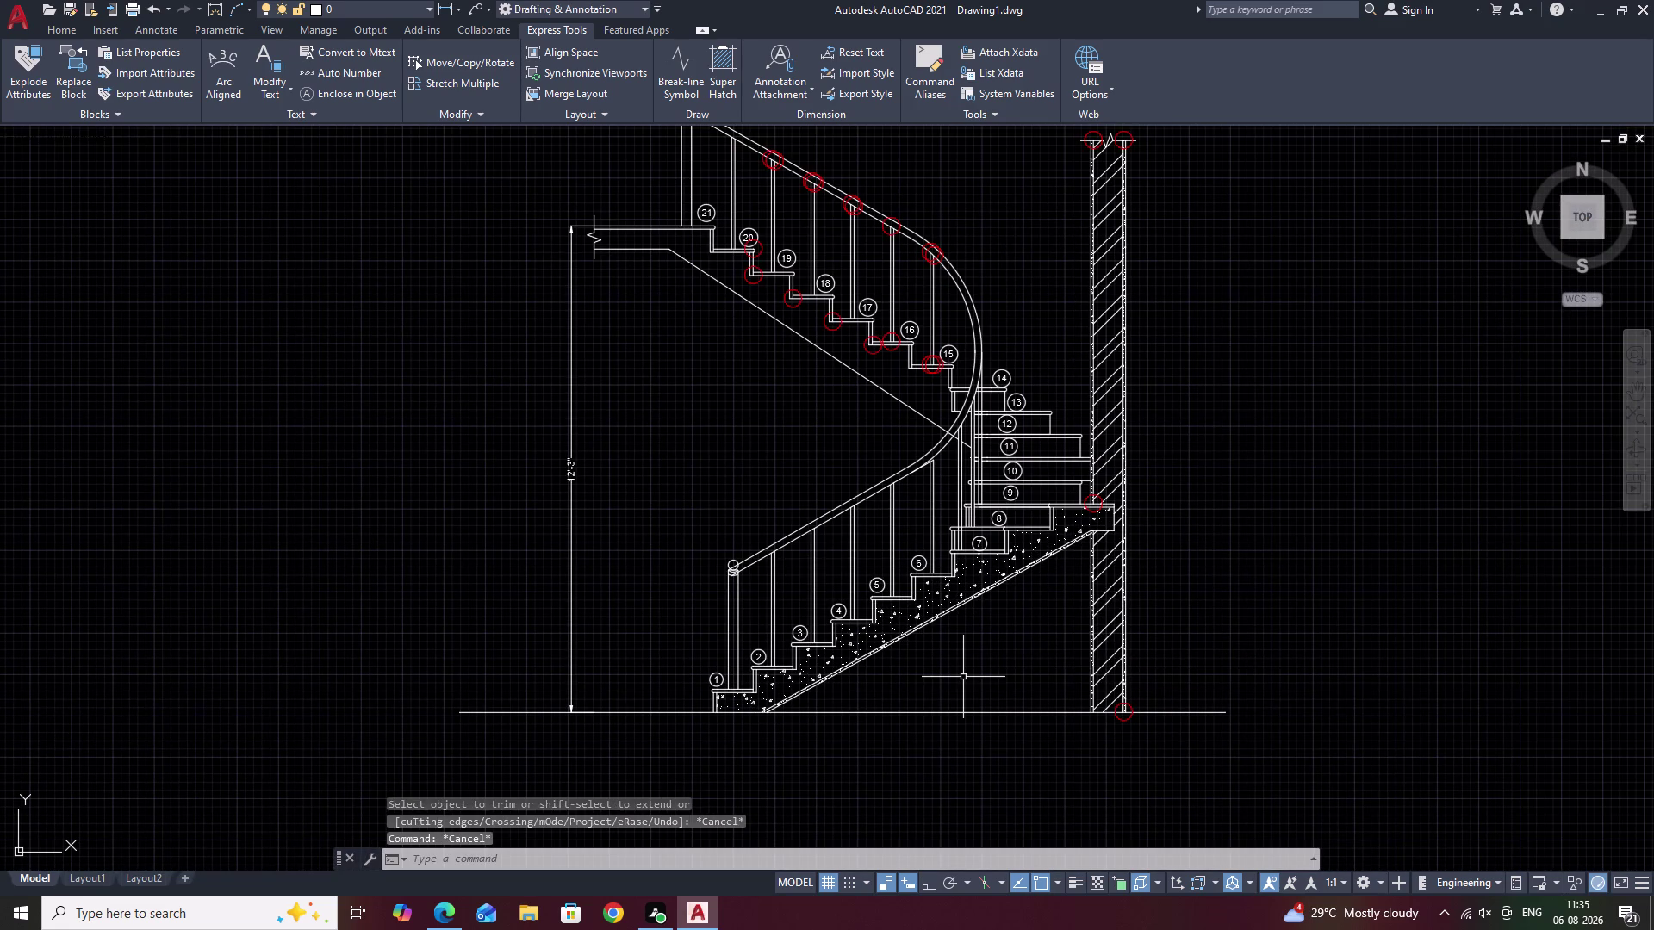
key(Escape)
key(Escape)
key(Escape)
key(Escape)
key(Escape)
key(Escape)
key(Escape)
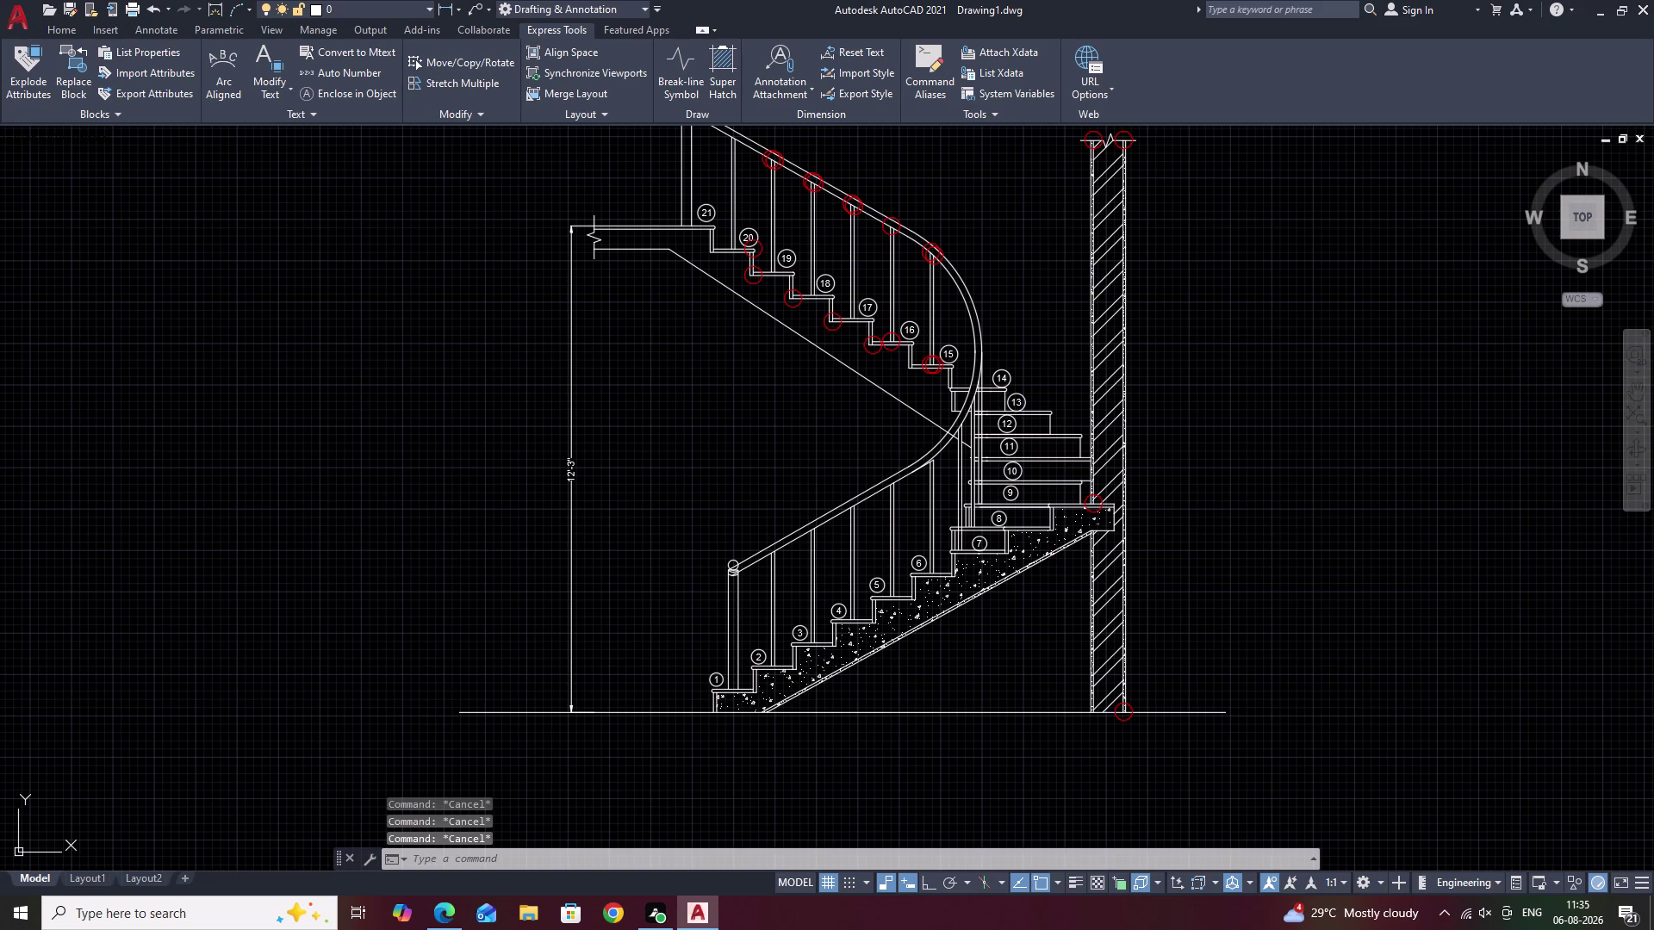
middle_drag(1032, 325, 903, 457)
scroll(up, 3)
scroll(down, 3)
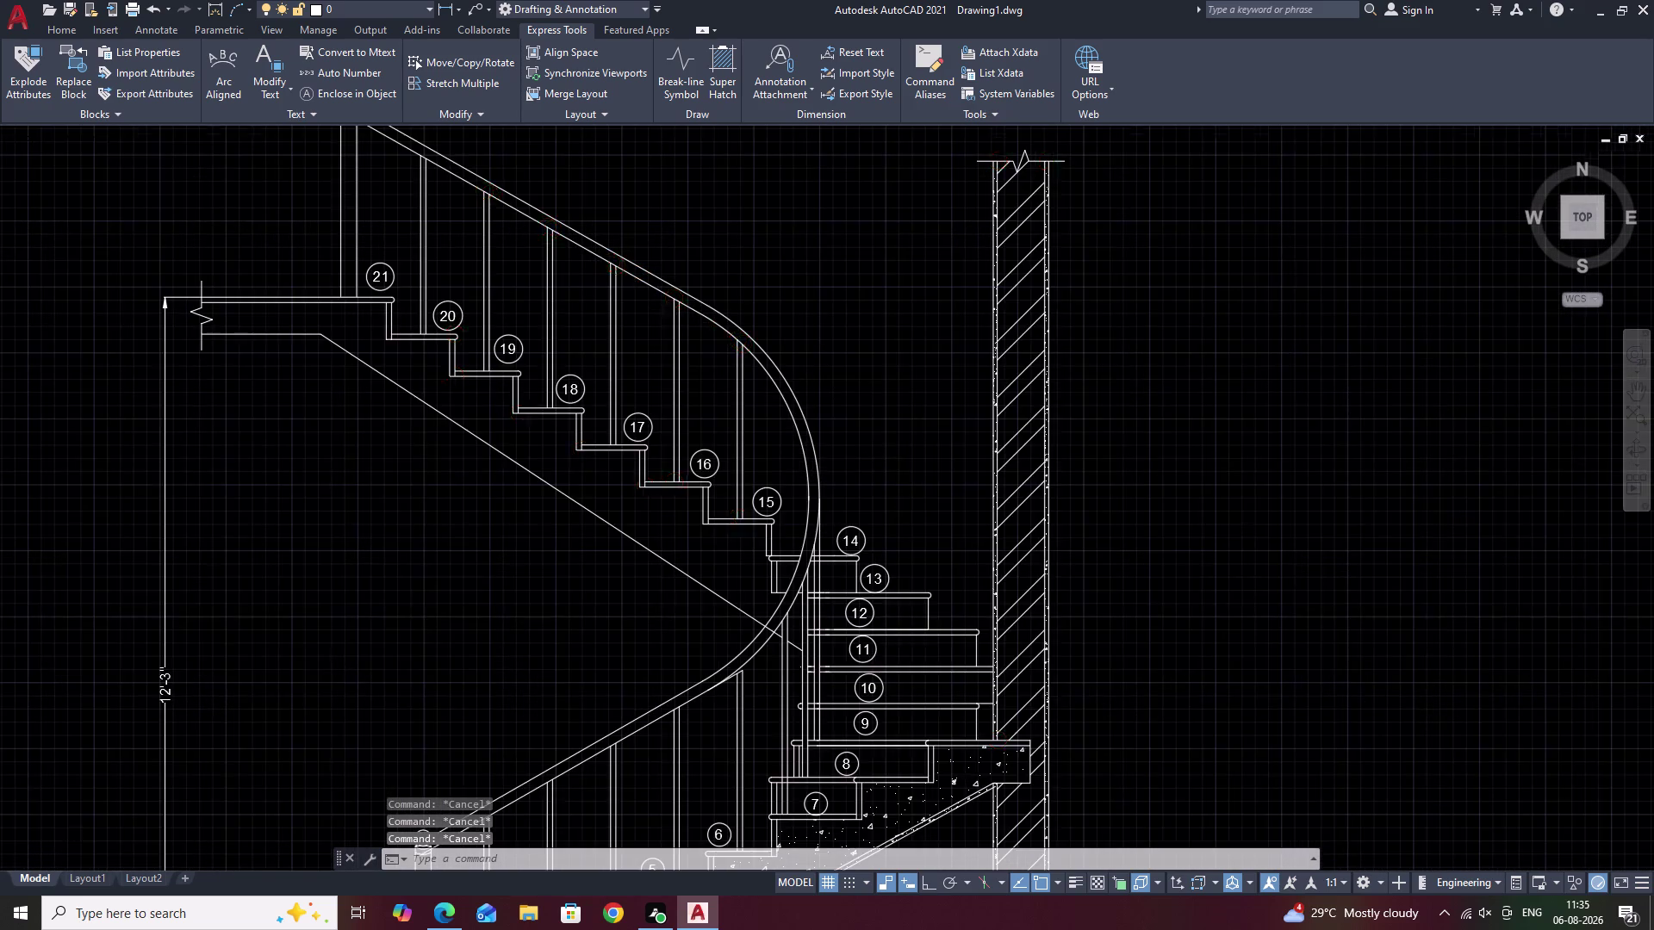
middle_click(937, 450)
key(Escape)
scroll(down, 3)
middle_drag(939, 447, 998, 369)
middle_drag(970, 398, 960, 548)
scroll(up, 3)
scroll(up, 3)
middle_drag(689, 461, 965, 511)
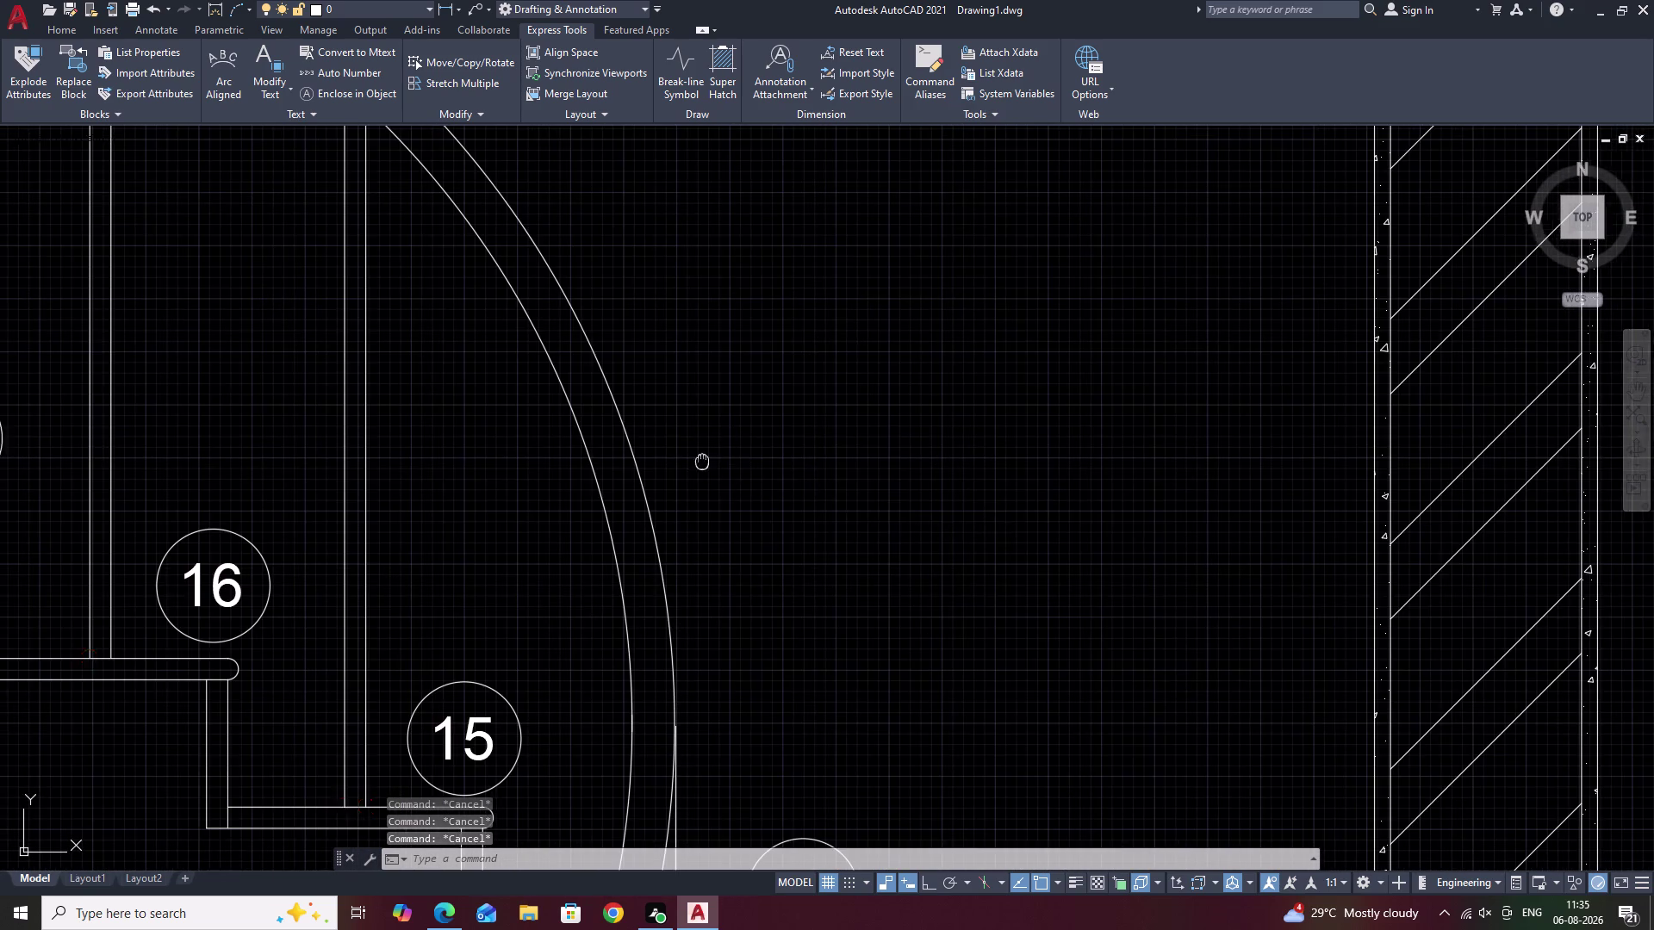
middle_drag(964, 511, 1085, 535)
scroll(down, 3)
middle_drag(1113, 536, 985, 588)
key(Escape)
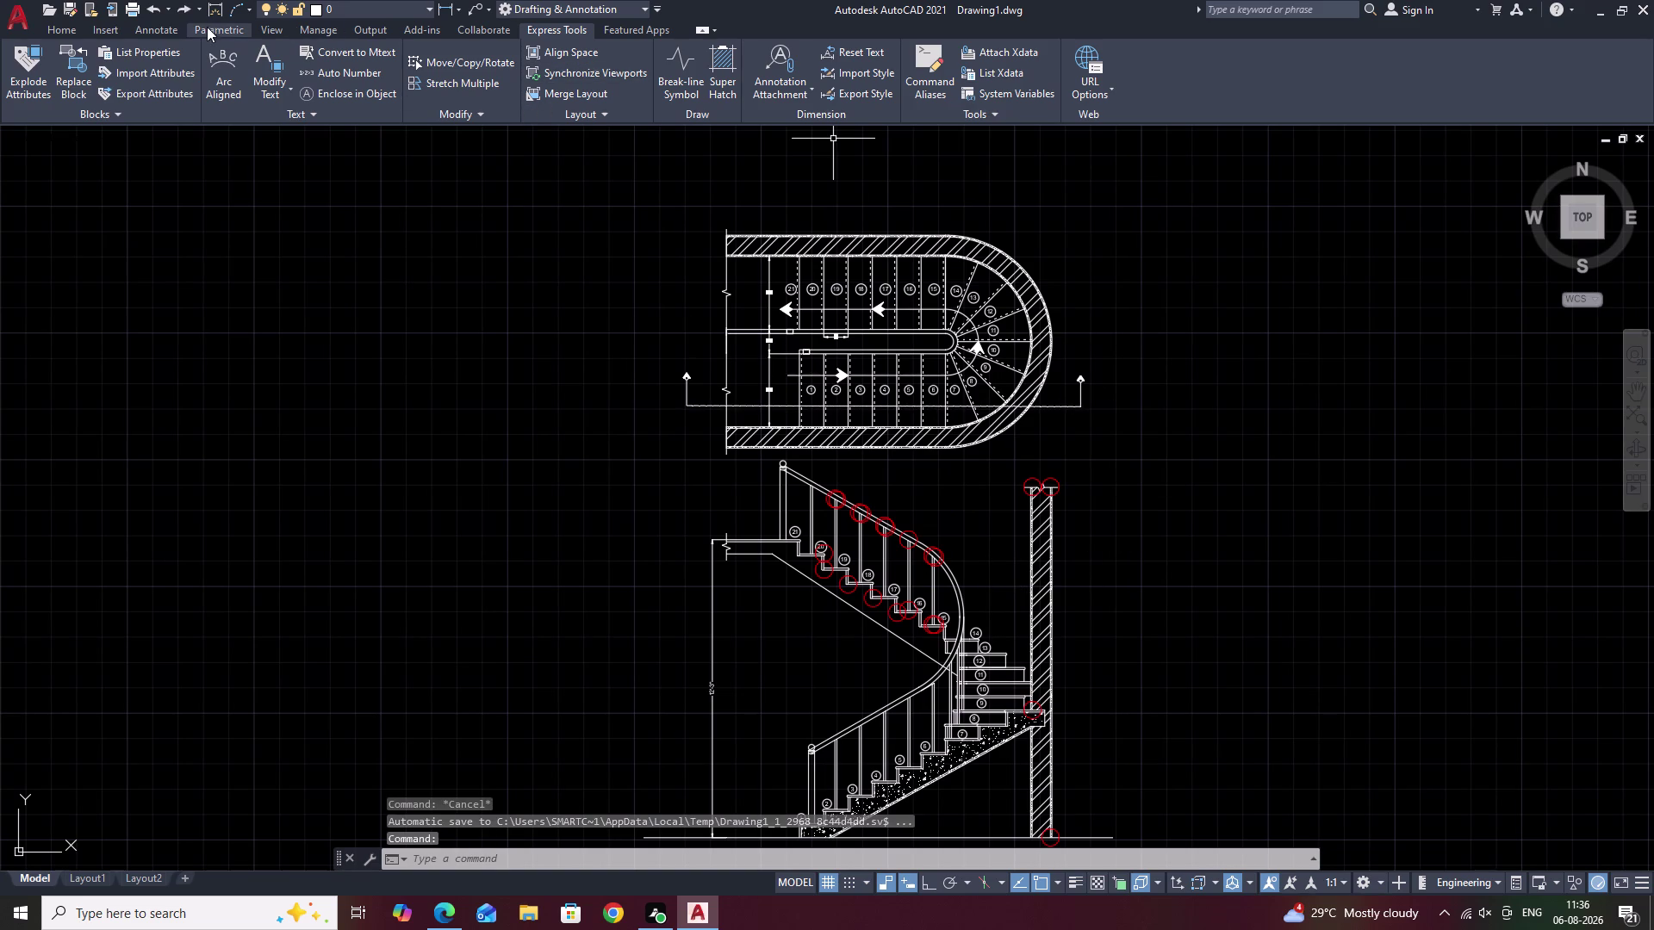
Place a multileader with its arrow on the curved wall and landing to the right.
click(156, 27)
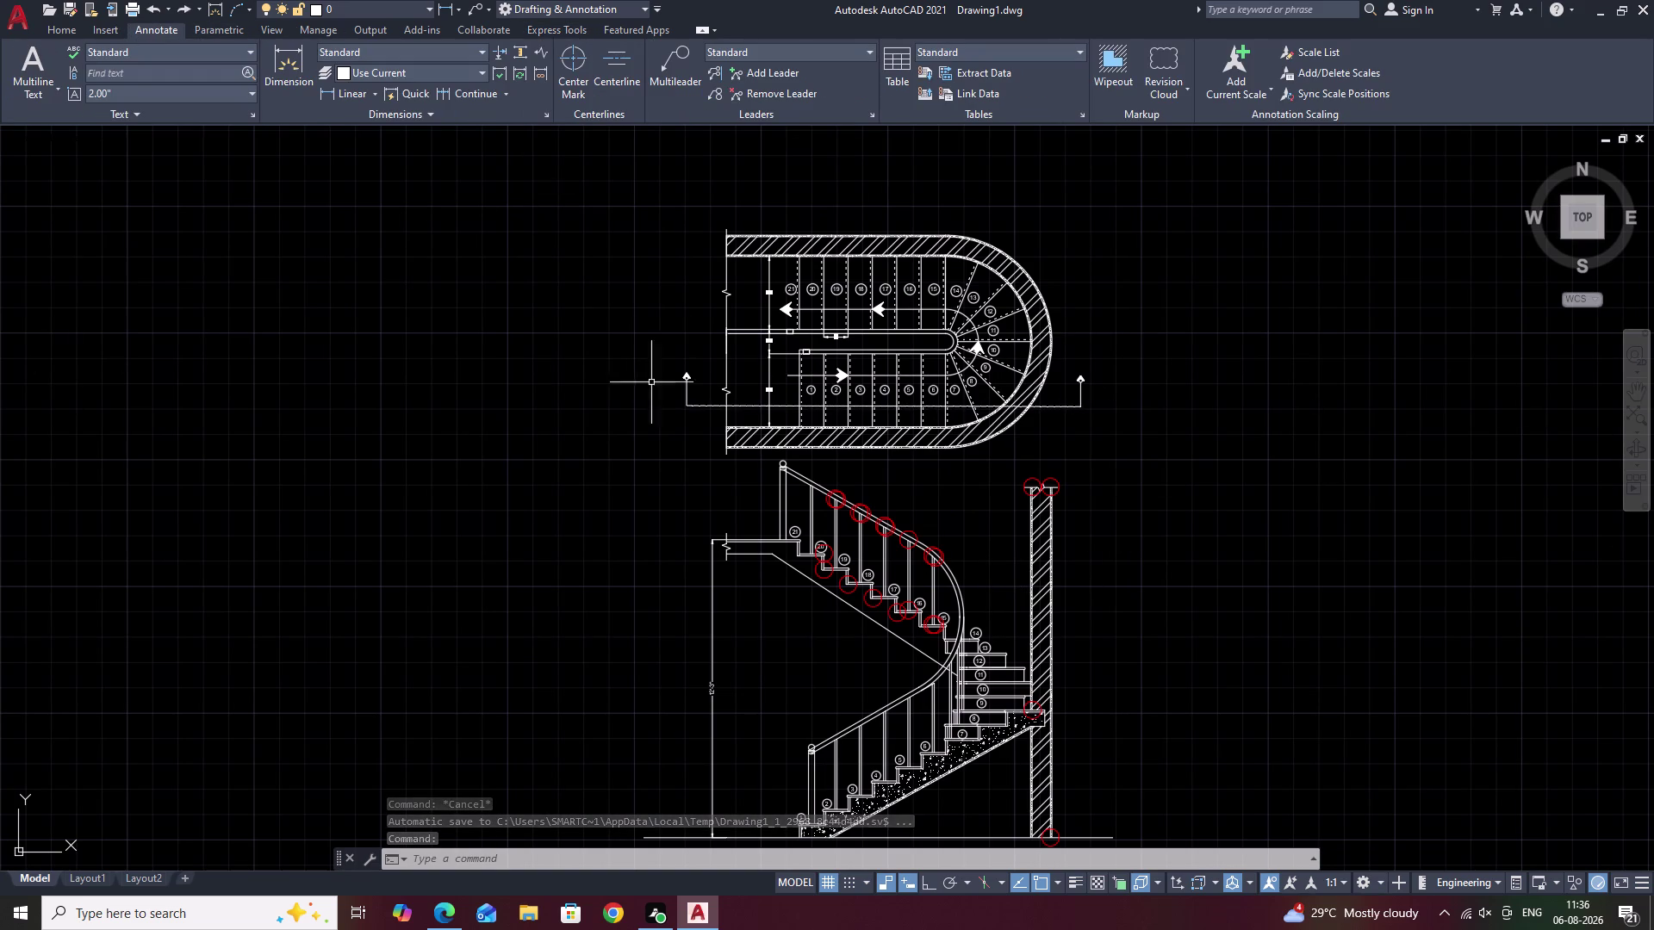
click(101, 31)
right_click(100, 32)
click(60, 32)
right_click(61, 32)
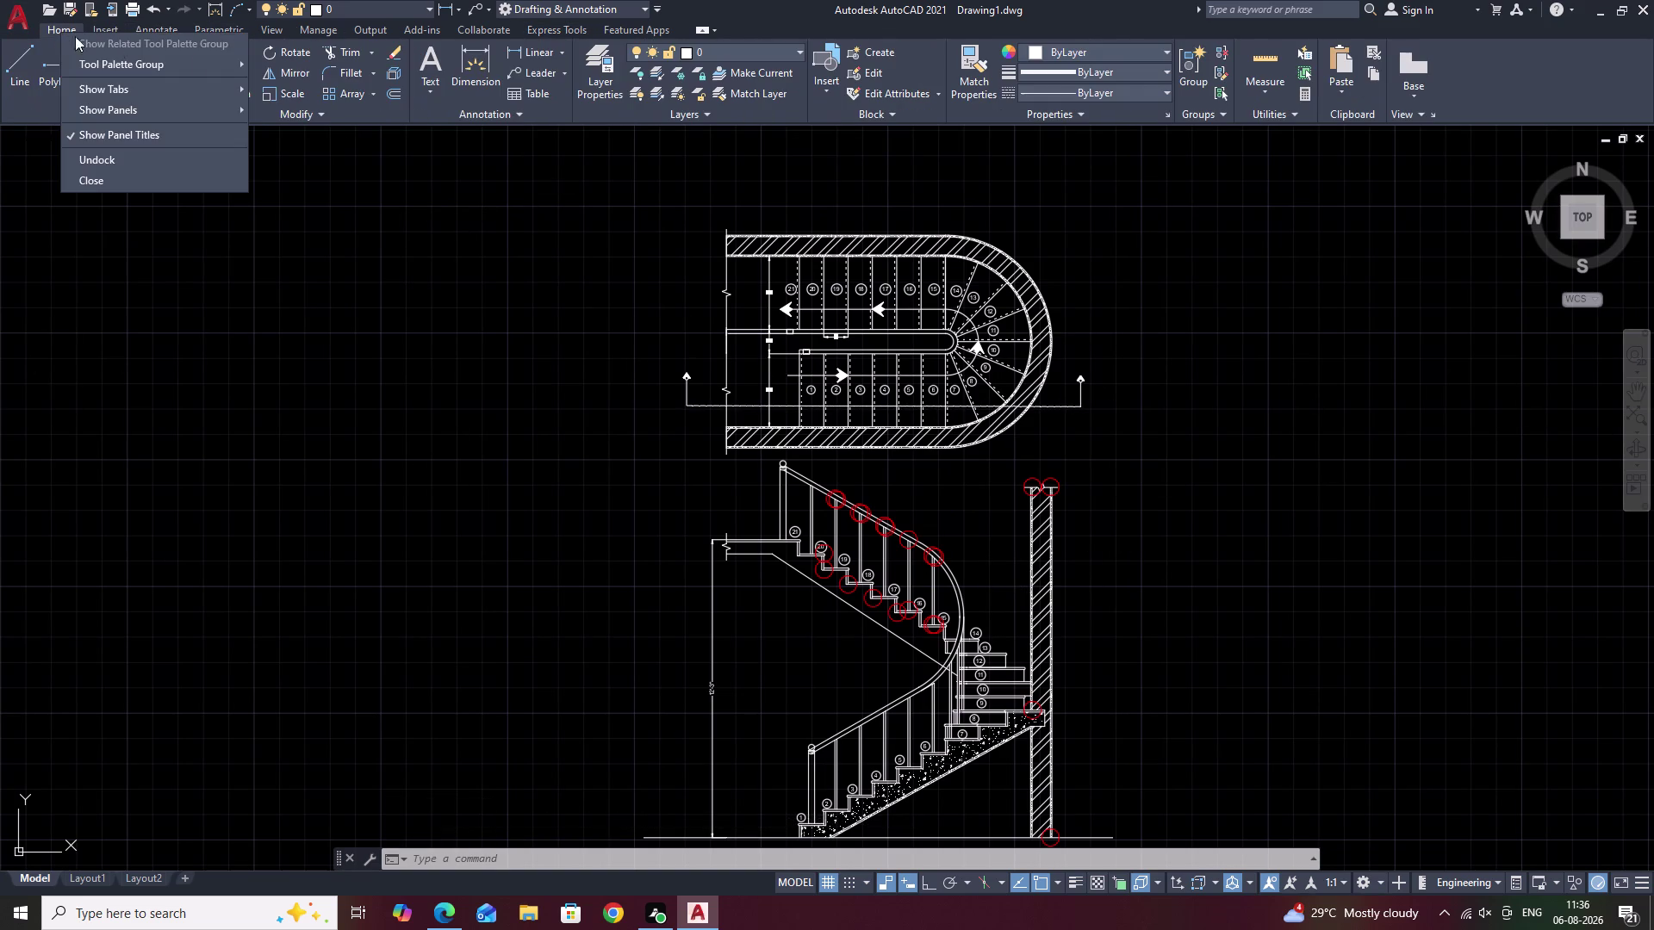
key(Escape)
click(534, 73)
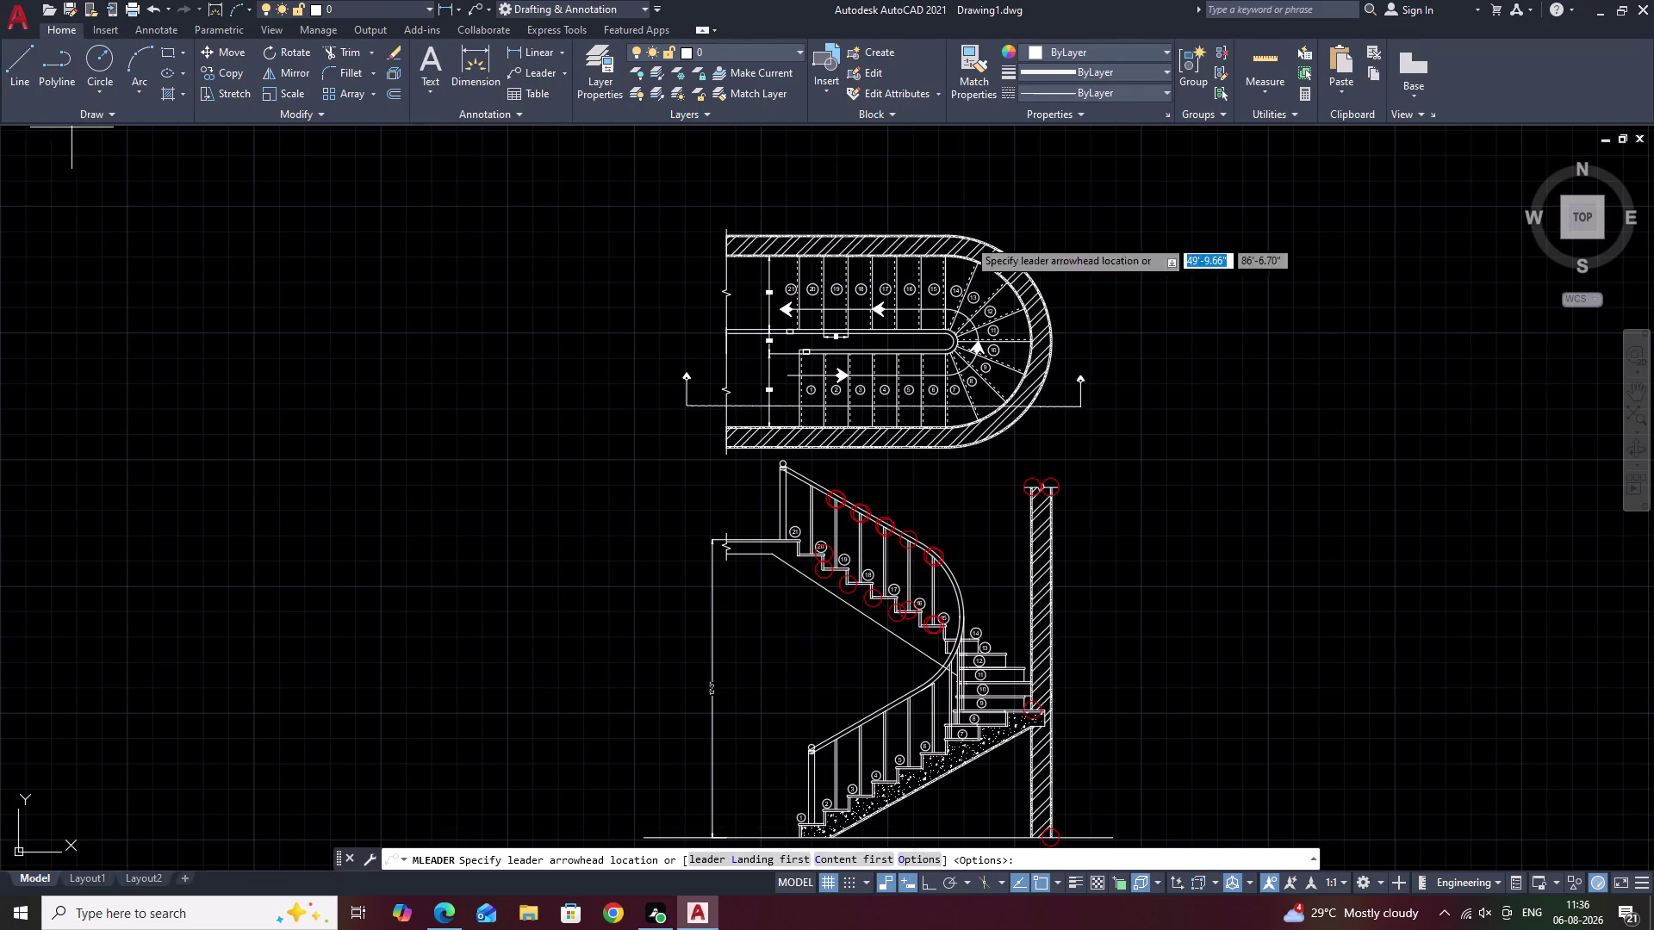
middle_drag(1146, 393, 988, 549)
scroll(up, 3)
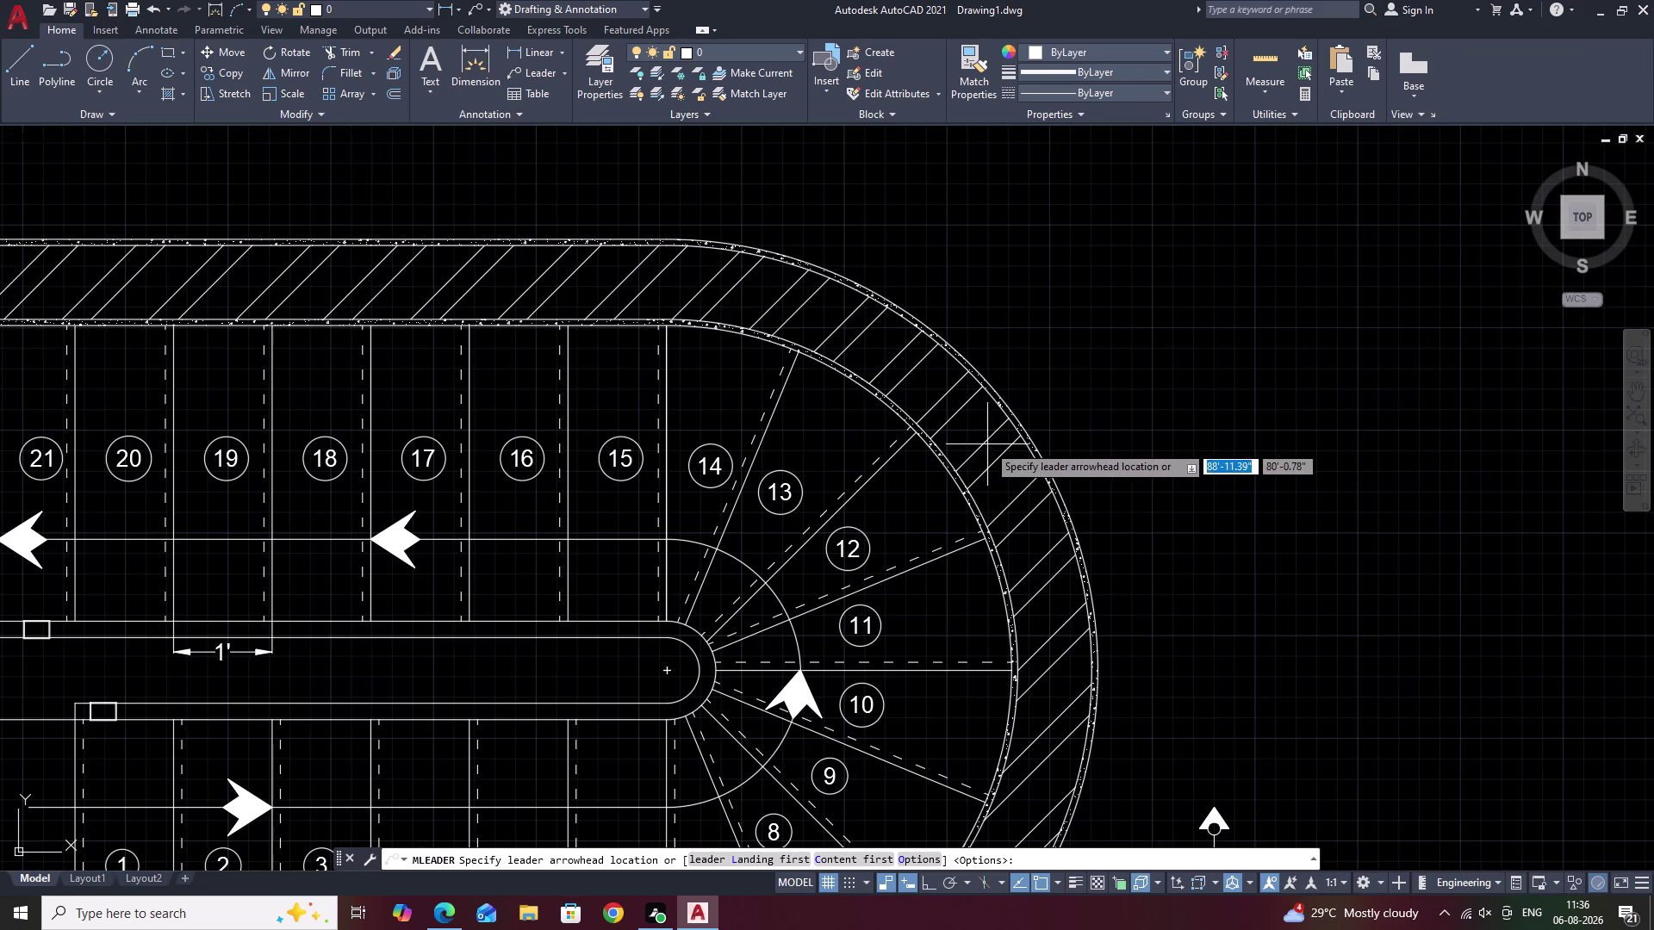
click(1001, 459)
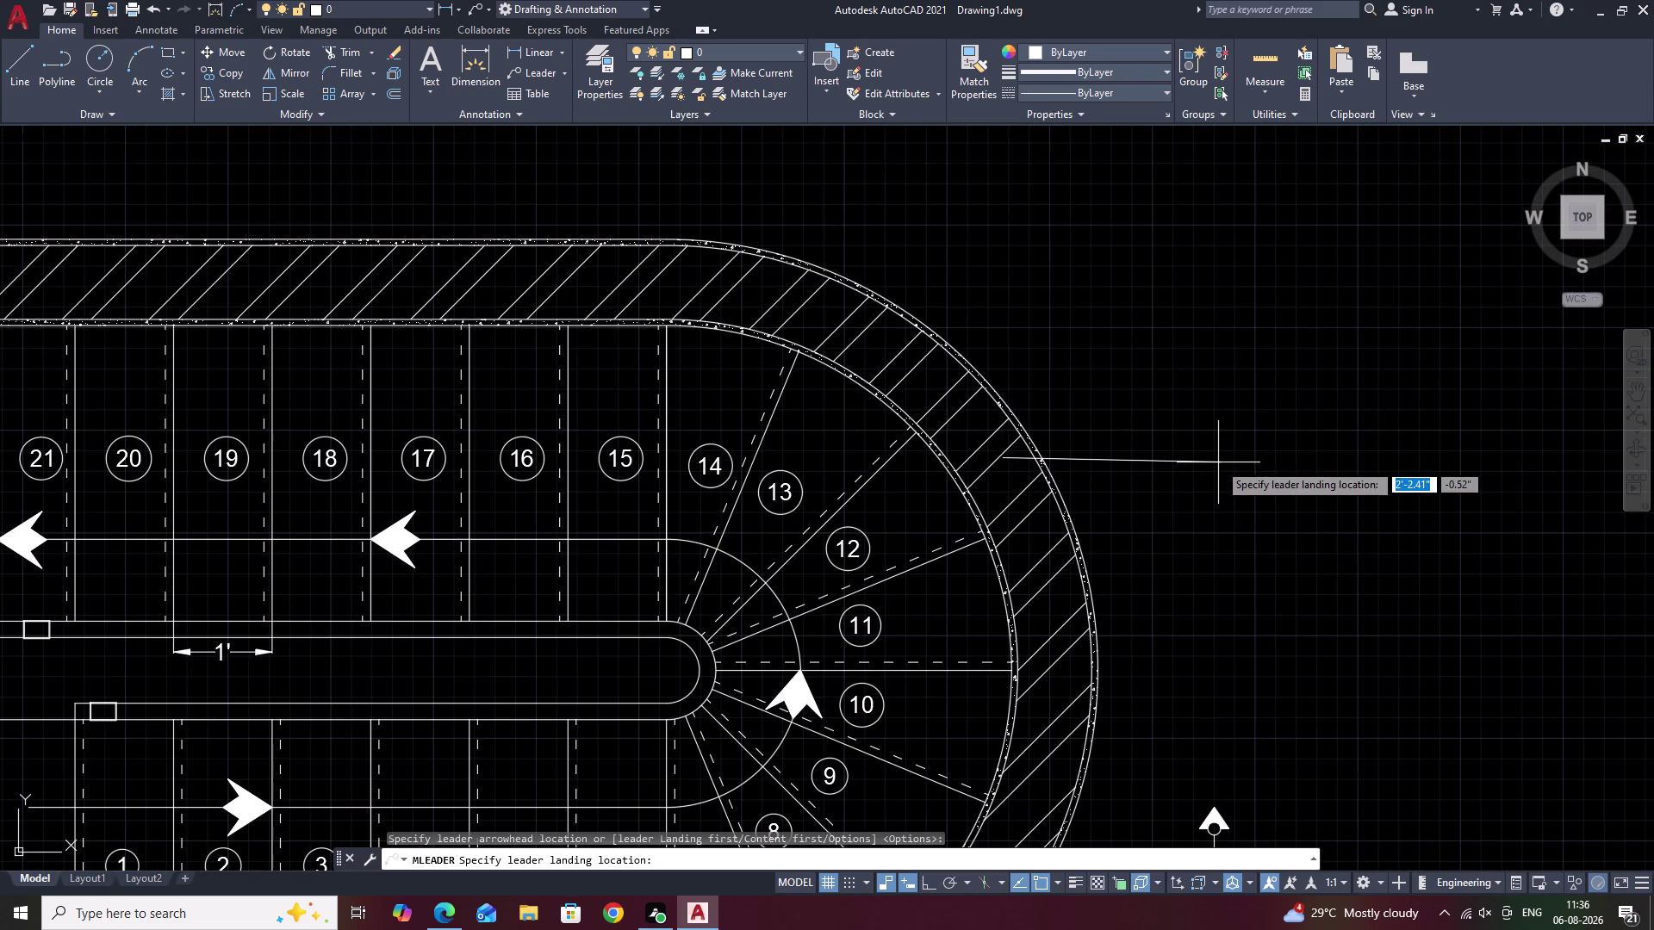
click(1218, 463)
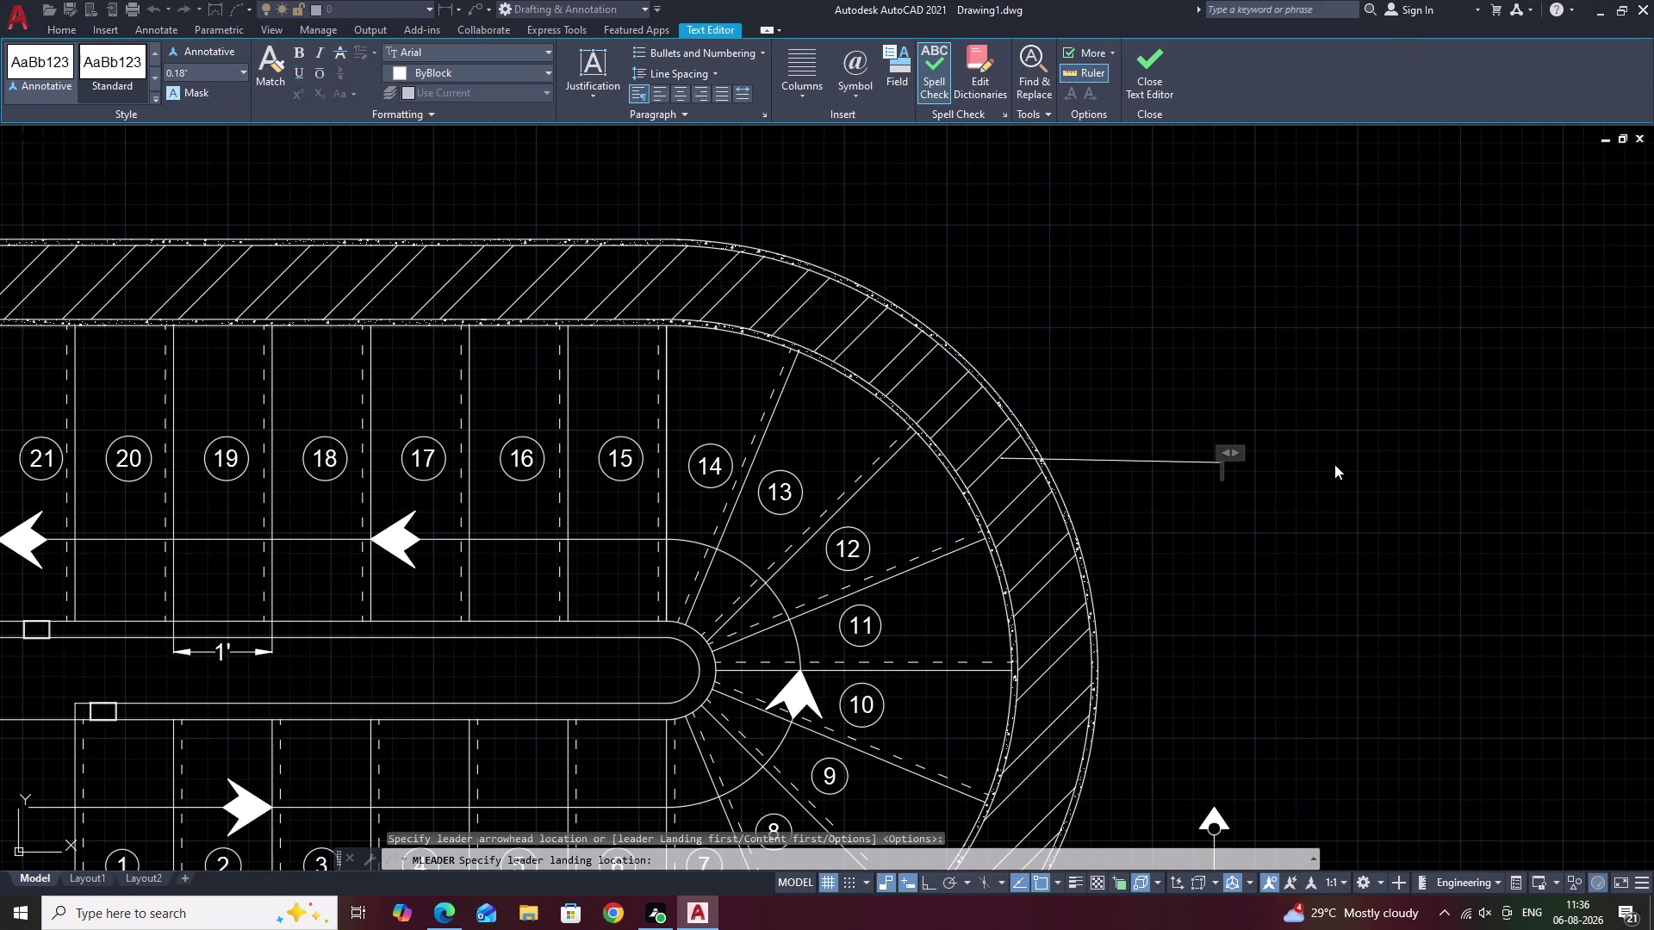
Type the leader text BRICK WALL- 9" and close the text editor.
key(b)
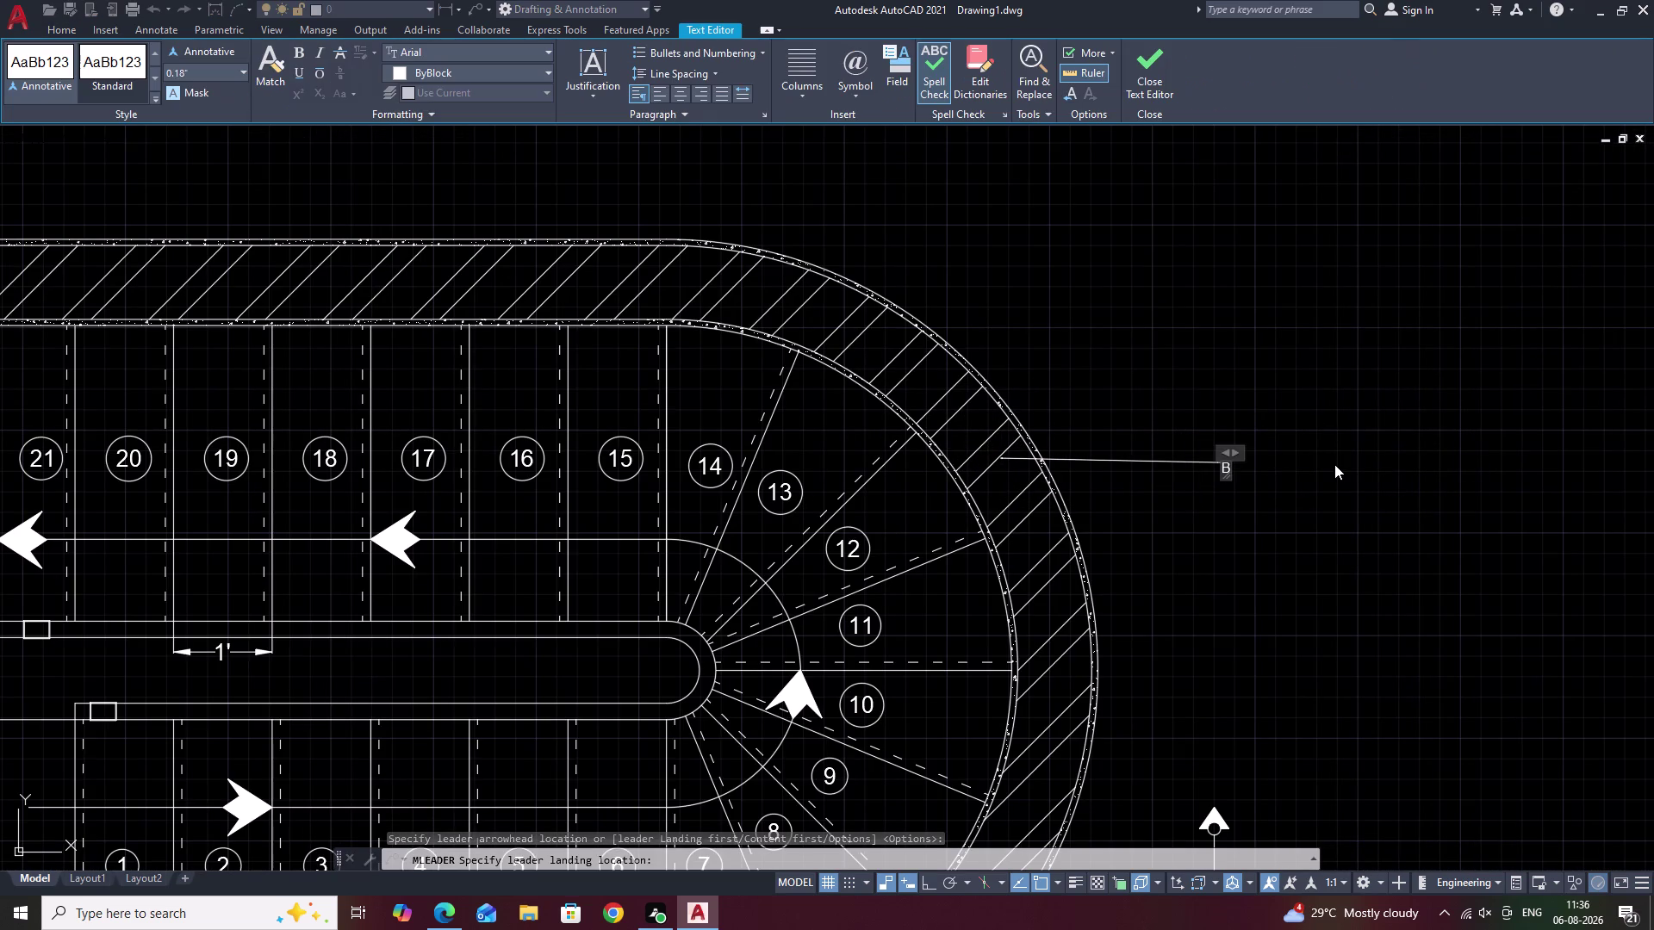
text(RICK)
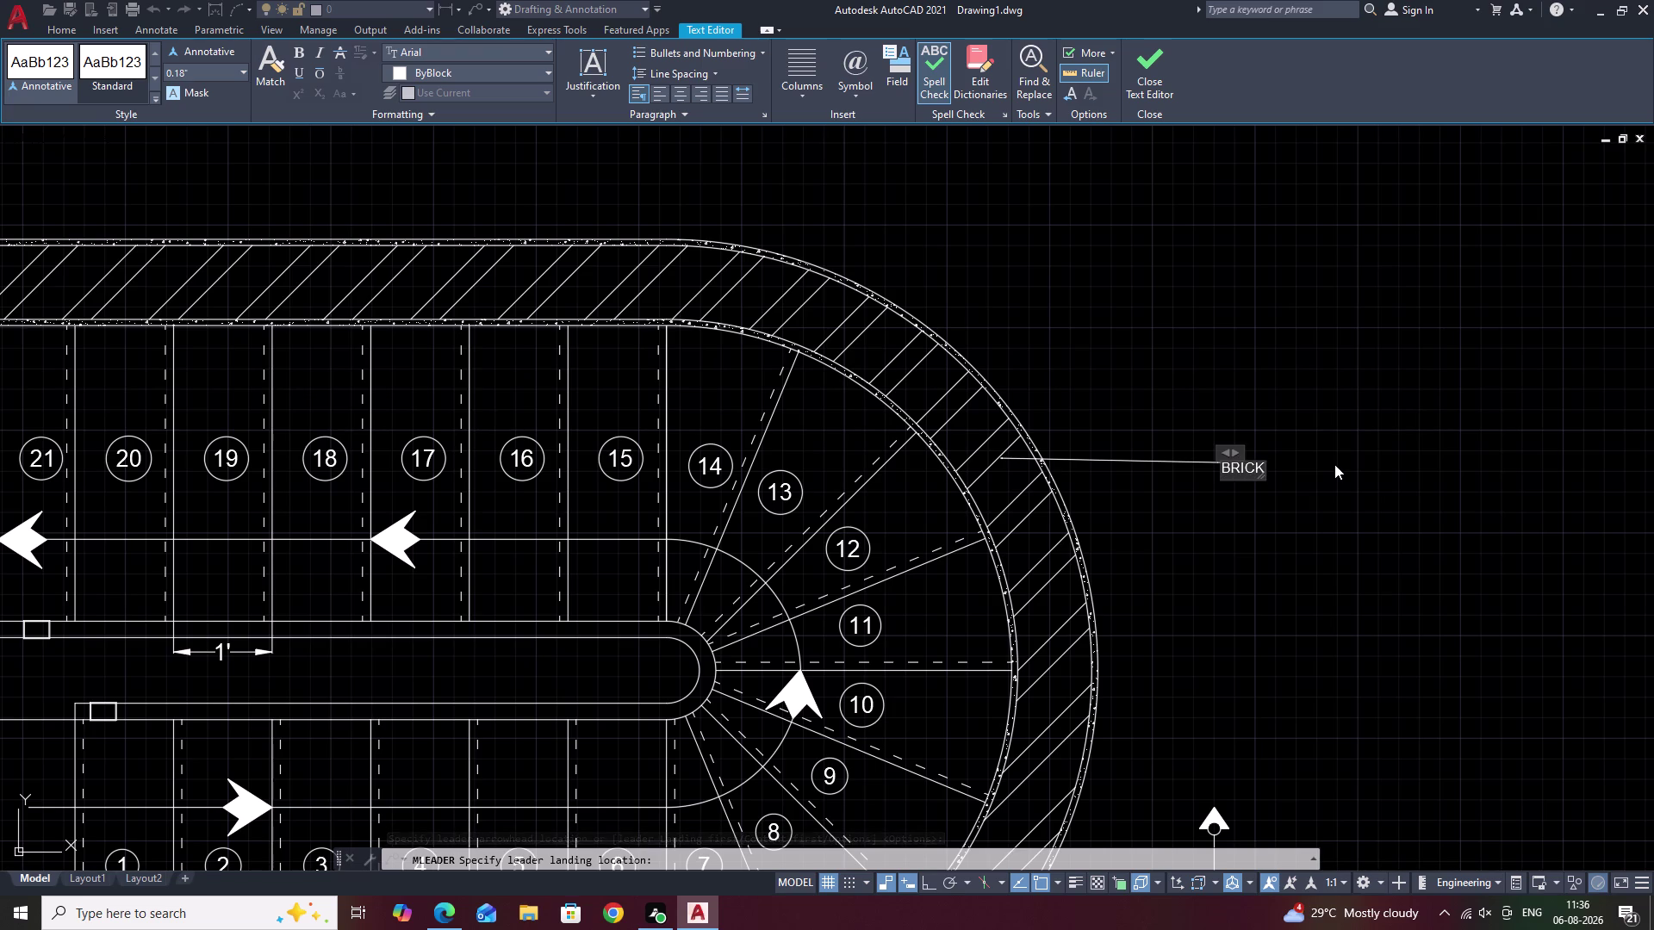
key(space)
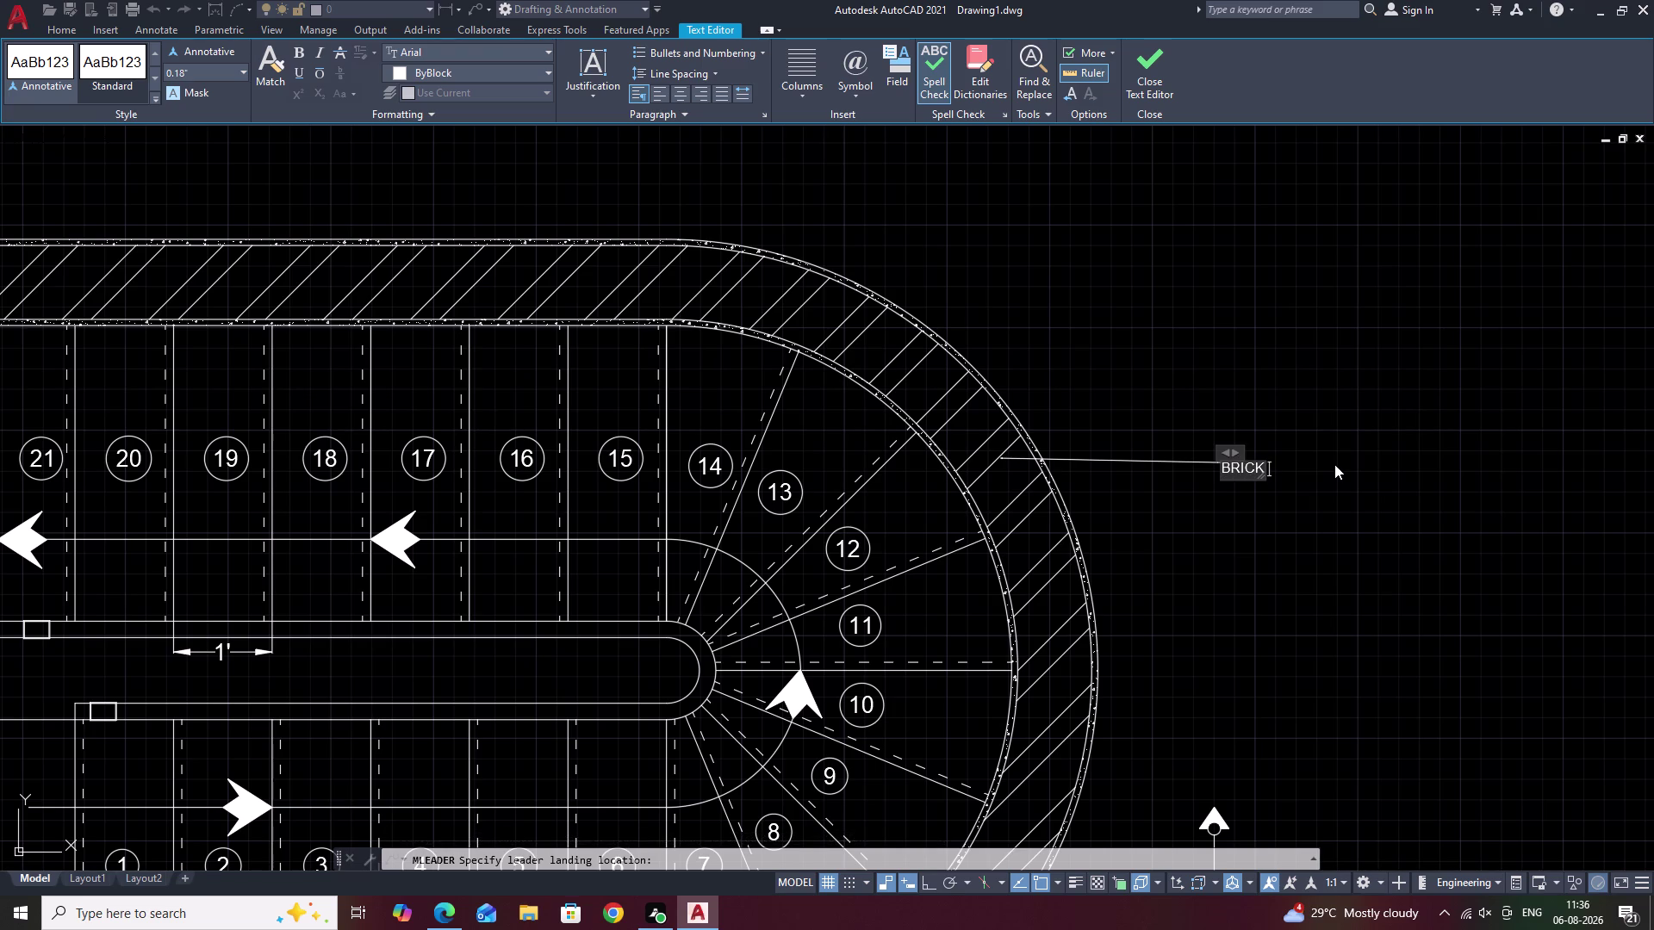
text(WA)
text(LL)
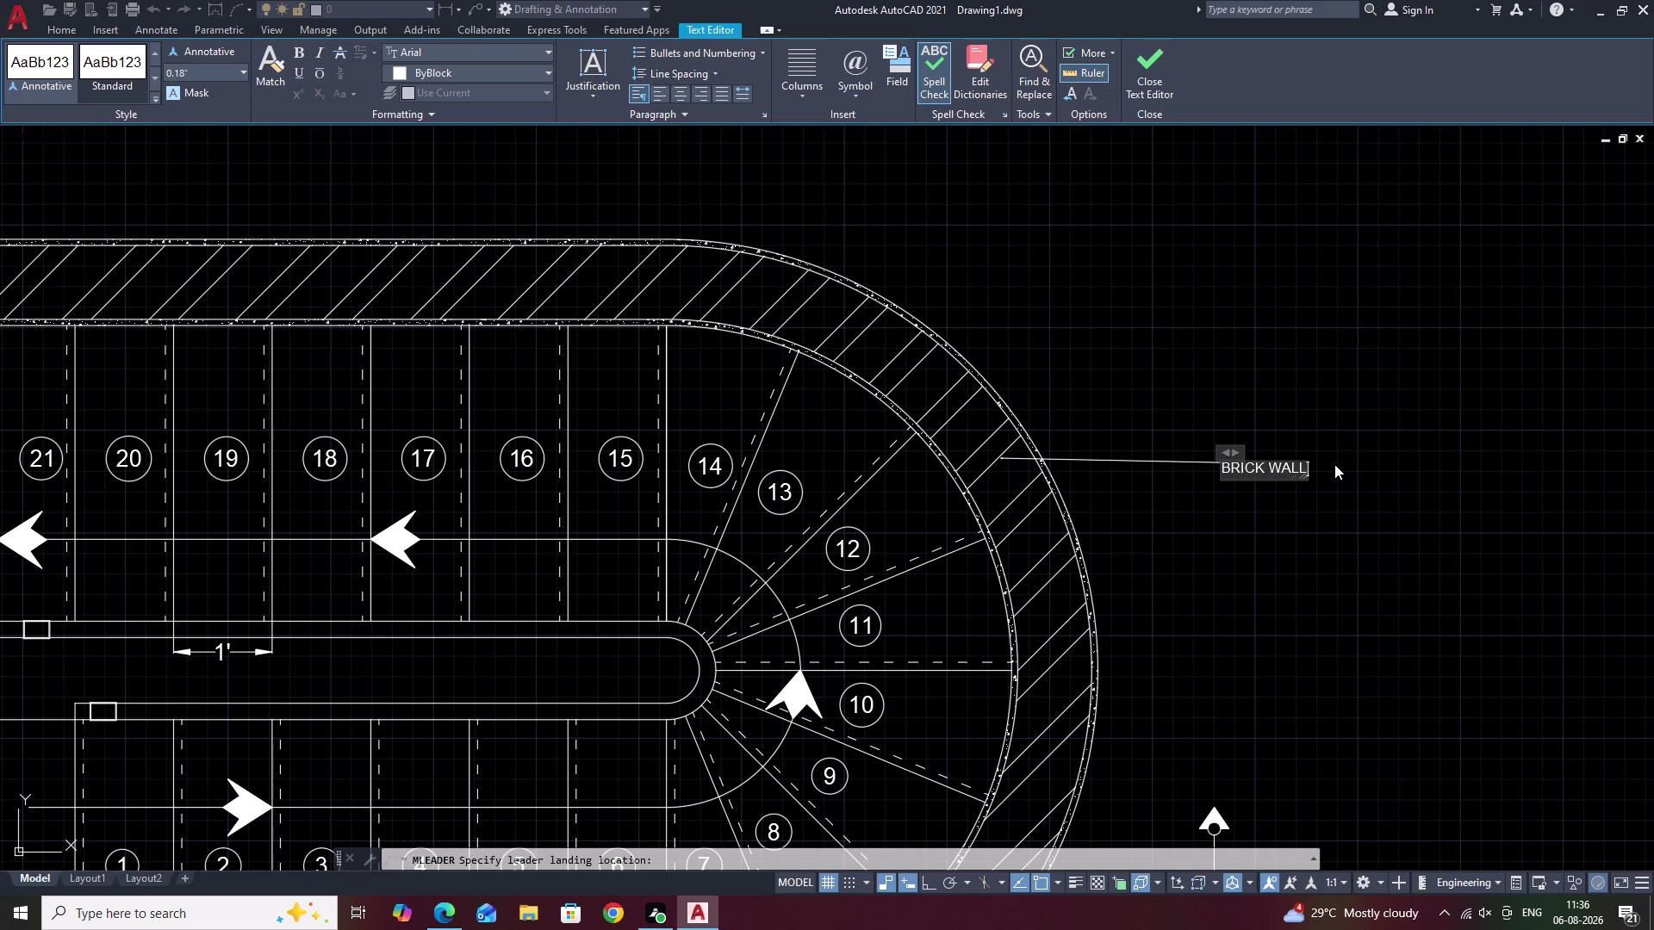
text(-)
key(space)
key(9)
key(shift+underscore)
key(BackSpace)
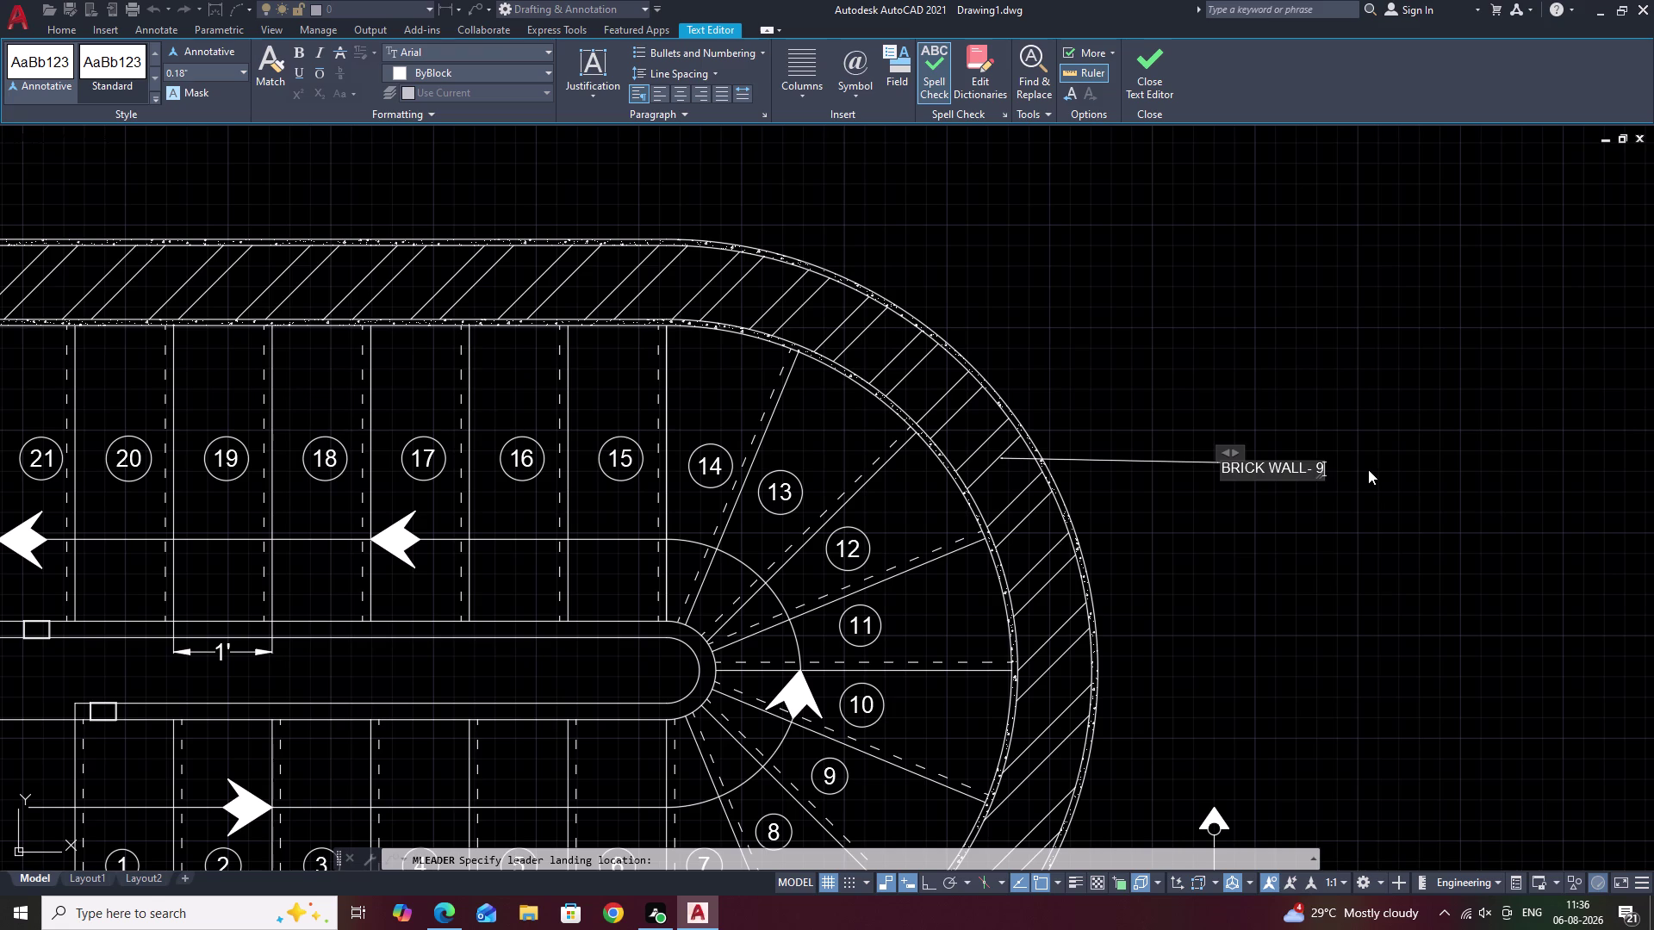
key(shift+quotedbl)
click(1359, 472)
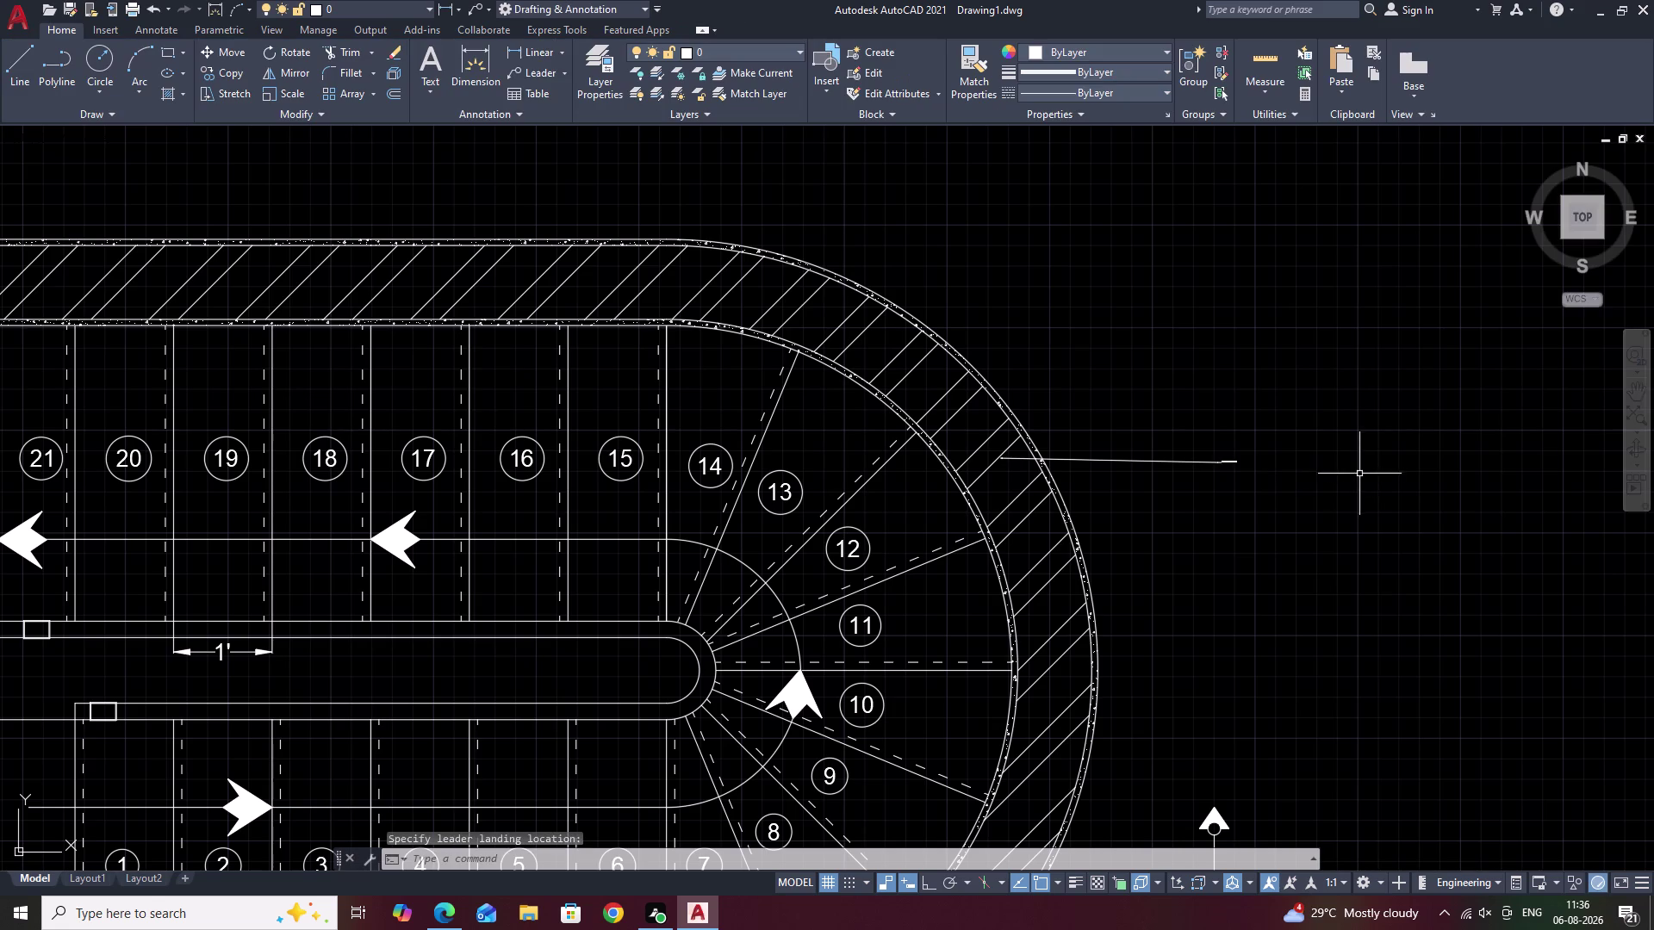
Select the brick wall leader and open its properties with PR.
click(1221, 462)
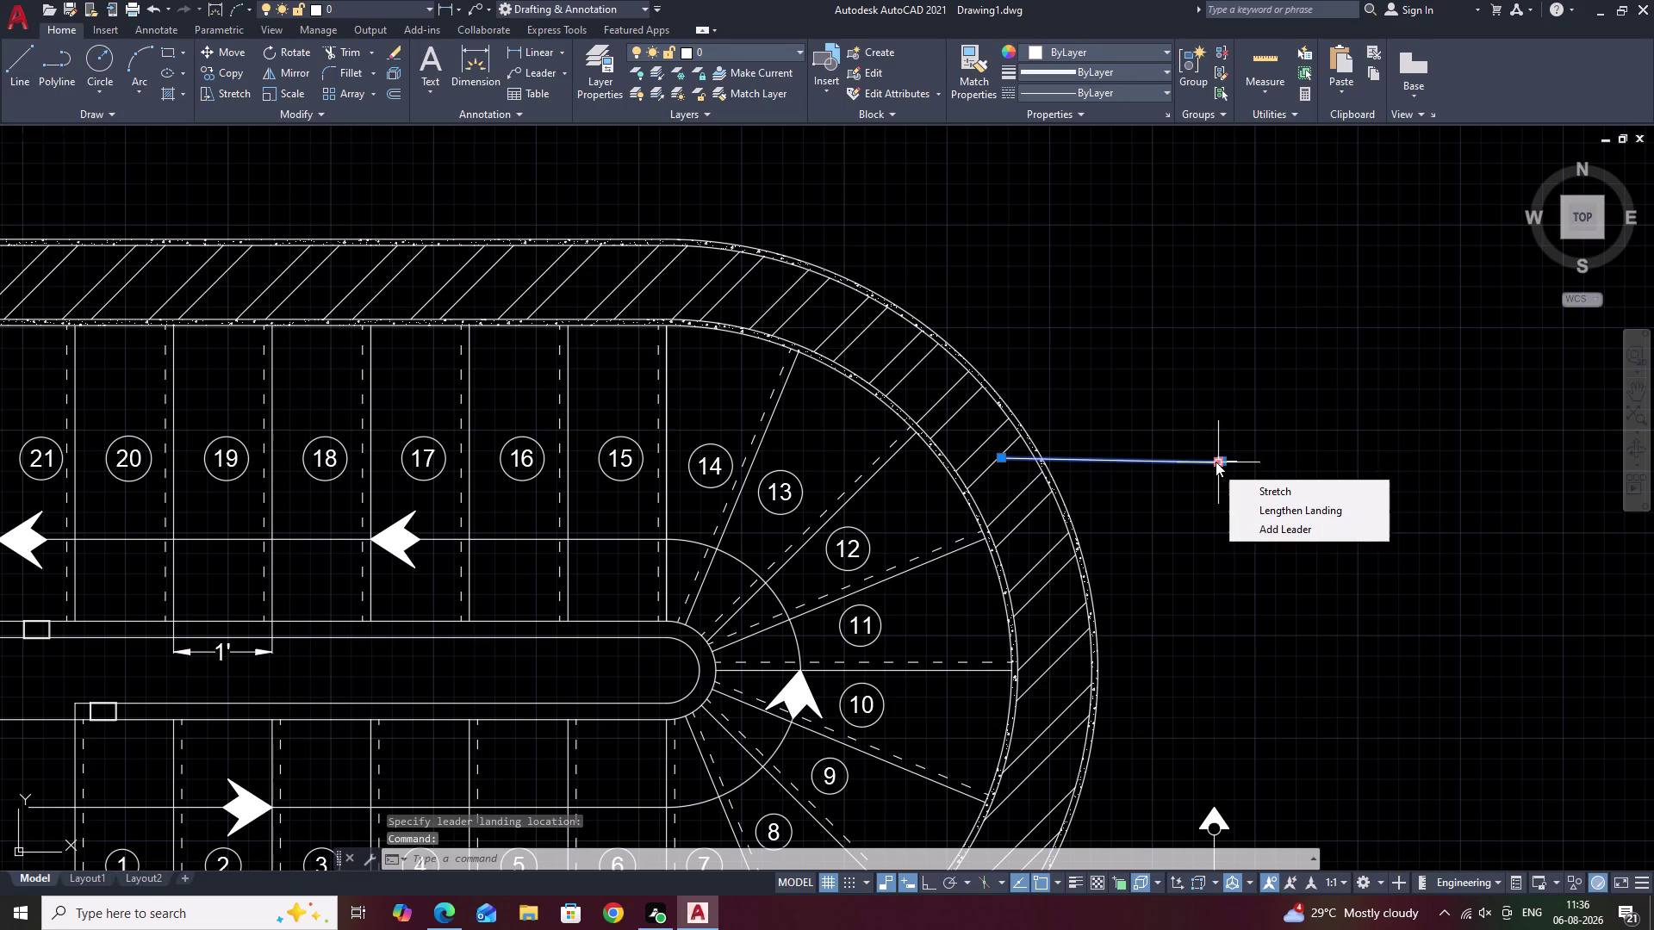
text(PR)
key(space)
text(PR)
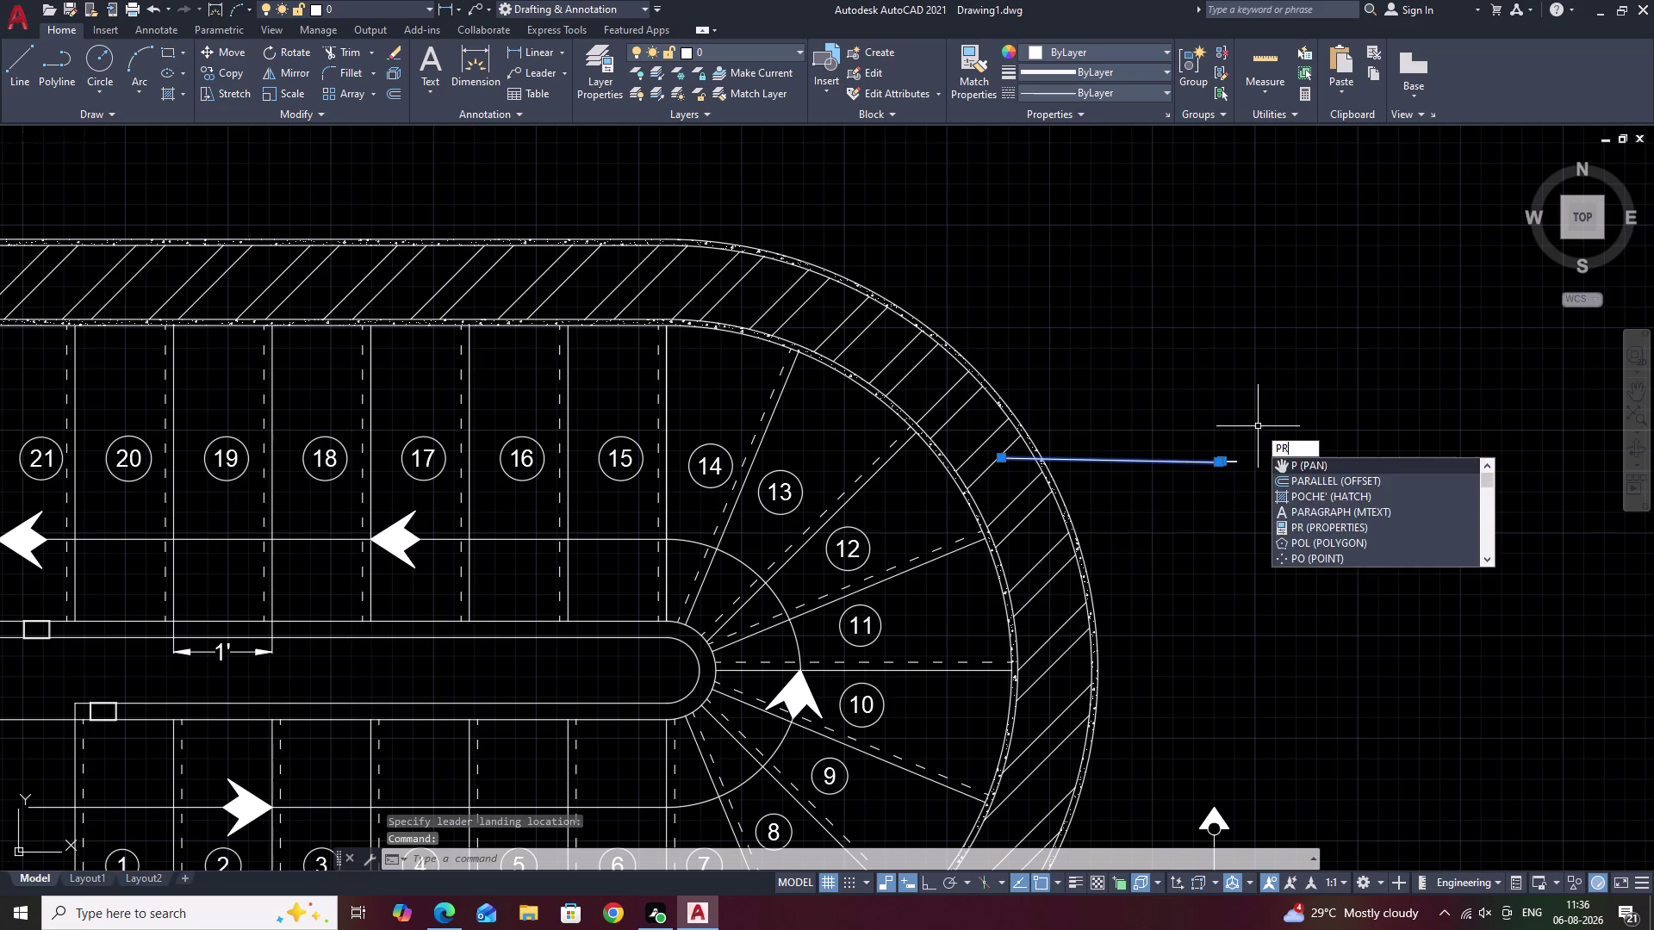
key(space)
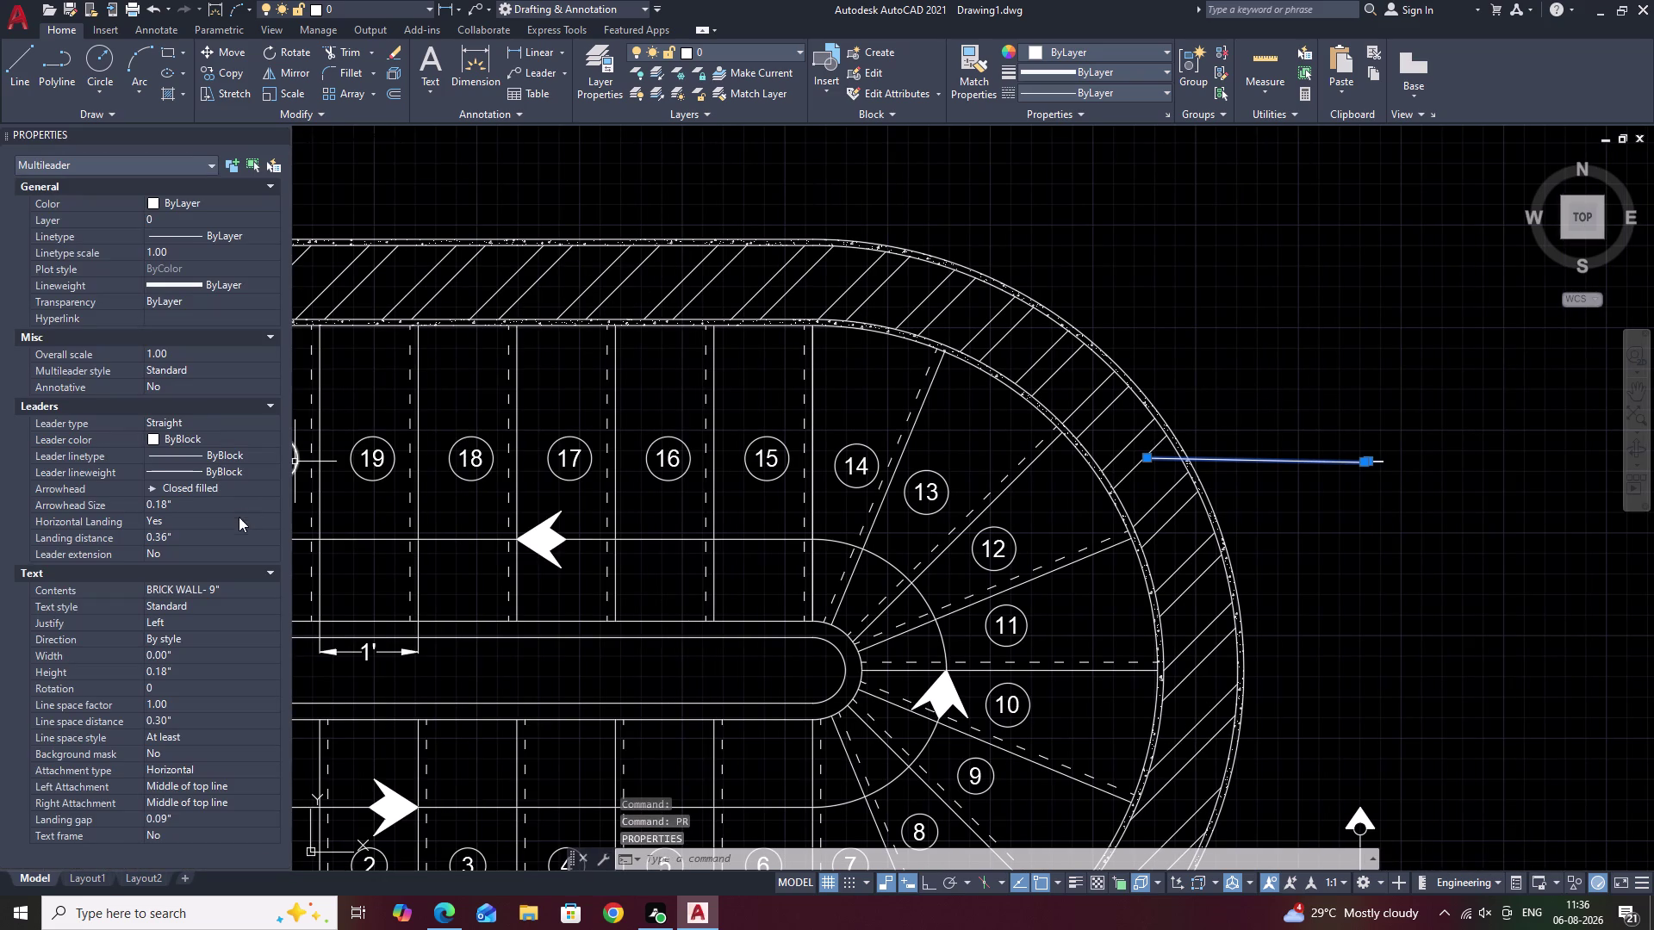
Set the label's arrowhead size to 2 and try a text height of 3.
drag(194, 500, 179, 504)
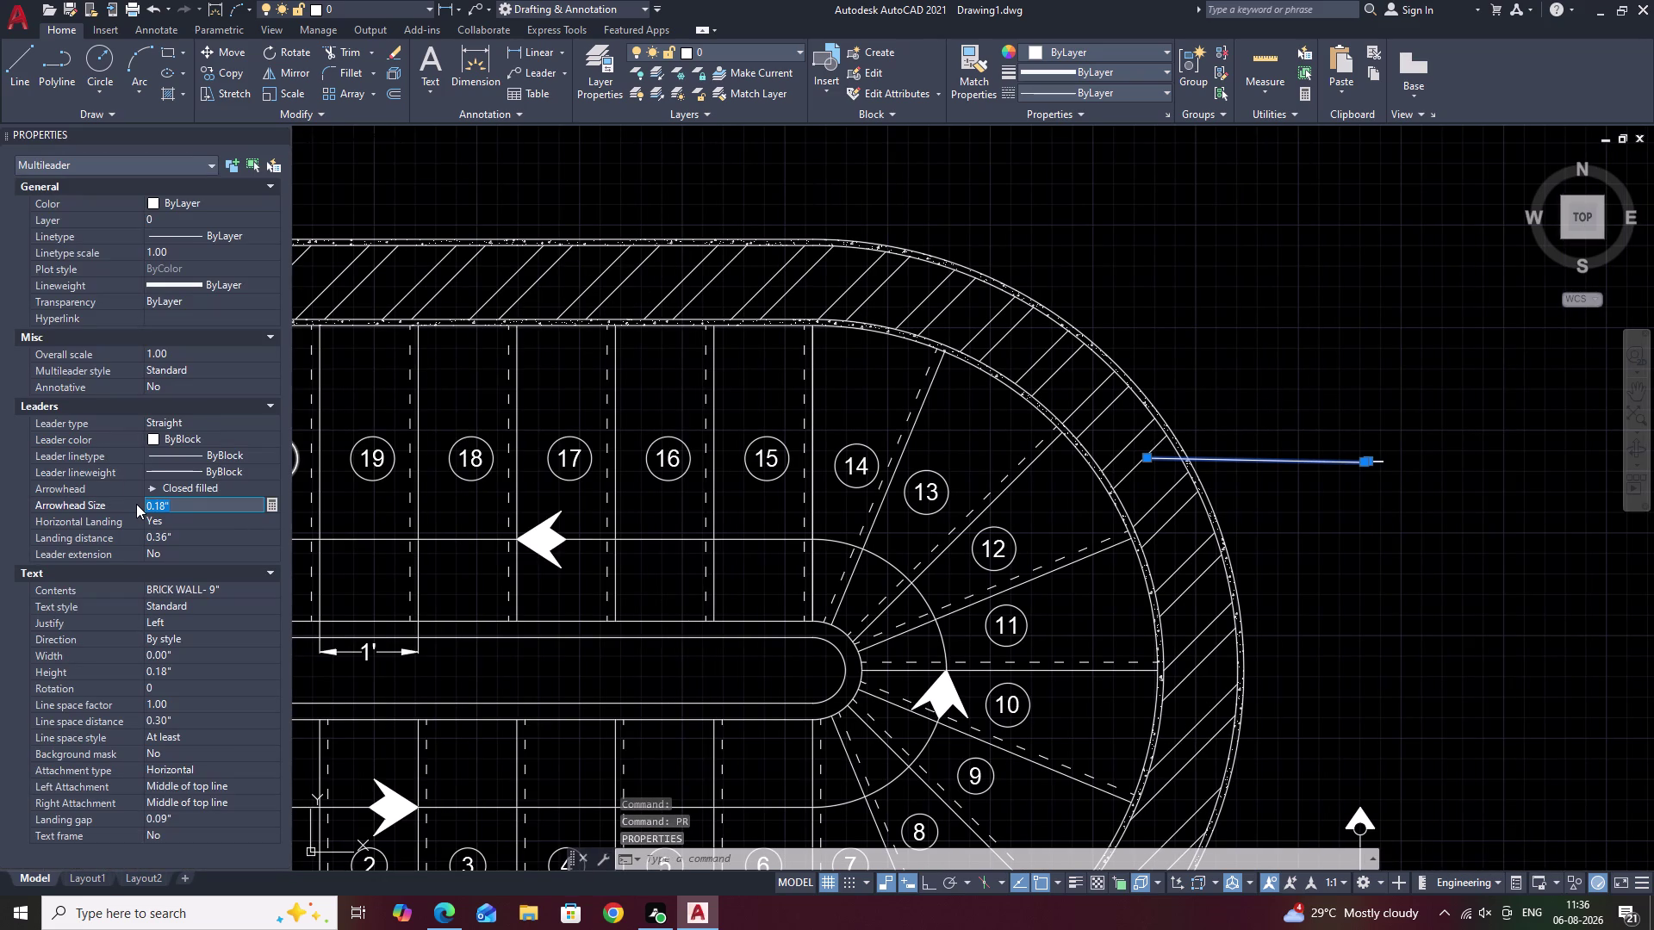
key(BackSpace)
key(2)
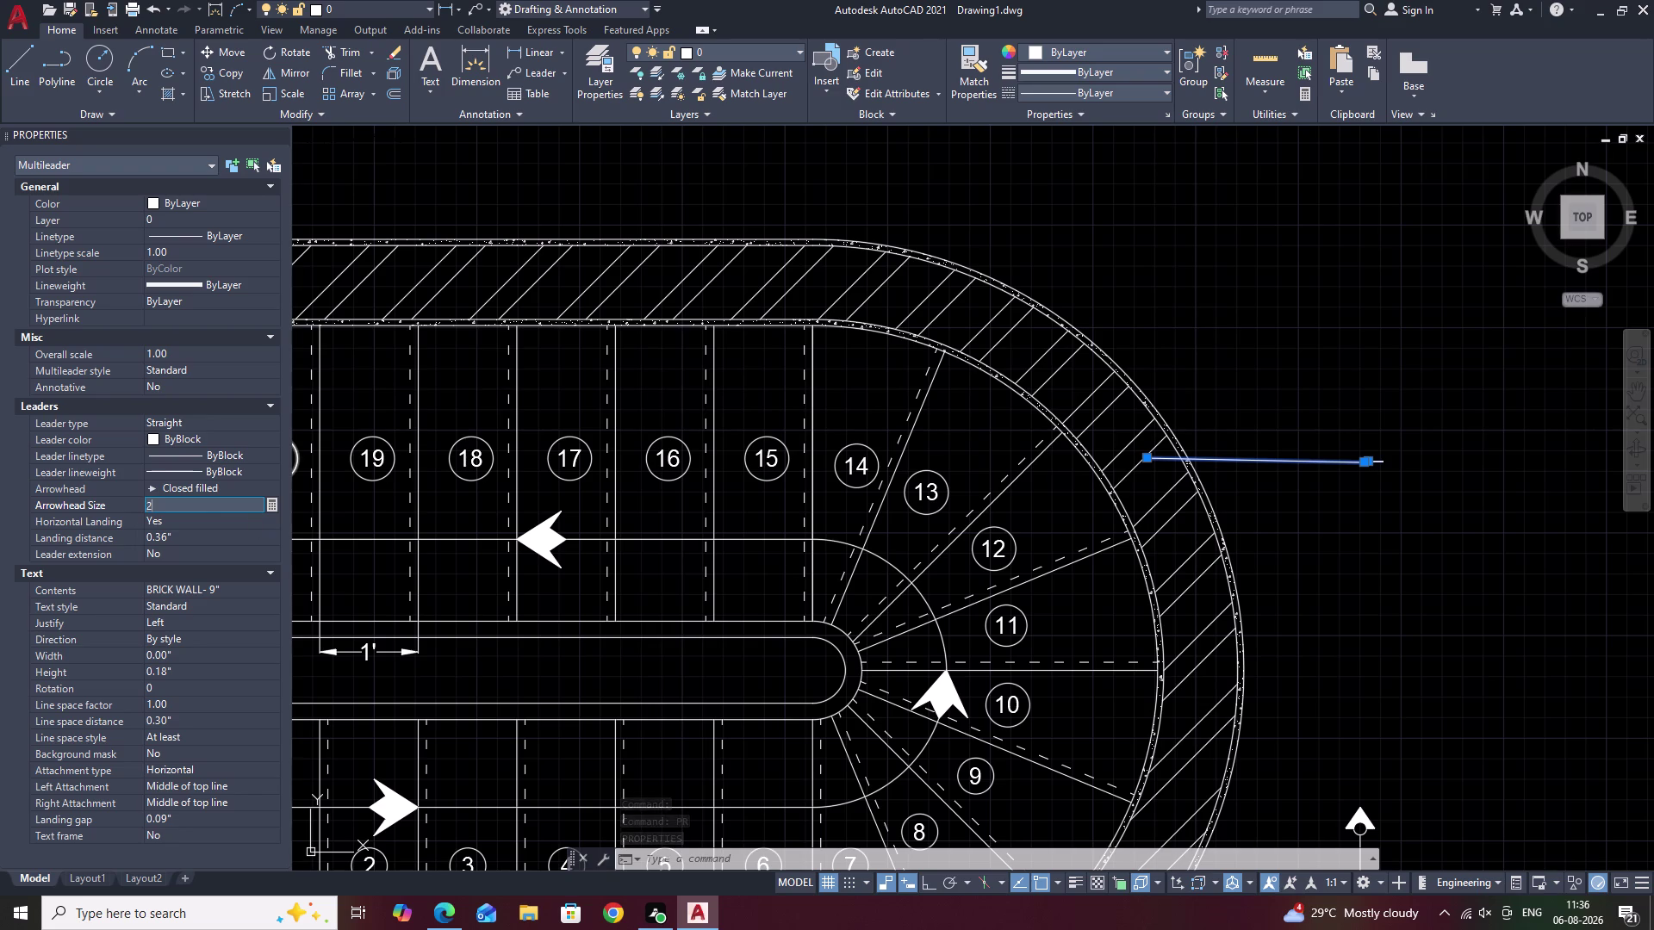
click(186, 669)
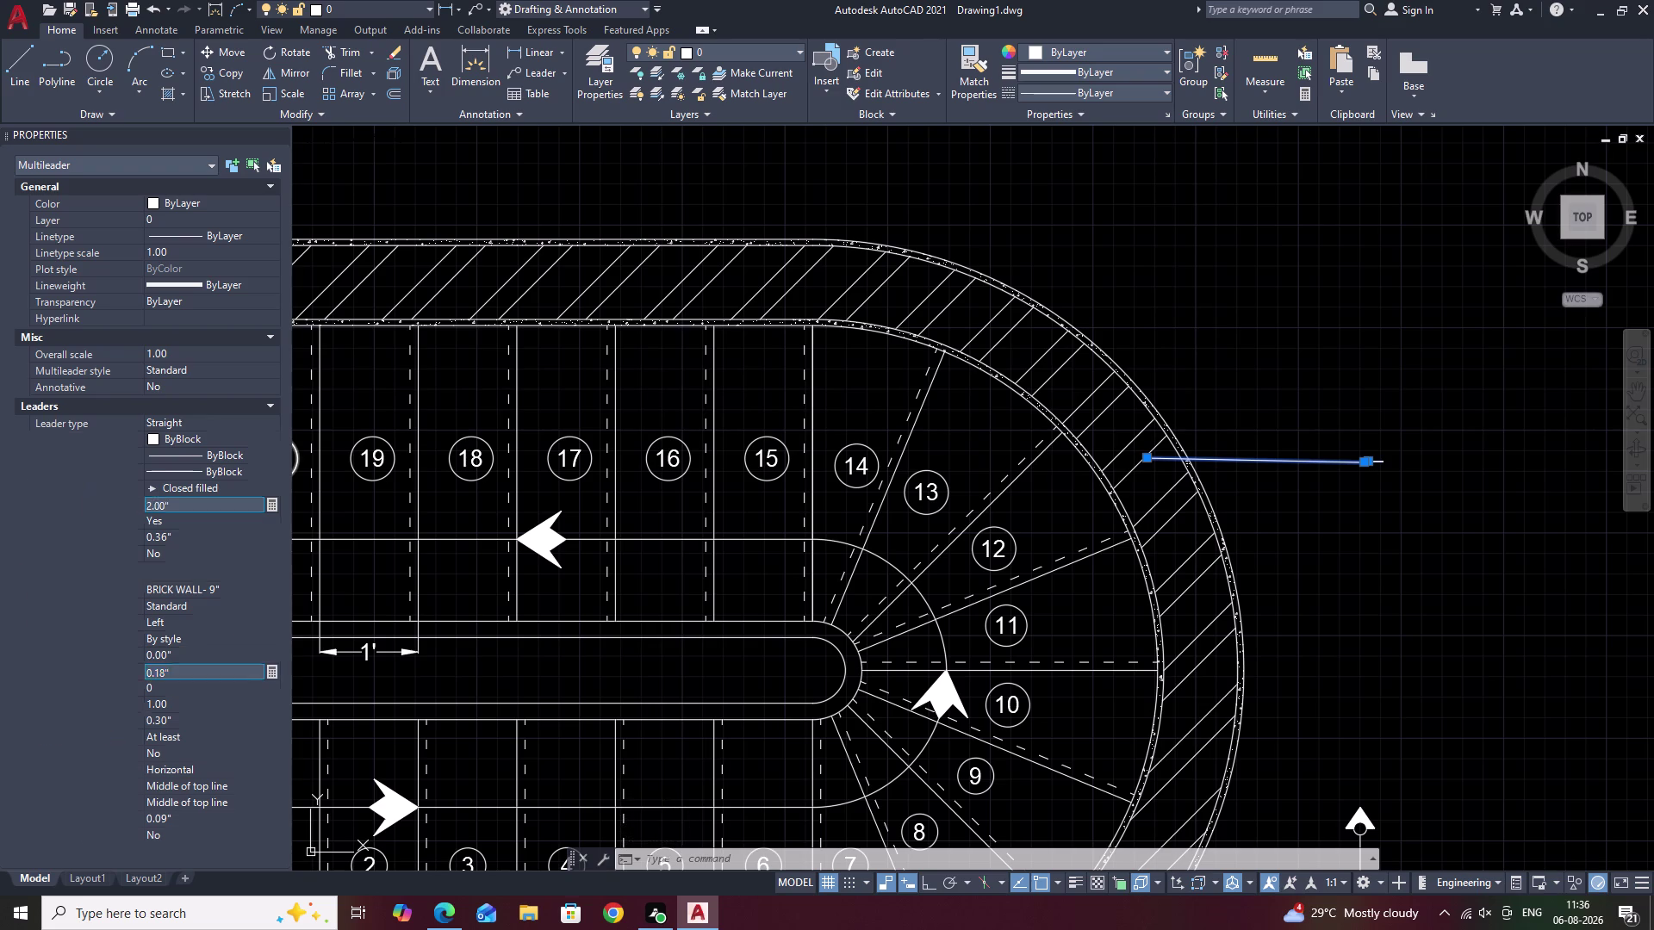
key(BackSpace)
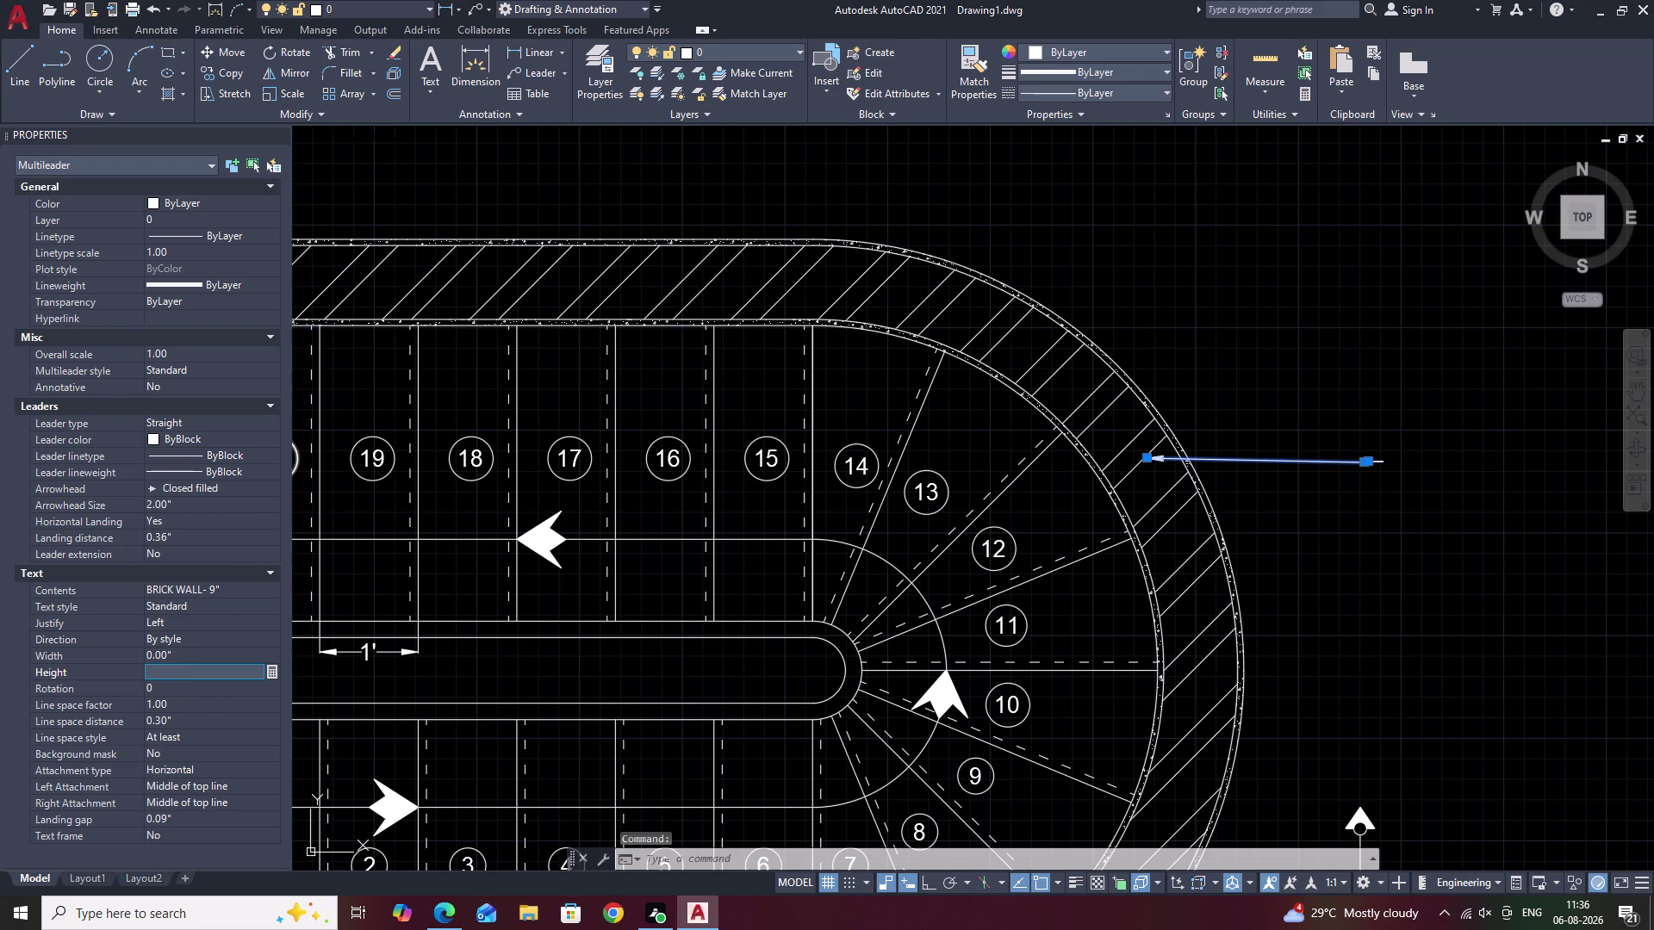
key(3)
click(346, 684)
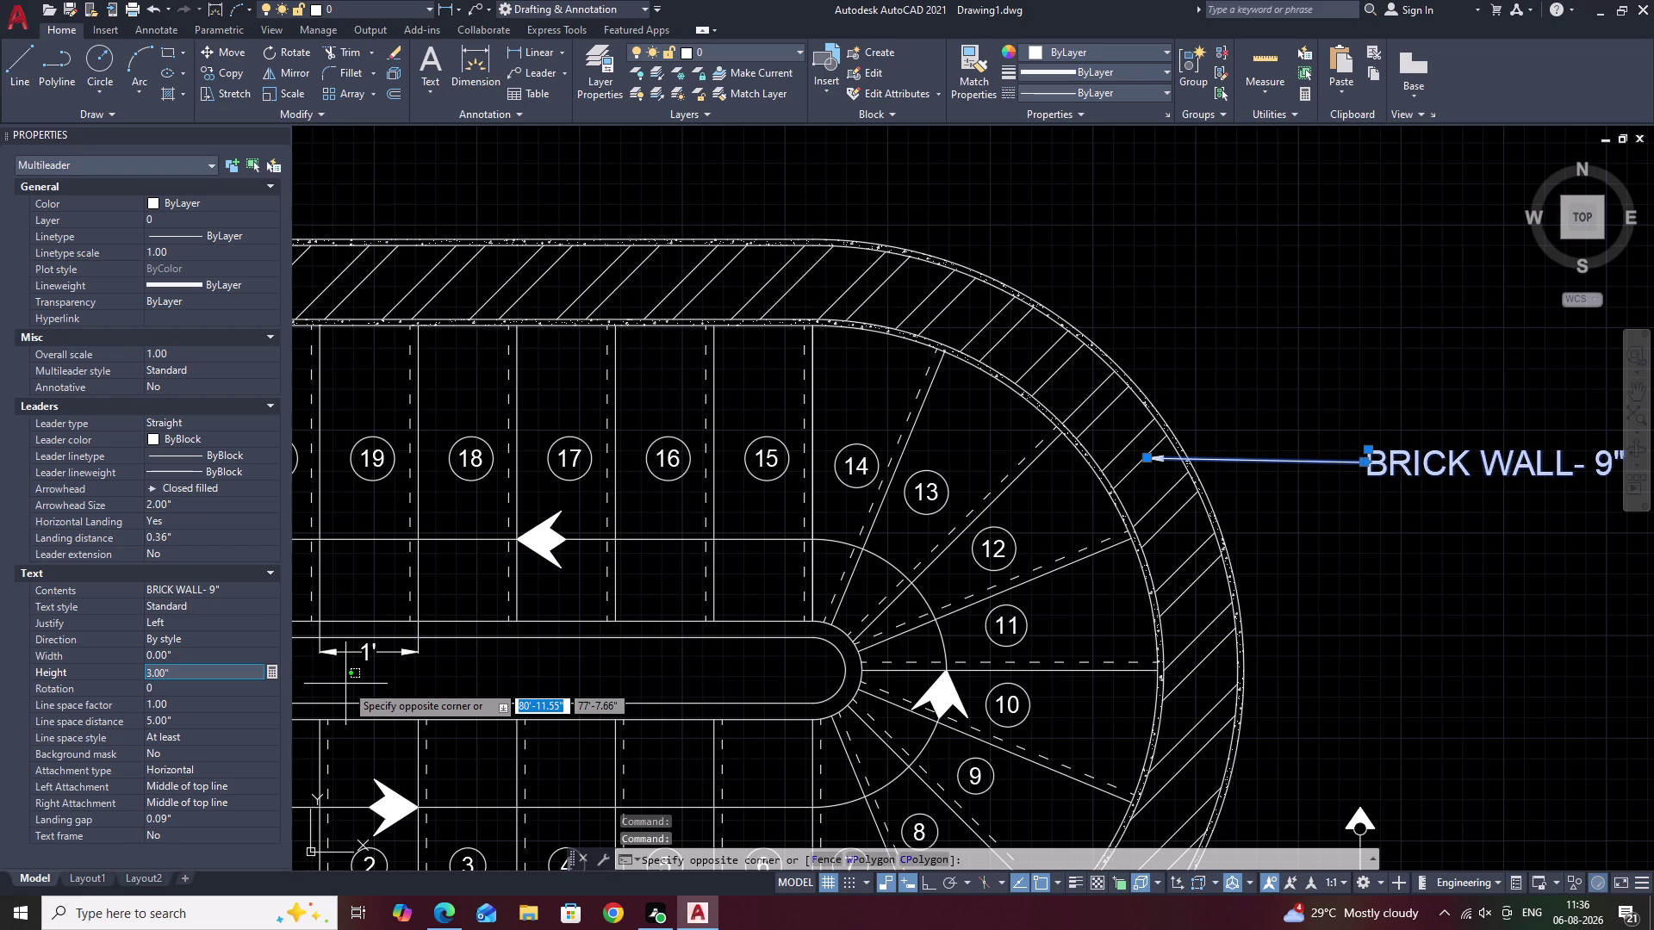
Change the label's text height to 2".
click(172, 672)
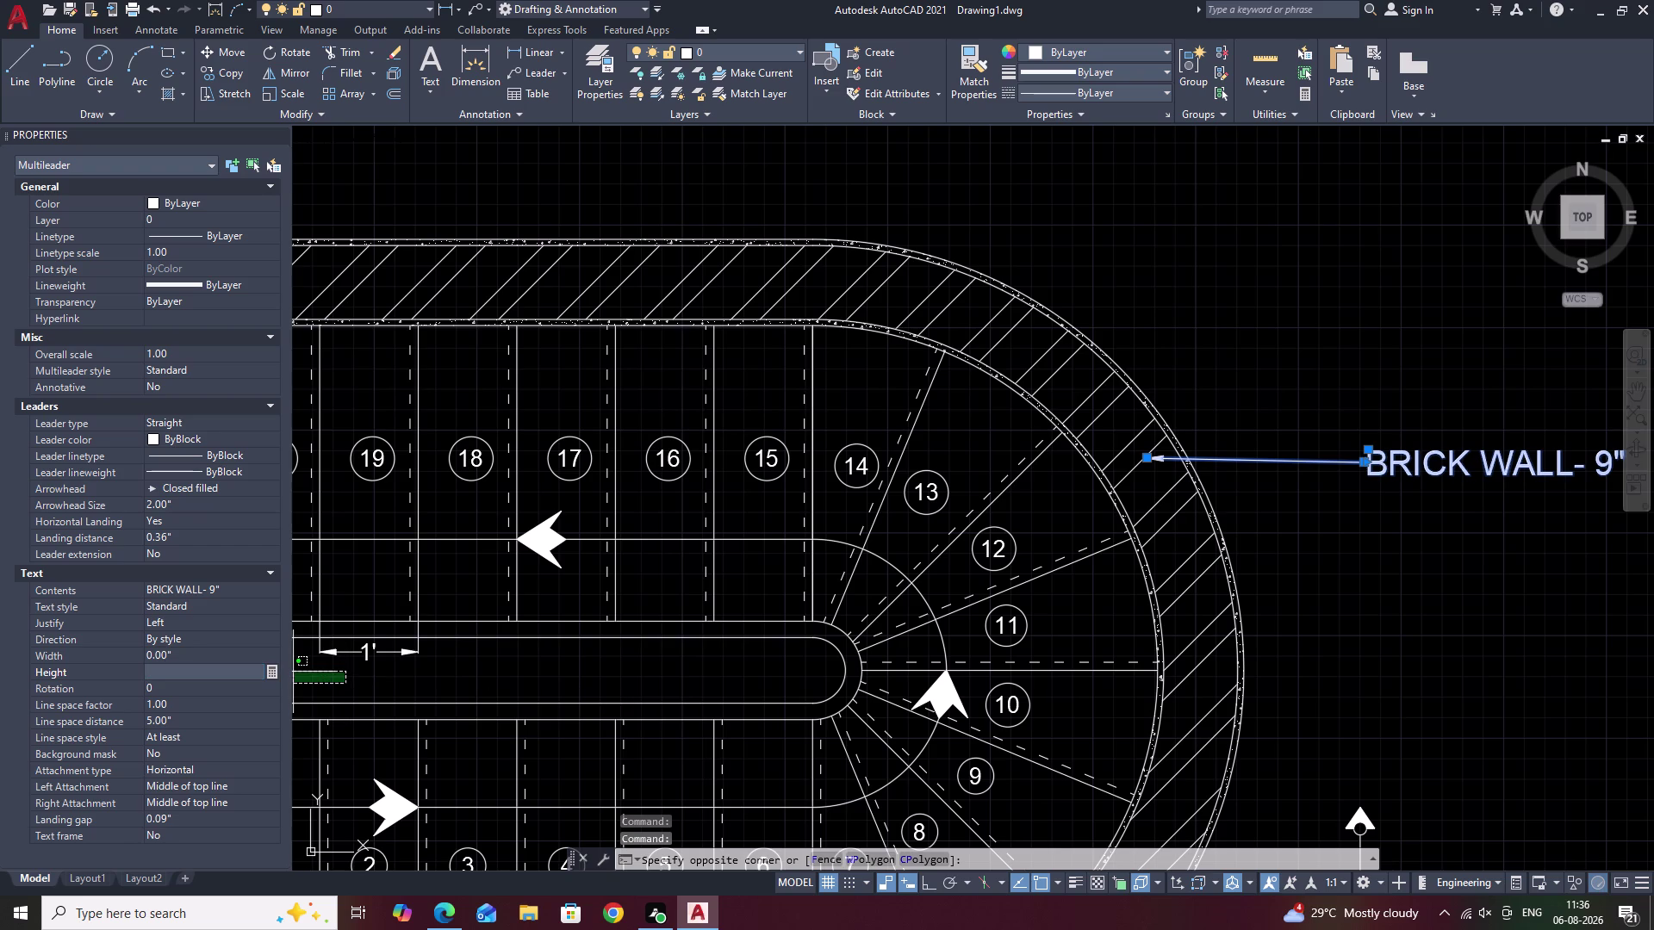
key(BackSpace)
key(2)
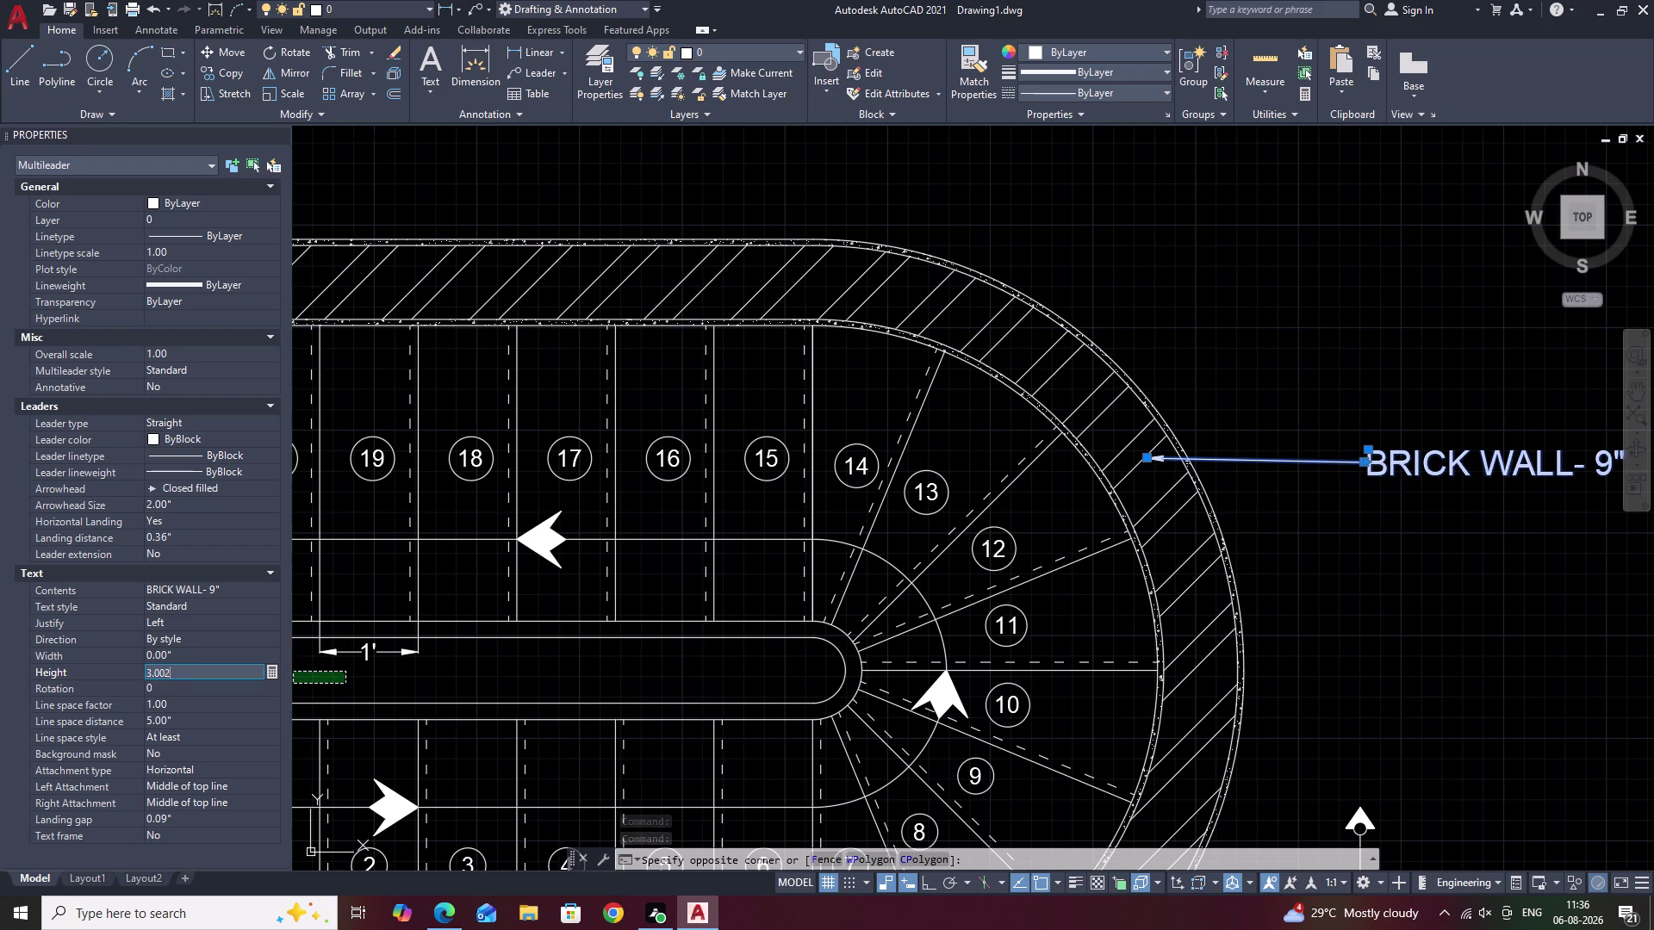
key(BackSpace)
key(BackSpace)
key(BackSpace)
key(BackSpace)
key(BackSpace)
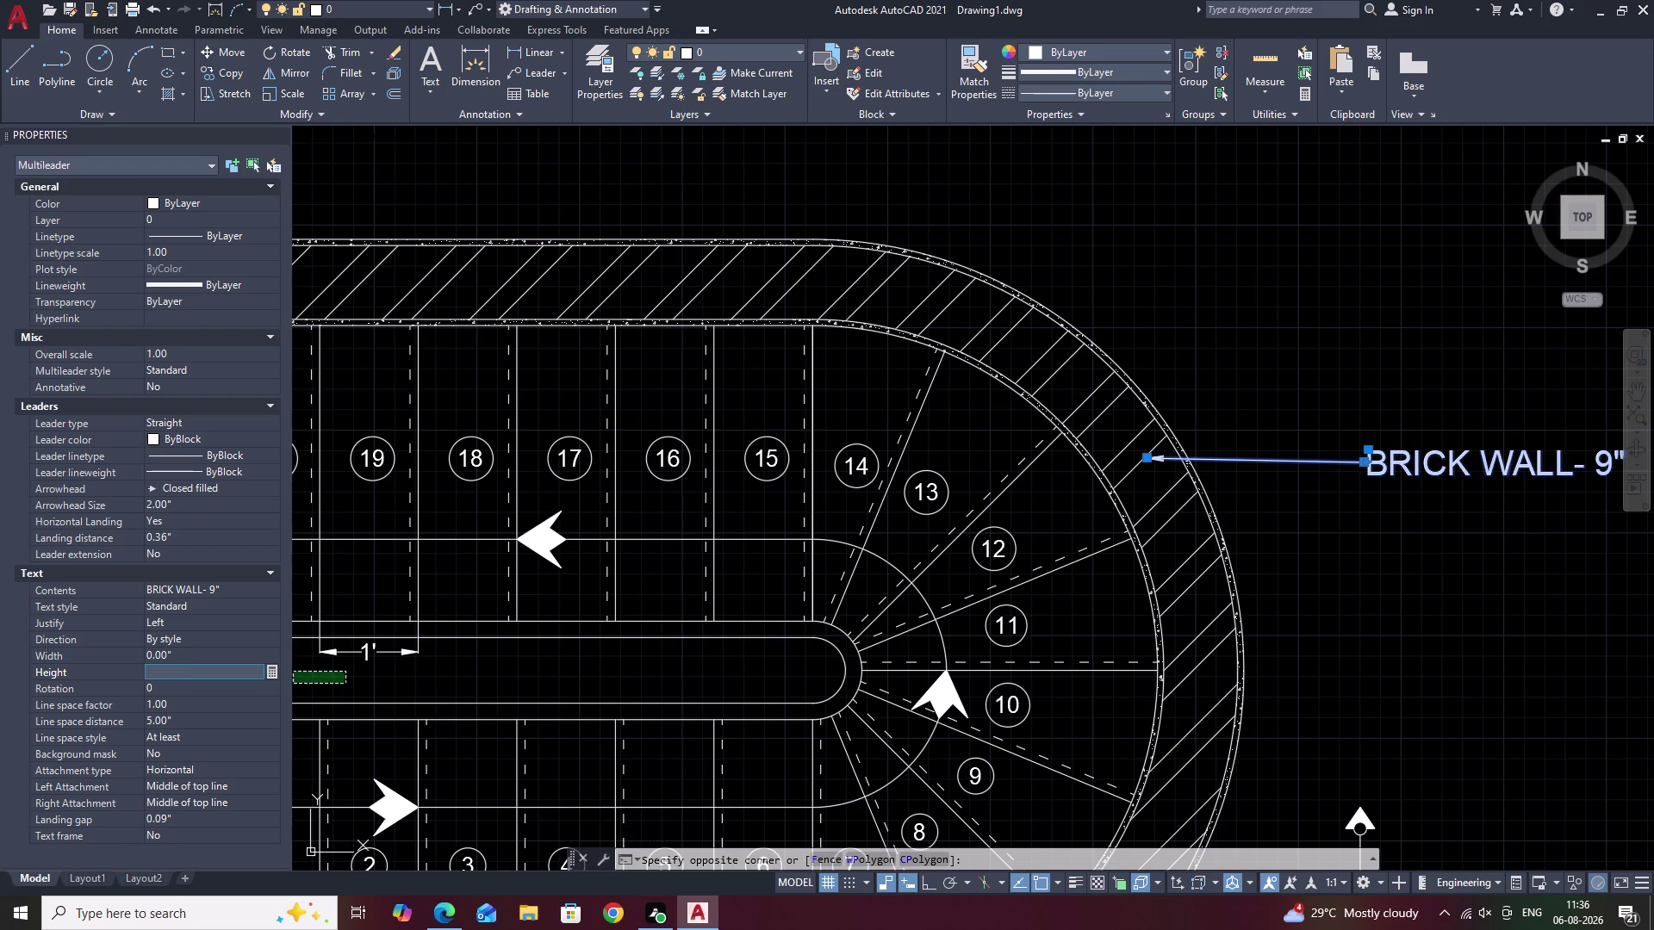
key(2)
click(401, 676)
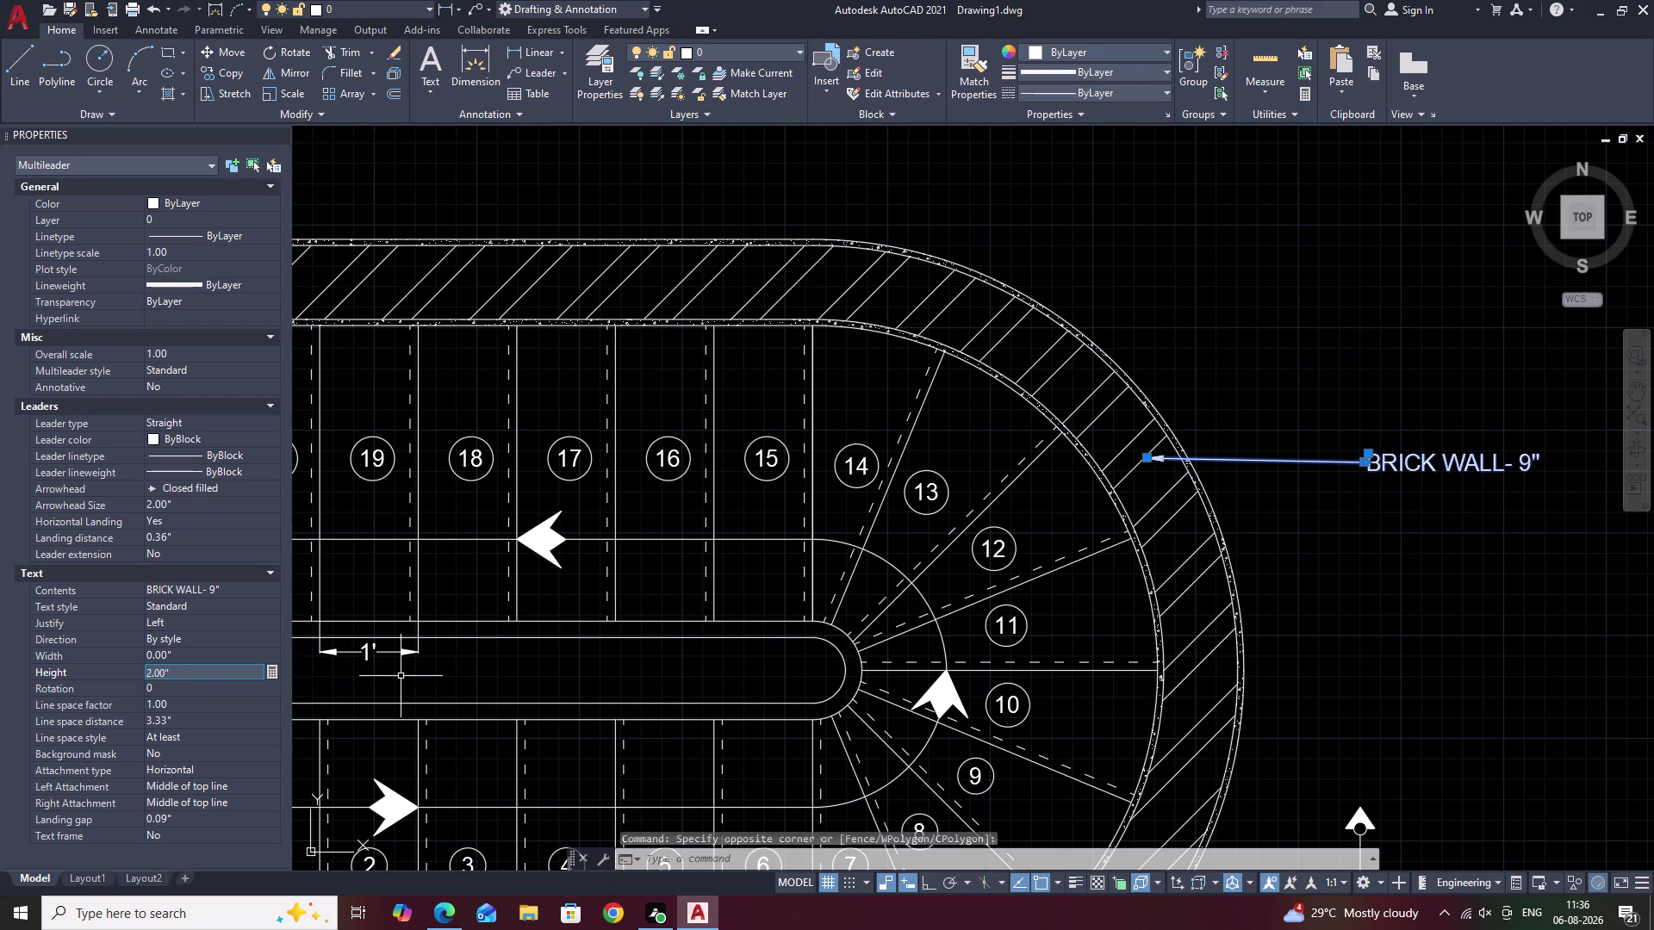
key(Escape)
Select the BRICK WALL- 9" label and start copying it with CO.
middle_drag(1419, 543, 1151, 510)
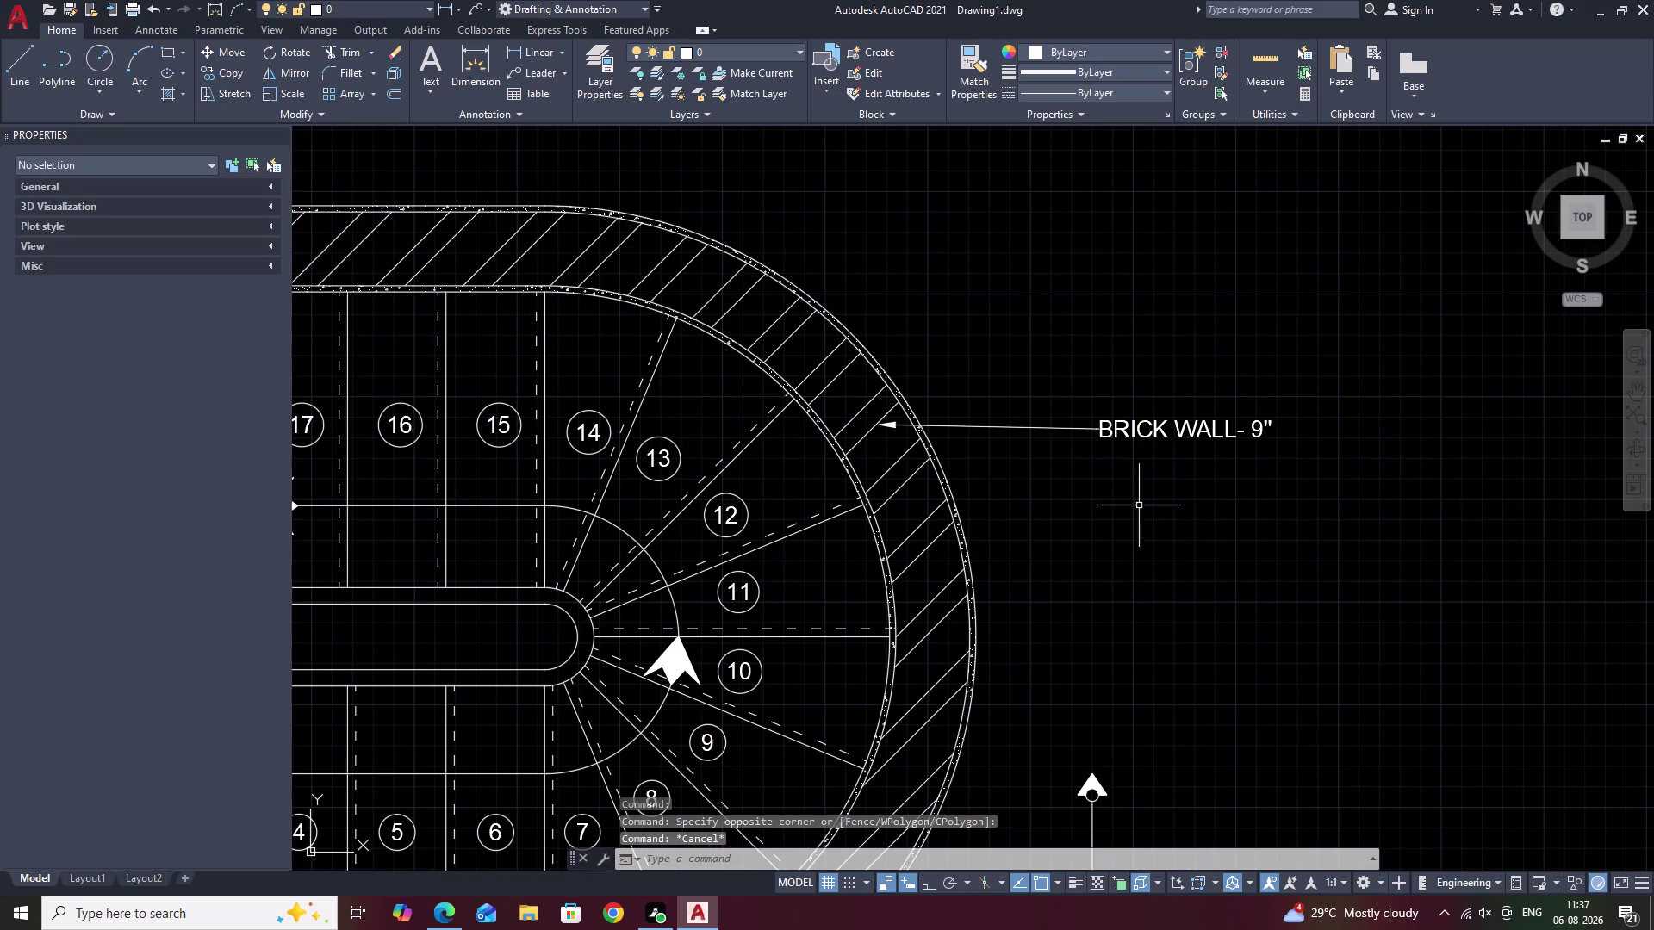
click(1150, 431)
text(C)
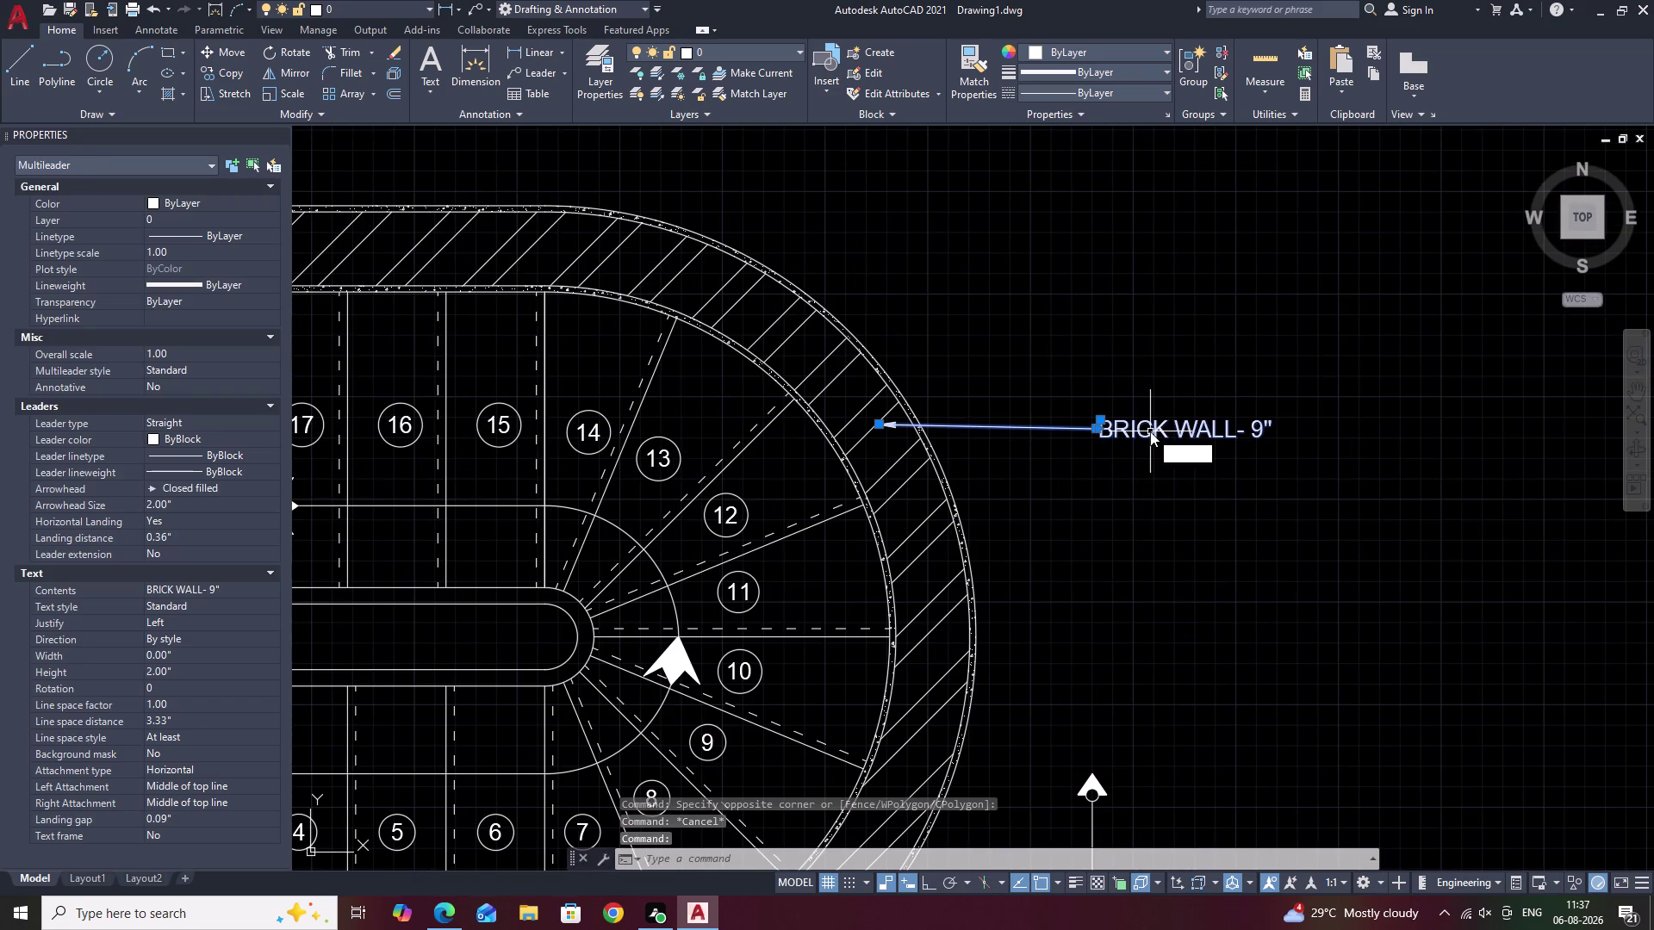
text(O)
key(space)
Copy the BRICK WALL- 9" label from its arrow tip onto the next plan wall and the section wall.
scroll(up, 3)
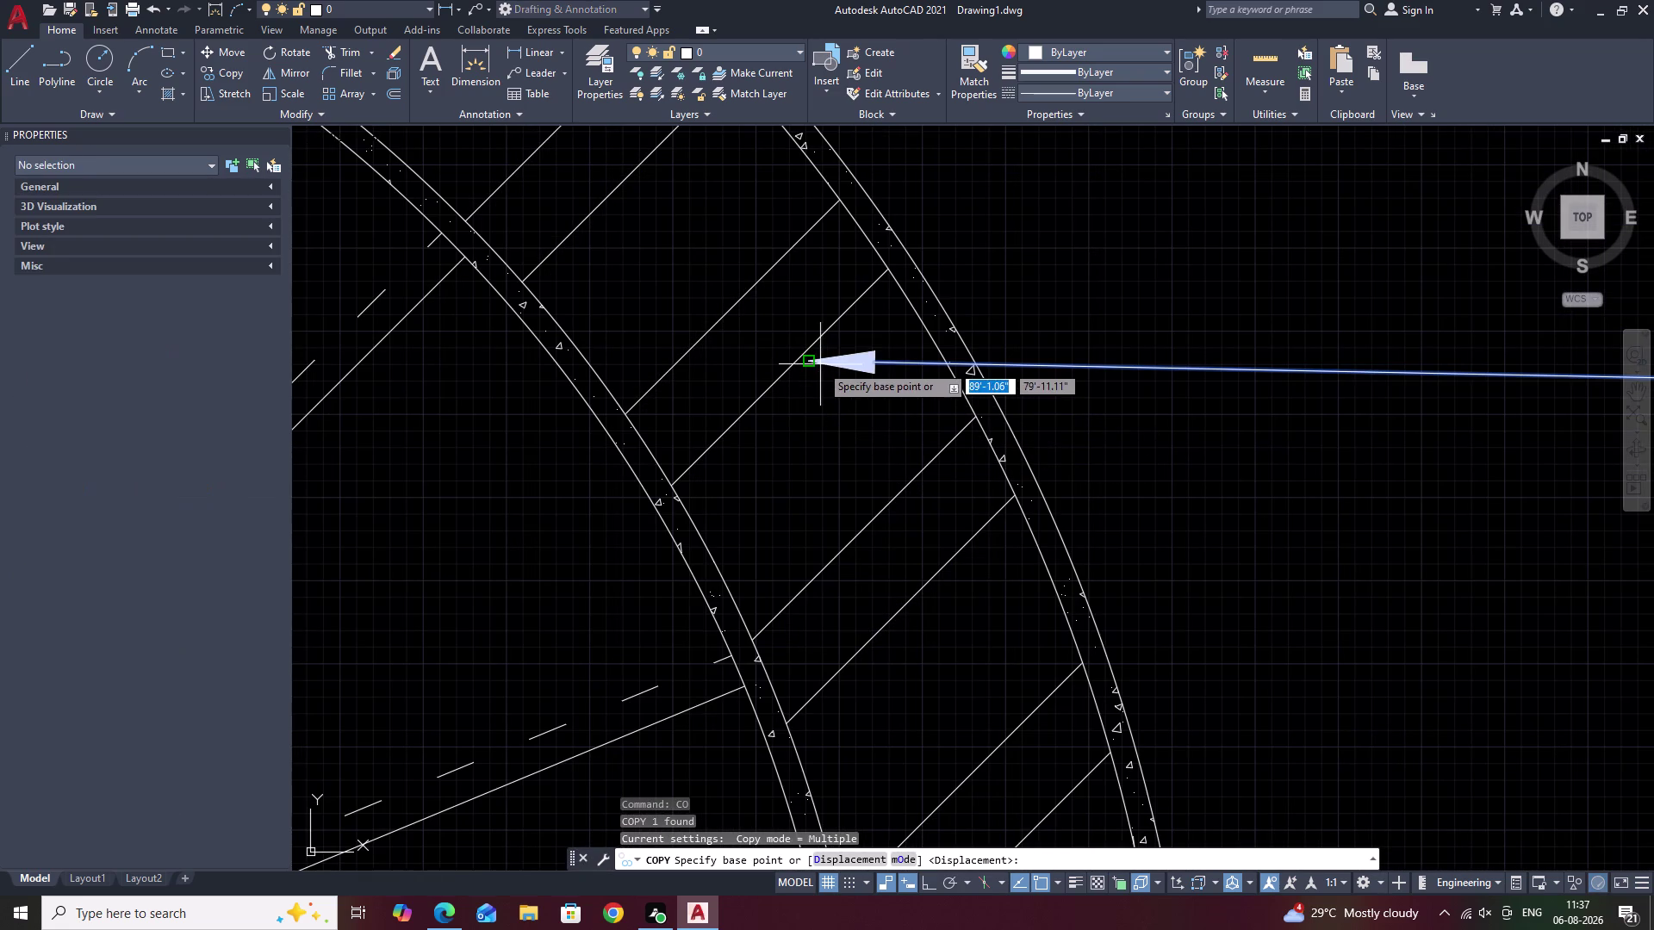
click(811, 362)
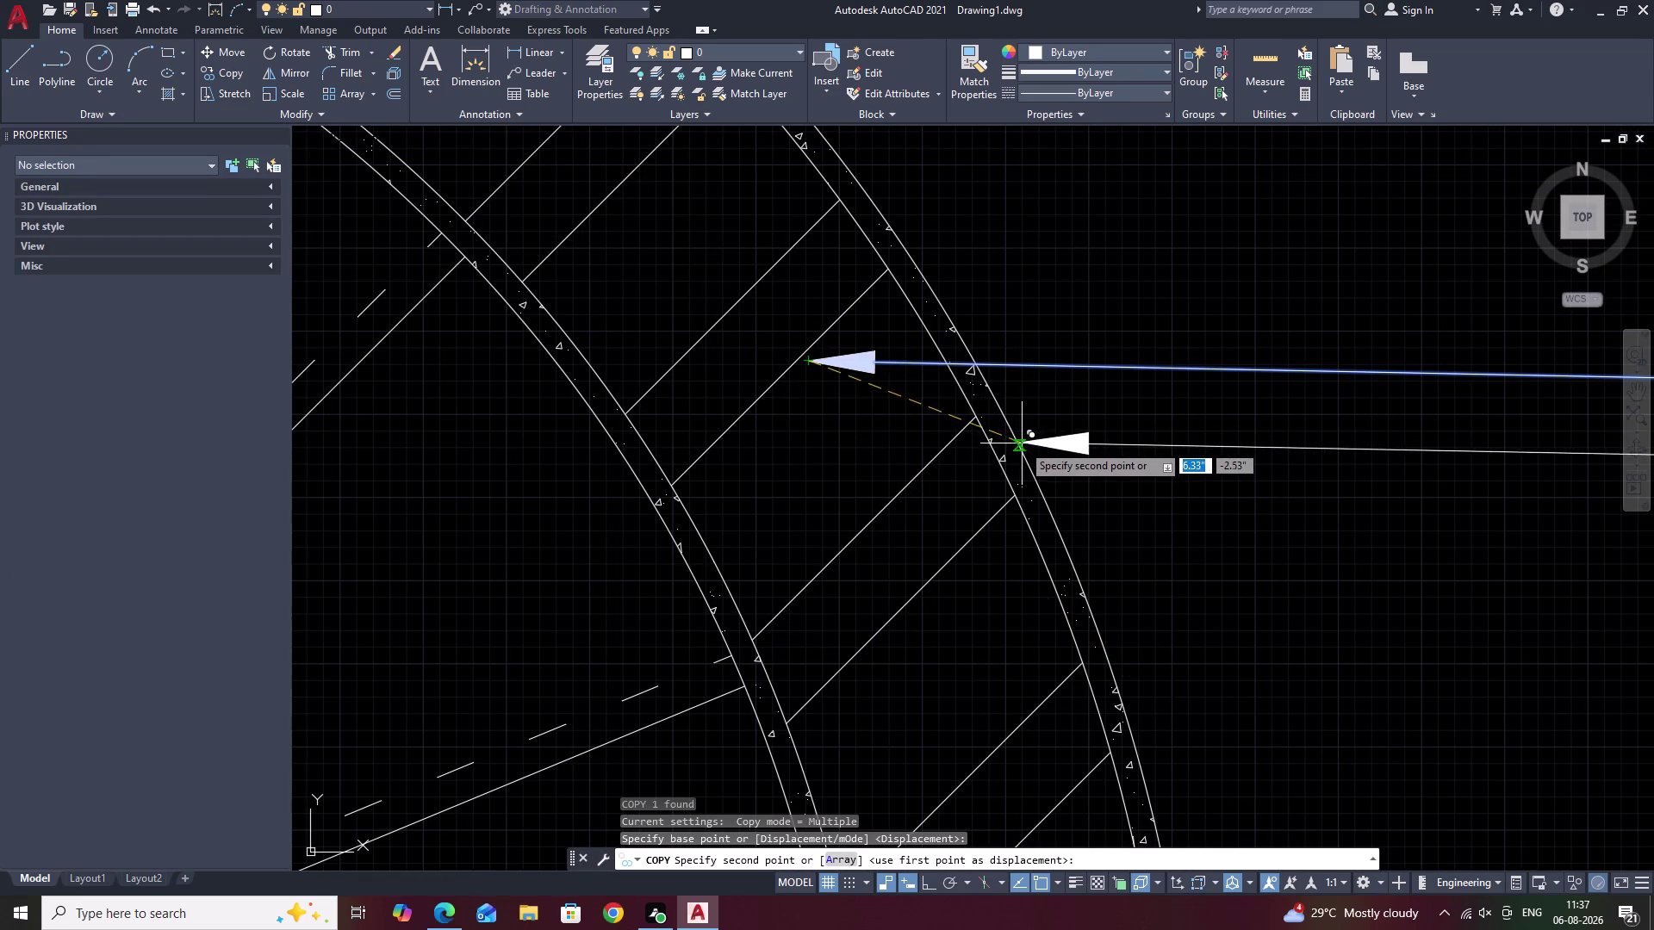
click(1058, 586)
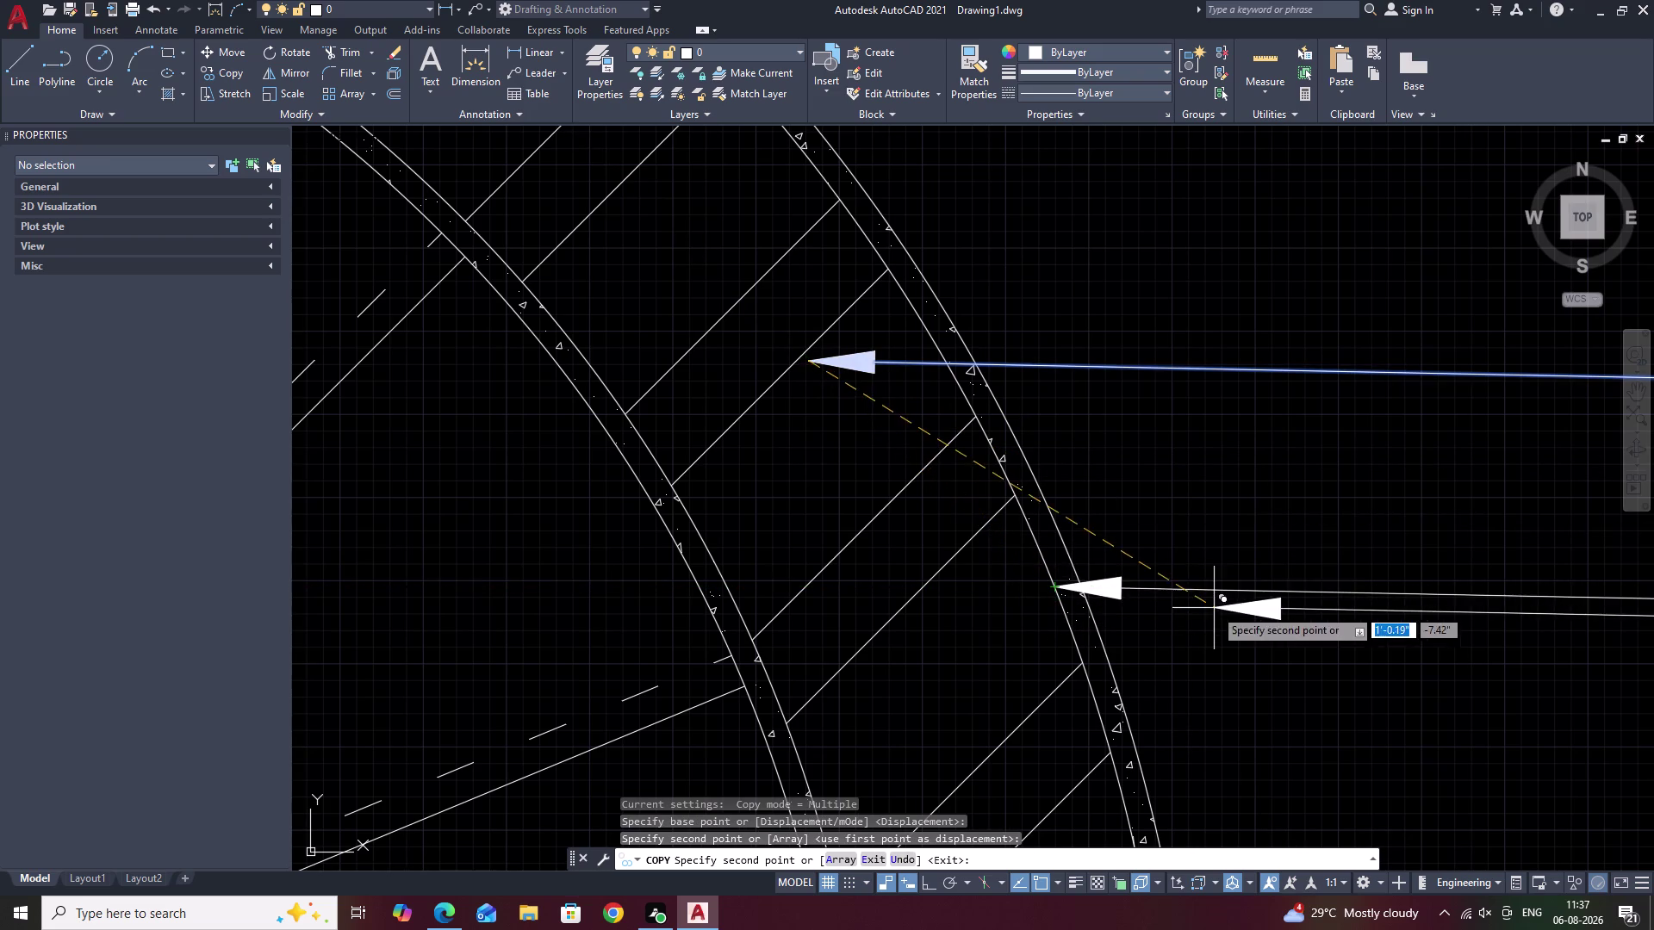
scroll(down, 3)
middle_drag(1337, 720, 1098, 302)
scroll(down, 3)
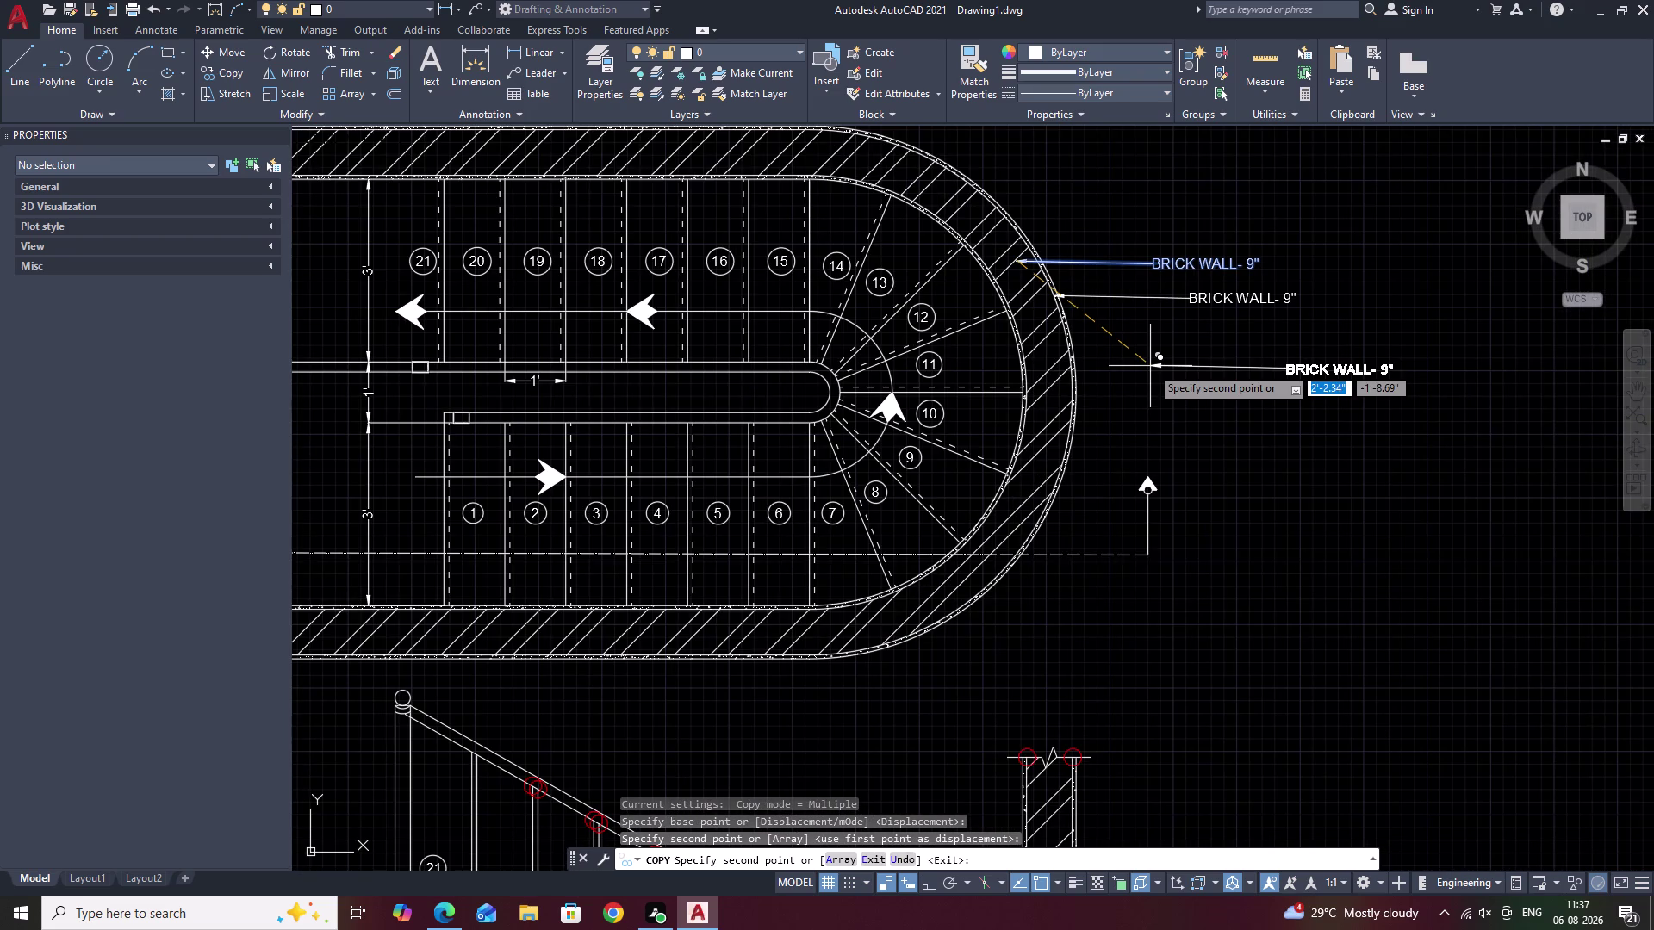
middle_drag(1152, 367, 893, 180)
scroll(up, 3)
middle_drag(891, 605, 911, 287)
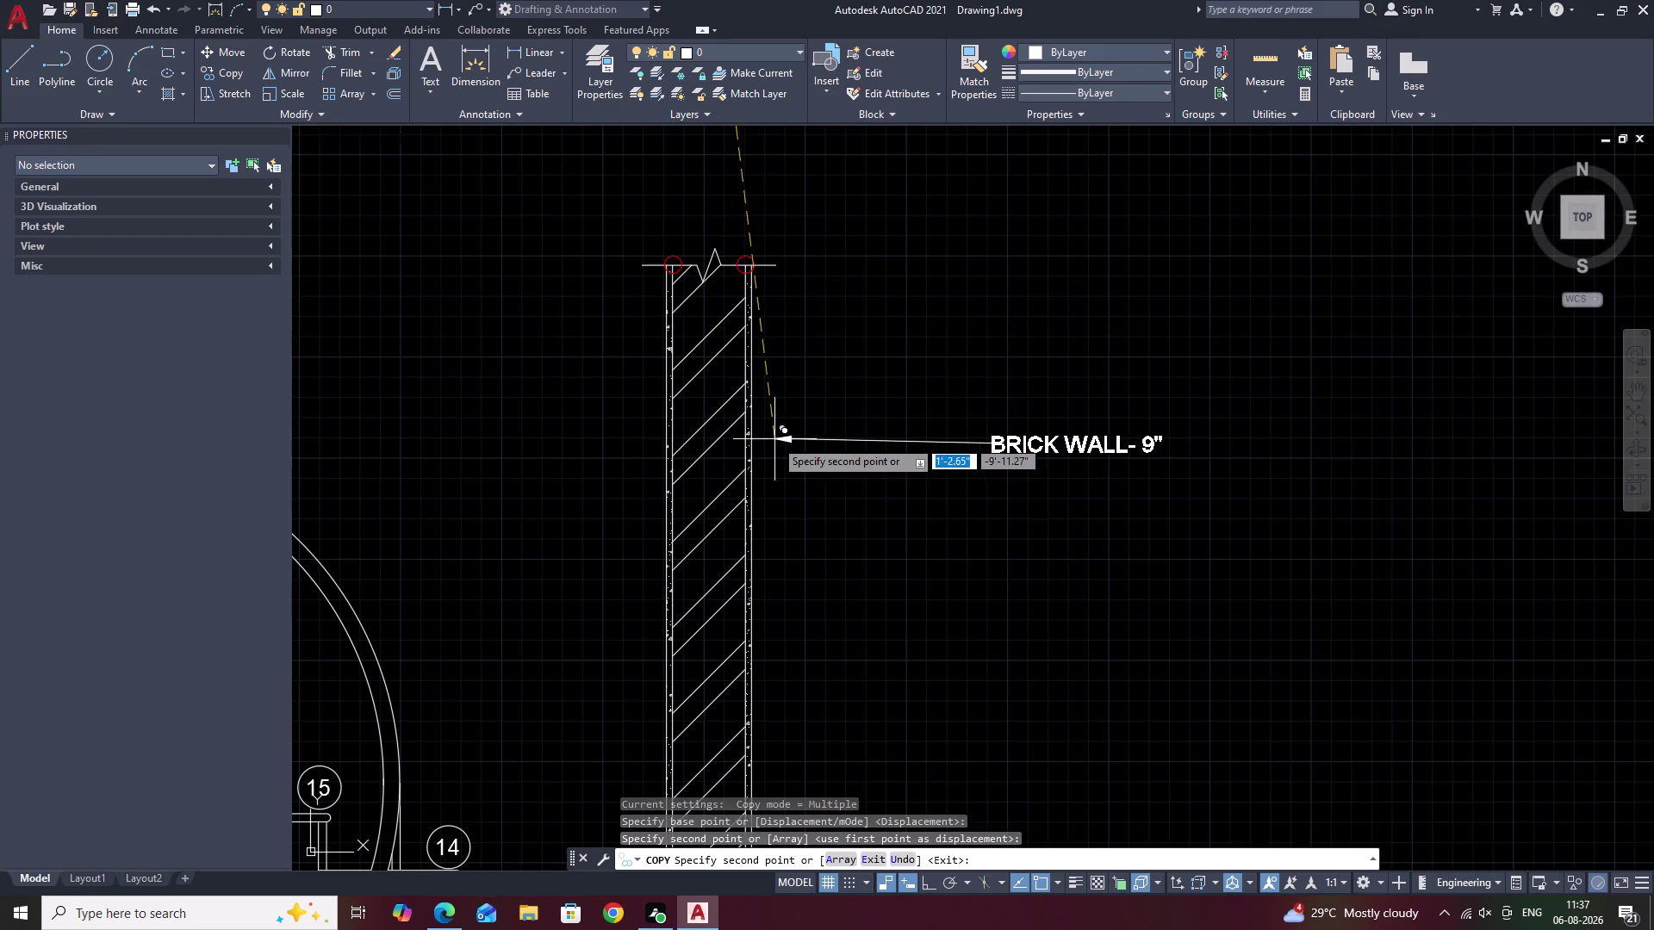
click(714, 443)
right_click(714, 443)
click(714, 443)
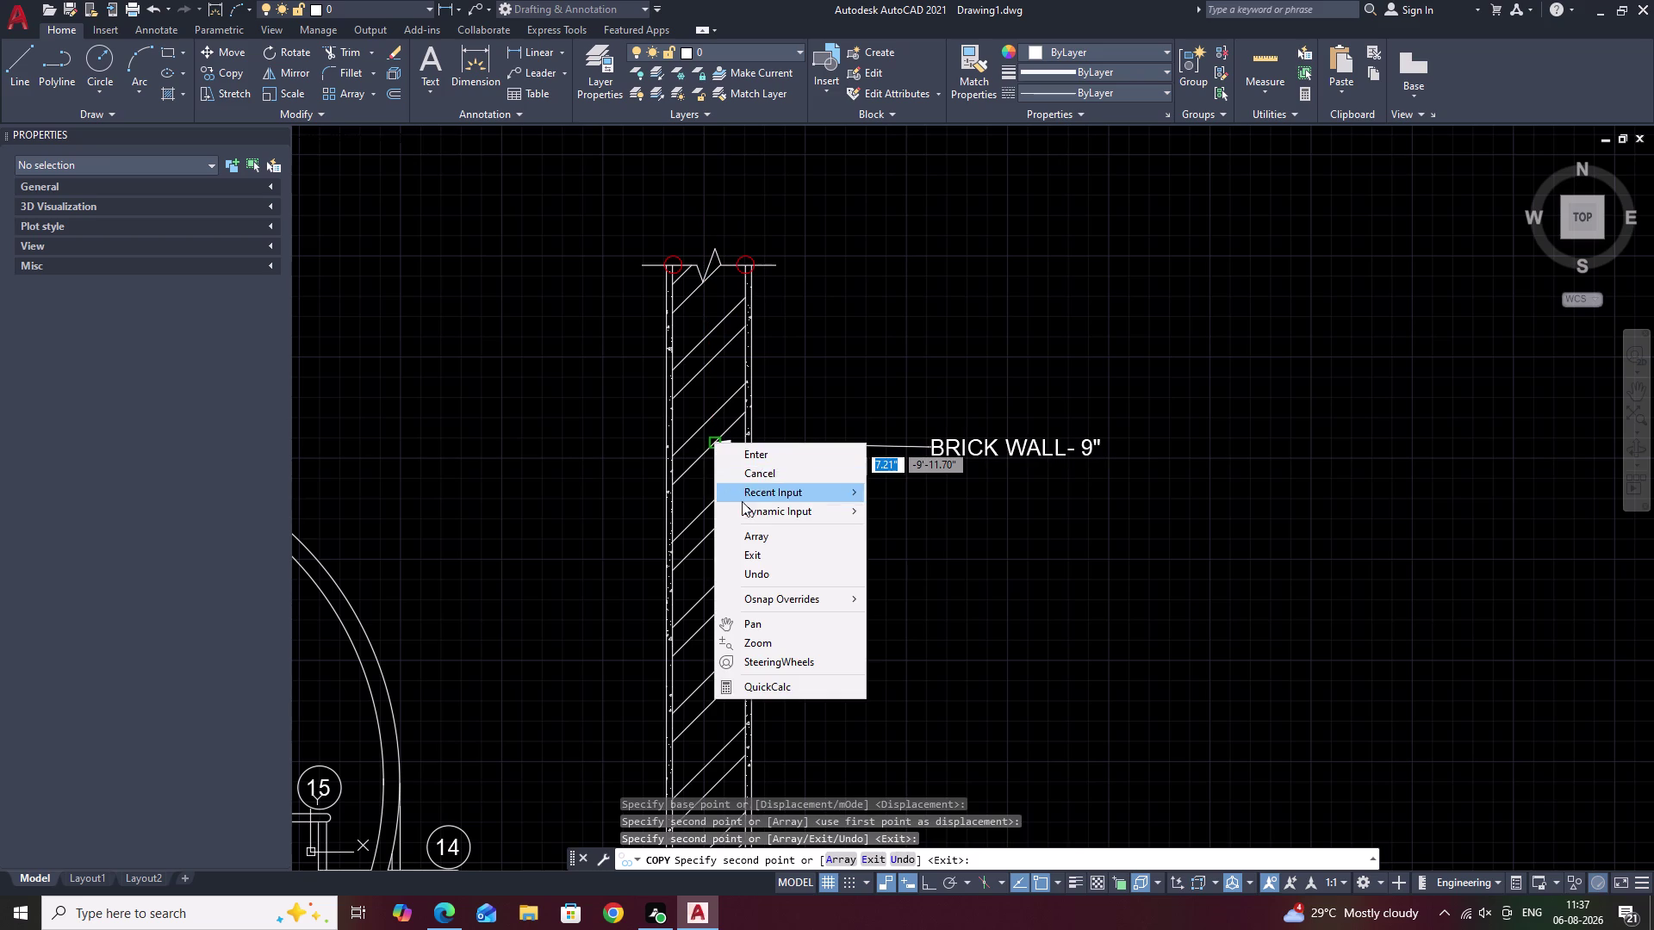
Copy the section wall's label just below itself beside the hatched wall with CO.
click(751, 450)
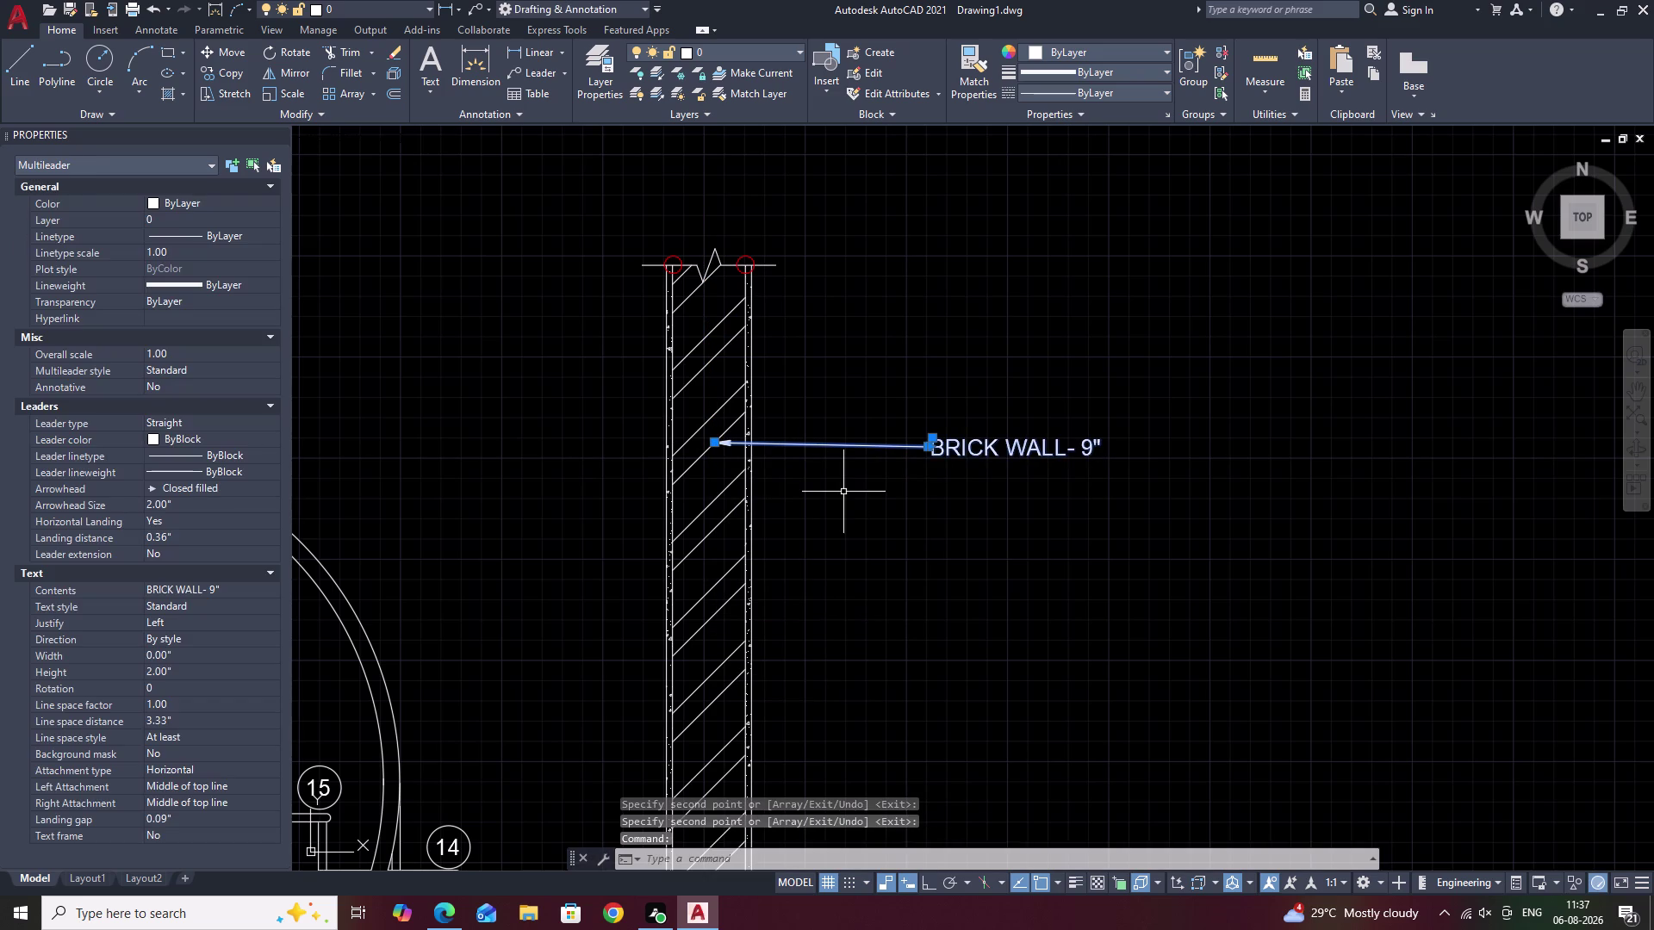
text(CO)
key(space)
scroll(up, 3)
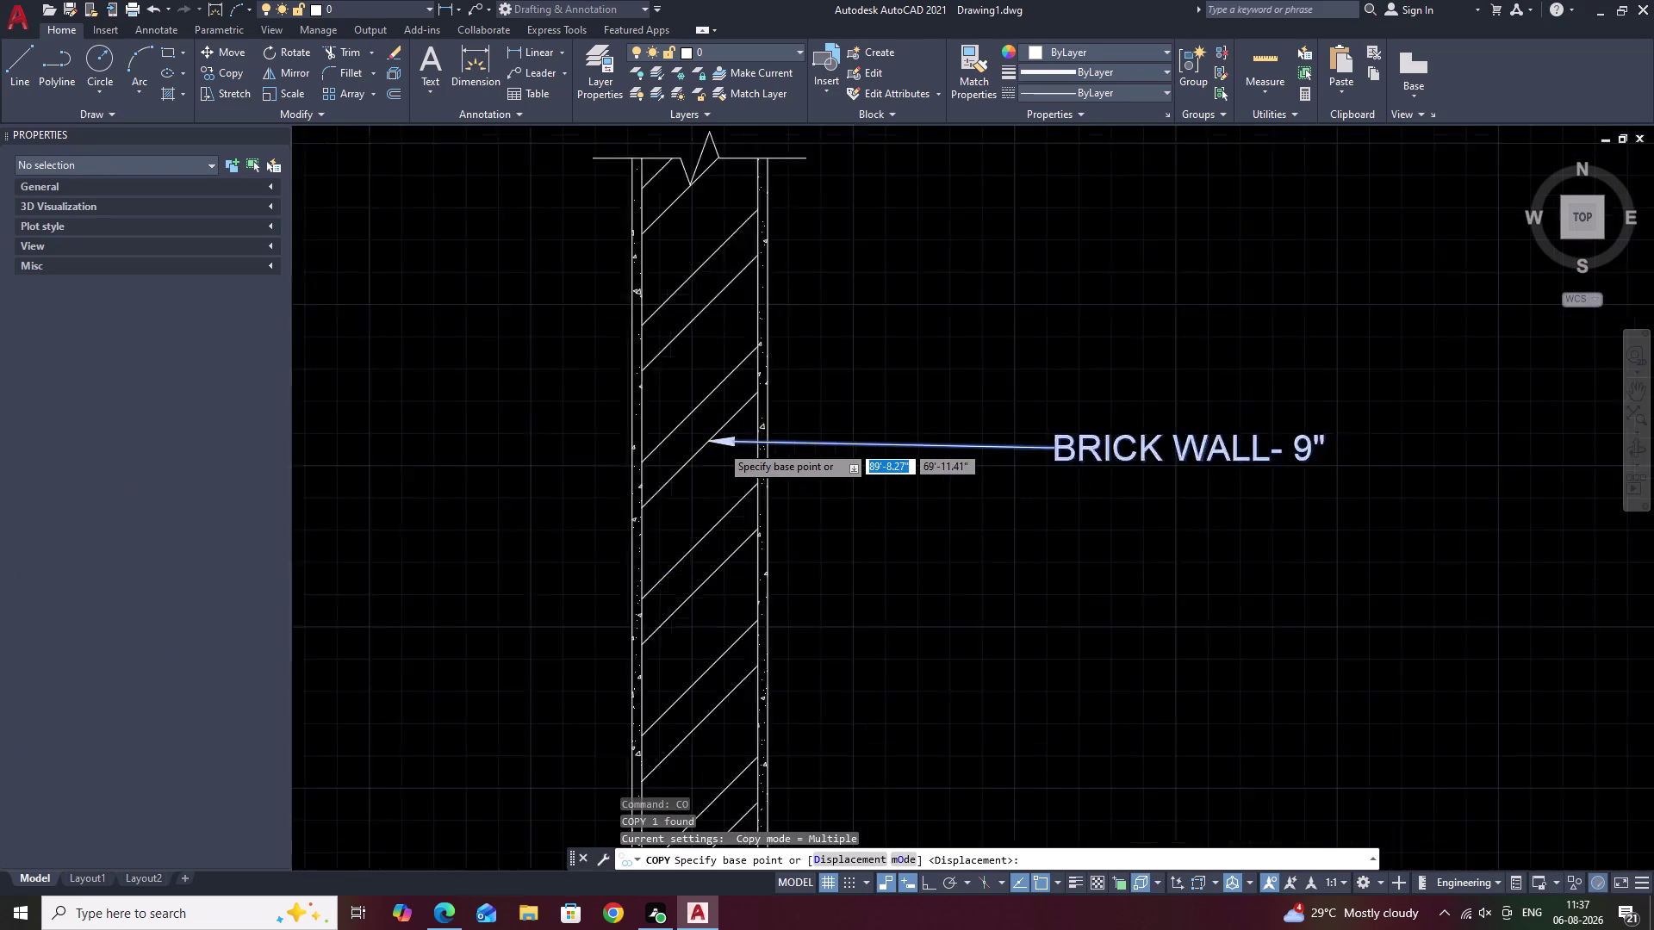
click(705, 442)
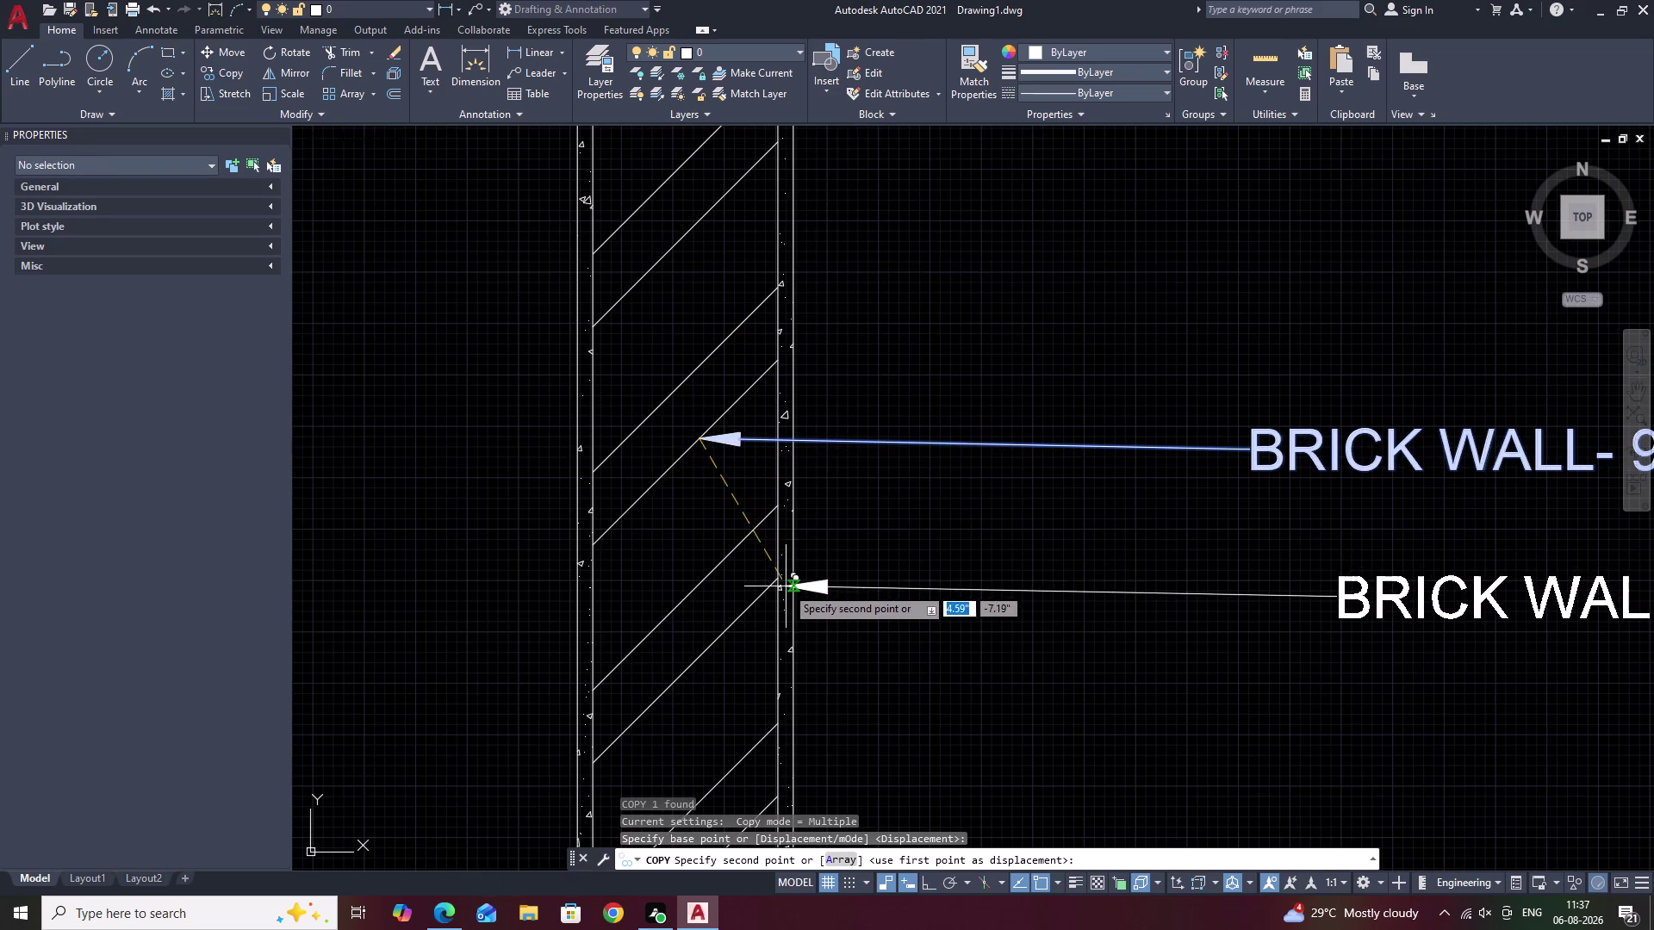
click(783, 589)
scroll(down, 3)
middle_drag(896, 681, 1015, 249)
middle_drag(993, 493, 1036, 354)
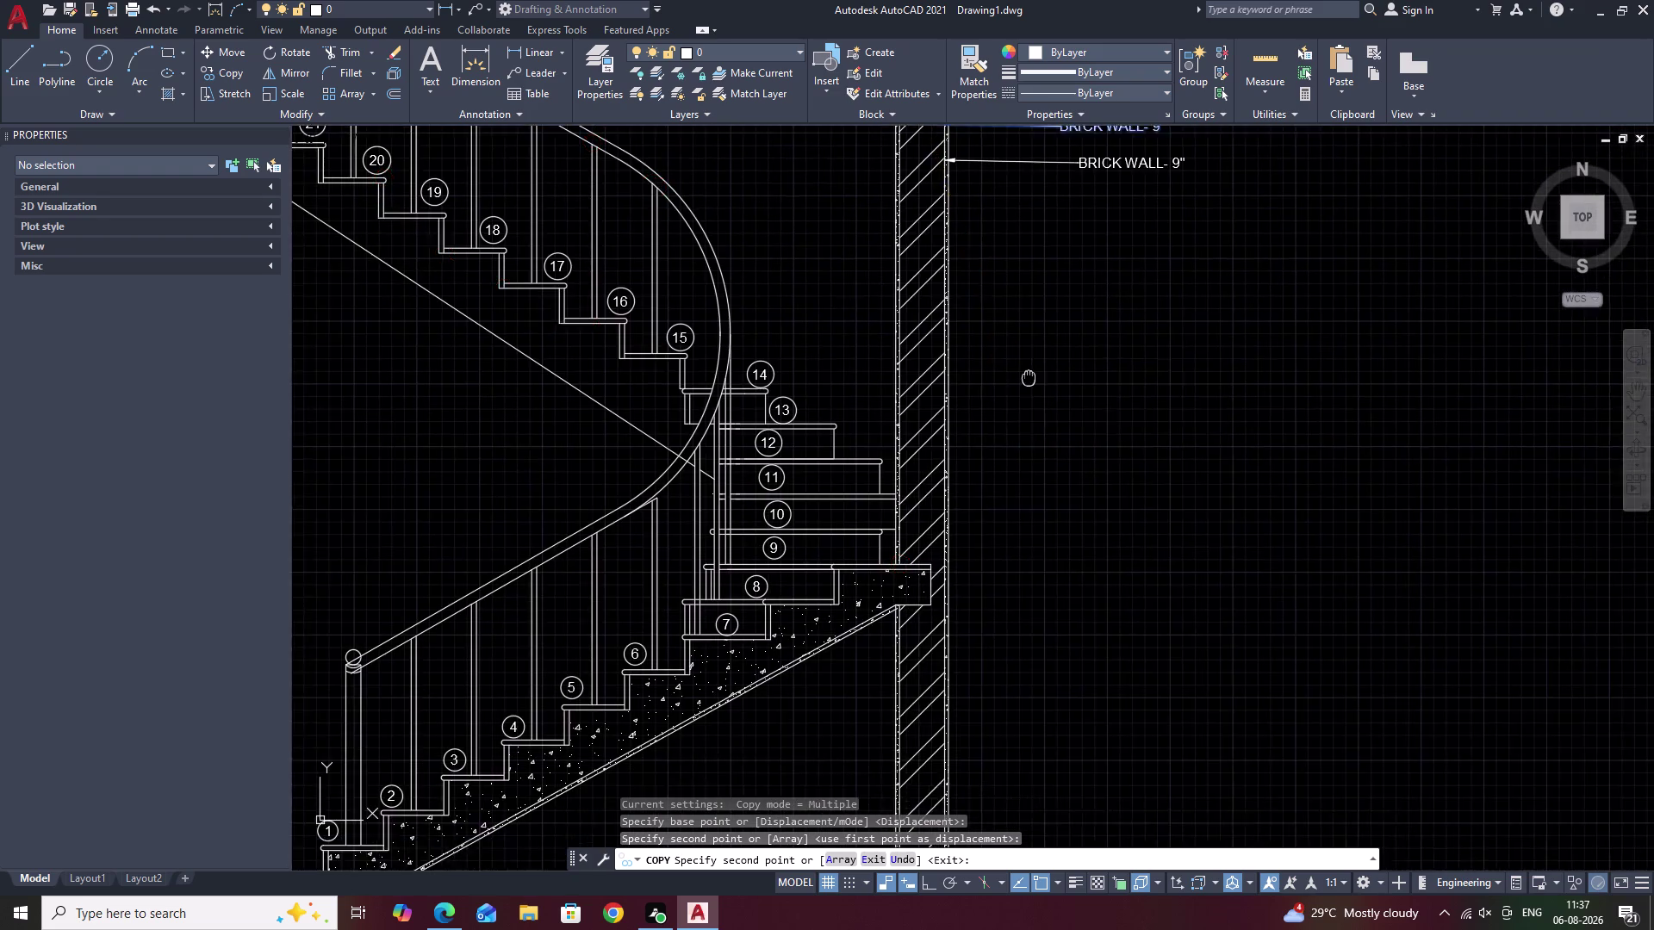
middle_drag(1036, 354, 1084, 148)
scroll(up, 3)
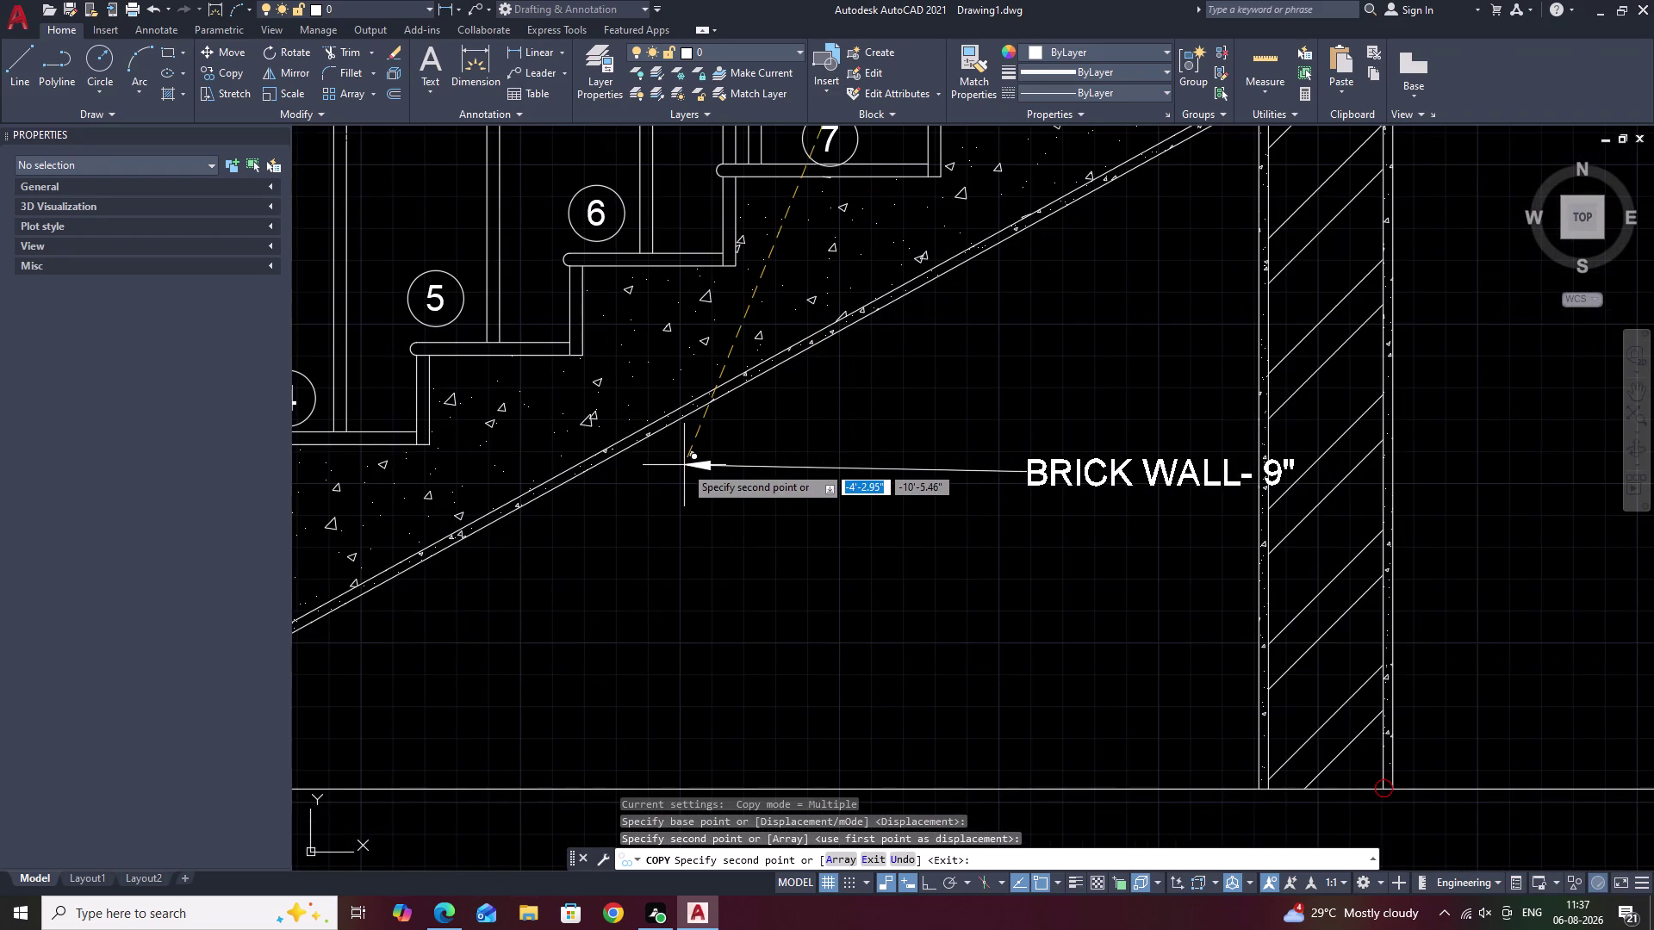
key(Escape)
scroll(down, 3)
scroll(down, 3)
middle_drag(799, 343, 818, 410)
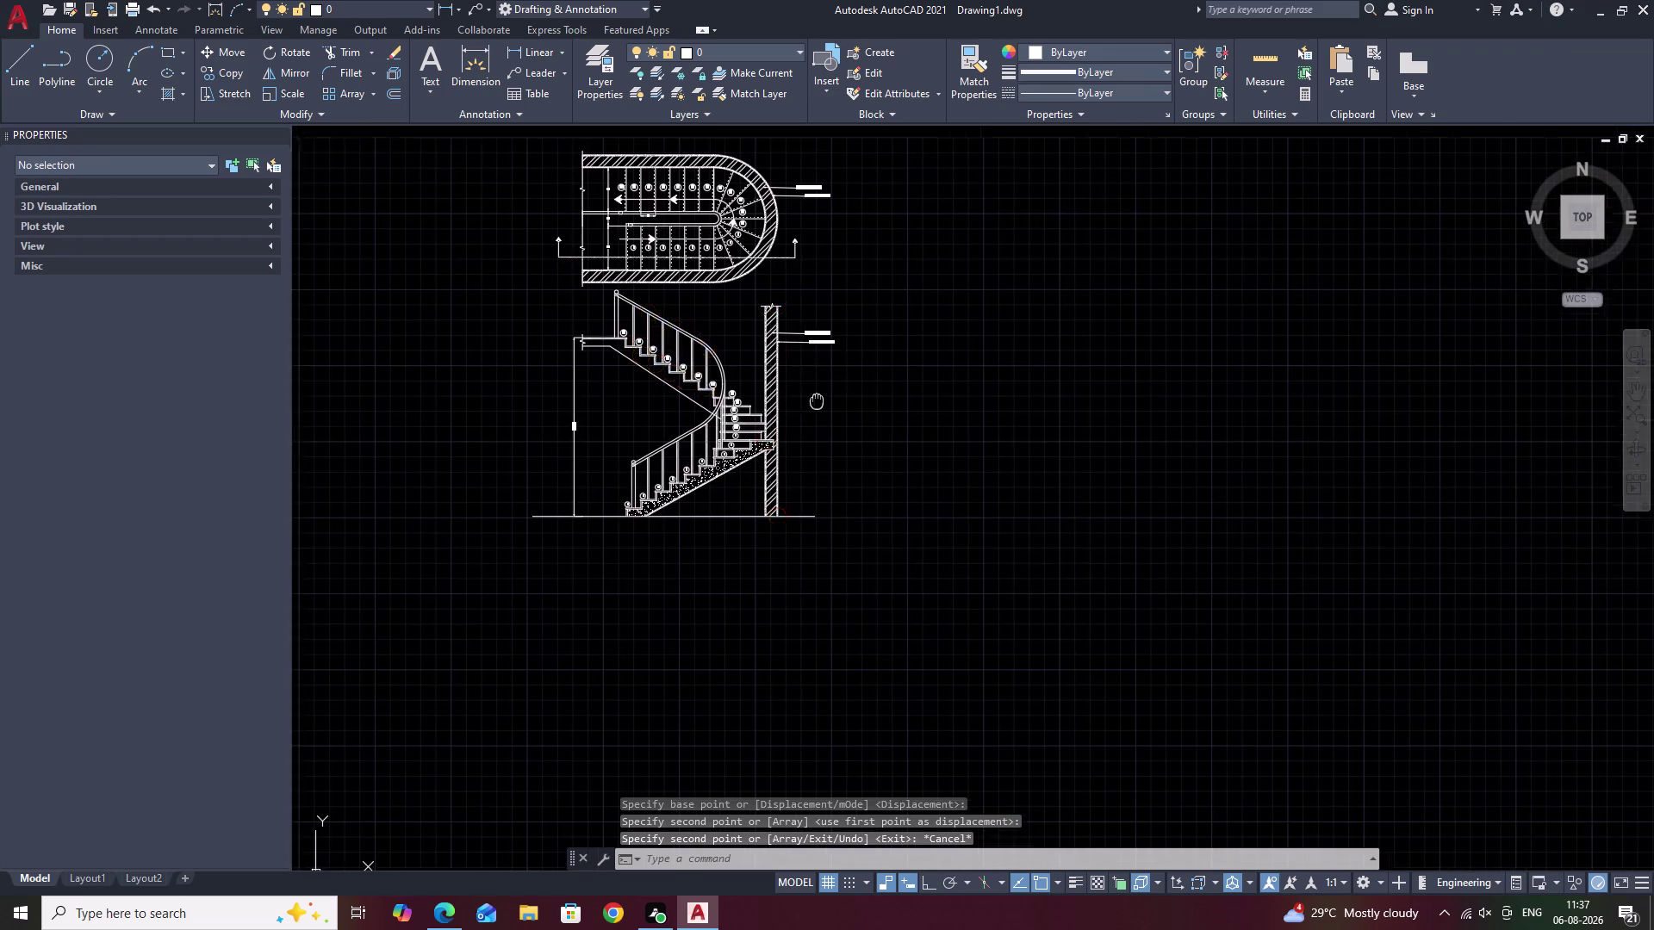
middle_drag(818, 409, 828, 430)
scroll(up, 3)
Open the lower copied label for editing and delete its BRICK WALL wording.
scroll(up, 3)
double_click(811, 539)
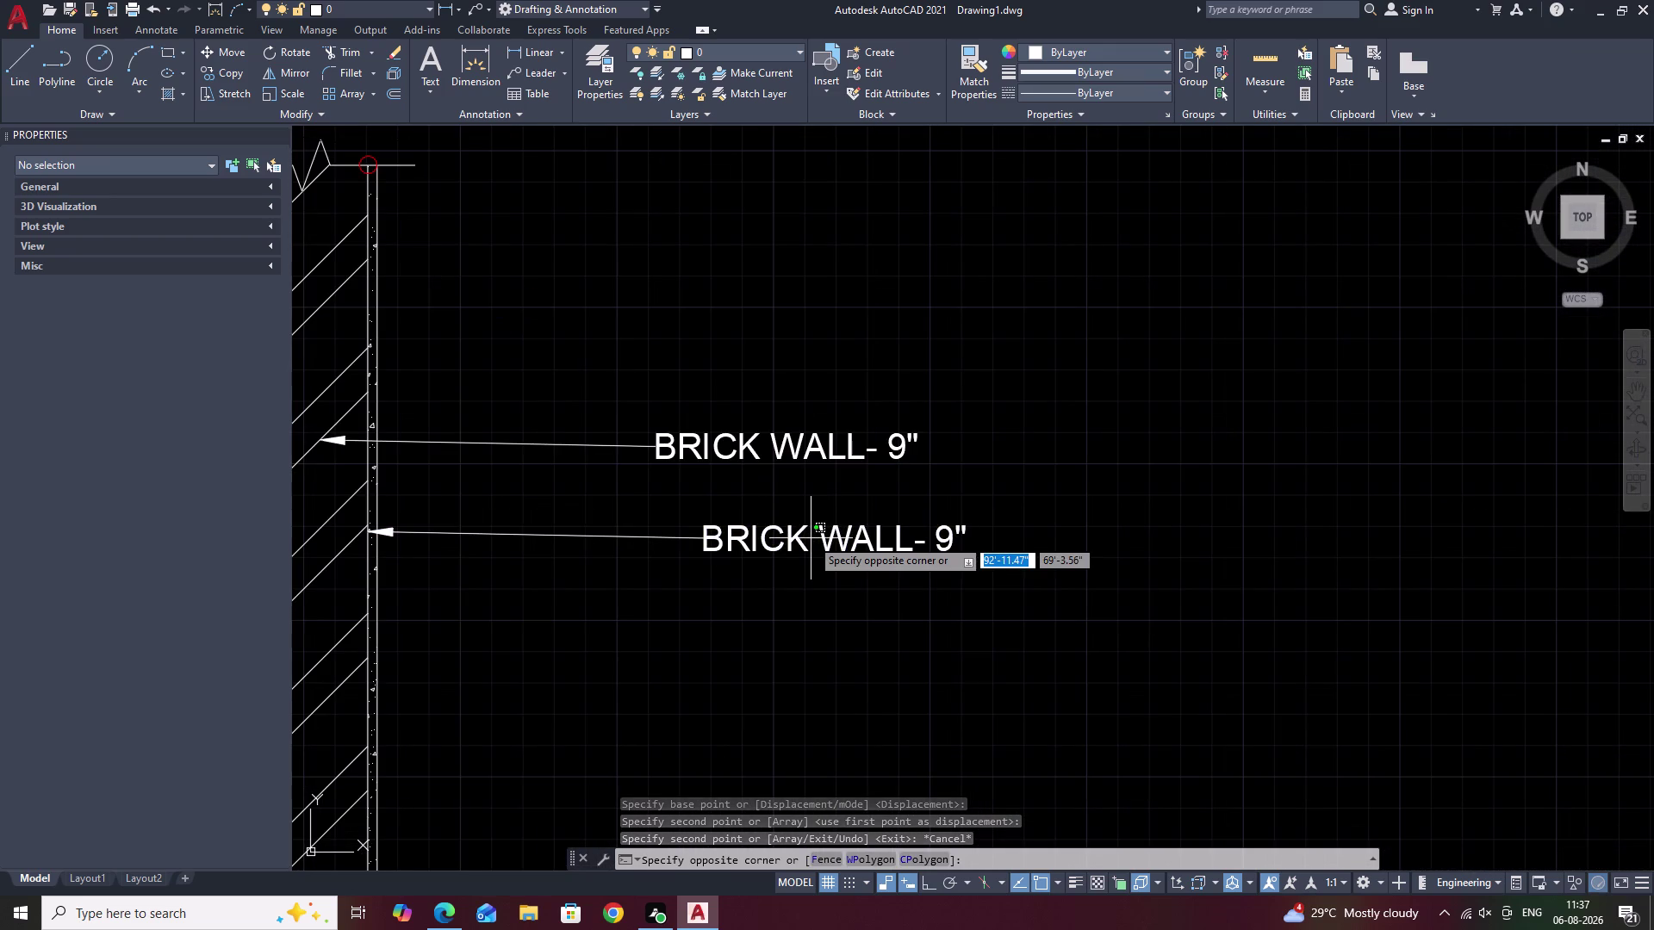
double_click(771, 550)
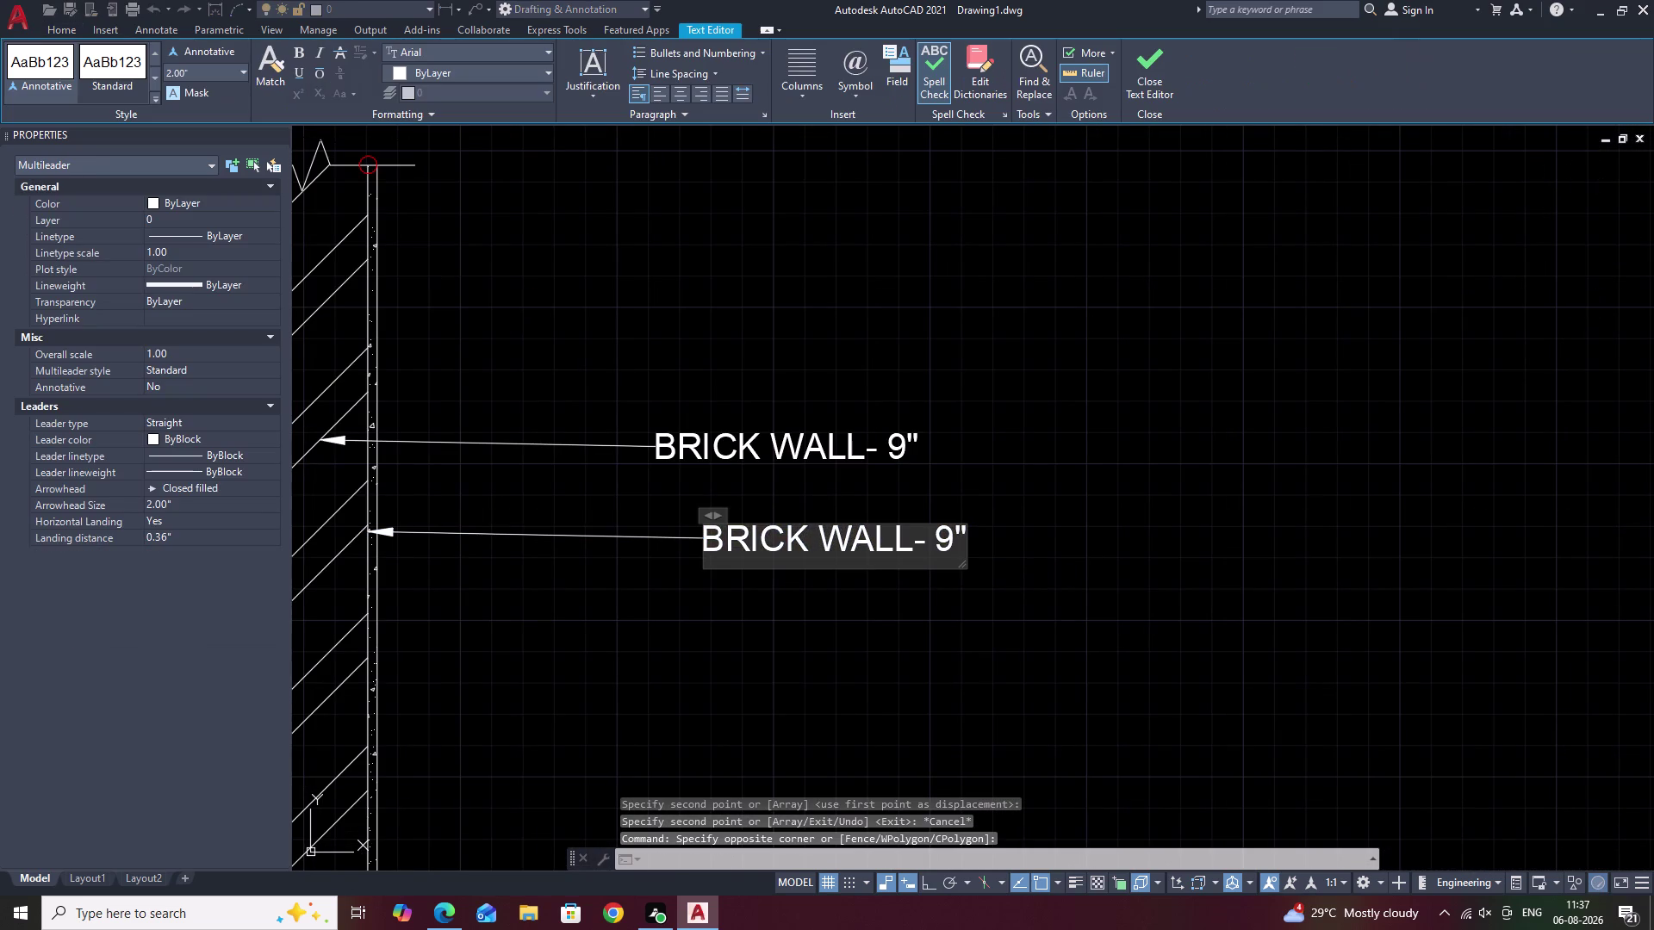
click(957, 548)
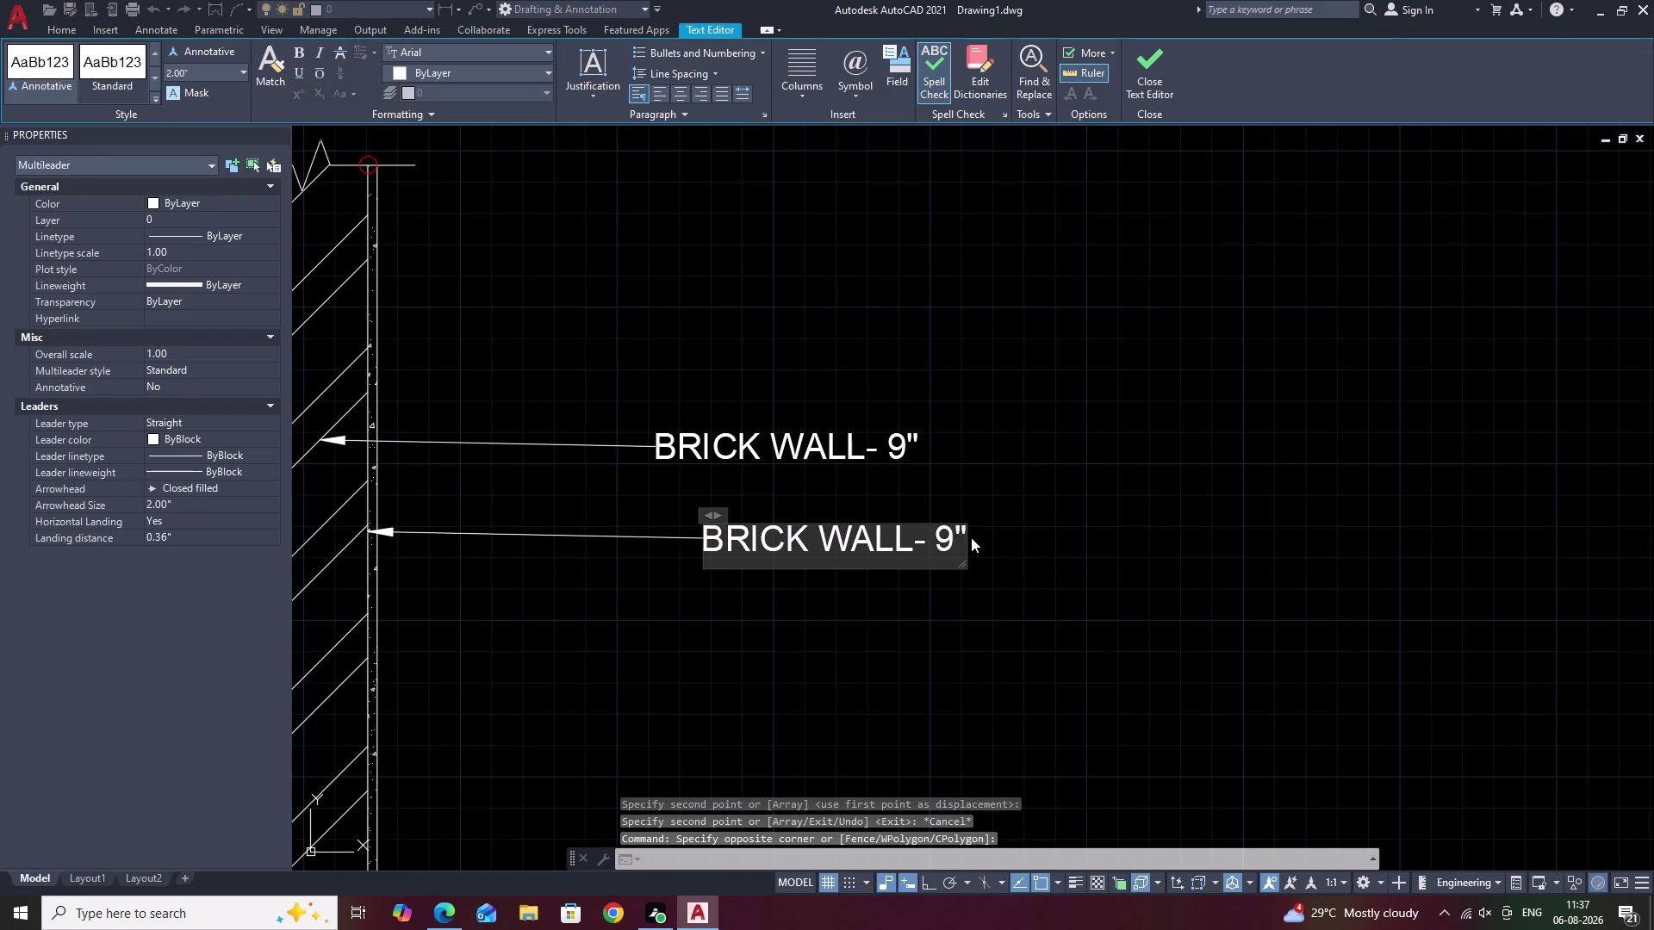
click(967, 536)
double_click(953, 539)
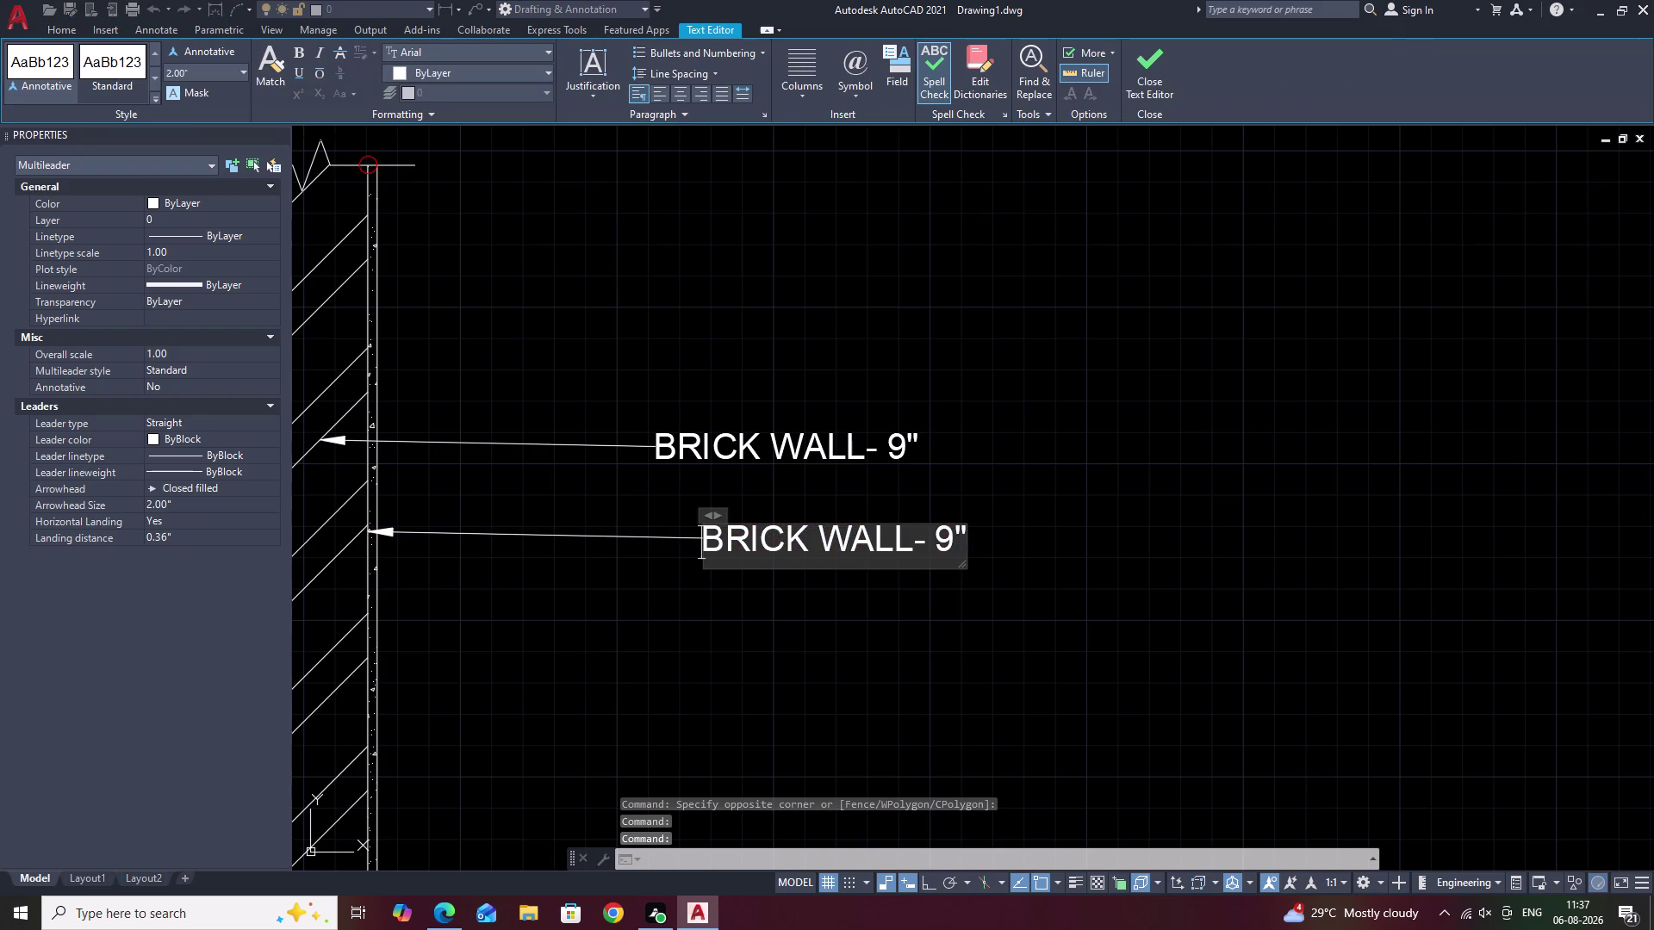
key(Right)
key(Right)
key(Right)
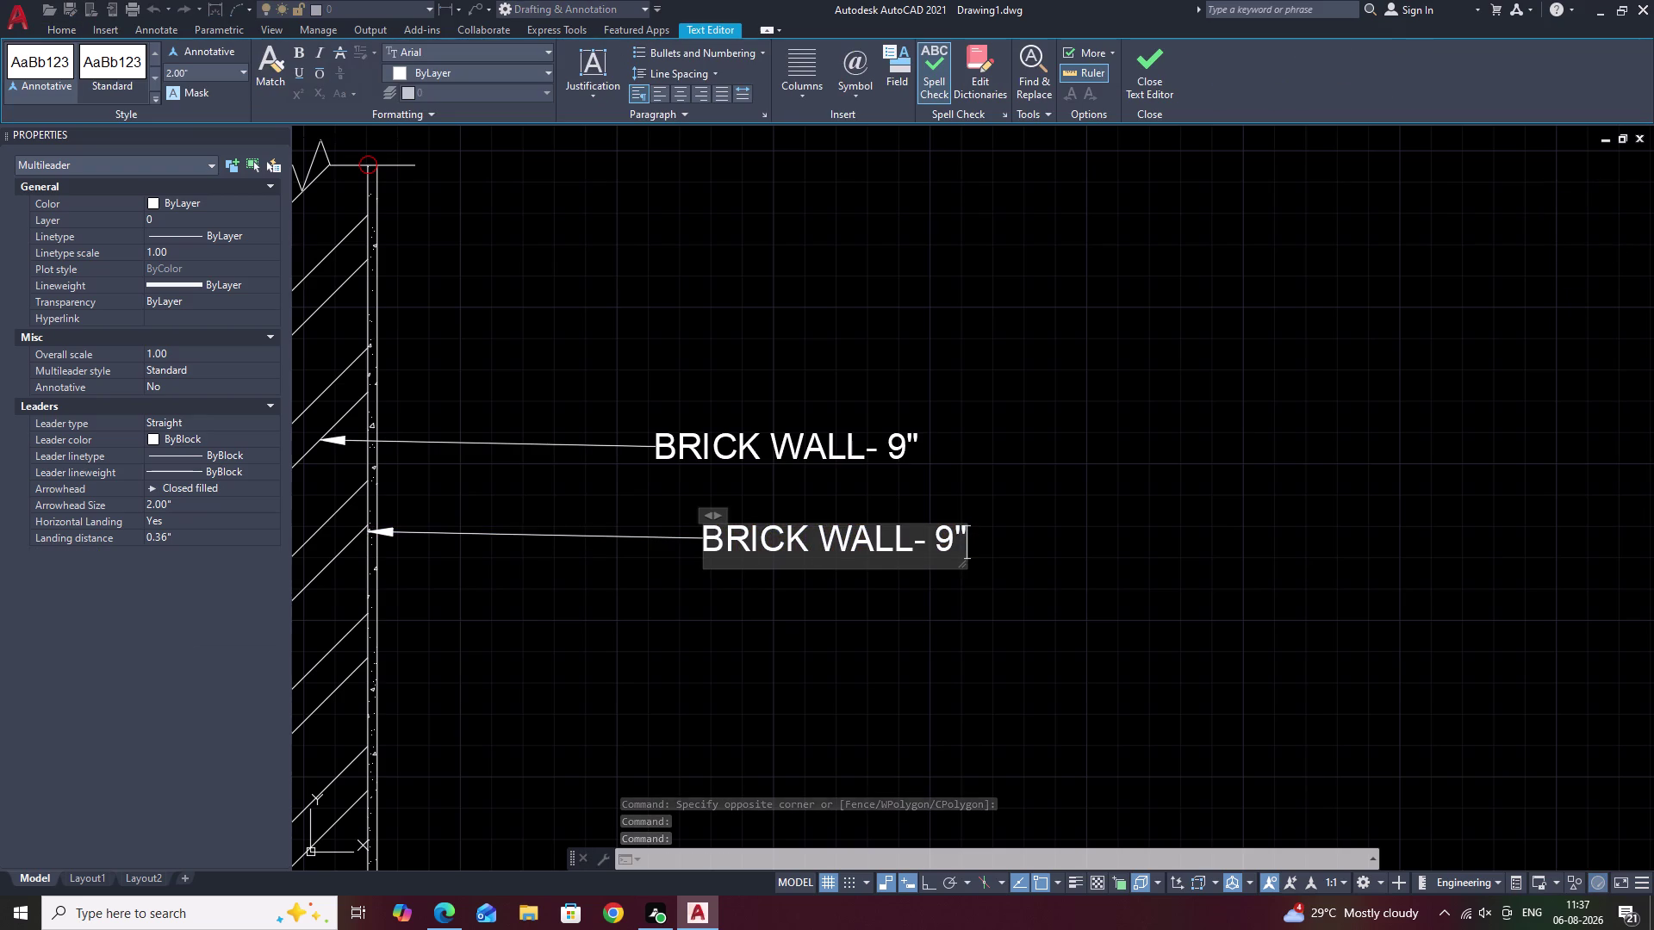
key(BackSpace)
key(BackSpace)
key(BackSpace)
key(BackSpace)
key(BackSpace)
key(BackSpace)
key(BackSpace)
key(BackSpace)
key(BackSpace)
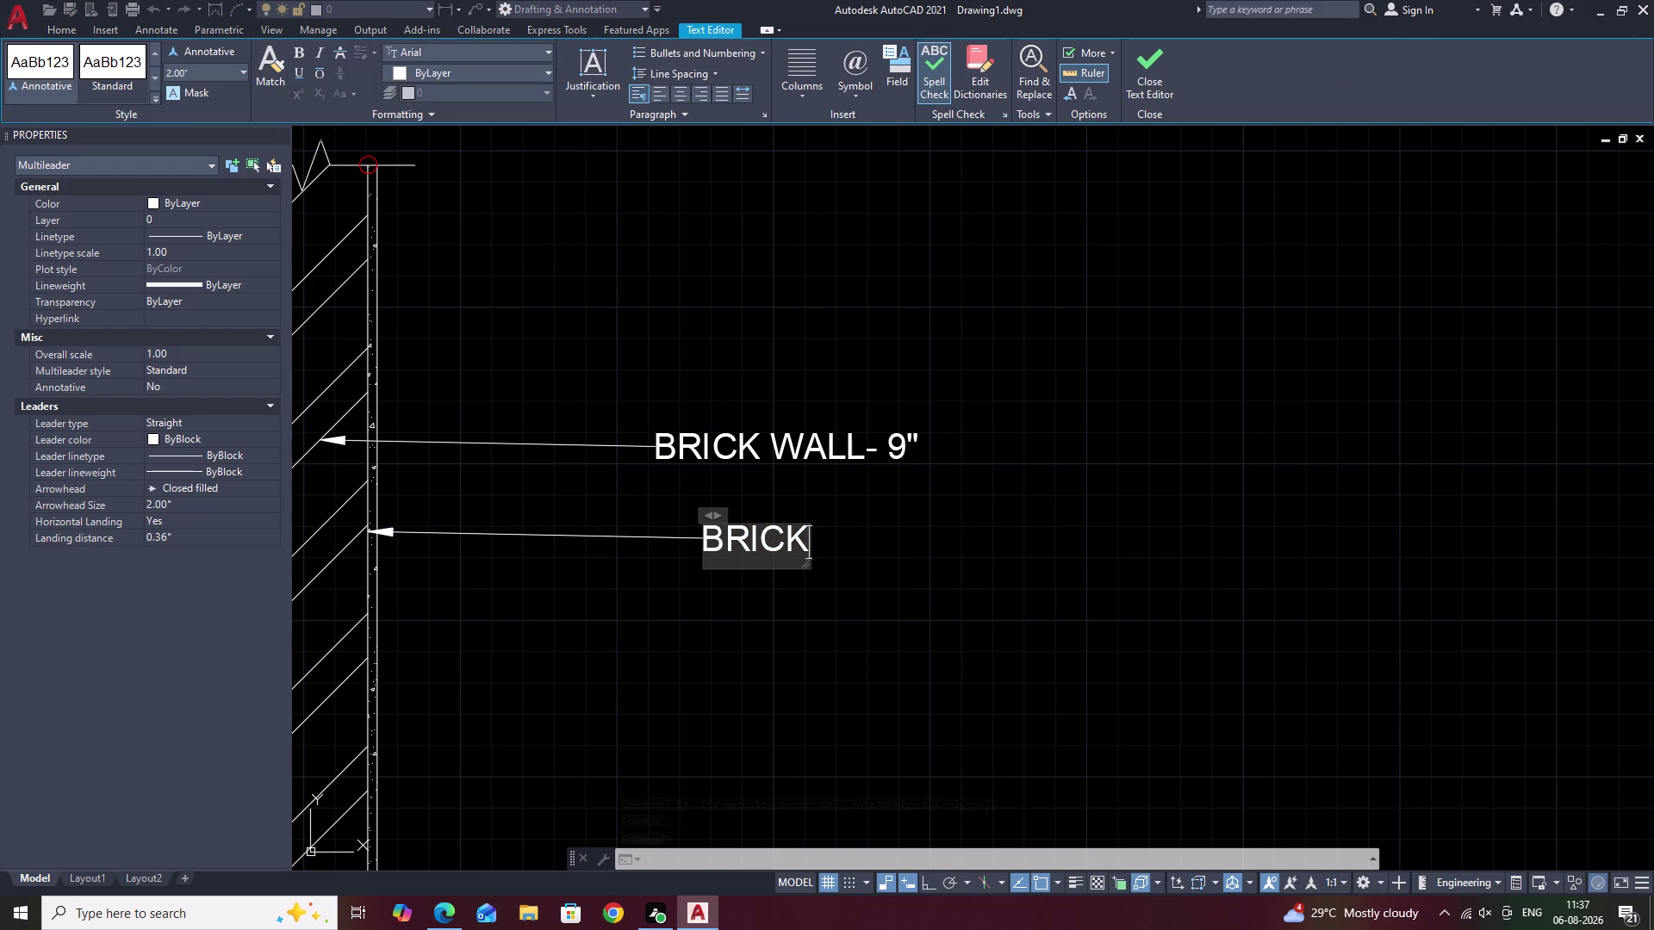
key(BackSpace)
key(BackSpace)
key(BackSpace)
key(BackSpace)
key(BackSpace)
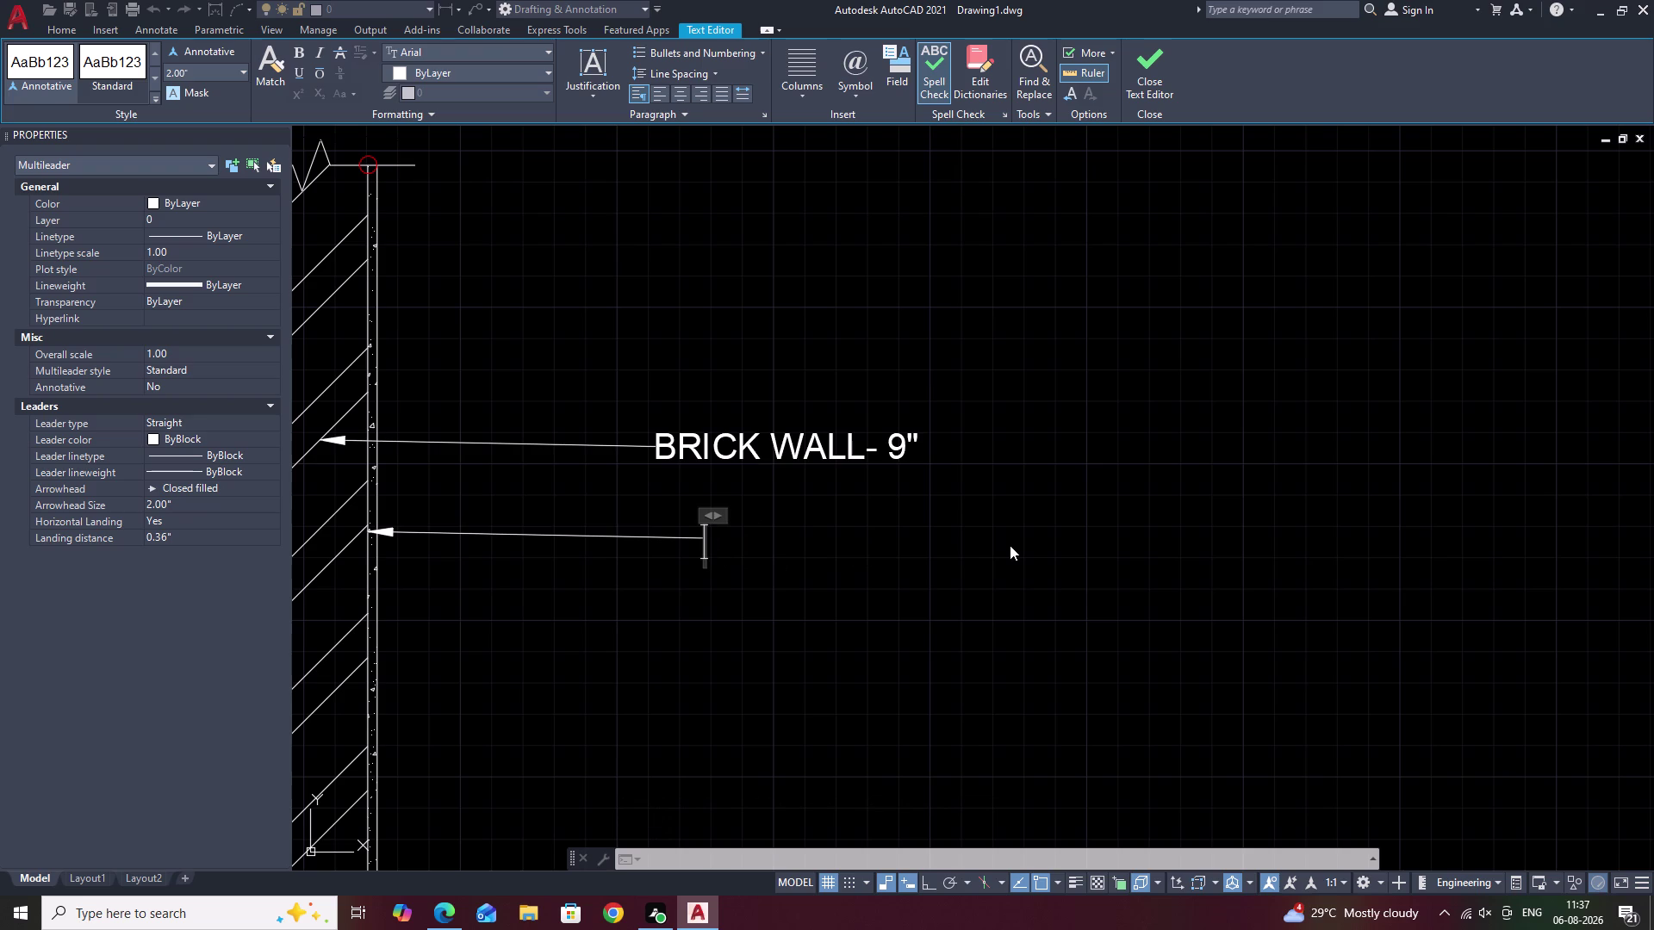
Type CEMENT PLASTER - .75" as the label text and close the text editor.
text(CEMEN)
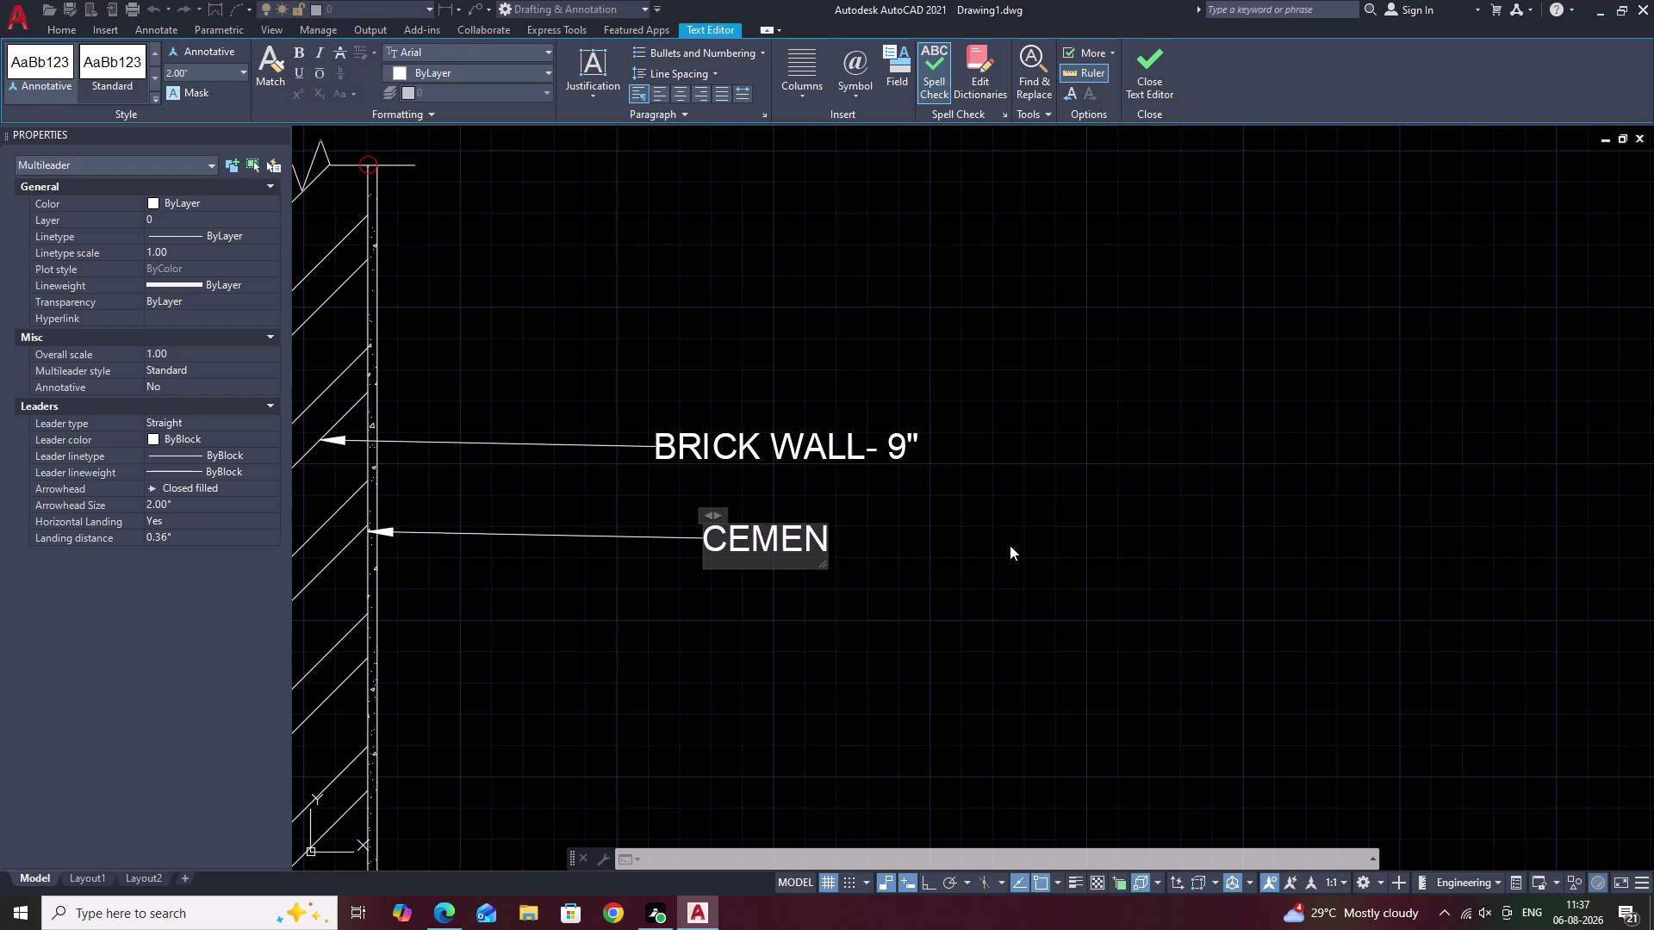
key(t)
key(space)
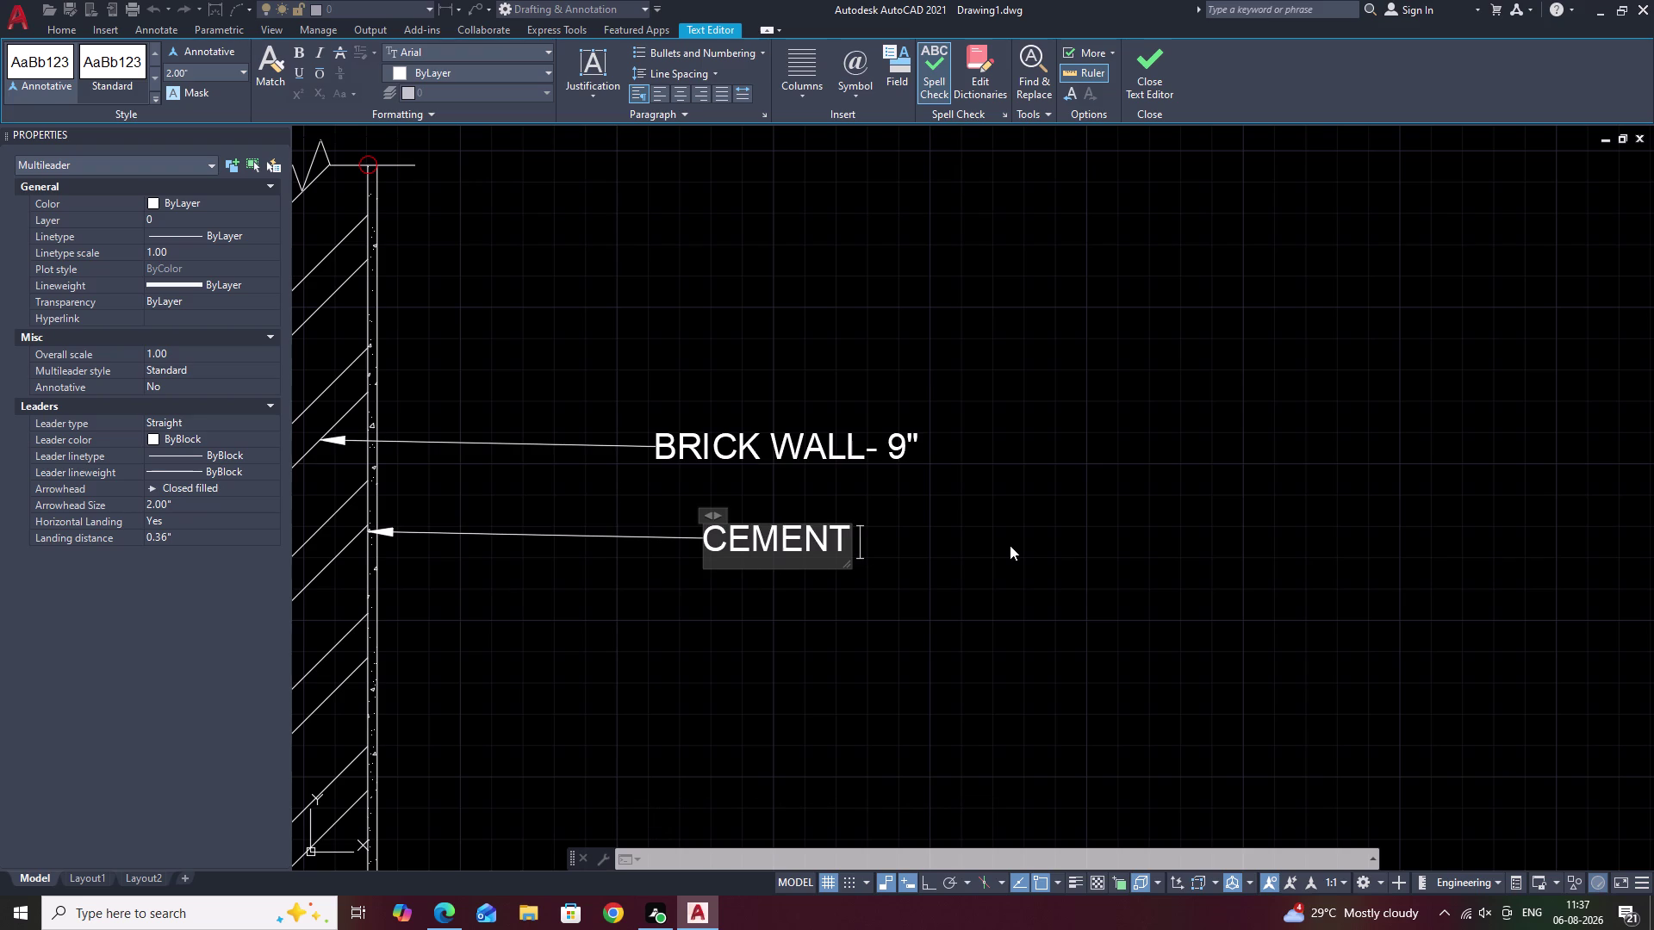
text(PLAS)
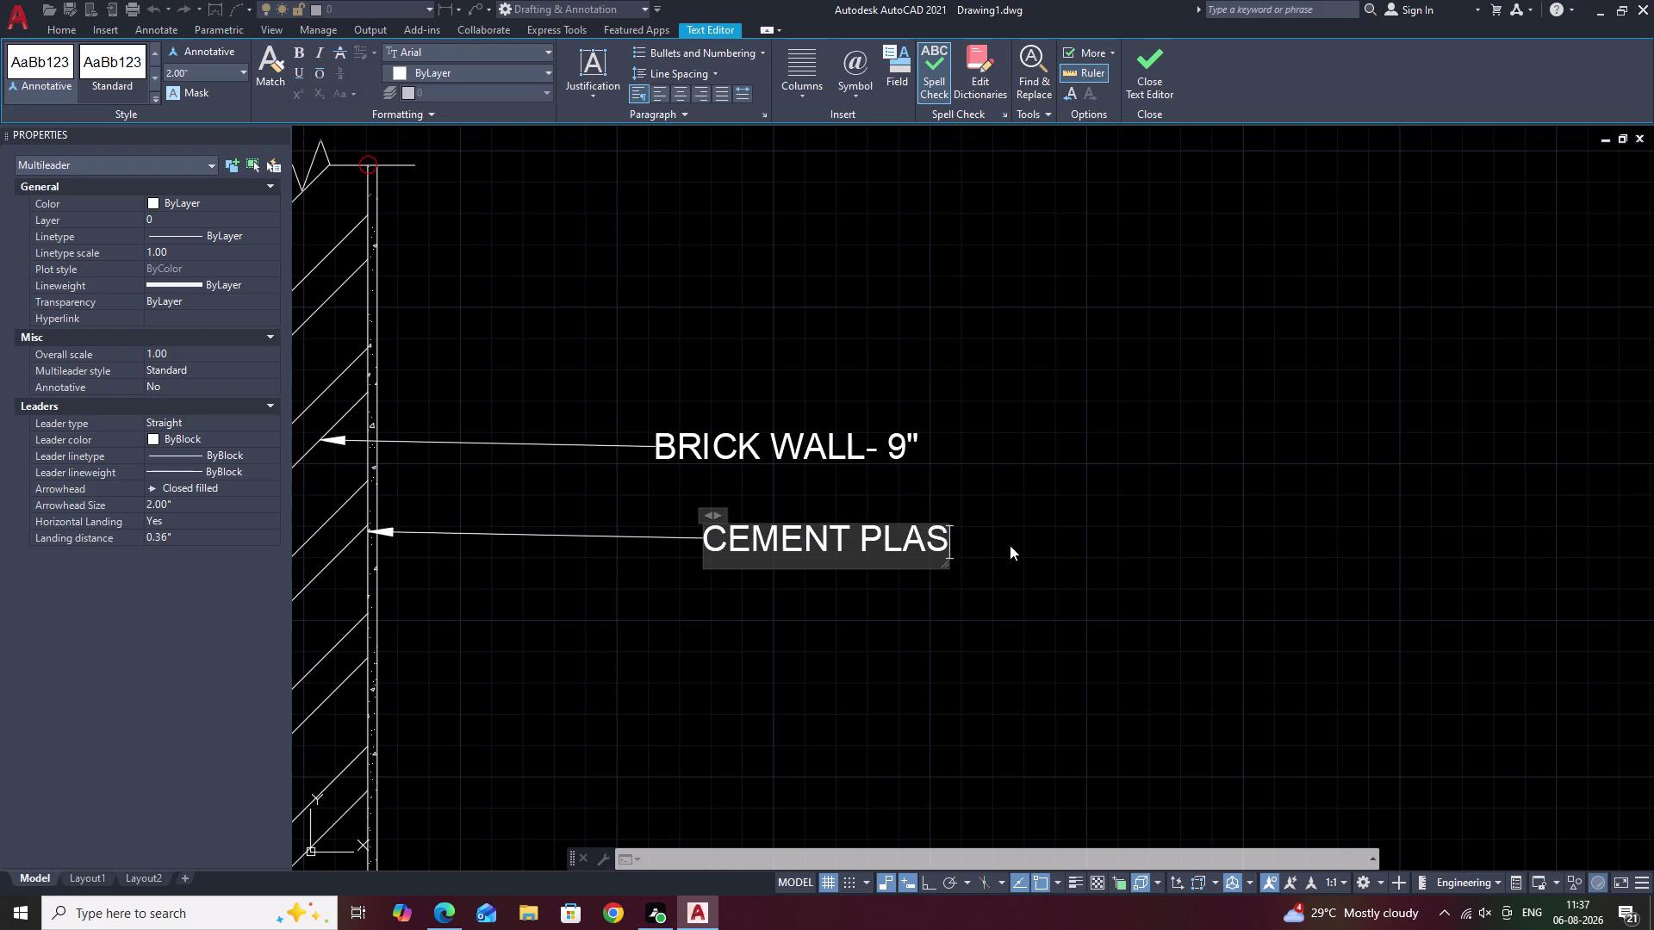
text(TER)
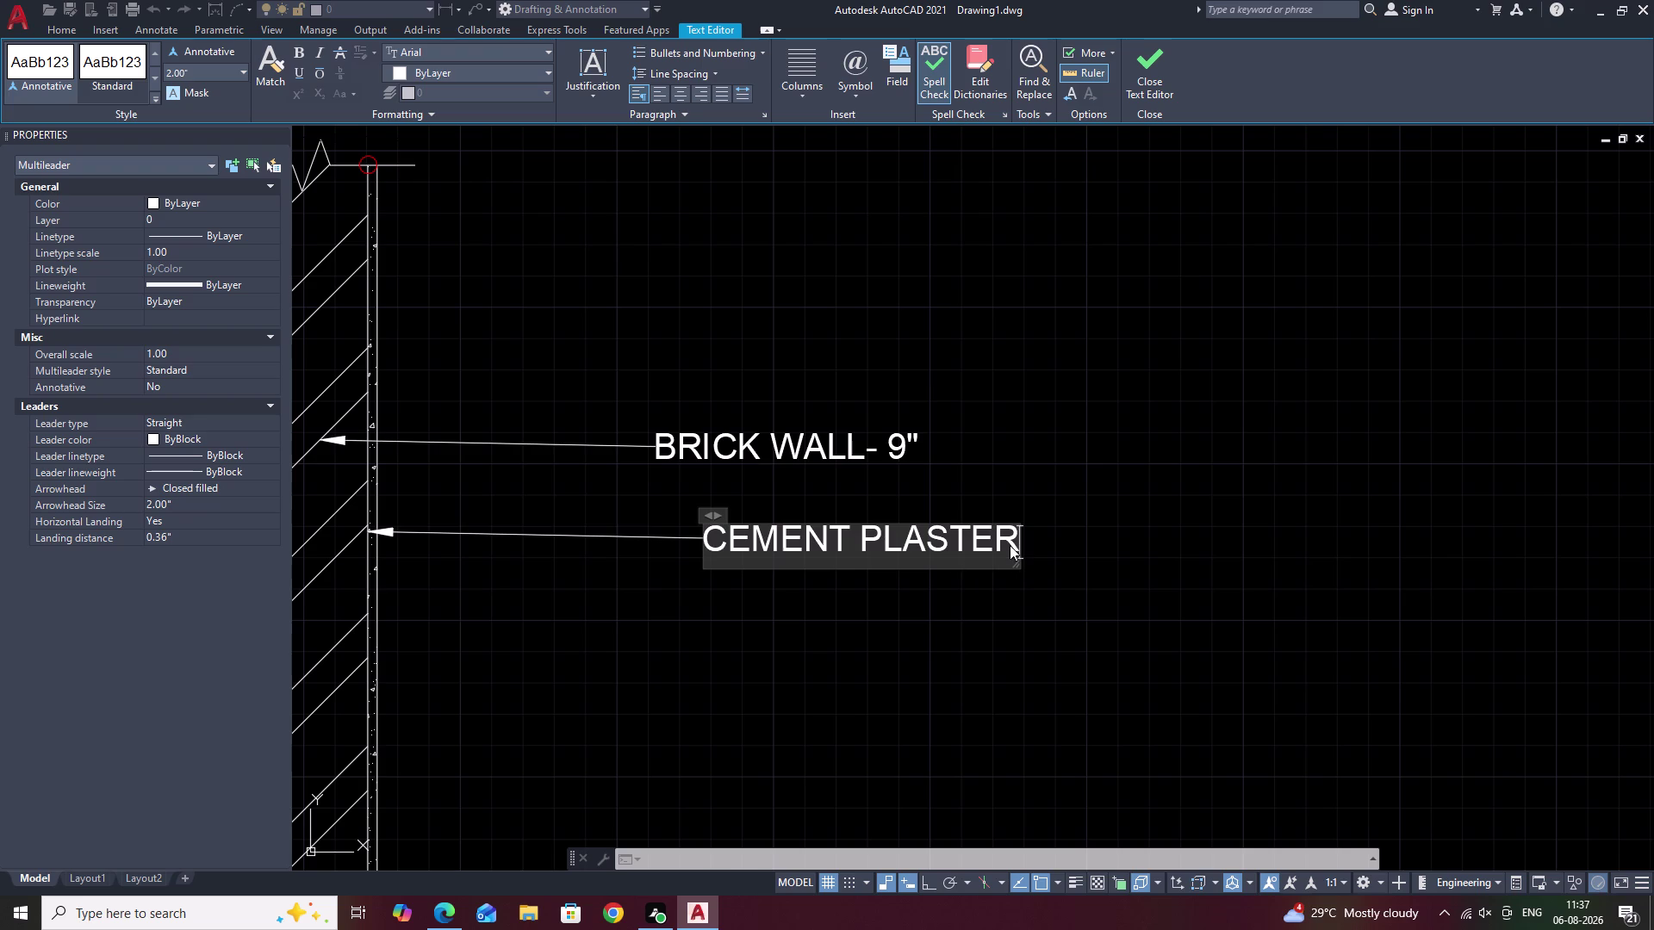
key(space)
text(-)
key(space)
text(.75)
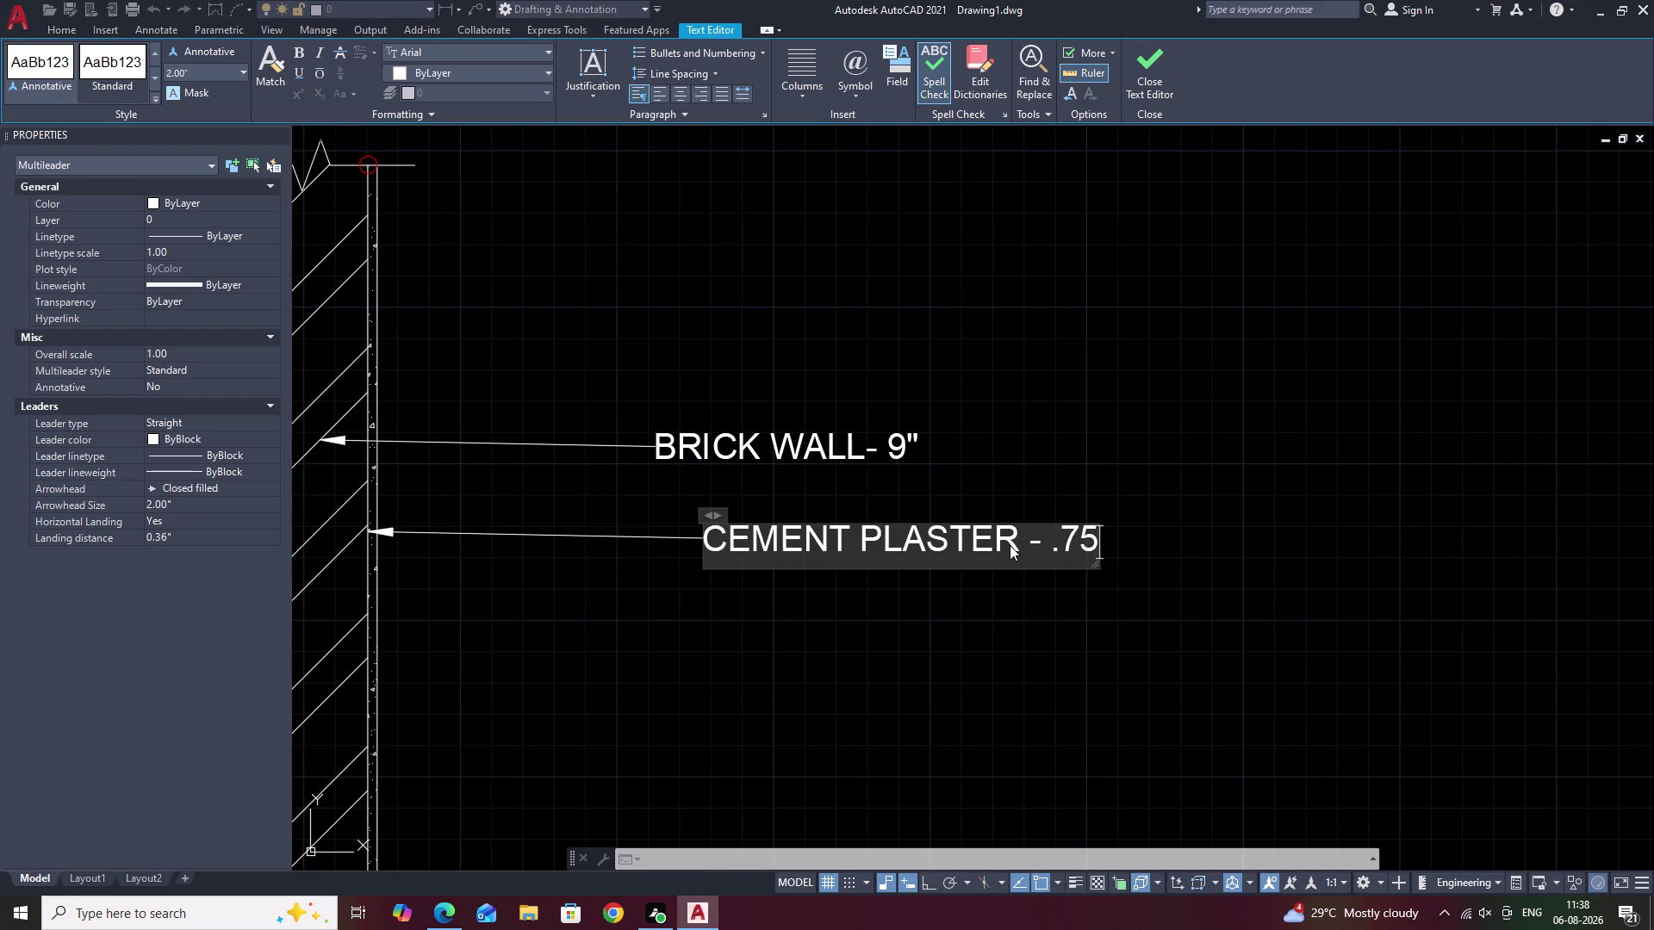
key(shift+quotedbl)
click(1042, 477)
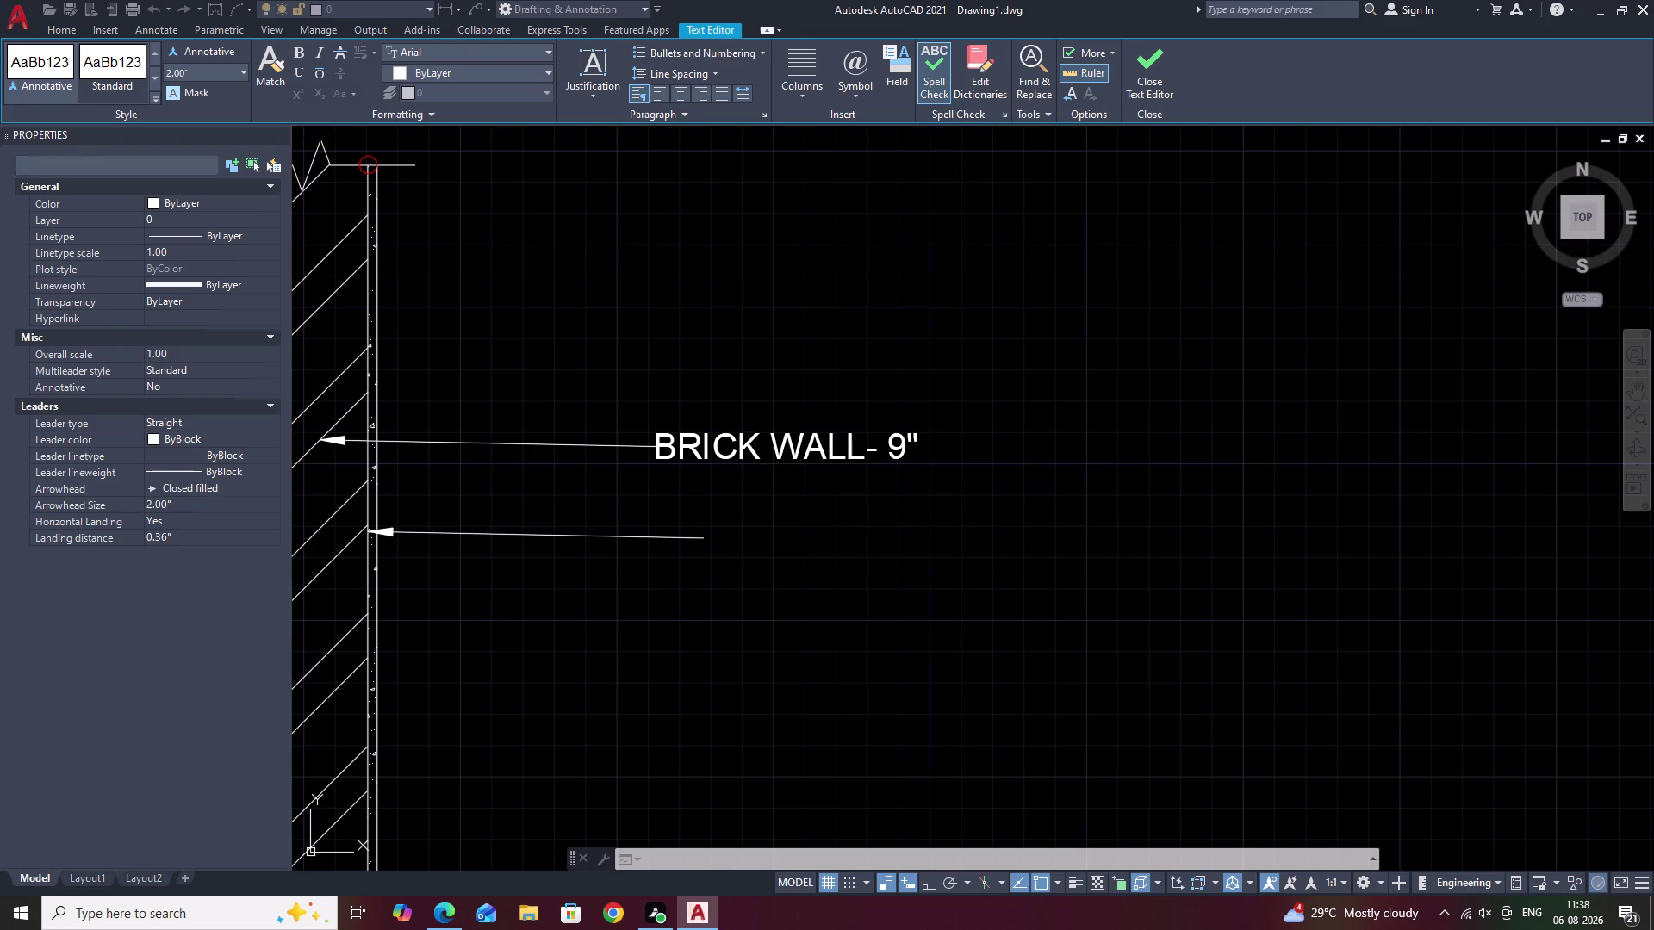
click(806, 444)
key(Escape)
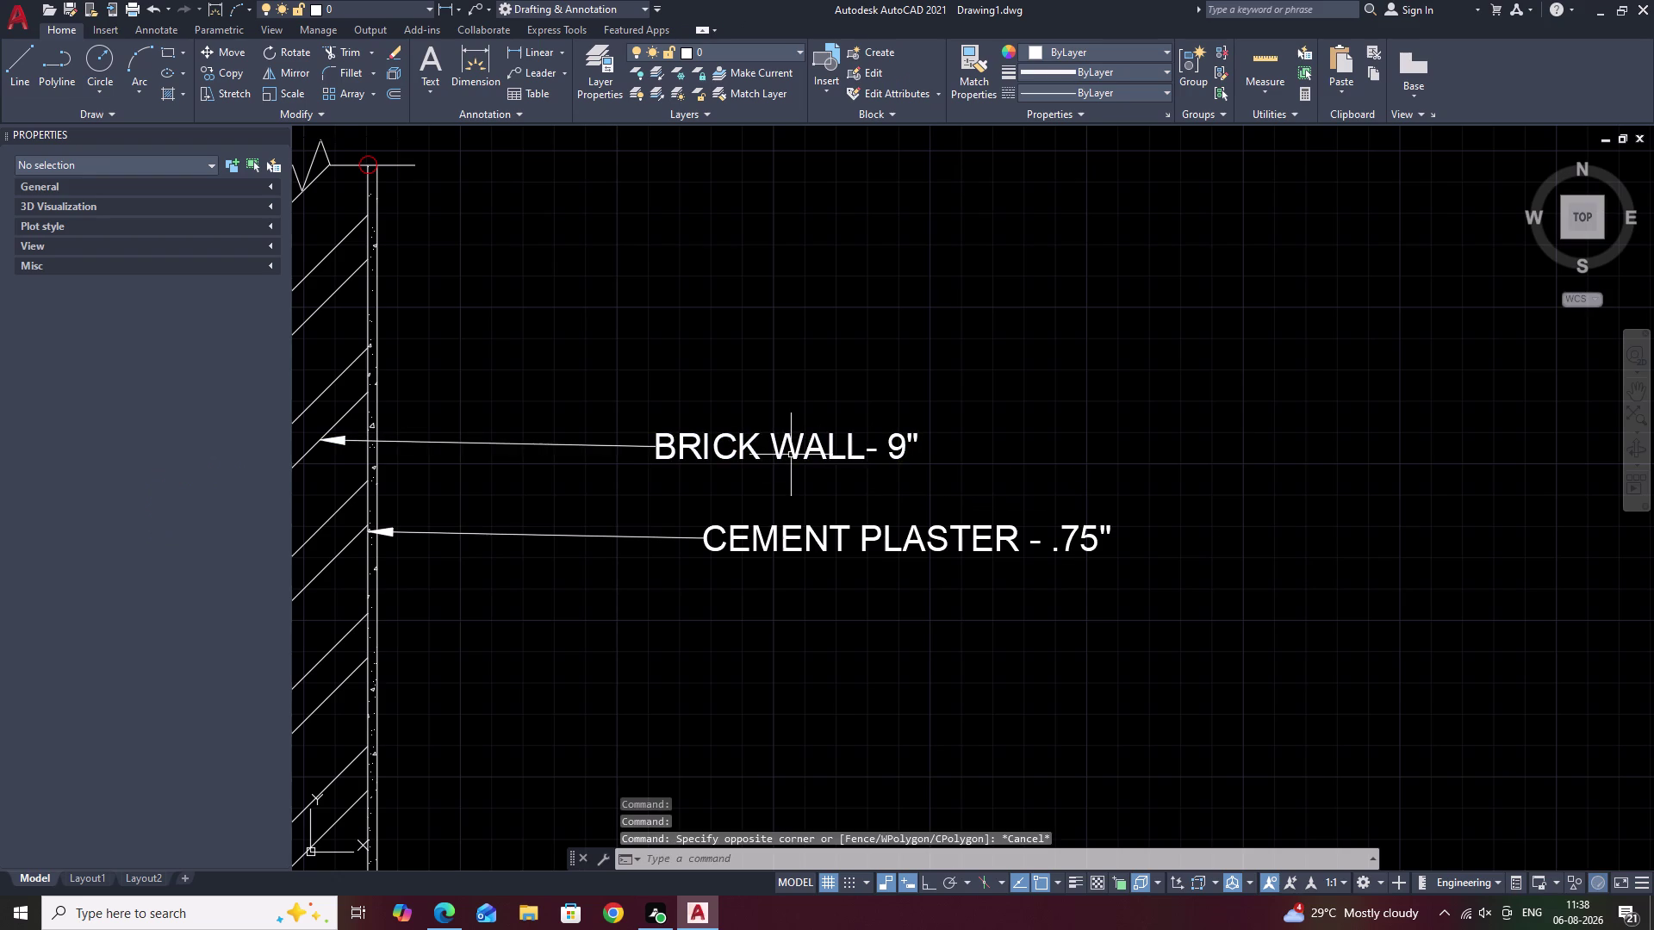
Select both wall labels, try Leader Align, then unlock the plaster label's layer.
click(778, 453)
click(786, 541)
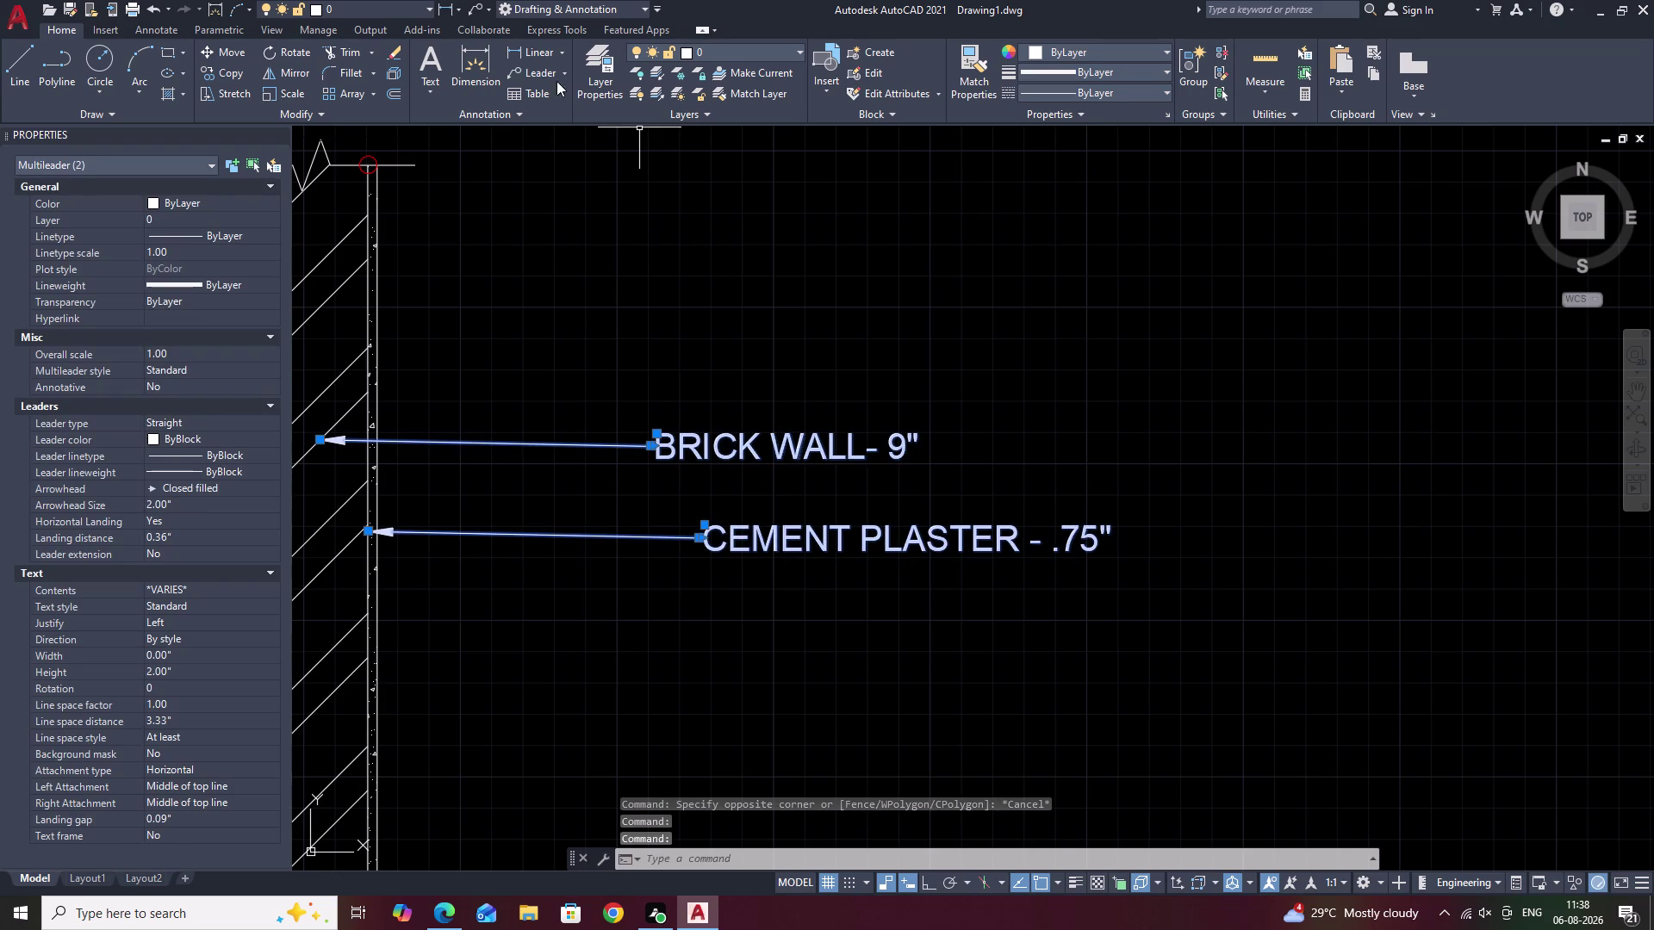
click(568, 73)
click(568, 221)
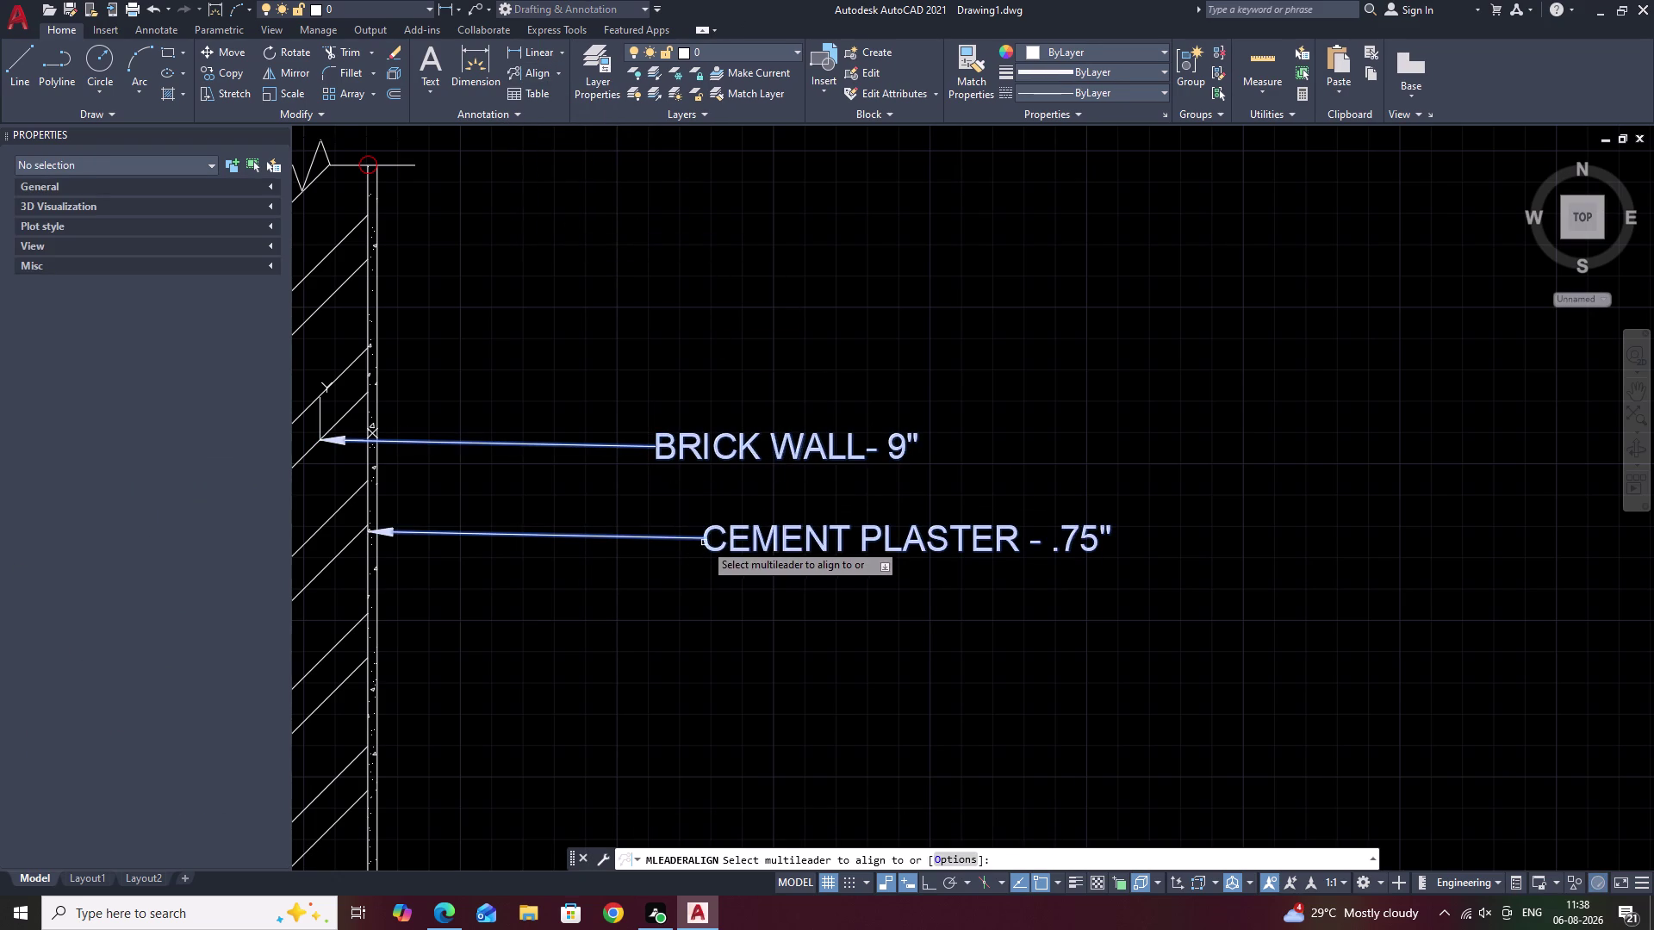
drag(707, 542, 703, 127)
click(700, 89)
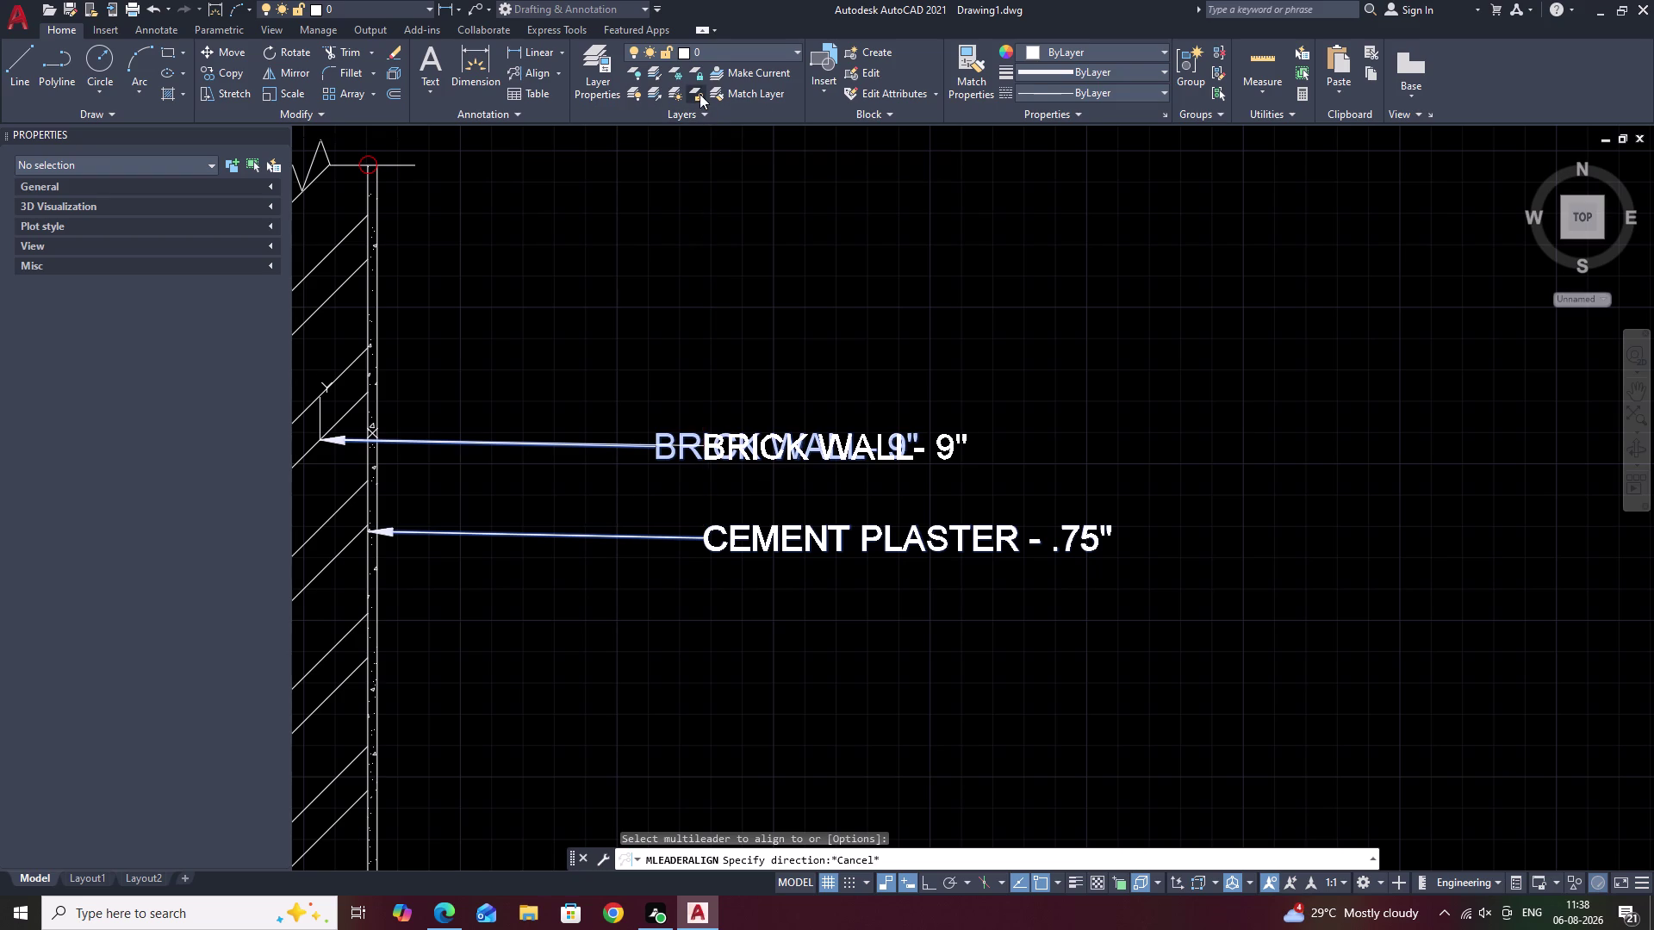
click(716, 535)
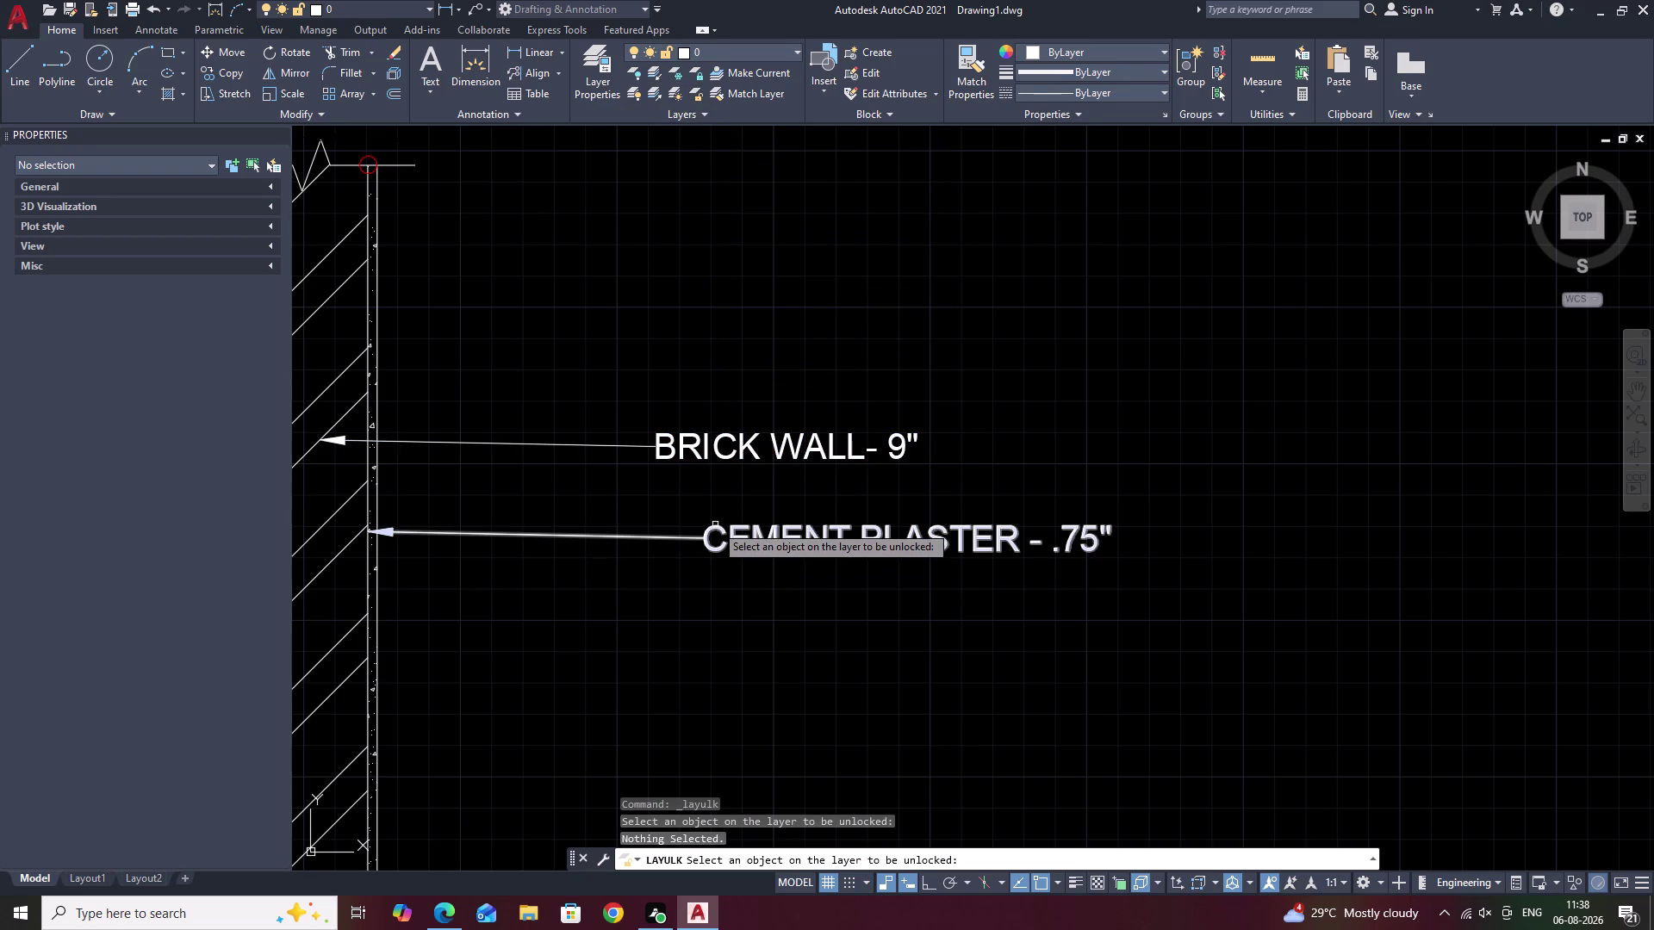
key(grave)
click(544, 75)
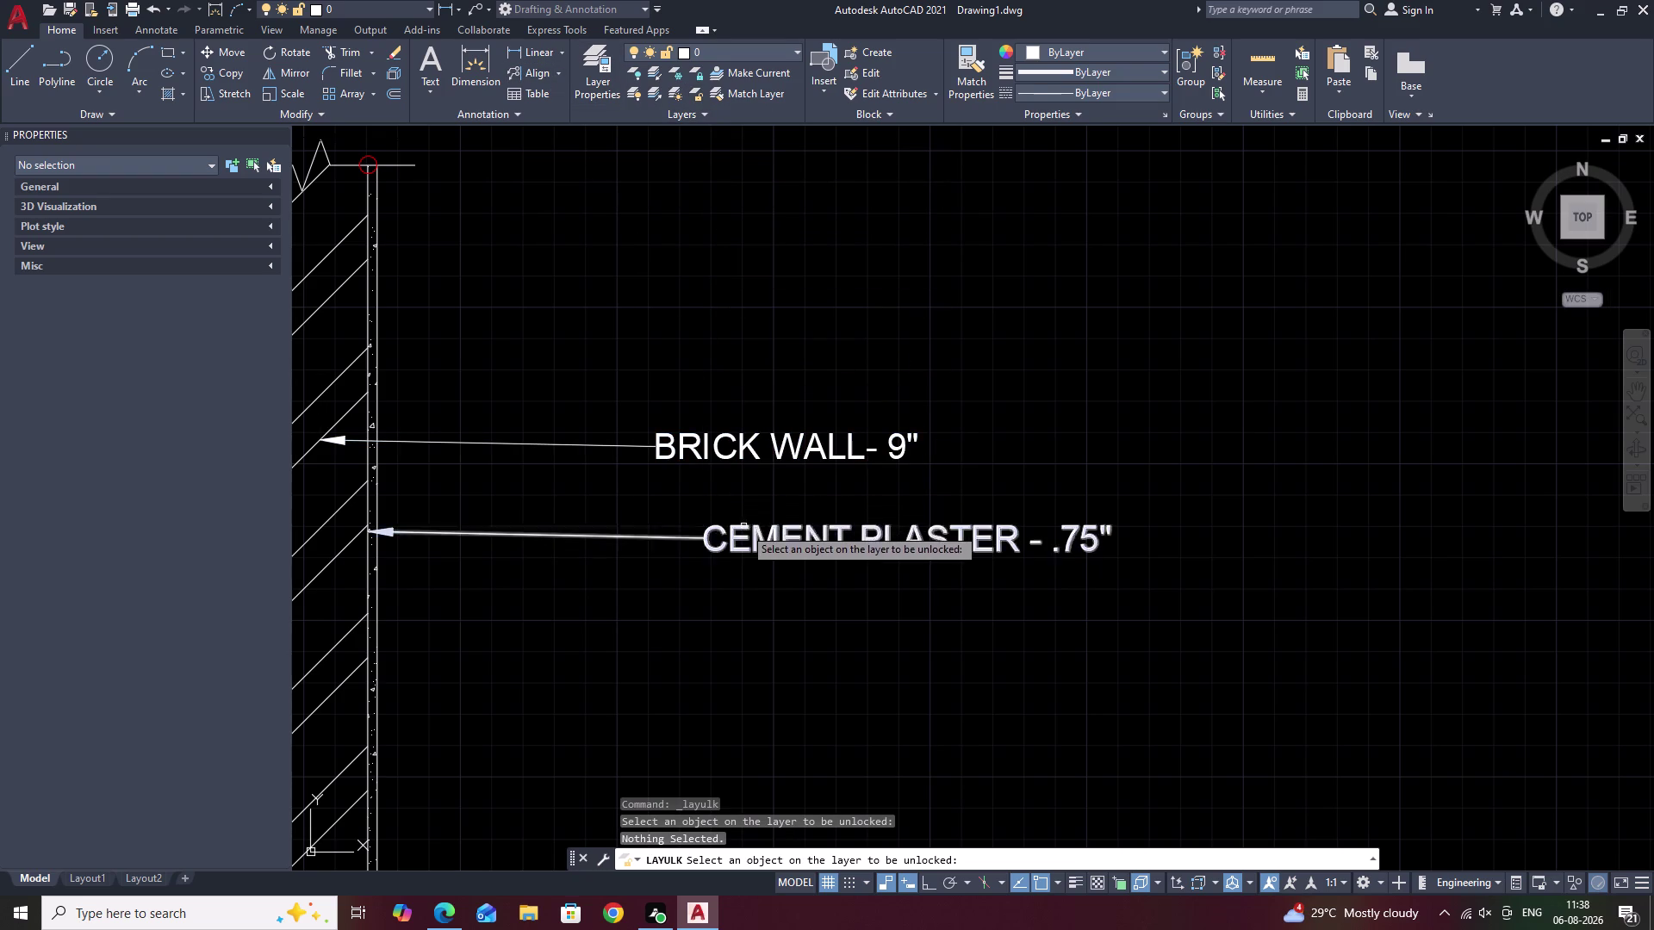
click(744, 534)
Align the BRICK WALL label vertically to the CEMENT PLASTER label as reference.
click(746, 524)
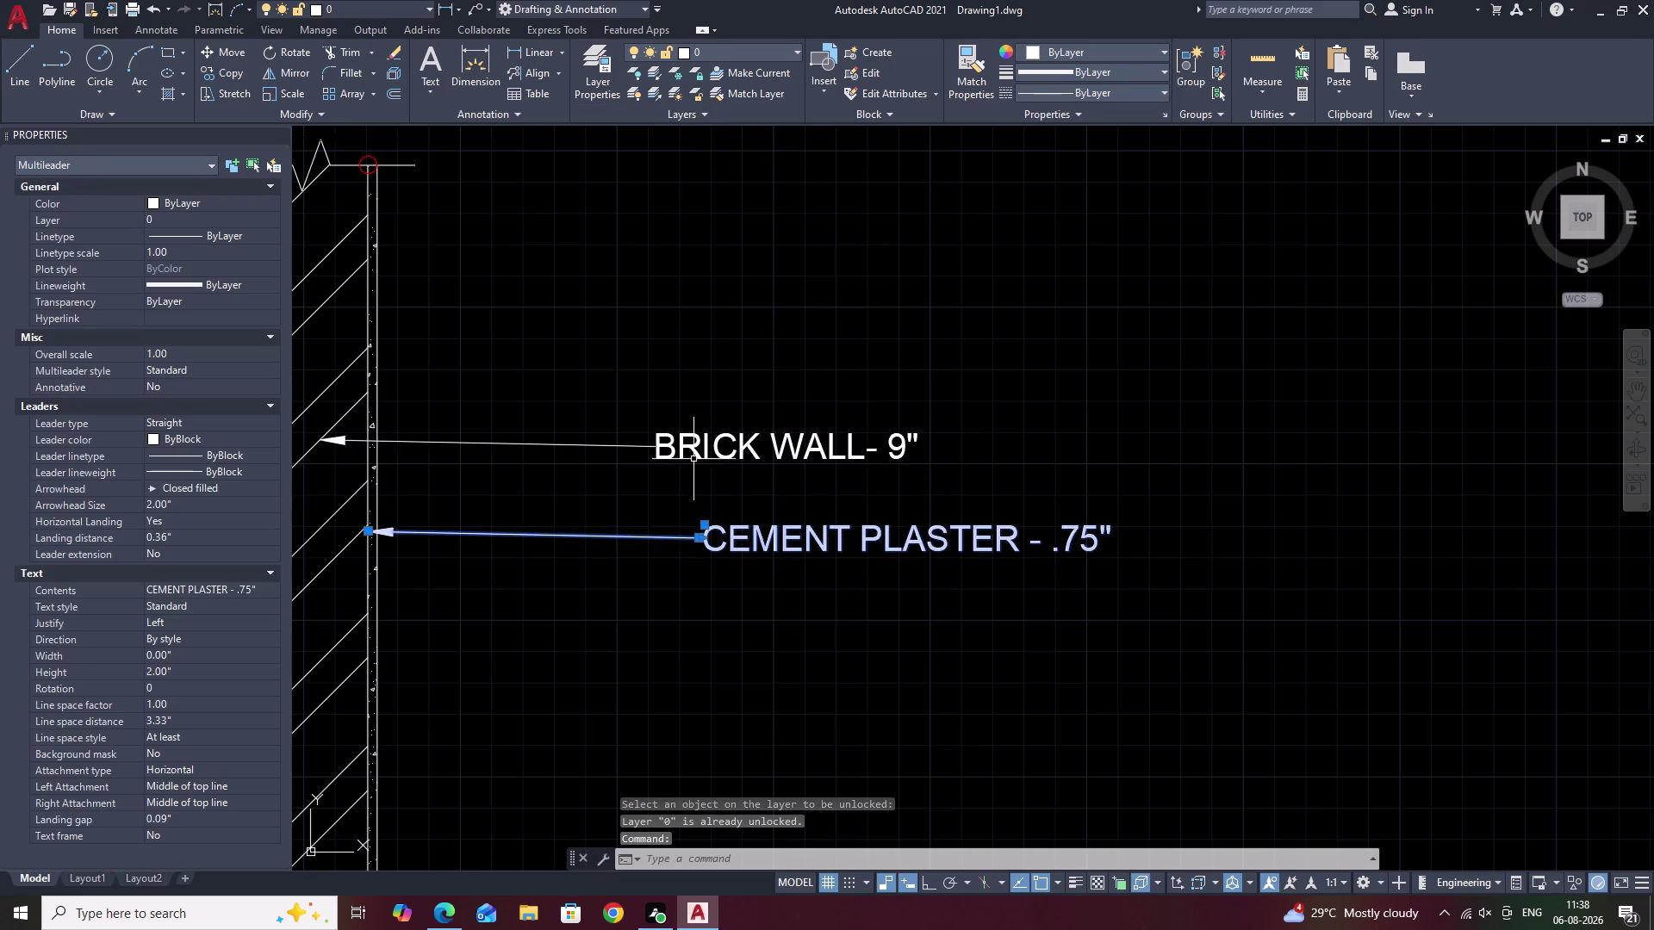
click(694, 454)
click(523, 73)
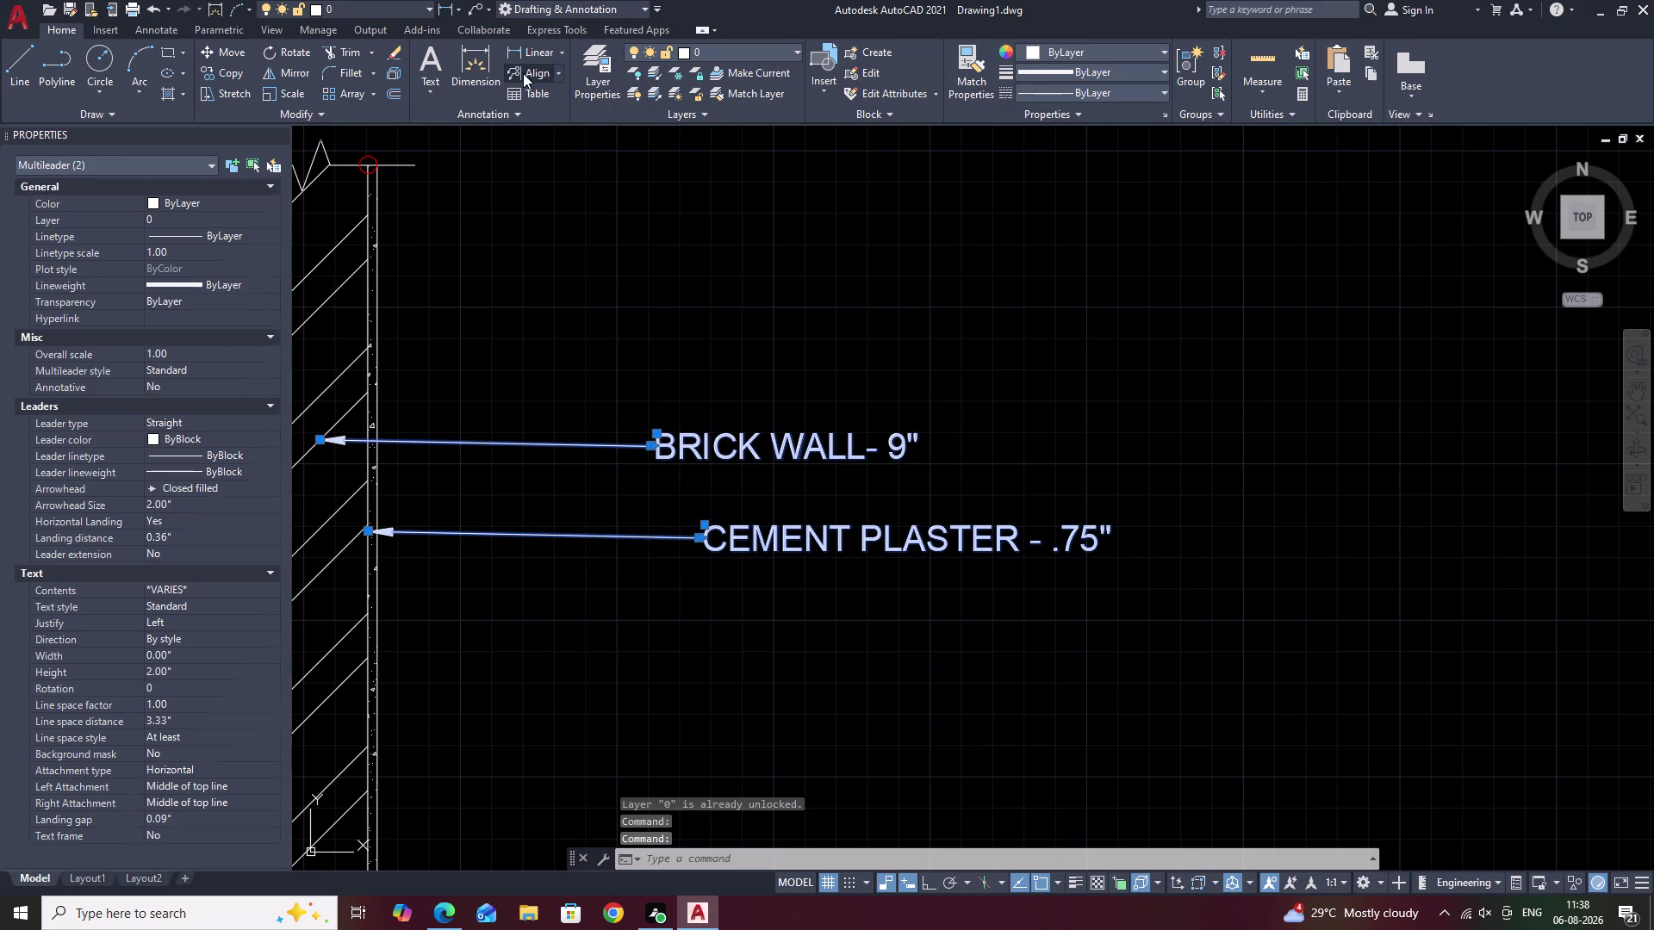
drag(705, 540, 703, 127)
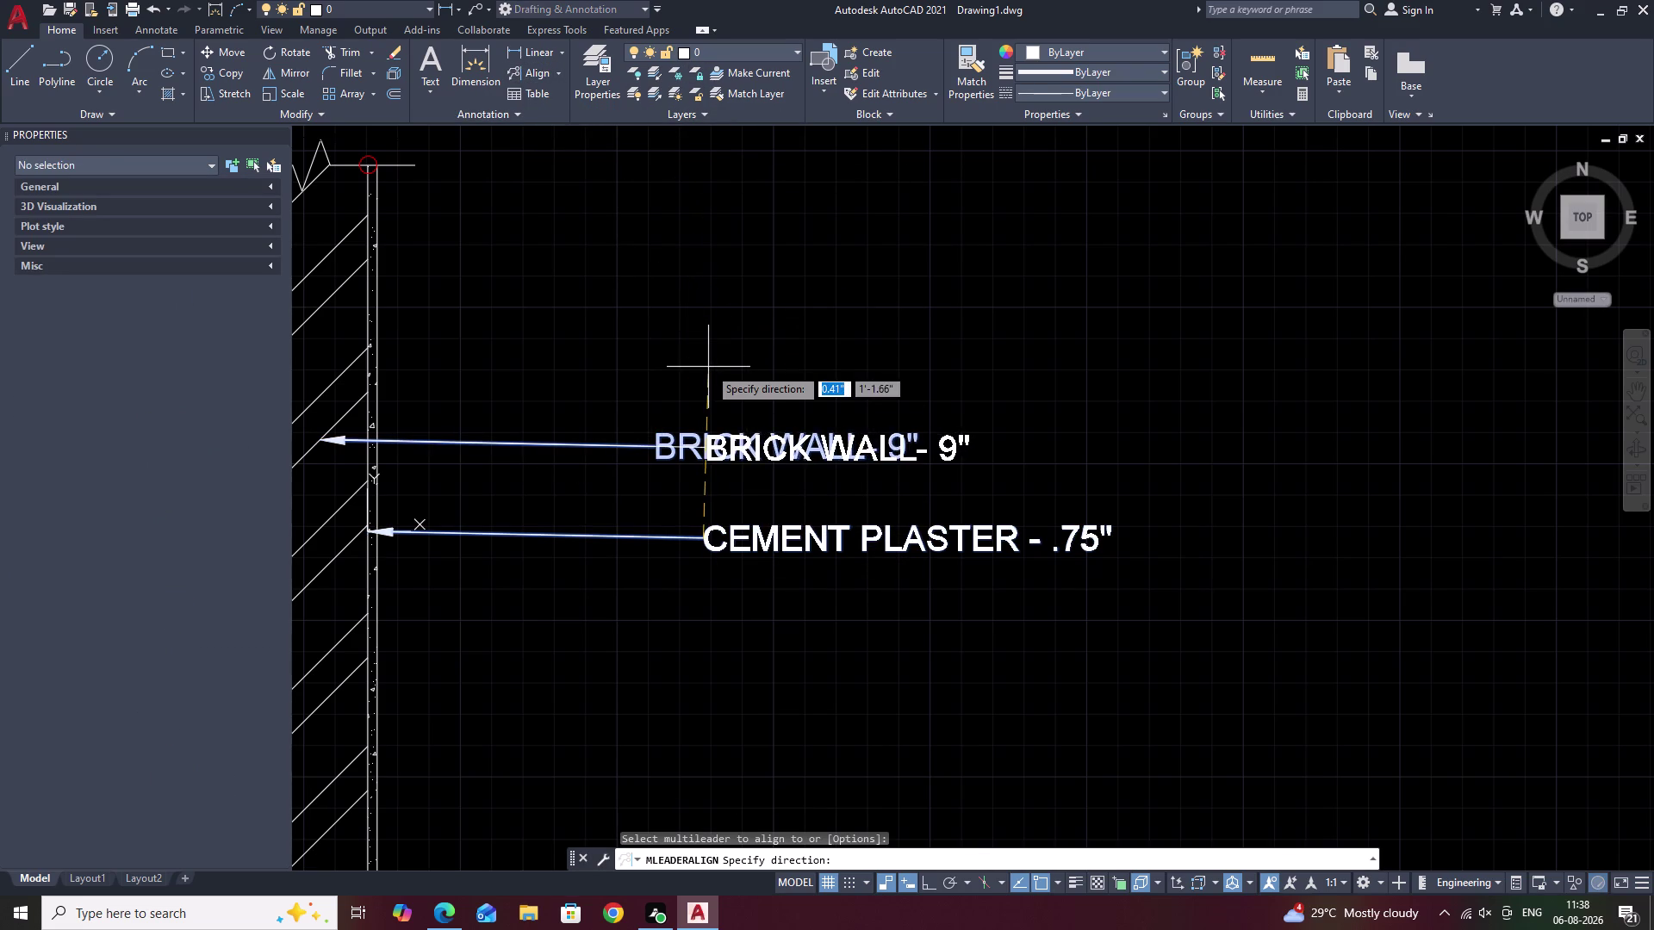
click(702, 341)
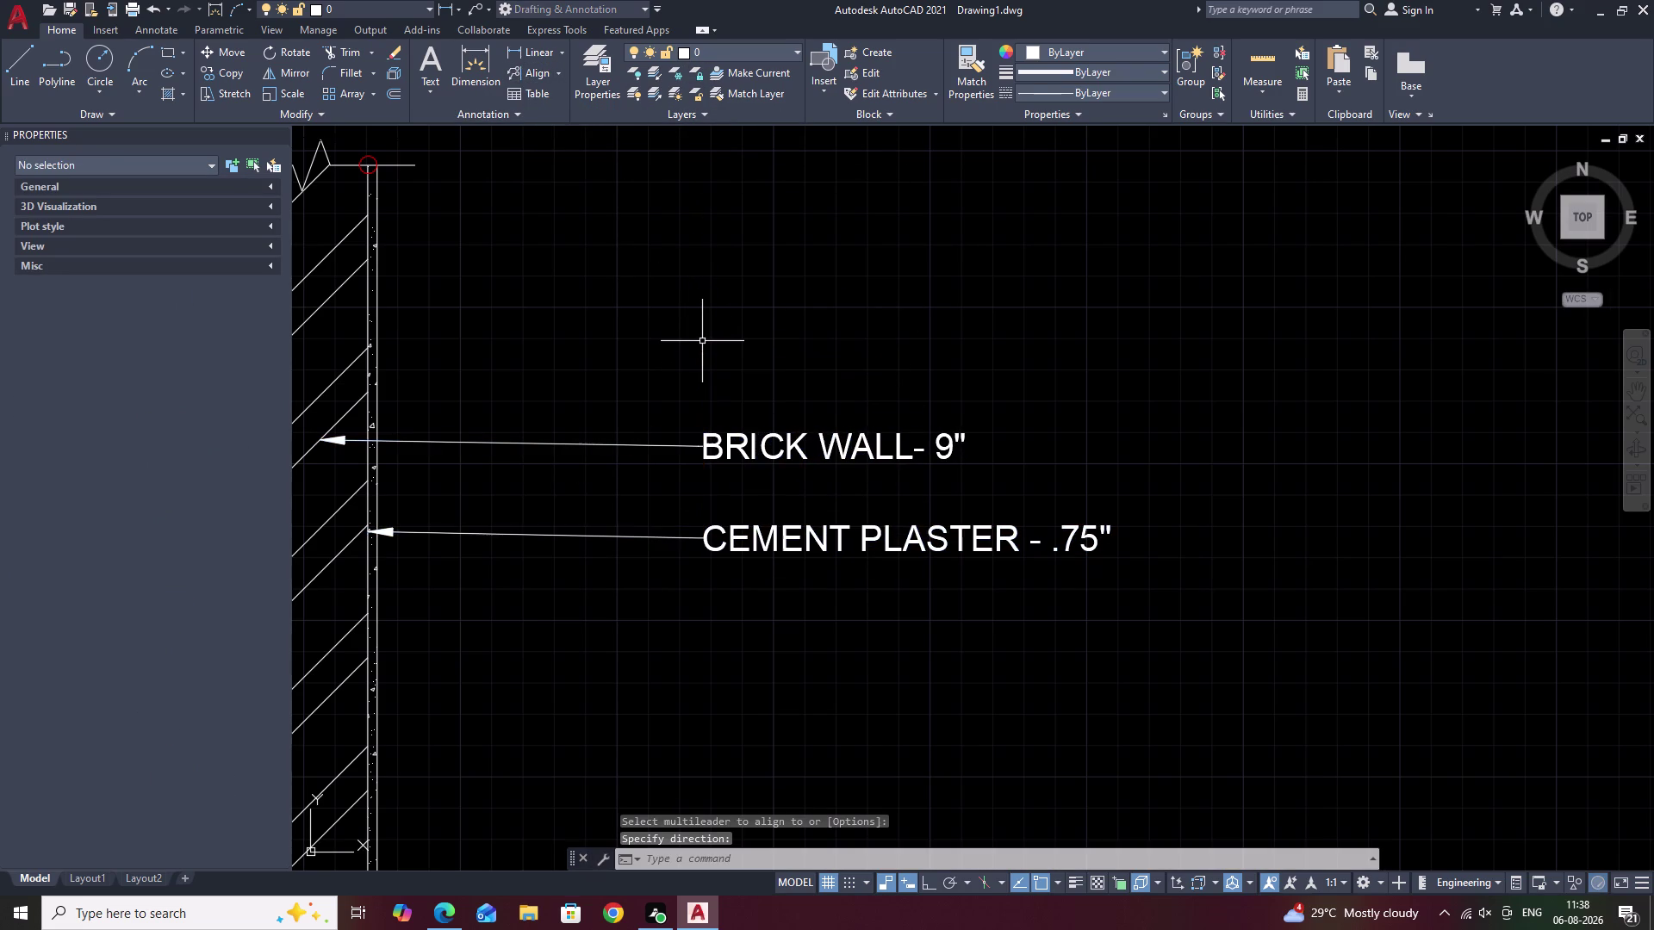
scroll(down, 3)
middle_drag(737, 401, 780, 321)
scroll(up, 3)
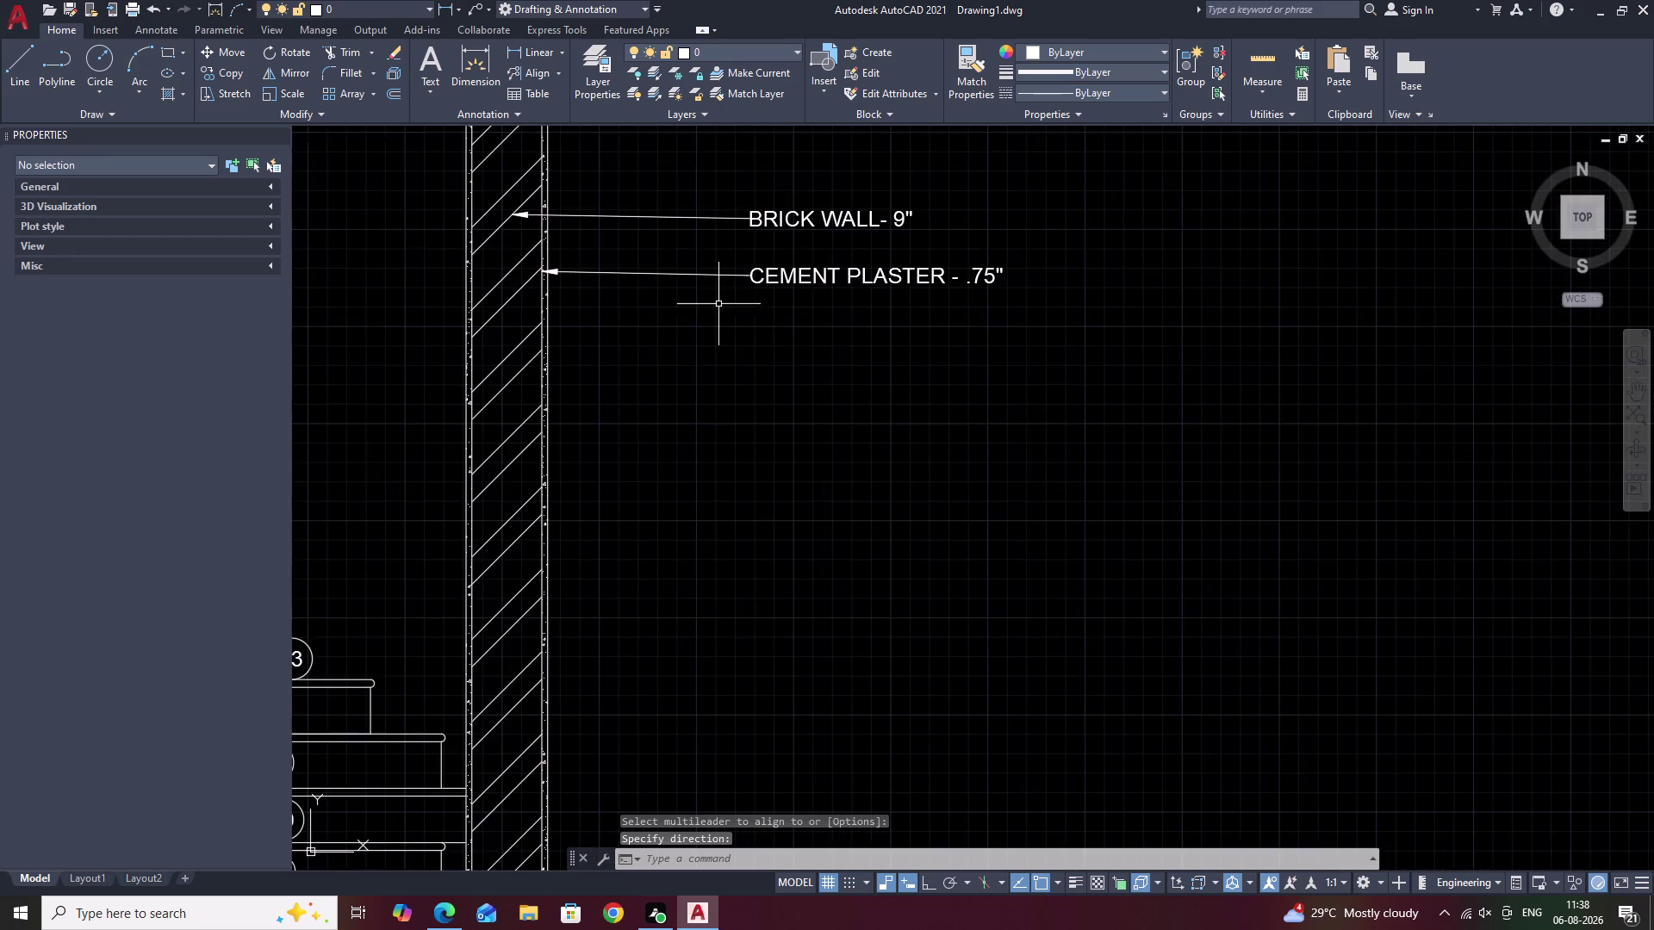
scroll(down, 3)
middle_drag(709, 286, 729, 399)
scroll(up, 3)
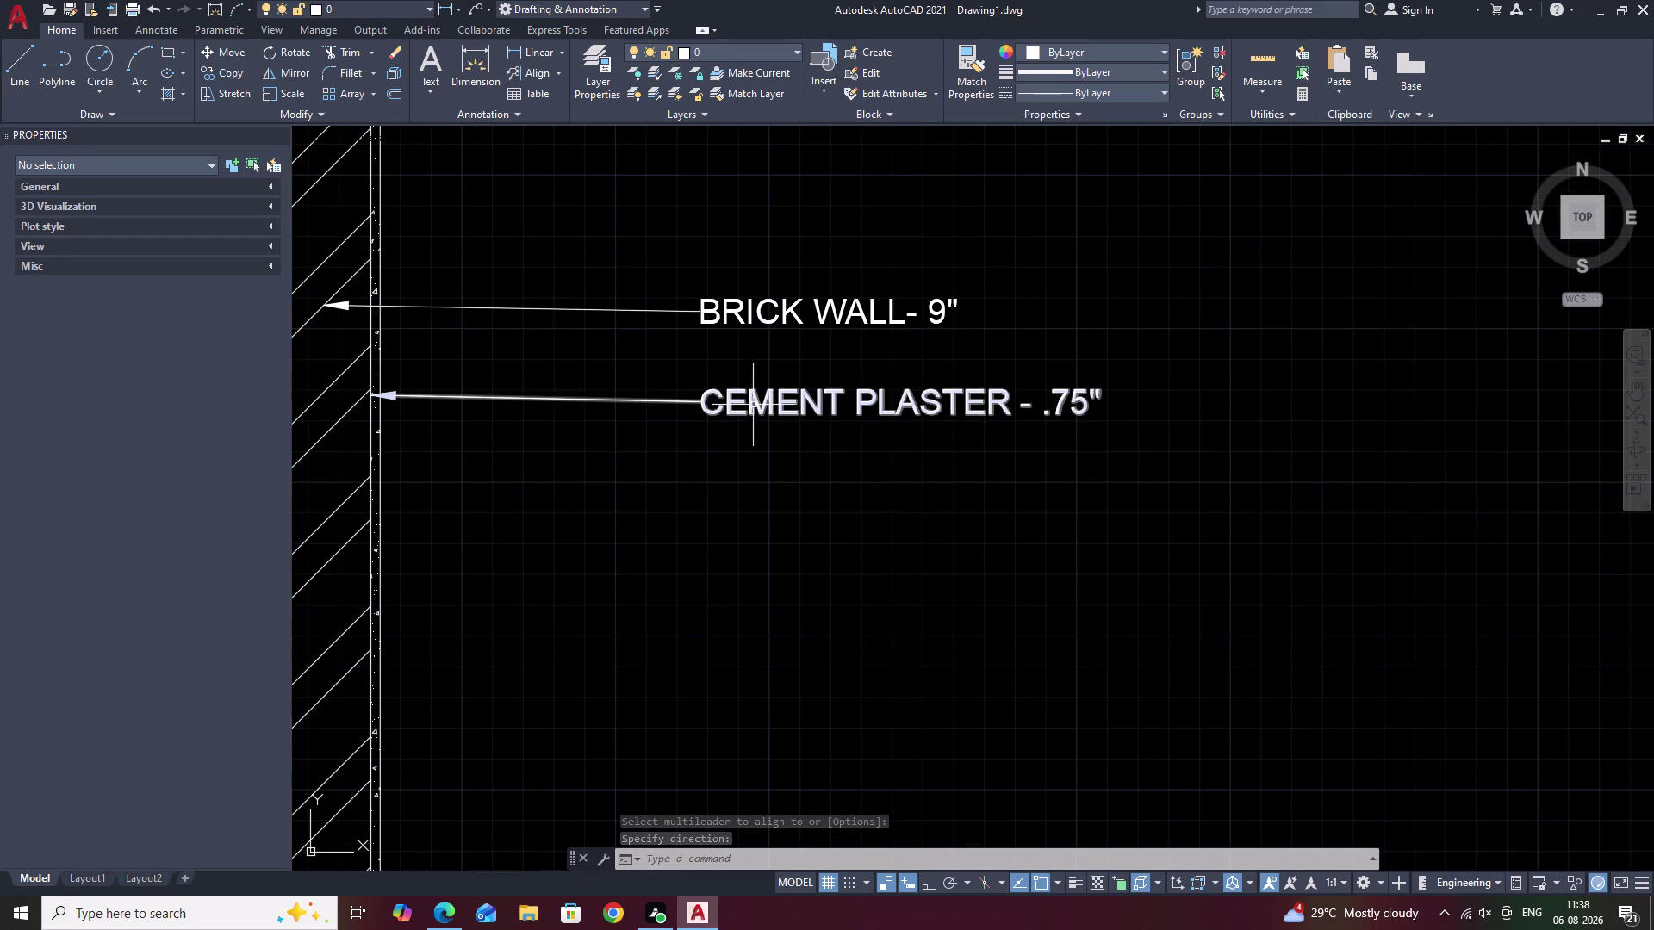
scroll(down, 3)
middle_drag(745, 289, 758, 388)
middle_drag(759, 293, 769, 411)
middle_drag(744, 283, 748, 304)
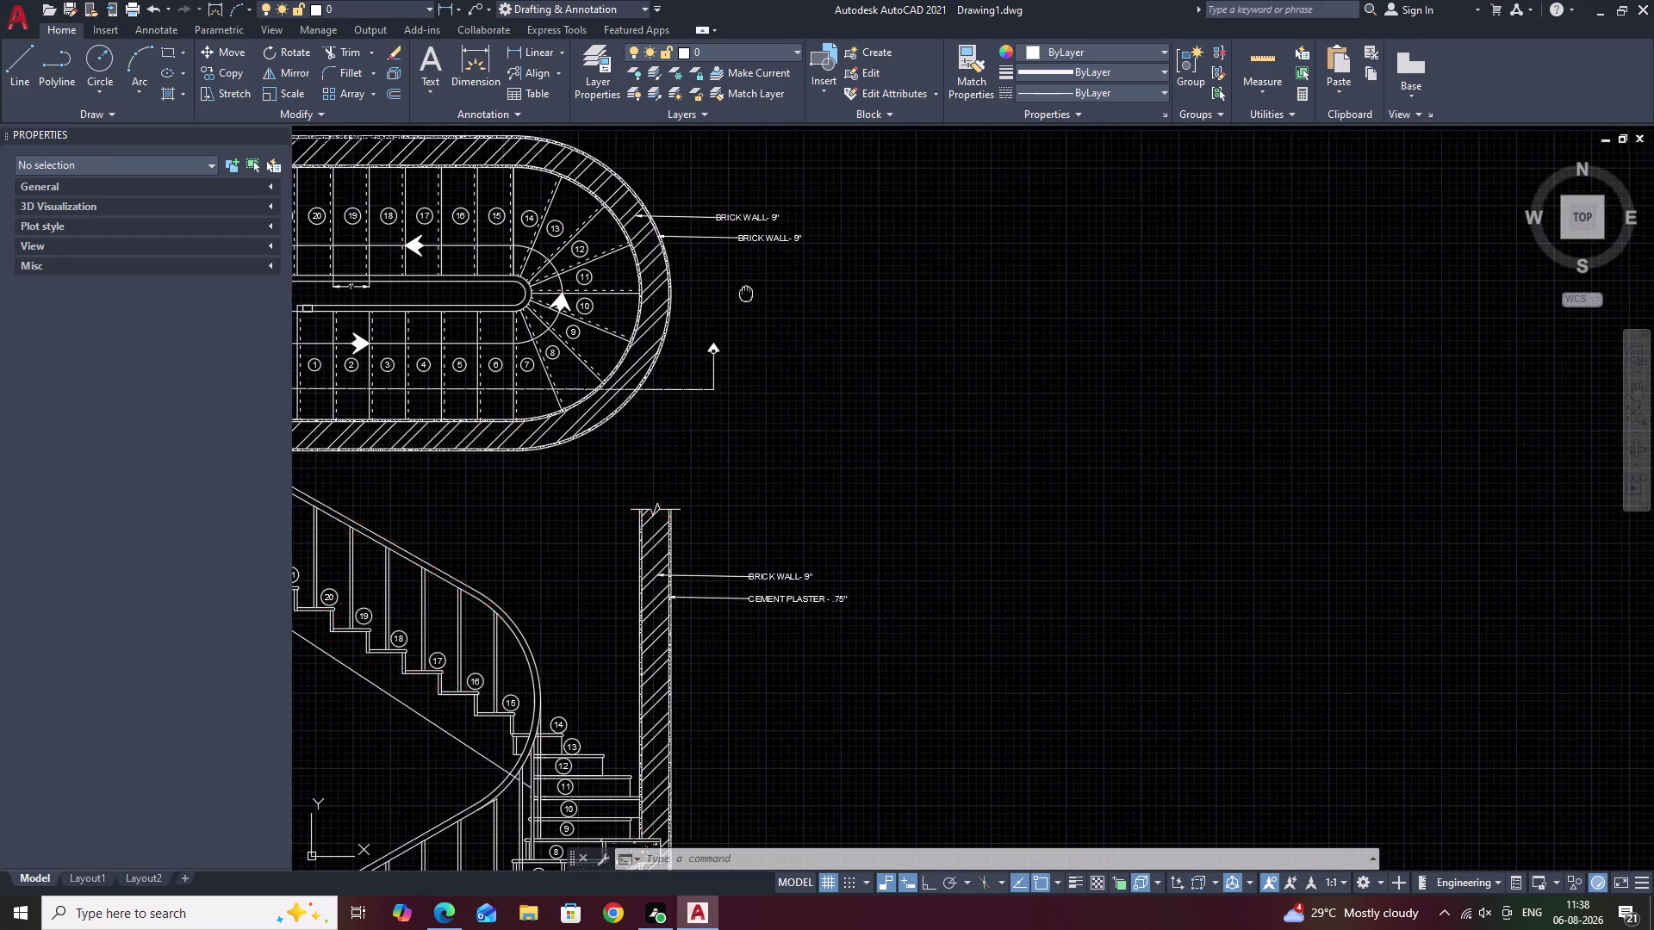
middle_drag(748, 305, 753, 363)
scroll(up, 3)
Erase the extra label from the plan's curved wall.
right_click(754, 283)
double_click(754, 282)
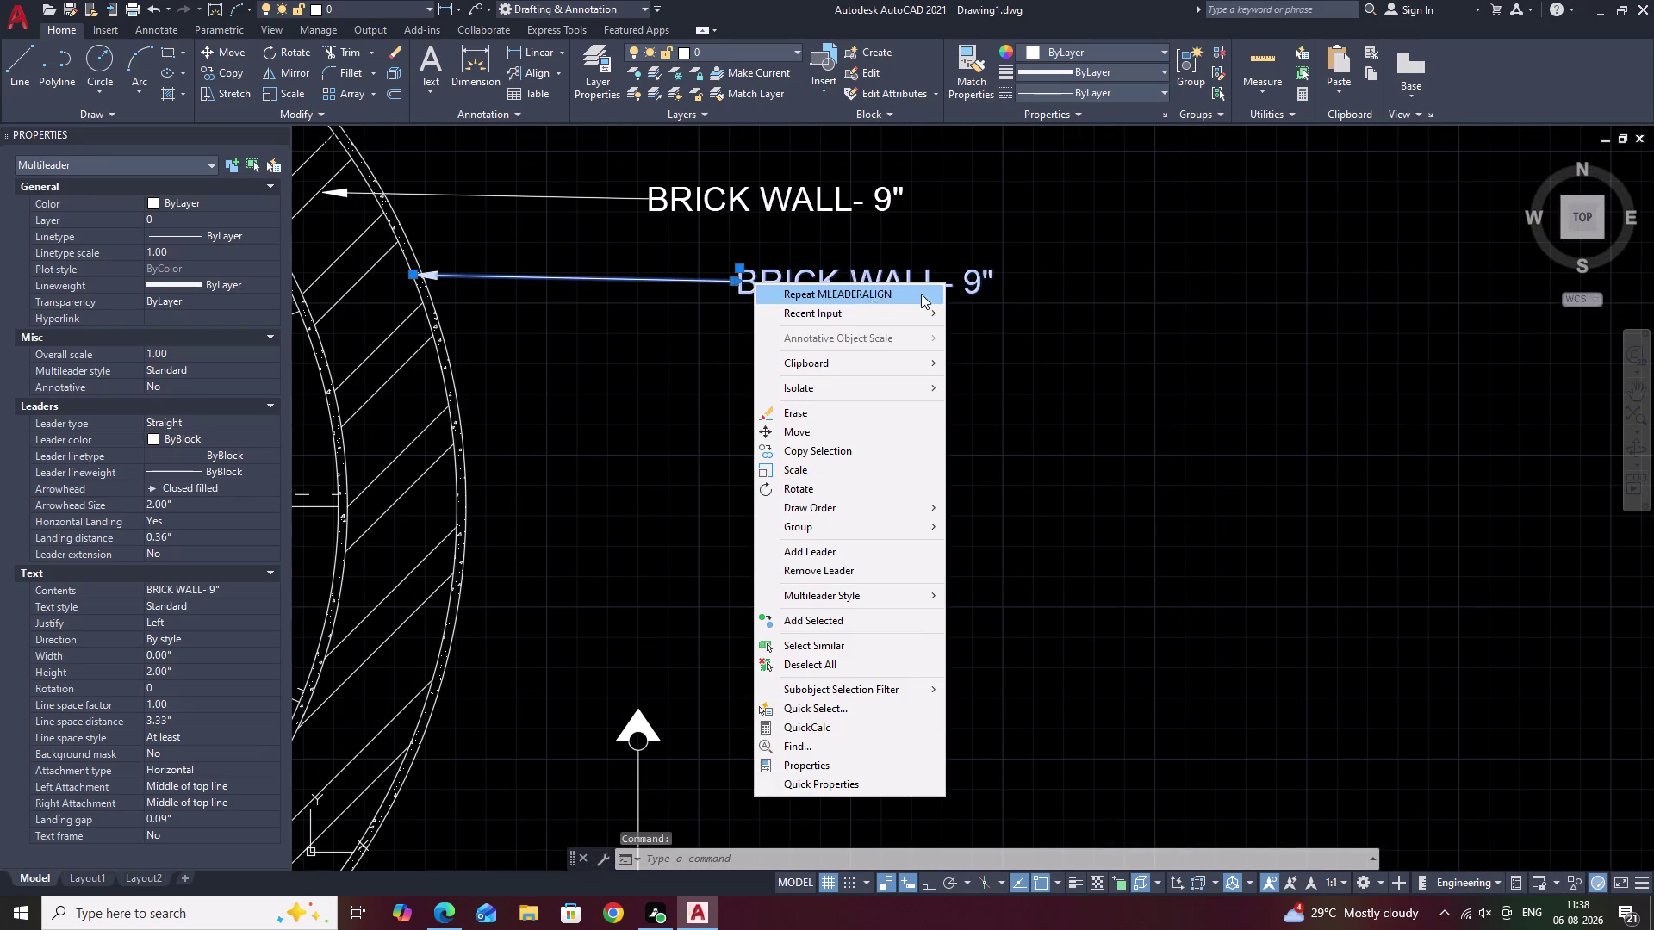
click(991, 285)
click(983, 283)
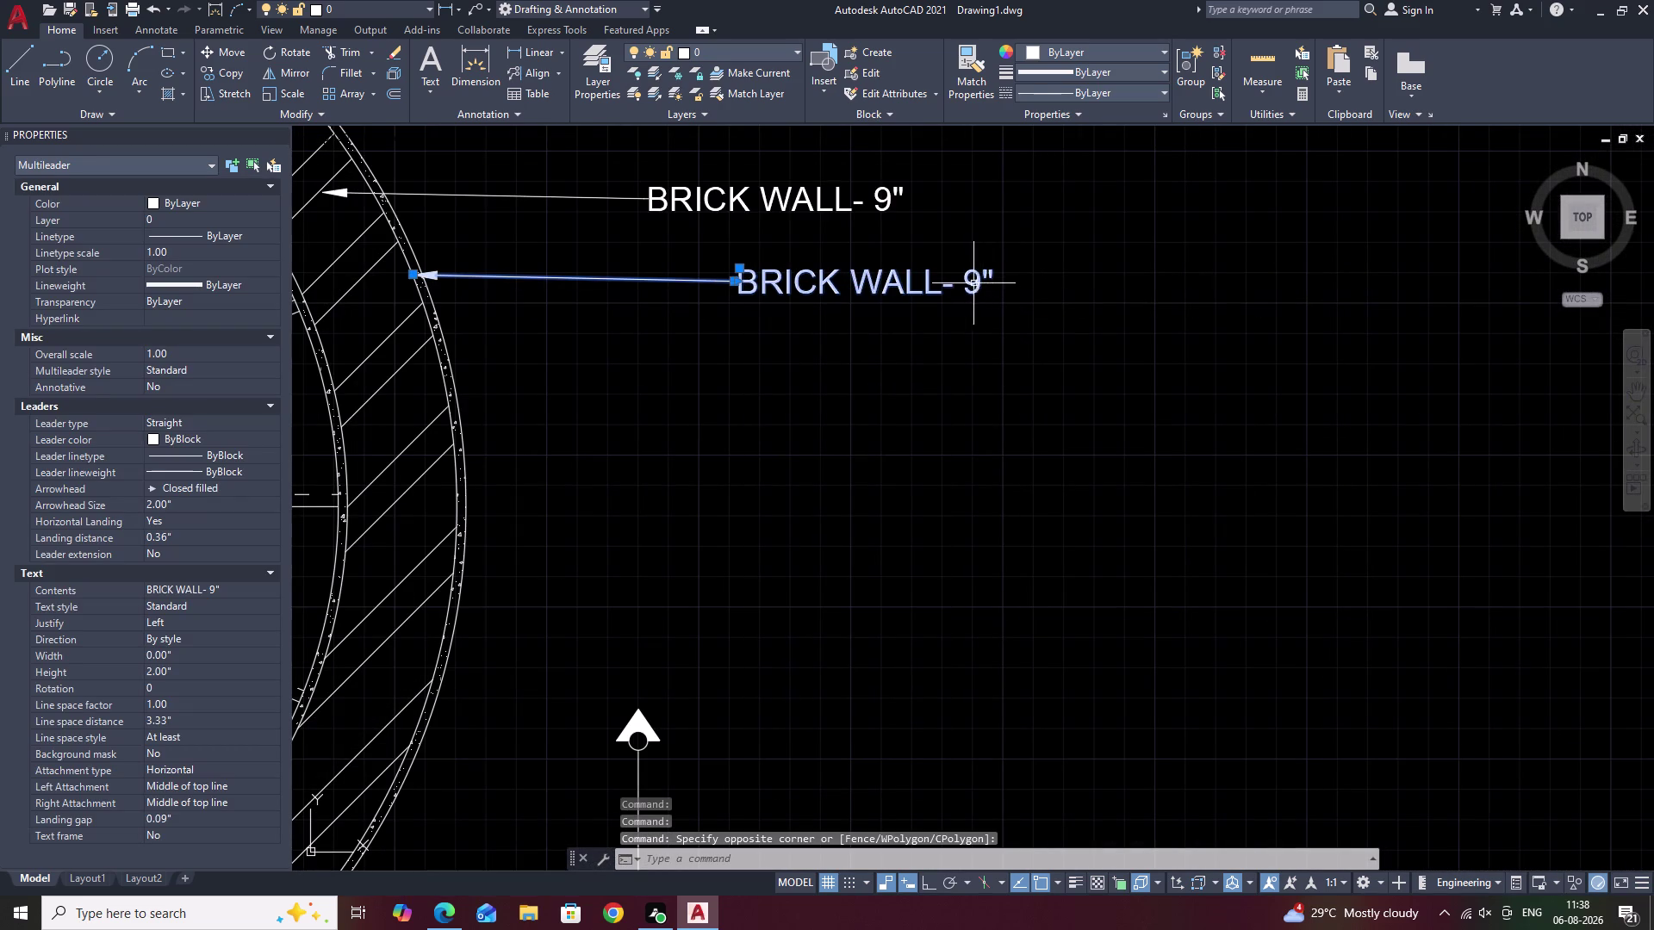
key(e)
key(space)
Select the section's CEMENT PLASTER label for copying, then cancel the attempt.
scroll(down, 3)
middle_drag(946, 453, 948, 287)
scroll(up, 3)
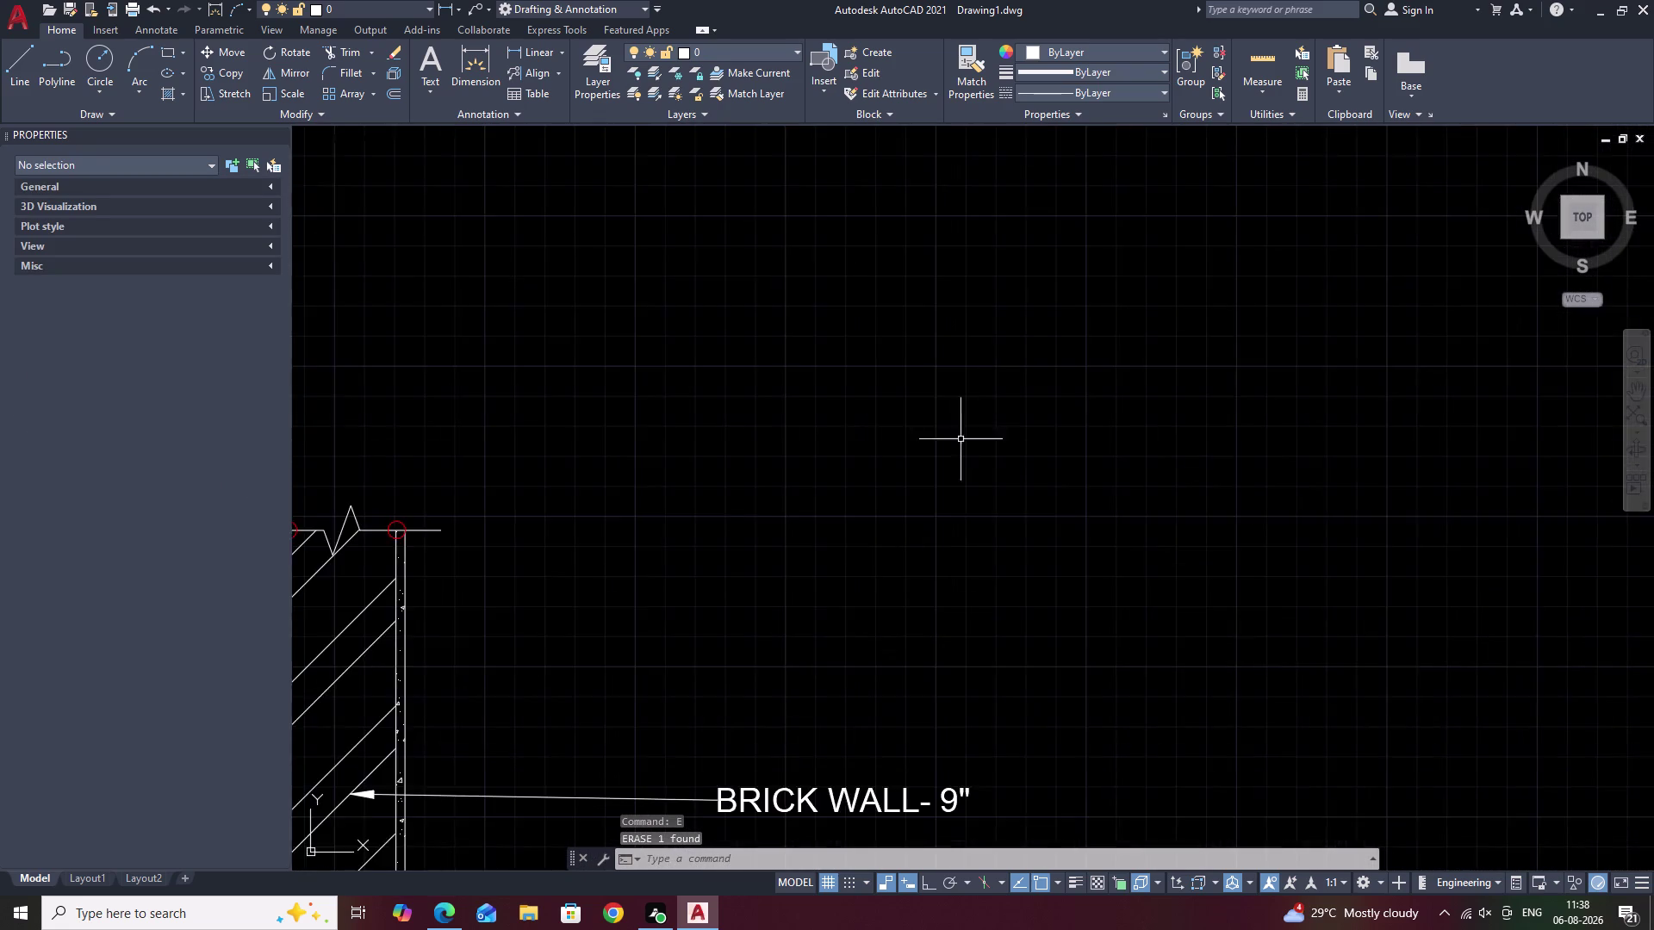
middle_drag(961, 429, 1071, 0)
drag(1270, 309, 733, 425)
text(CO)
key(space)
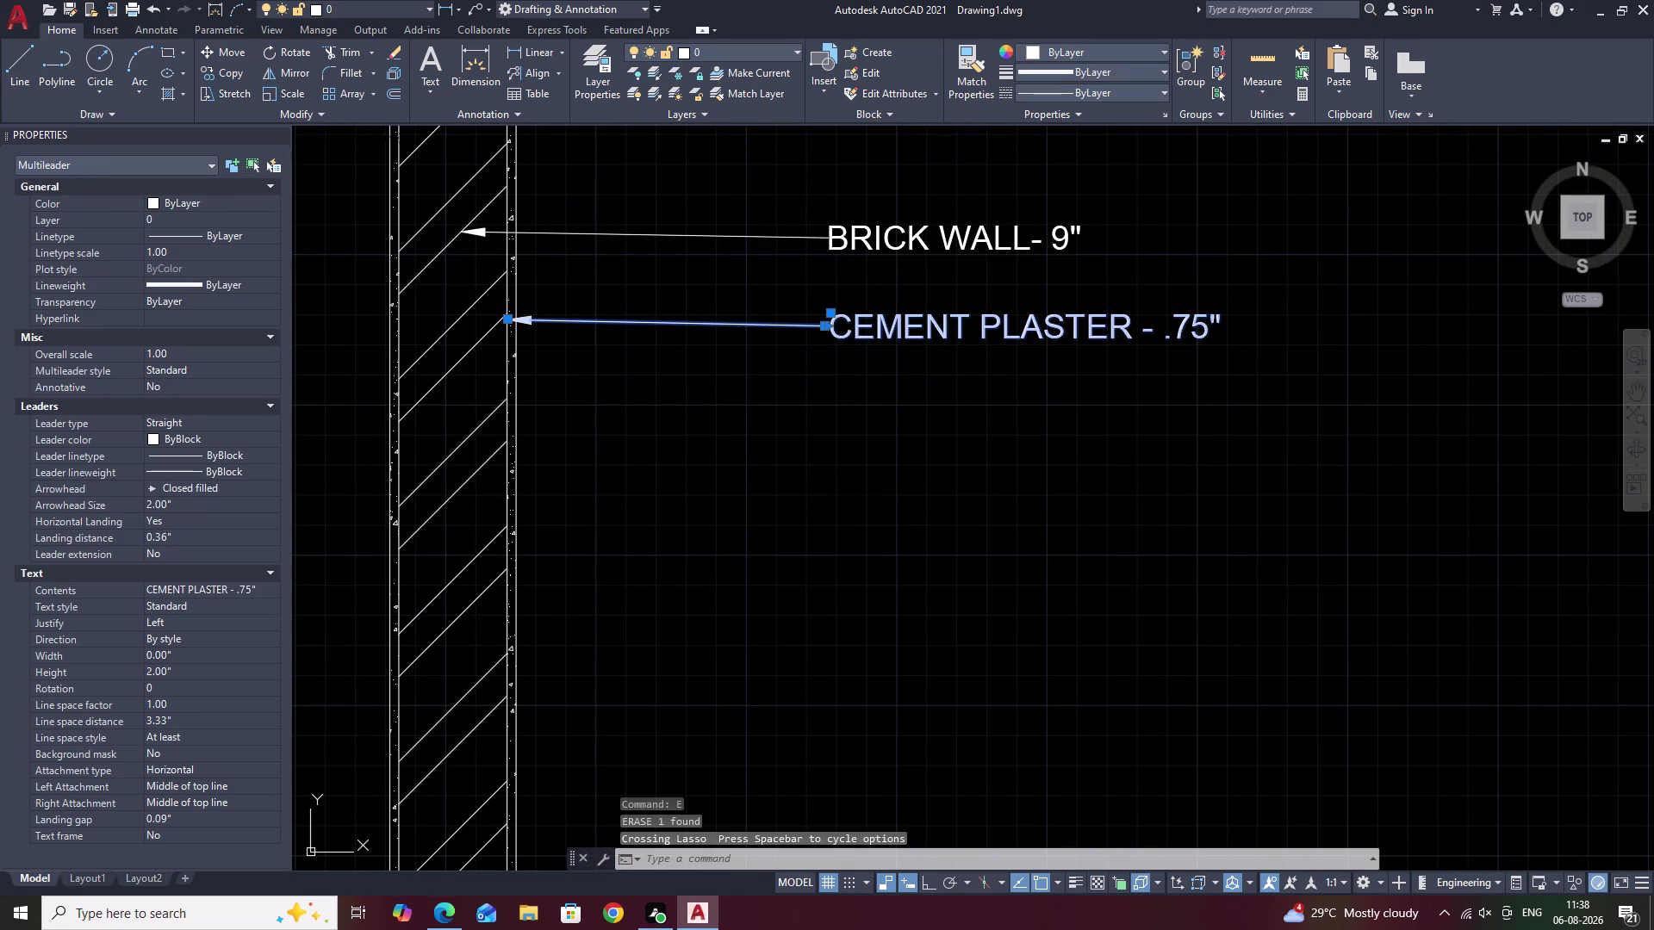
scroll(up, 3)
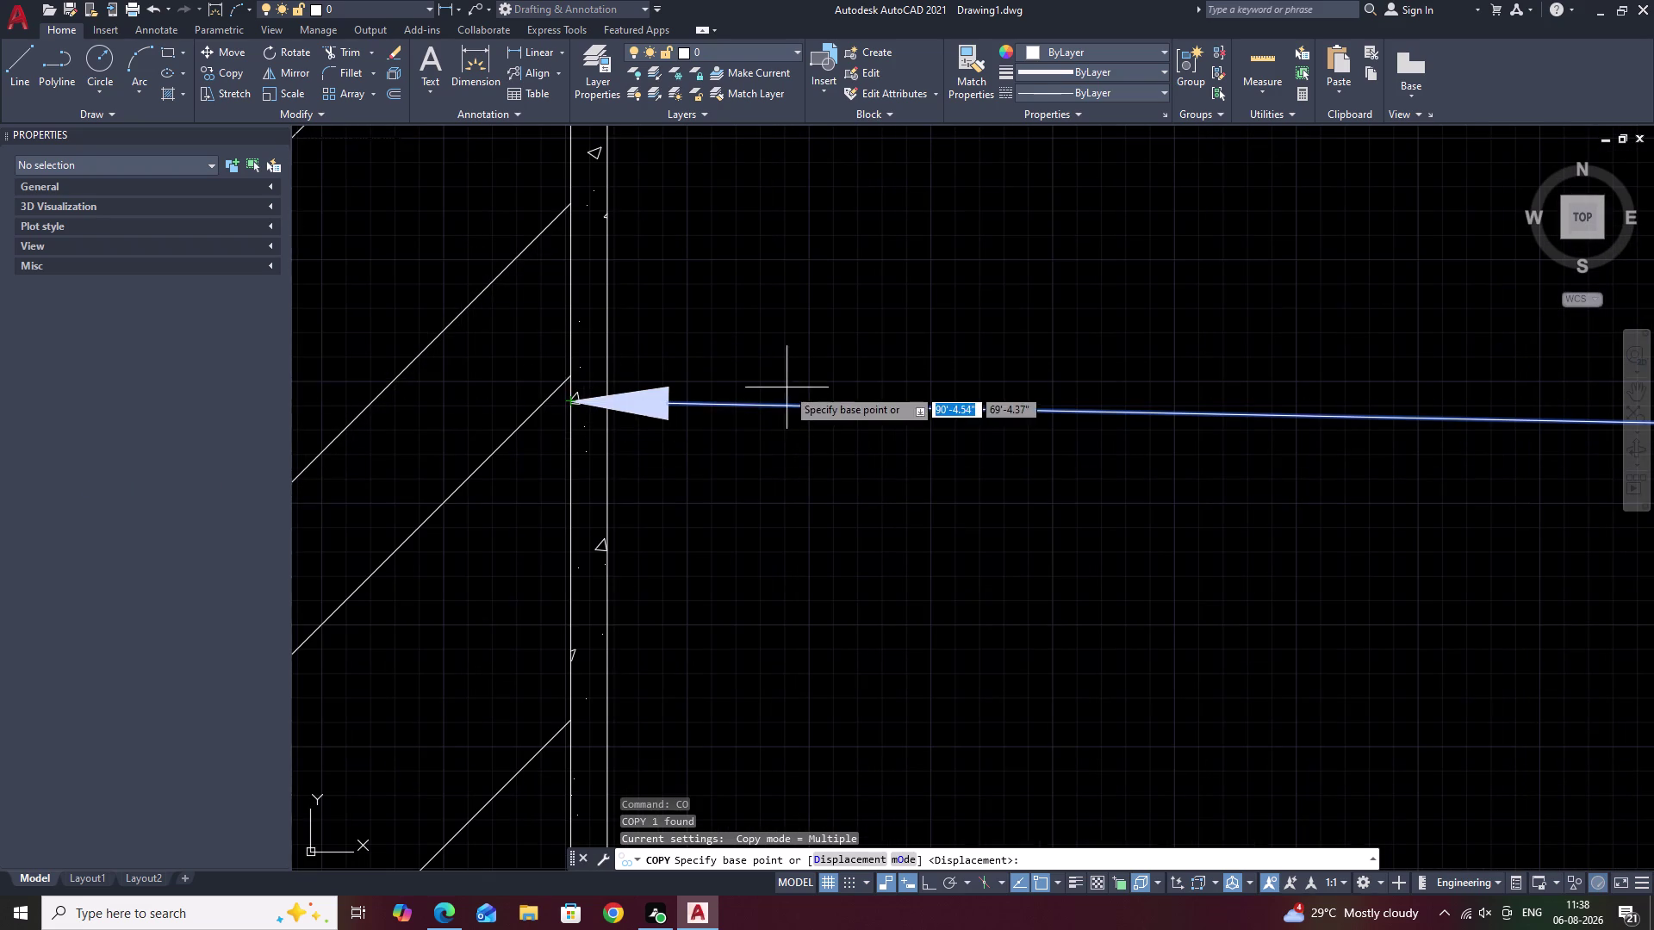
scroll(down, 3)
scroll(up, 3)
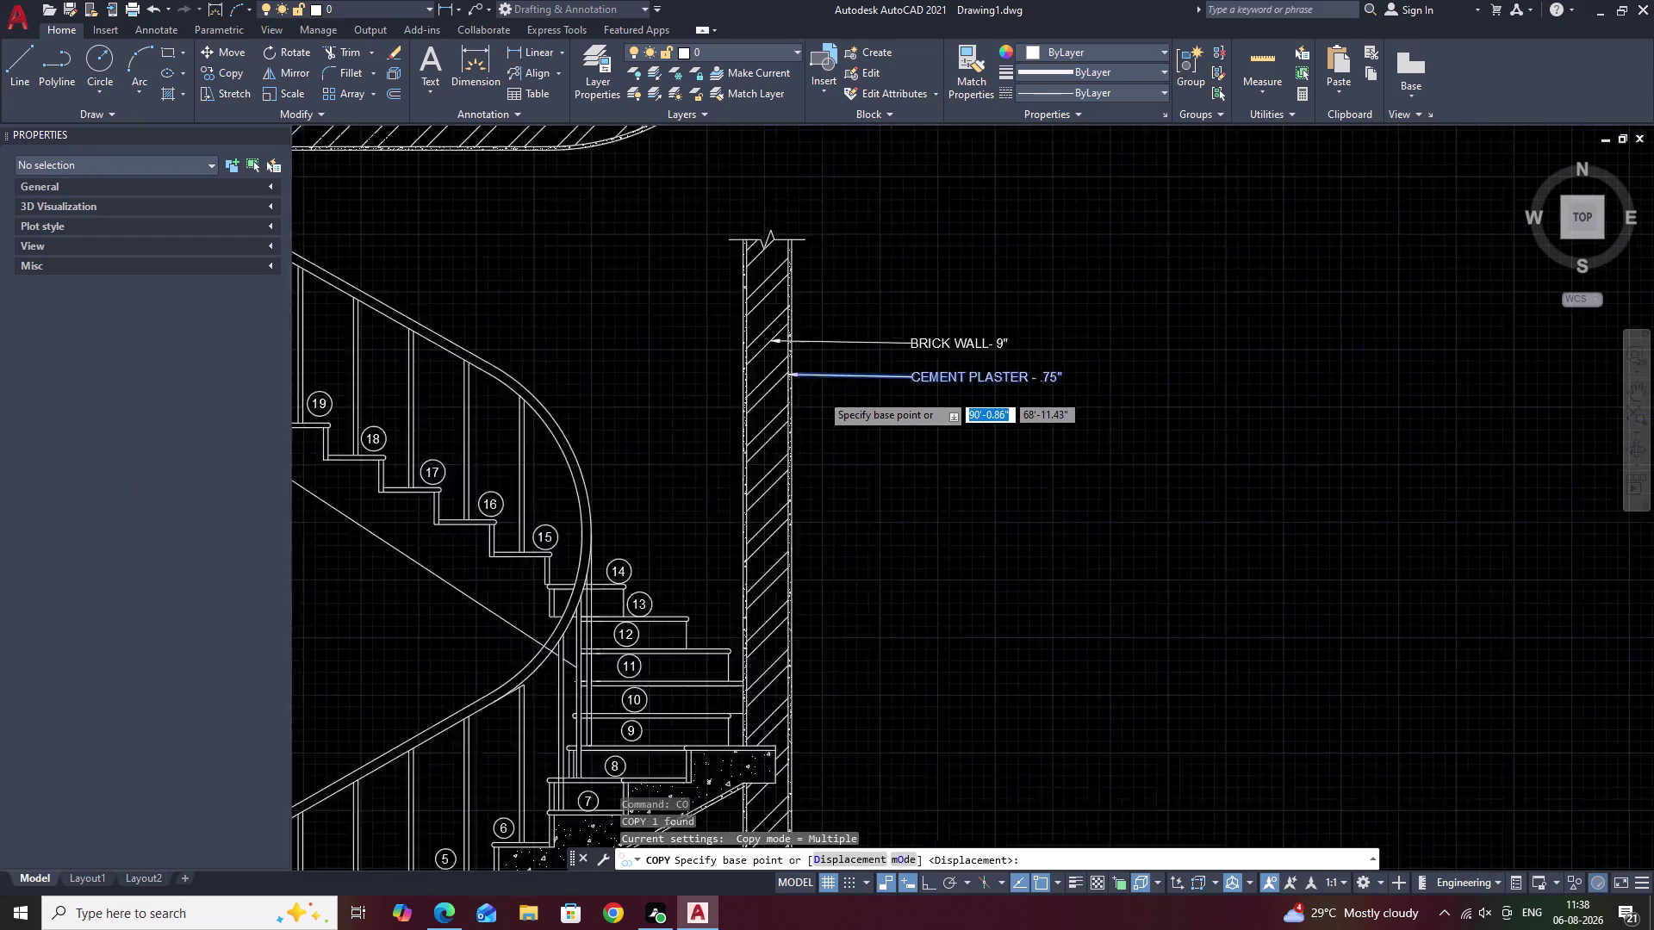
scroll(up, 3)
key(c)
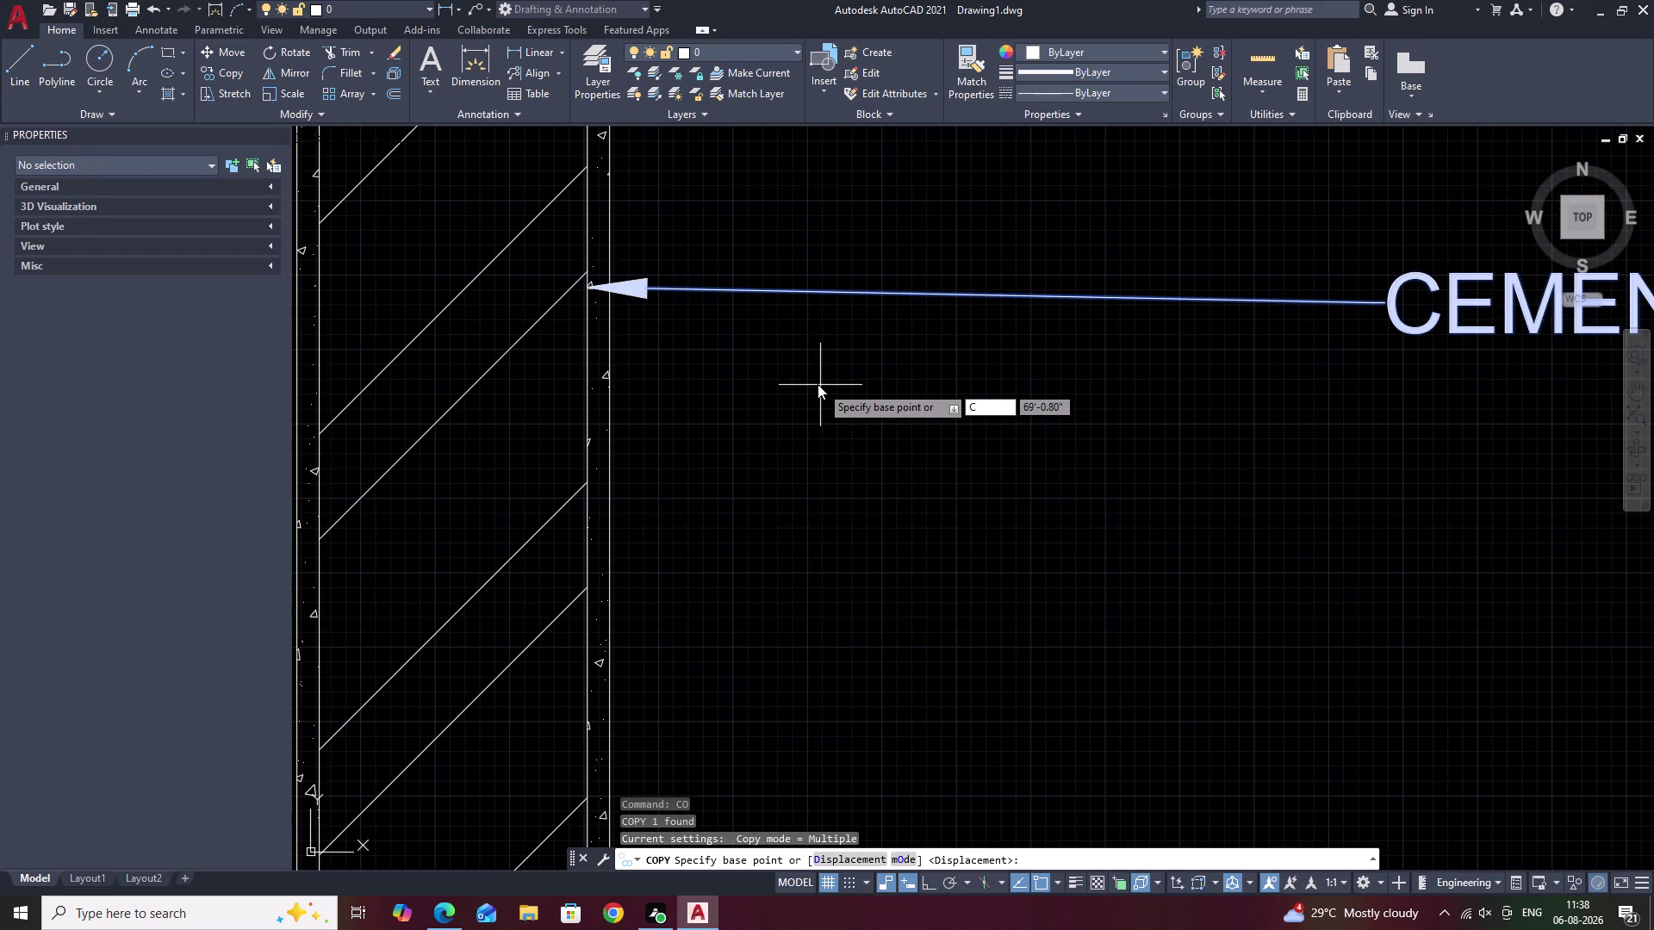
key(o)
key(space)
key(space)
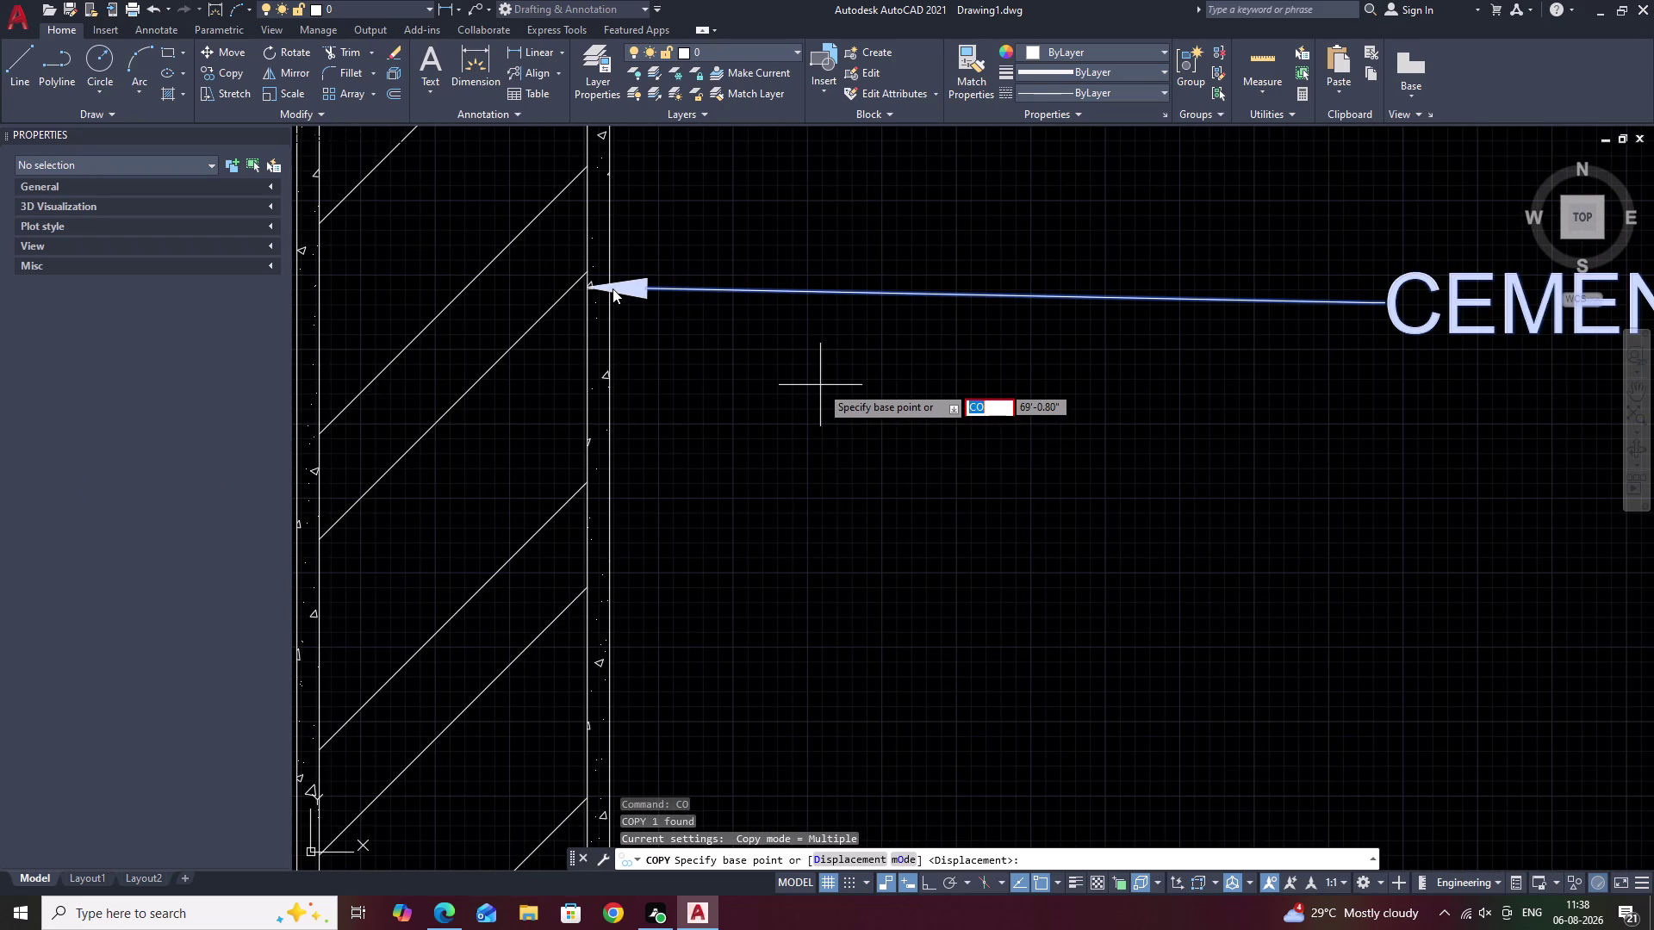
key(Escape)
key(Escape)
Retry copying the plaster label from its arrow tip, panning to the plan, then cancel.
click(644, 287)
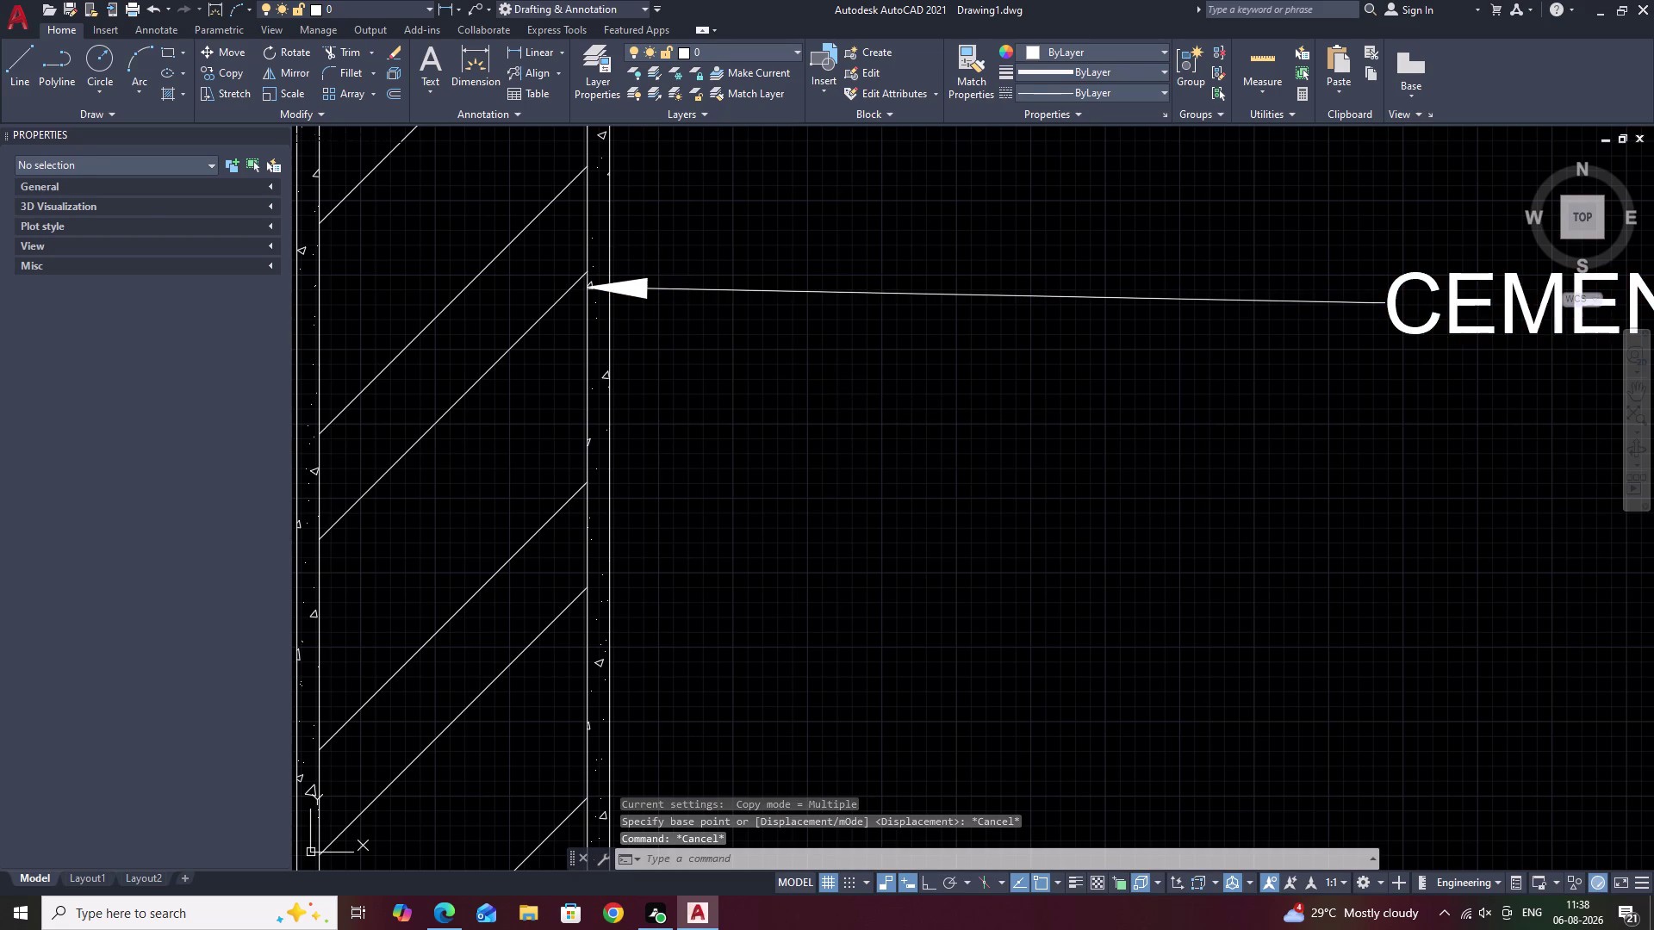
text(CO)
key(space)
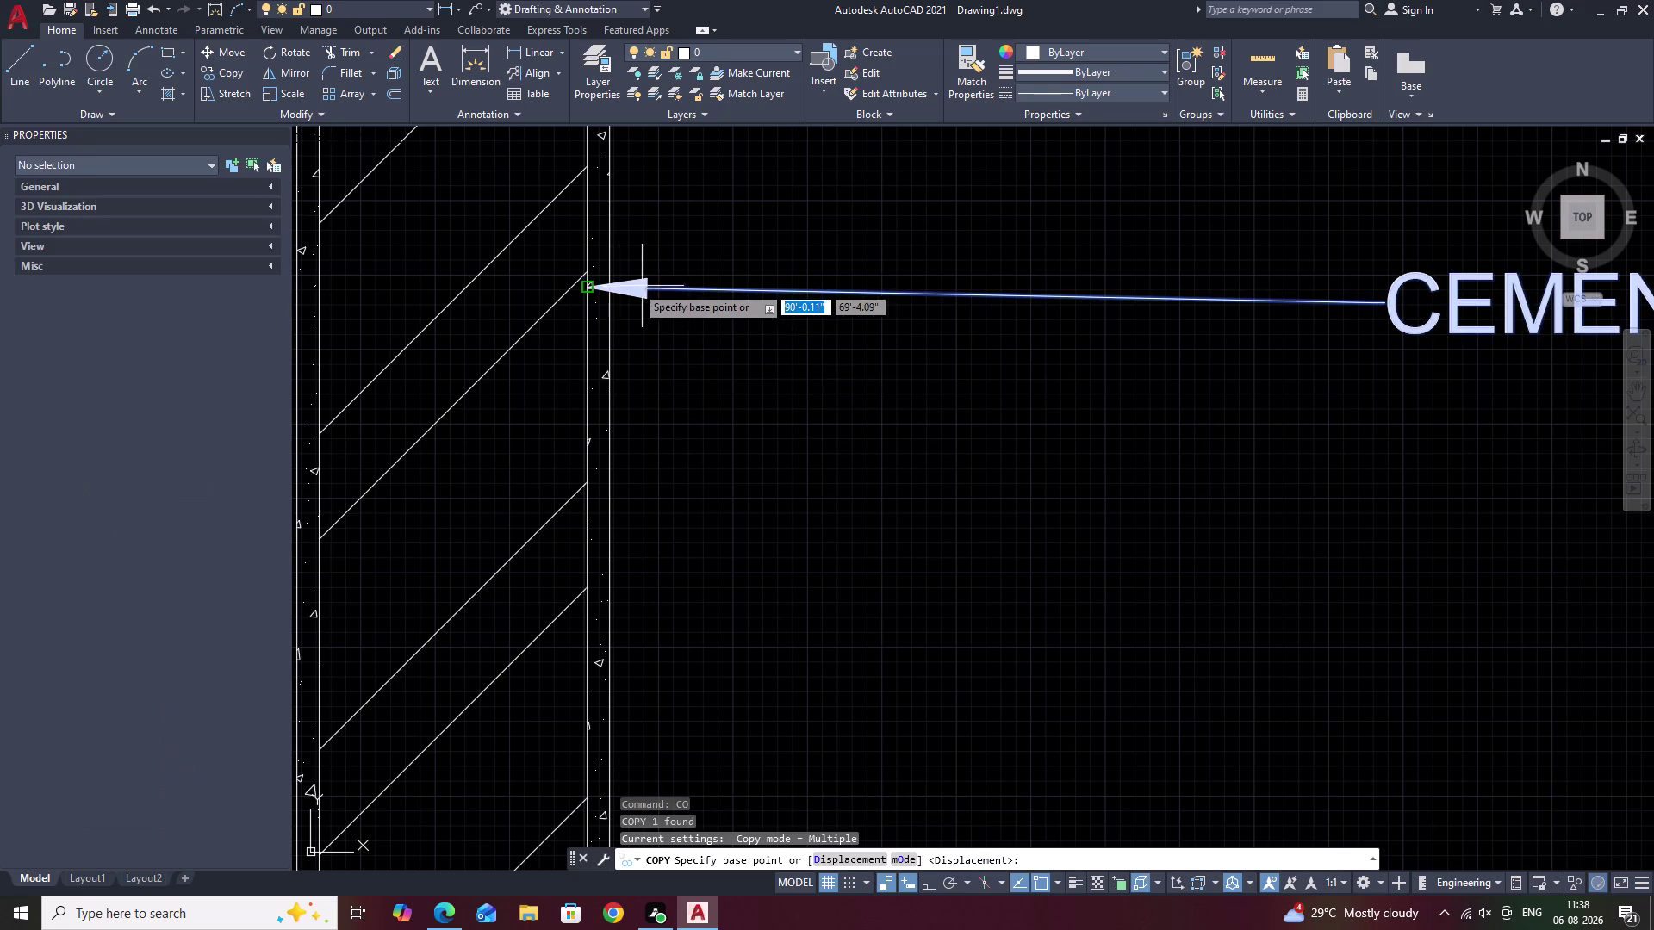
click(597, 291)
scroll(down, 3)
middle_drag(669, 175, 627, 214)
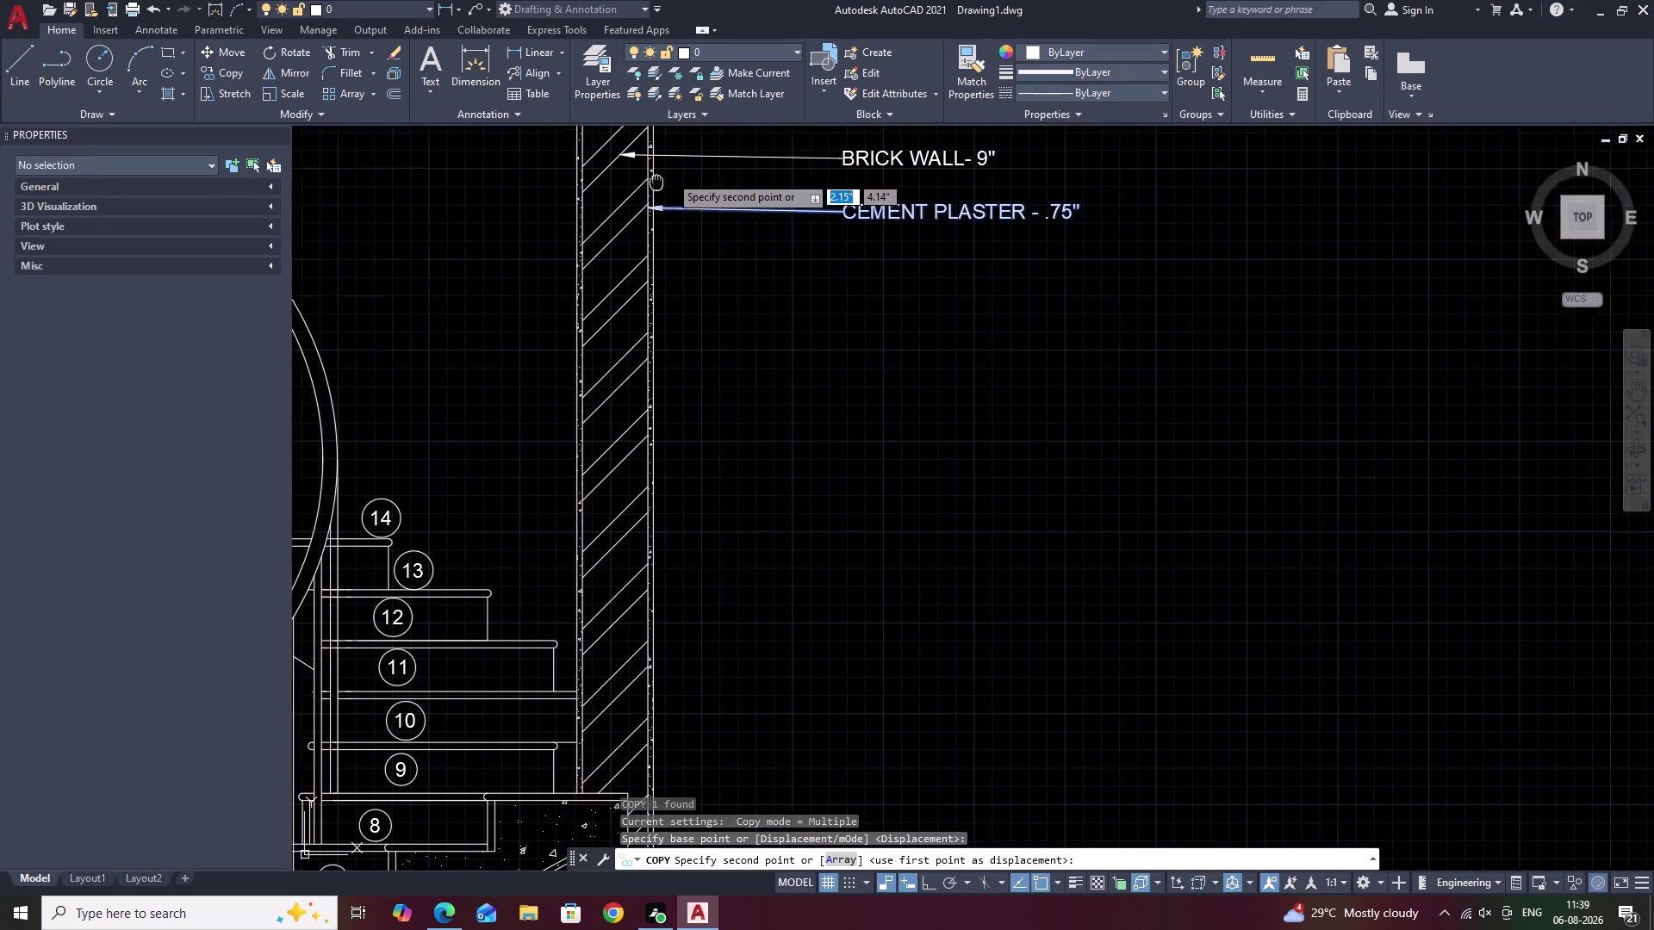
middle_drag(627, 215, 411, 521)
scroll(down, 3)
middle_drag(484, 214, 479, 402)
scroll(up, 3)
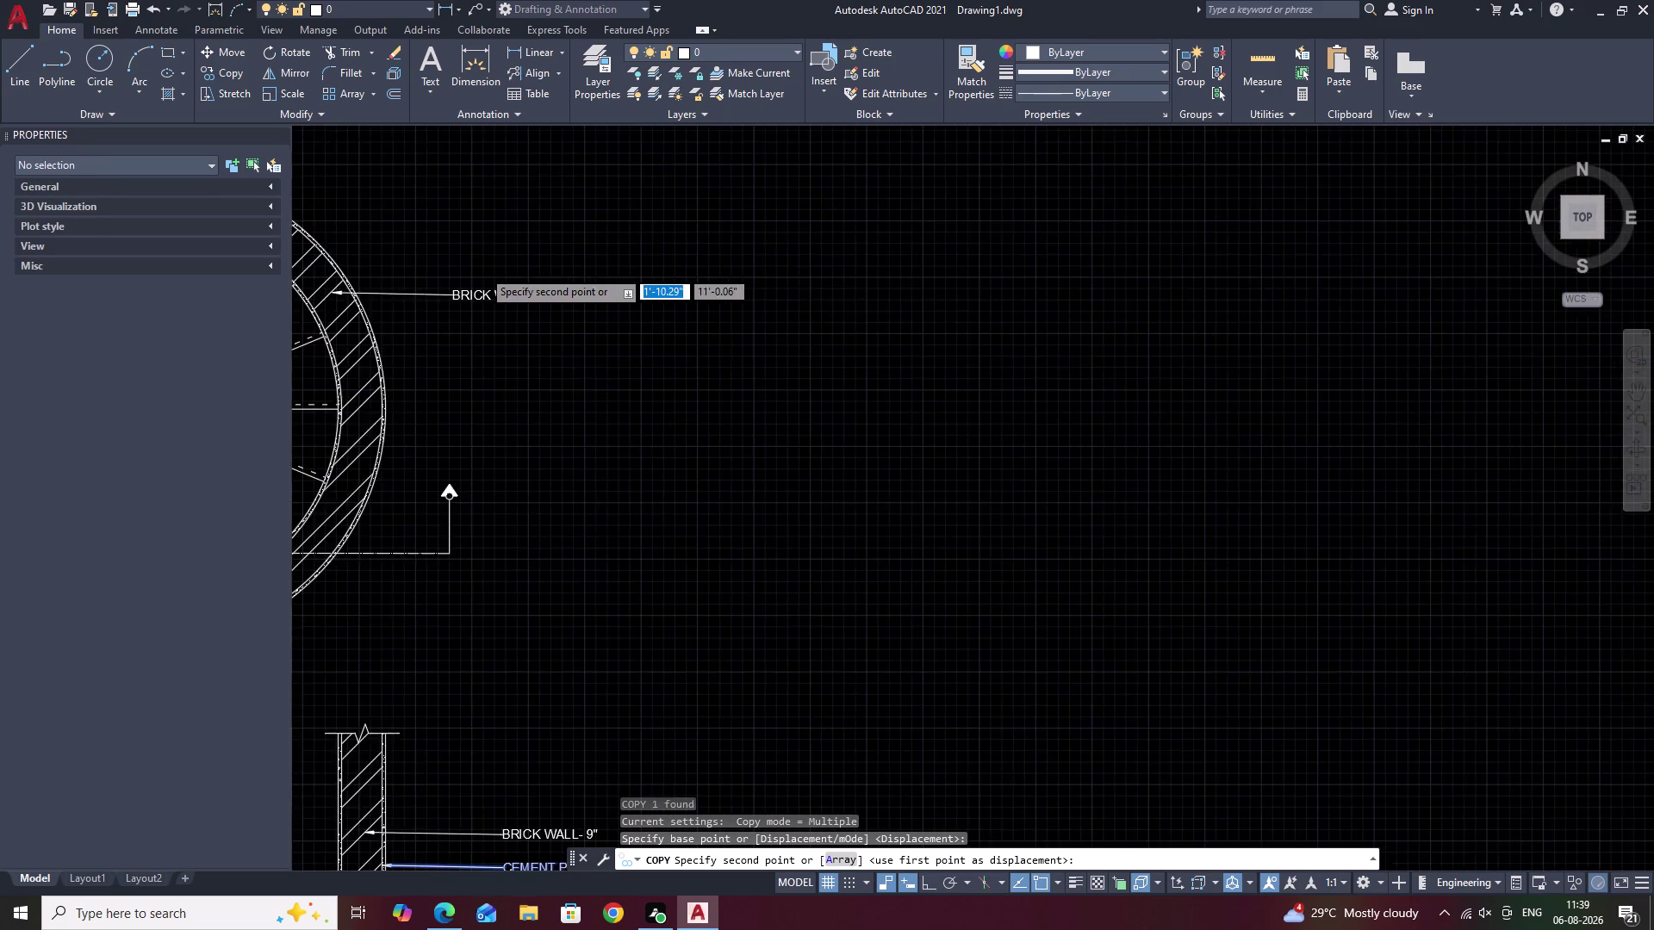
middle_drag(436, 408, 606, 340)
scroll(up, 3)
middle_drag(435, 262, 640, 477)
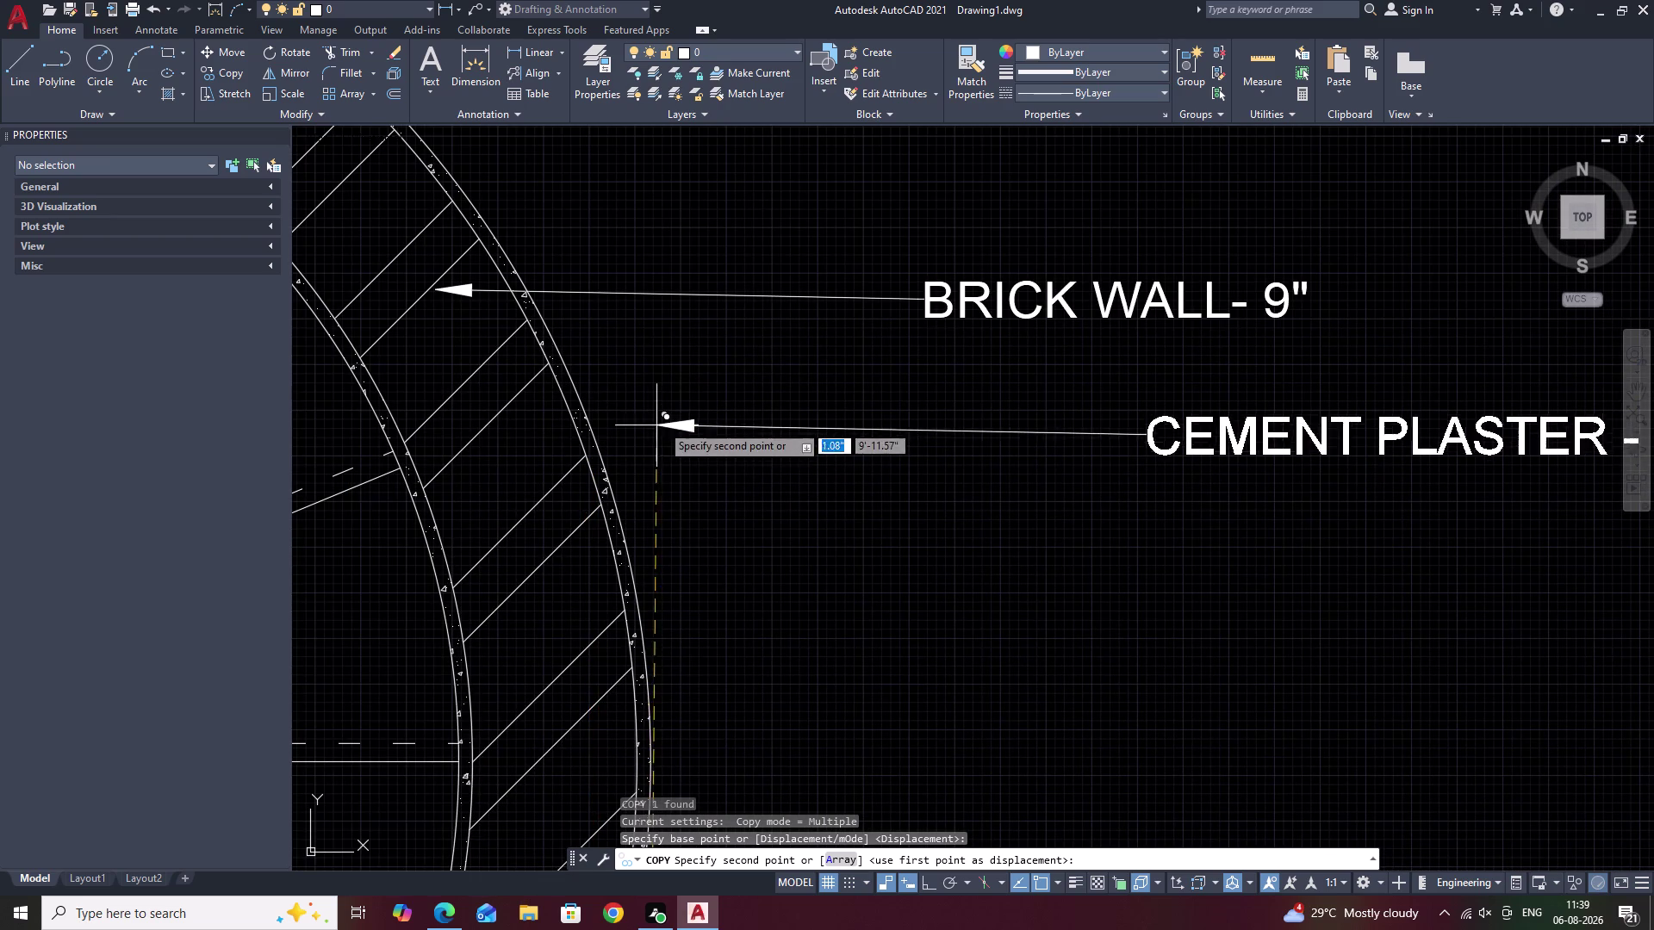
key(Escape)
Reselect the CEMENT PLASTER label in the section and start COPY.
scroll(down, 3)
middle_drag(727, 517, 714, 244)
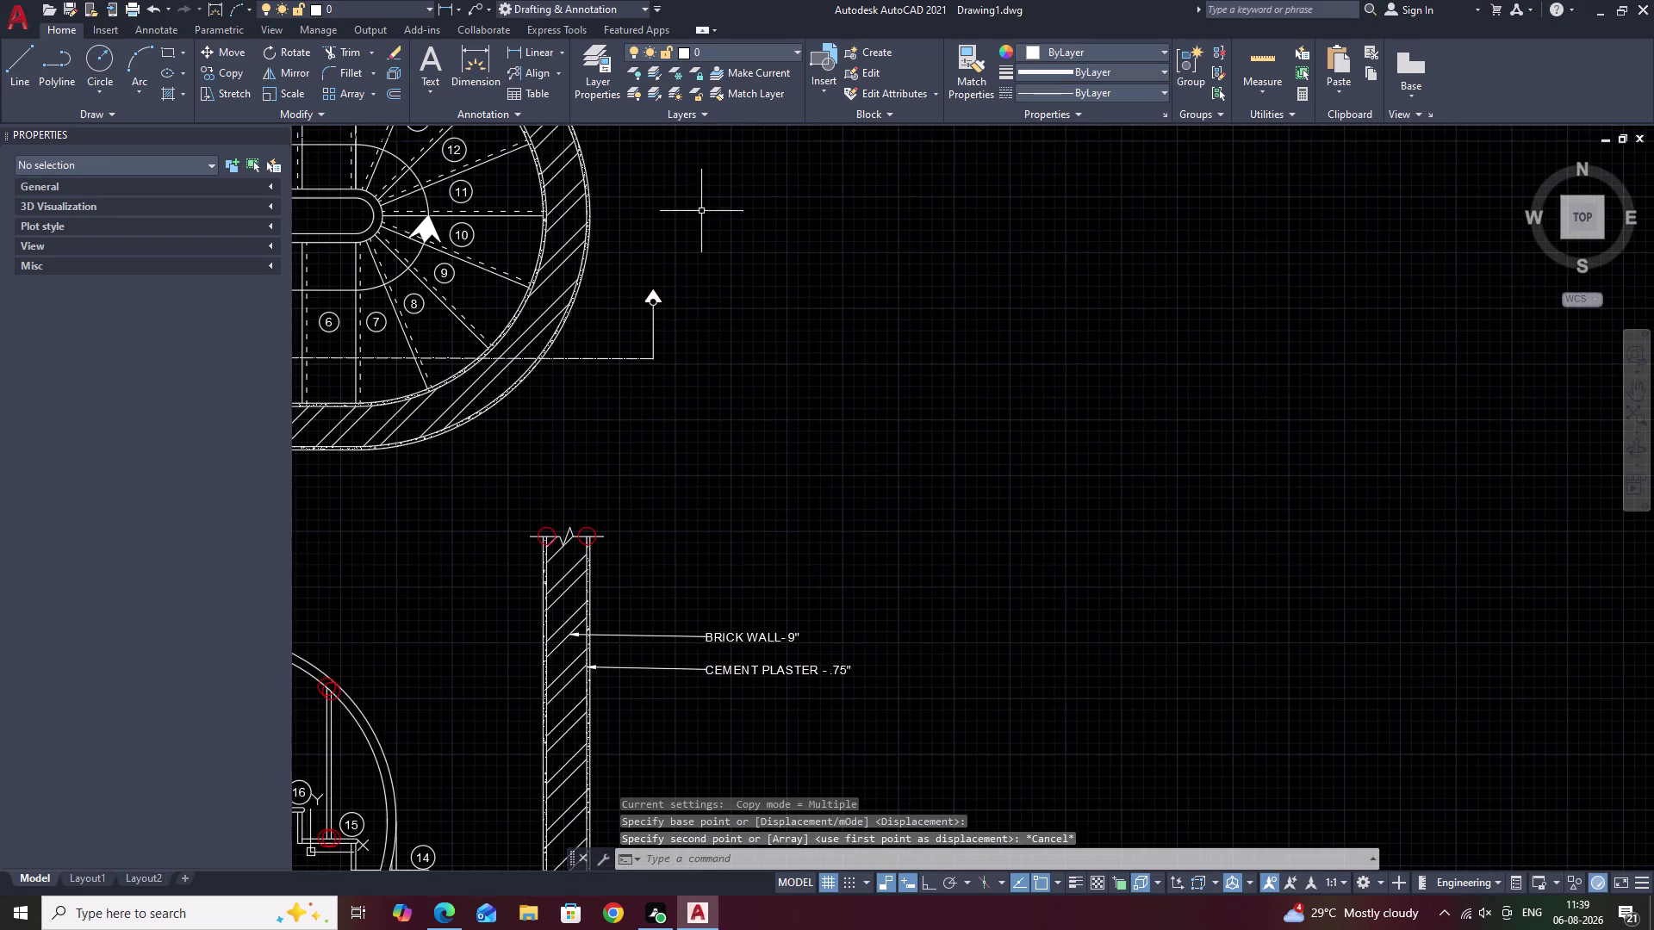
middle_drag(715, 791, 682, 475)
scroll(up, 3)
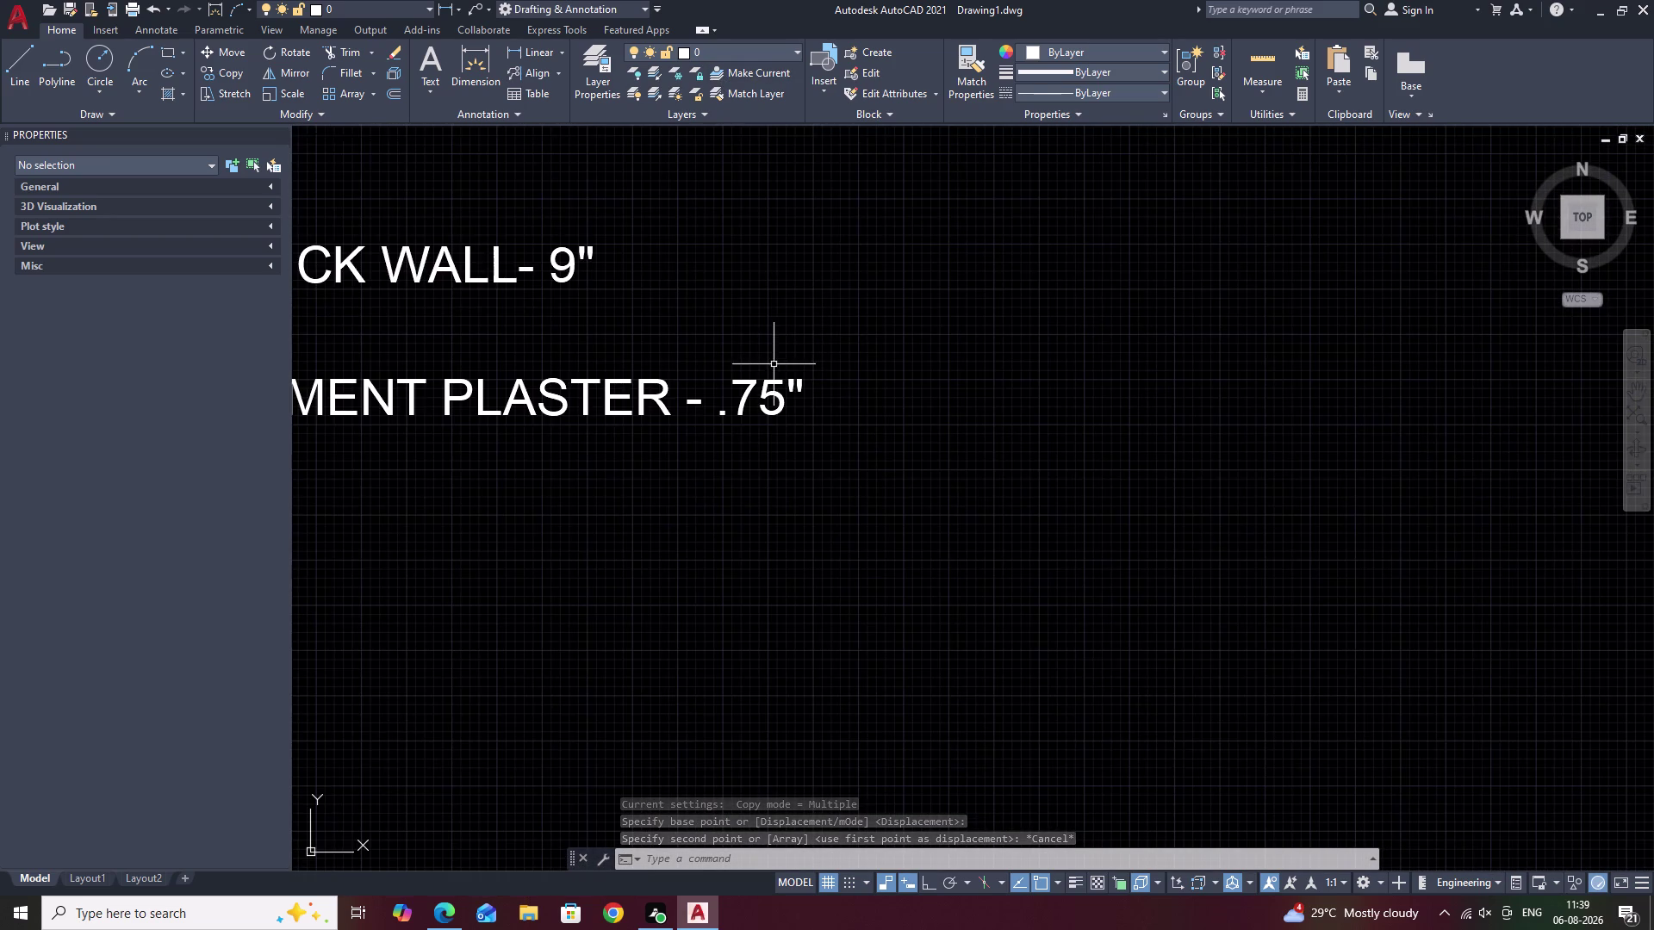
scroll(down, 3)
middle_drag(728, 377, 844, 336)
drag(858, 329, 677, 333)
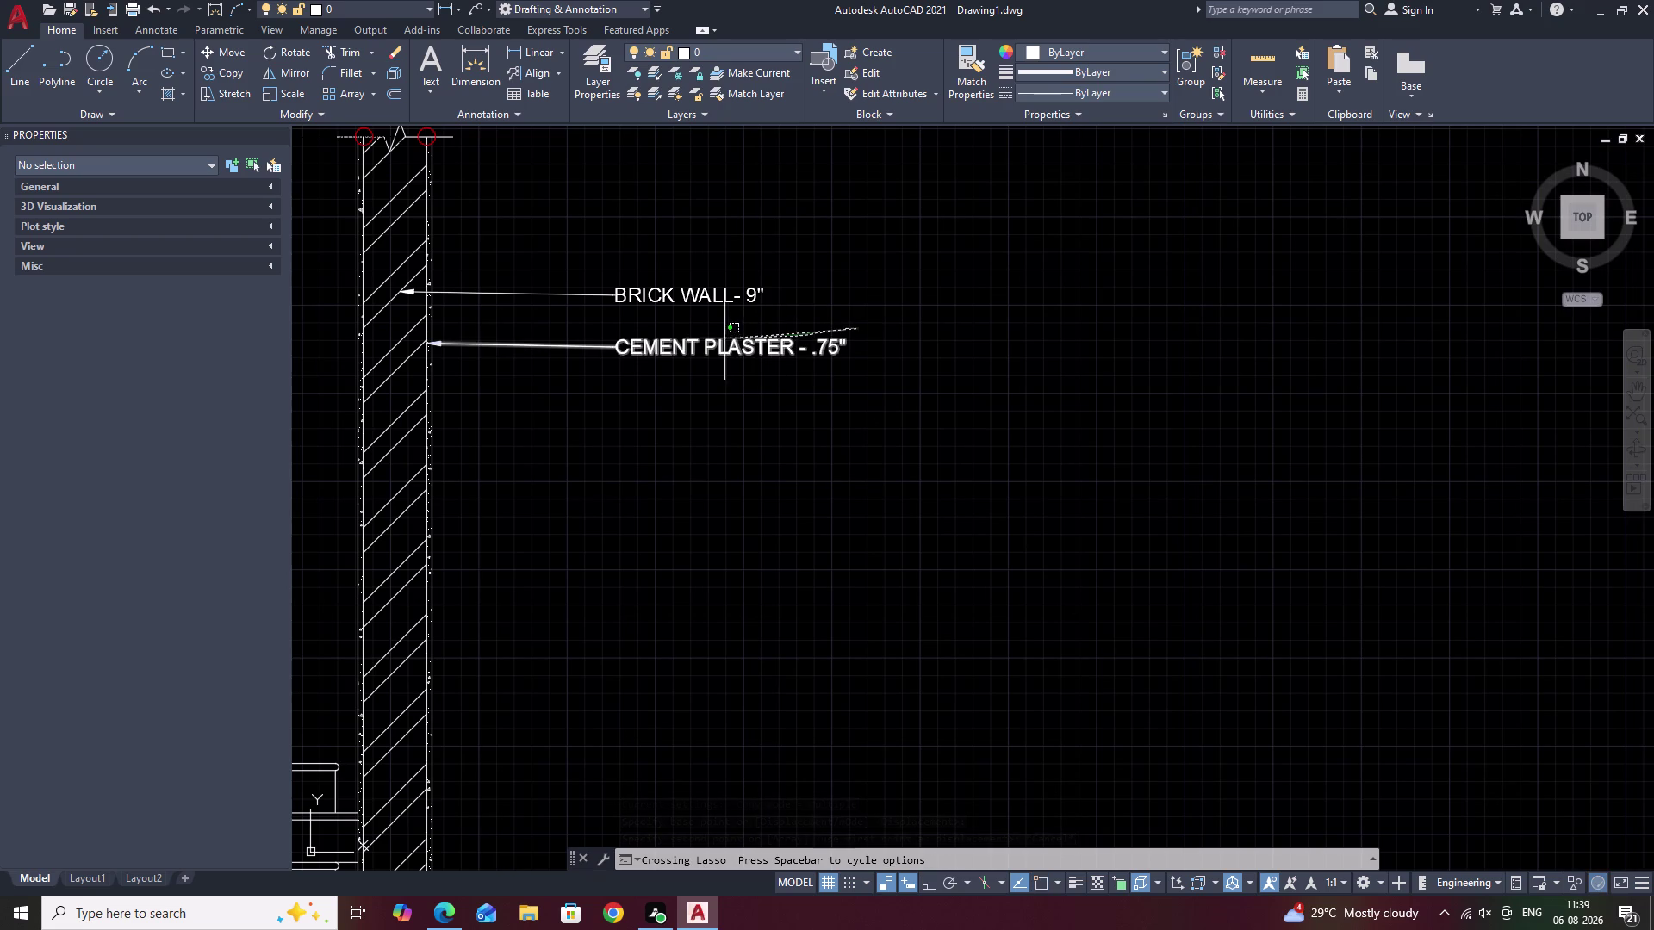
drag(677, 334, 623, 369)
text(CO)
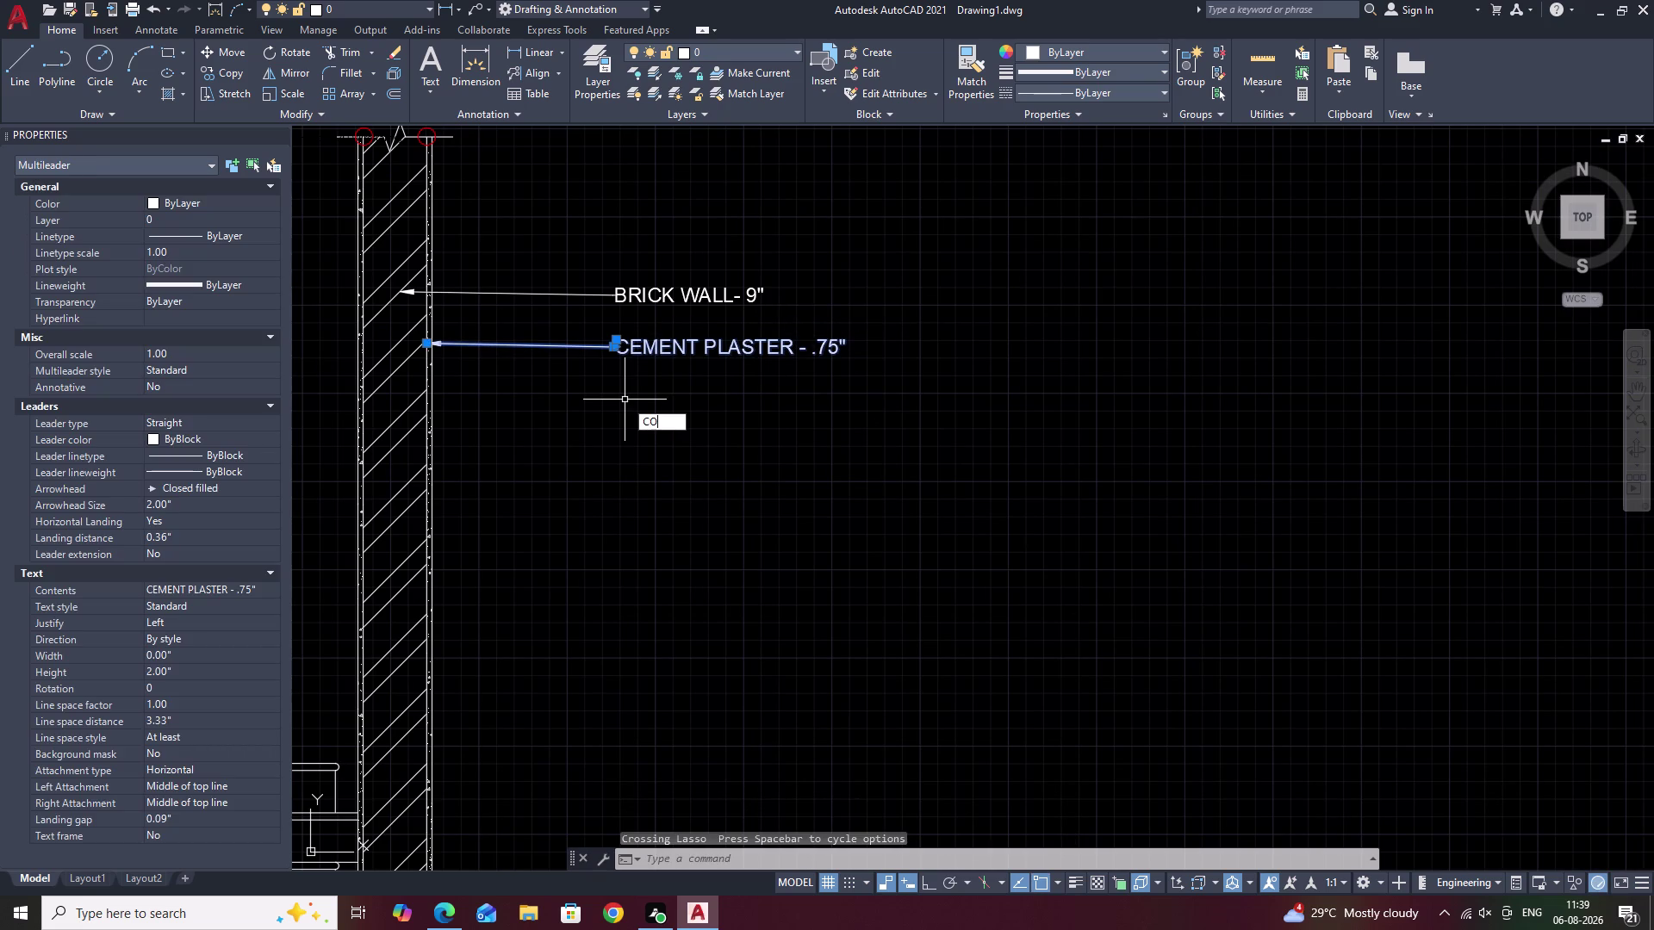
key(space)
Copy the label from its arrowhead tip onto the plan's curved outer wall.
scroll(up, 3)
middle_drag(323, 345, 762, 397)
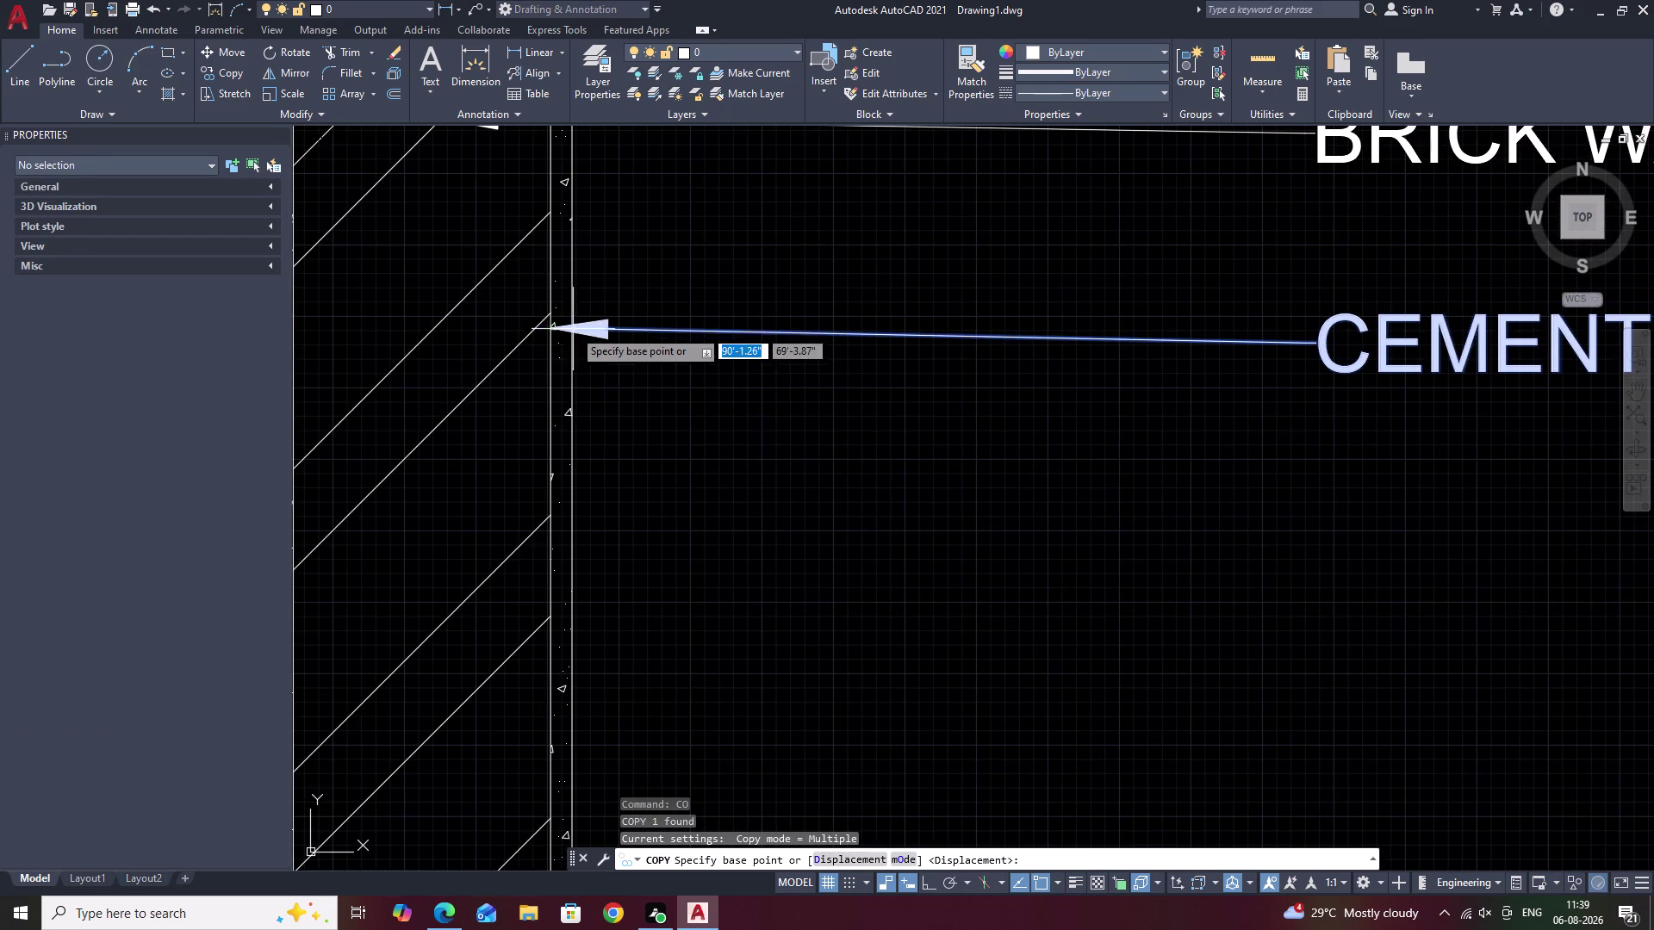
click(550, 329)
scroll(down, 3)
middle_drag(799, 293, 789, 343)
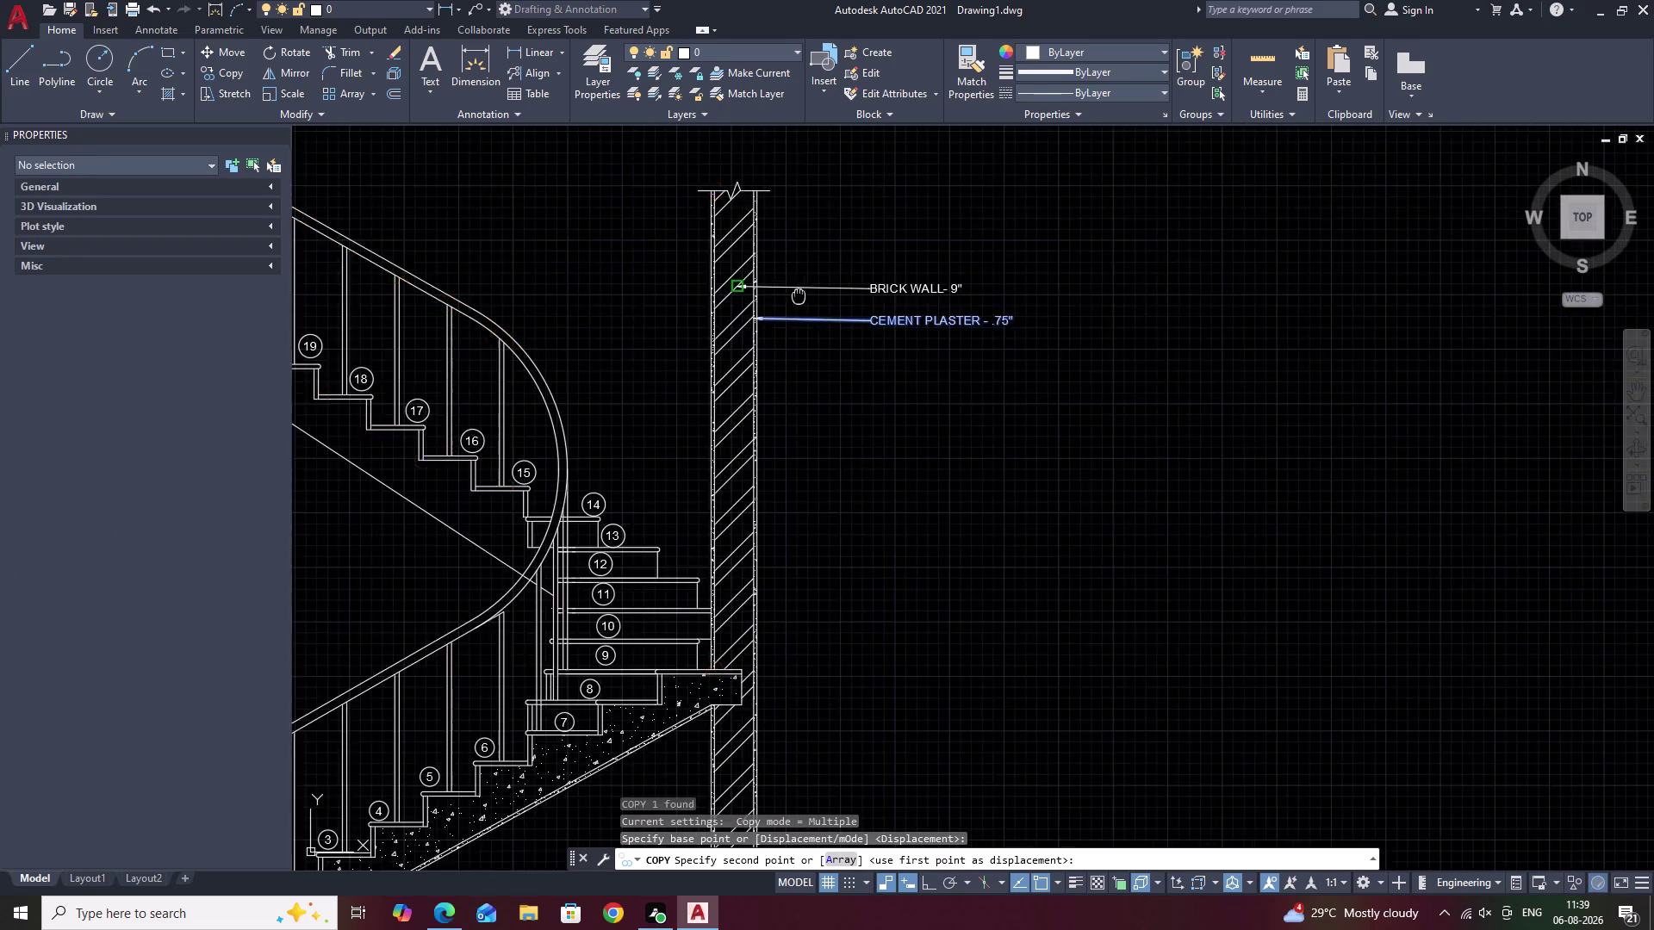
middle_drag(789, 343, 731, 629)
scroll(down, 3)
middle_drag(776, 307, 772, 418)
scroll(up, 3)
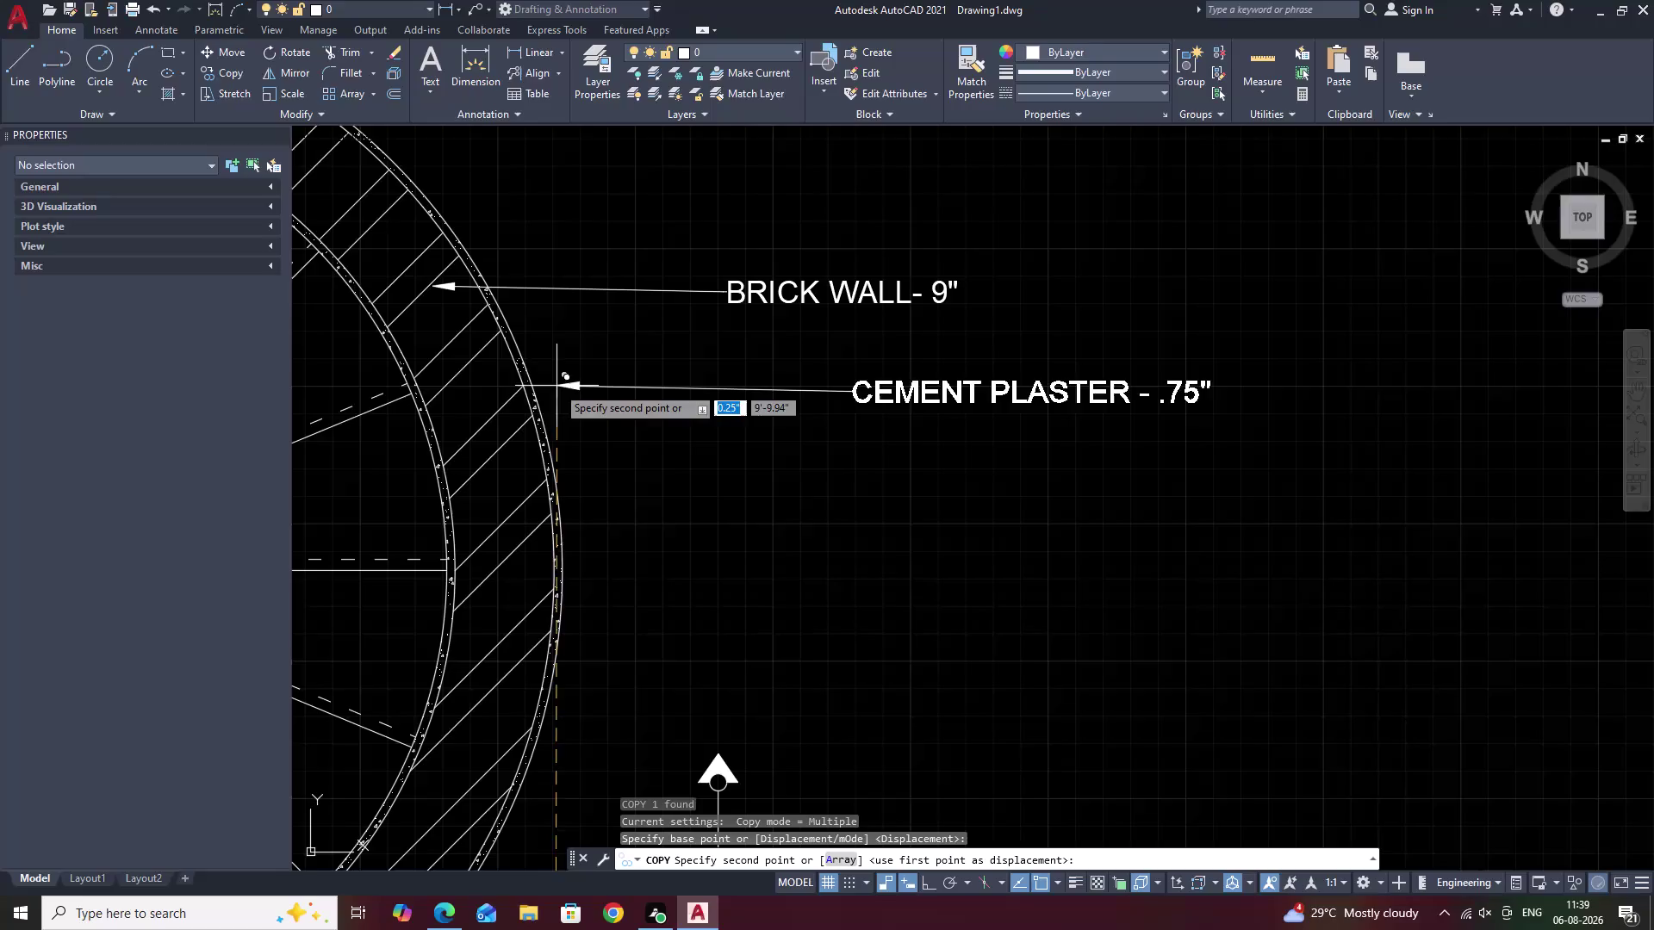
scroll(up, 3)
click(540, 385)
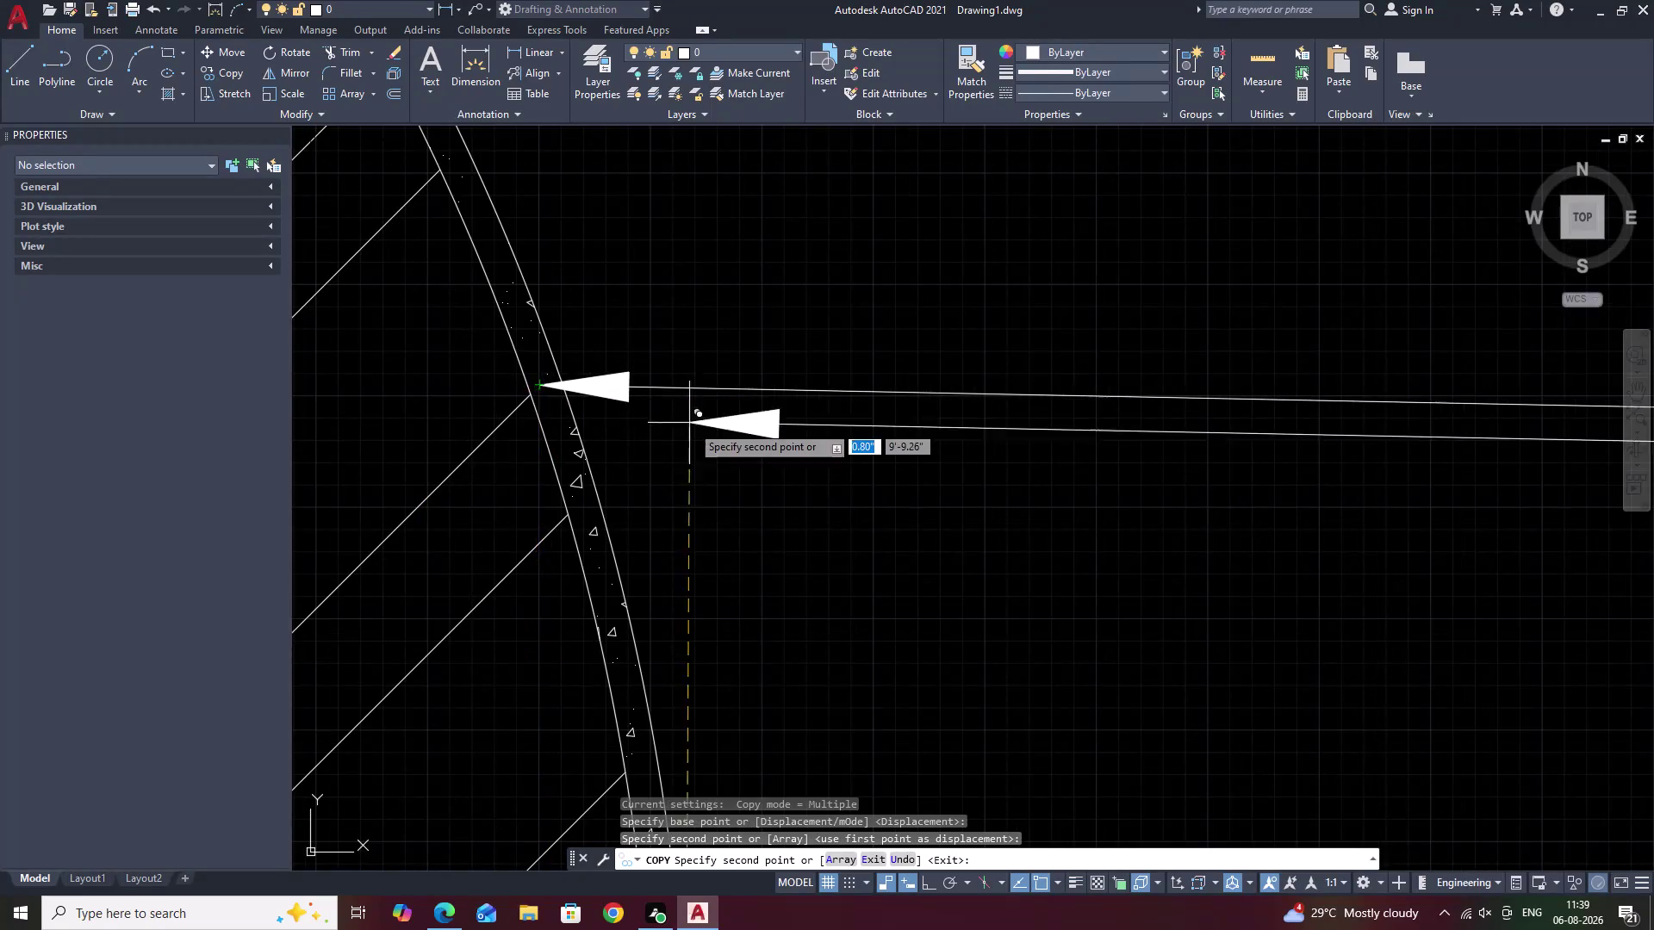
scroll(down, 3)
key(Escape)
scroll(down, 3)
middle_drag(957, 511, 890, 526)
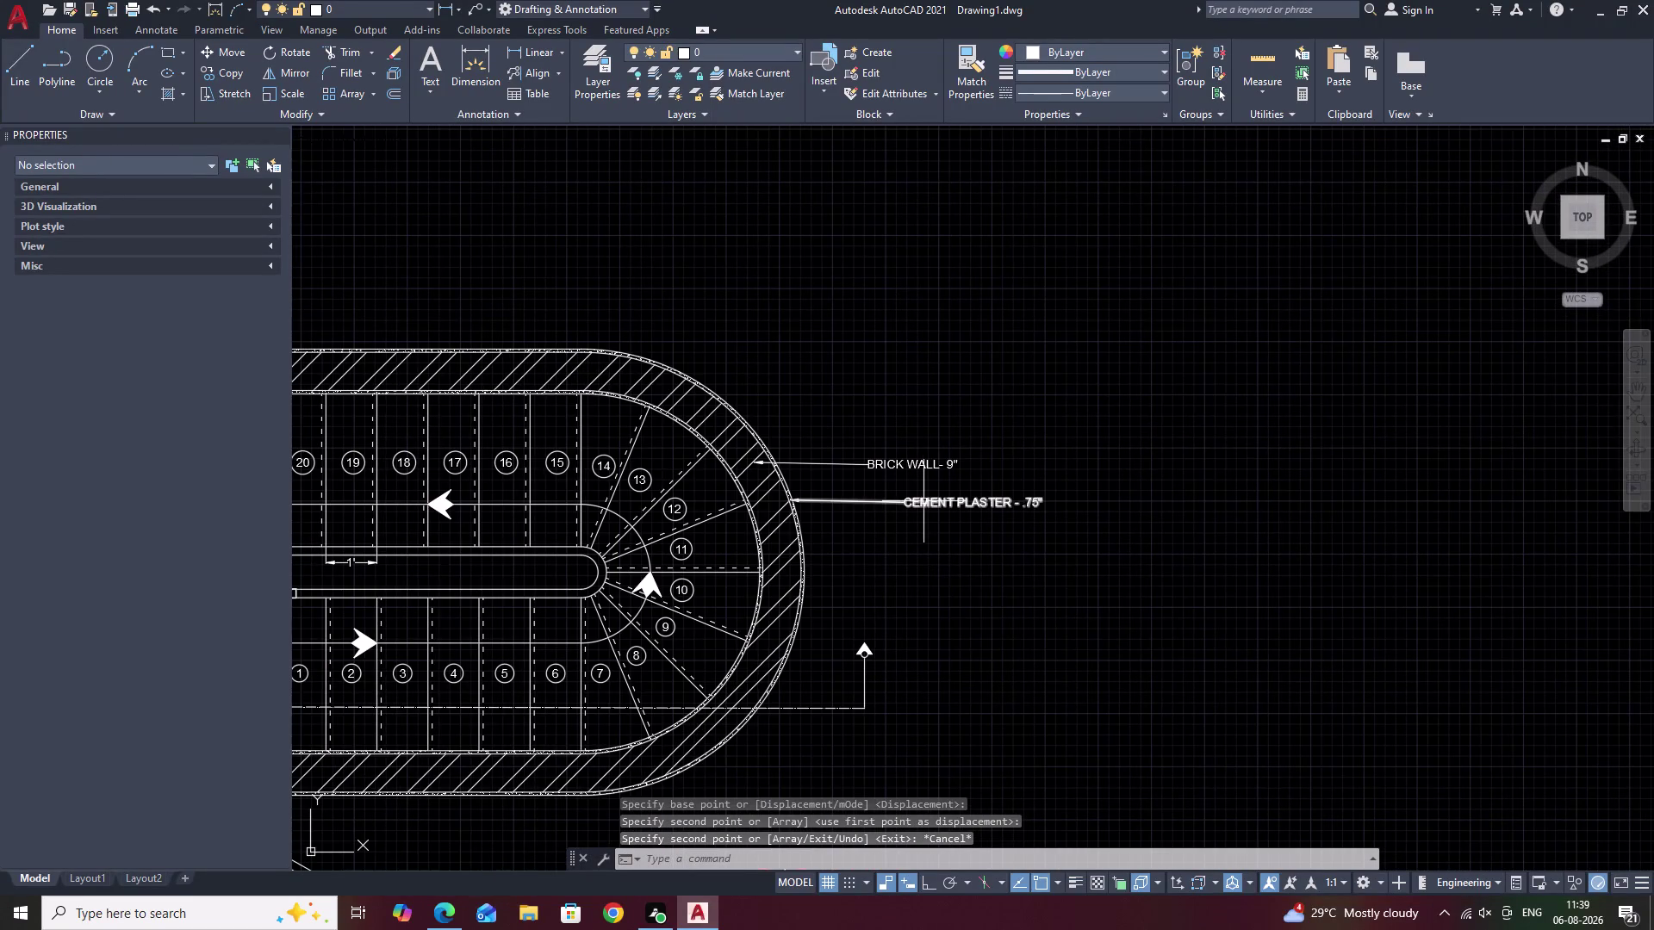
click(923, 502)
Align the brick wall and cement plaster plan notes vertically using Ortho.
click(898, 460)
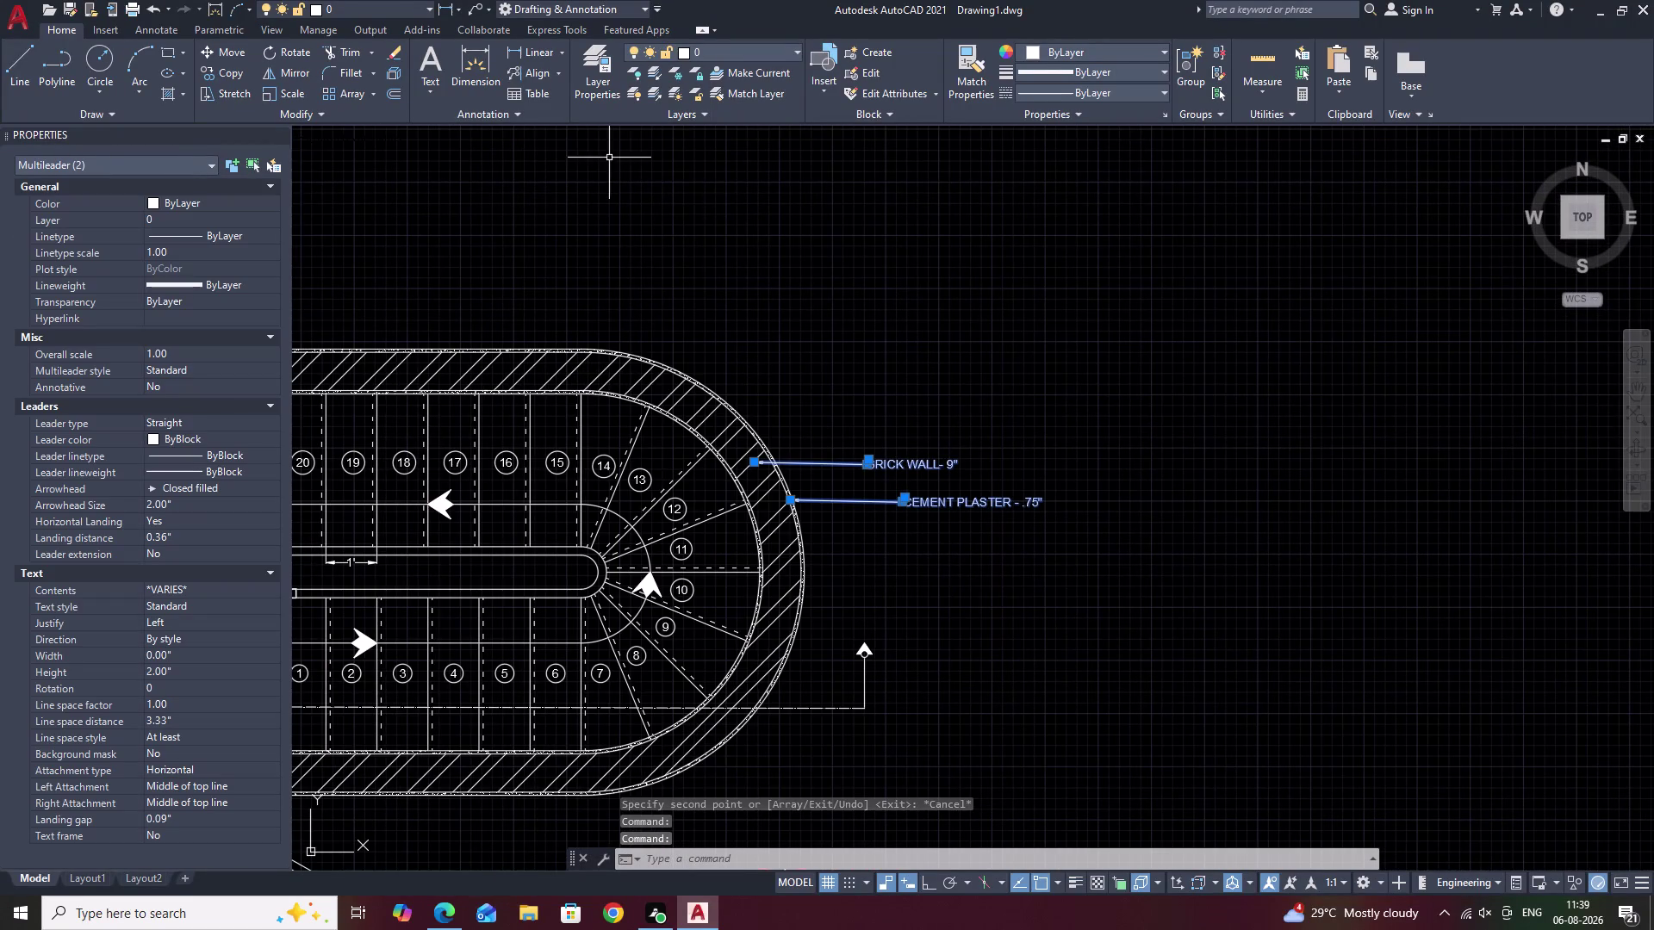
click(535, 72)
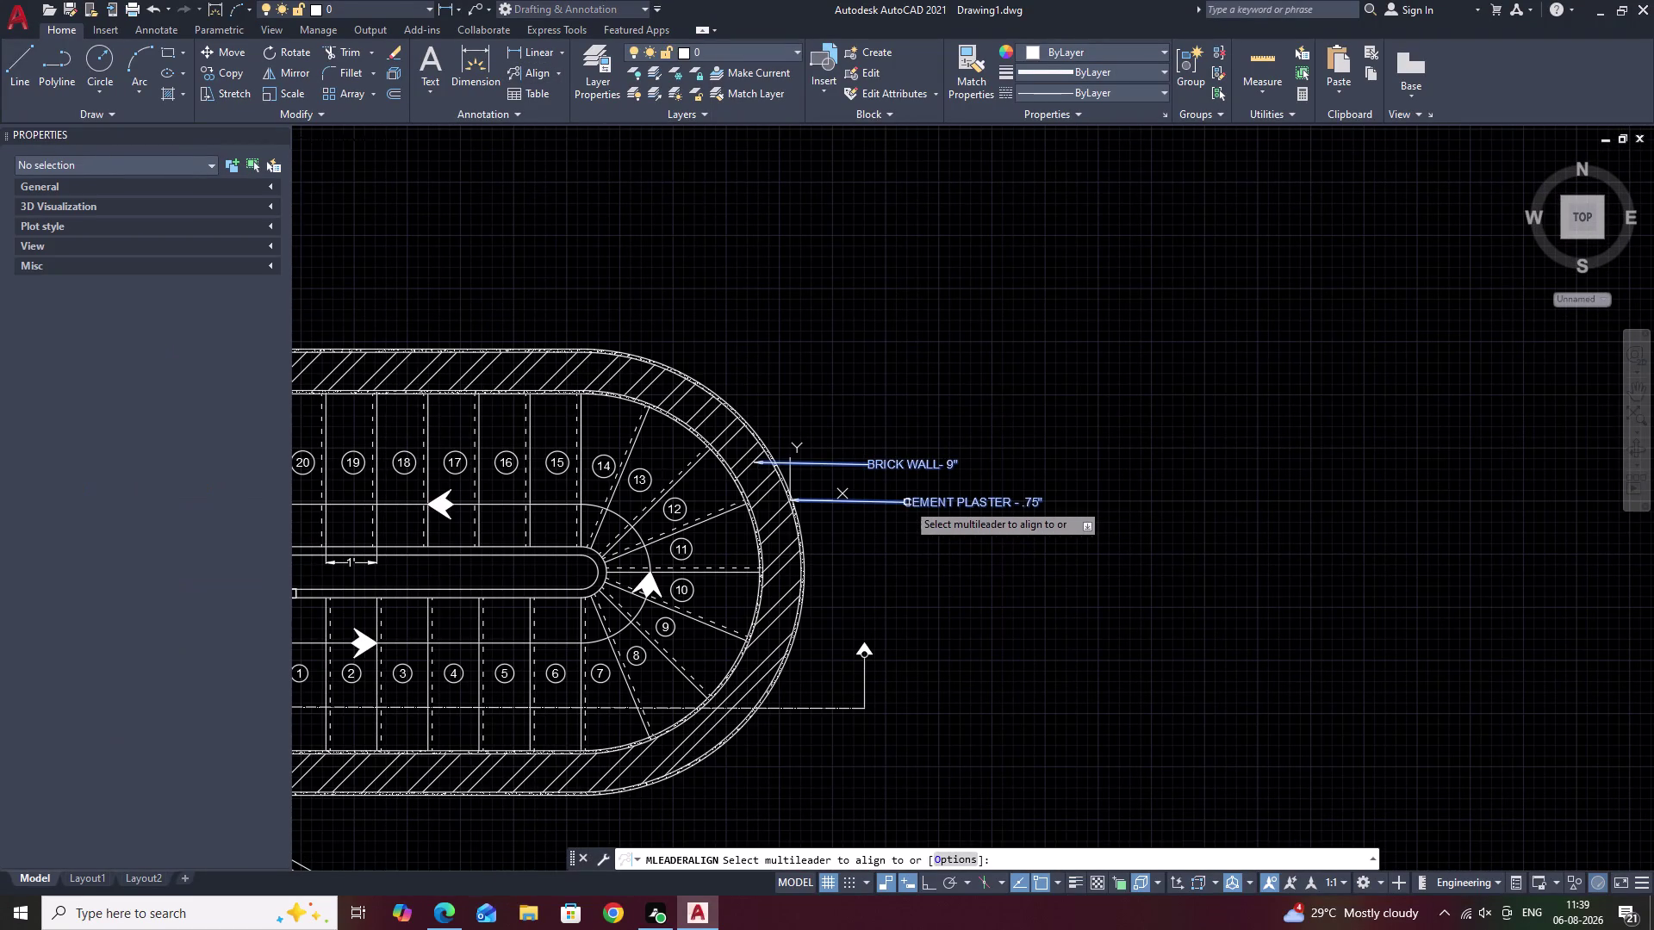
drag(903, 502, 905, 127)
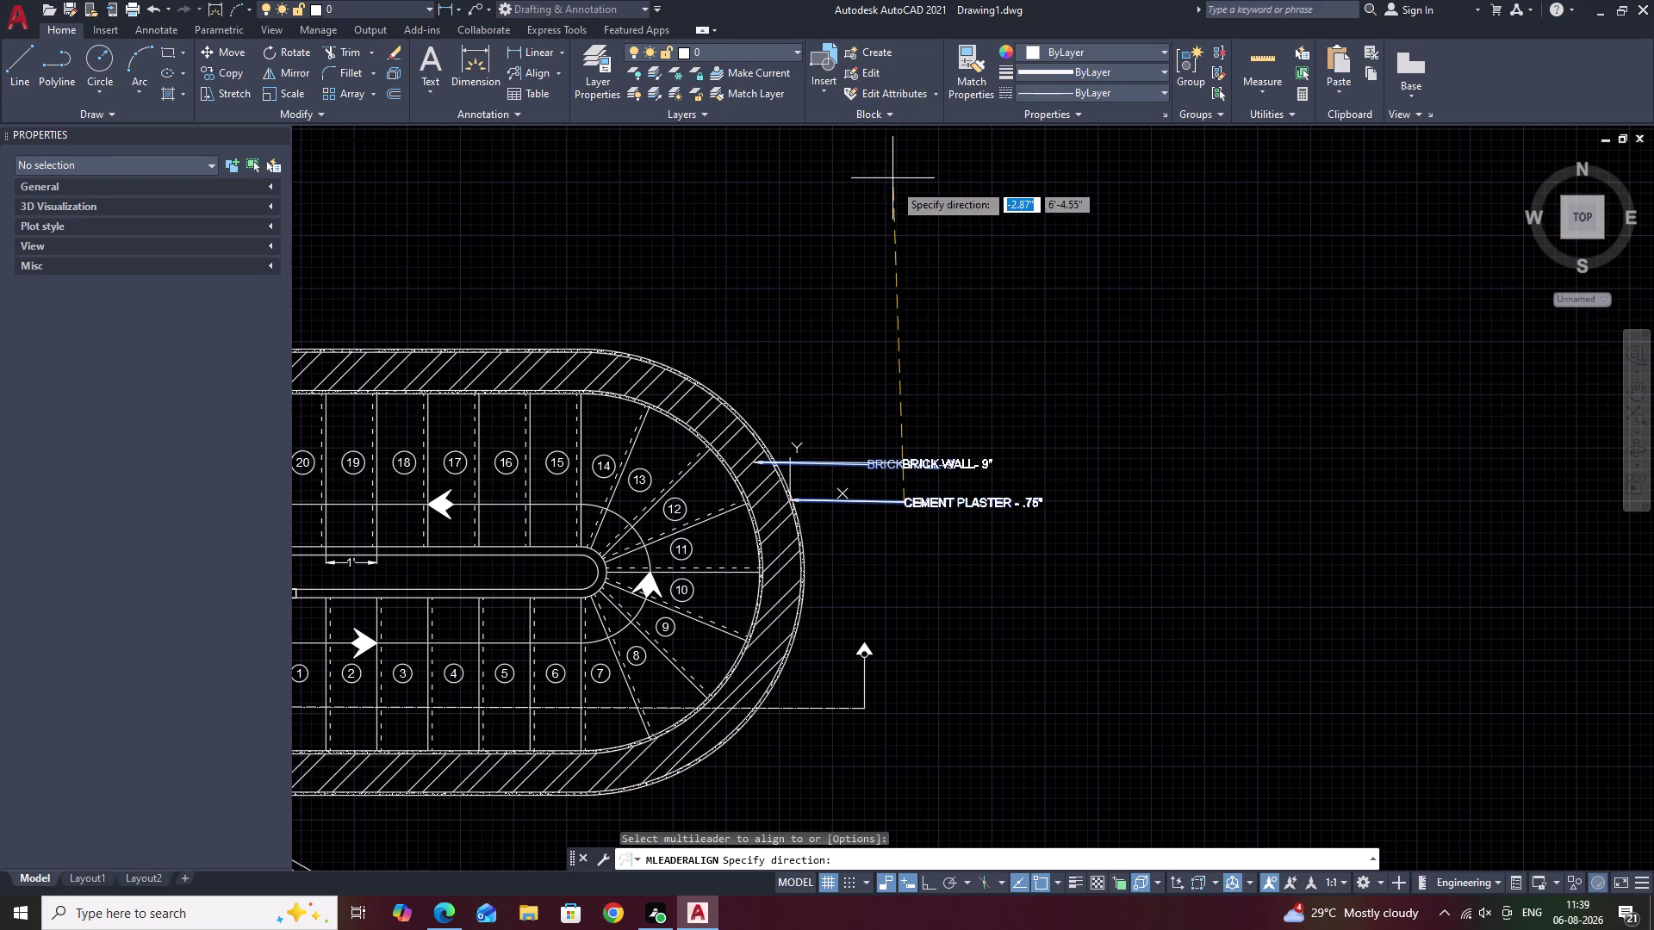
key(F8)
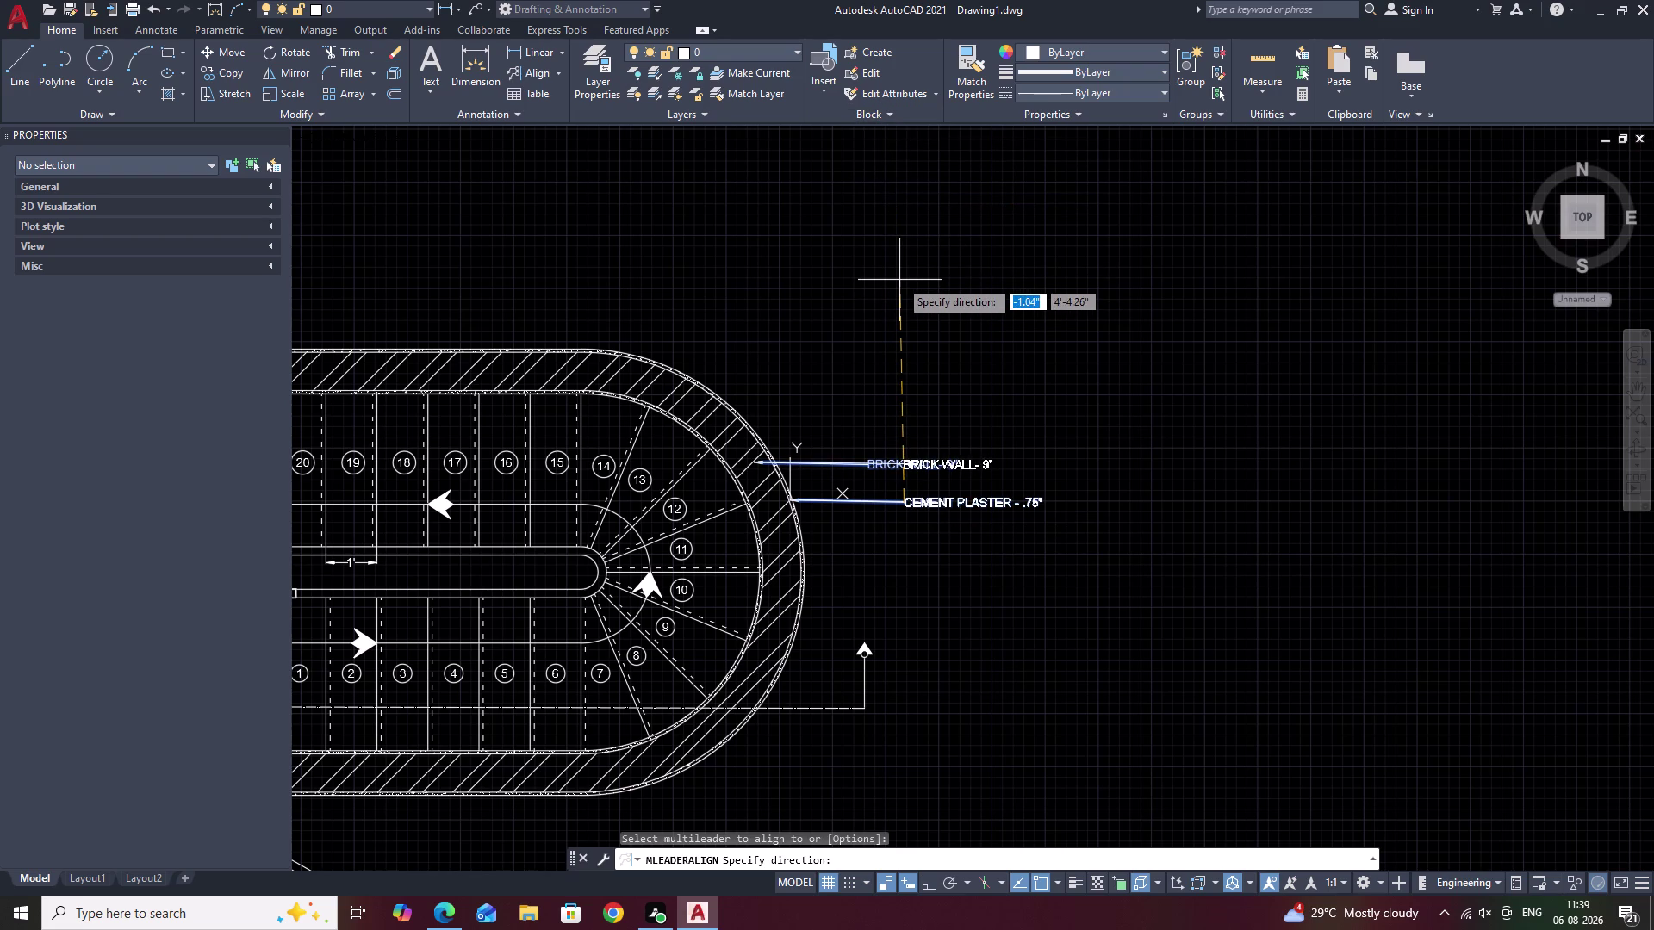
click(900, 280)
scroll(down, 3)
middle_drag(906, 305, 917, 204)
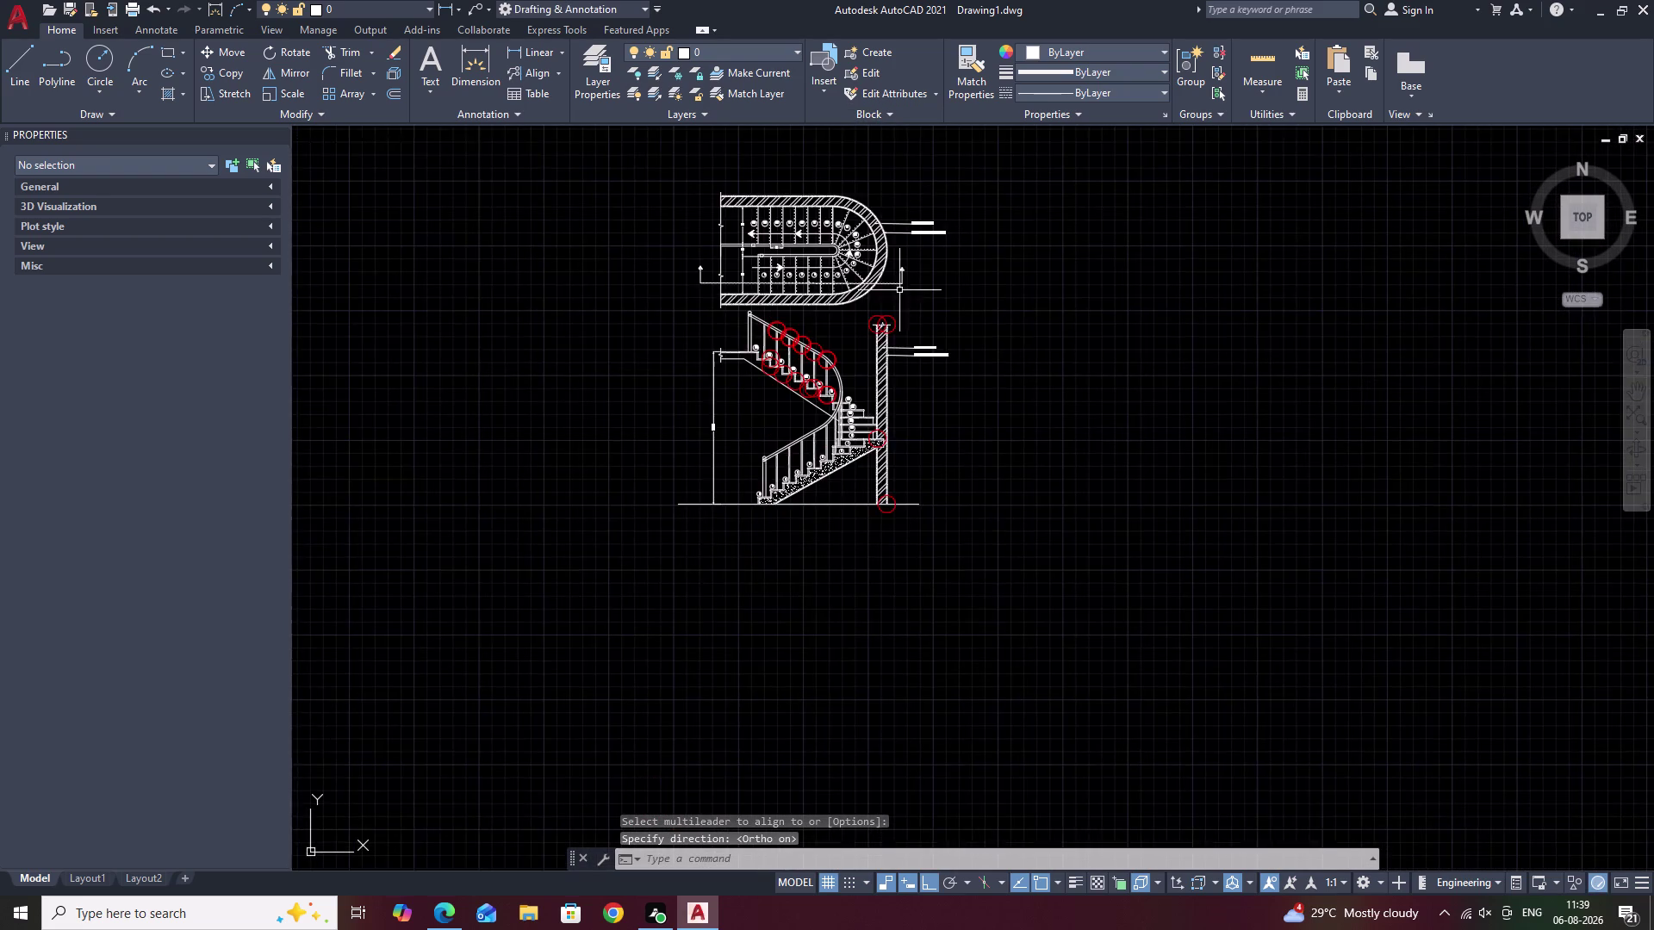
scroll(up, 3)
middle_drag(802, 348, 918, 228)
key(Escape)
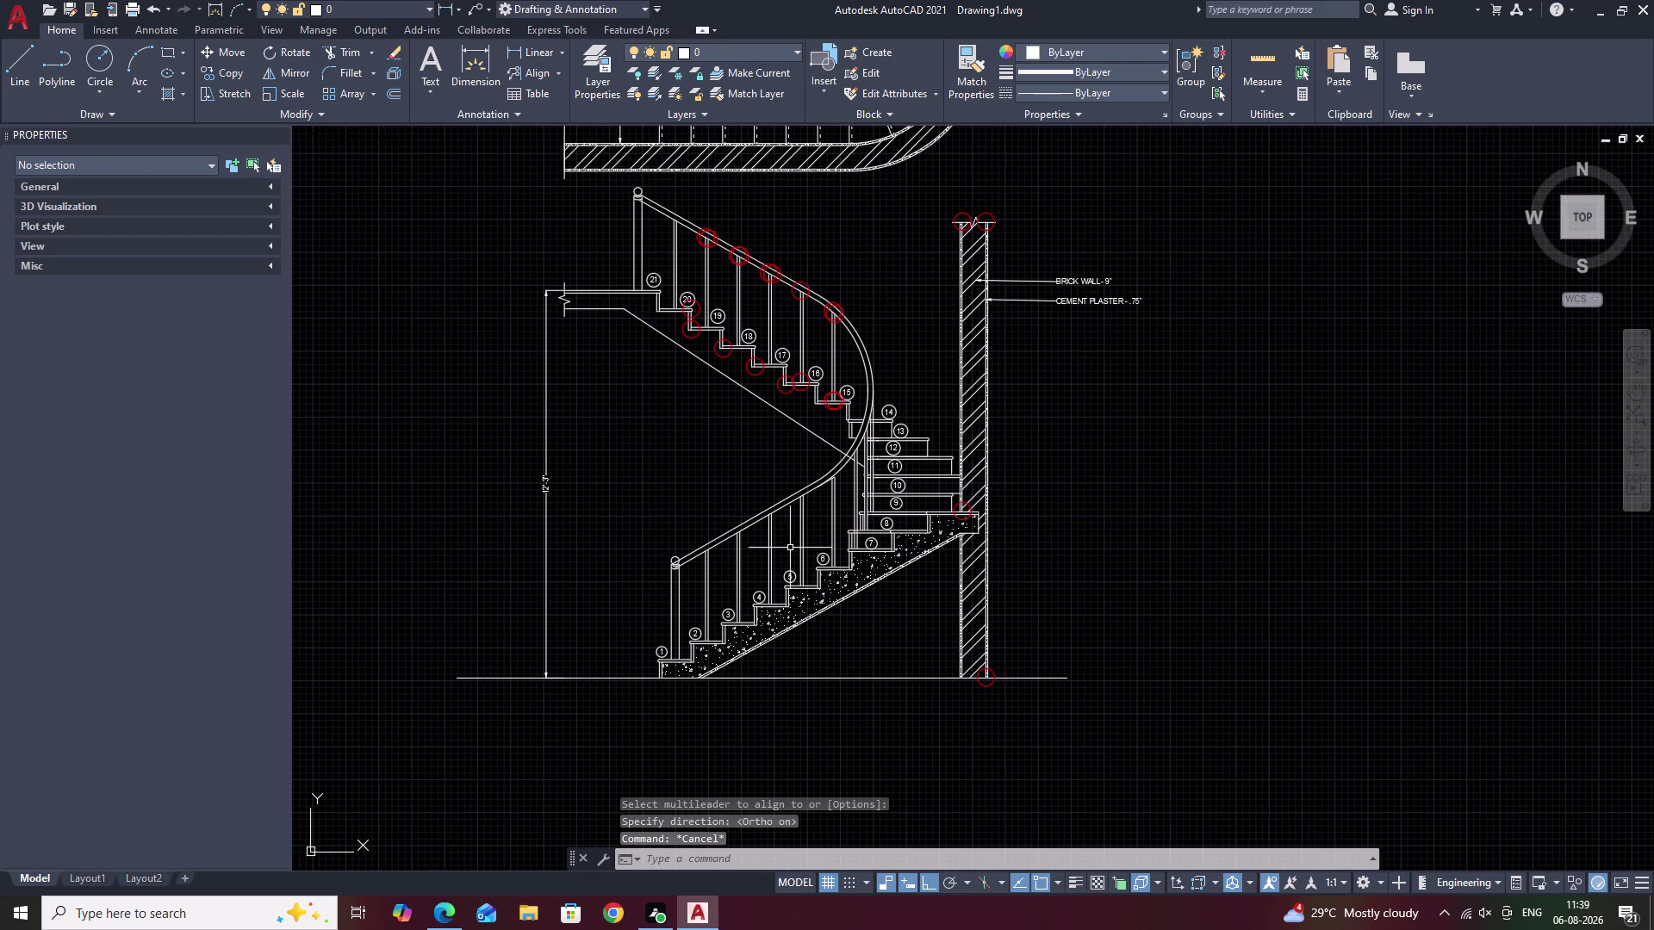
text(L)
key(space)
Place a multileader with its arrowhead on the step-1 newel post, landing to the left.
key(Escape)
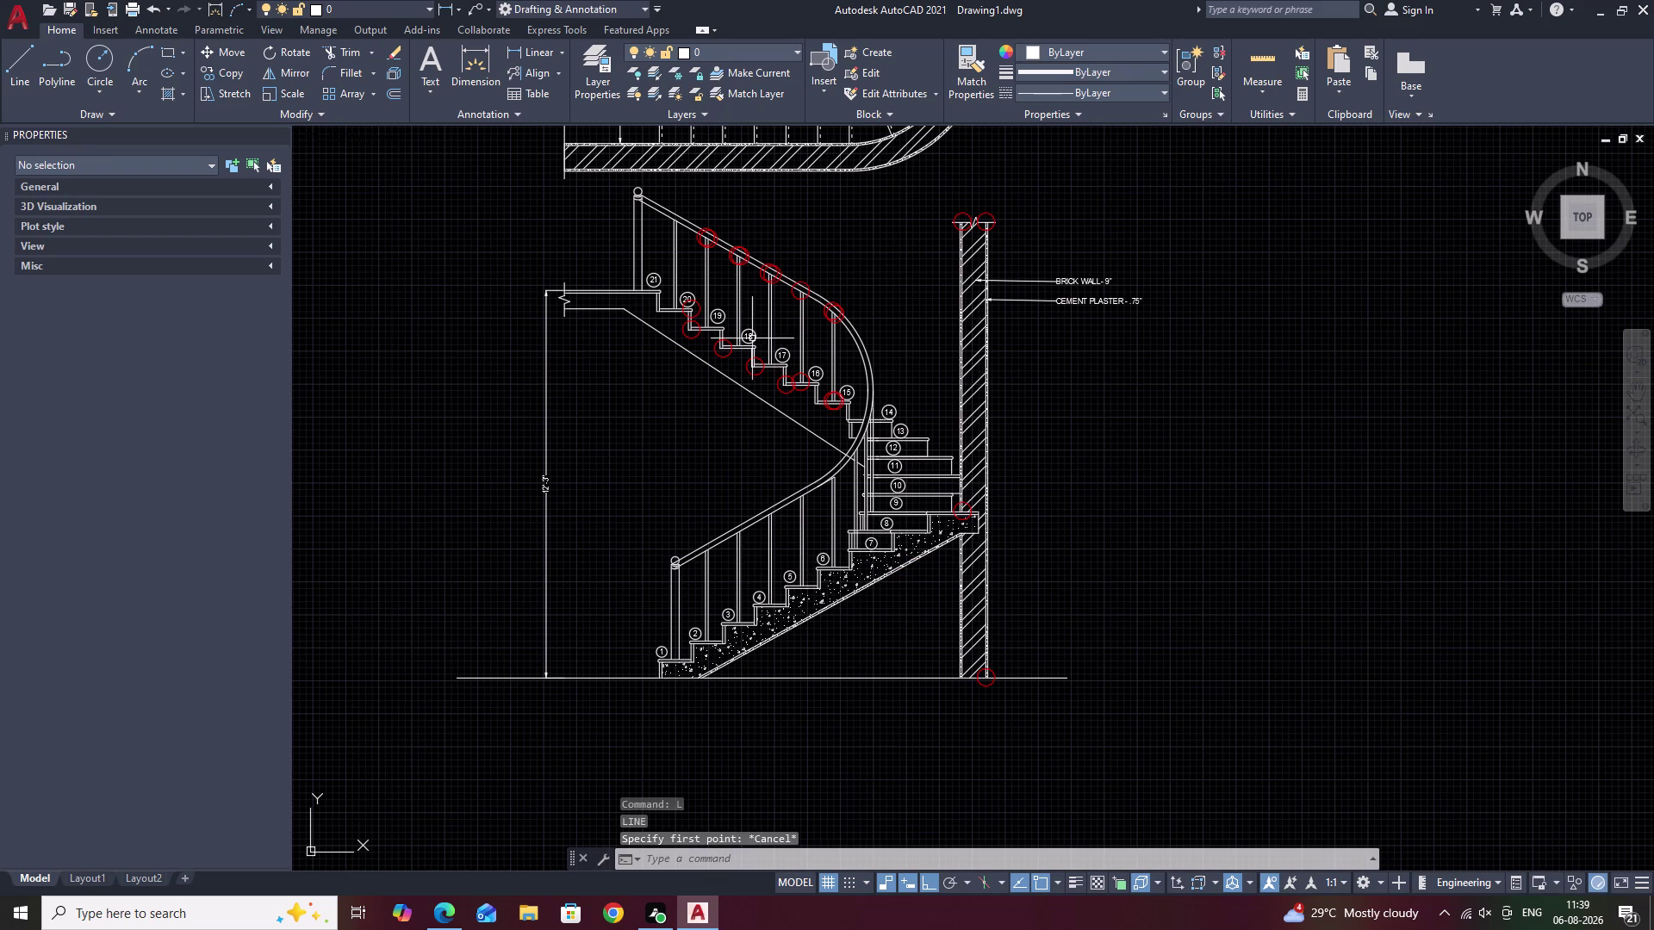
click(560, 70)
click(552, 98)
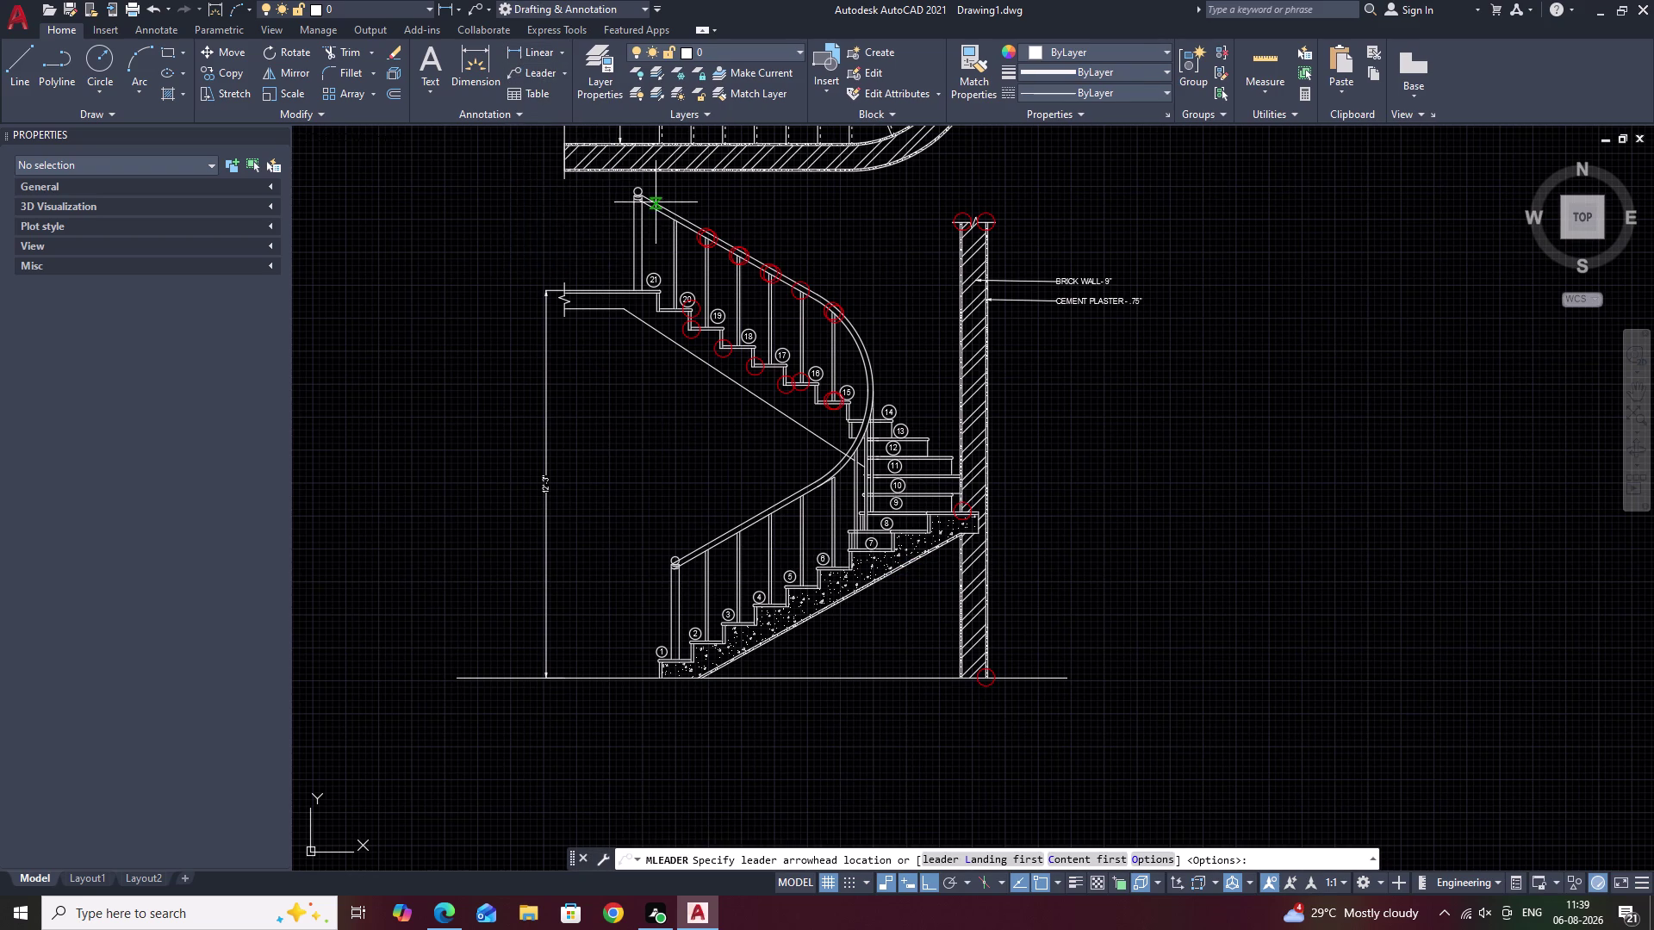
middle_drag(696, 345, 706, 219)
scroll(up, 3)
middle_drag(742, 411, 761, 270)
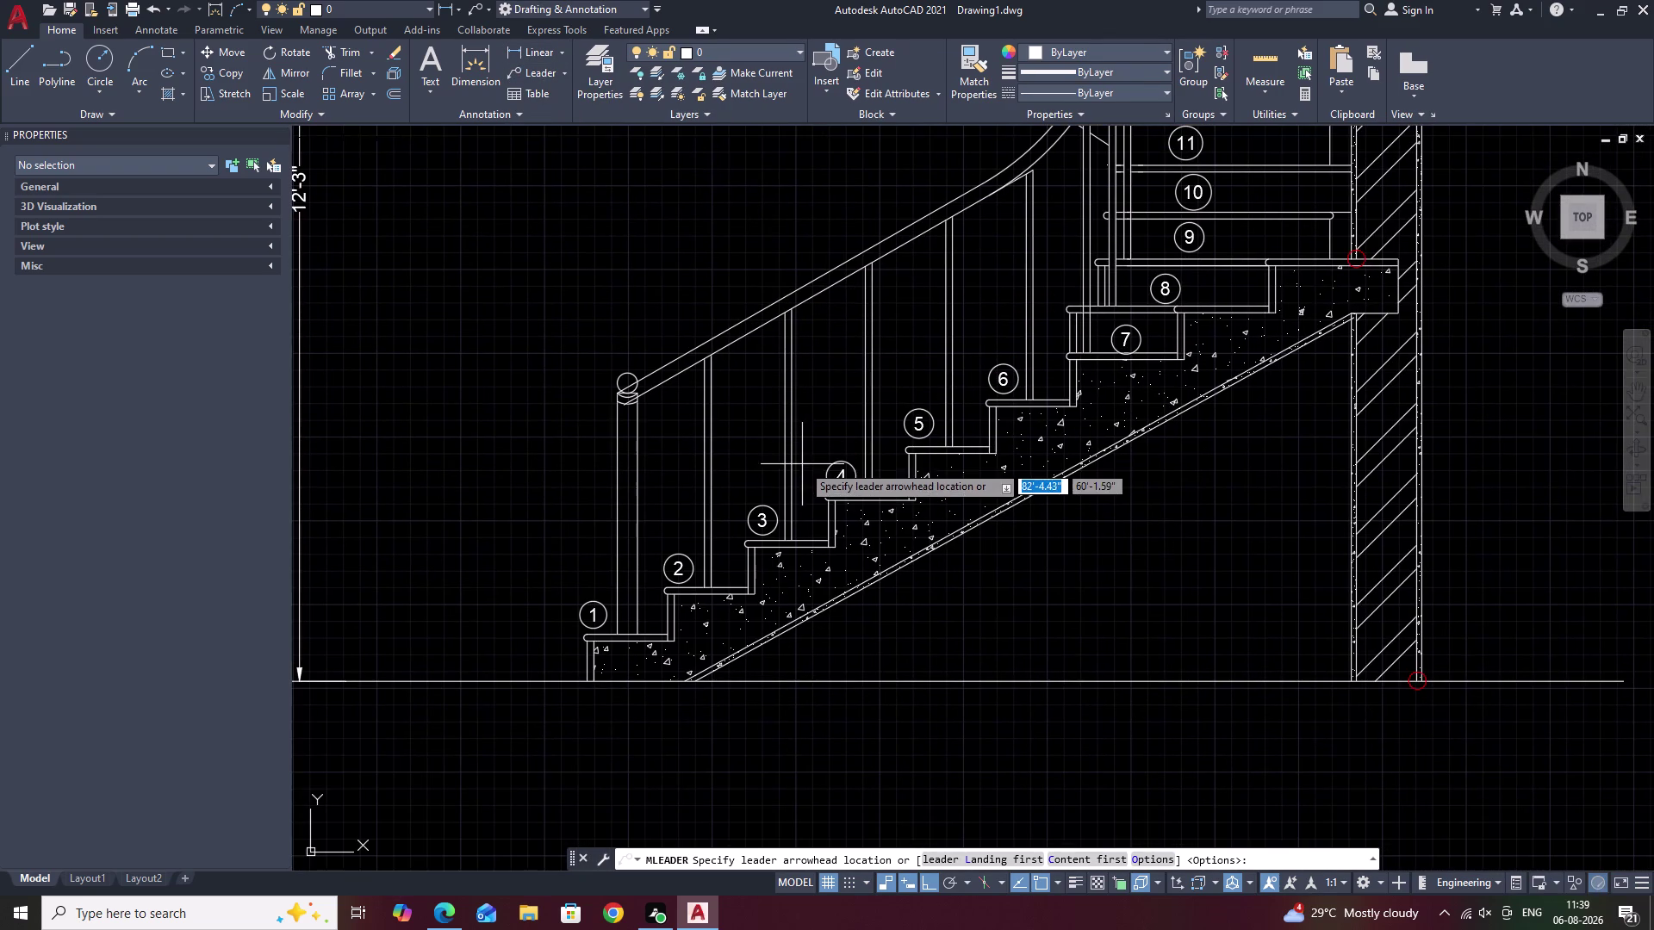
middle_drag(763, 538, 775, 438)
scroll(up, 3)
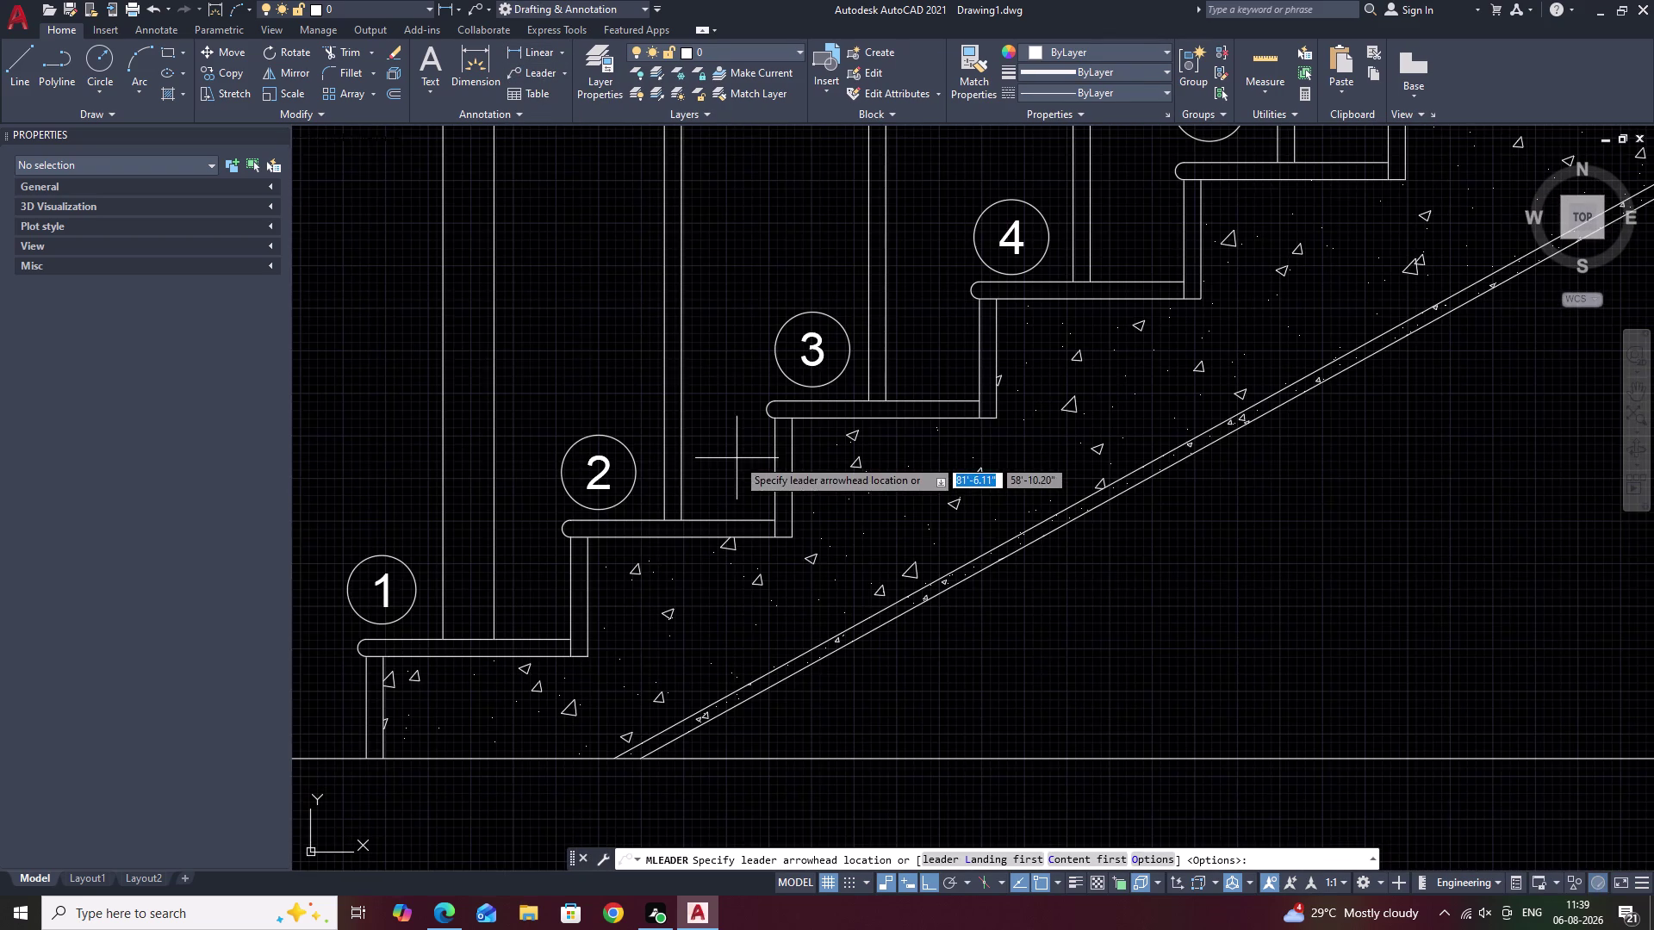
middle_drag(445, 351, 847, 392)
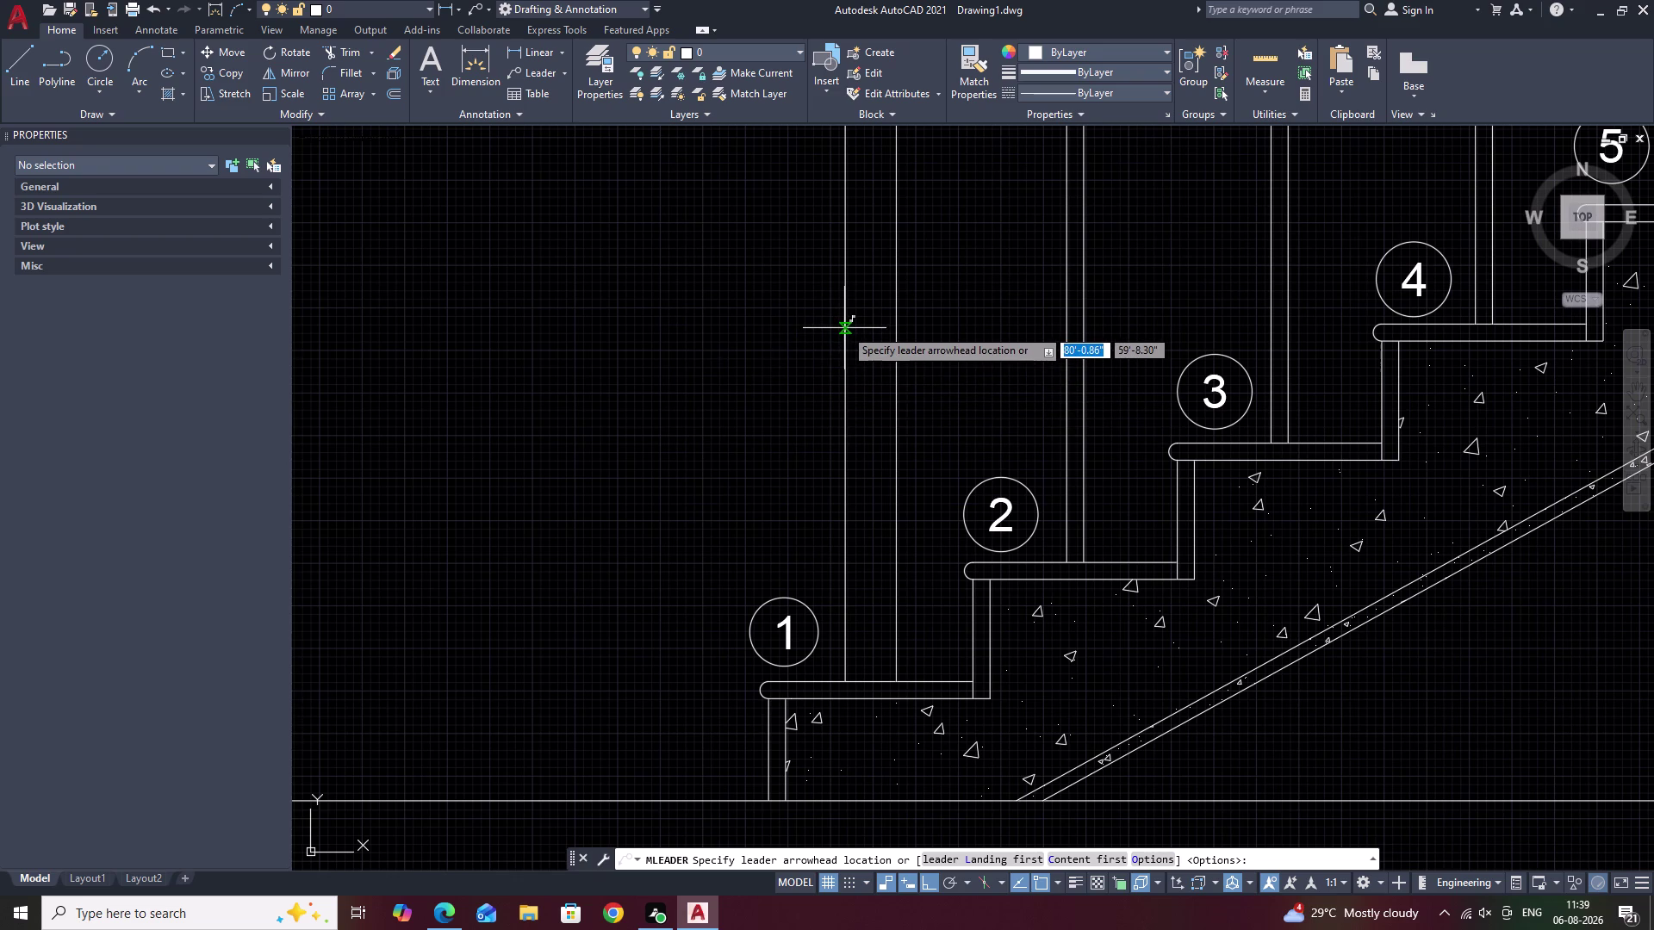
click(844, 328)
click(609, 321)
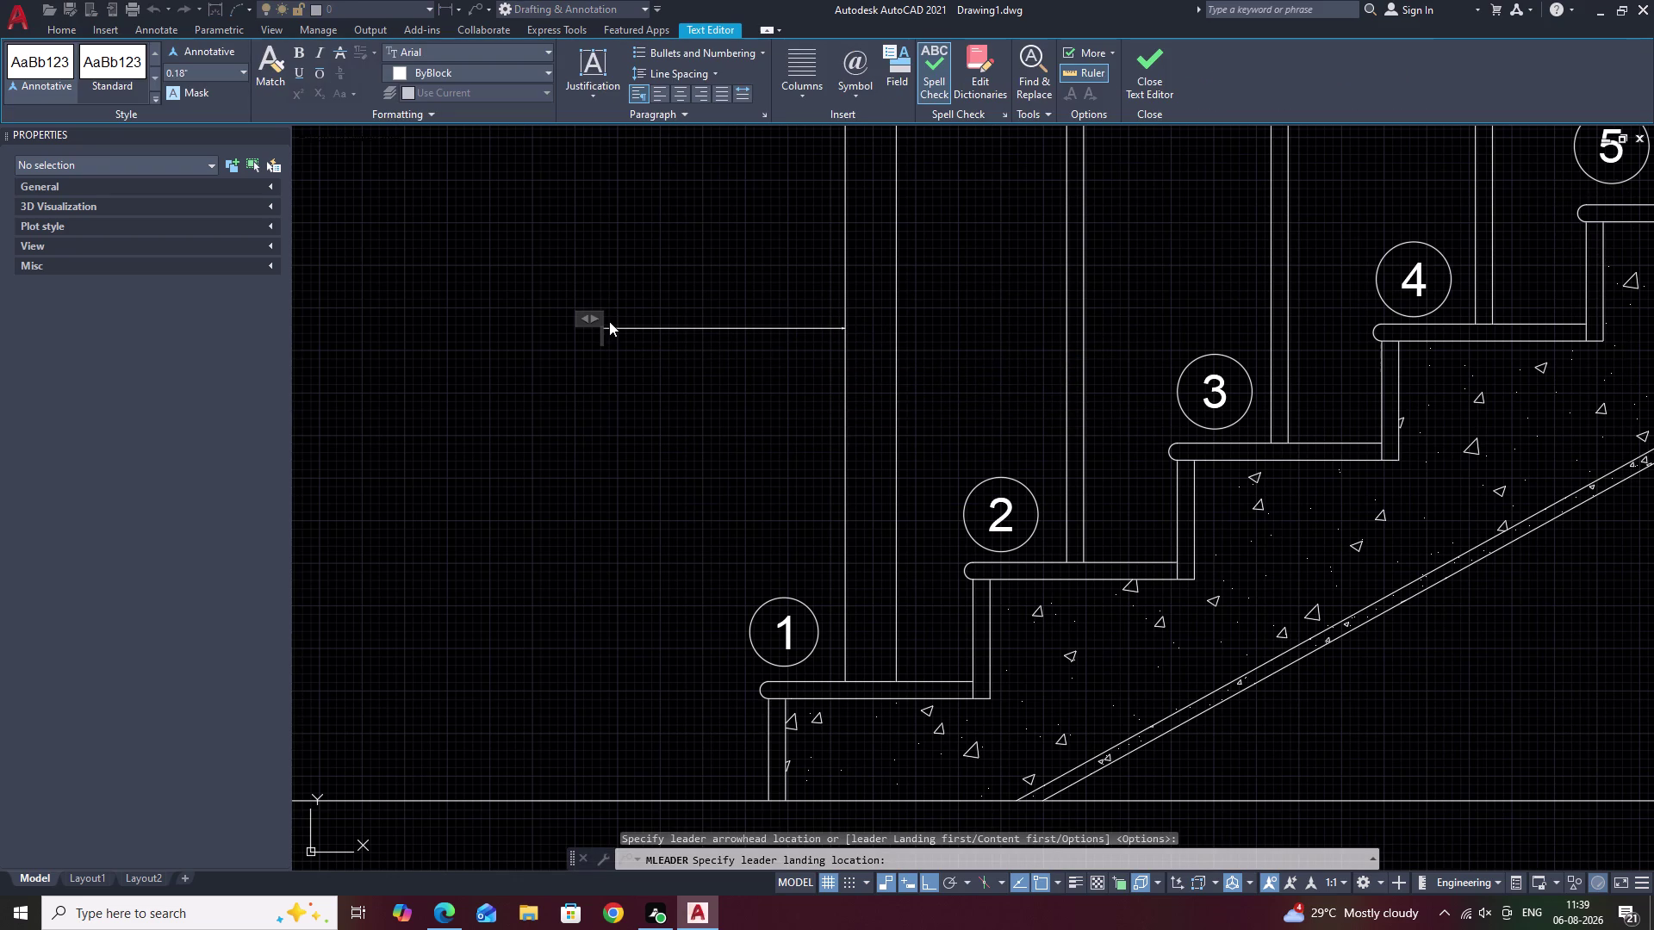
Type the leader text 'NEWEL POST'.
key(n)
text(OS)
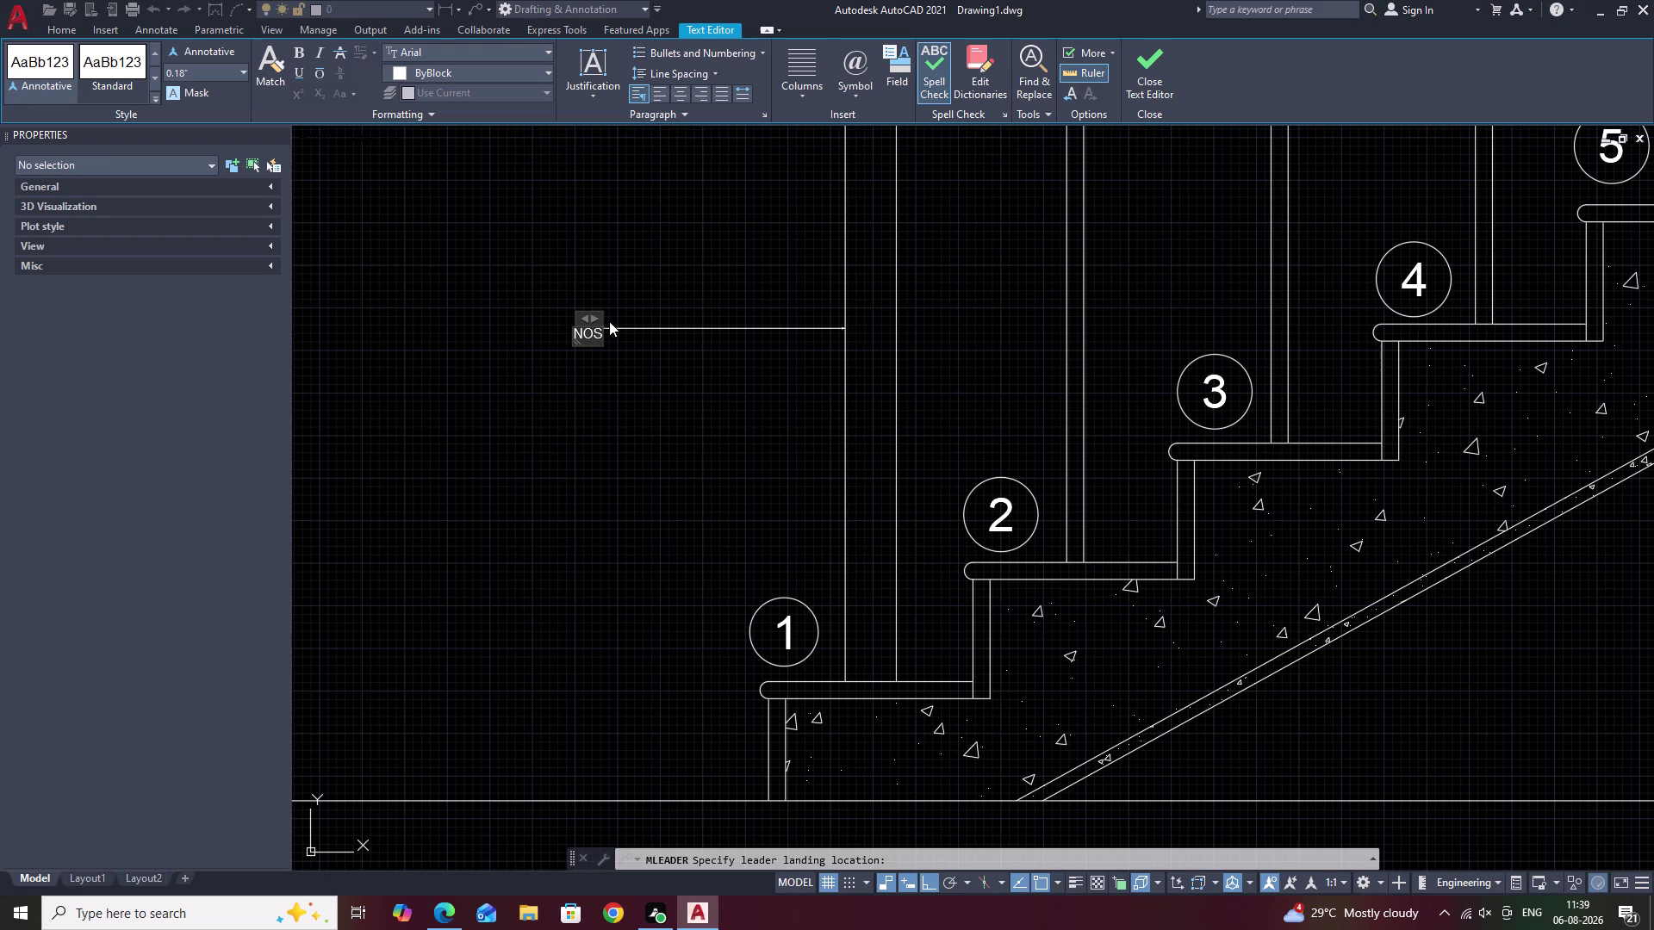
key(BackSpace)
key(BackSpace)
text(E)
text(W)
text(EL)
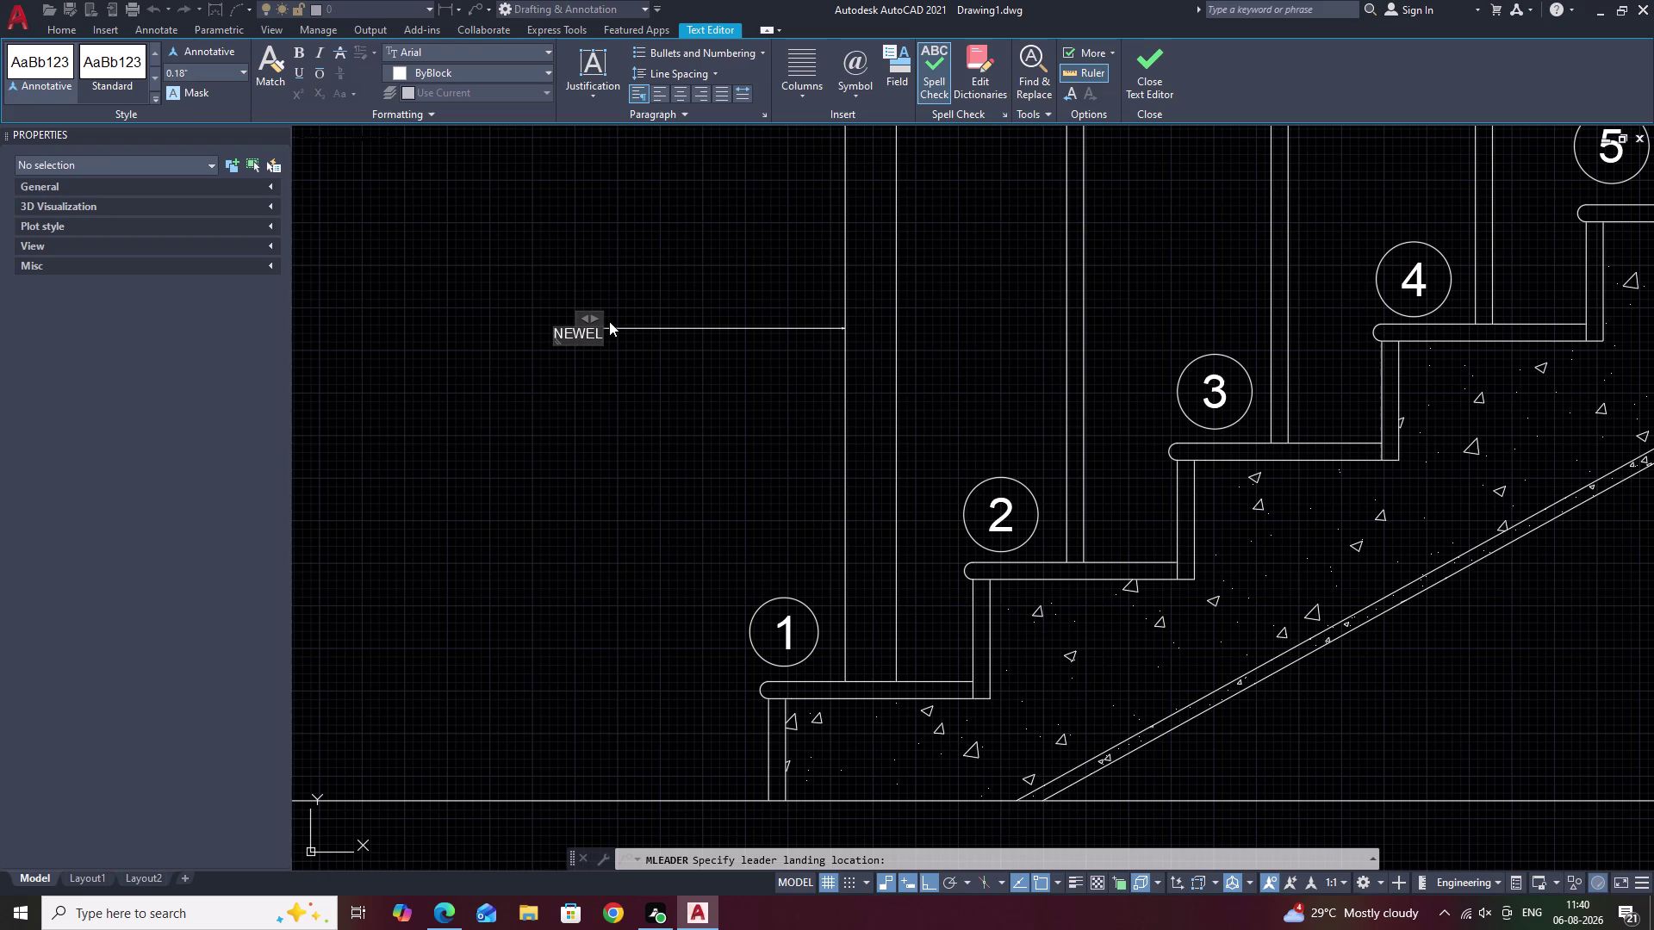
key(space)
key(p)
text(OST)
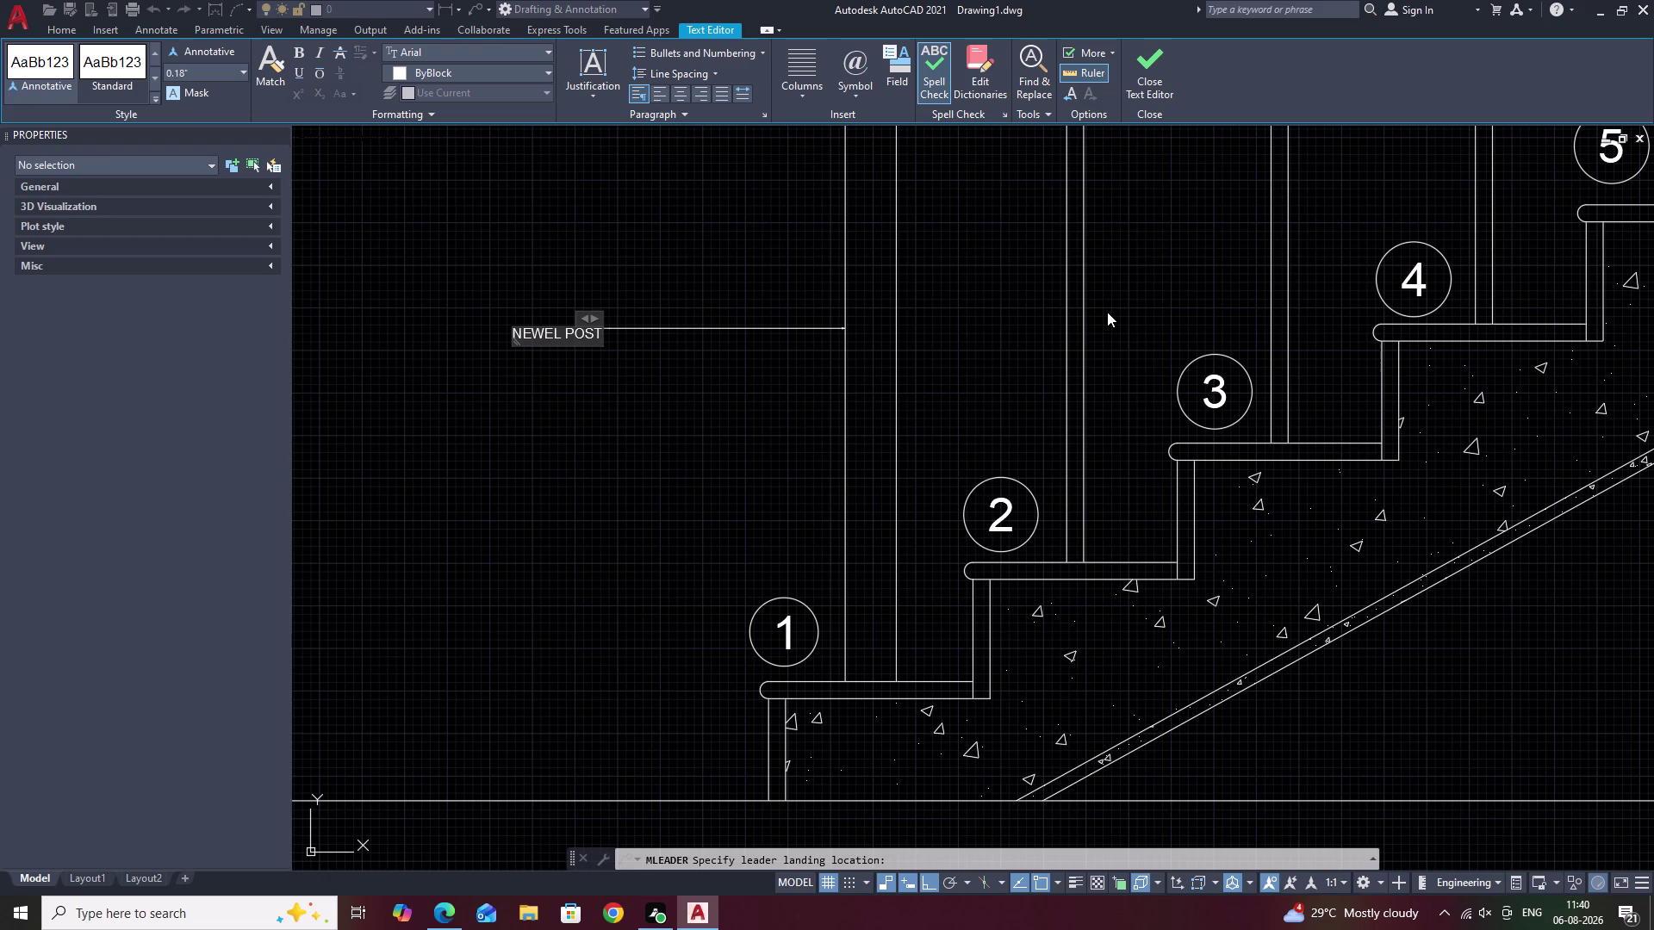
Close the MText editor and select the new NEWEL POST leader.
click(826, 428)
right_click(826, 428)
click(724, 415)
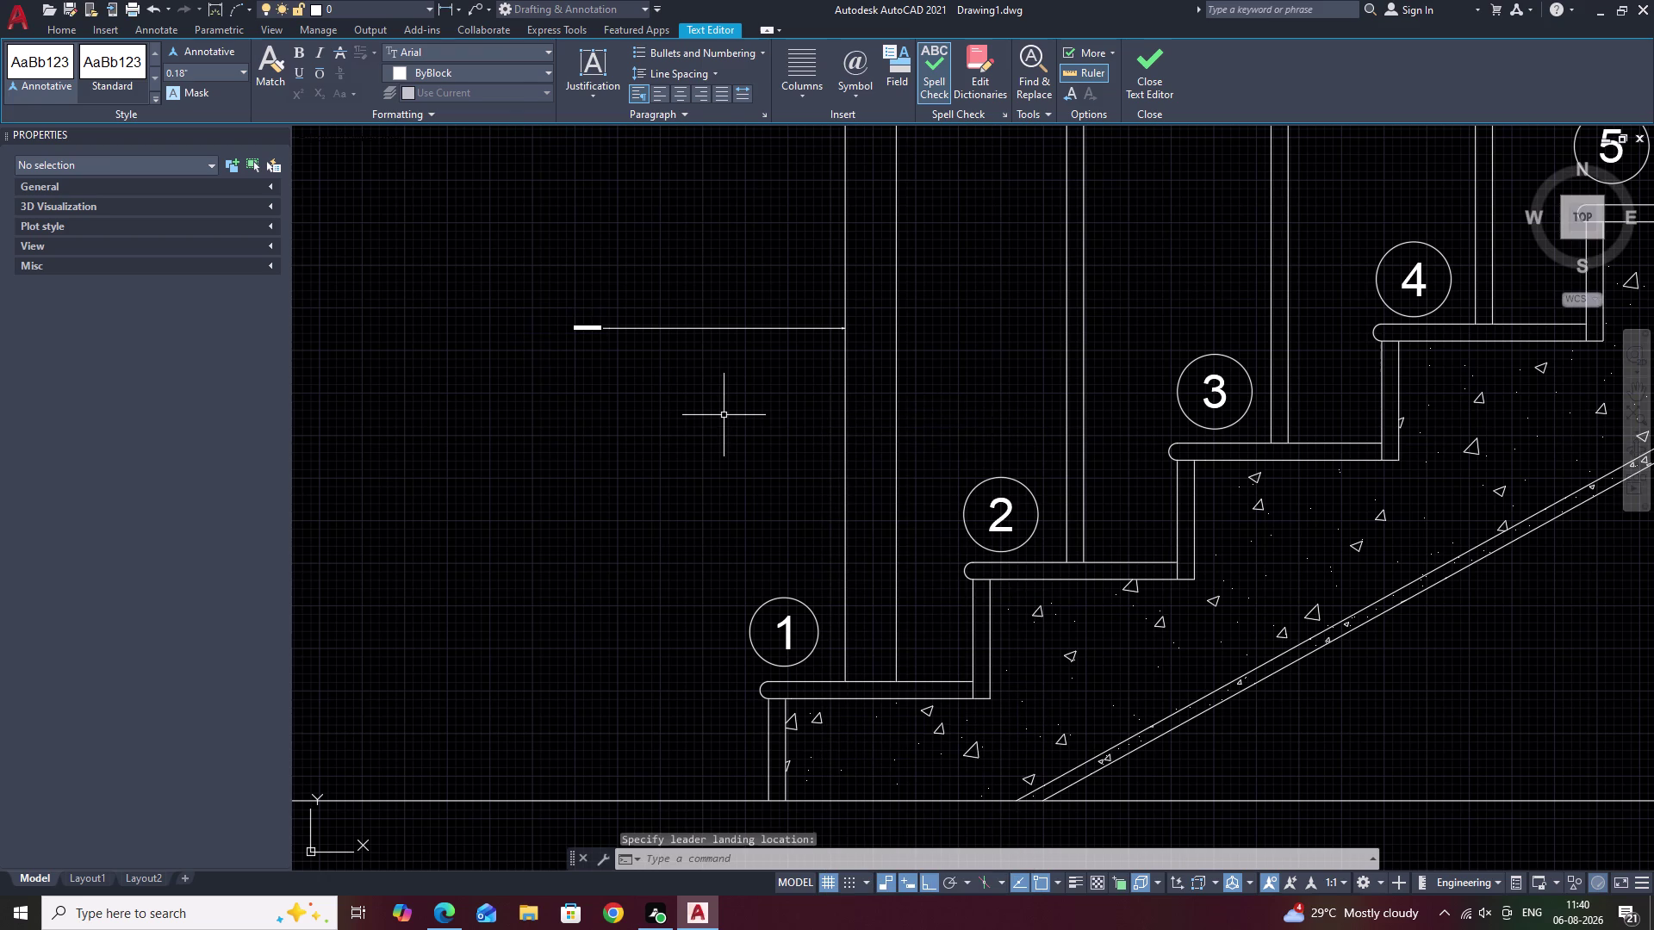
click(723, 330)
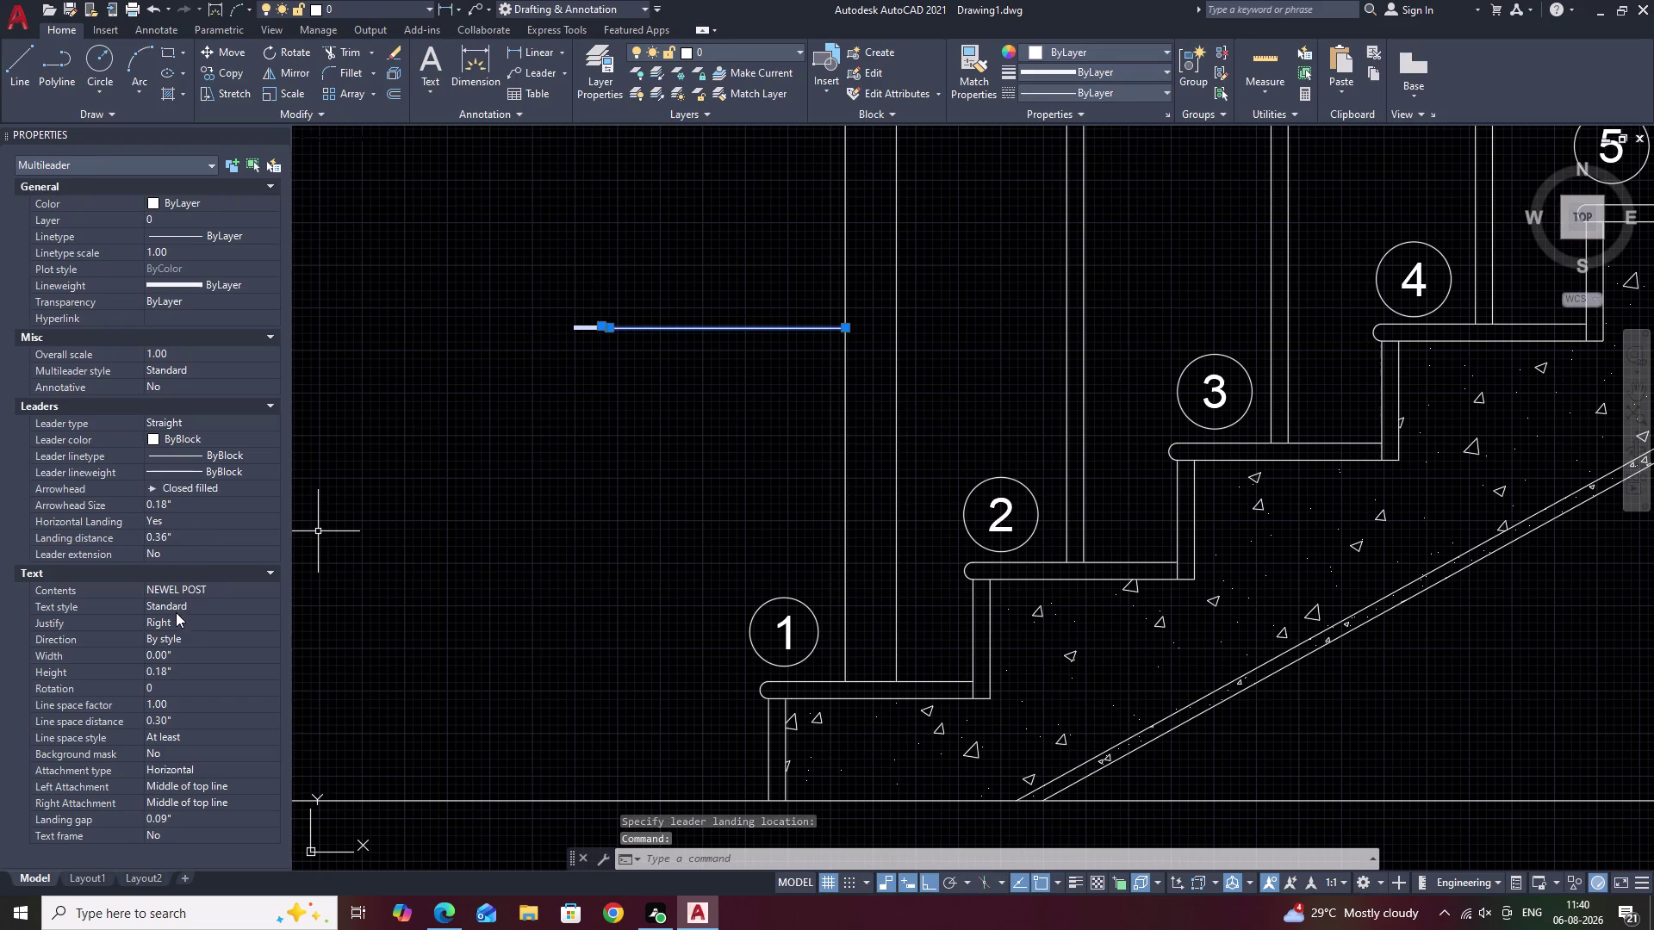
Set the NEWEL POST leader's arrowhead size to 2.00" in Properties.
click(175, 501)
right_click(176, 502)
key(BackSpace)
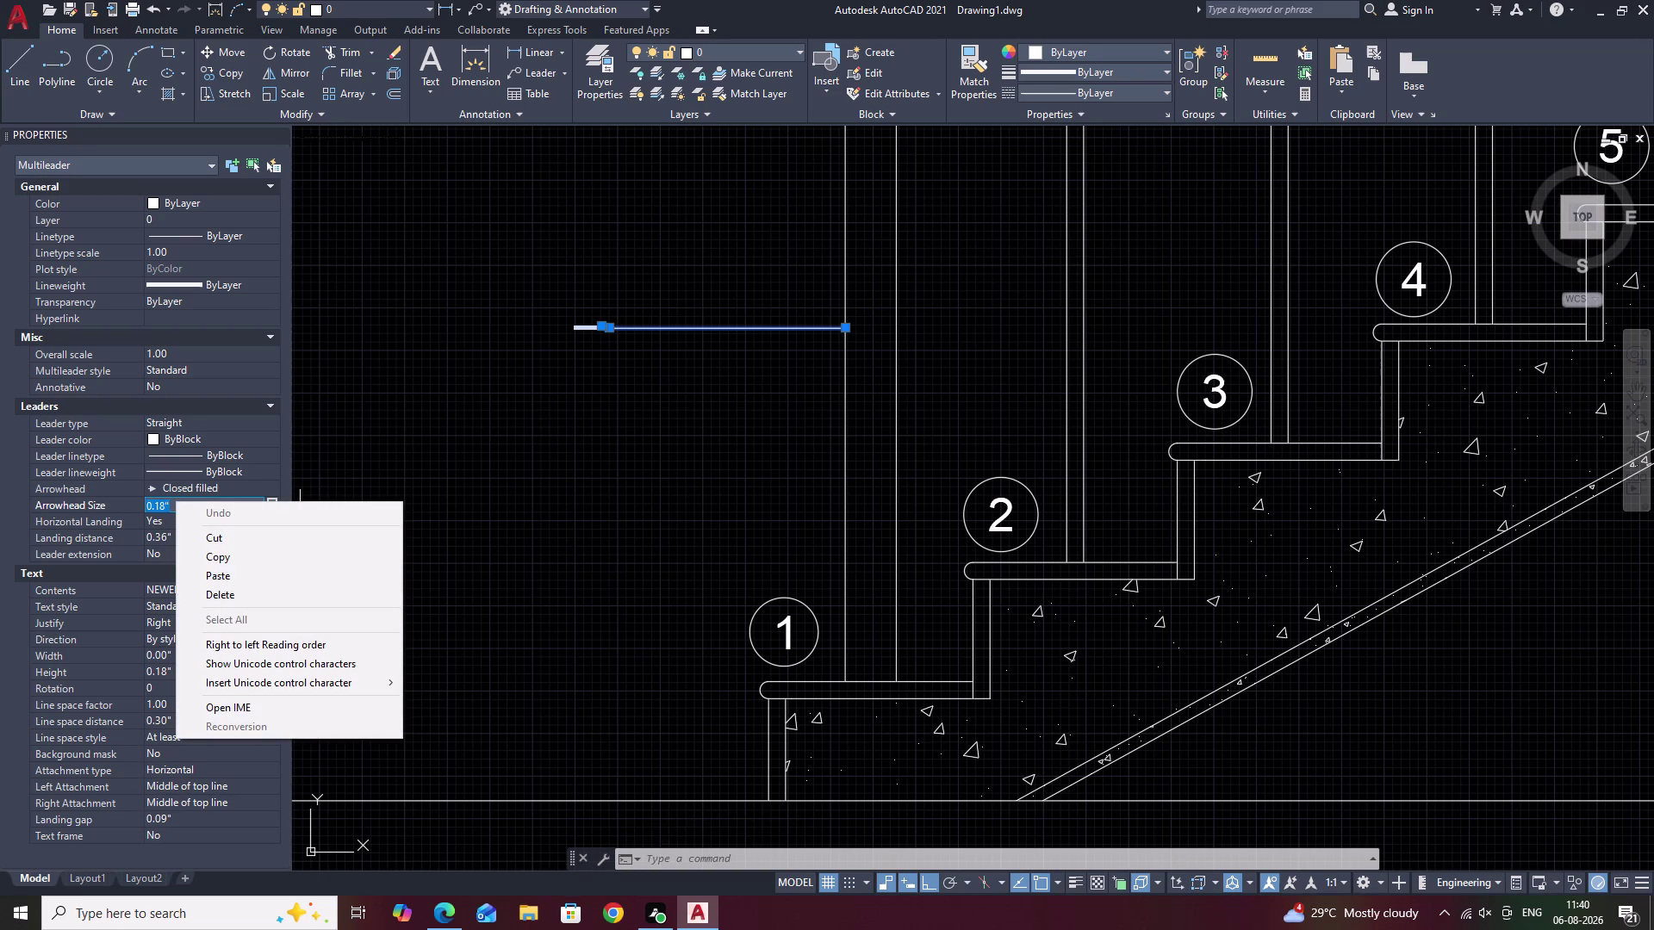
key(BackSpace)
click(358, 483)
right_click(358, 483)
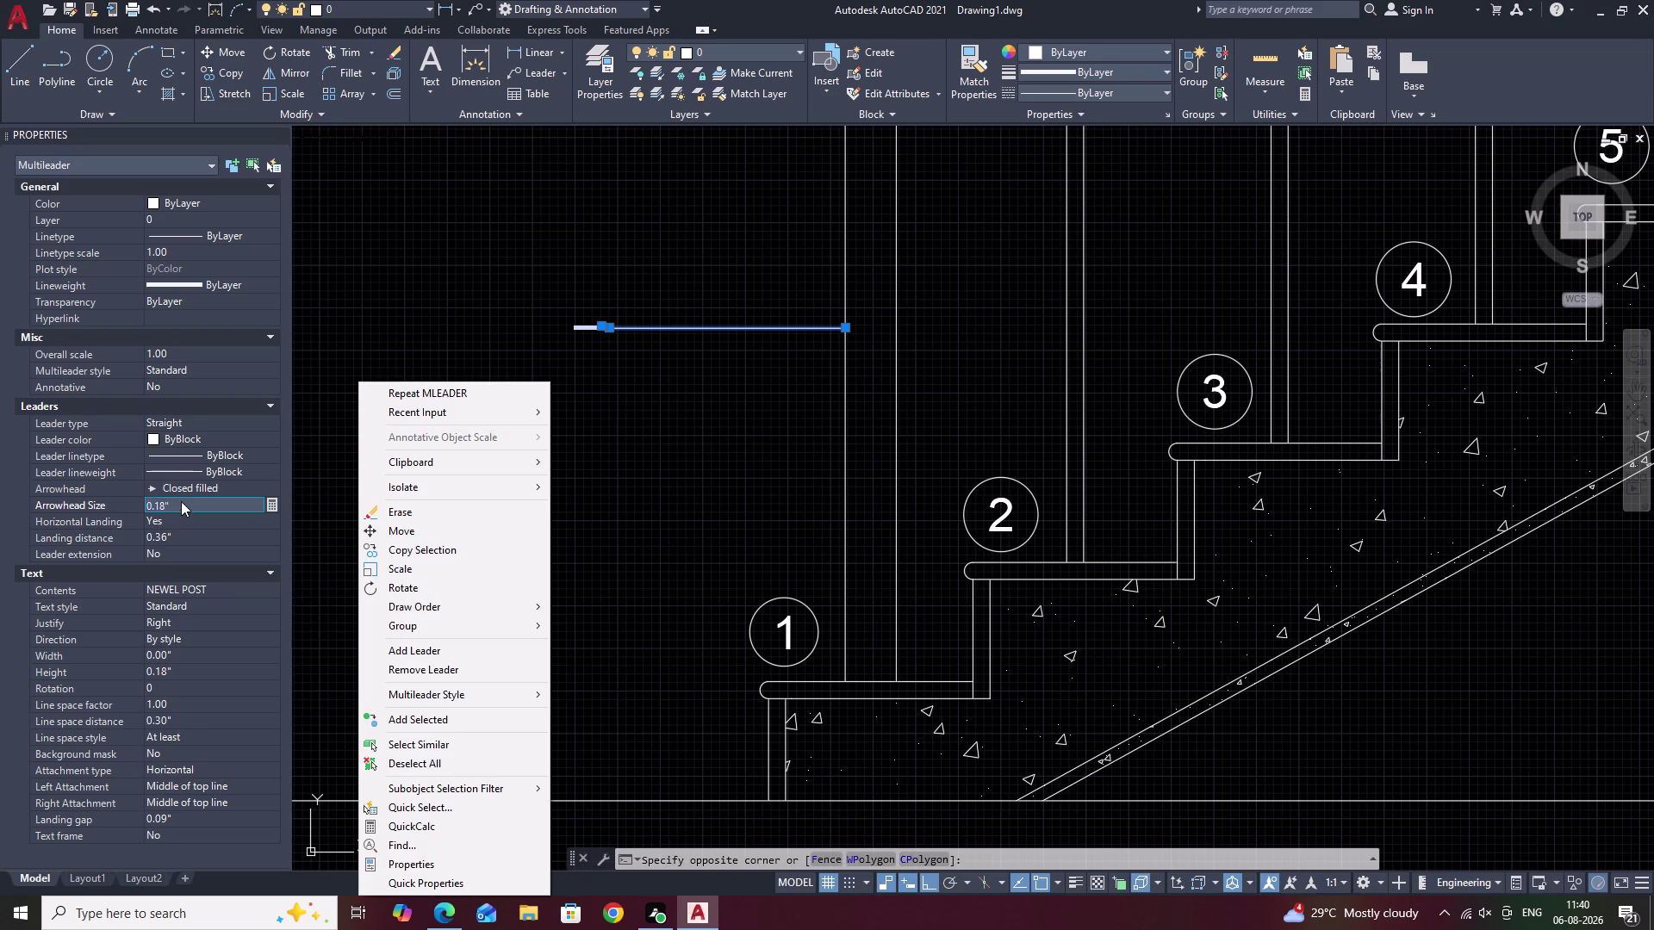
click(181, 502)
key(BackSpace)
key(BackSpace)
key(BackSpace)
key(BackSpace)
key(BackSpace)
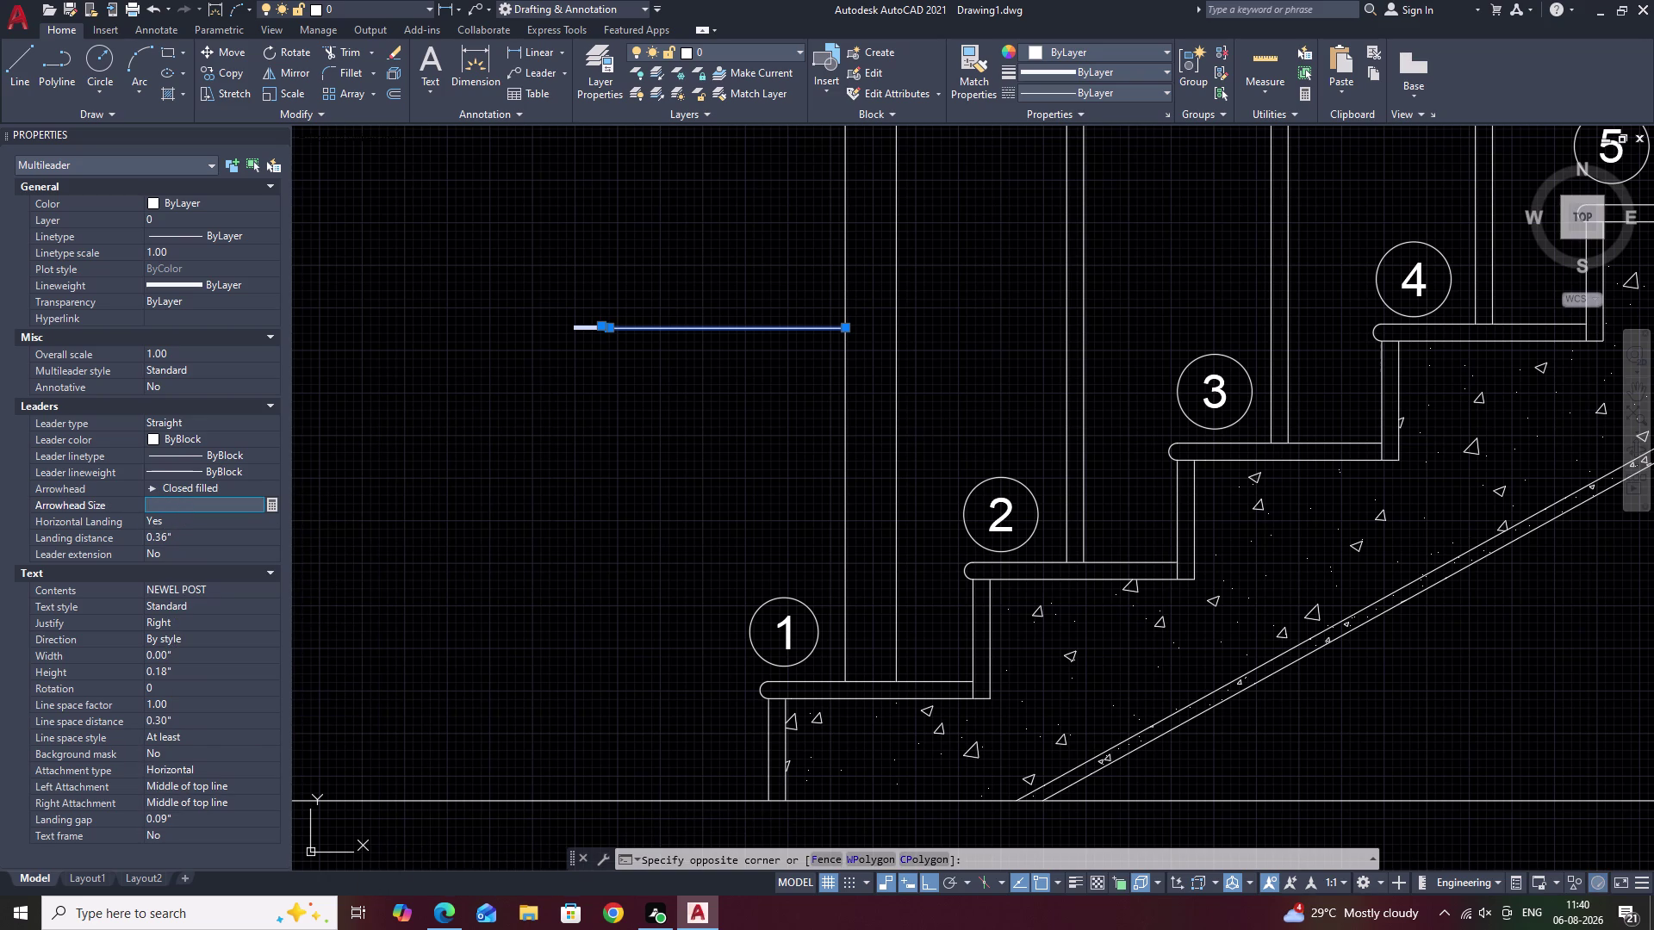
key(2)
click(337, 504)
right_click(337, 504)
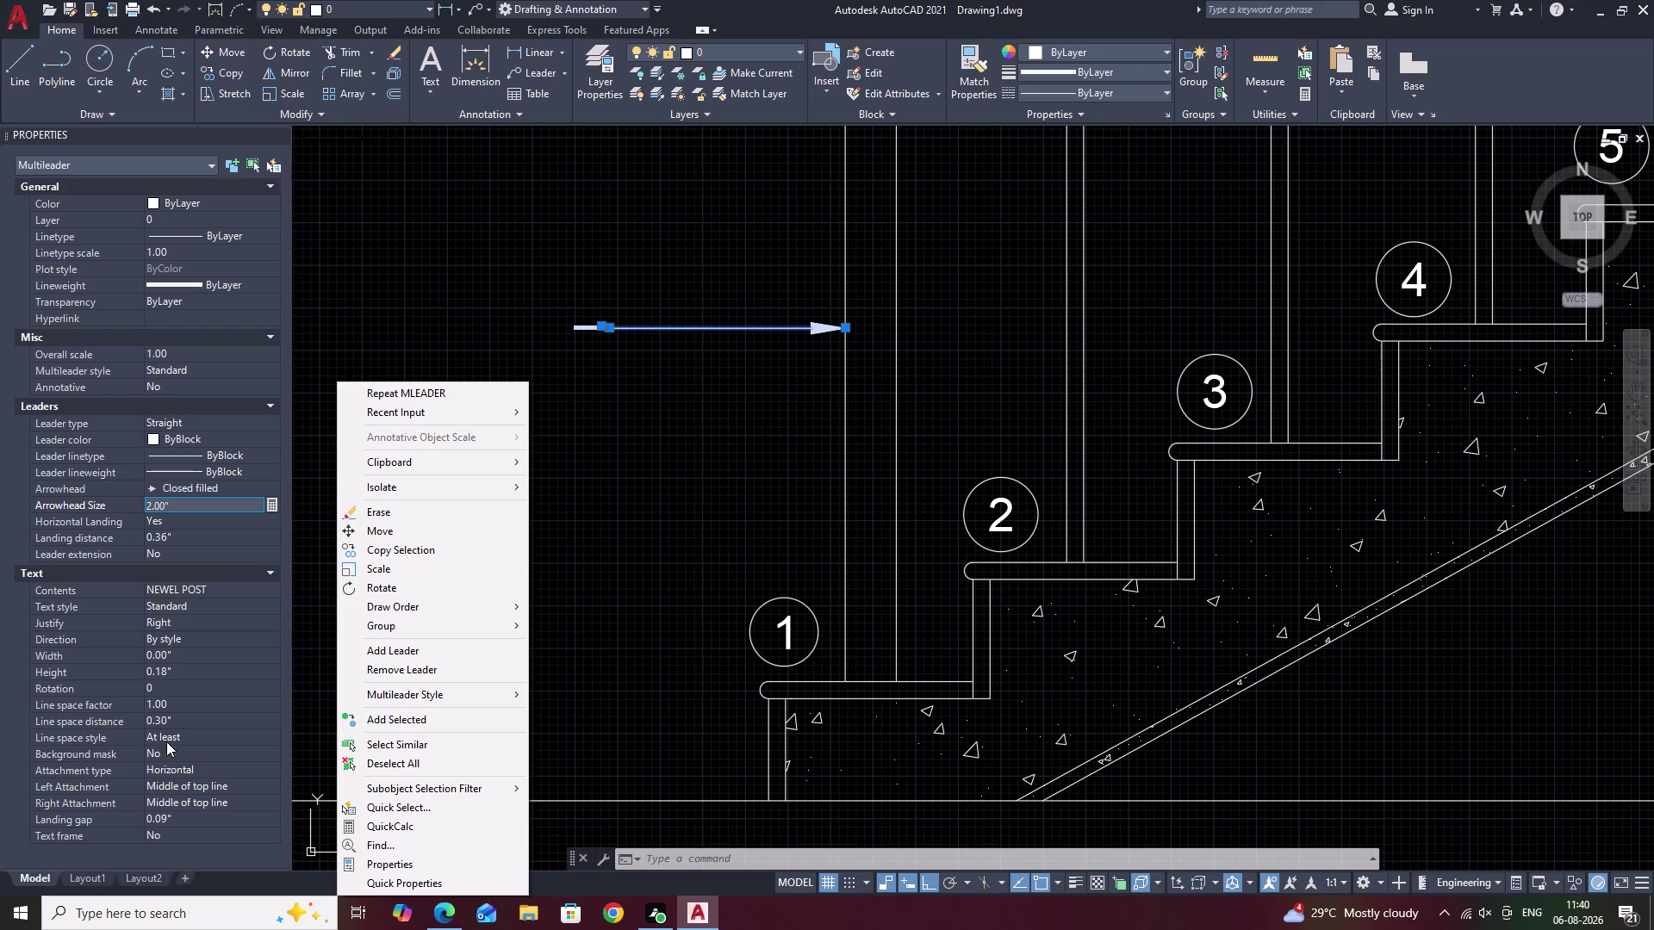
Set the leader's text height to 2.00".
click(183, 670)
right_click(183, 669)
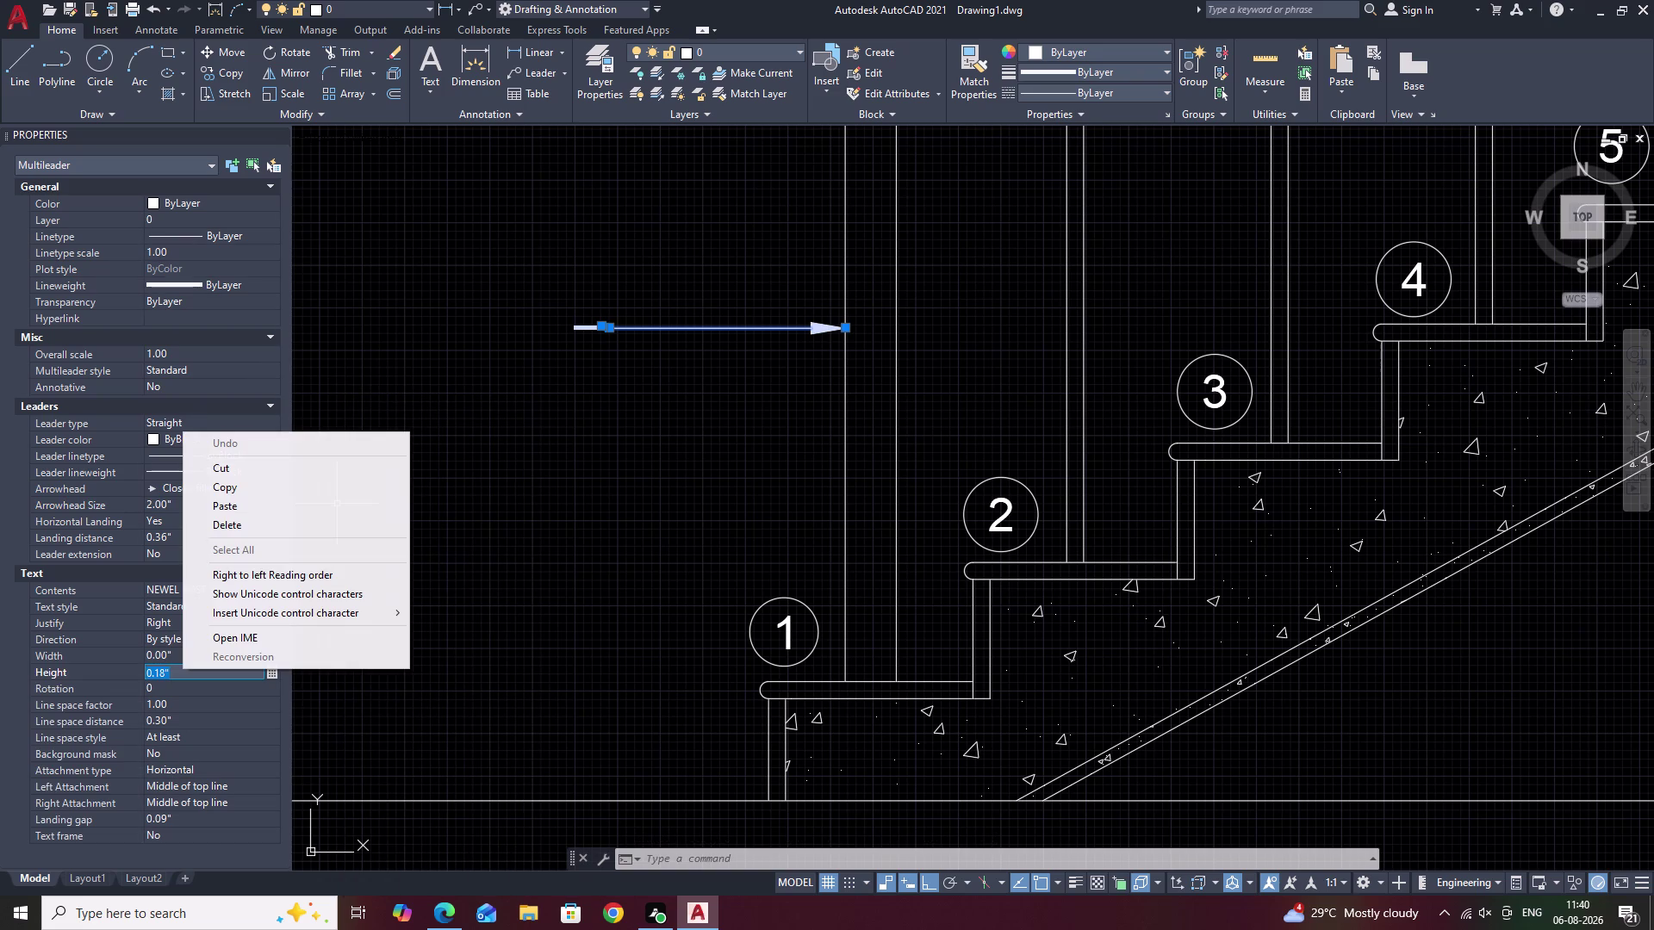
key(BackSpace)
click(307, 739)
right_click(307, 739)
click(179, 669)
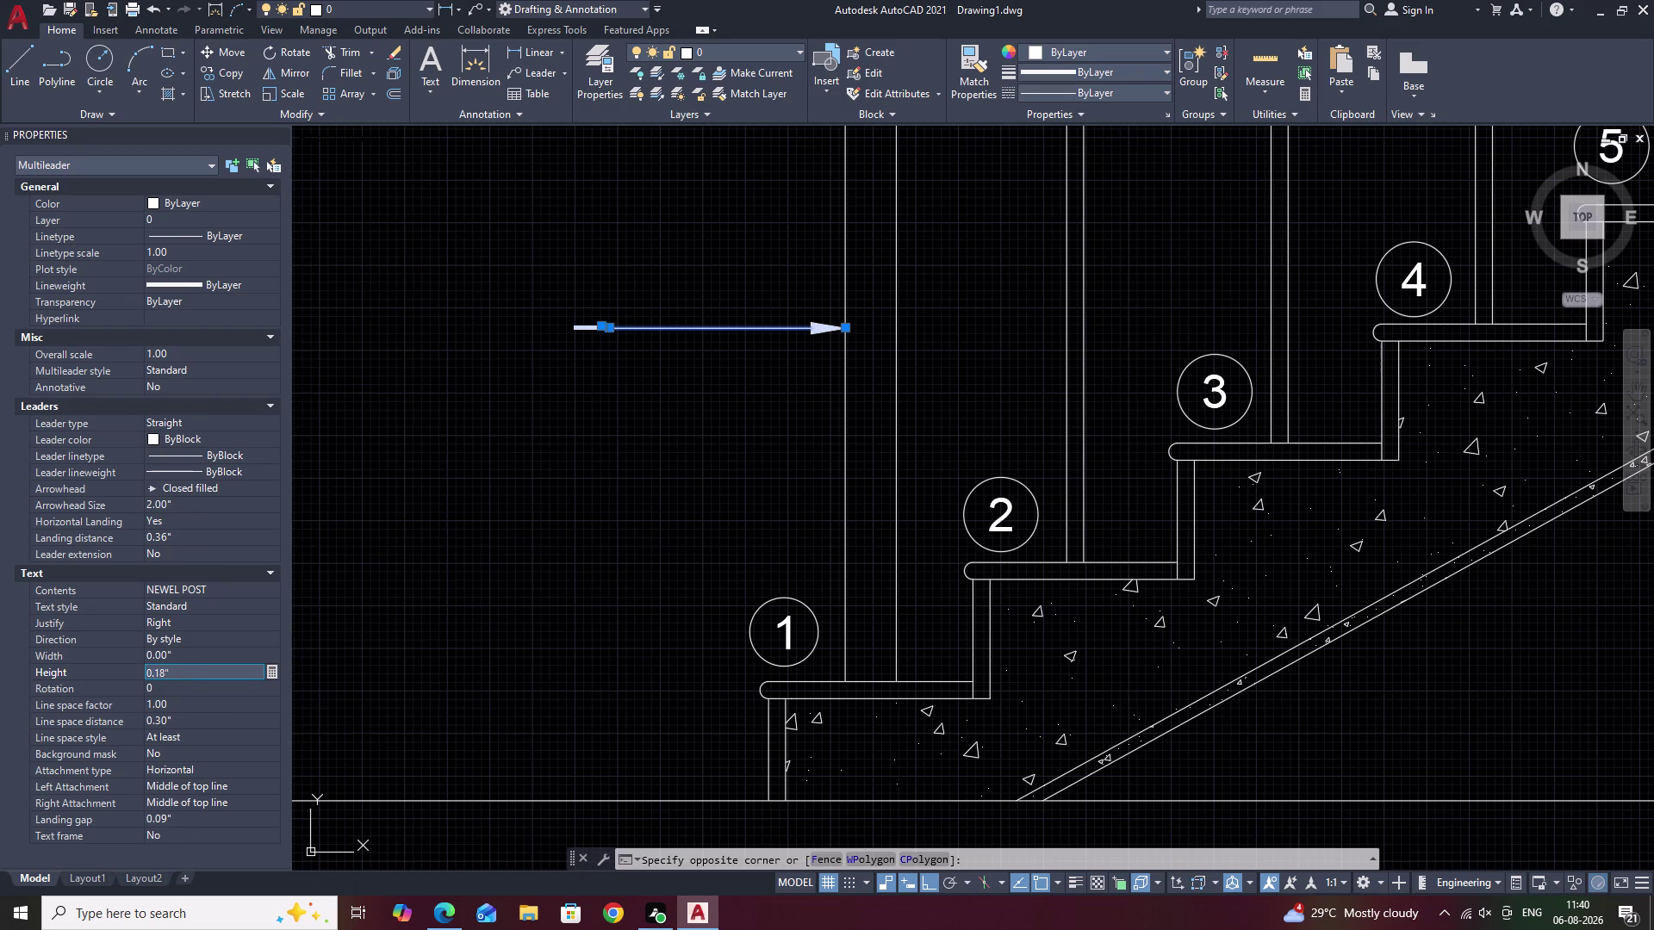
key(BackSpace)
key(2)
key(BackSpace)
key(BackSpace)
key(BackSpace)
key(BackSpace)
key(BackSpace)
key(2)
click(361, 649)
key(Escape)
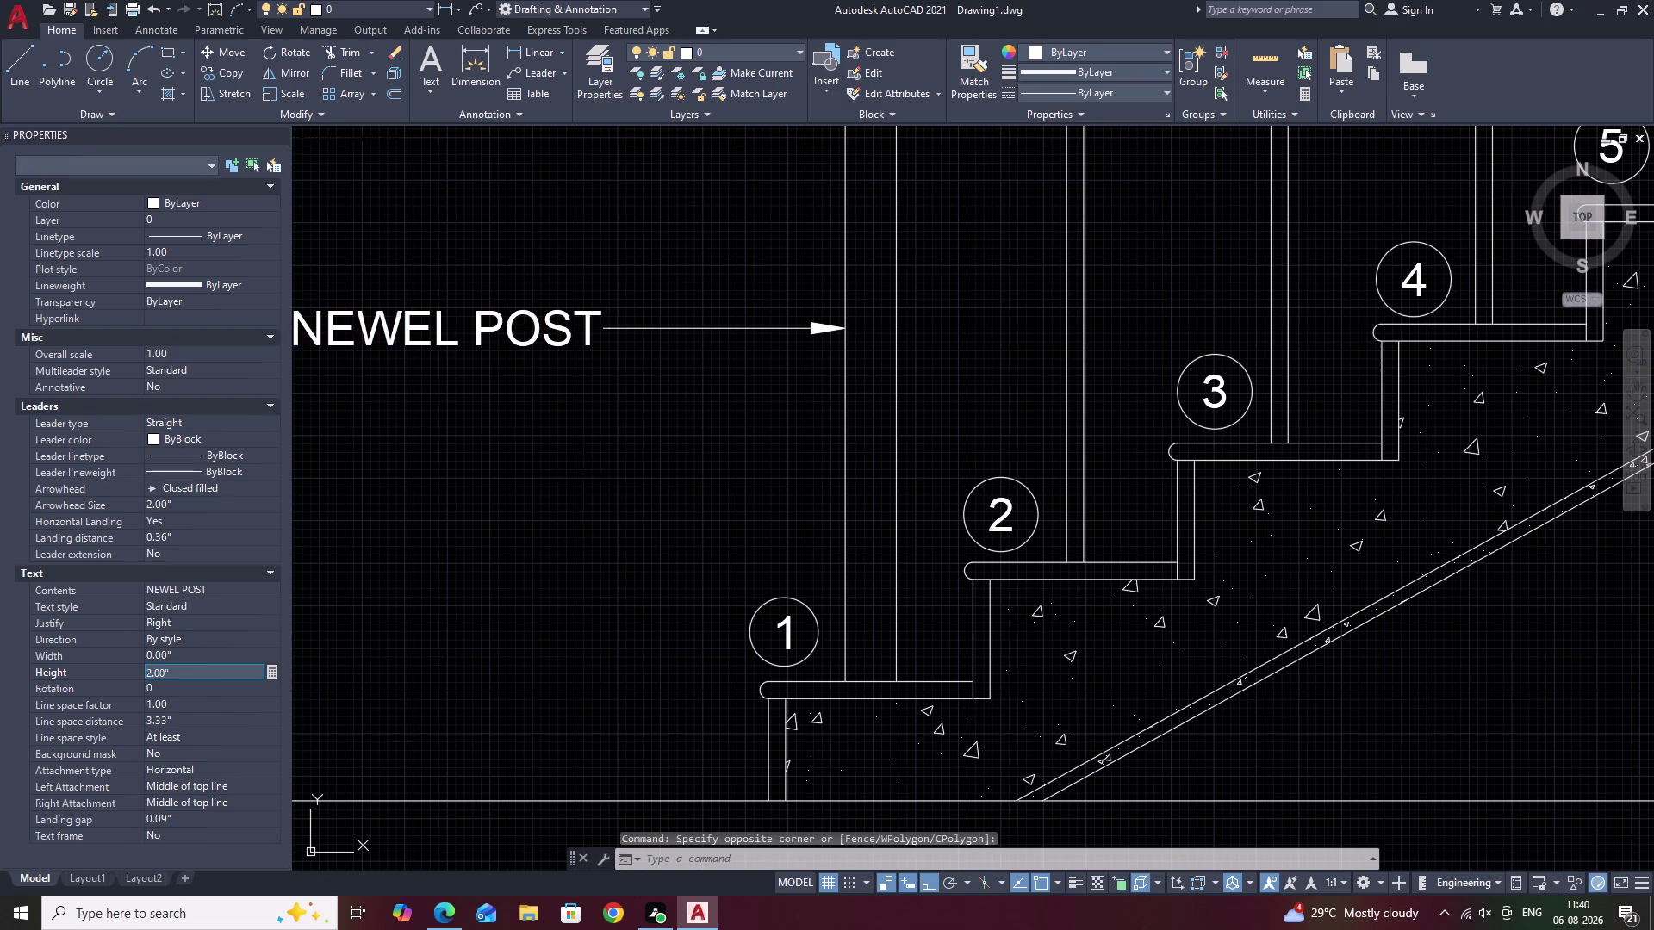
scroll(down, 3)
middle_click(634, 434)
drag(648, 375, 606, 376)
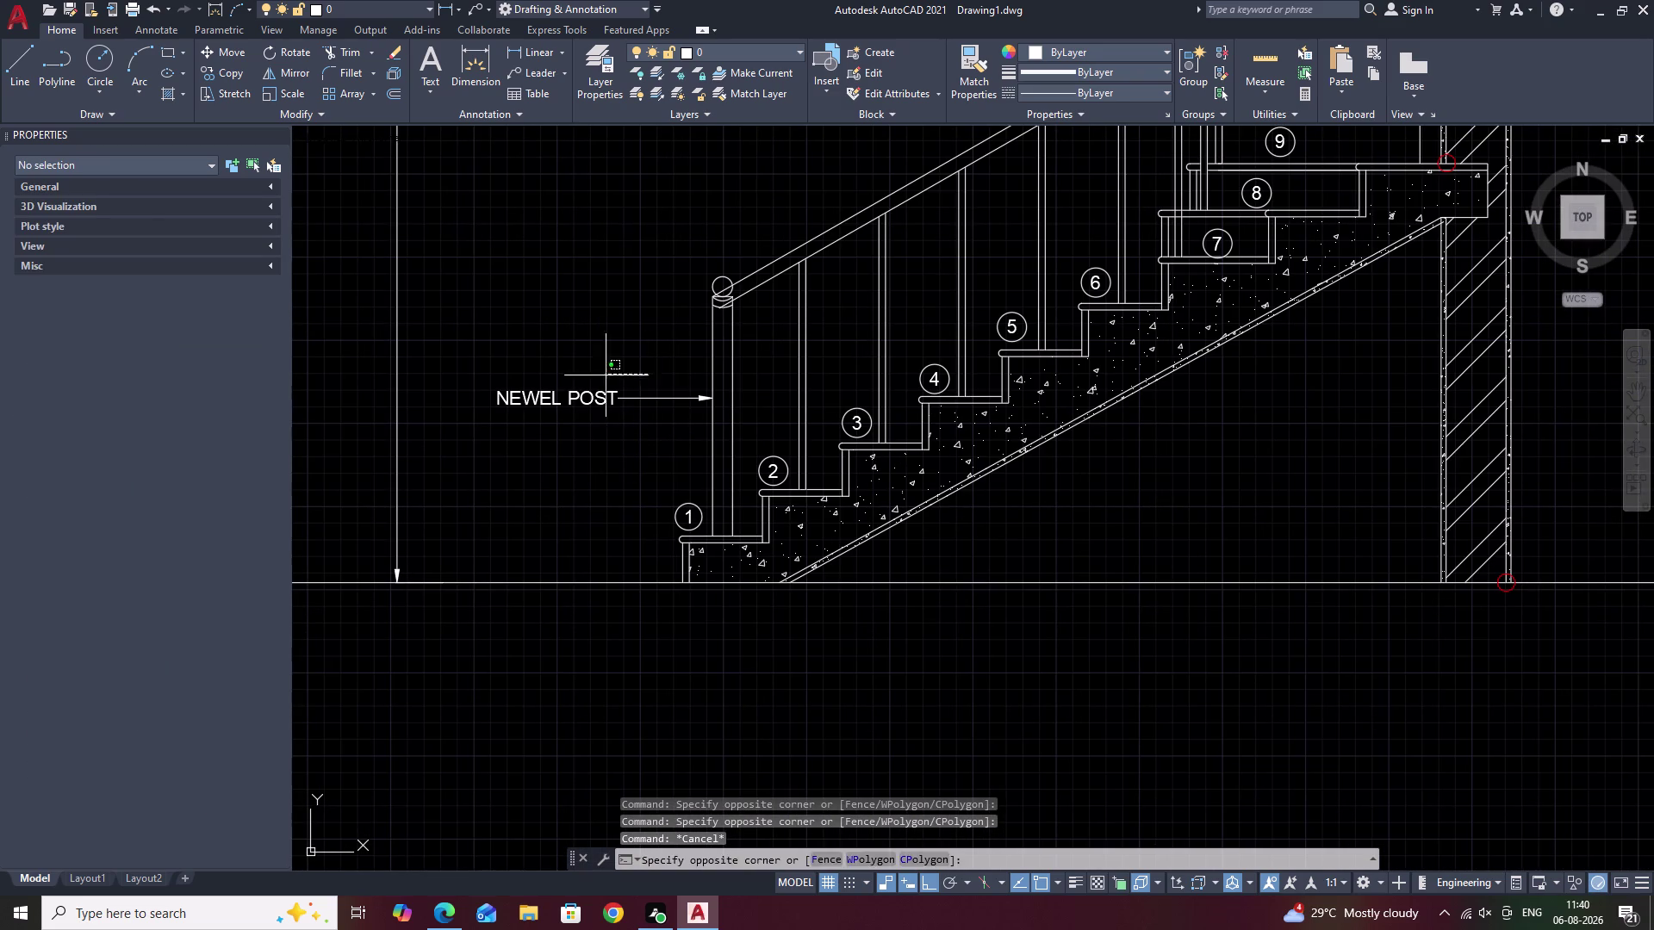
Copy the NEWEL POST leader to step 2, another post, and a baluster.
drag(605, 376, 557, 452)
text(CO)
key(space)
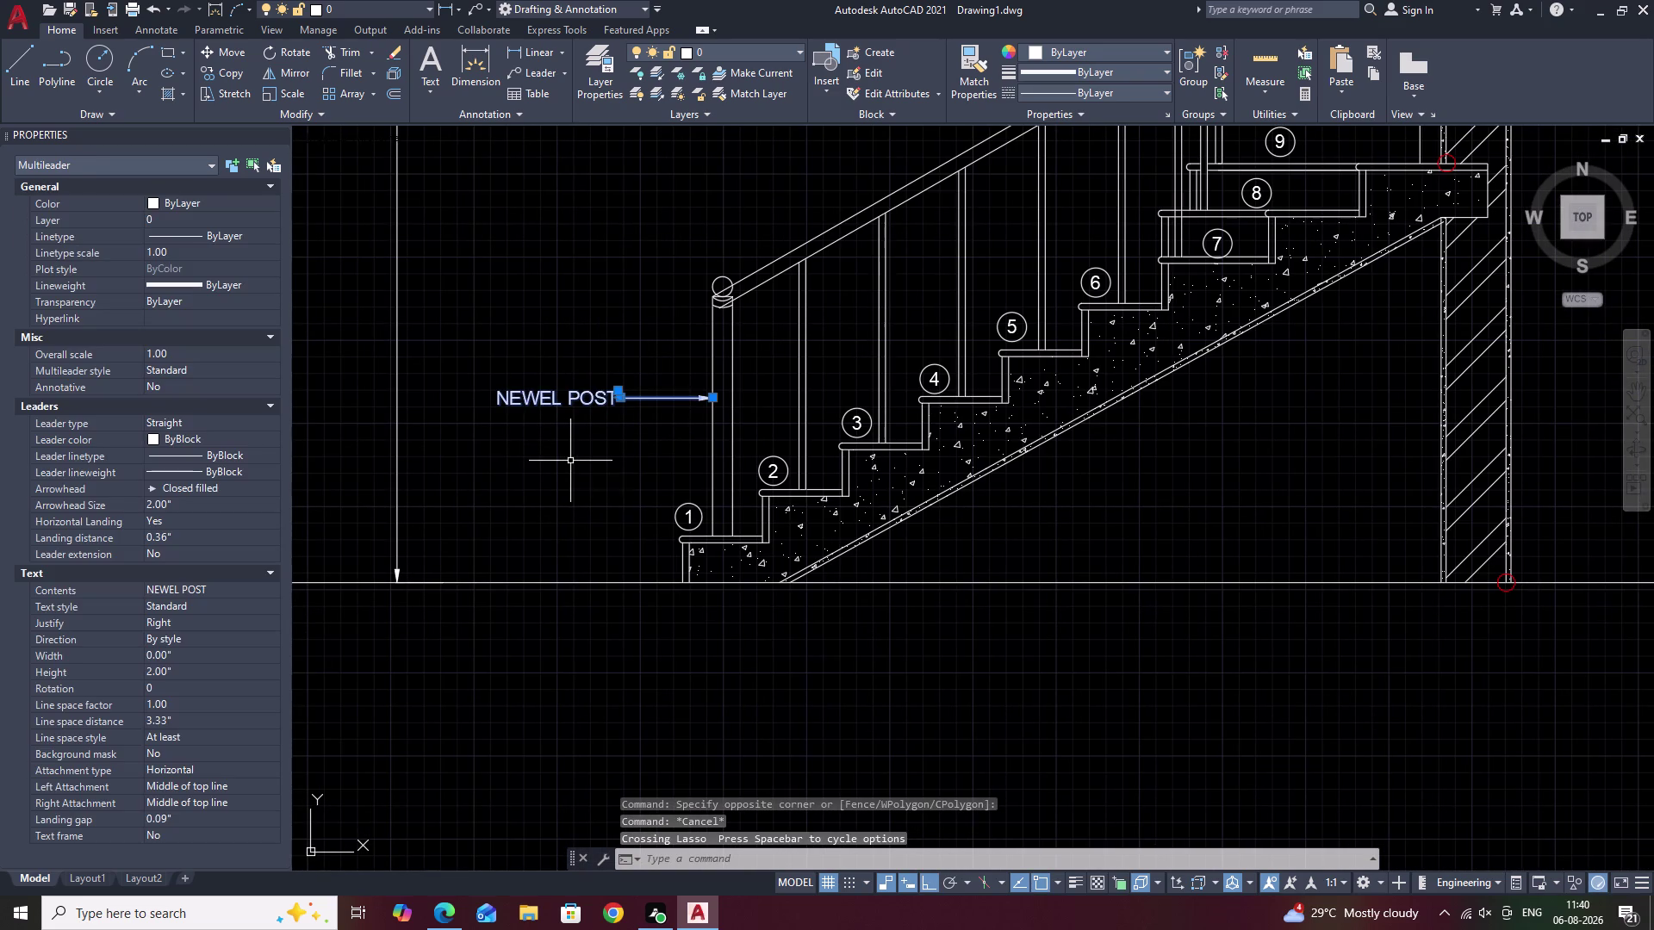
scroll(up, 3)
click(807, 380)
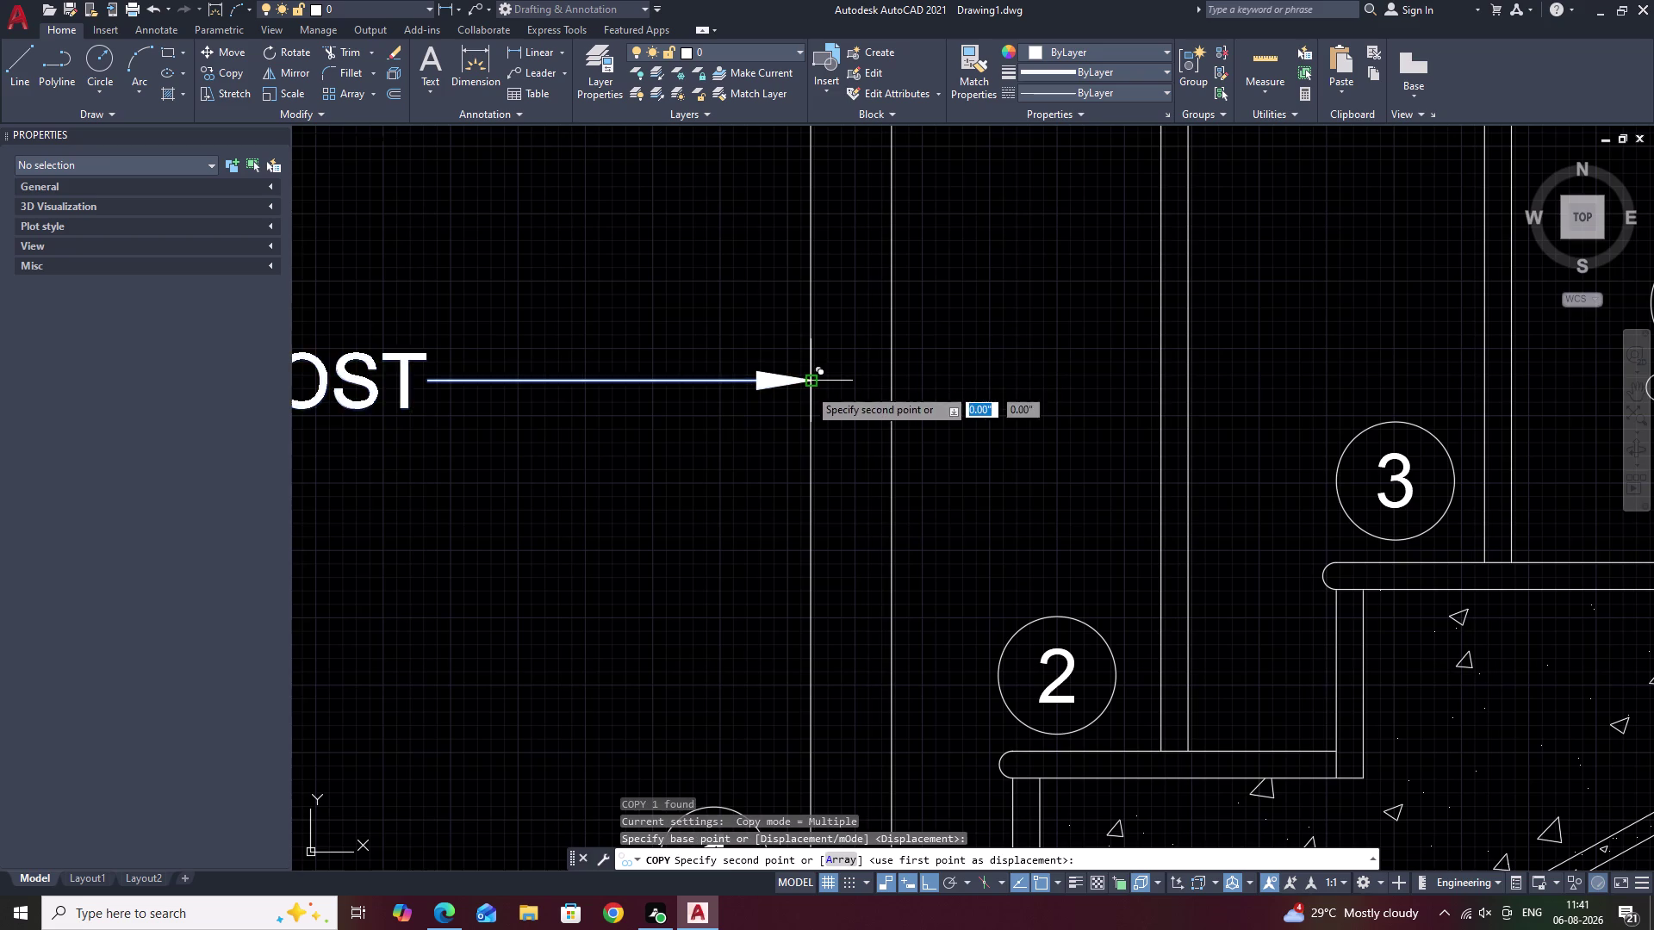
scroll(down, 3)
scroll(up, 3)
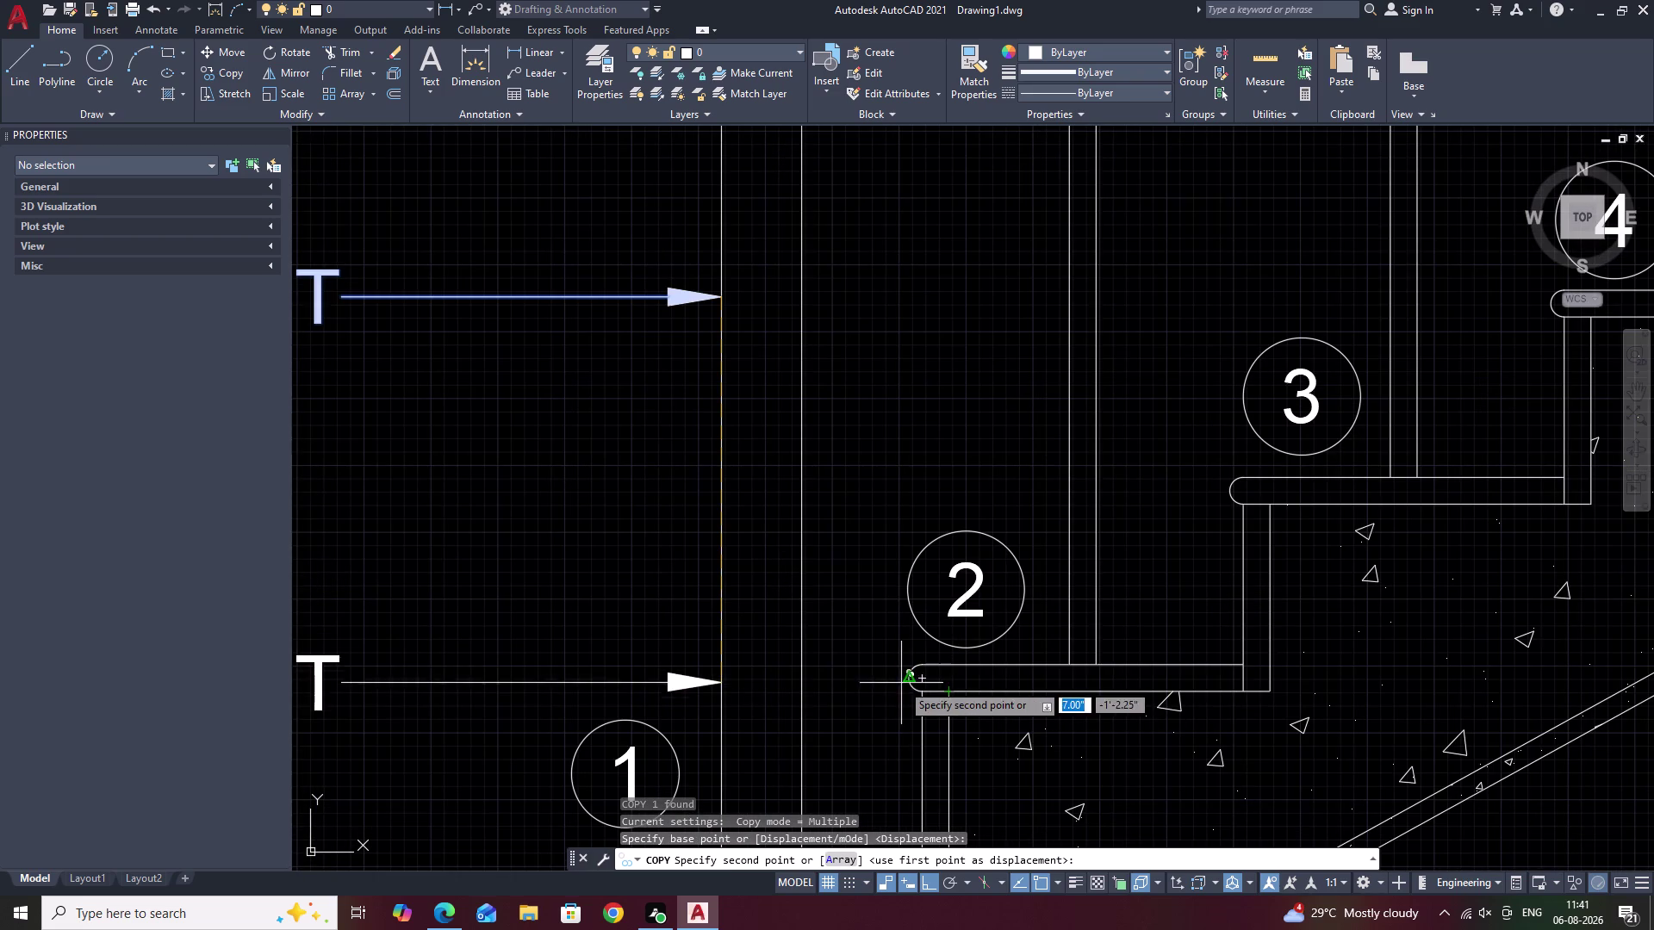
click(905, 680)
scroll(down, 3)
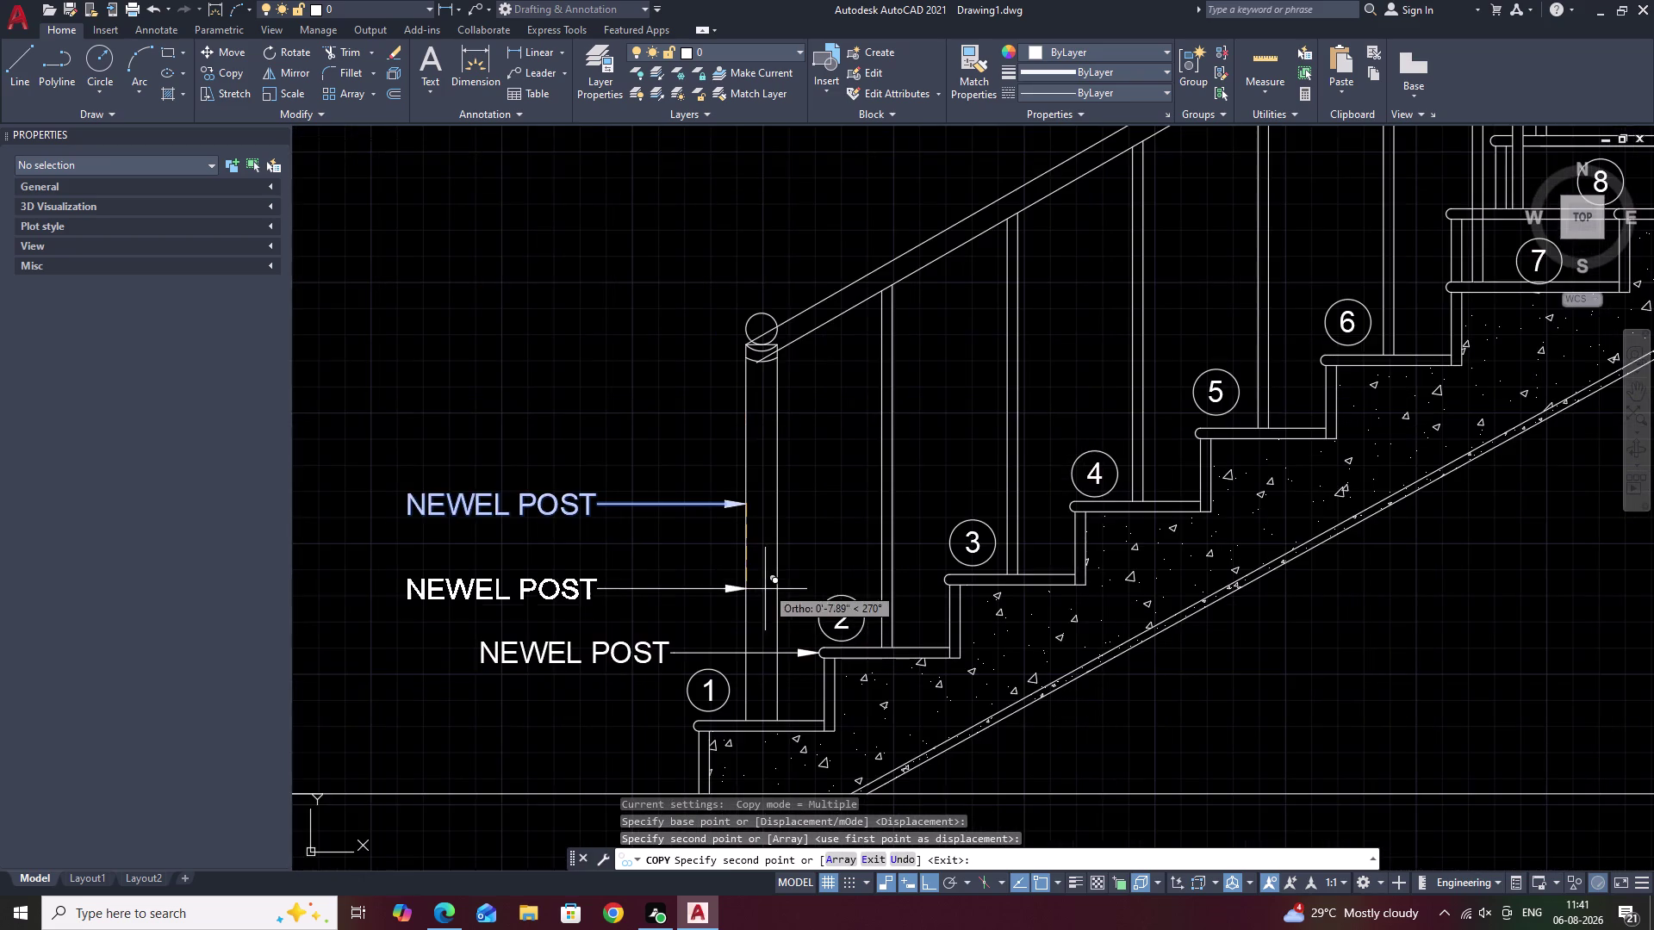
middle_drag(766, 585, 770, 646)
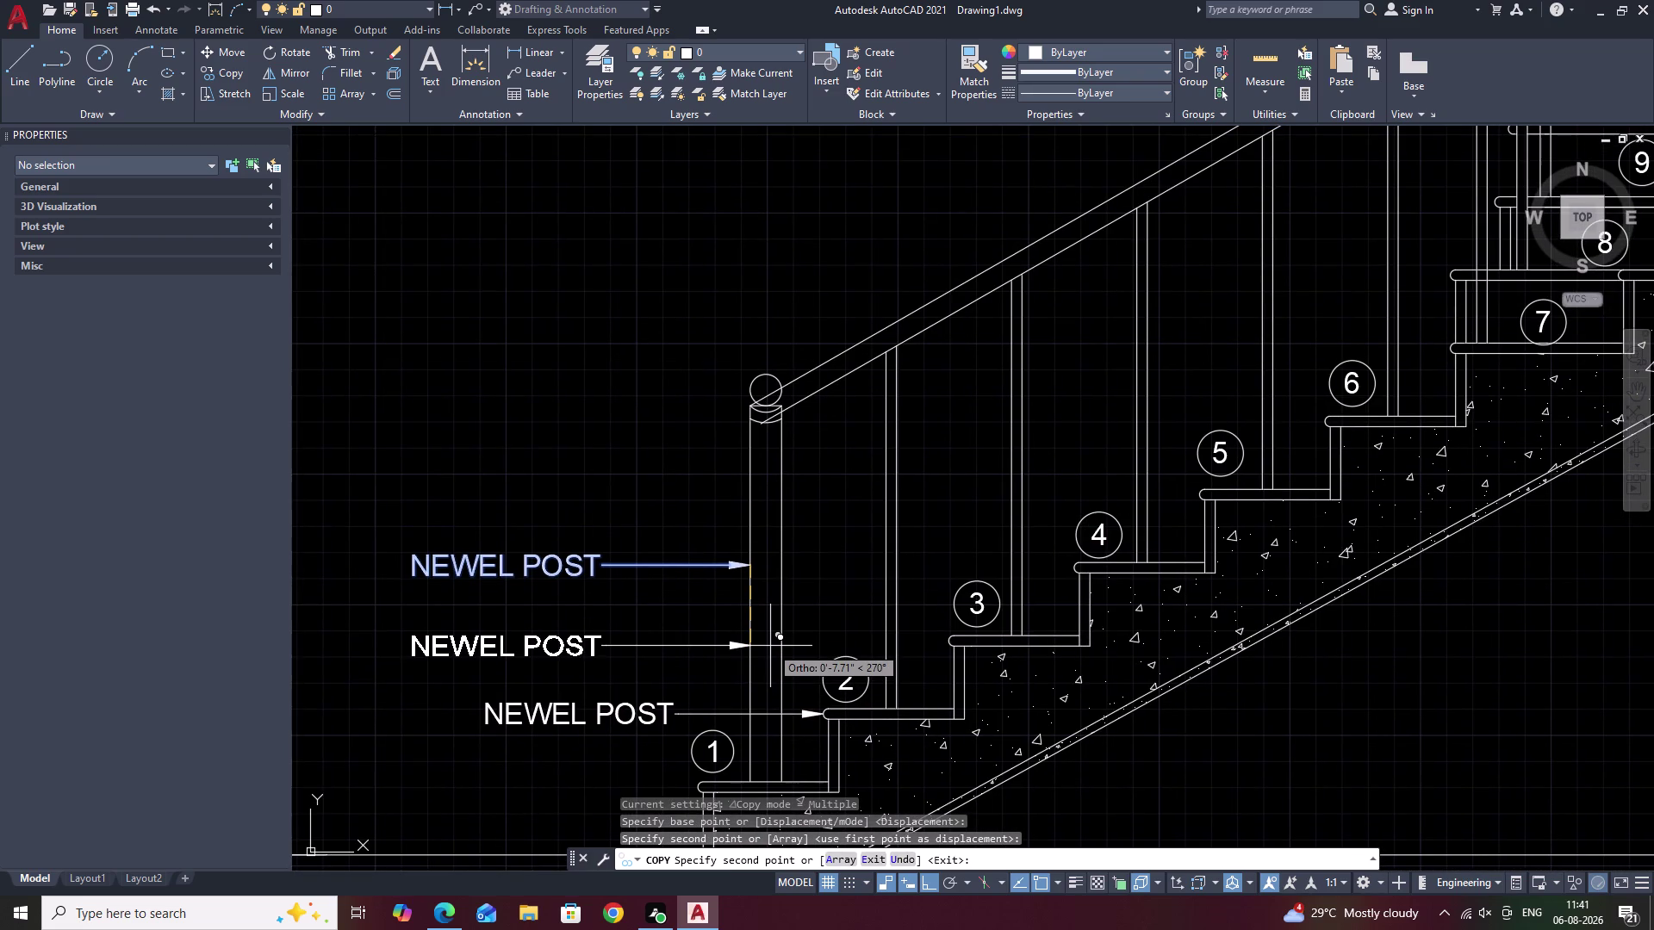
click(937, 298)
scroll(down, 3)
middle_drag(606, 285, 664, 466)
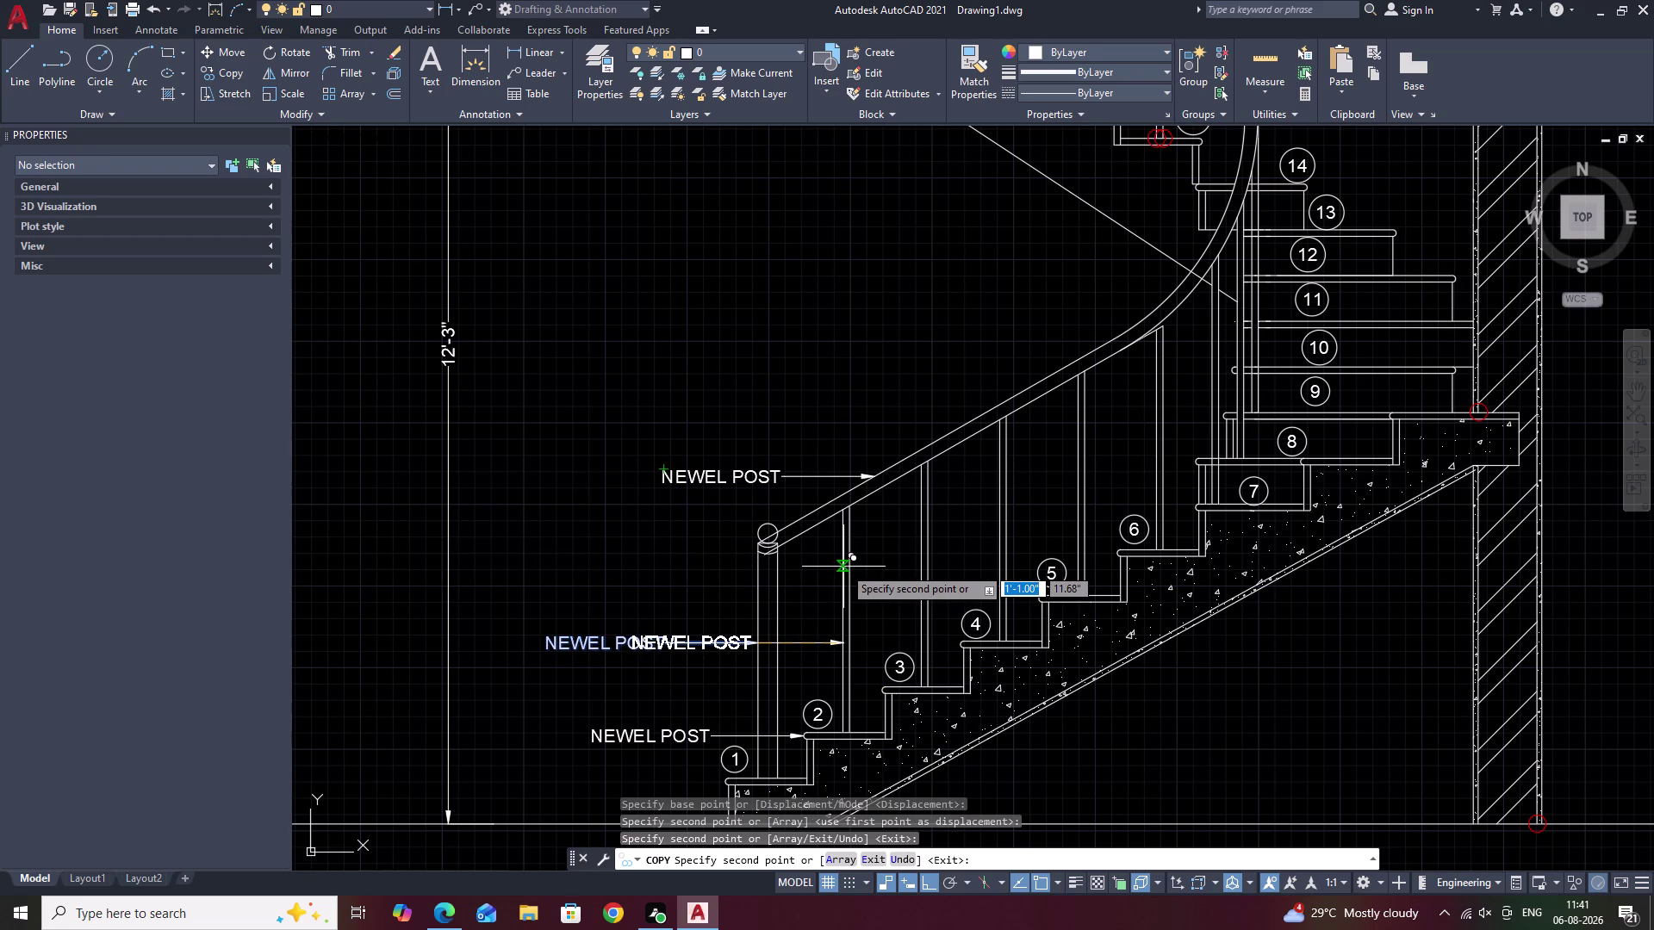
scroll(up, 3)
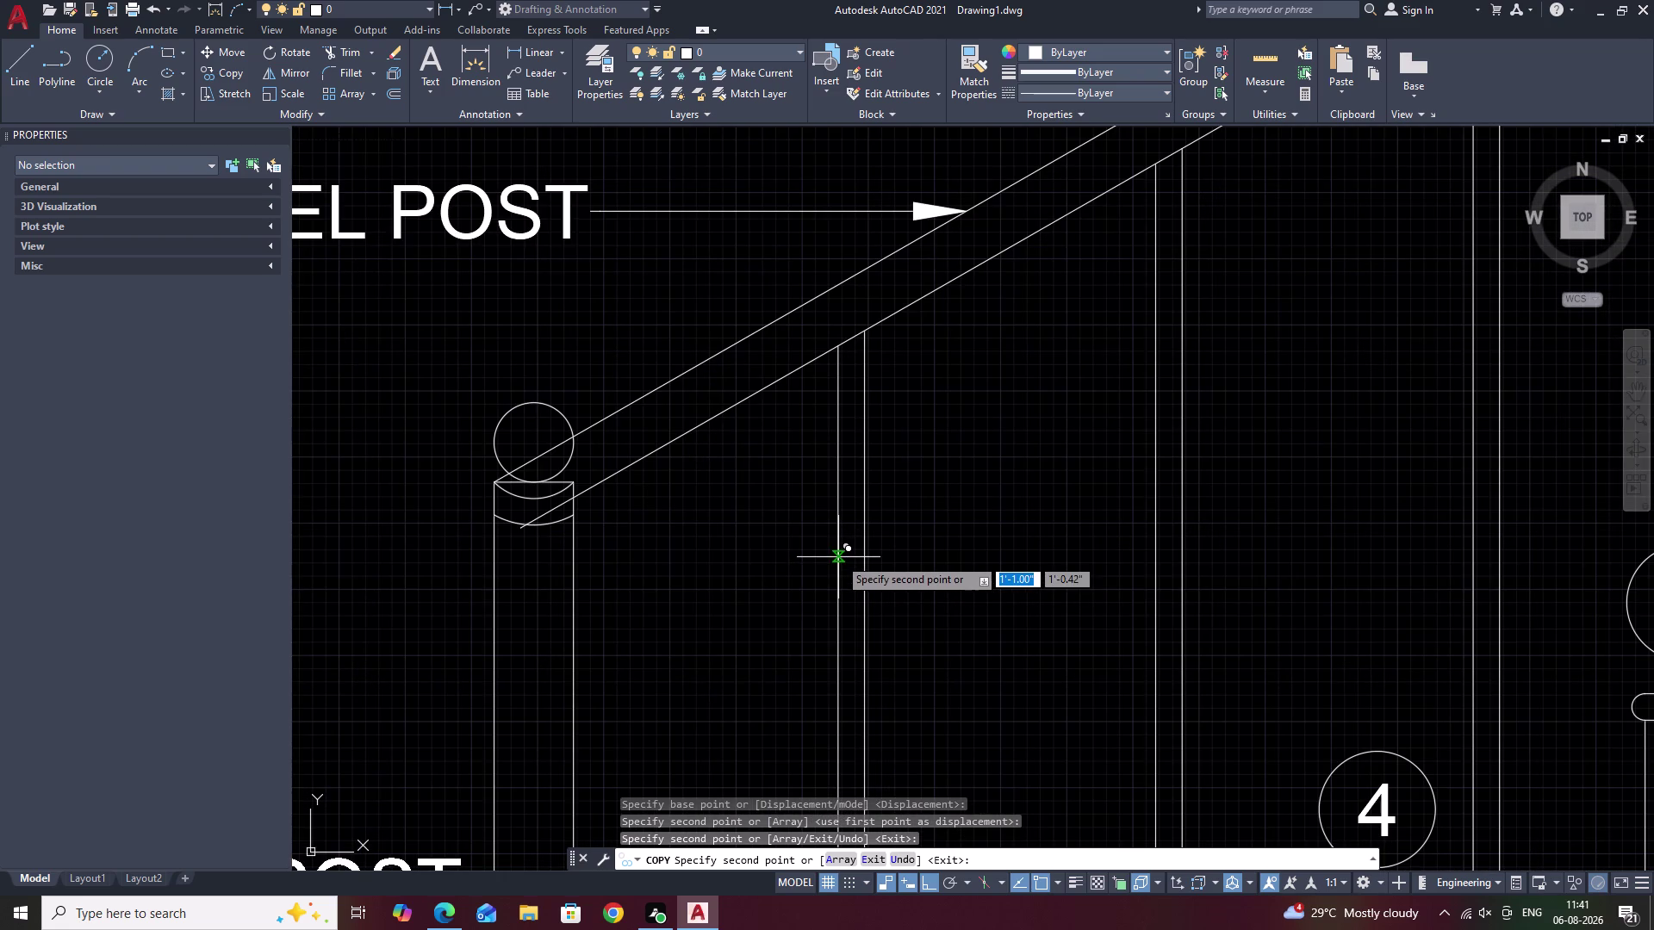
click(838, 557)
scroll(down, 3)
middle_drag(604, 600, 746, 595)
key(Escape)
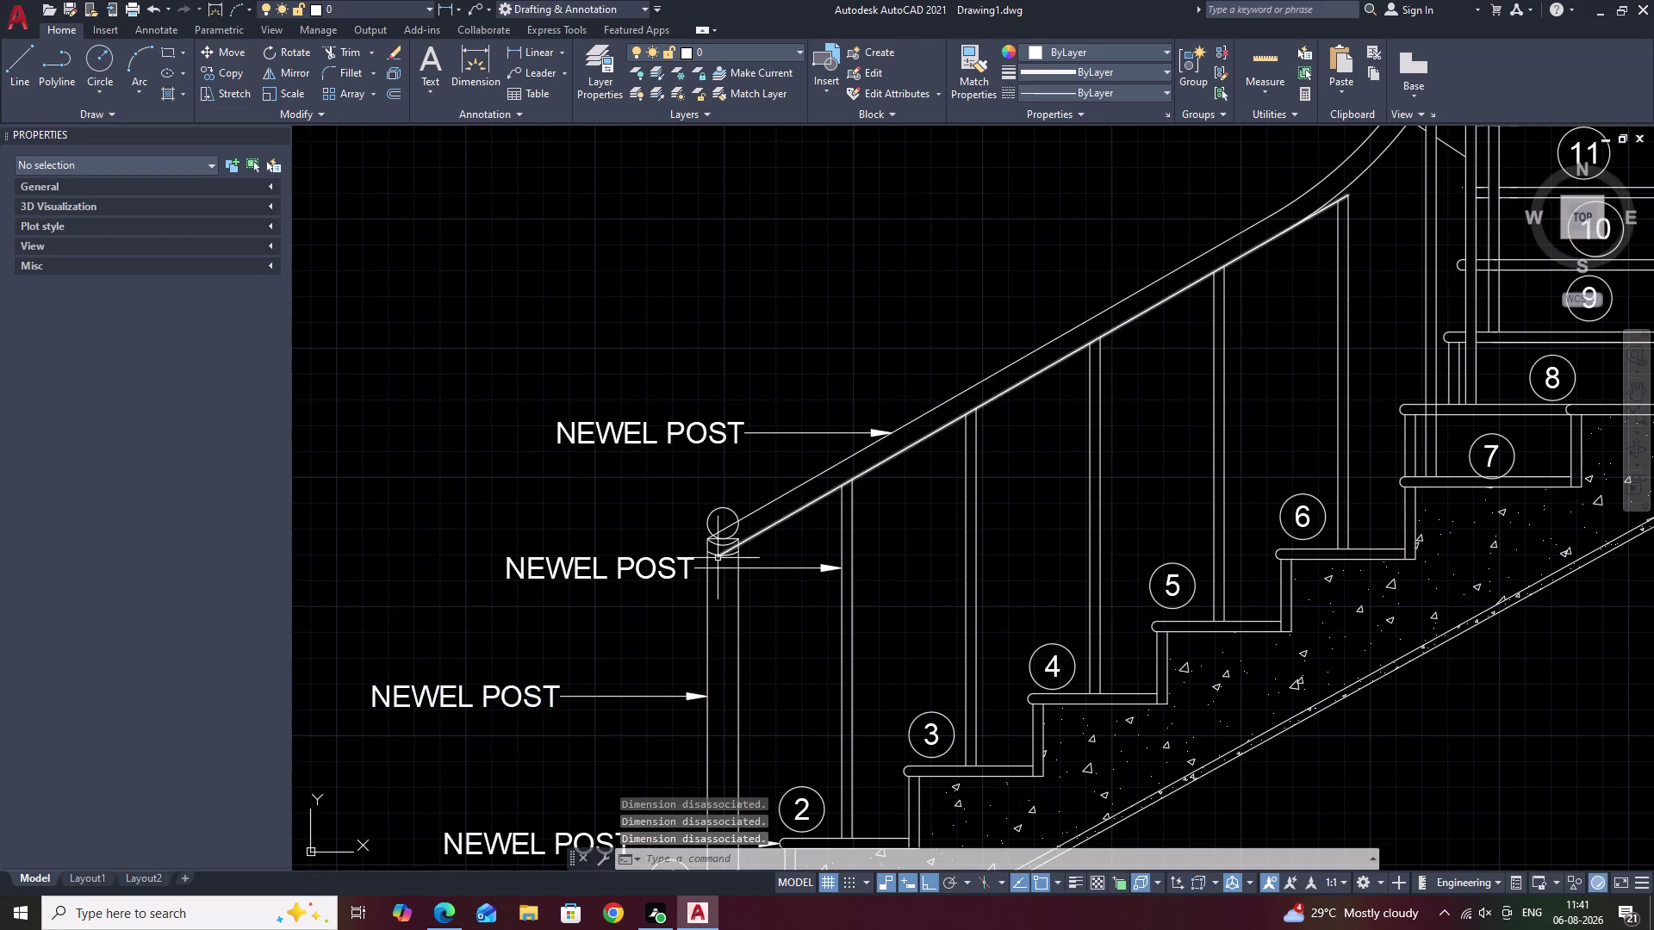
Grip-stretch the overlapping NEWEL POST label copy to clear the overlap.
scroll(up, 3)
click(700, 584)
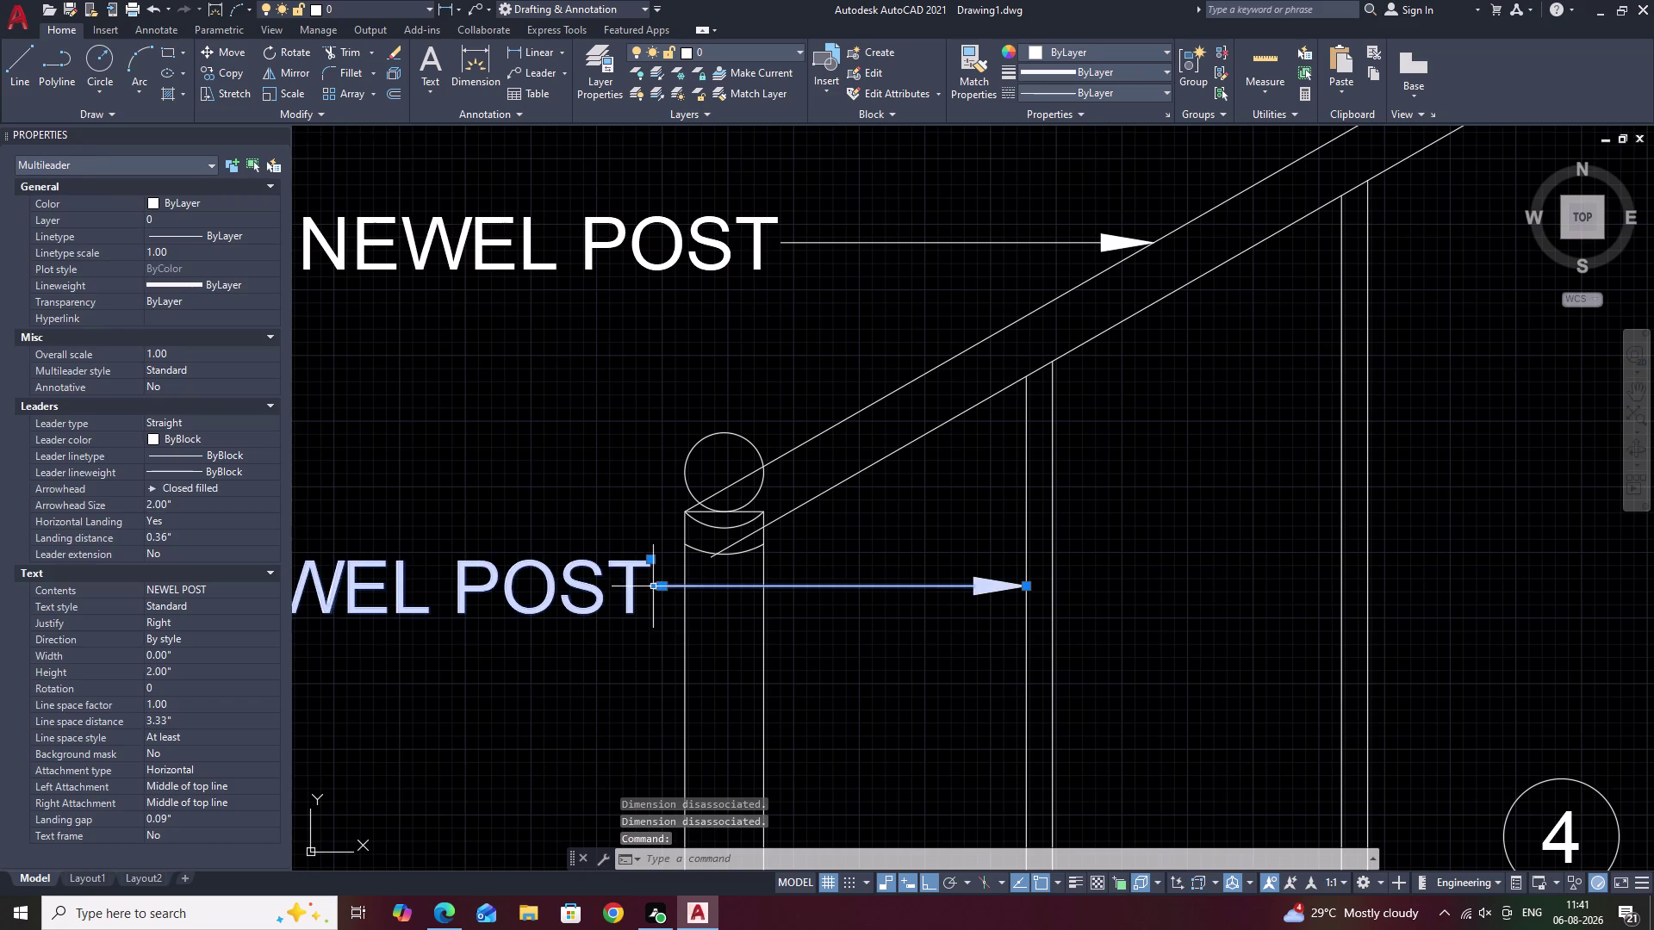
click(662, 588)
click(458, 589)
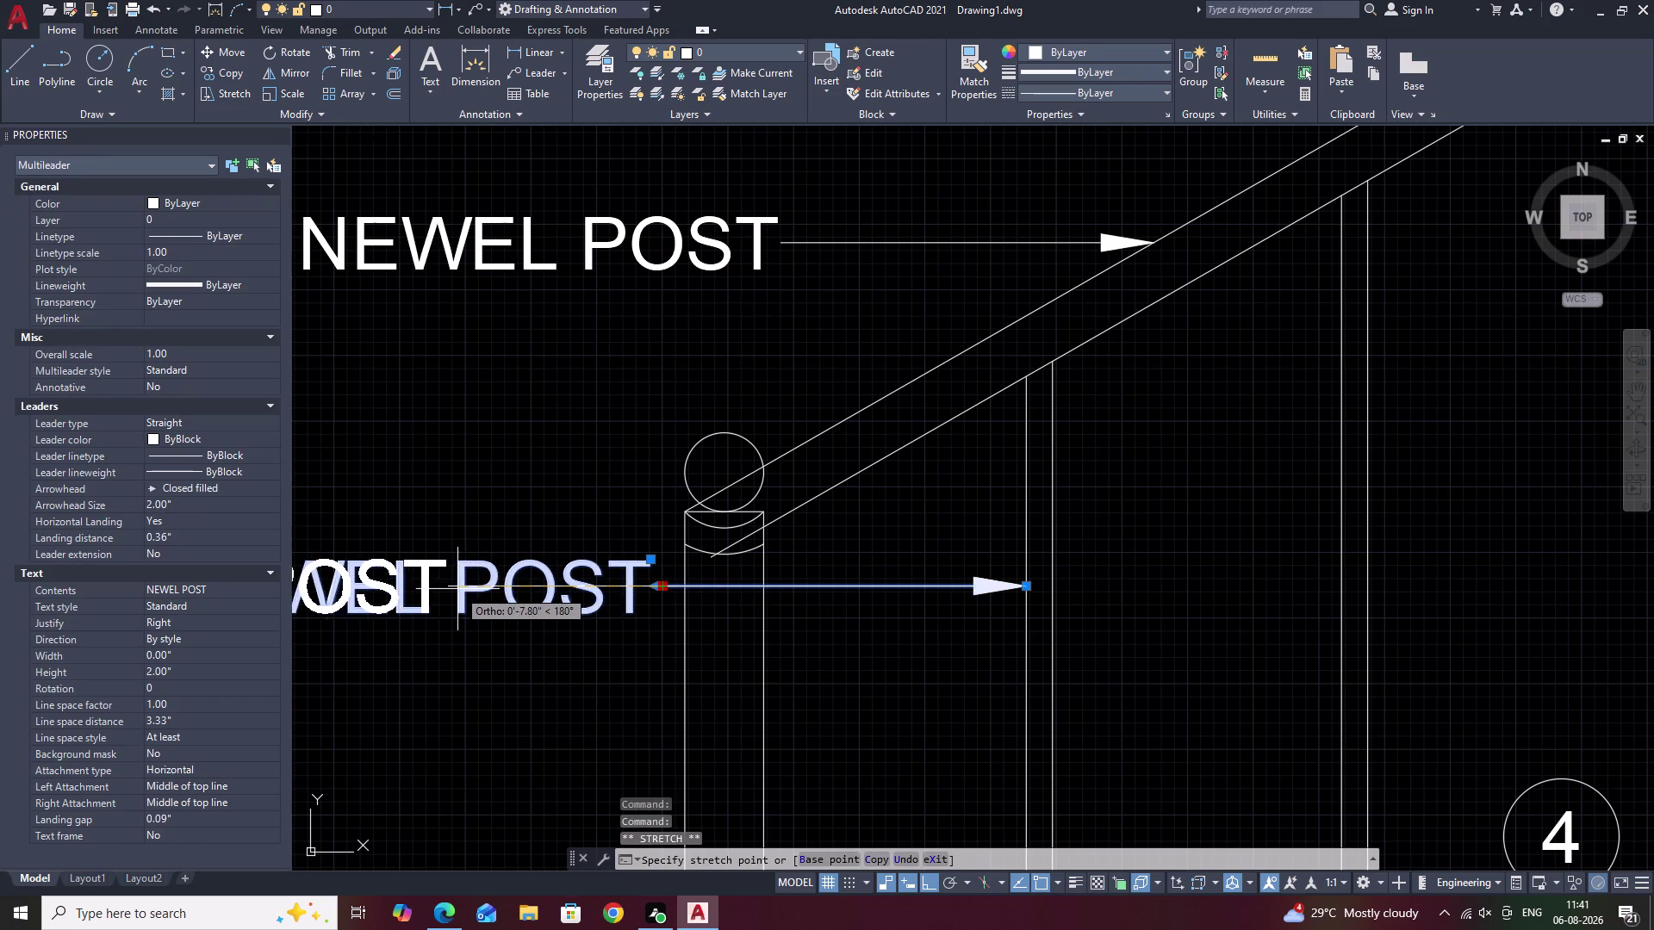
scroll(down, 3)
middle_click(476, 620)
key(Escape)
scroll(down, 3)
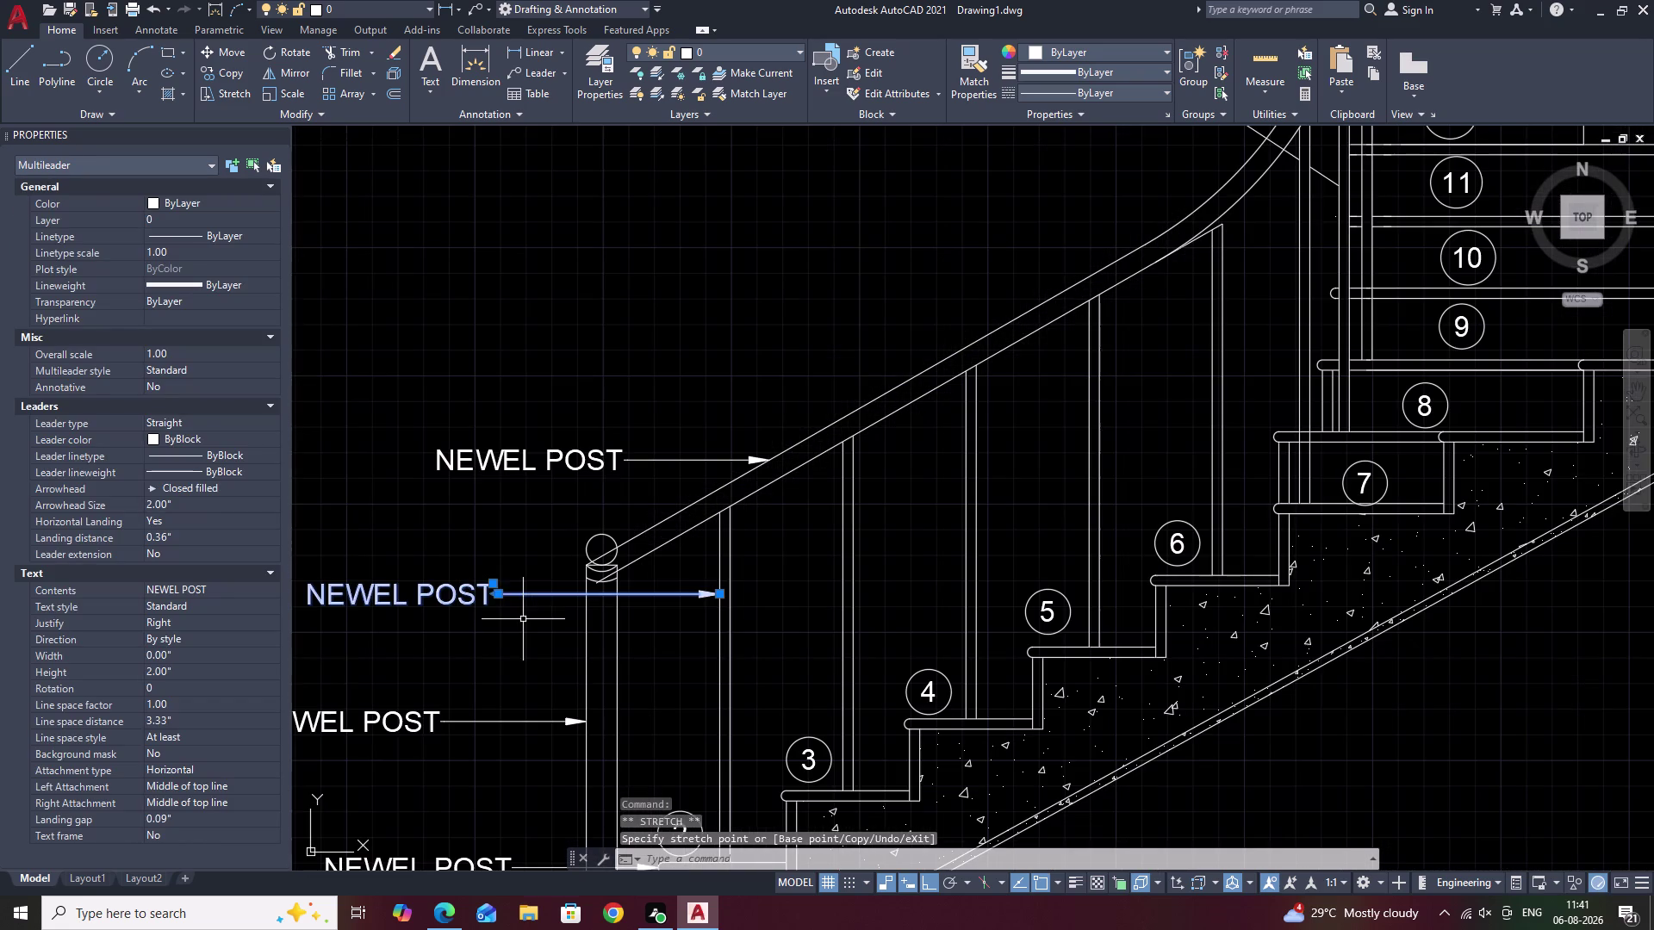
key(Escape)
scroll(down, 3)
middle_drag(535, 624, 770, 540)
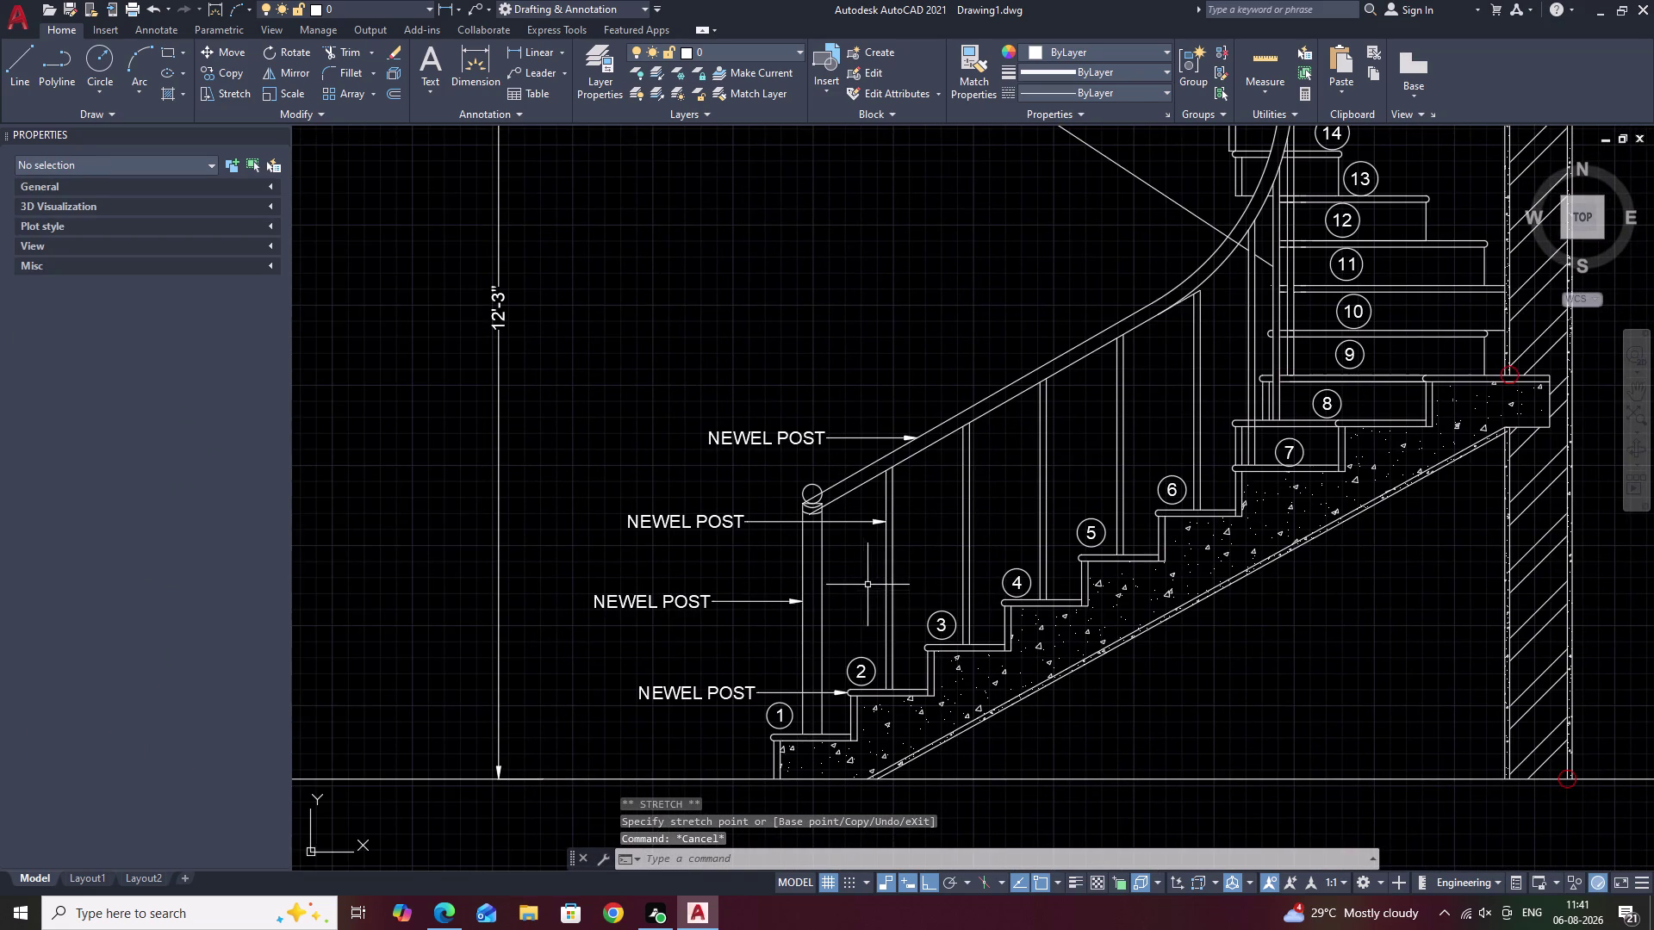
scroll(up, 3)
middle_drag(723, 660, 900, 378)
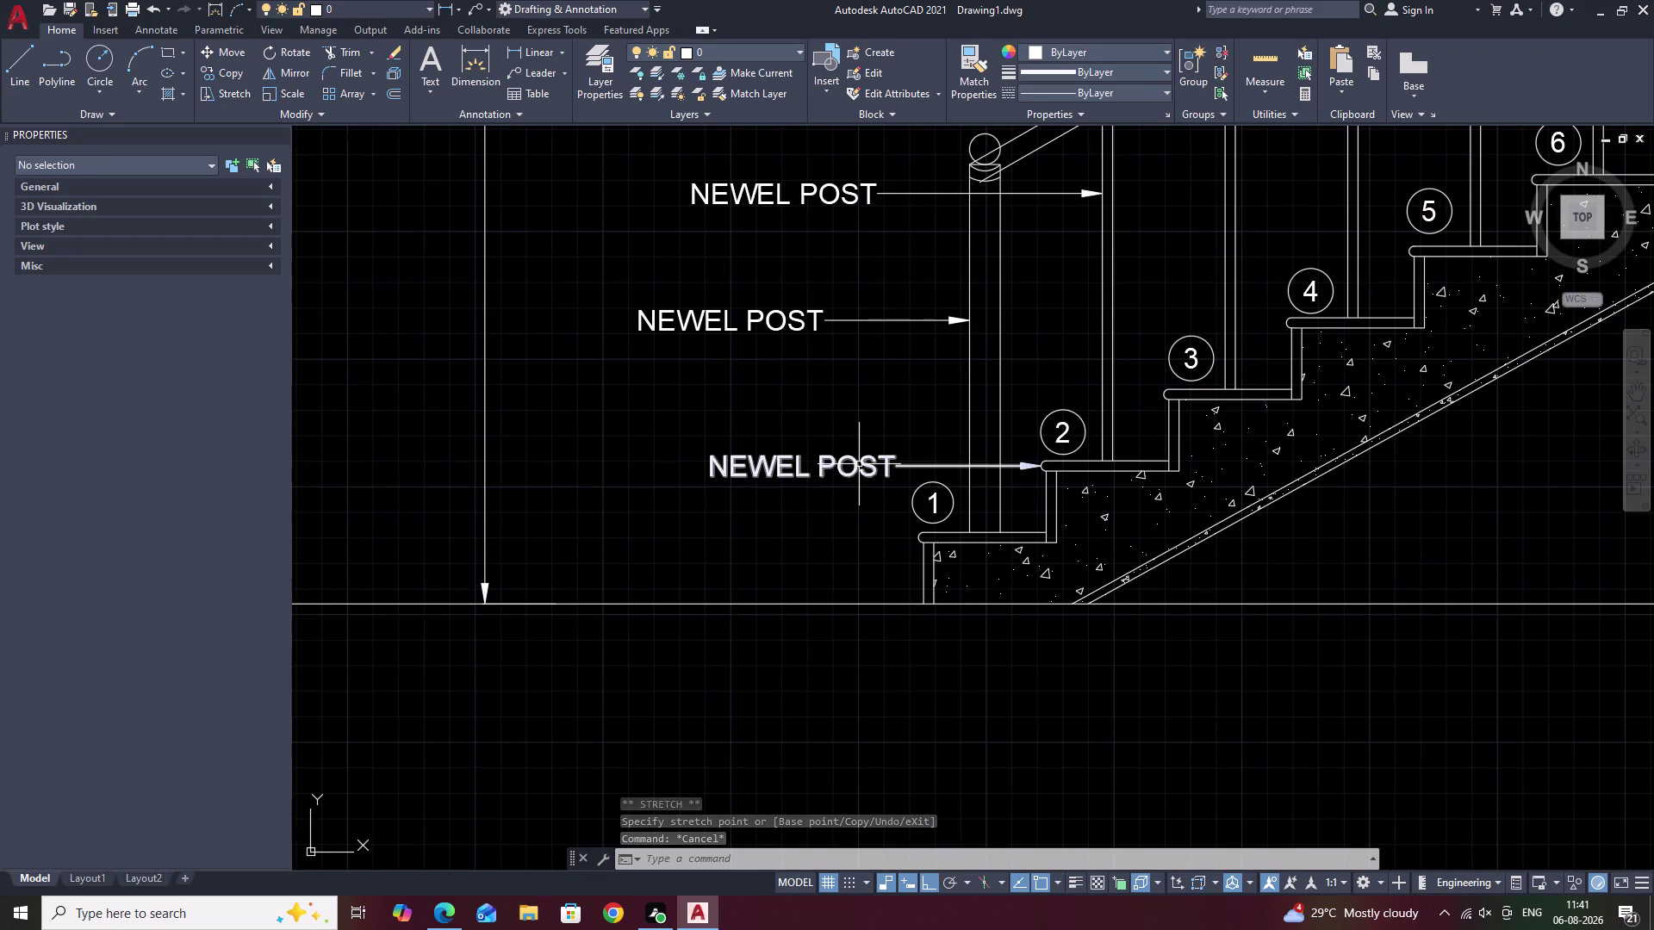
Replace the step 2 leader's NEWEL POST text with NOSING.
double_click(858, 464)
click(886, 465)
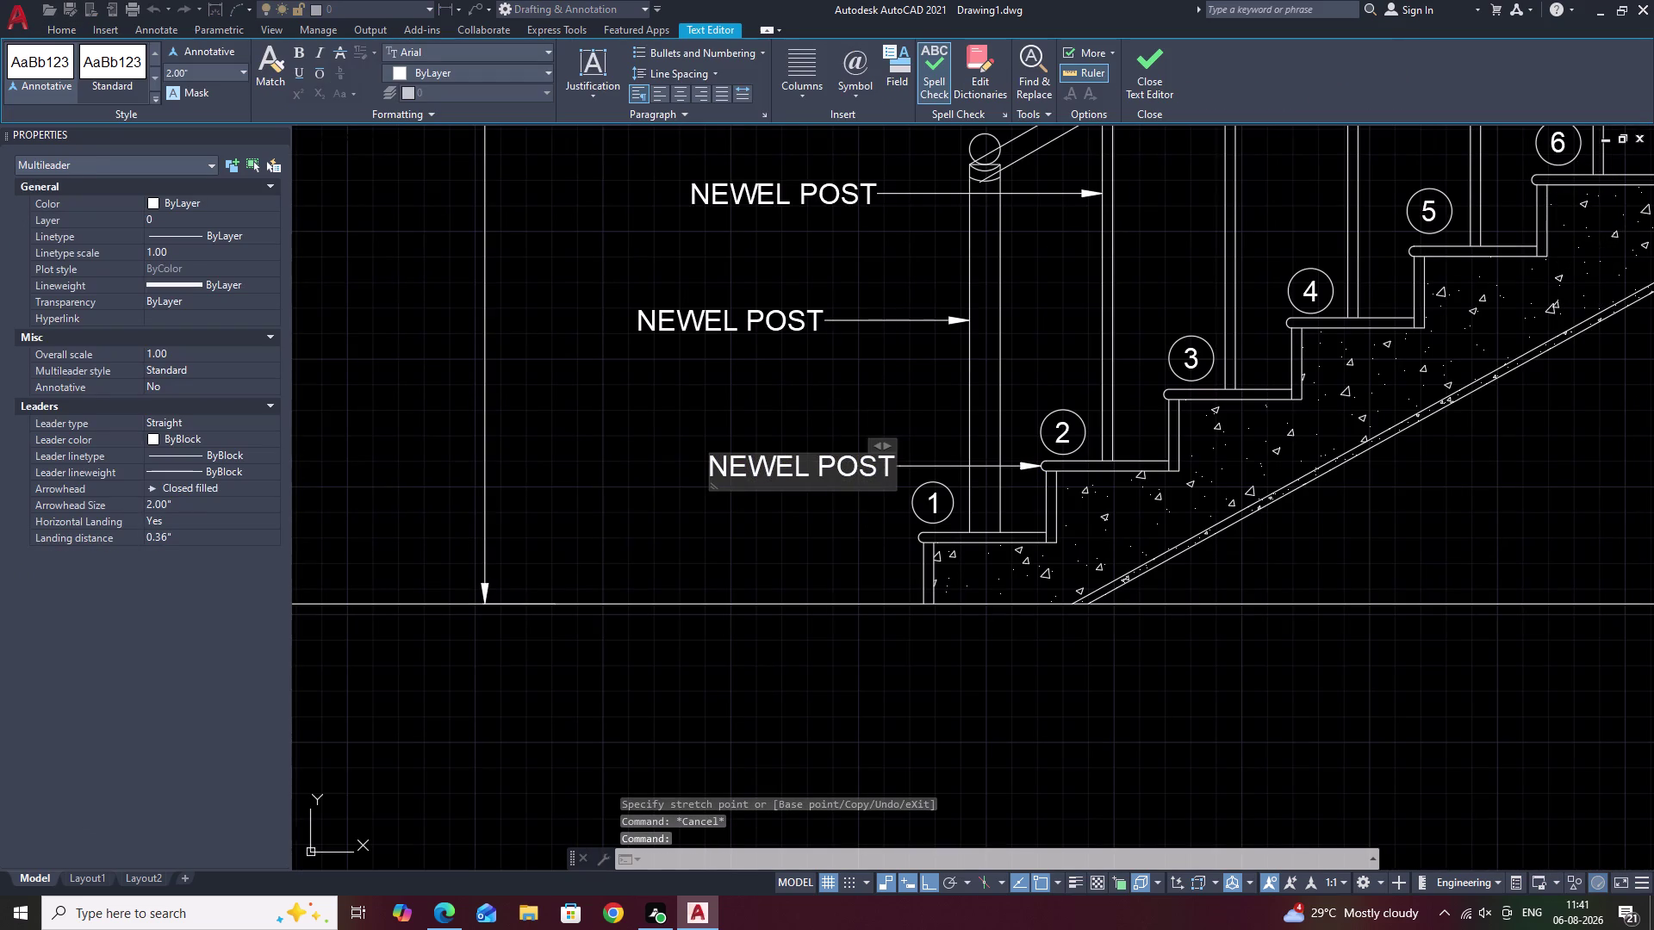
click(887, 465)
key(BackSpace)
key(BackSpace)
key(BackSpace)
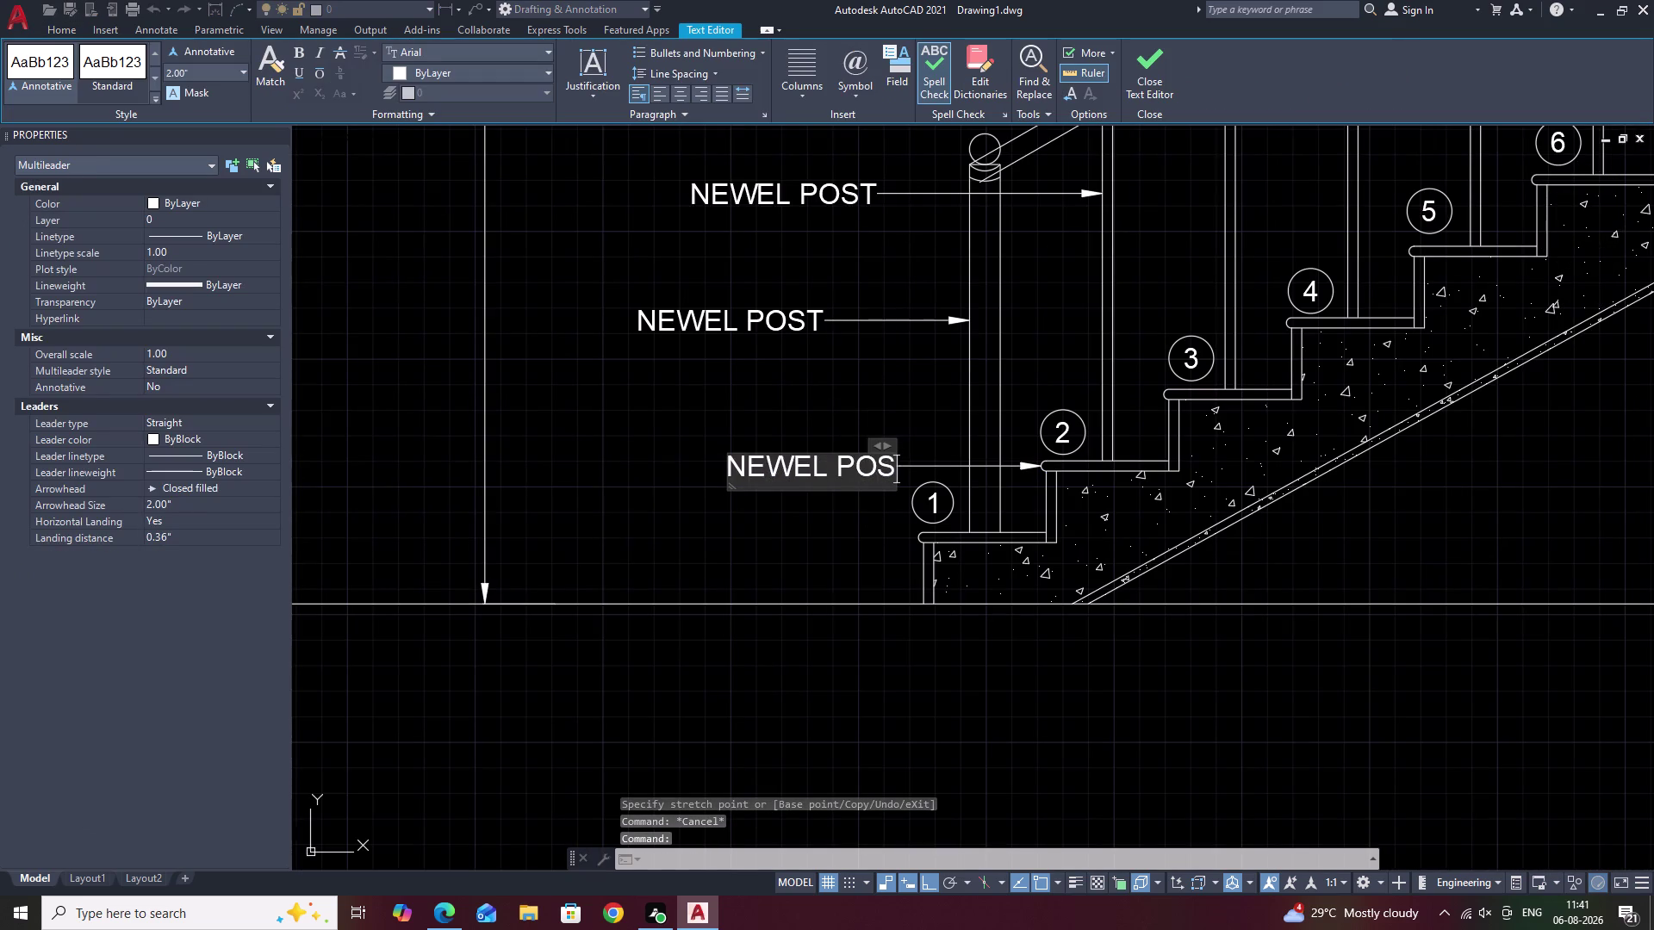
key(BackSpace)
key(BackSpace)
key(BackSpace)
key(BackSpace)
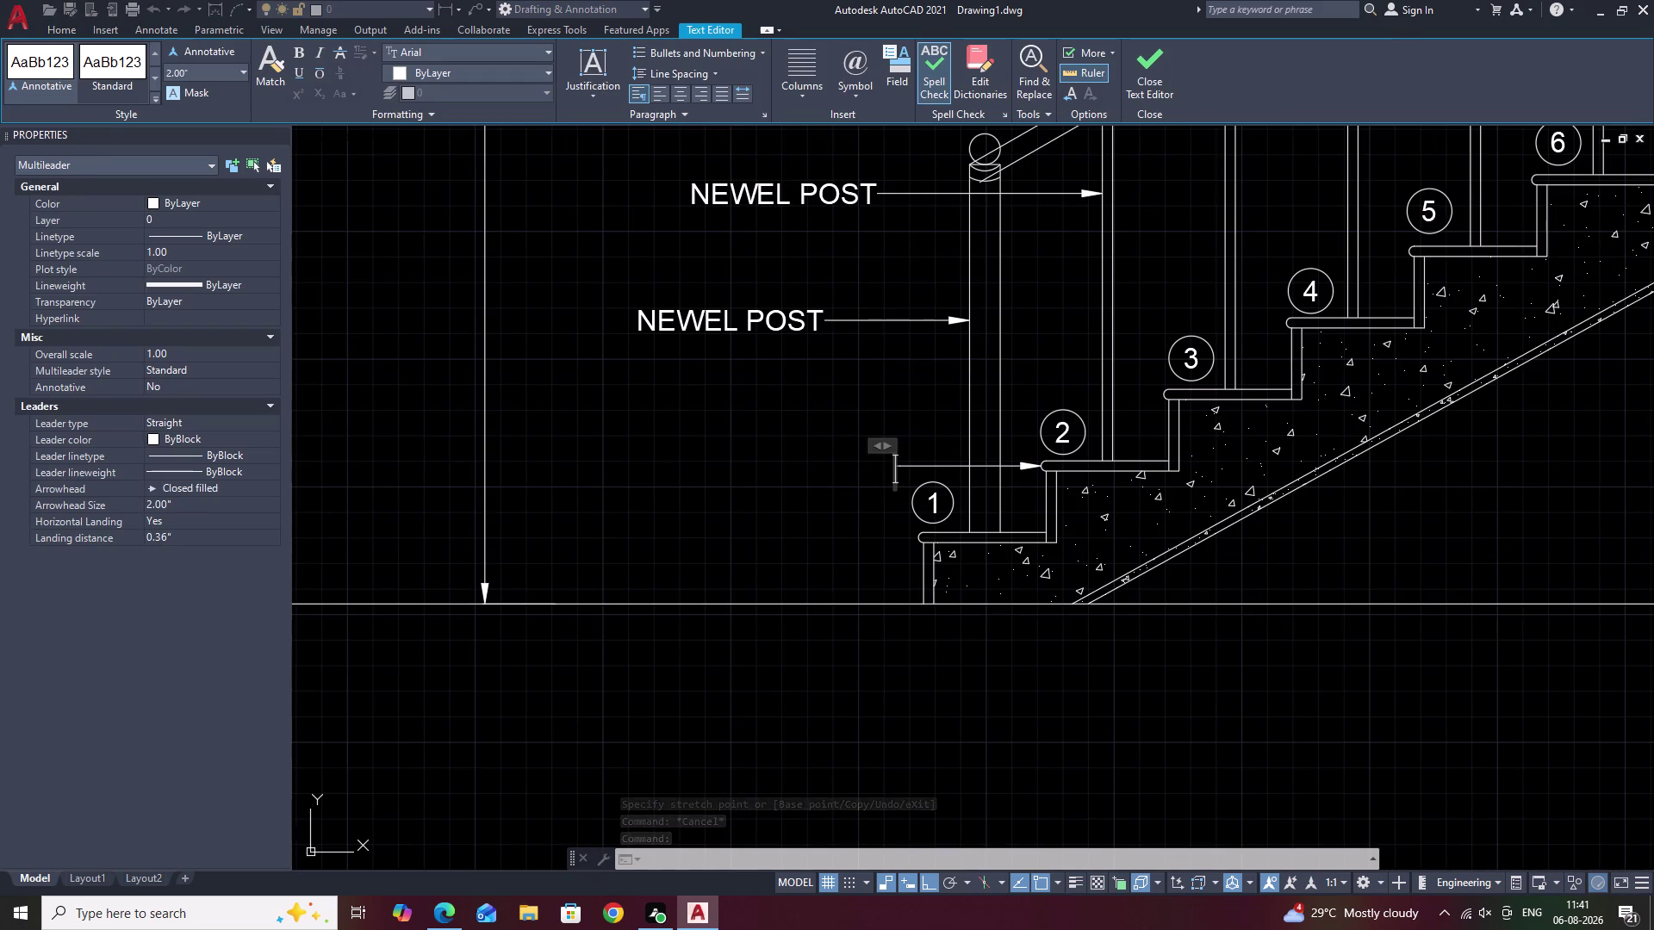
text(N)
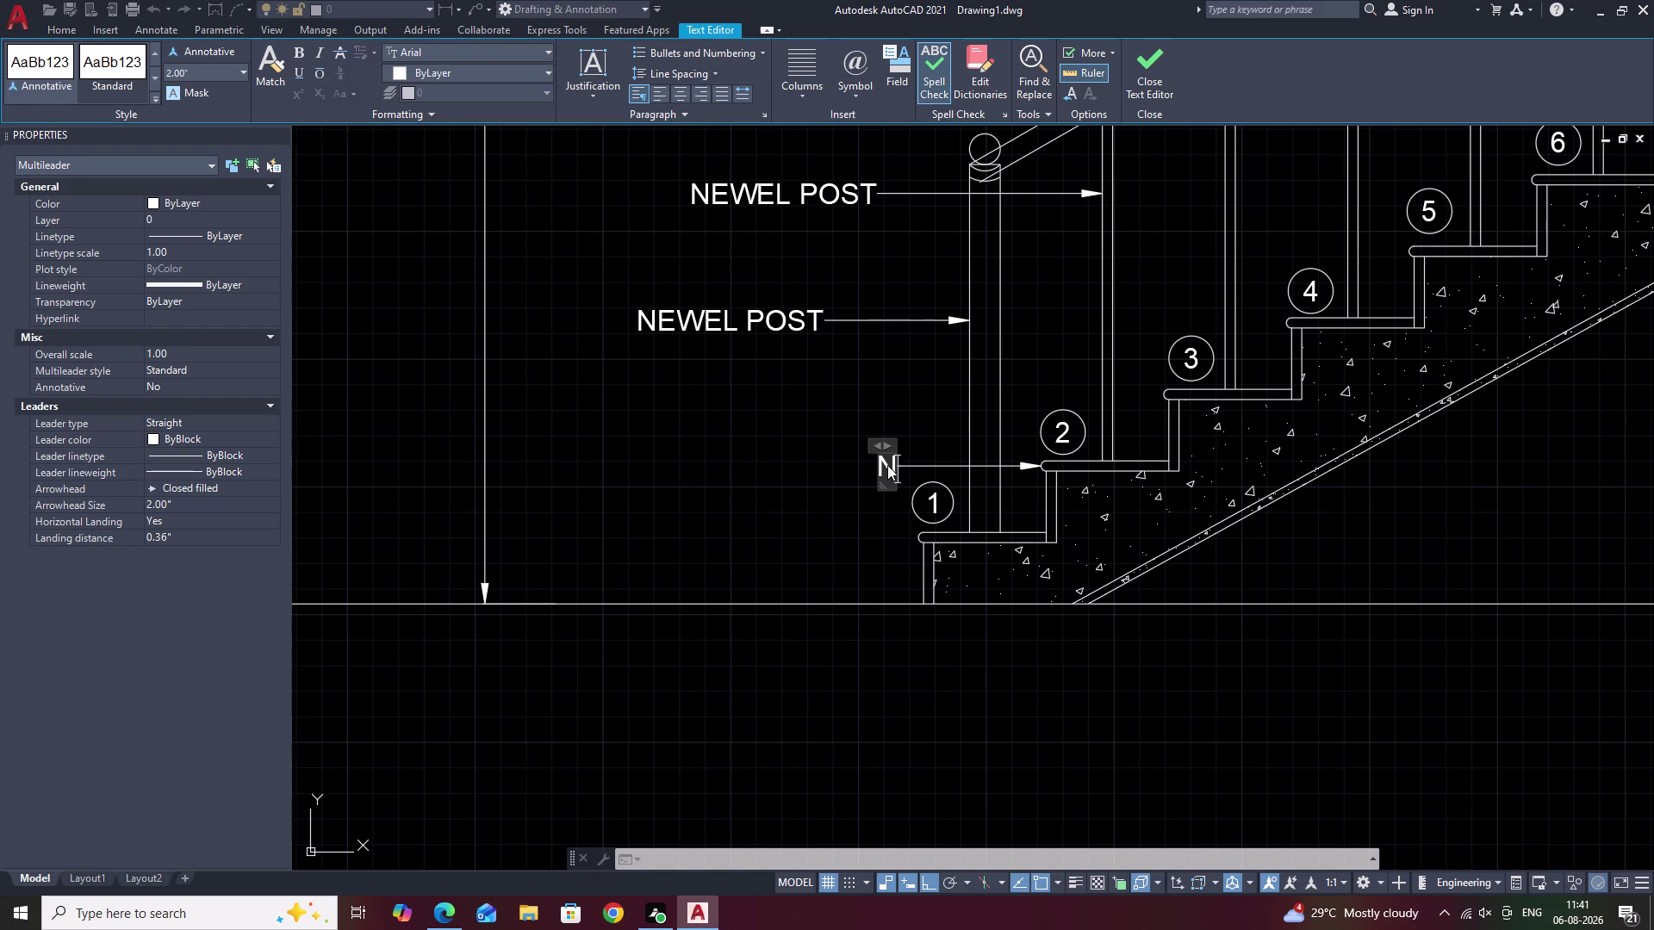
text(OP)
key(BackSpace)
text(S)
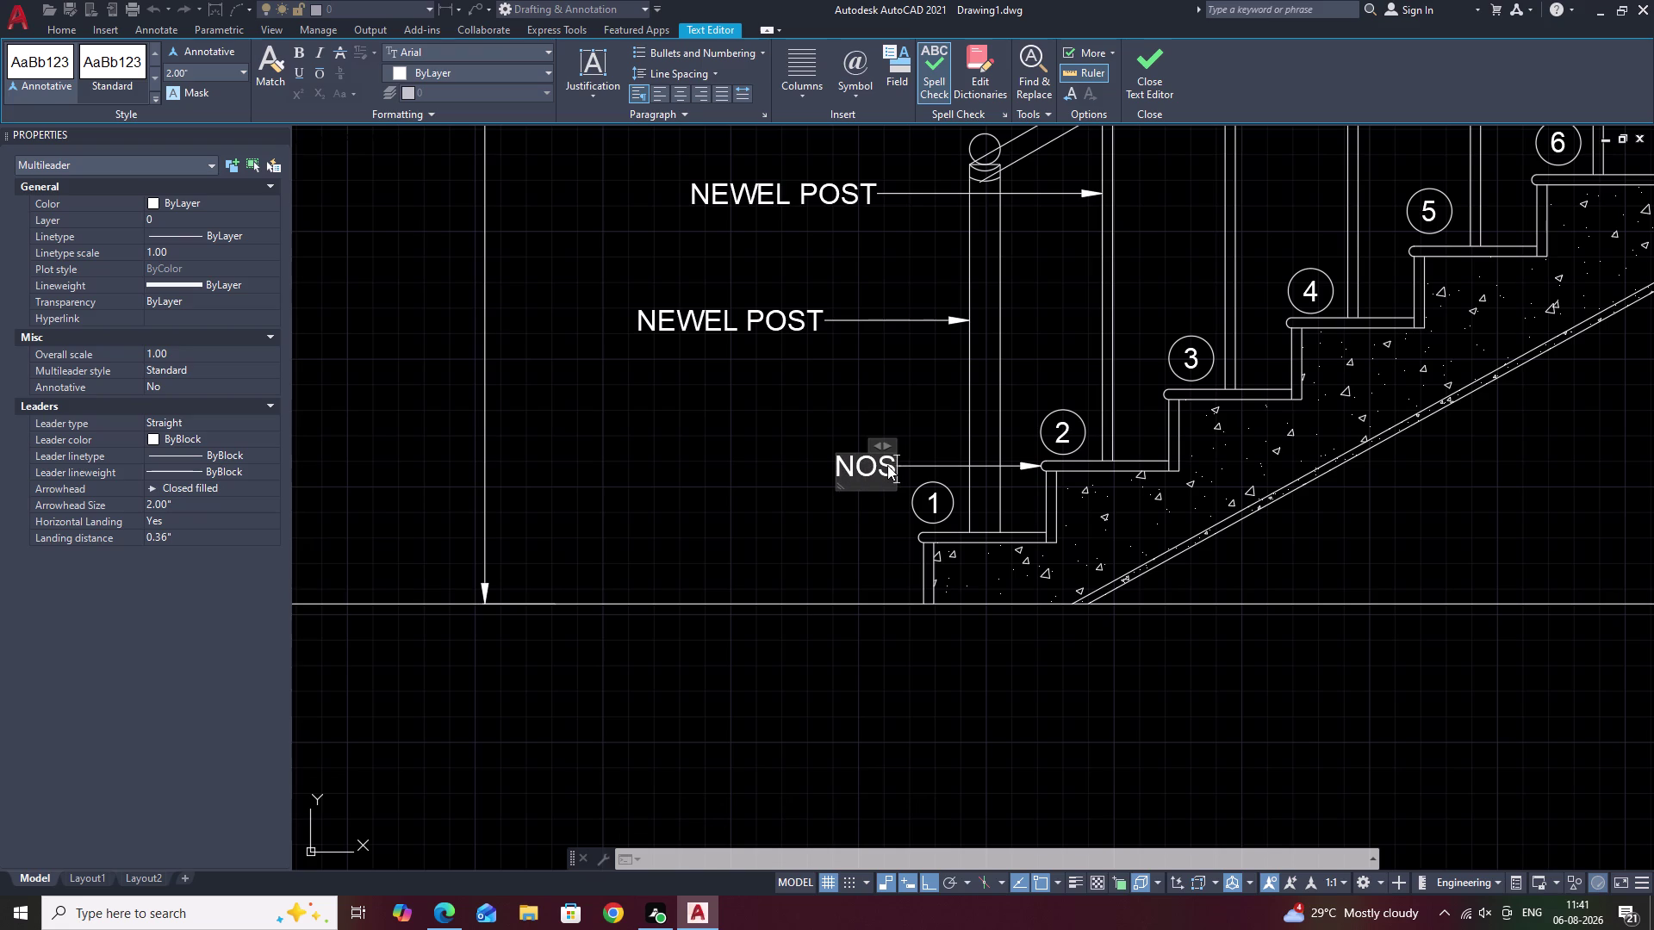
text(ING)
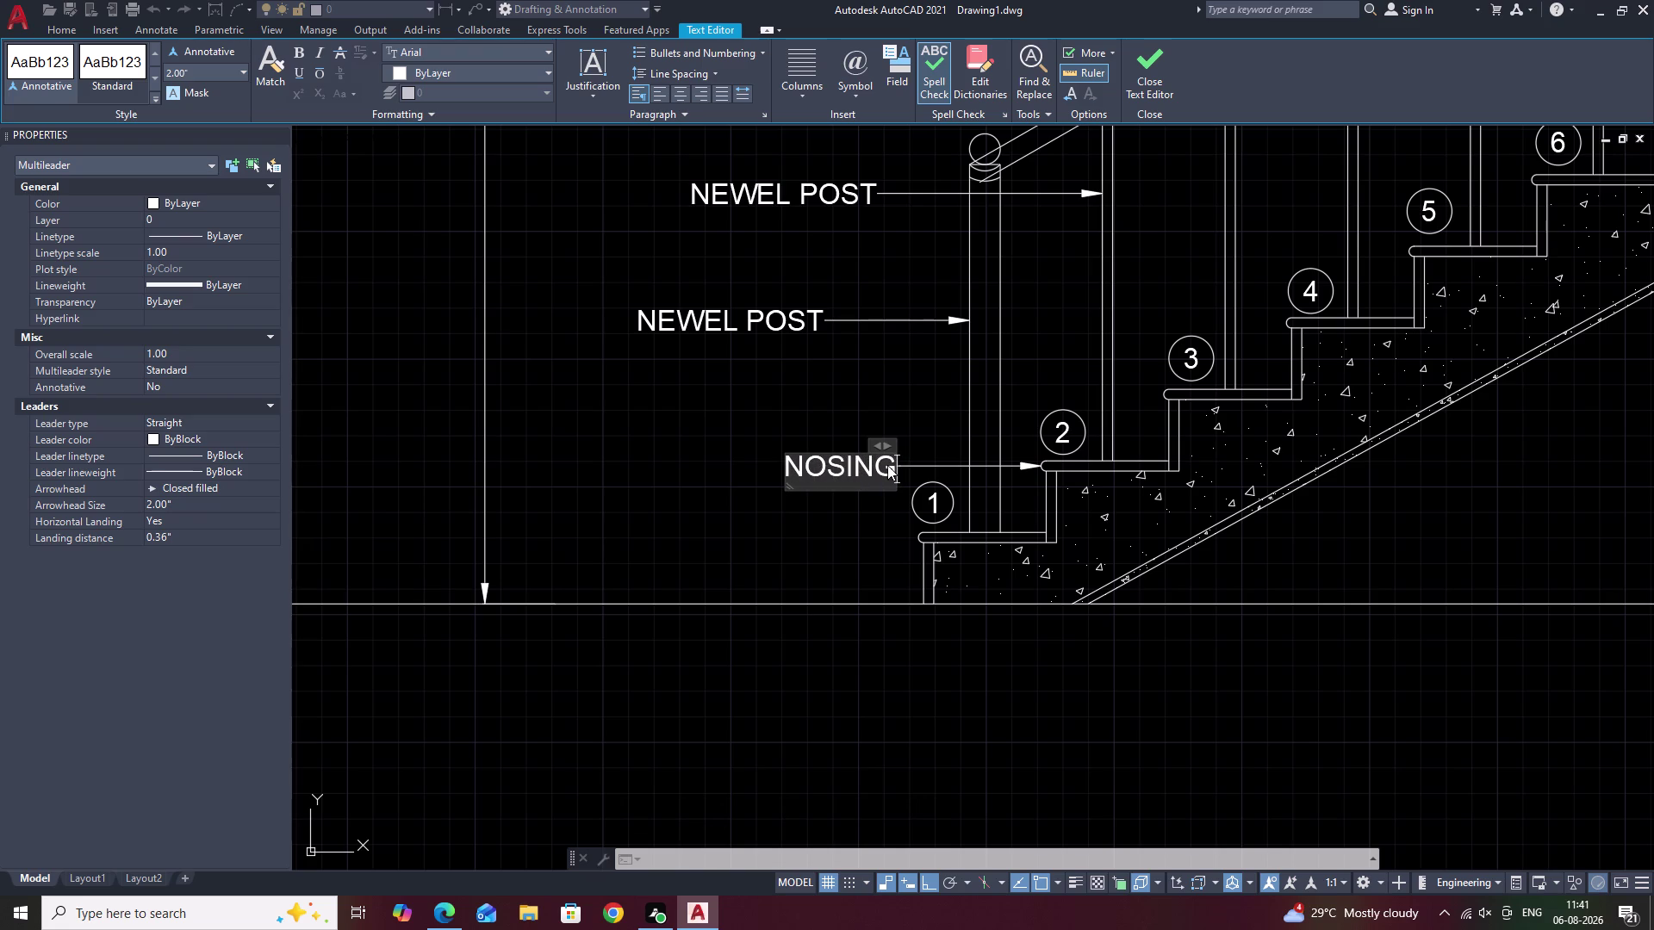
key(space)
click(887, 279)
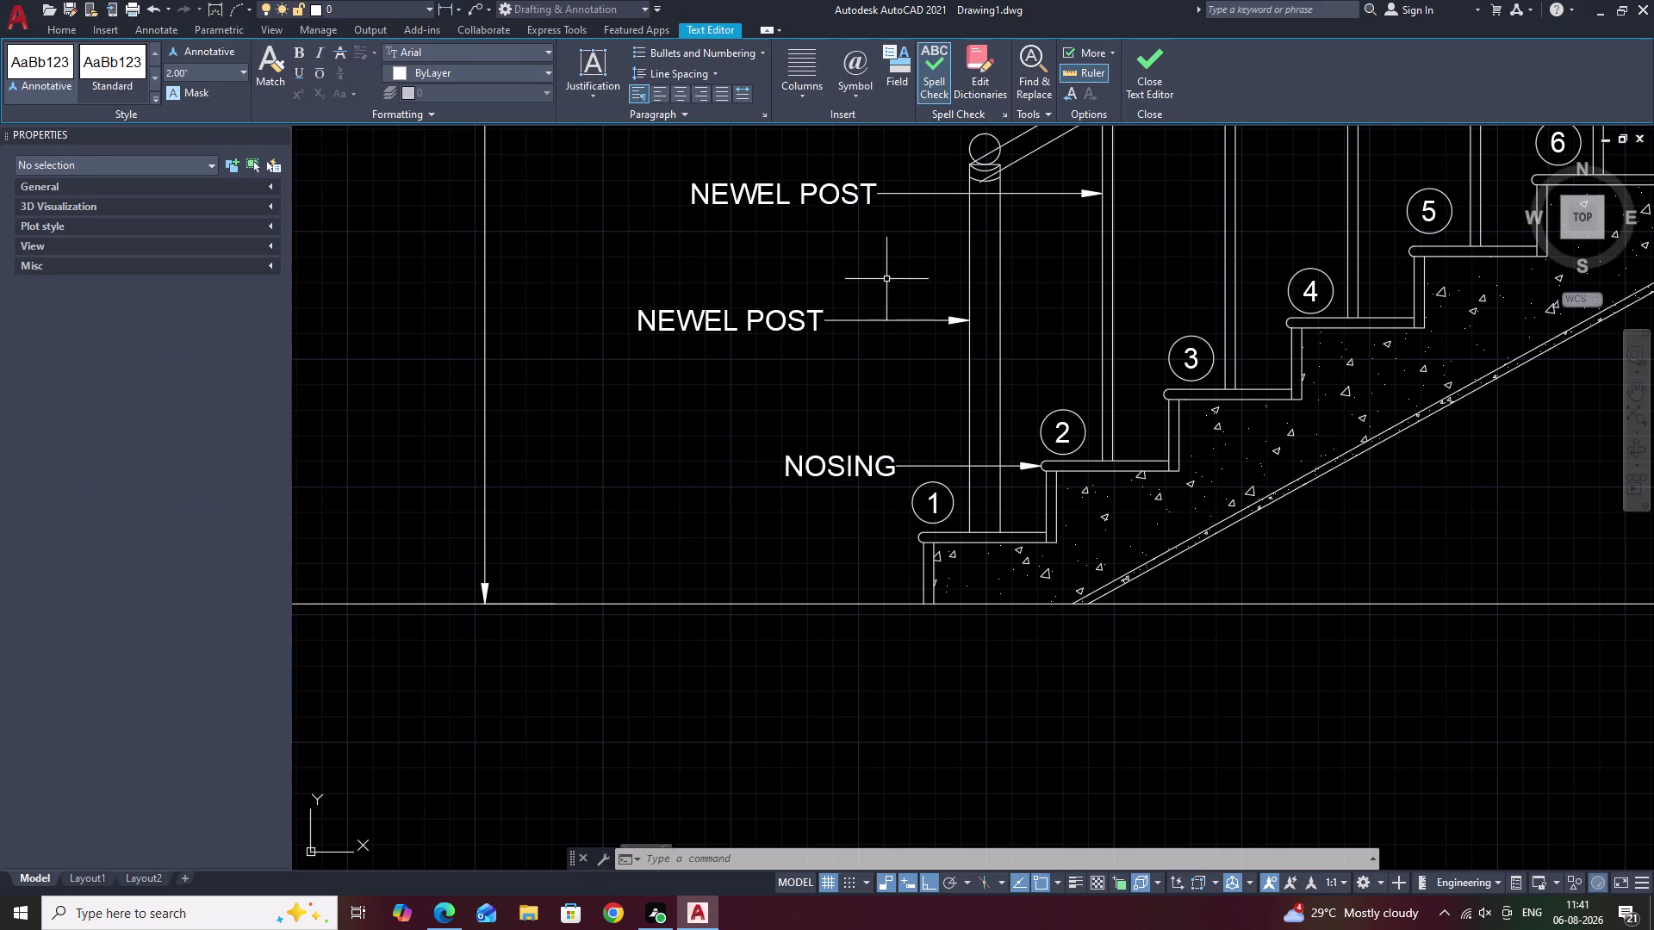
double_click(852, 200)
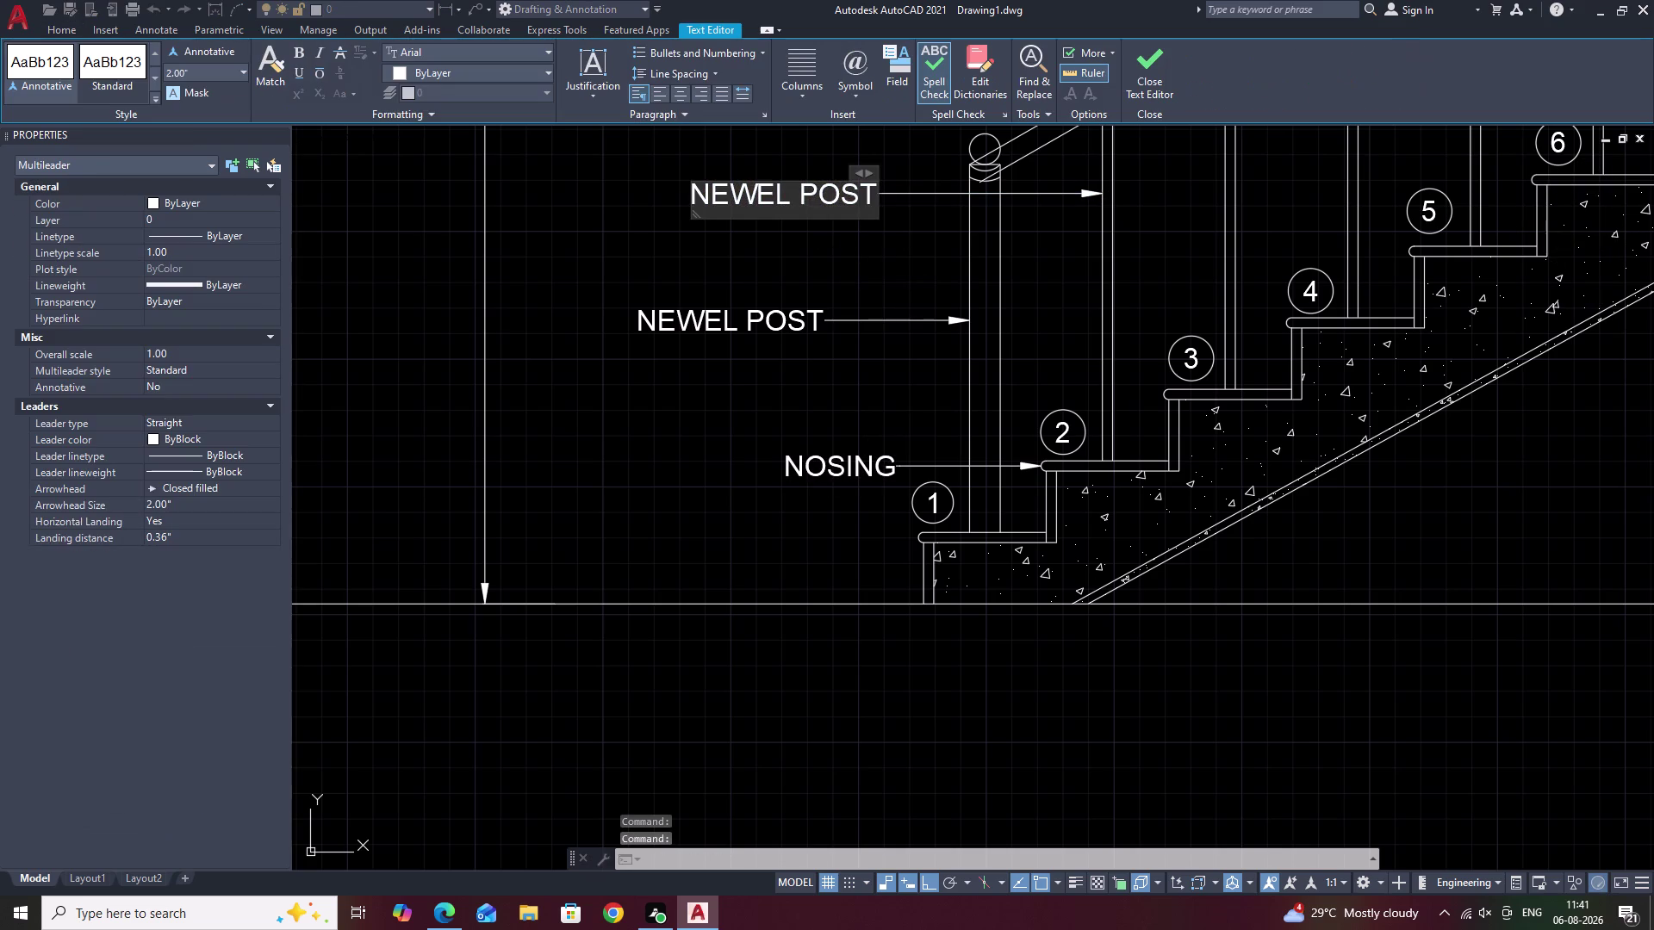
Open the top label's text options menu and dismiss it without changes.
click(871, 195)
right_click(872, 195)
key(BackSpace)
key(BackSpace)
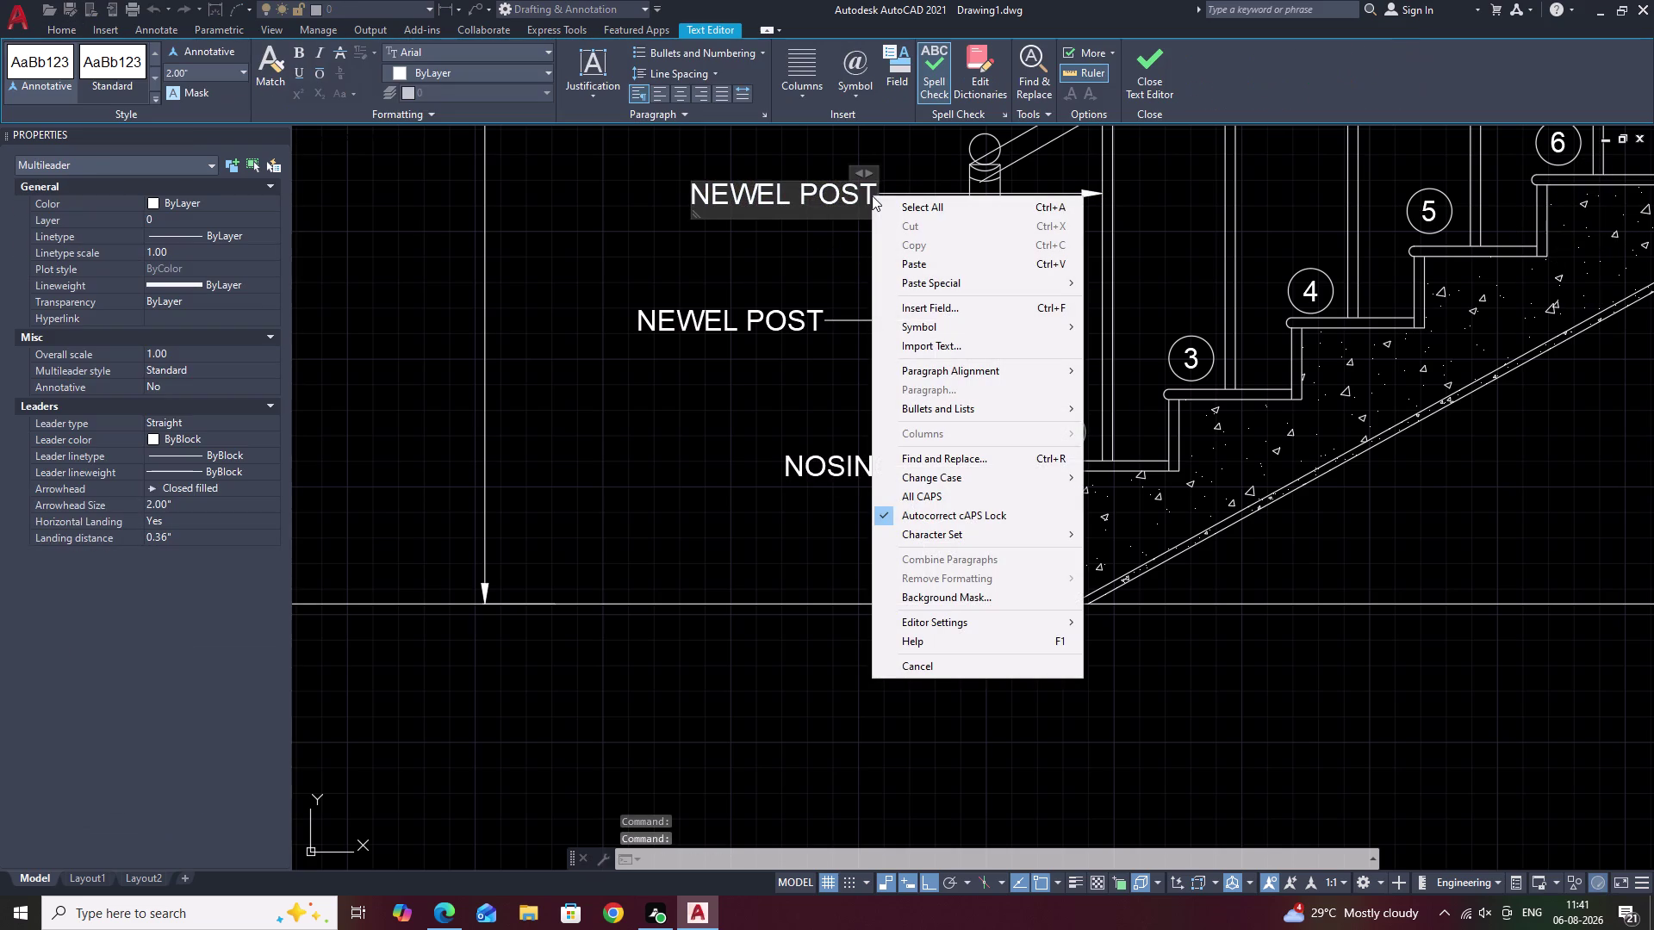
click(872, 196)
click(873, 197)
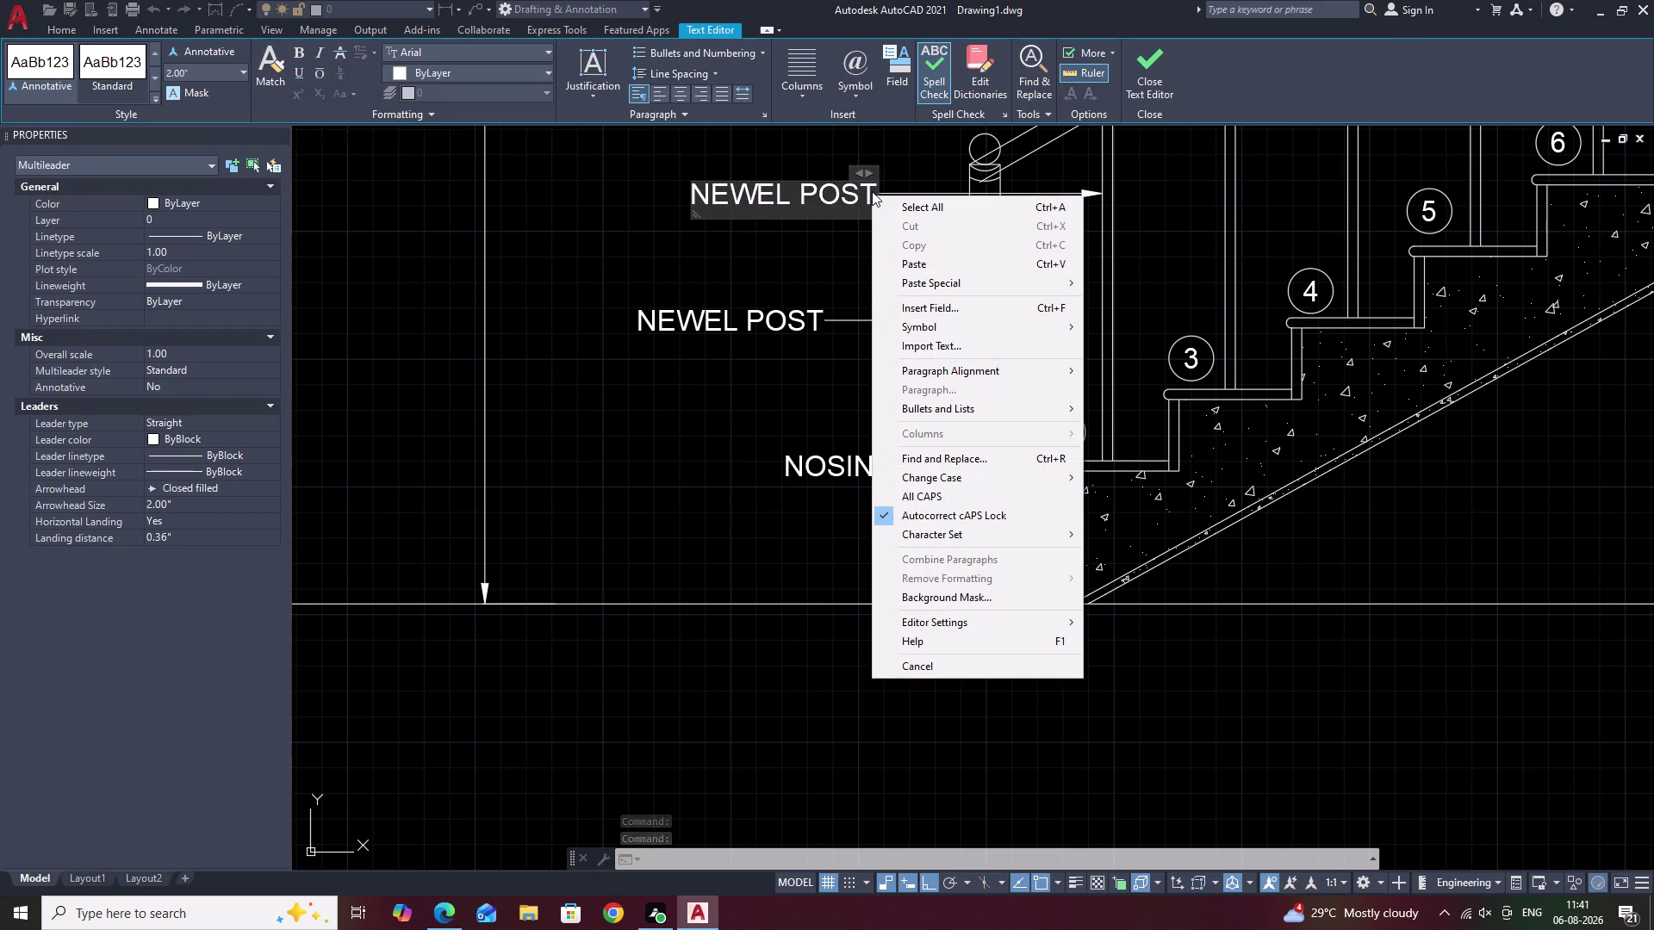
click(770, 221)
click(865, 197)
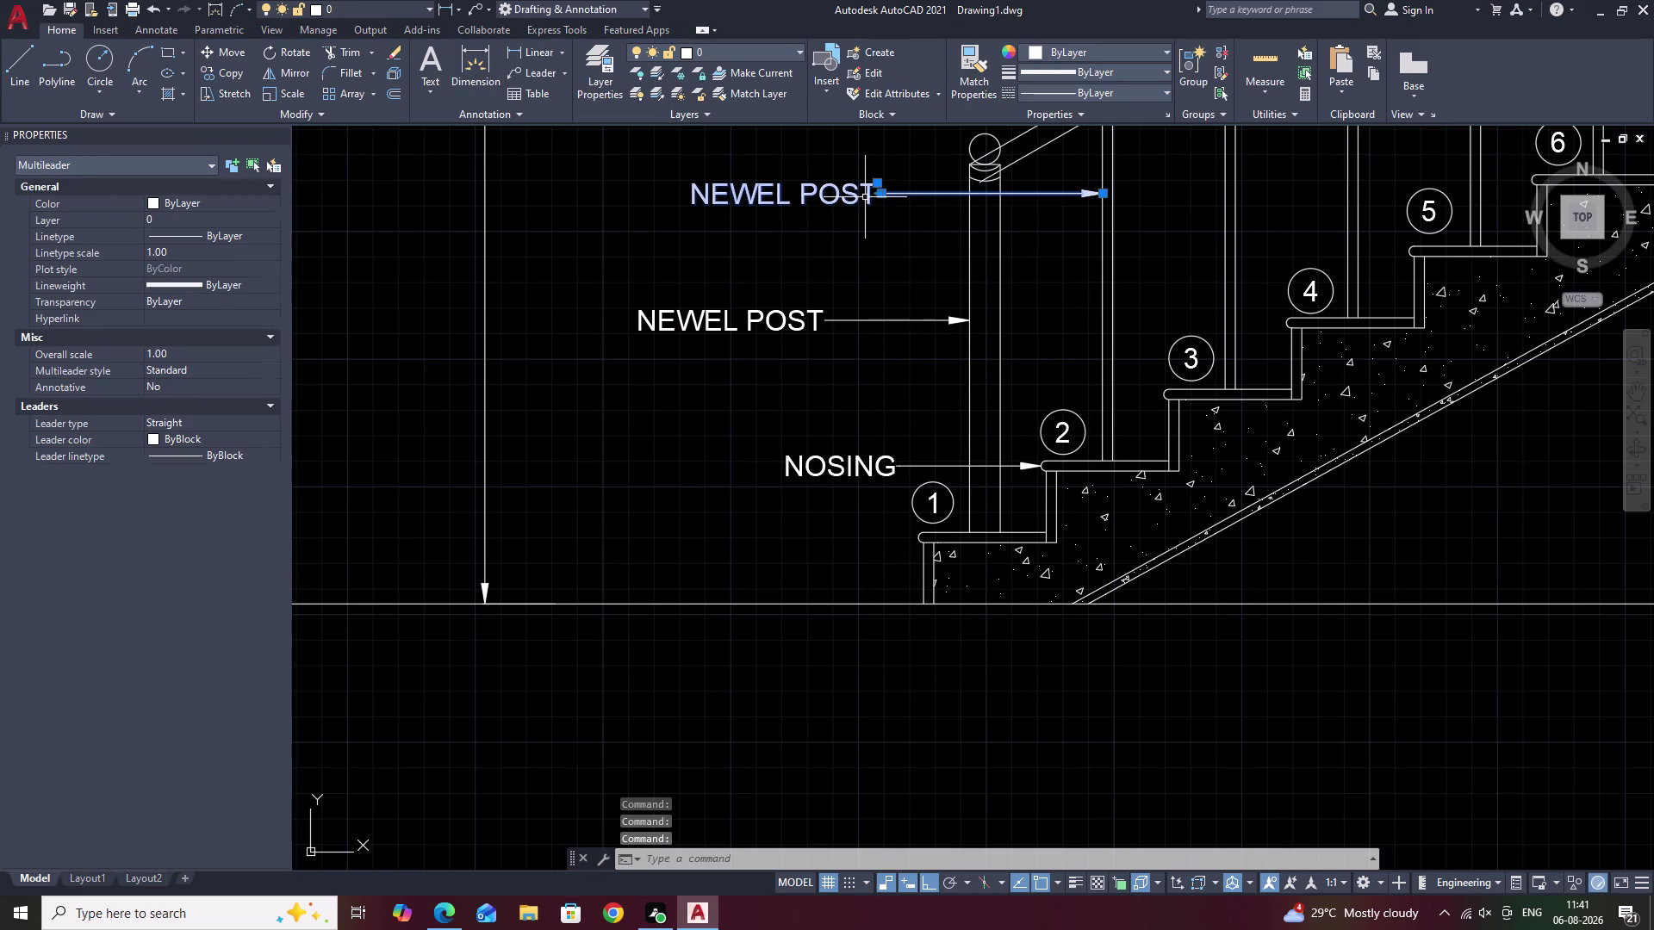
Replace the top label's NEWEL POST text with BALLUSTER.
double_click(866, 199)
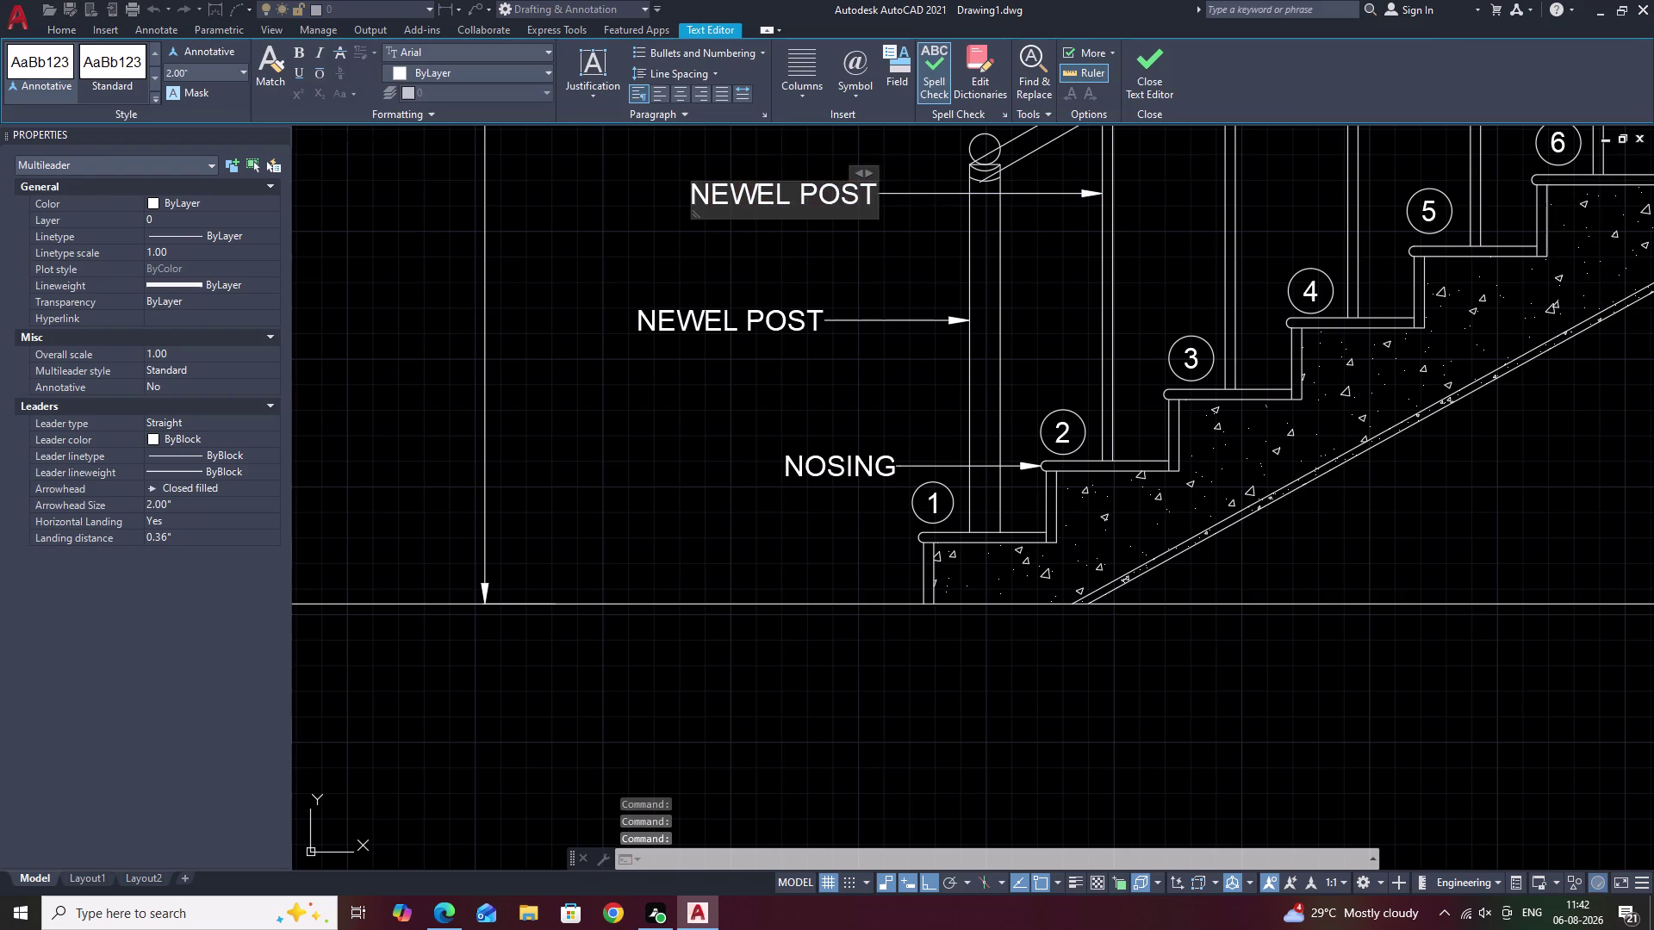
click(873, 201)
key(BackSpace)
key(BackSpace)
key(BackSpace)
key(BackSpace)
key(BackSpace)
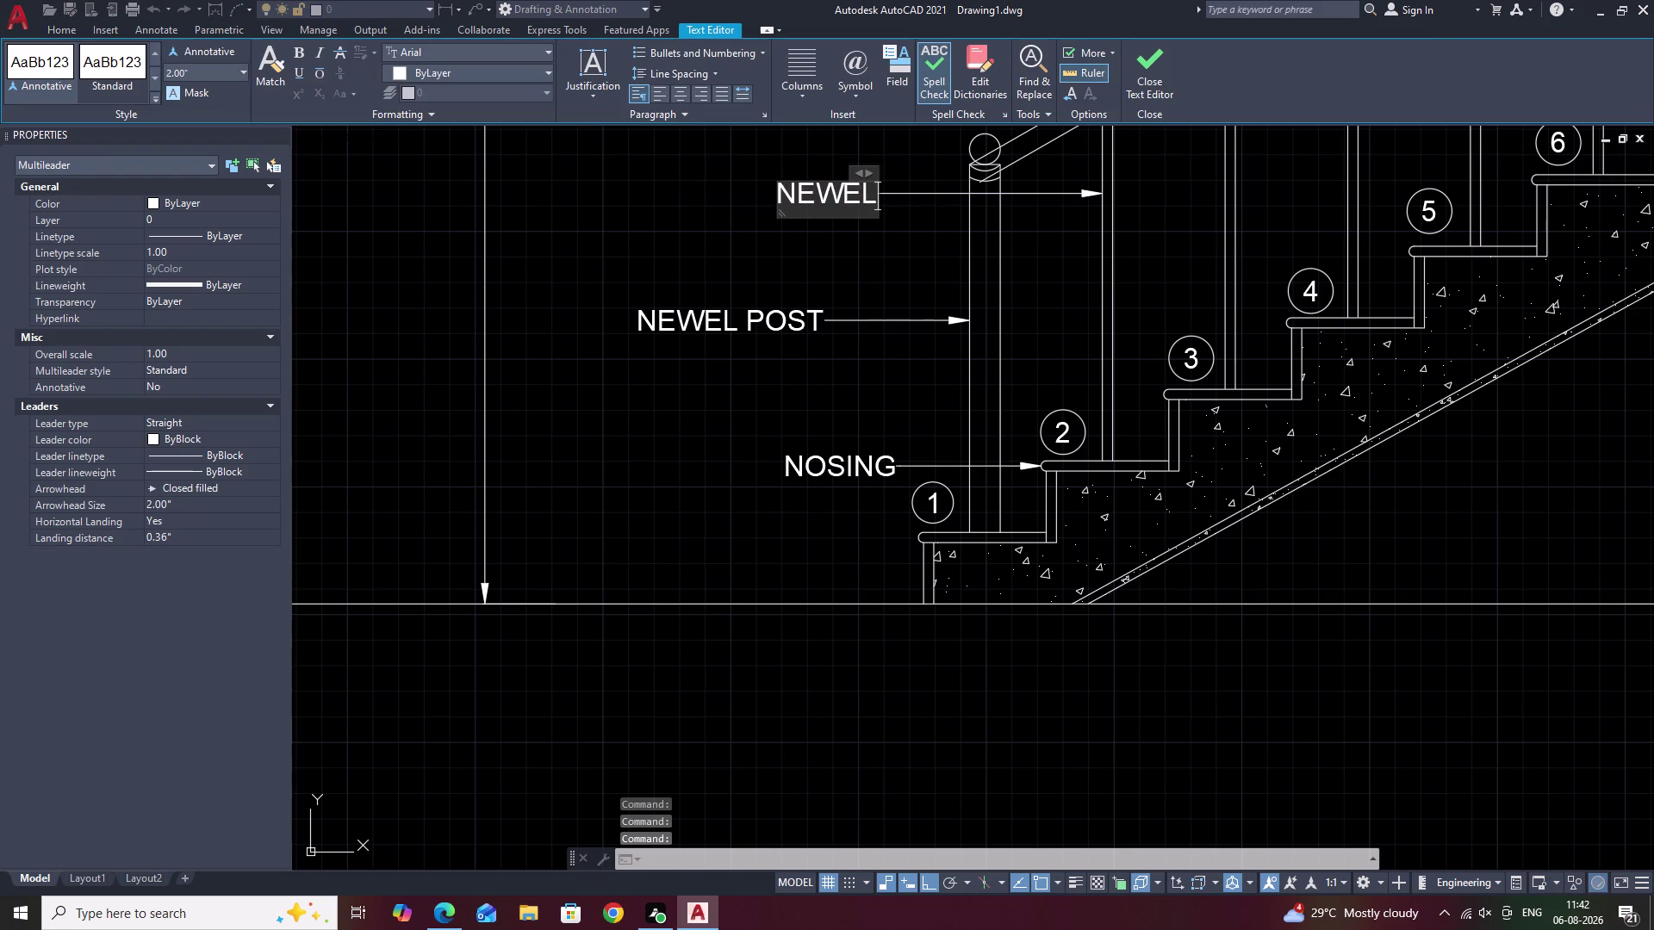
key(BackSpace)
key(BackSpace)
key(BackSpace)
key(BackSpace)
key(BackSpace)
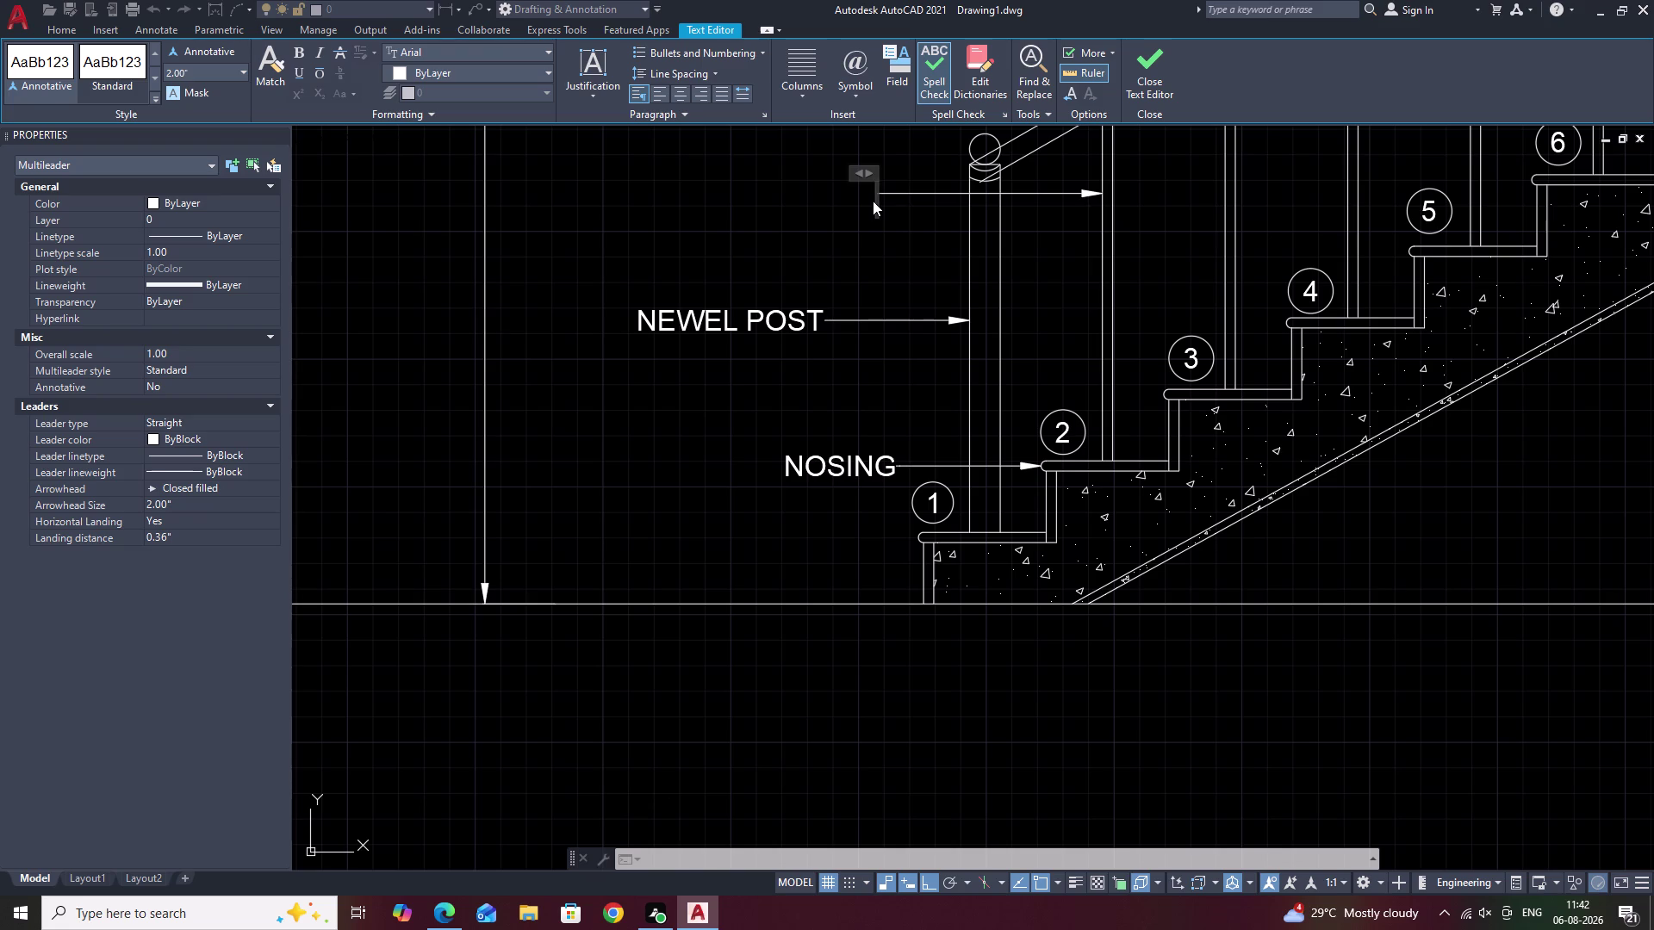
text(BALL)
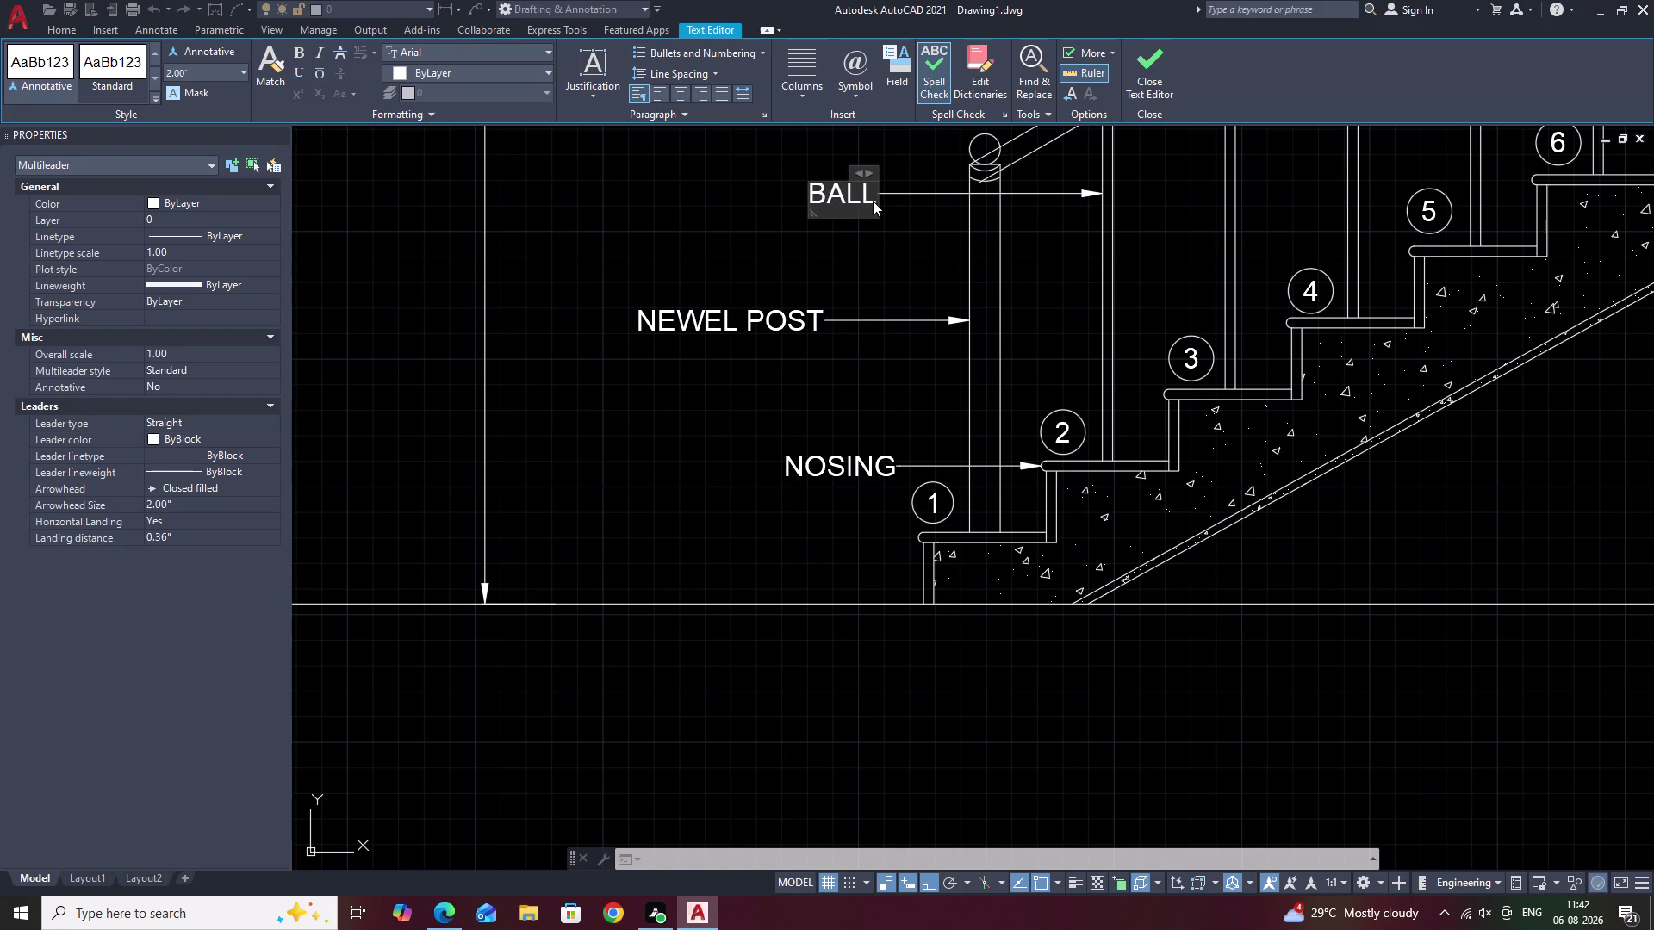
text(UST)
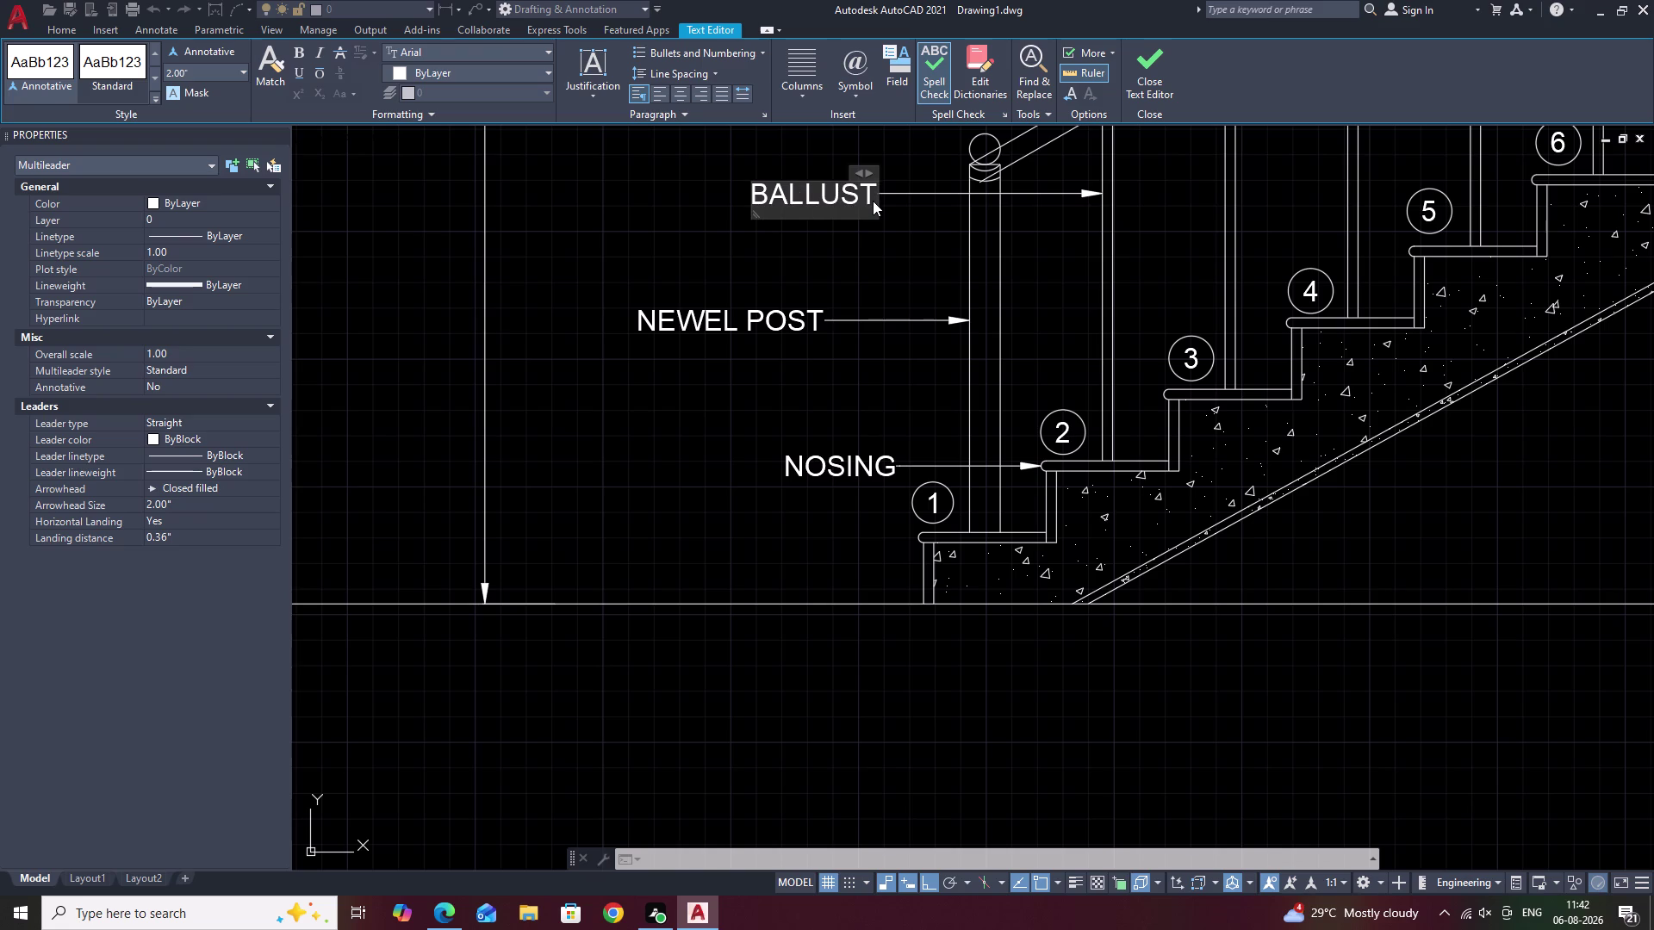
text(ER)
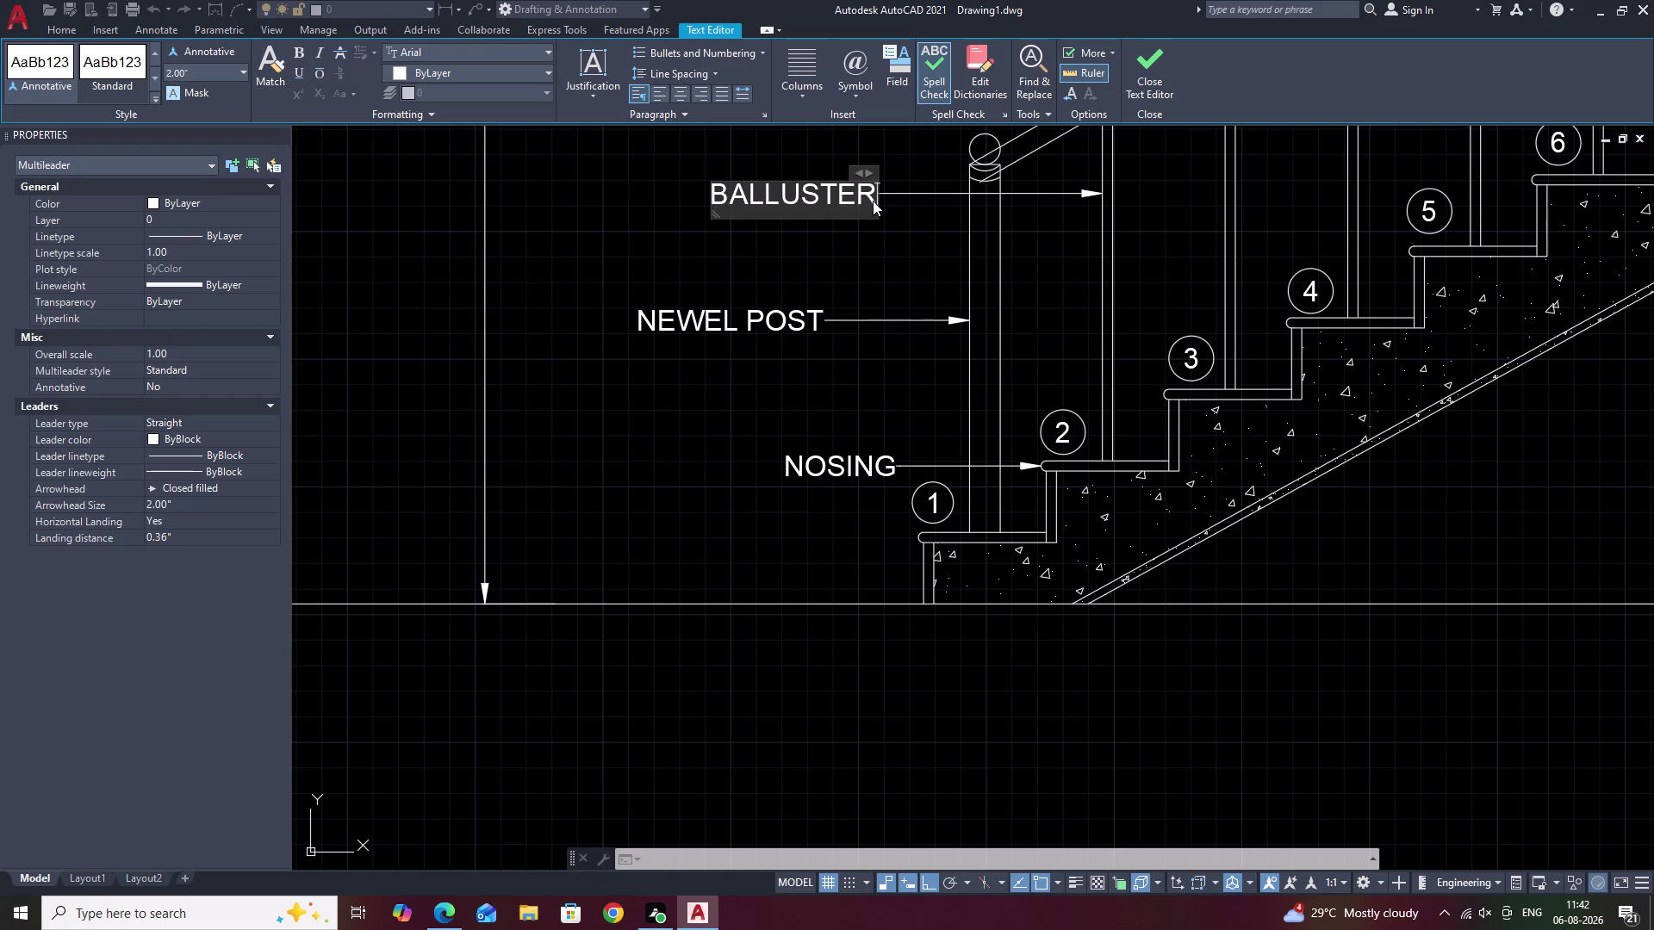
click(884, 262)
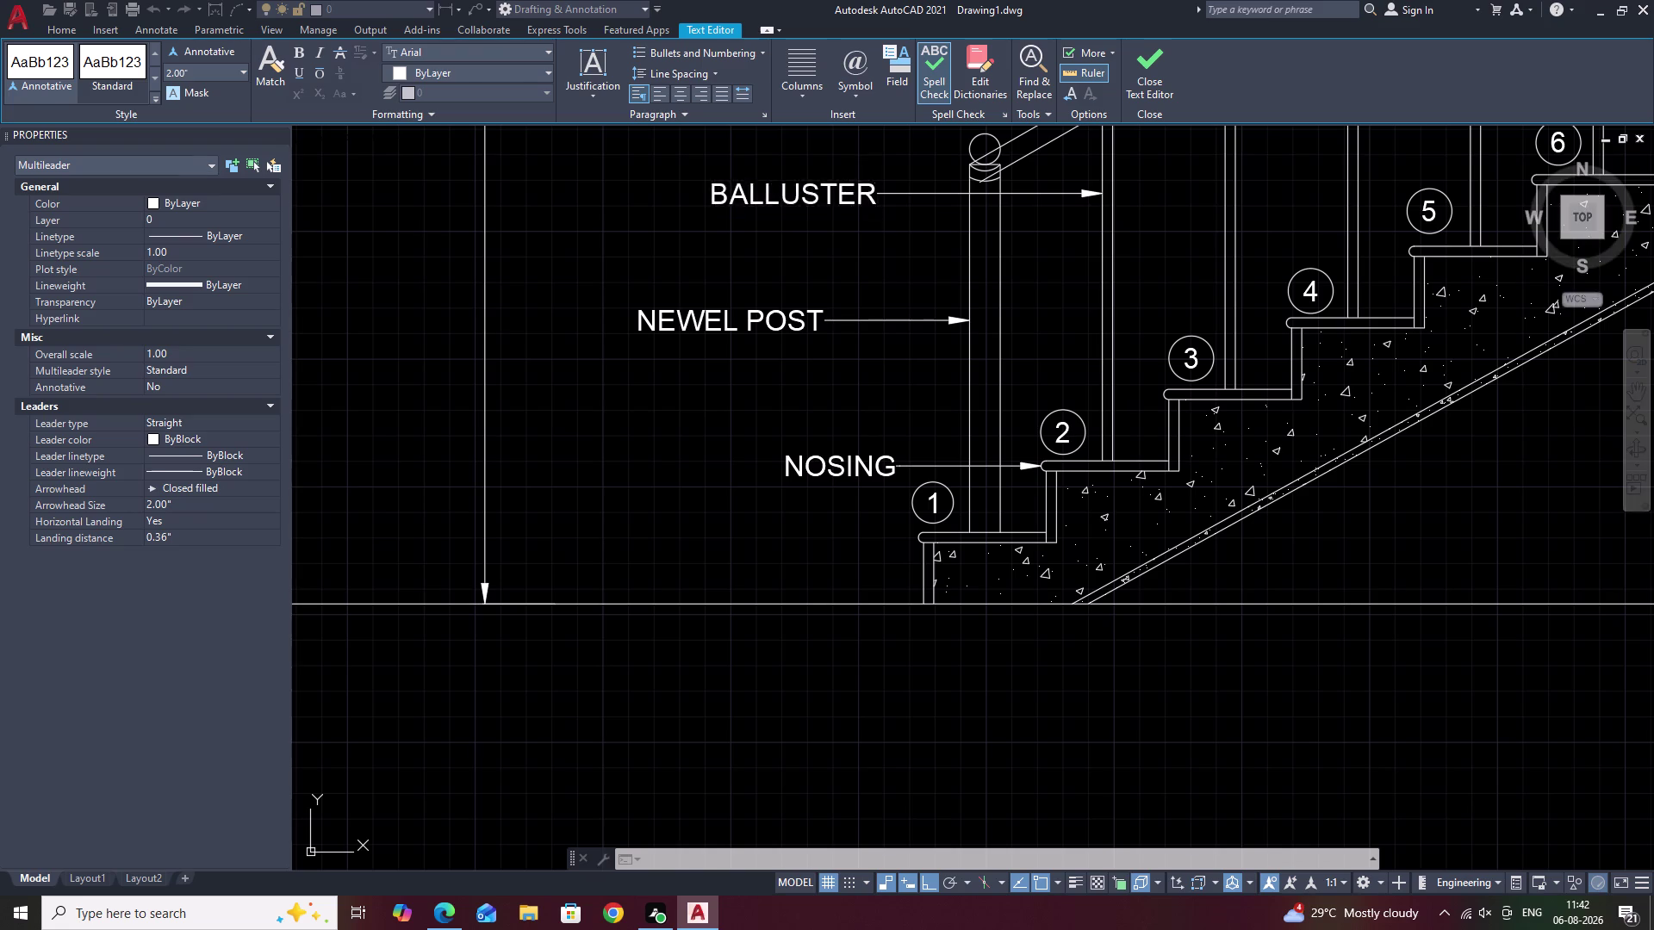
middle_drag(899, 226, 963, 454)
Change the uppermost NEWEL POST leader text along the rail to HANDRAIL.
double_click(1048, 284)
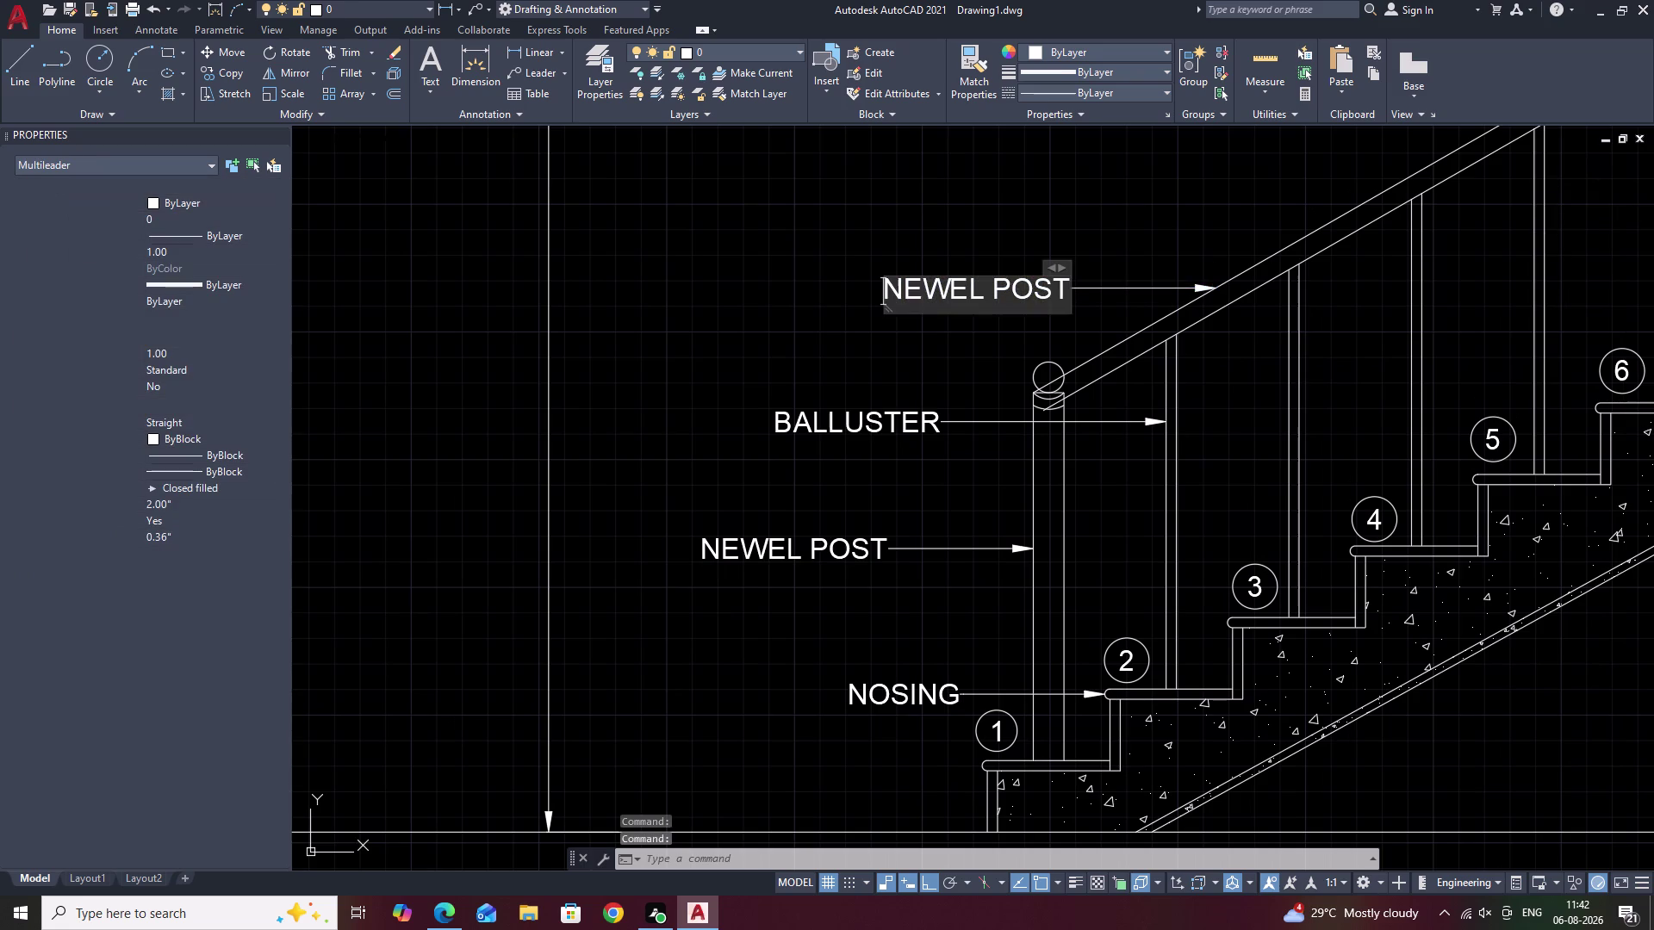
click(1064, 292)
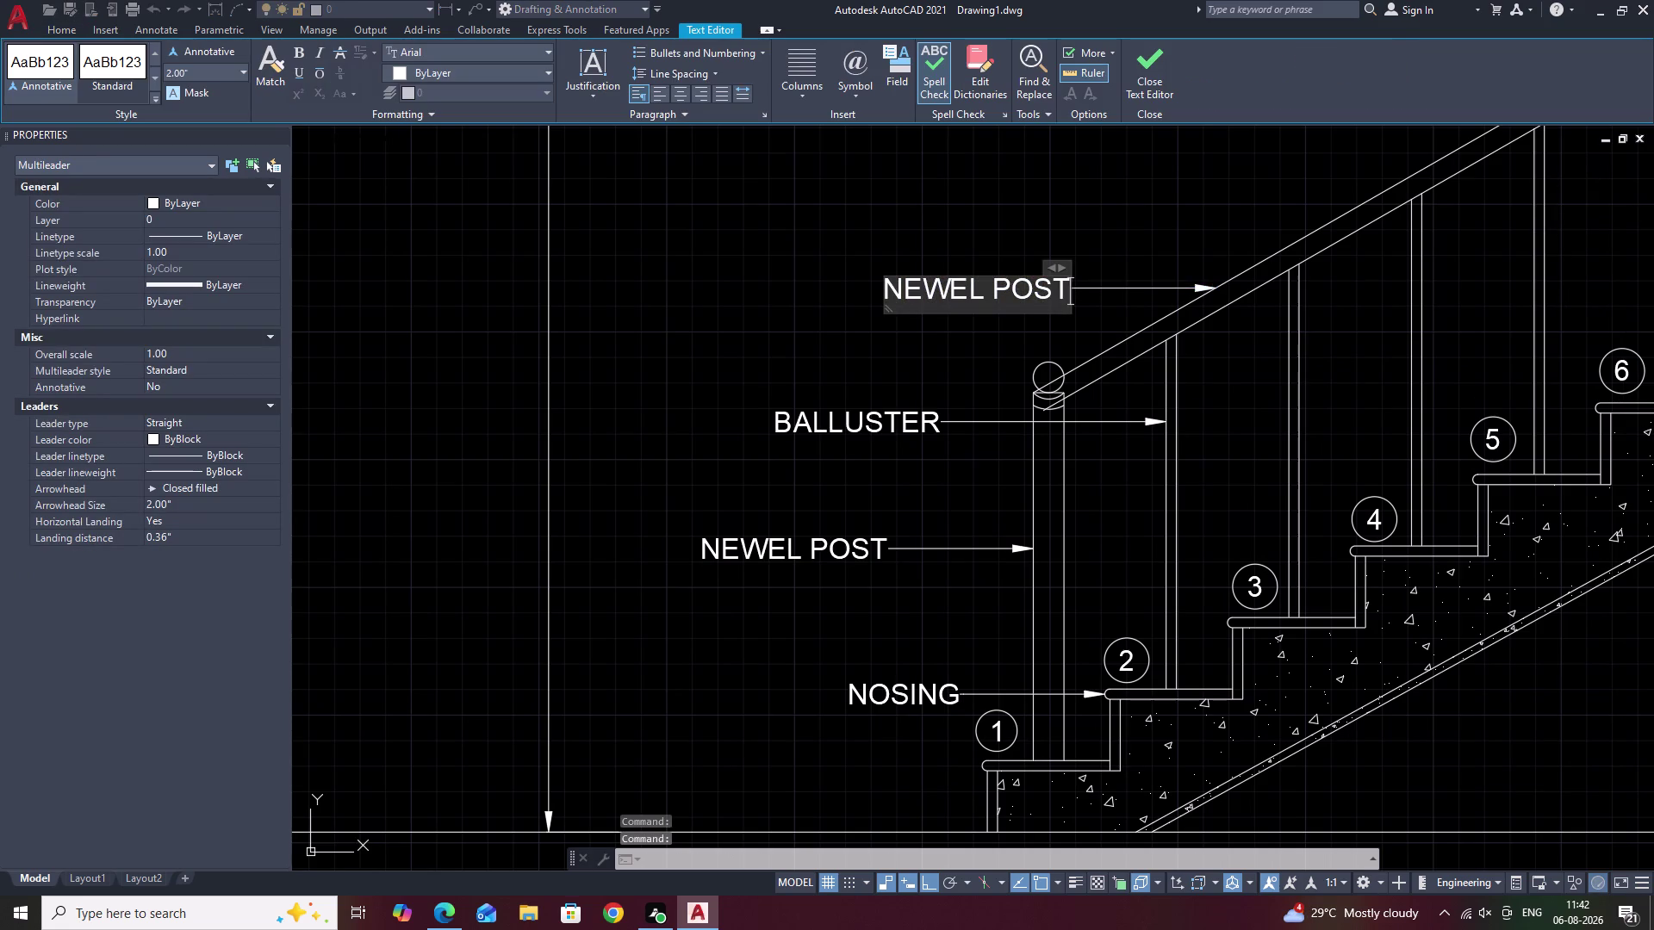
key(BackSpace)
key(BackSpace)
key(BackSpace)
key(BackSpace)
key(BackSpace)
key(BackSpace)
key(BackSpace)
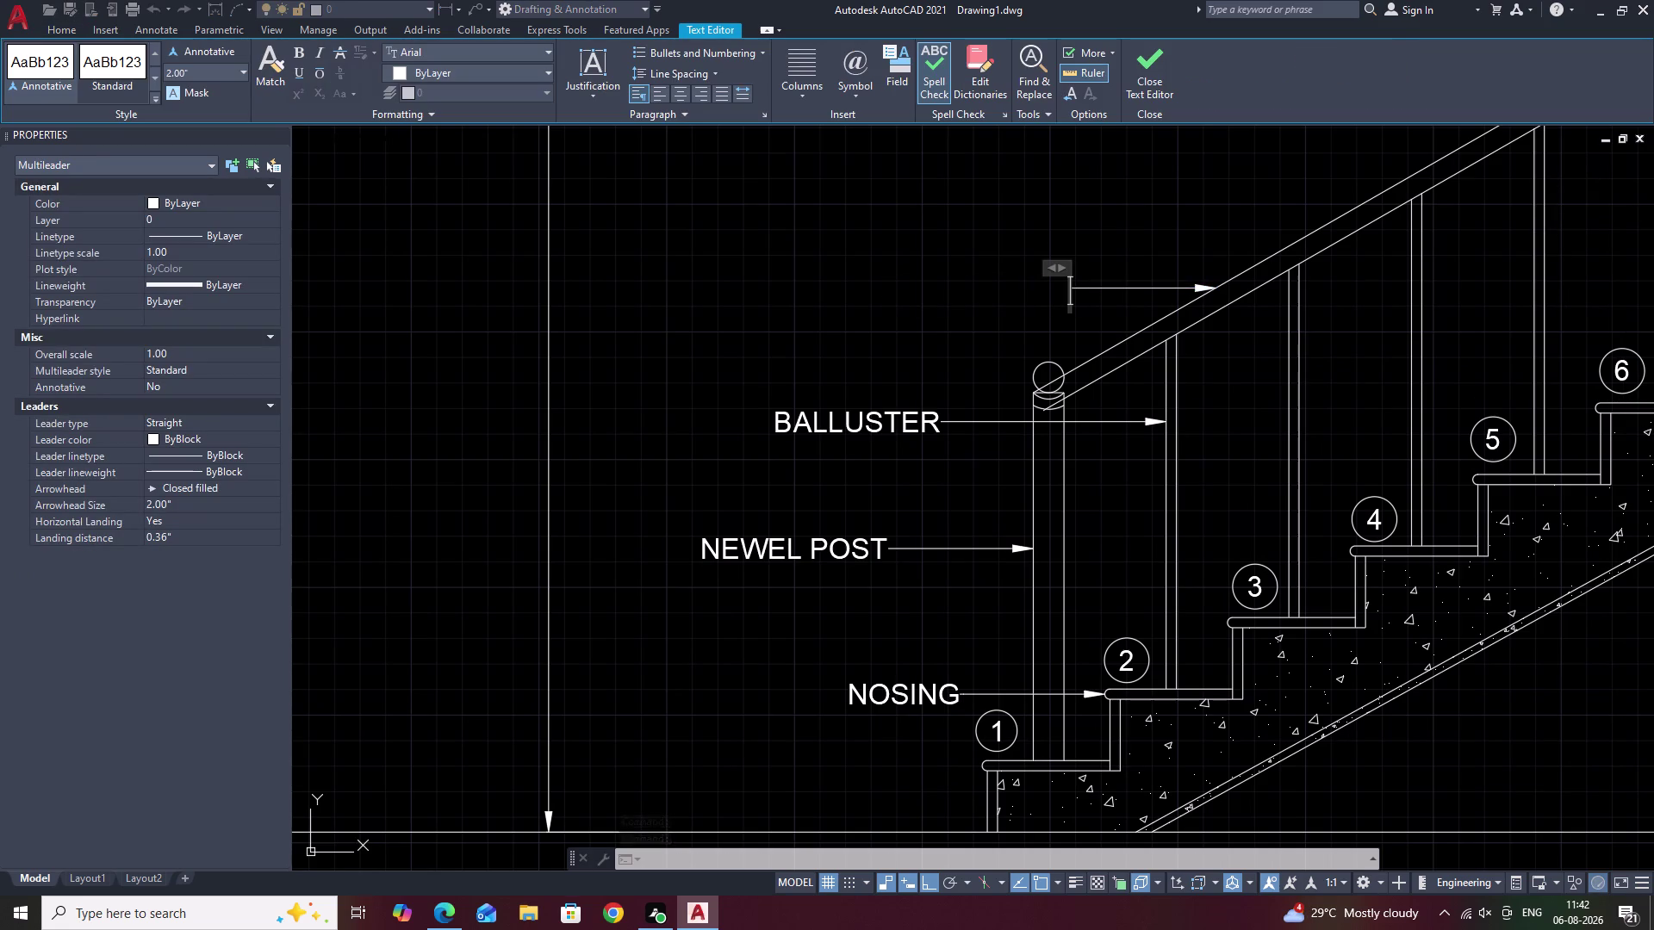
text(HAND)
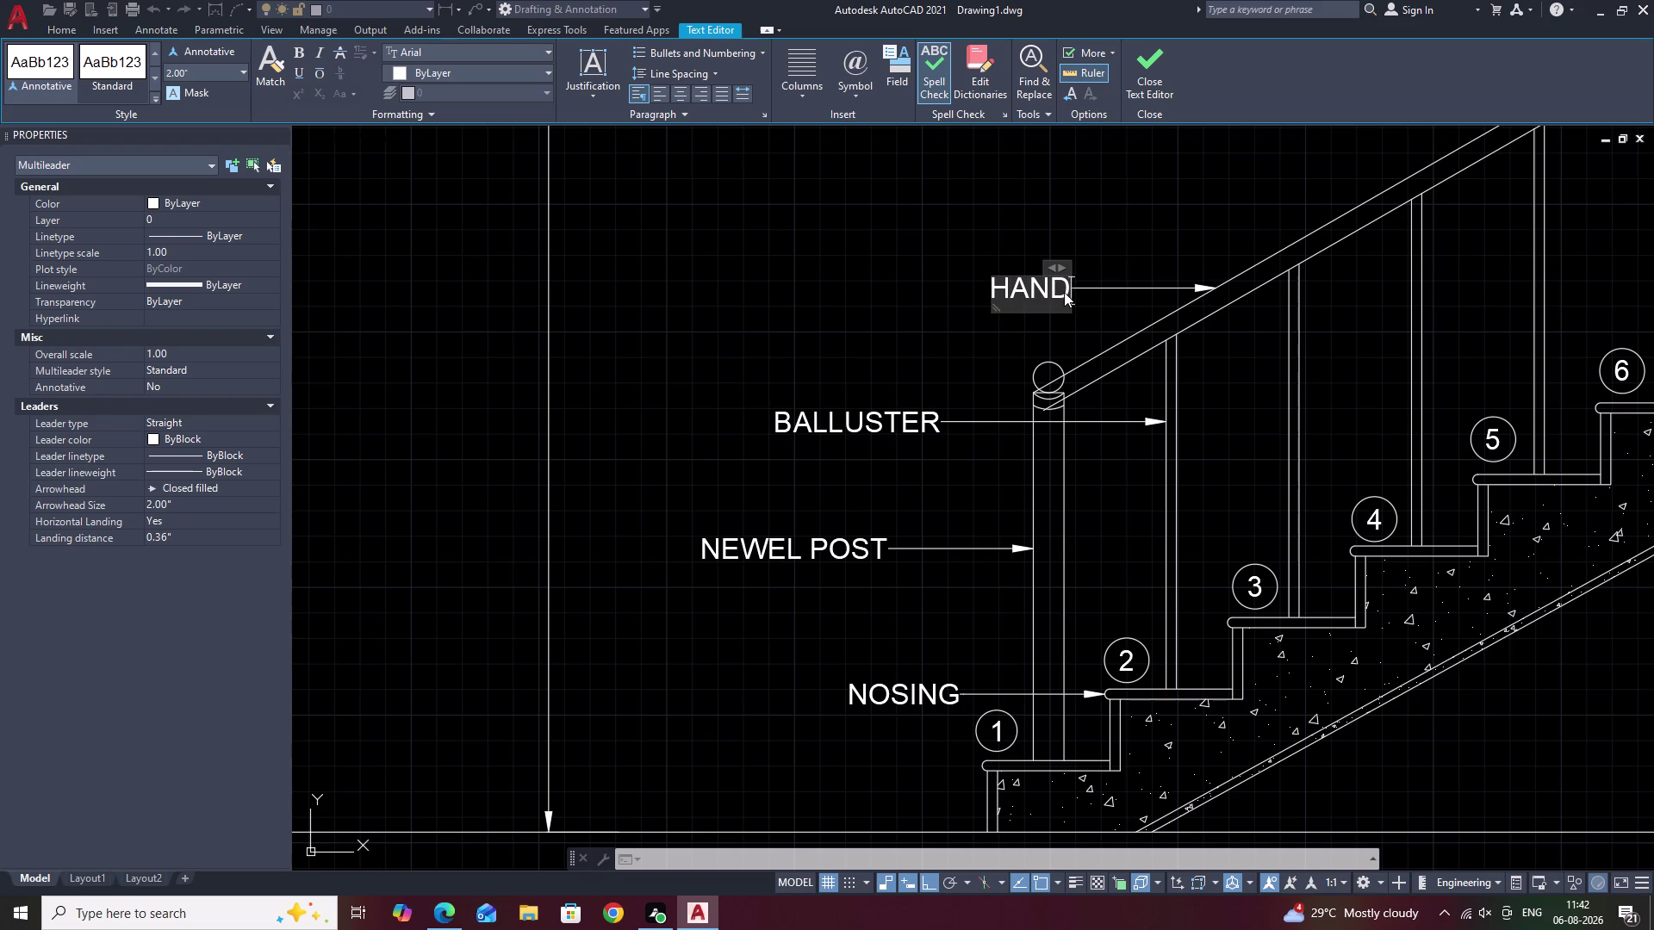
text(RA)
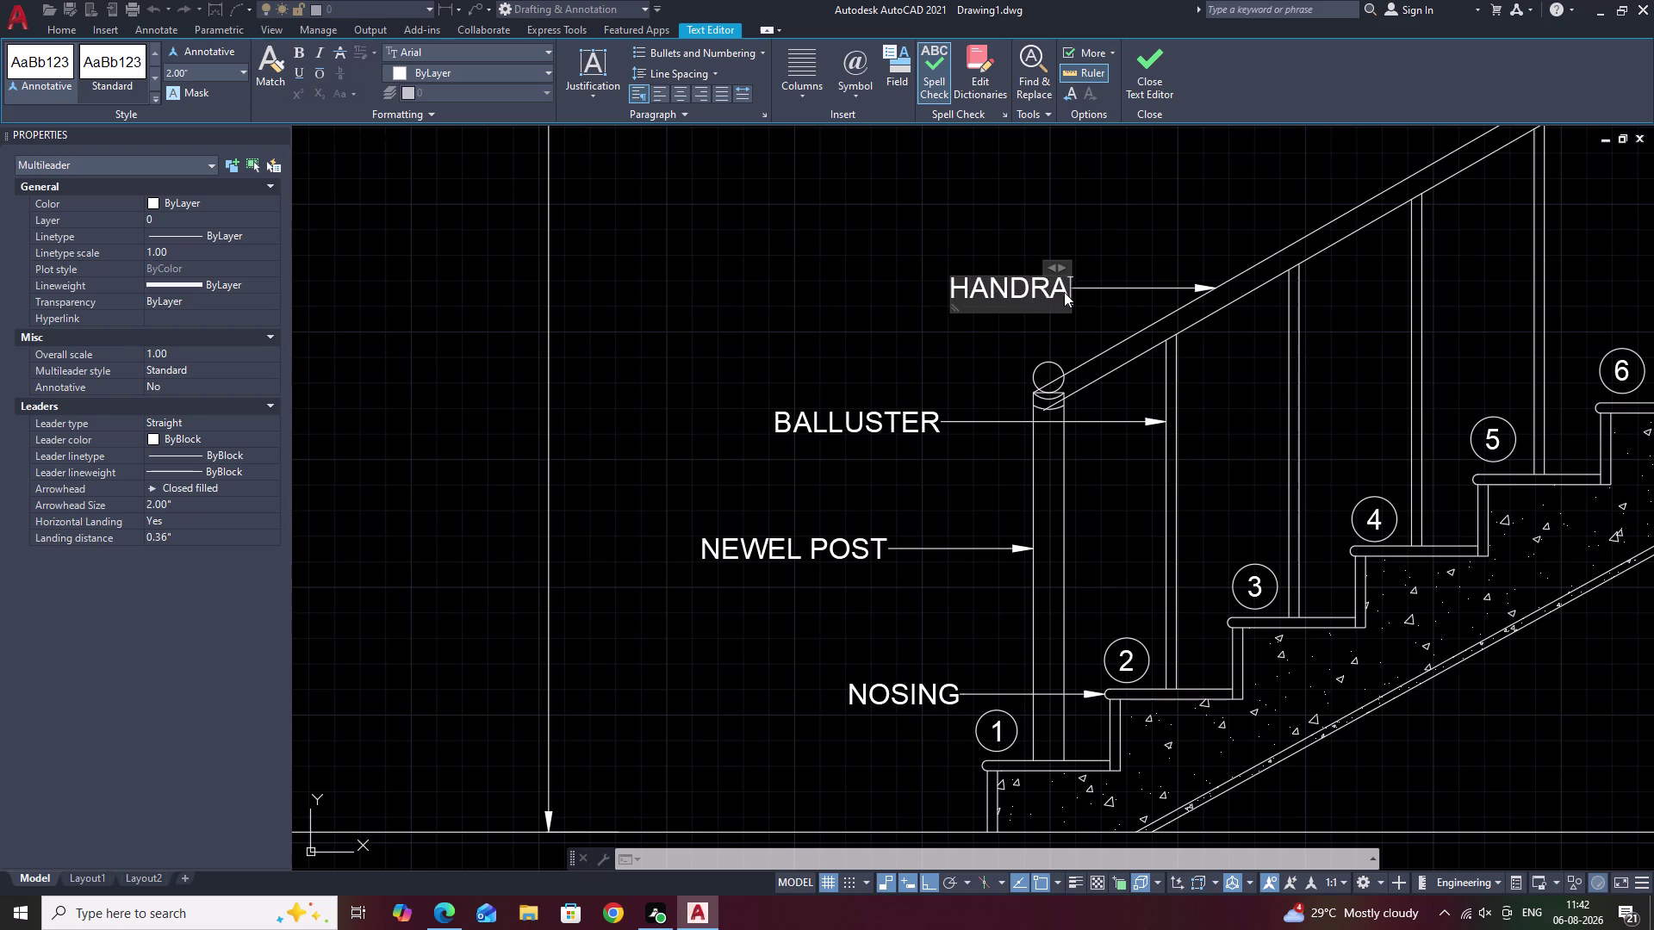
text(IL)
click(1058, 328)
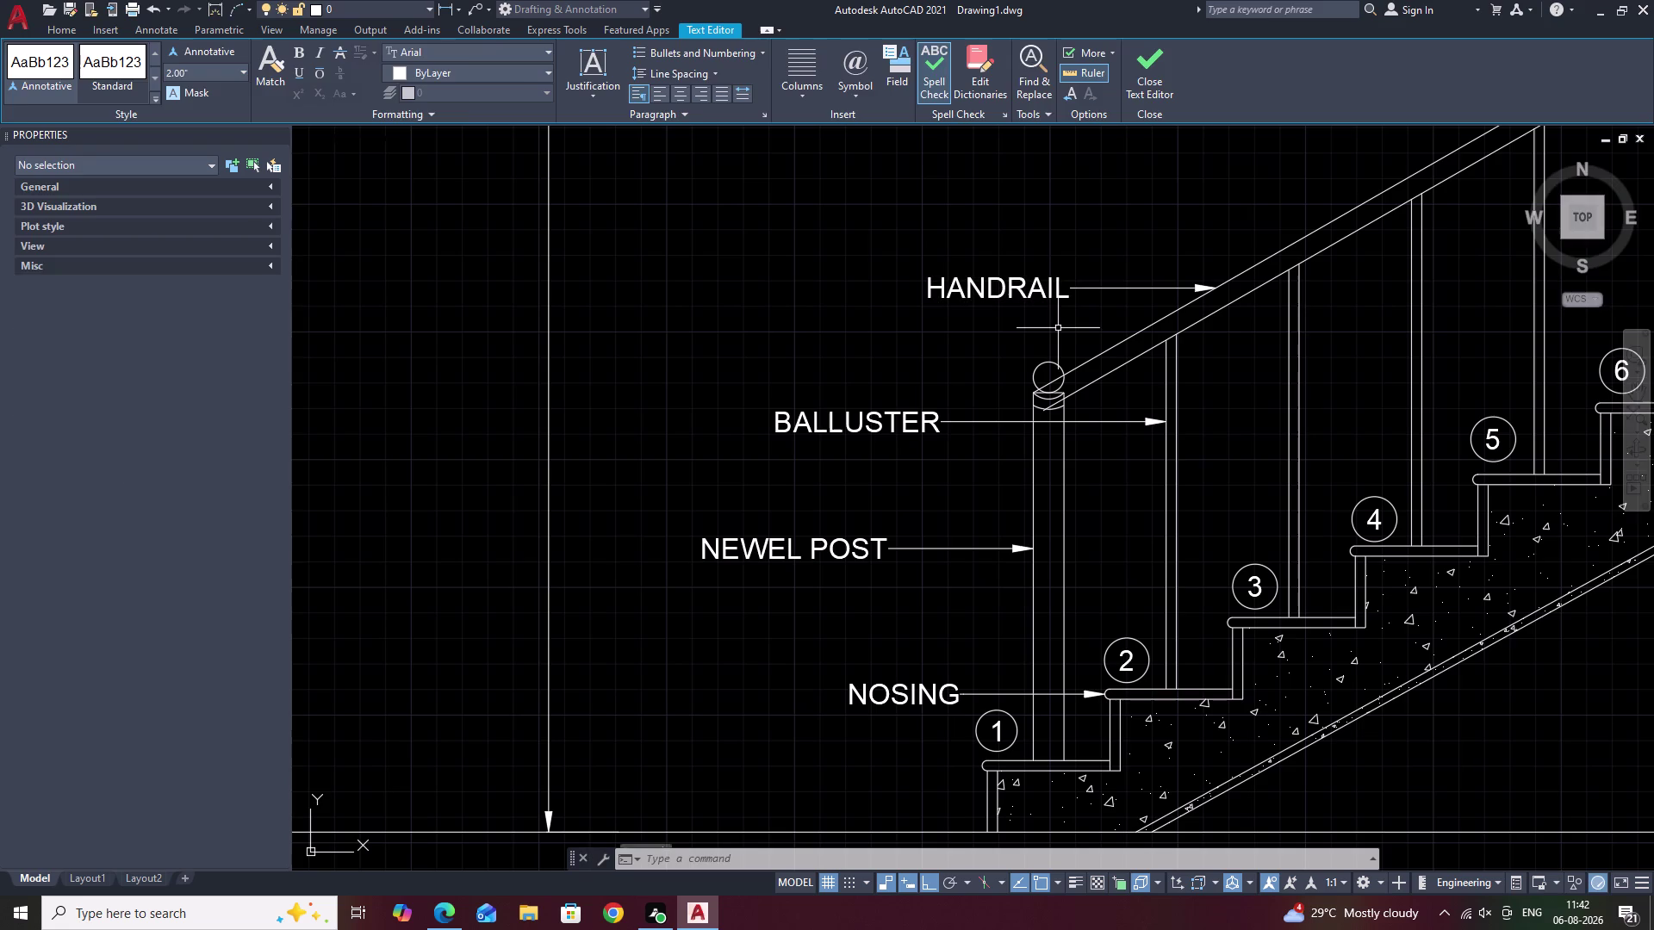
scroll(down, 3)
middle_drag(1118, 266, 1040, 361)
scroll(up, 3)
Try a fence trim on the handrail at the newel post, then cancel and undo it.
middle_drag(998, 461, 1019, 353)
key(y)
key(BackSpace)
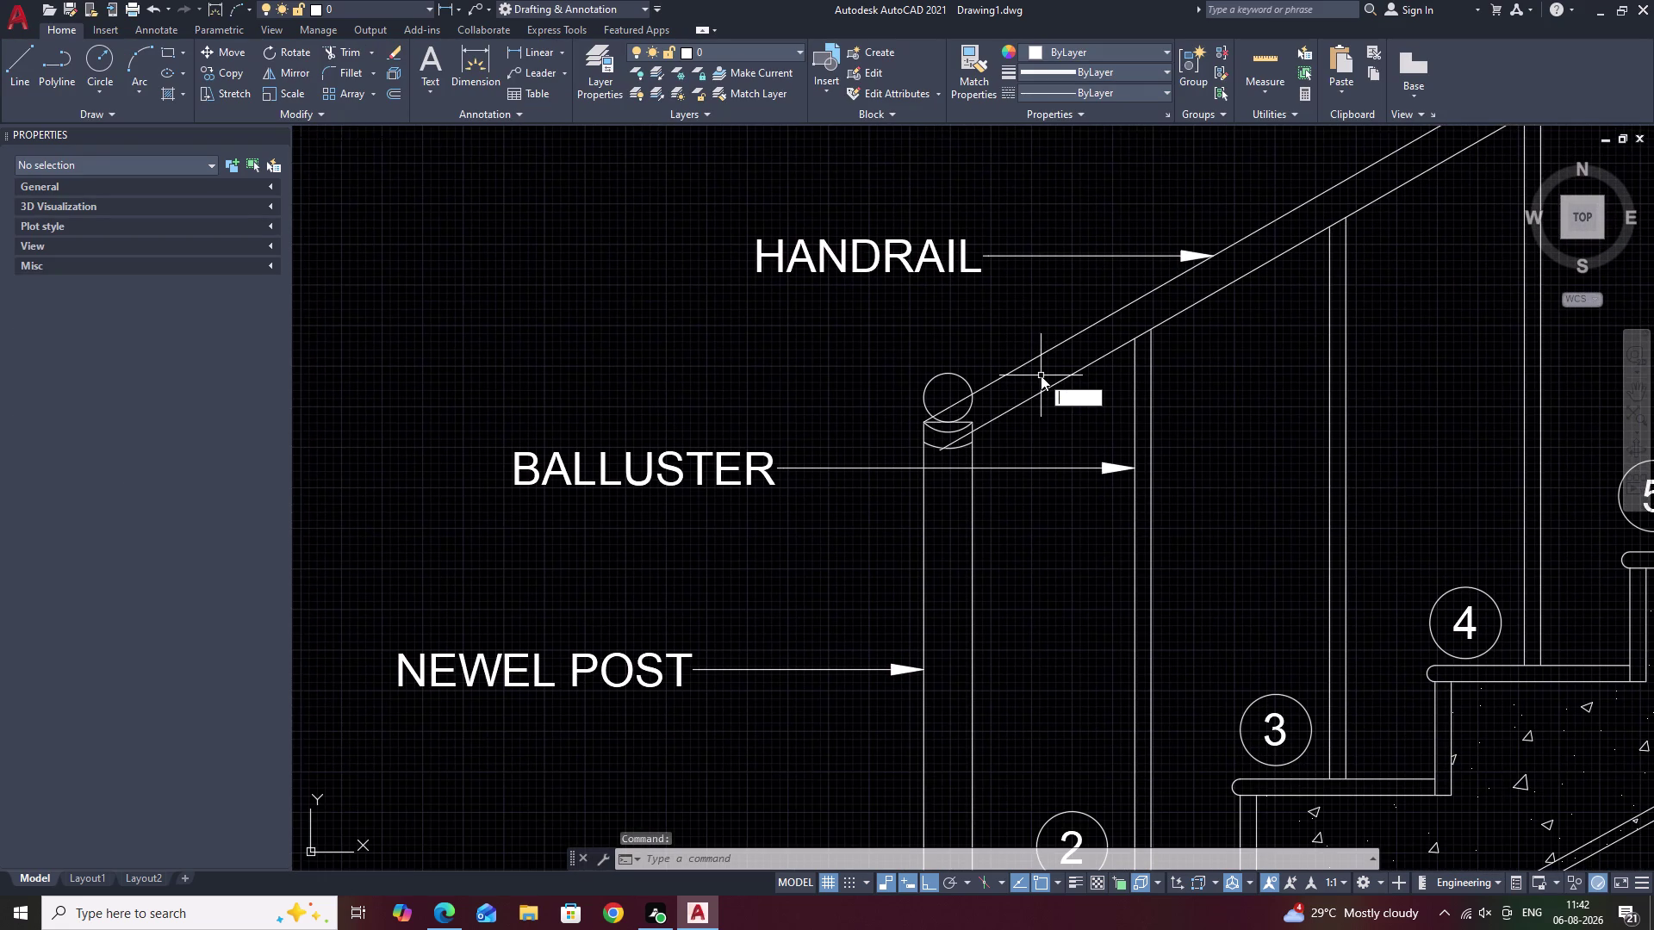
text(TR)
key(space)
scroll(up, 3)
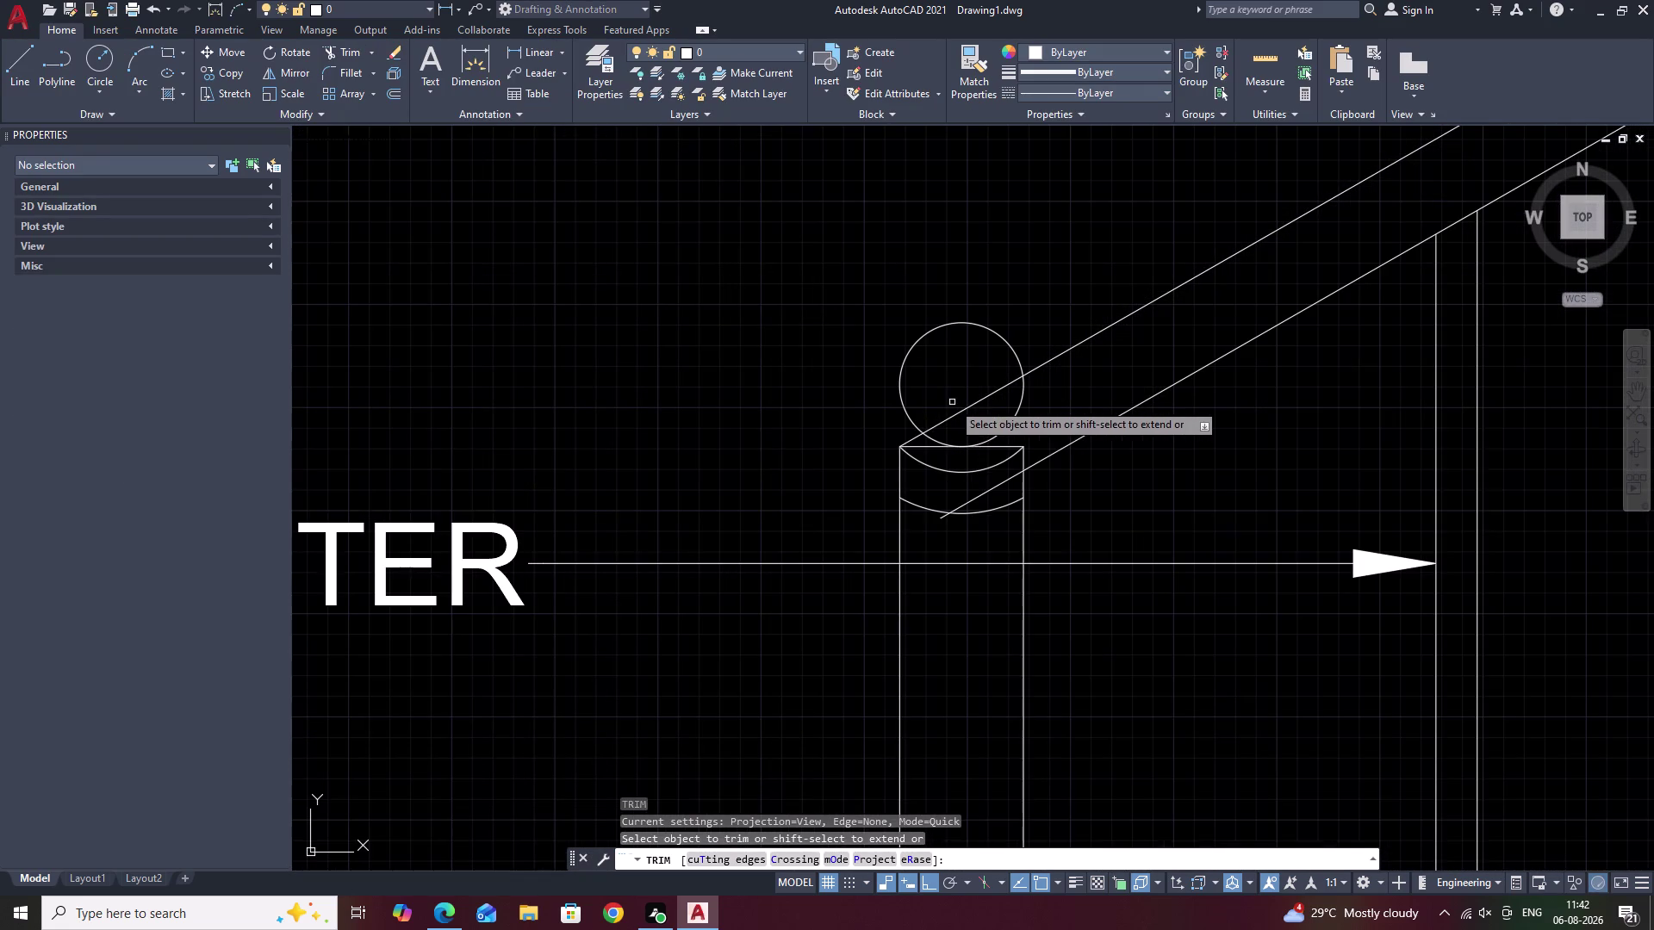
click(958, 407)
click(963, 416)
click(966, 424)
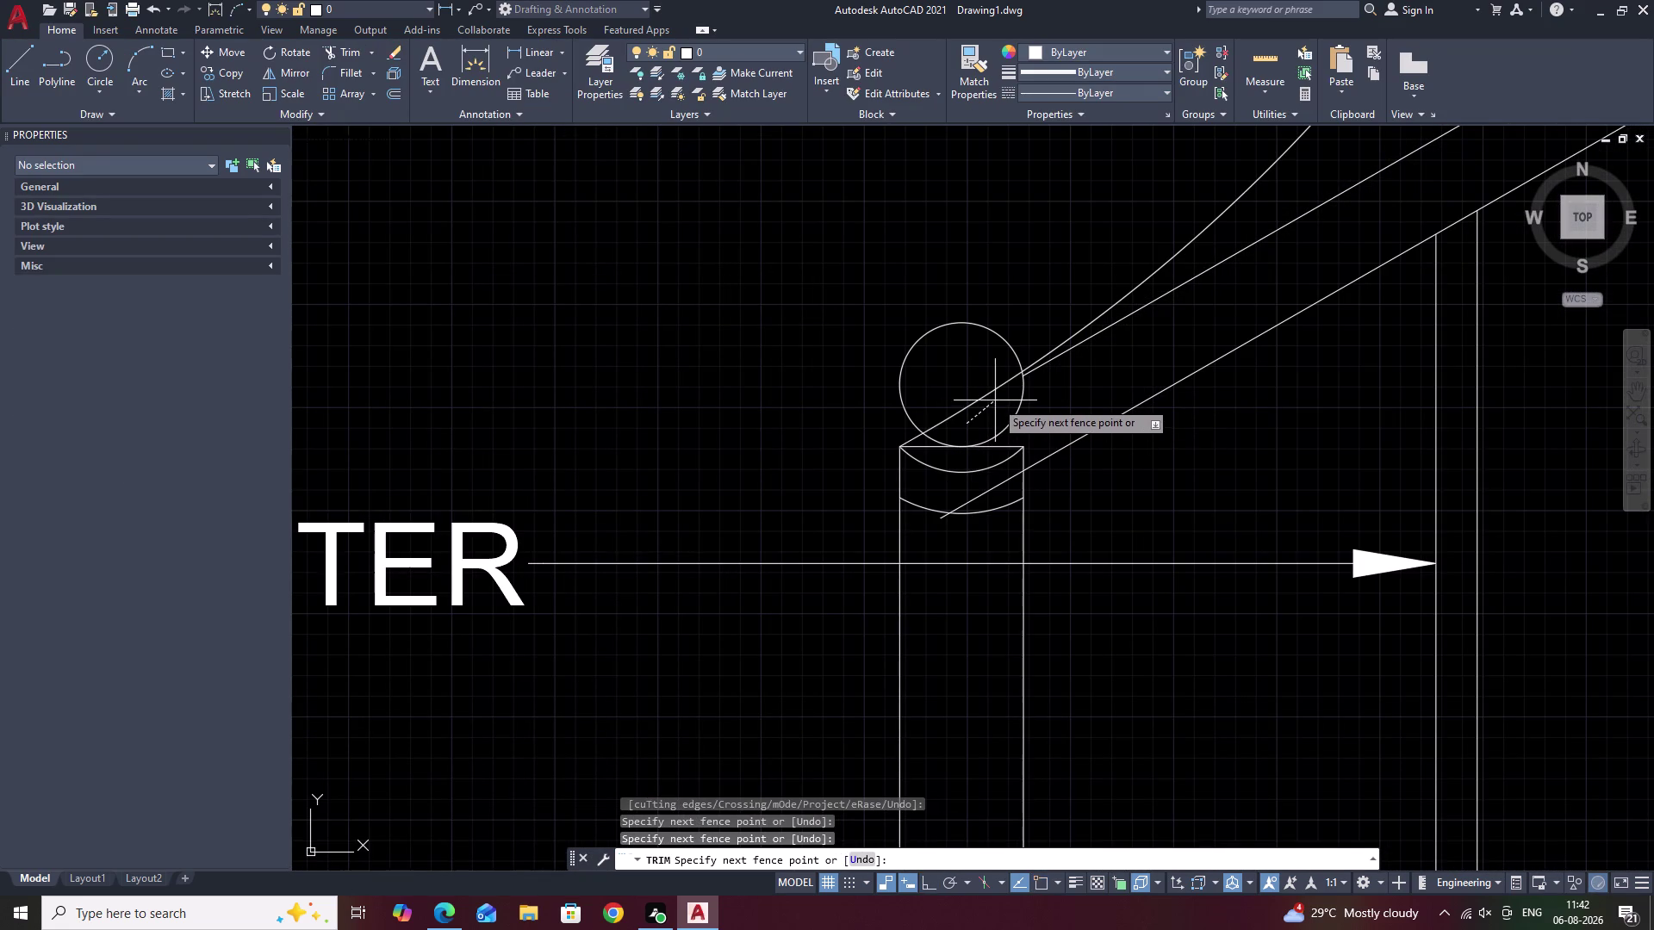
scroll(down, 3)
scroll(down, 3)
key(Escape)
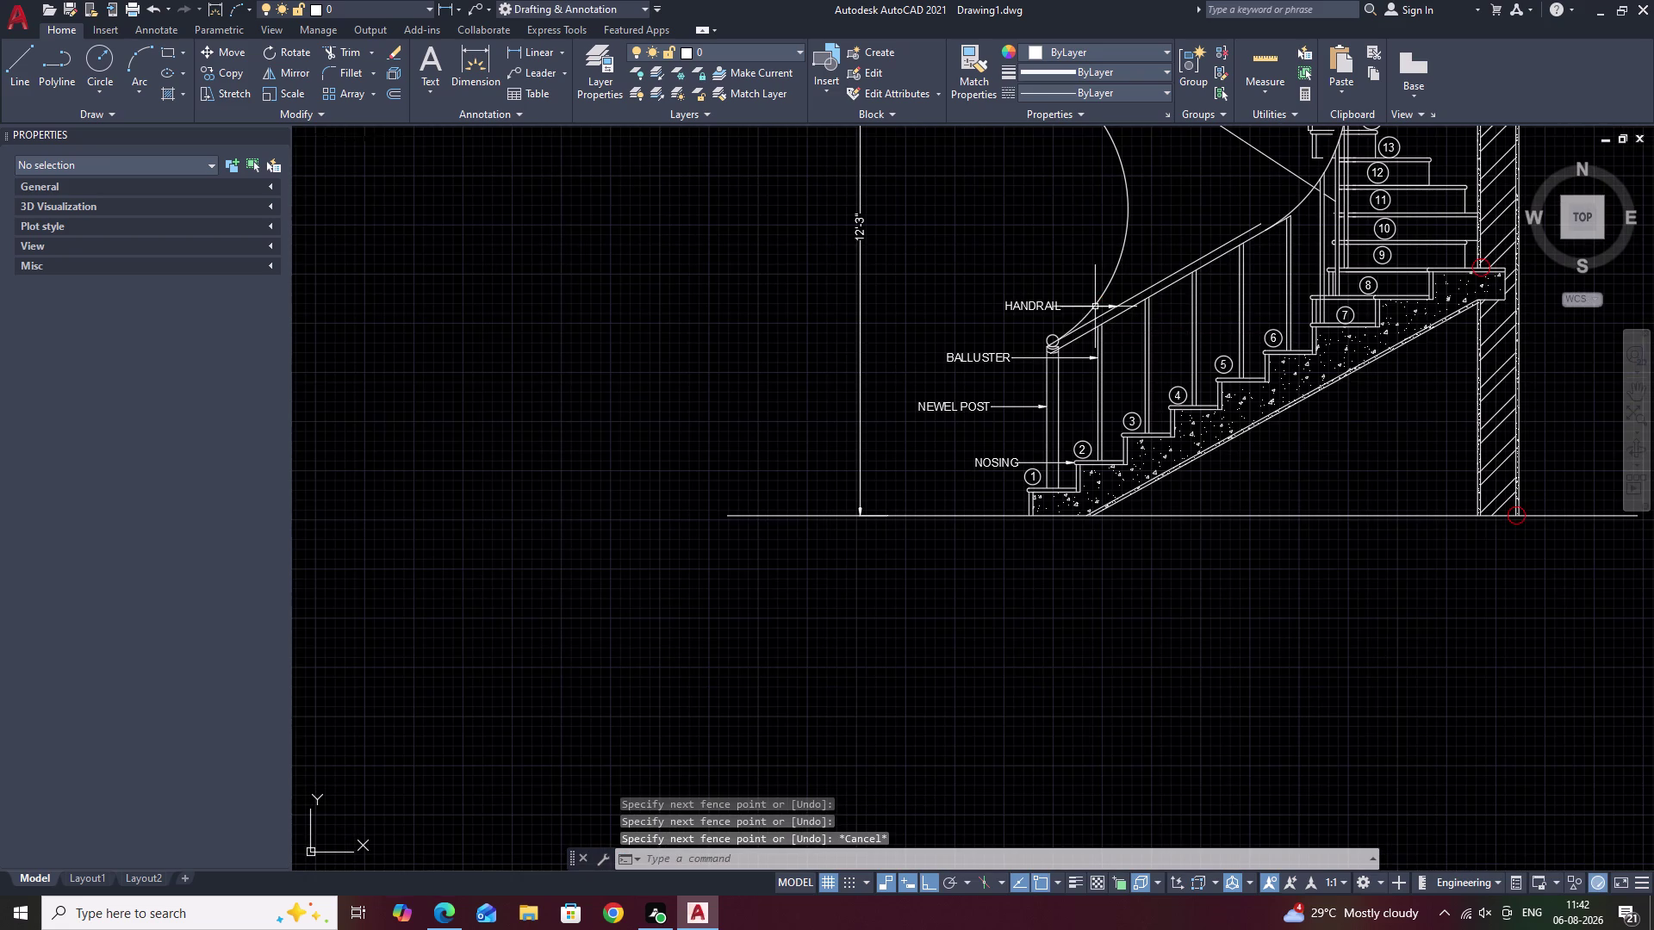
key(ctrl+z)
scroll(up, 3)
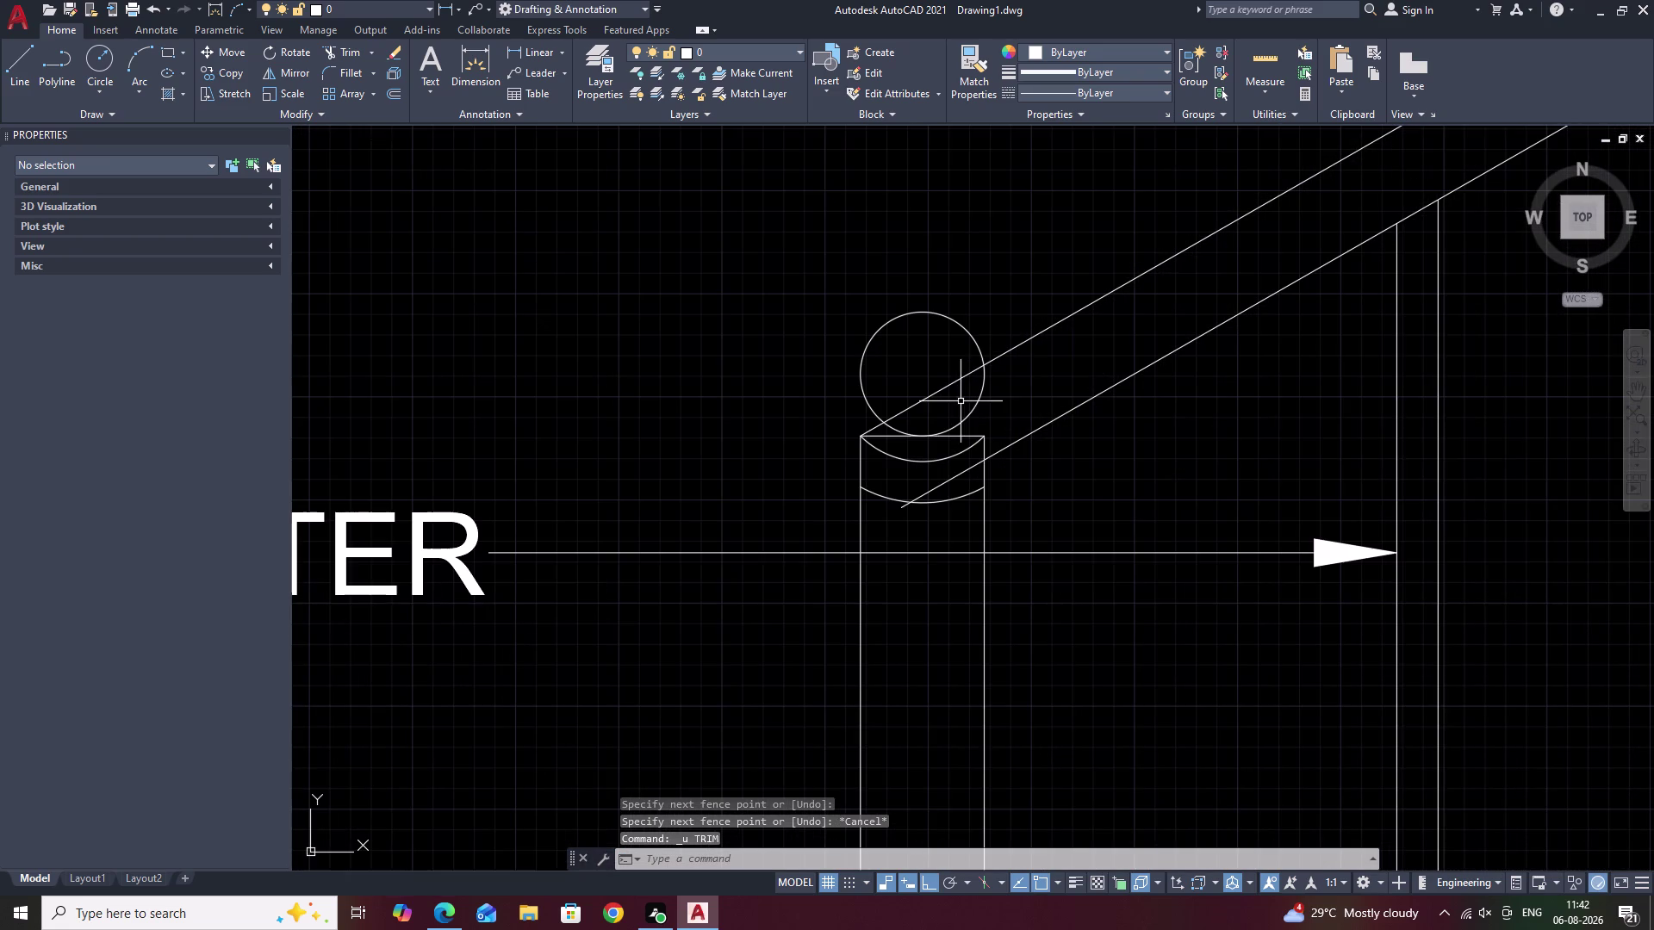
key(Escape)
Trim the handrail lines crossing the newel post's ball and cap.
text(TR)
key(space)
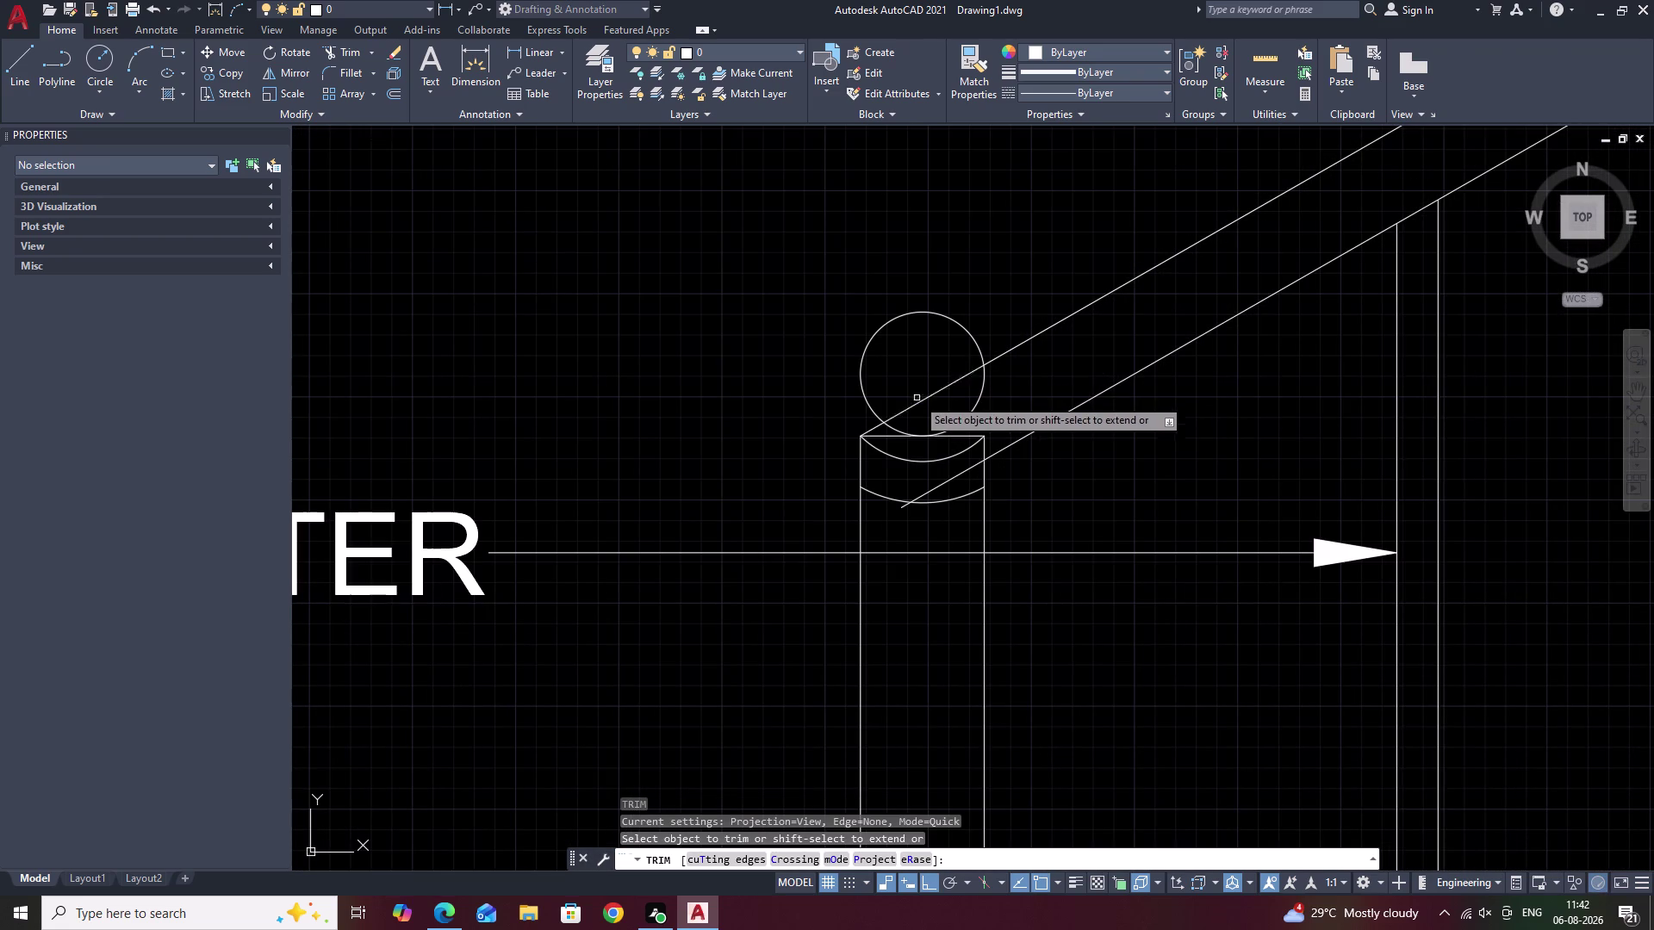
click(919, 403)
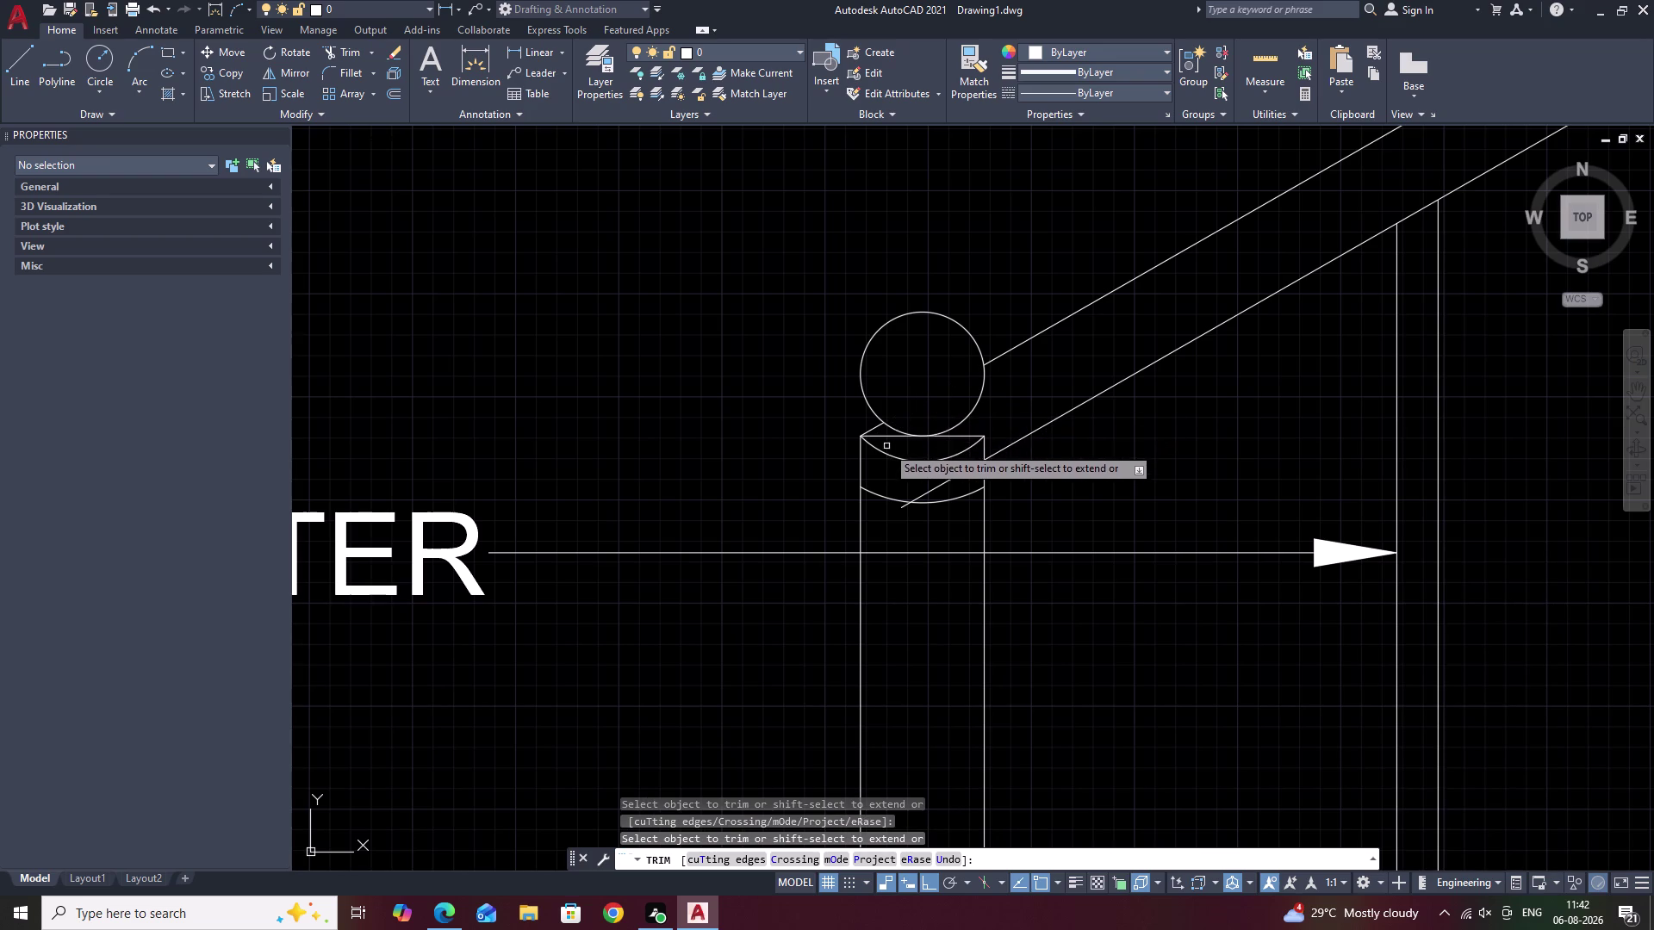
click(873, 432)
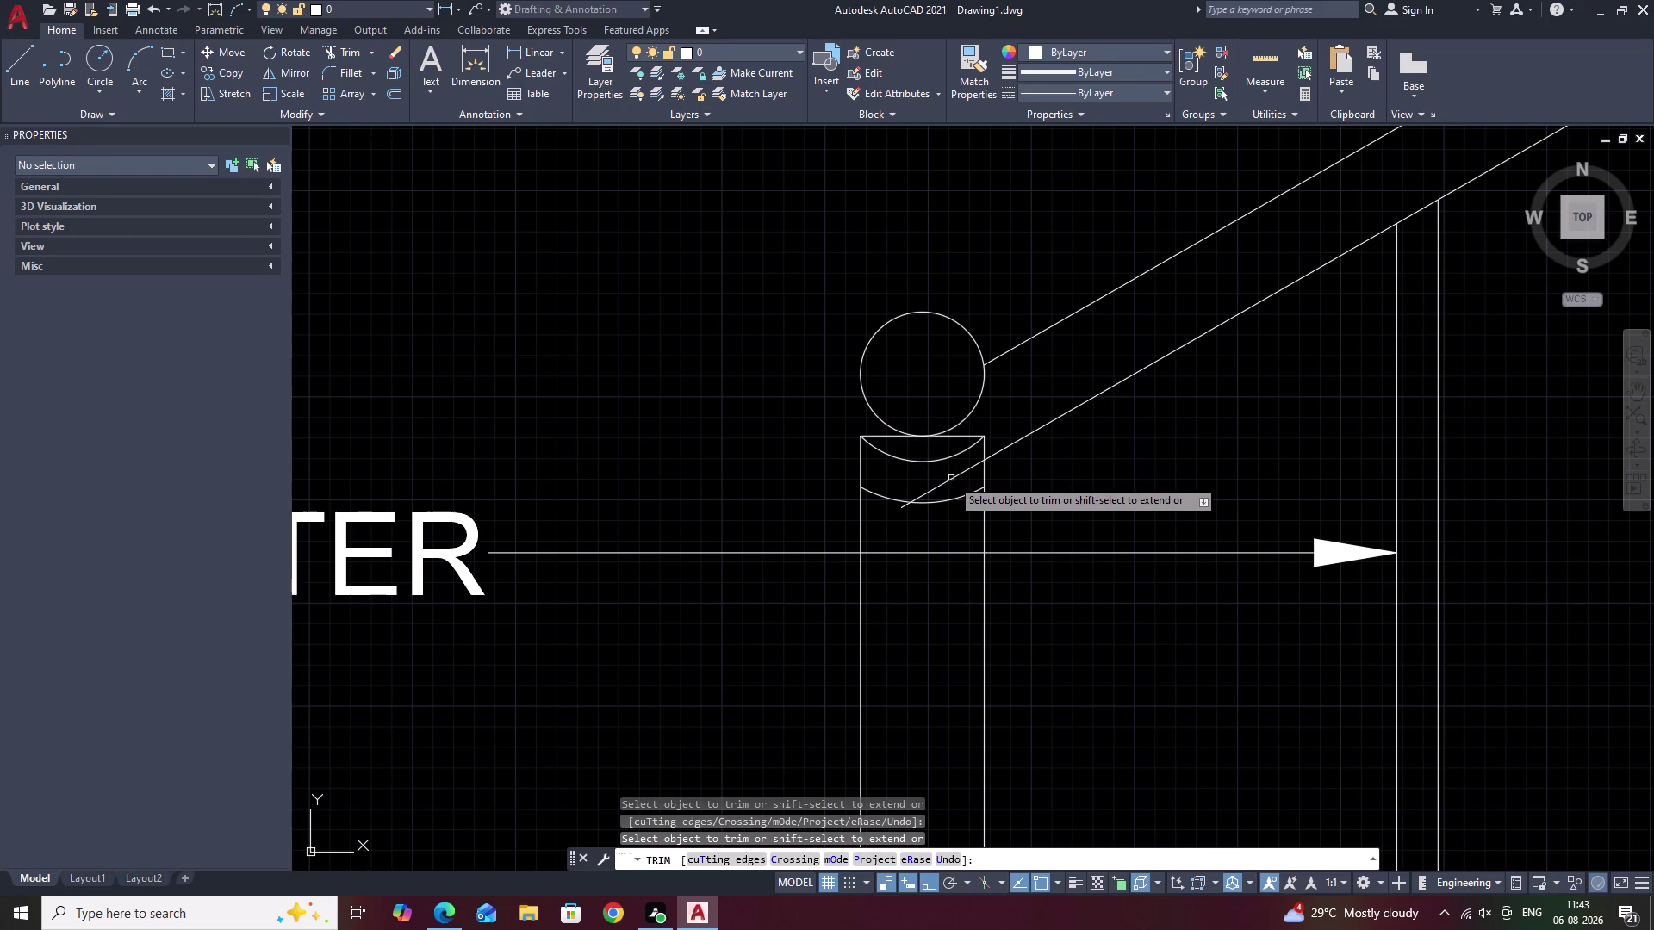
click(951, 479)
click(906, 510)
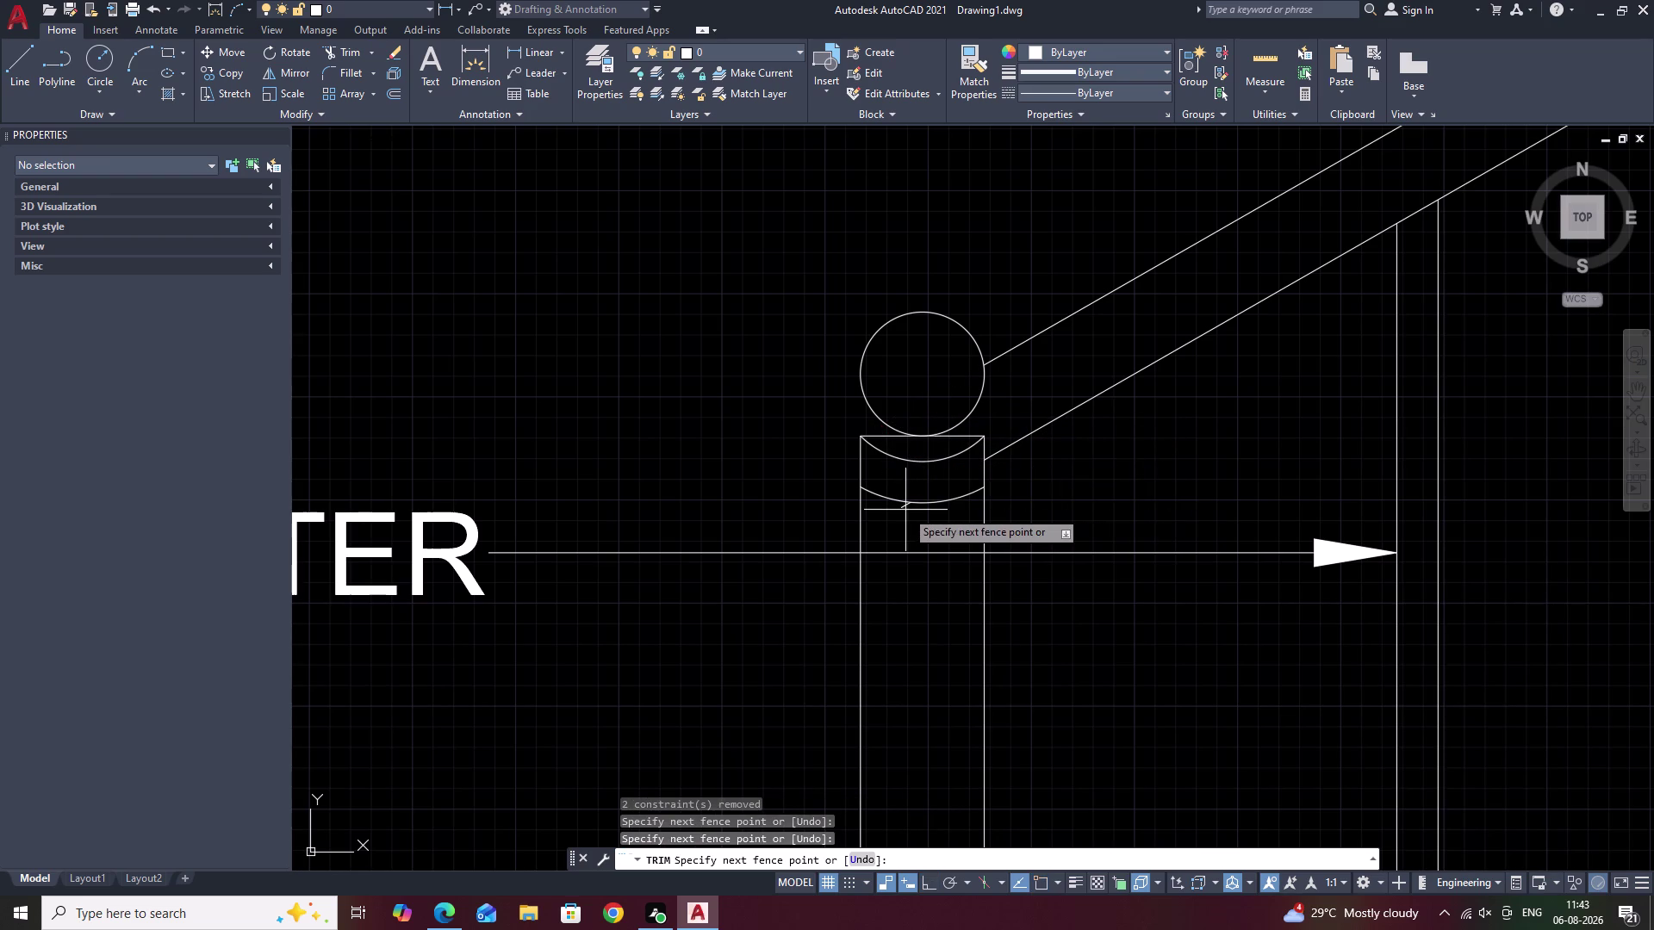
click(903, 506)
scroll(down, 3)
key(Escape)
scroll(down, 3)
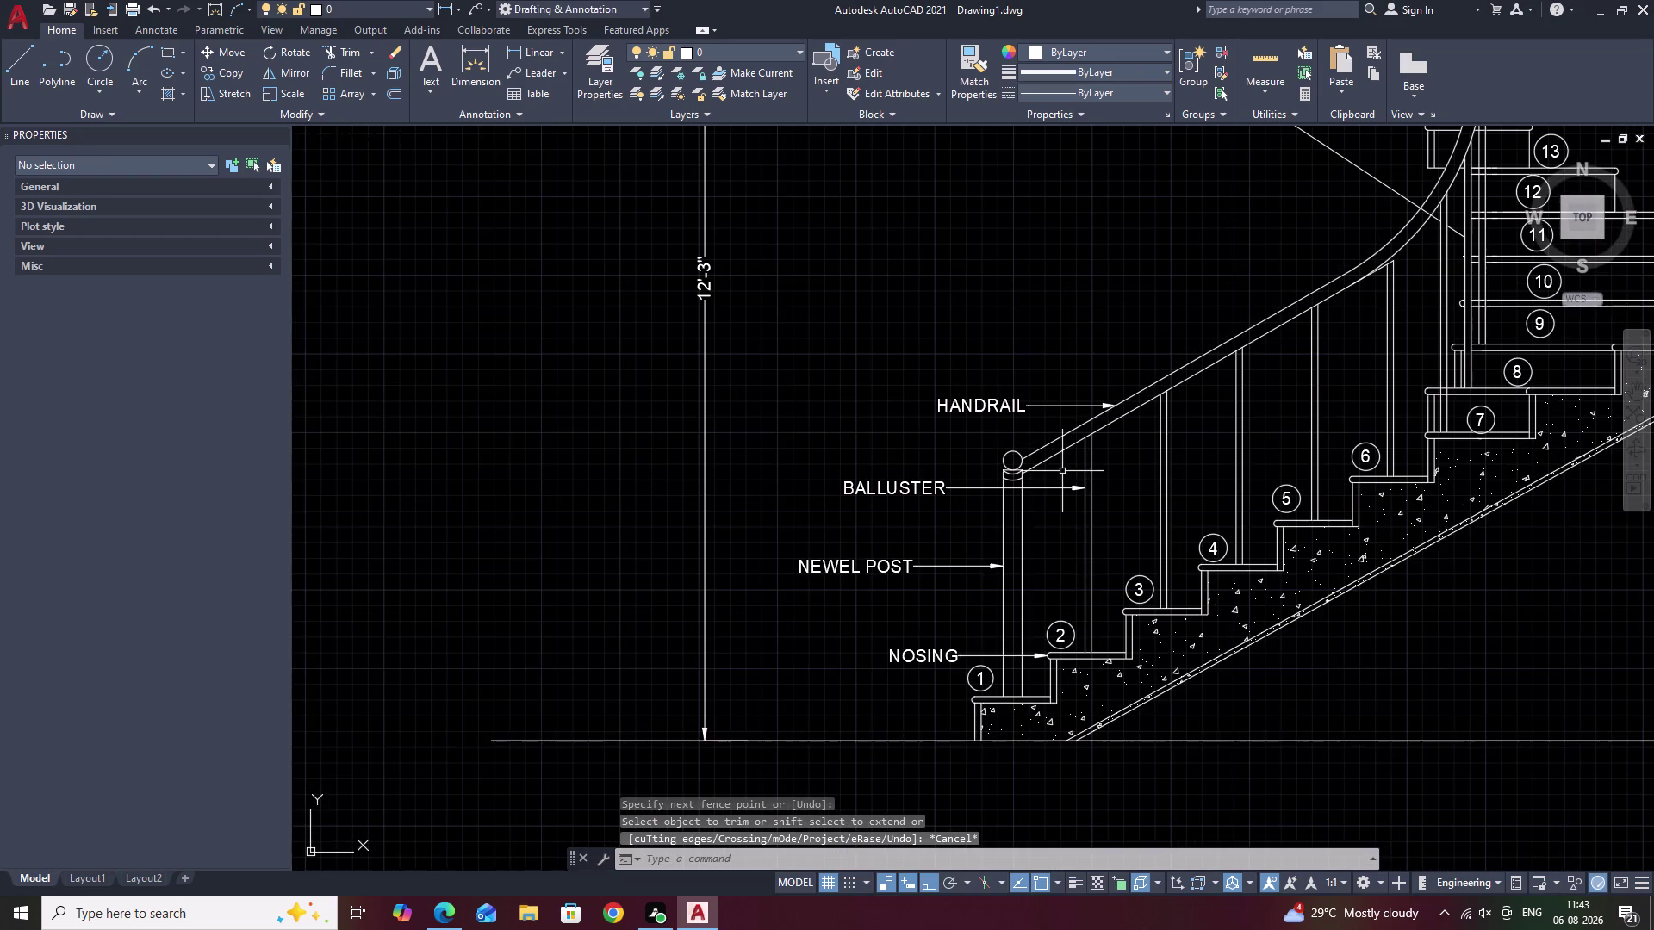
middle_drag(1067, 472, 888, 514)
scroll(down, 3)
middle_drag(940, 407, 862, 495)
middle_drag(807, 484, 928, 472)
scroll(up, 3)
scroll(down, 3)
middle_drag(935, 464, 1050, 503)
middle_drag(1062, 515, 940, 500)
scroll(up, 3)
middle_drag(938, 497, 1080, 454)
middle_drag(1018, 463, 1024, 451)
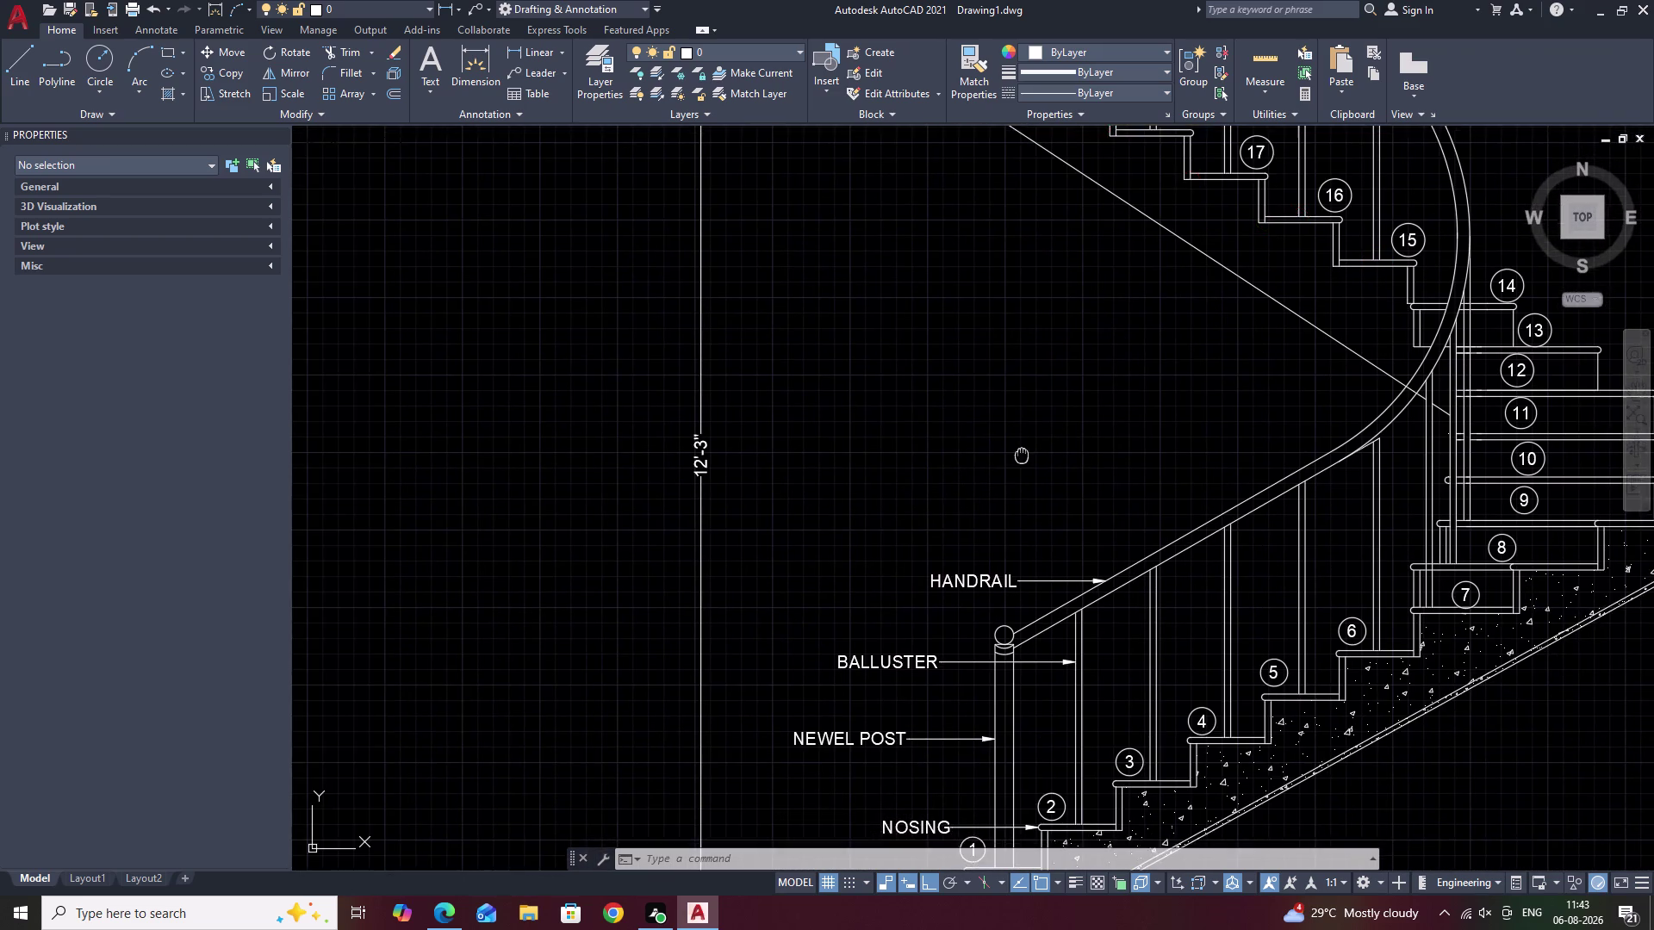
middle_drag(1023, 450, 1061, 382)
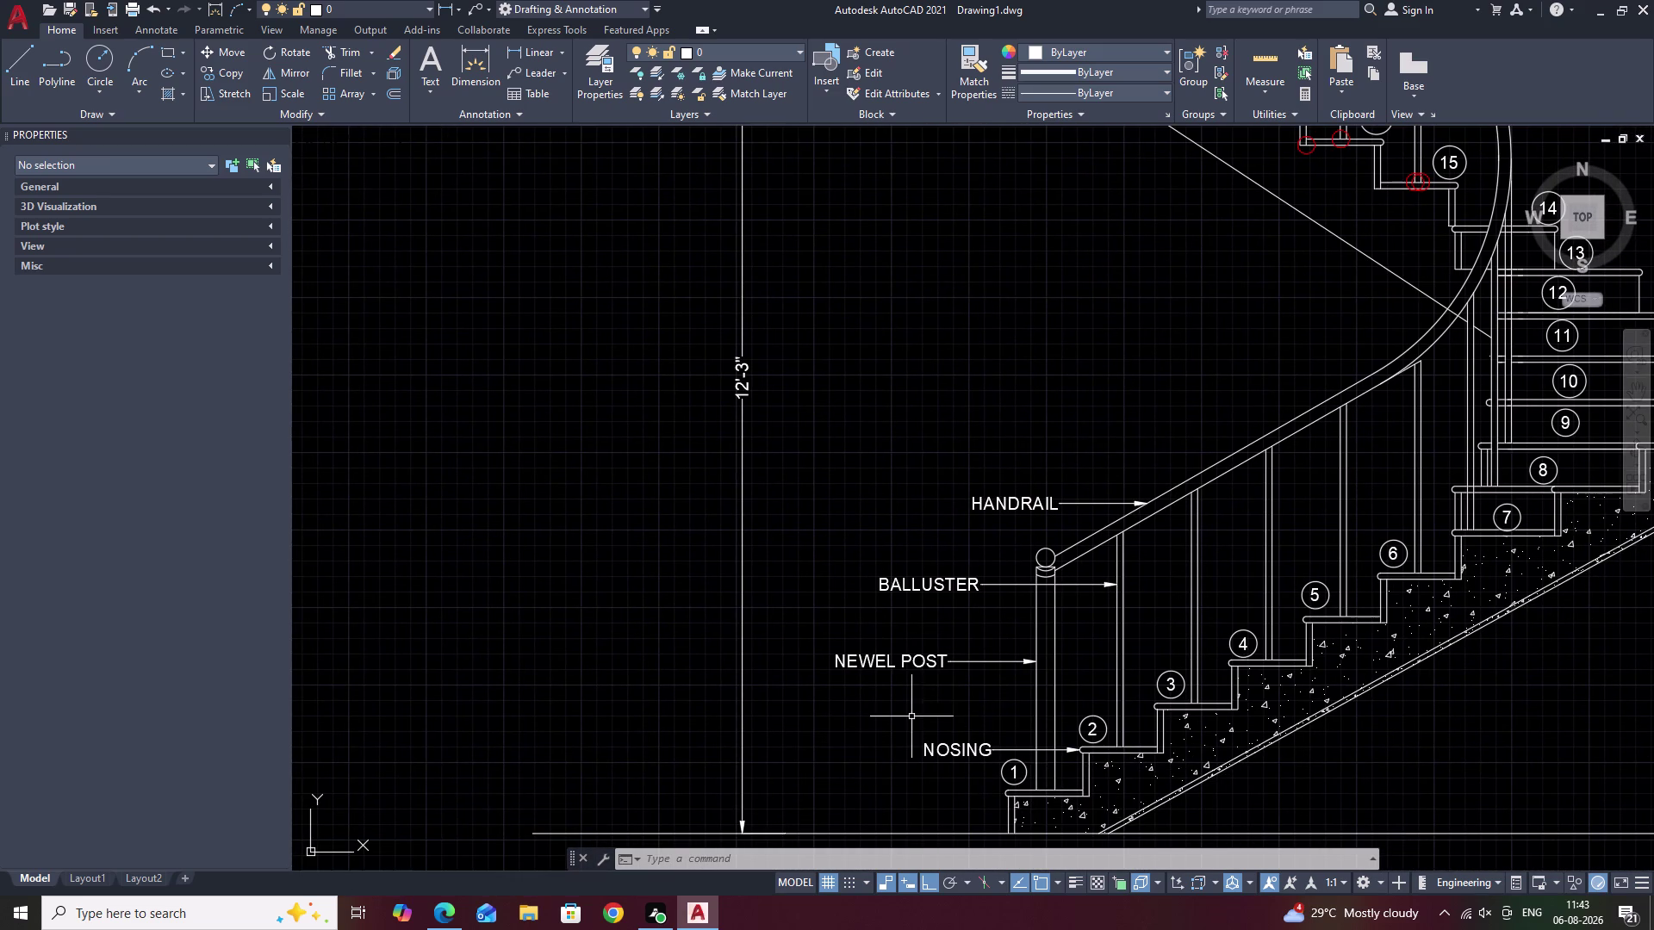
Select the BALLUSTER, NEWEL POST, NOSING and HANDRAIL leaders.
click(902, 662)
click(926, 587)
right_click(926, 587)
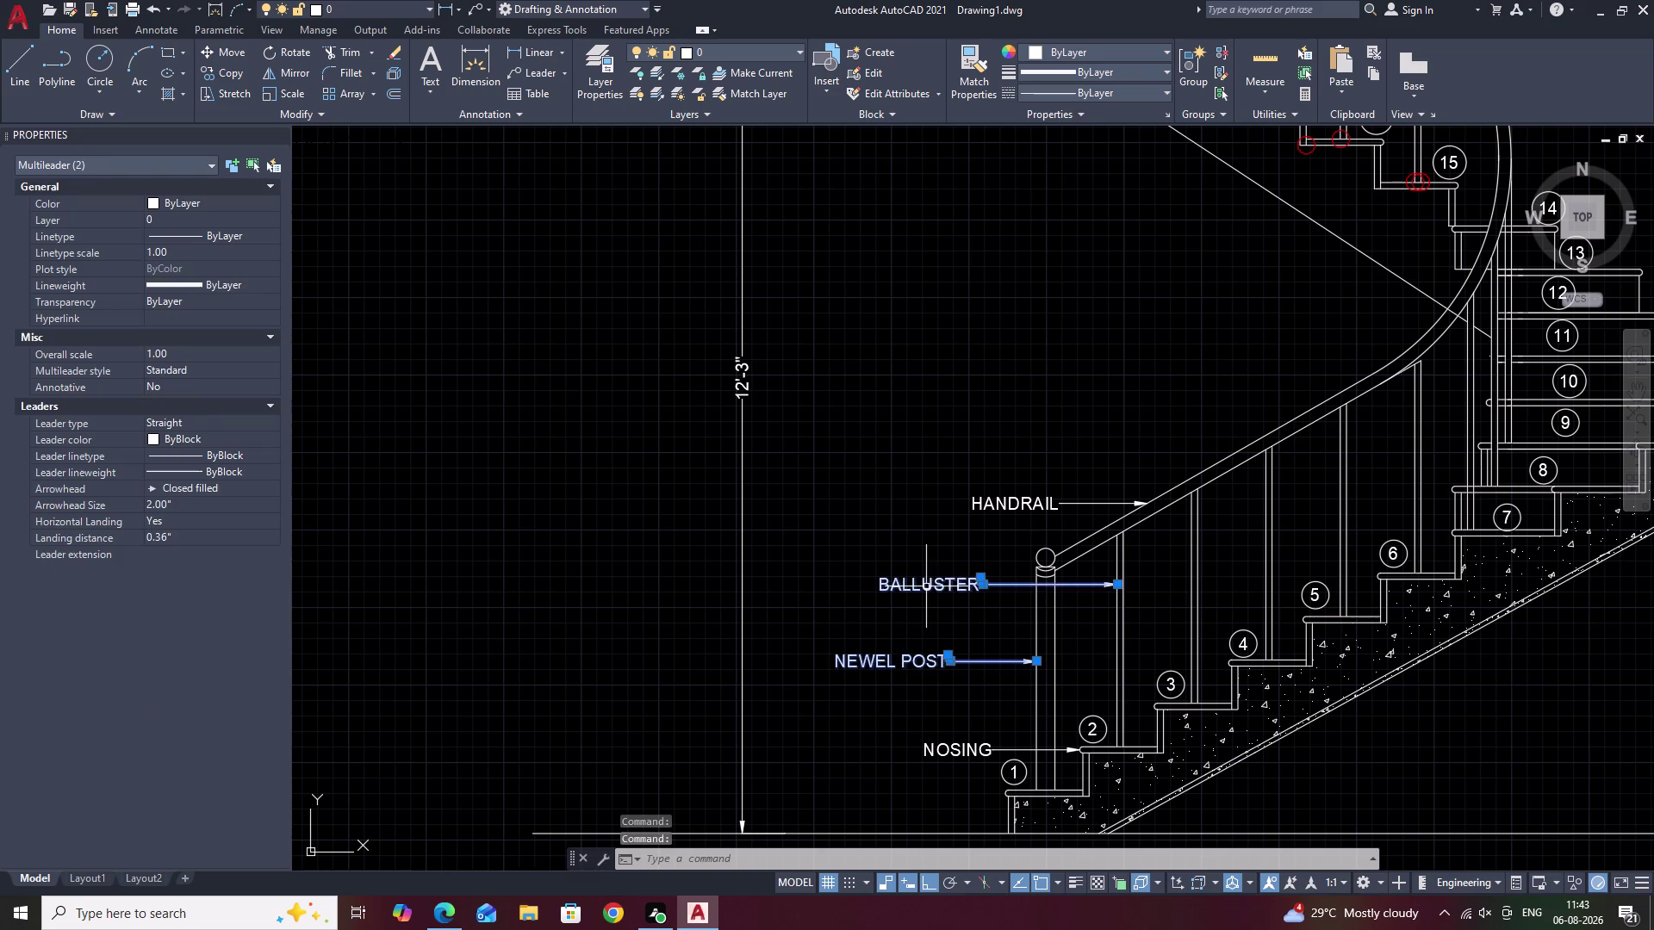
click(957, 754)
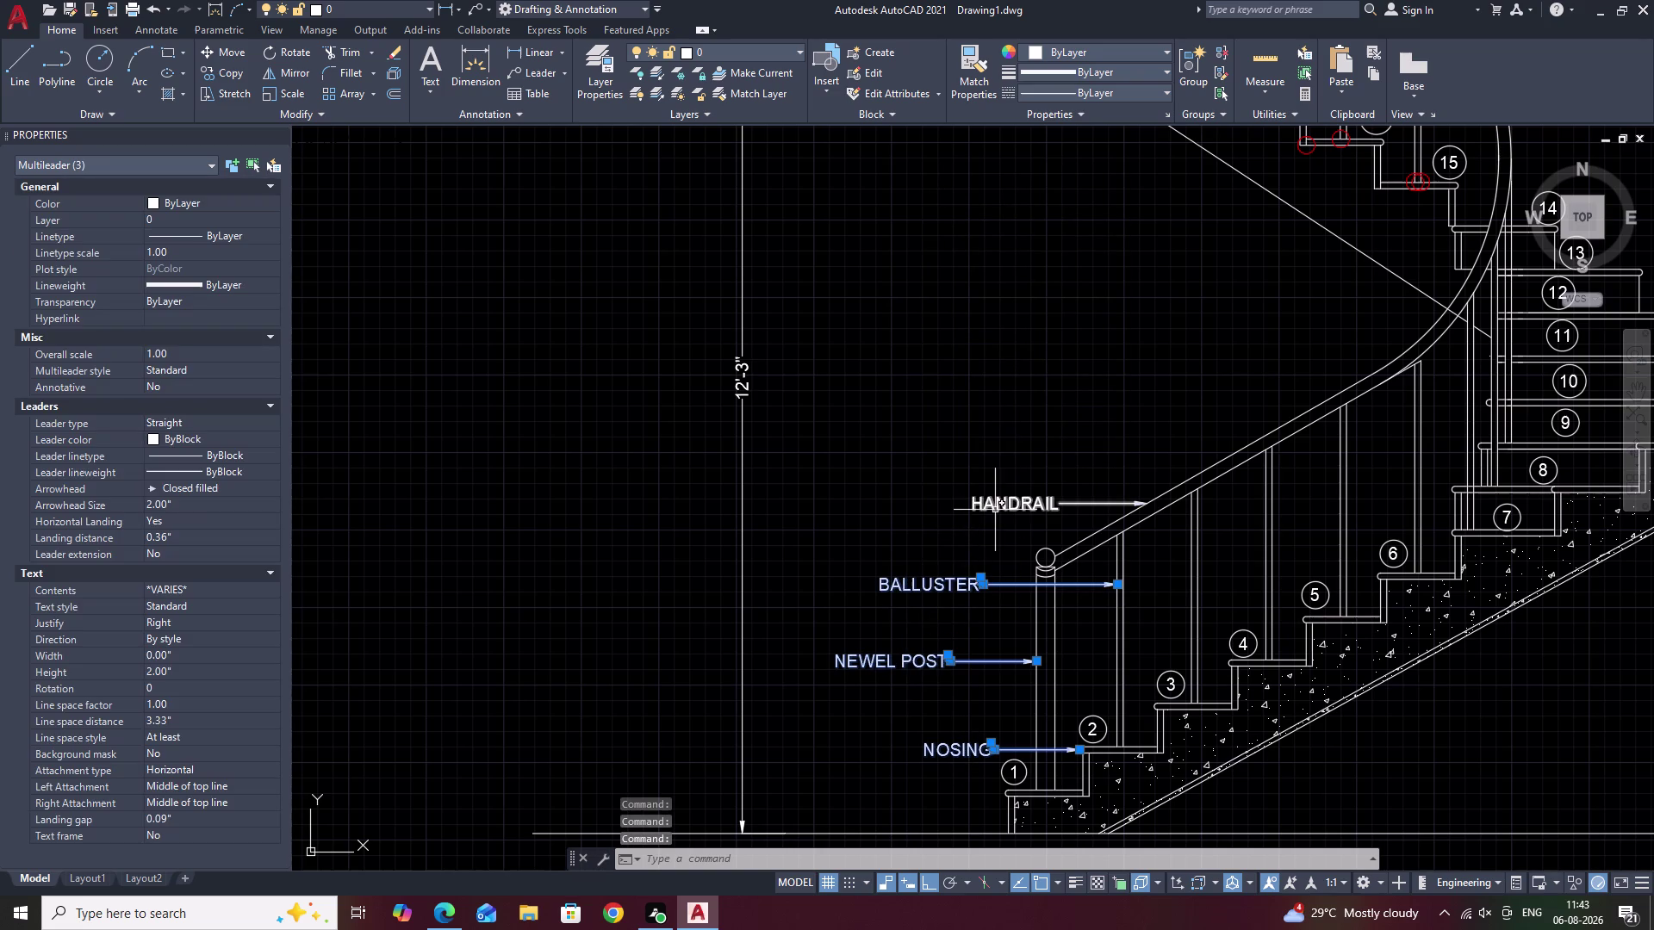
click(995, 510)
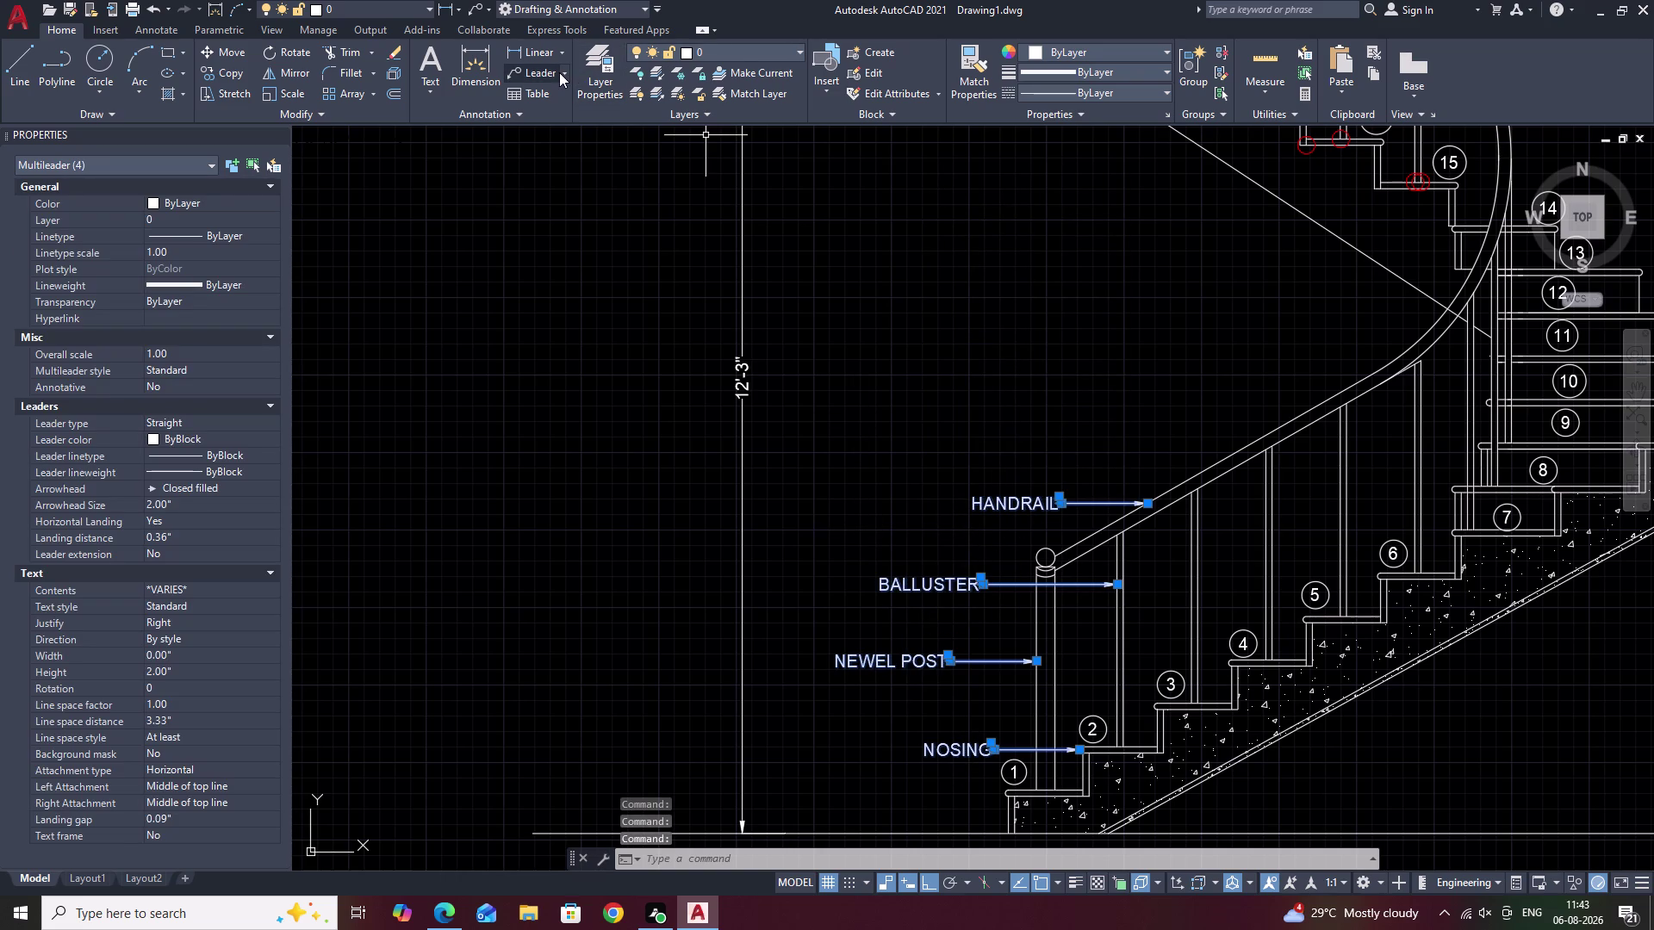
Run Multileader Align and choose the HANDRAIL, BALLUSTER, NEWEL POST and NOSING leaders.
click(562, 70)
right_click(562, 69)
click(550, 77)
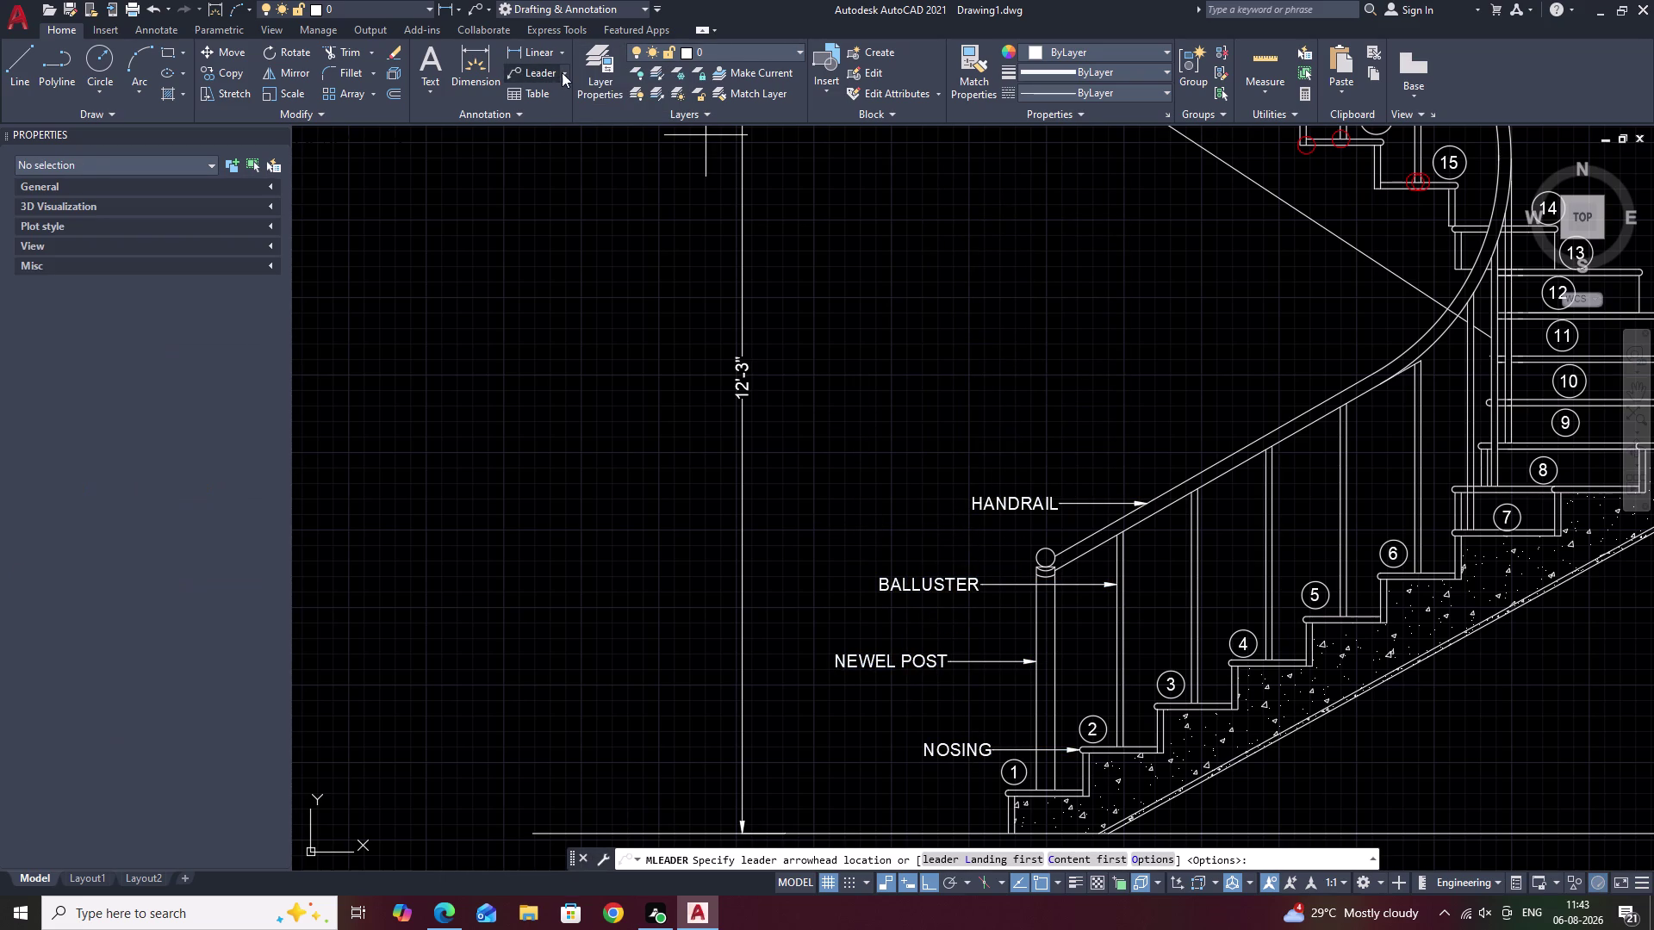
click(563, 73)
click(569, 212)
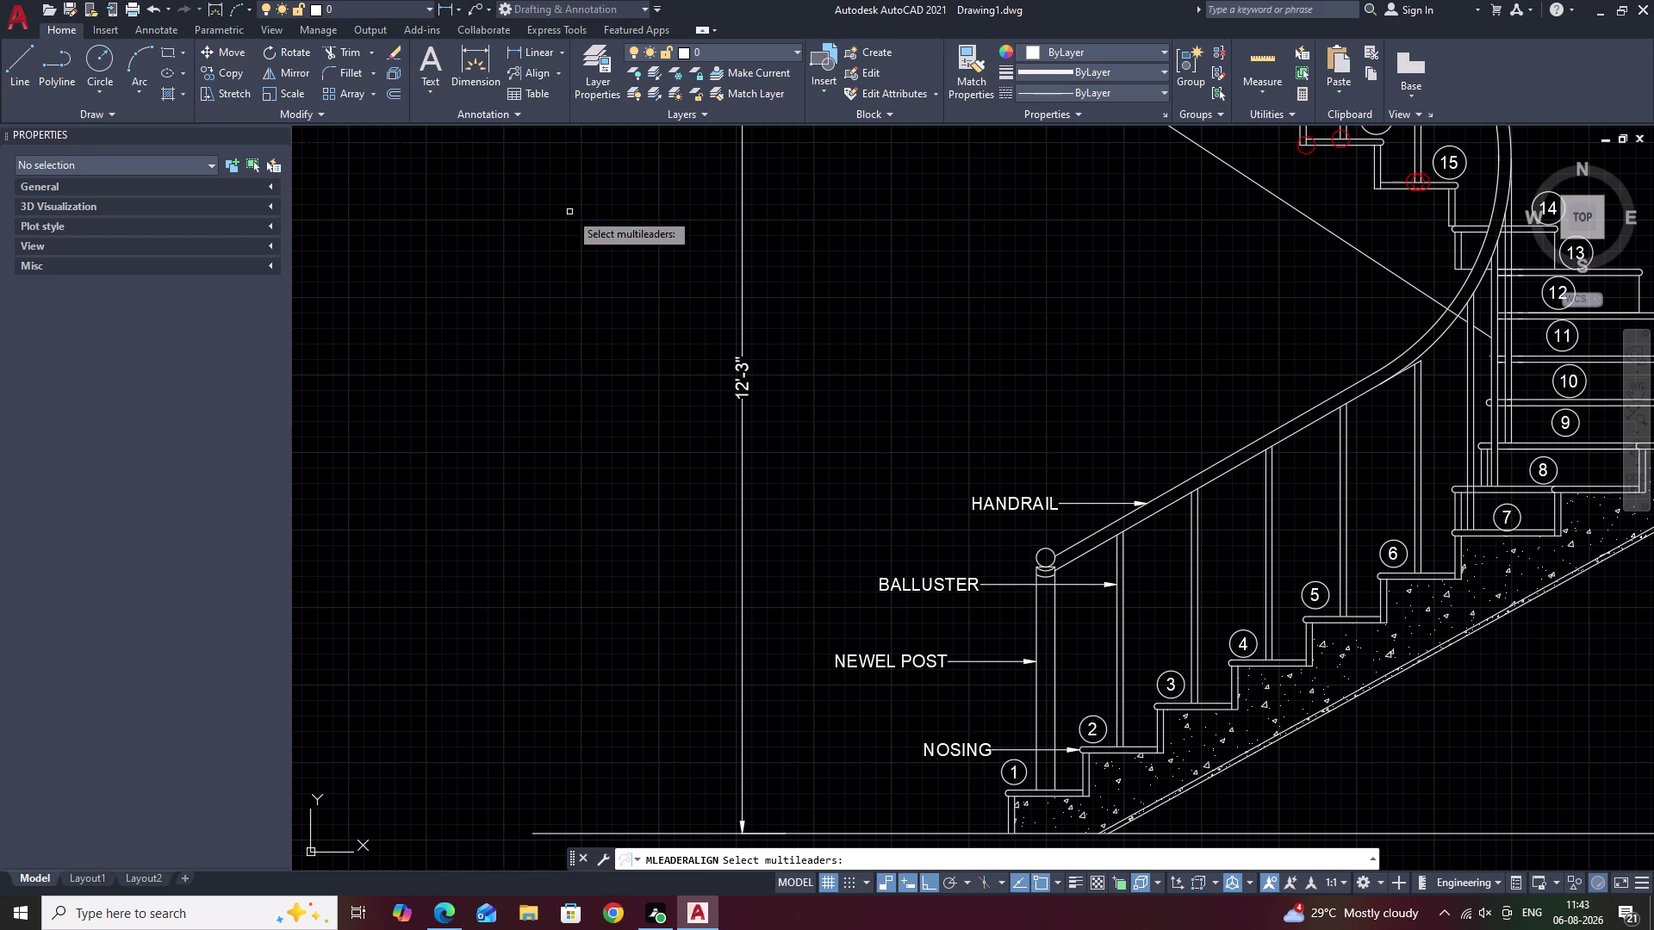
click(942, 663)
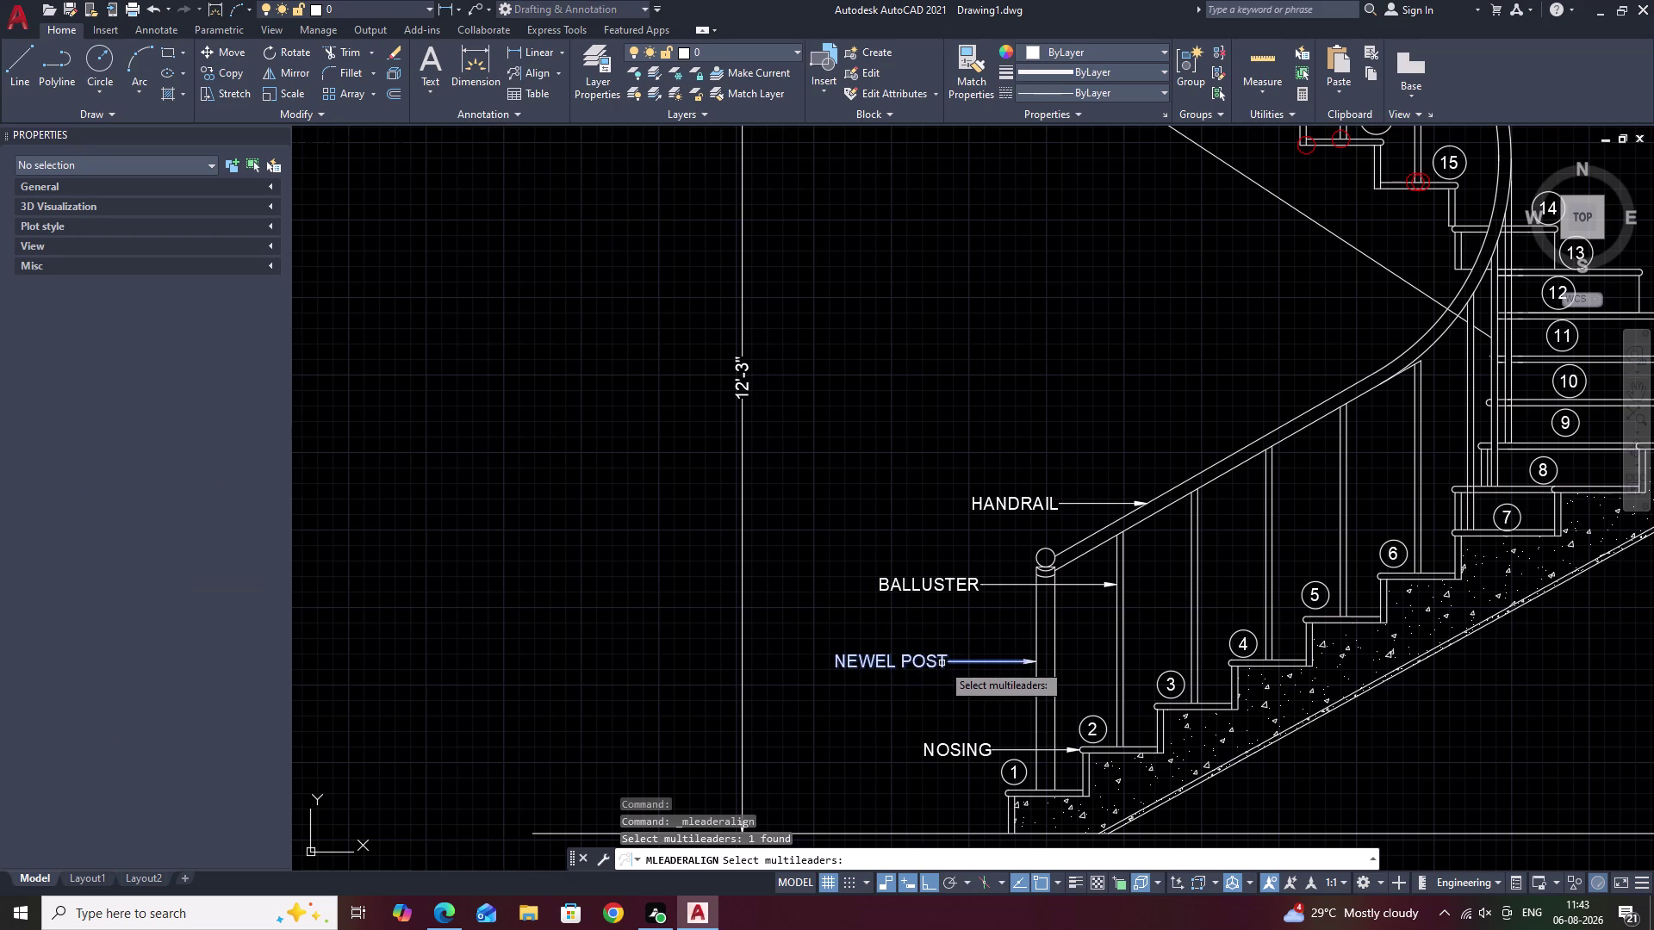
key(Escape)
click(547, 78)
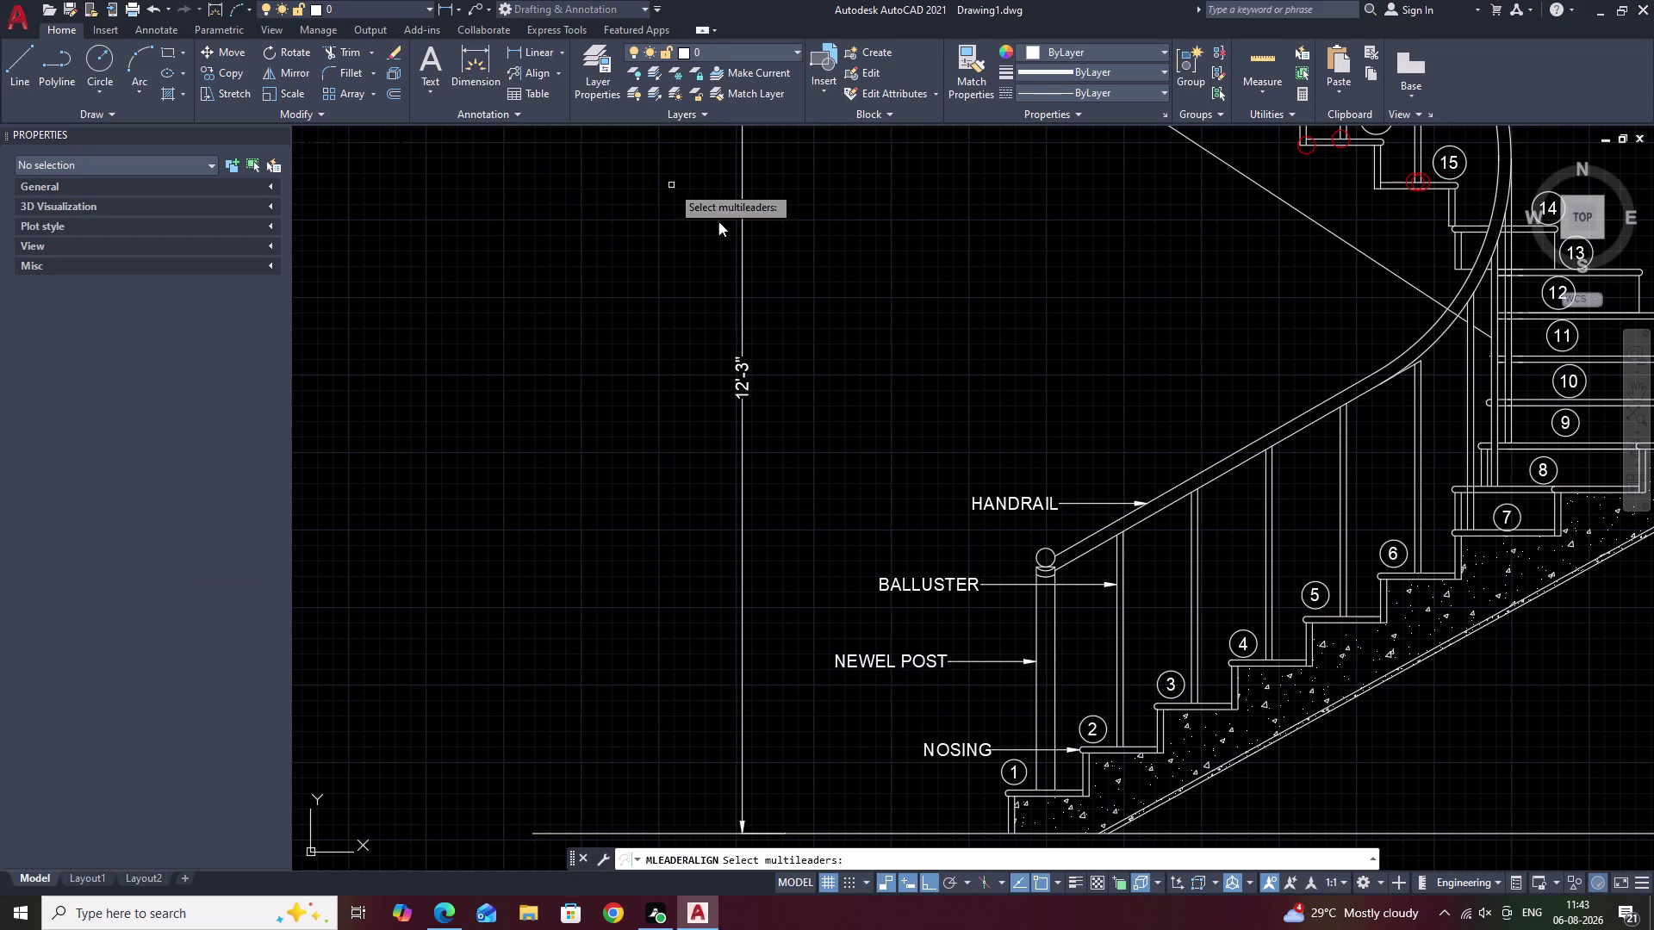
click(995, 504)
click(937, 583)
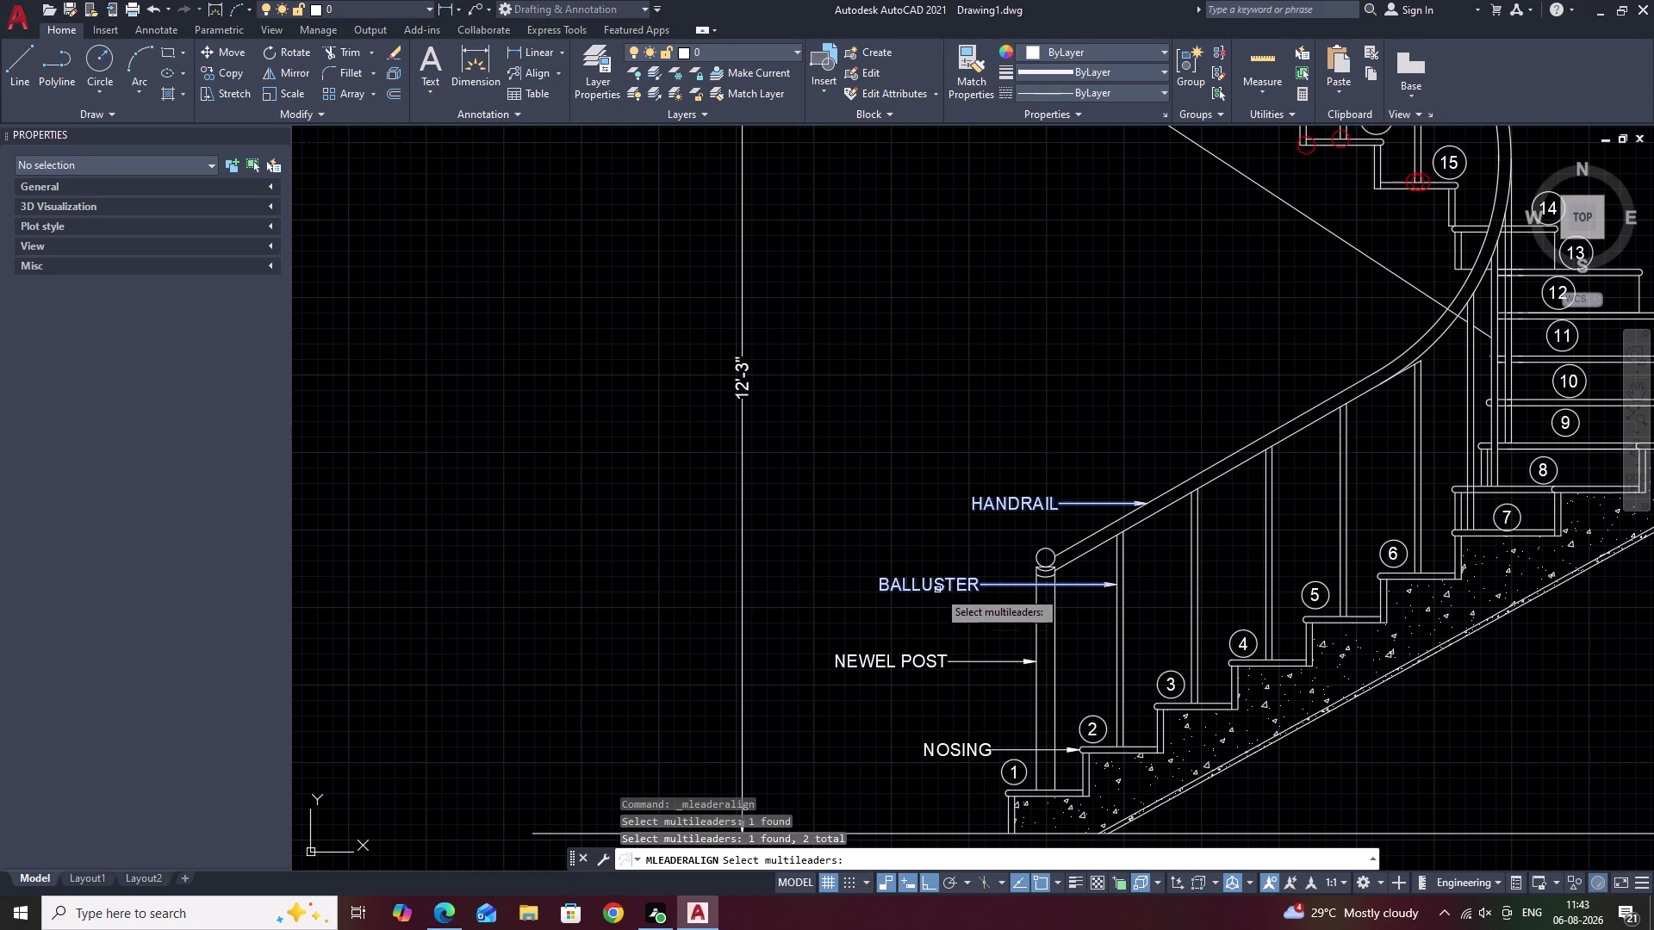
click(933, 663)
click(954, 749)
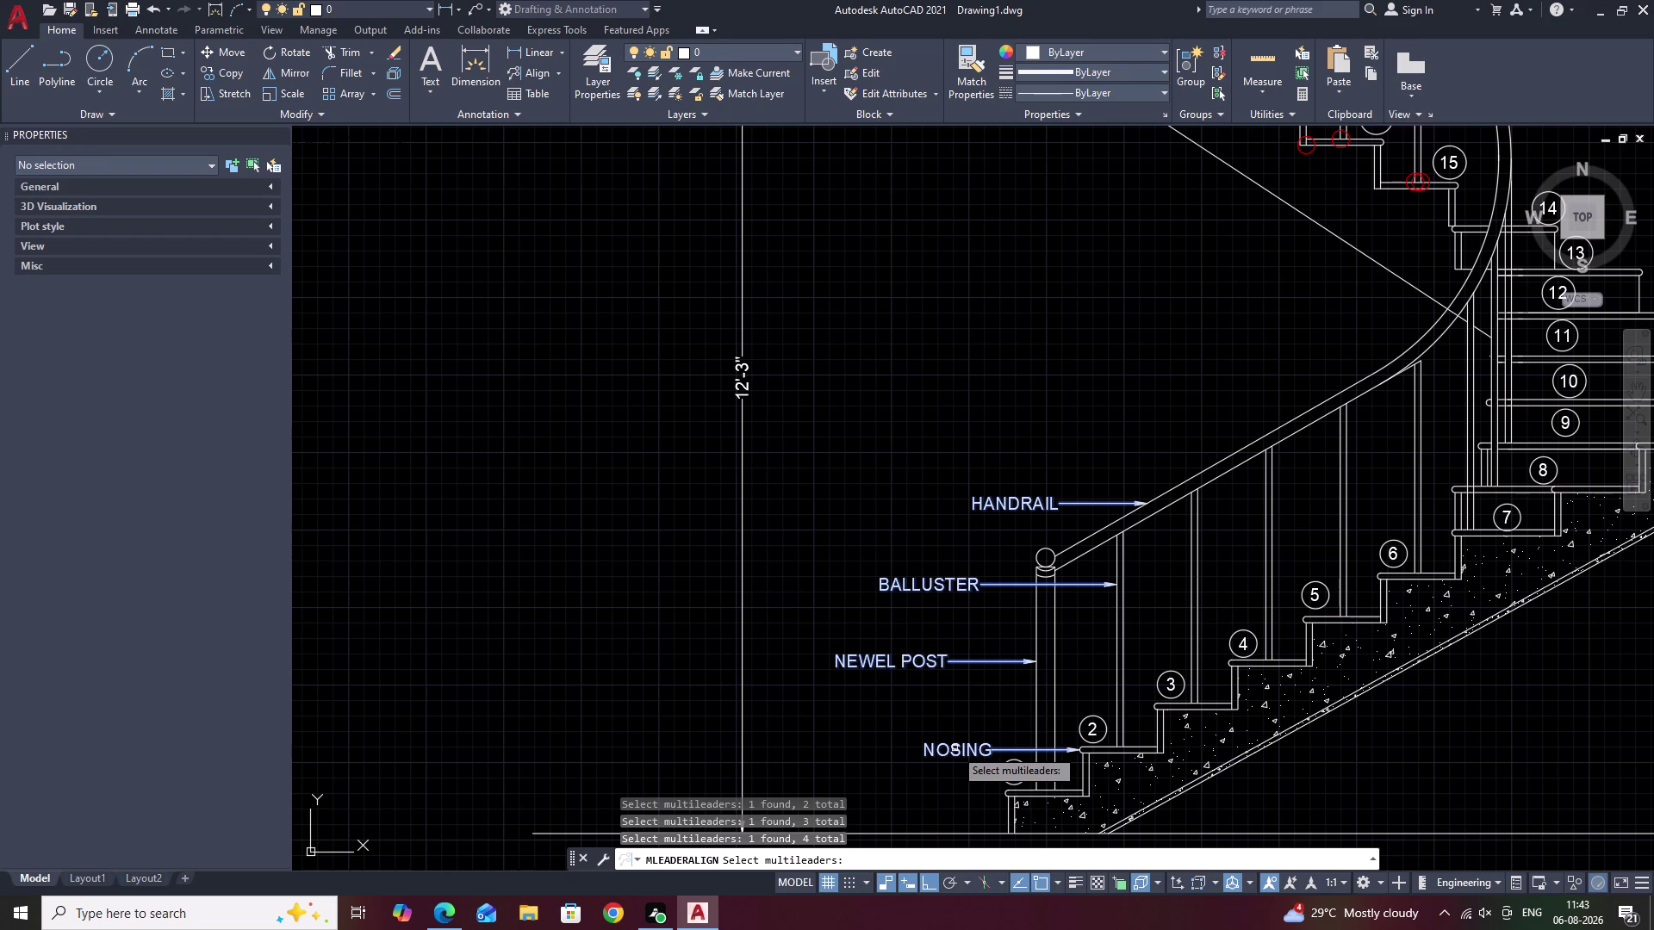
right_click(933, 666)
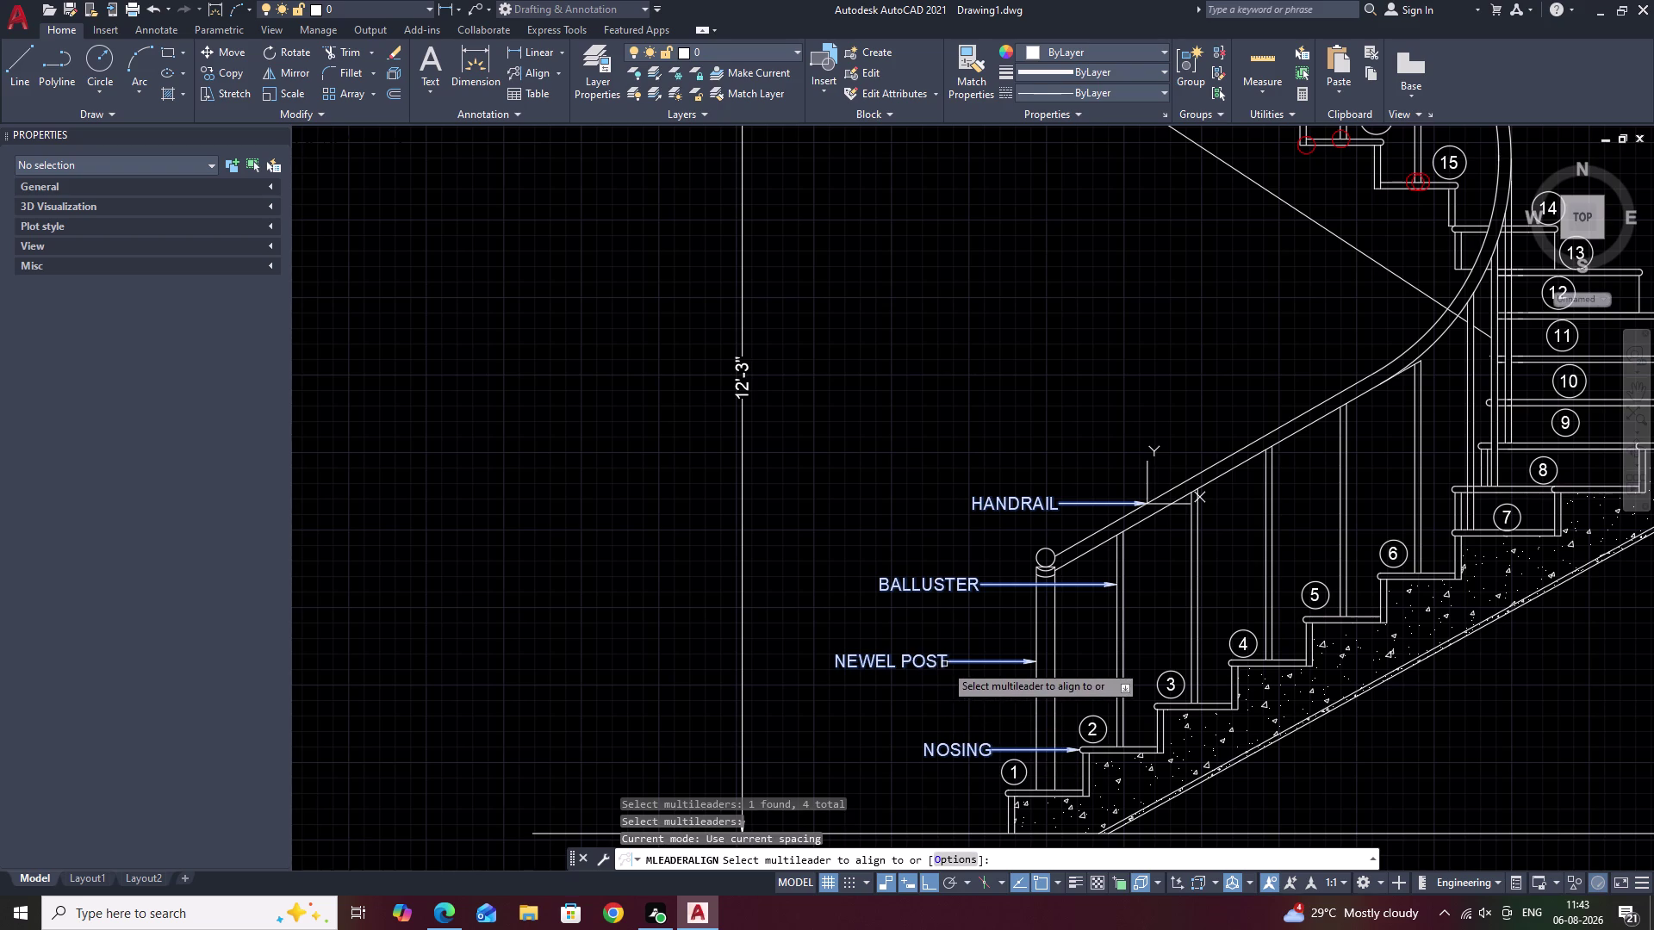
Align the leaders to a reference leader in a vertical direction, then end the command.
drag(944, 664, 836, 126)
click(831, 127)
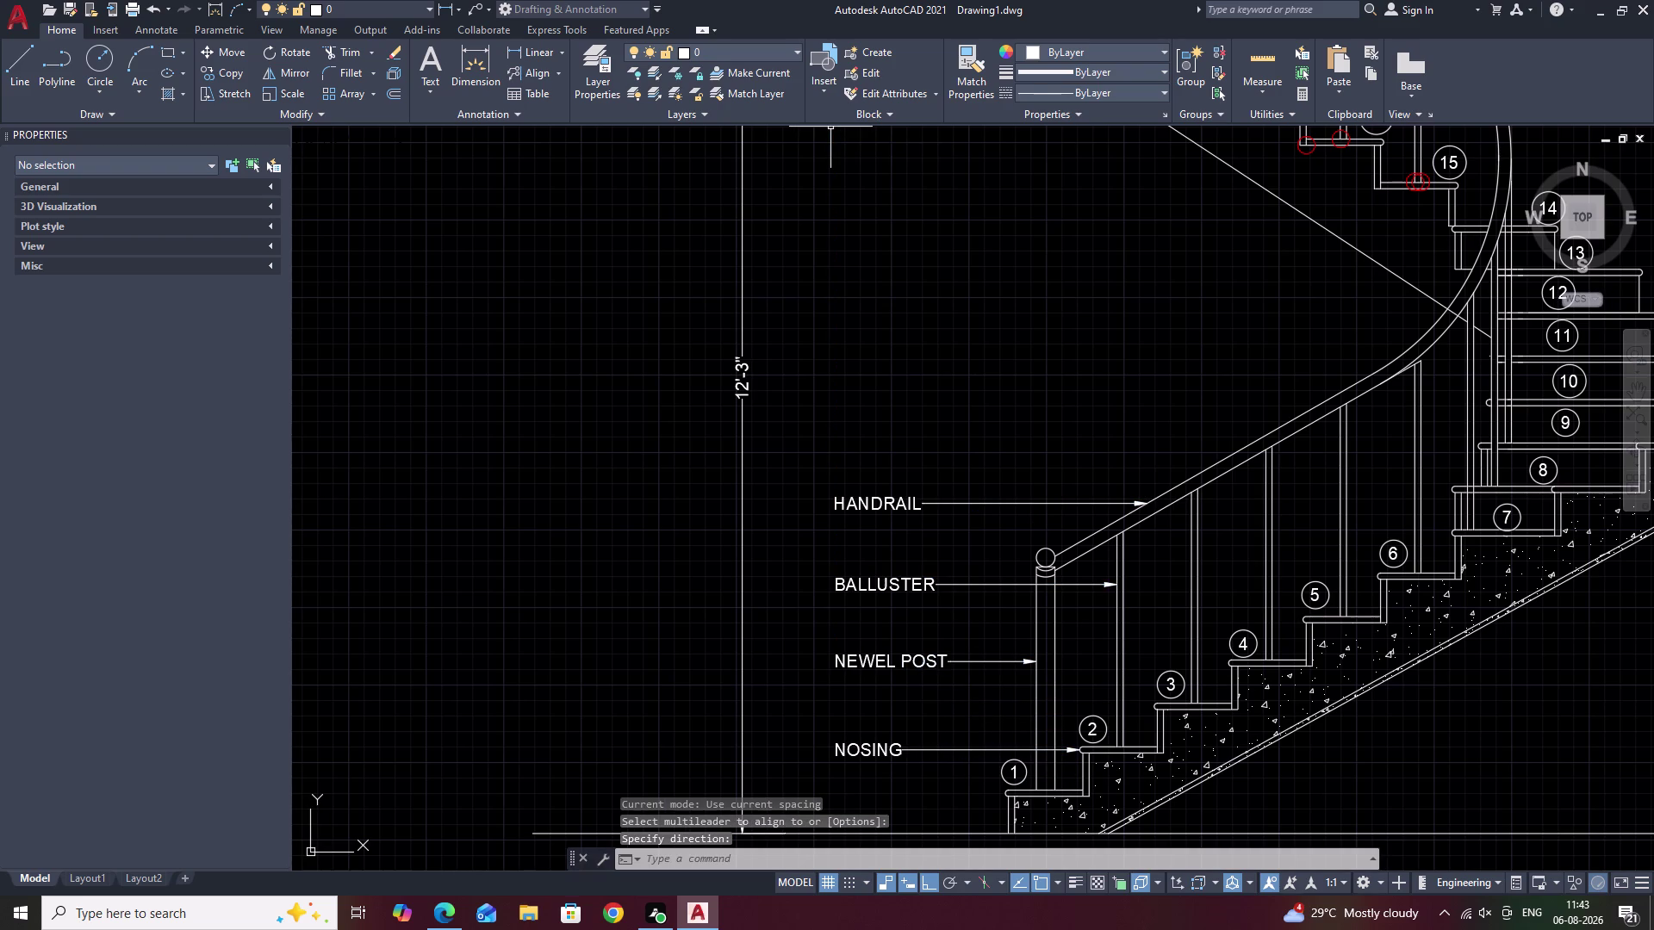
scroll(down, 3)
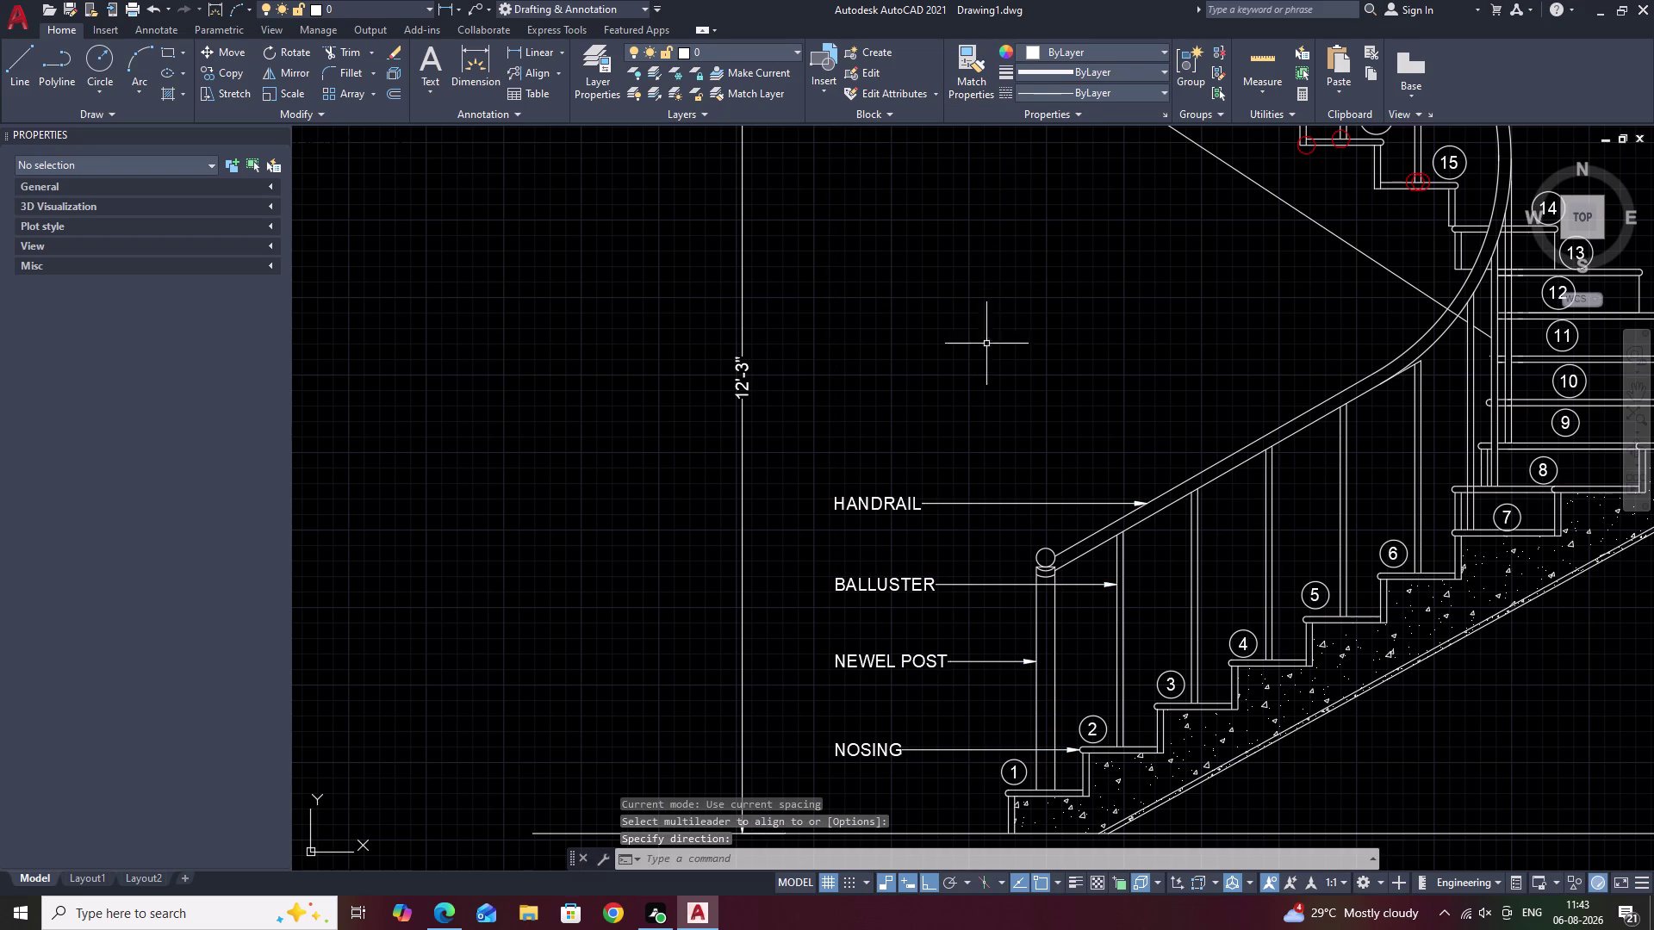
key(Escape)
scroll(down, 3)
middle_drag(977, 434, 900, 407)
scroll(up, 3)
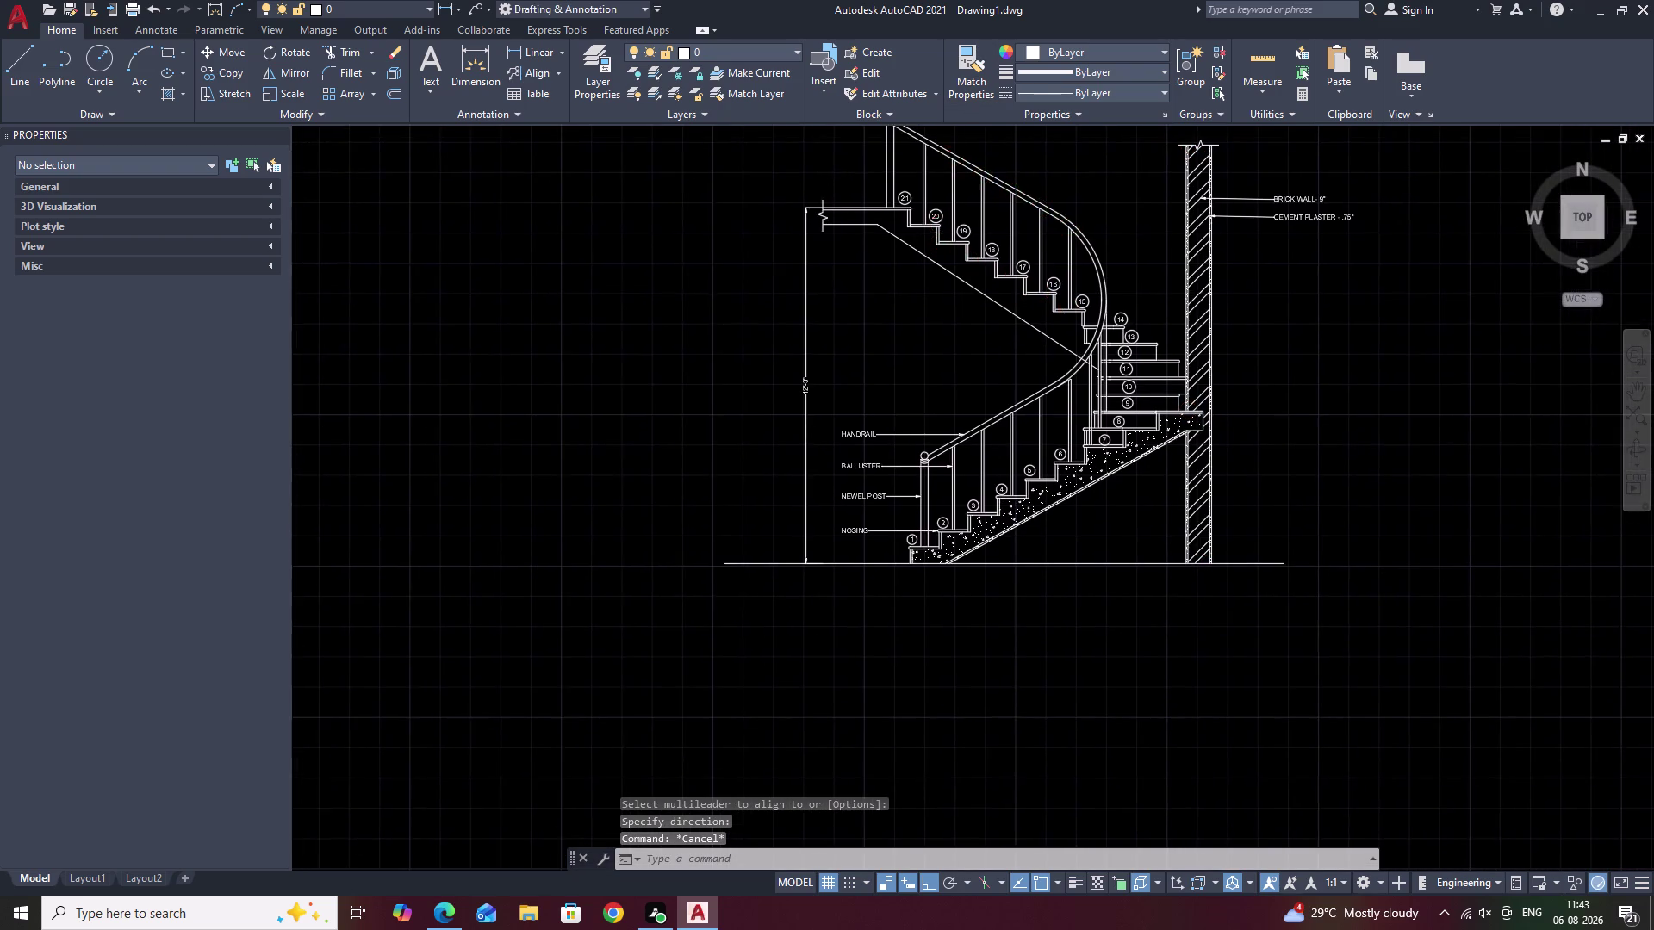
Pan the view to the empty space beside the upper steps below the landing.
scroll(up, 3)
middle_drag(900, 408, 906, 380)
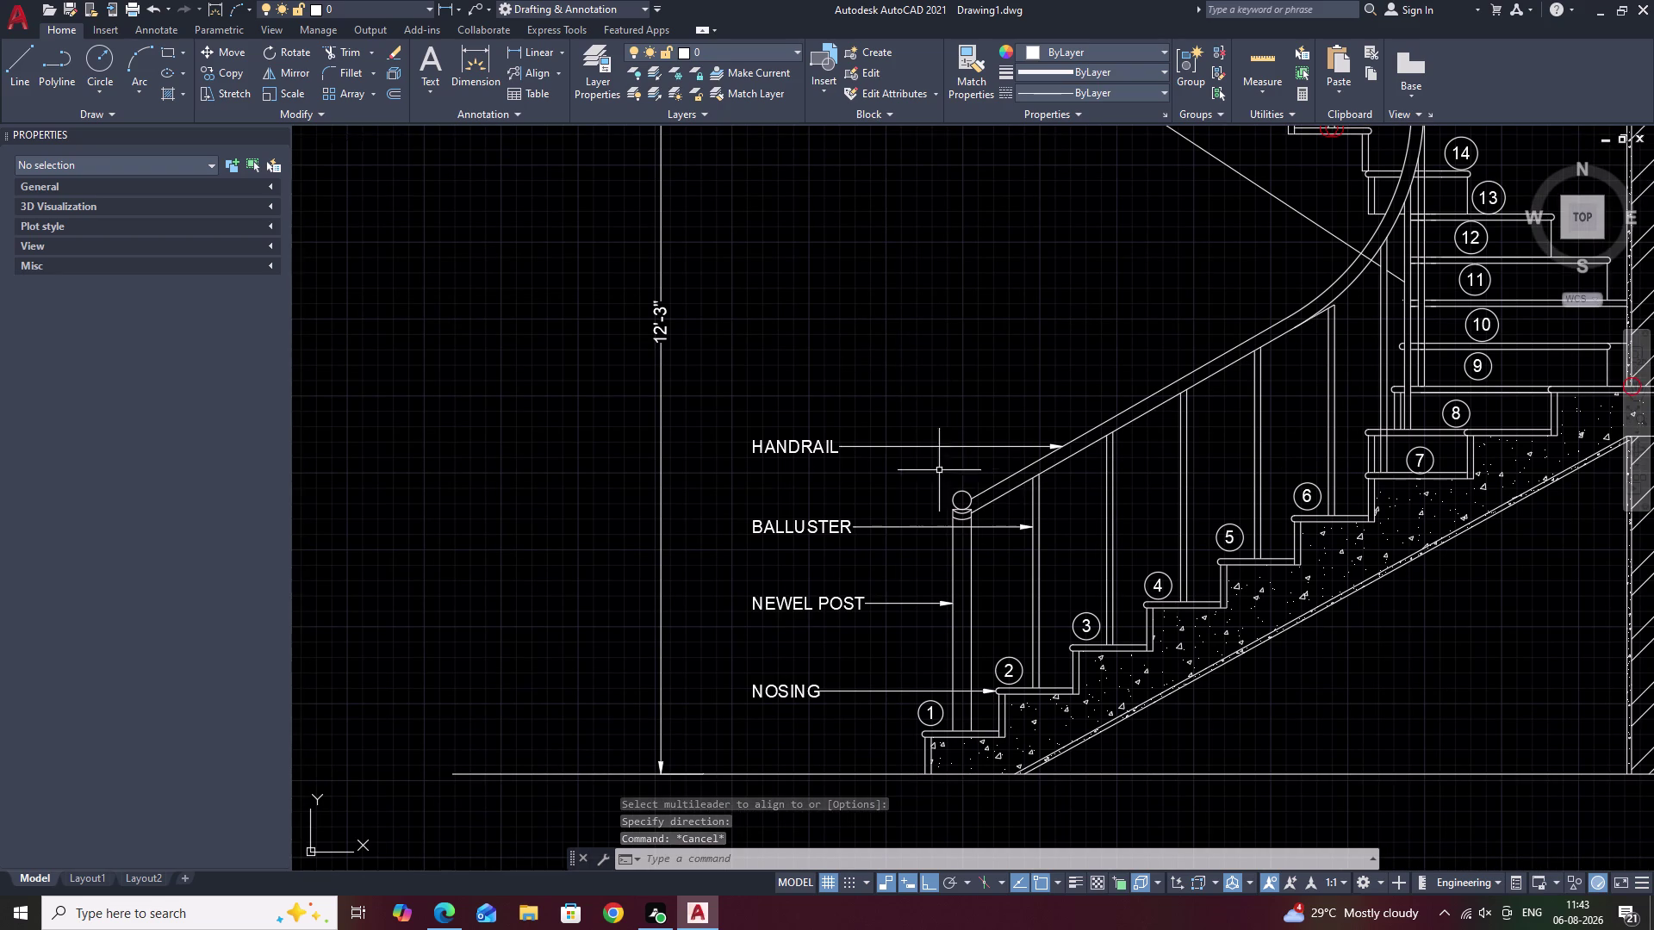
middle_drag(846, 470, 909, 461)
scroll(down, 3)
middle_drag(945, 357, 955, 462)
scroll(up, 3)
middle_drag(903, 370, 929, 473)
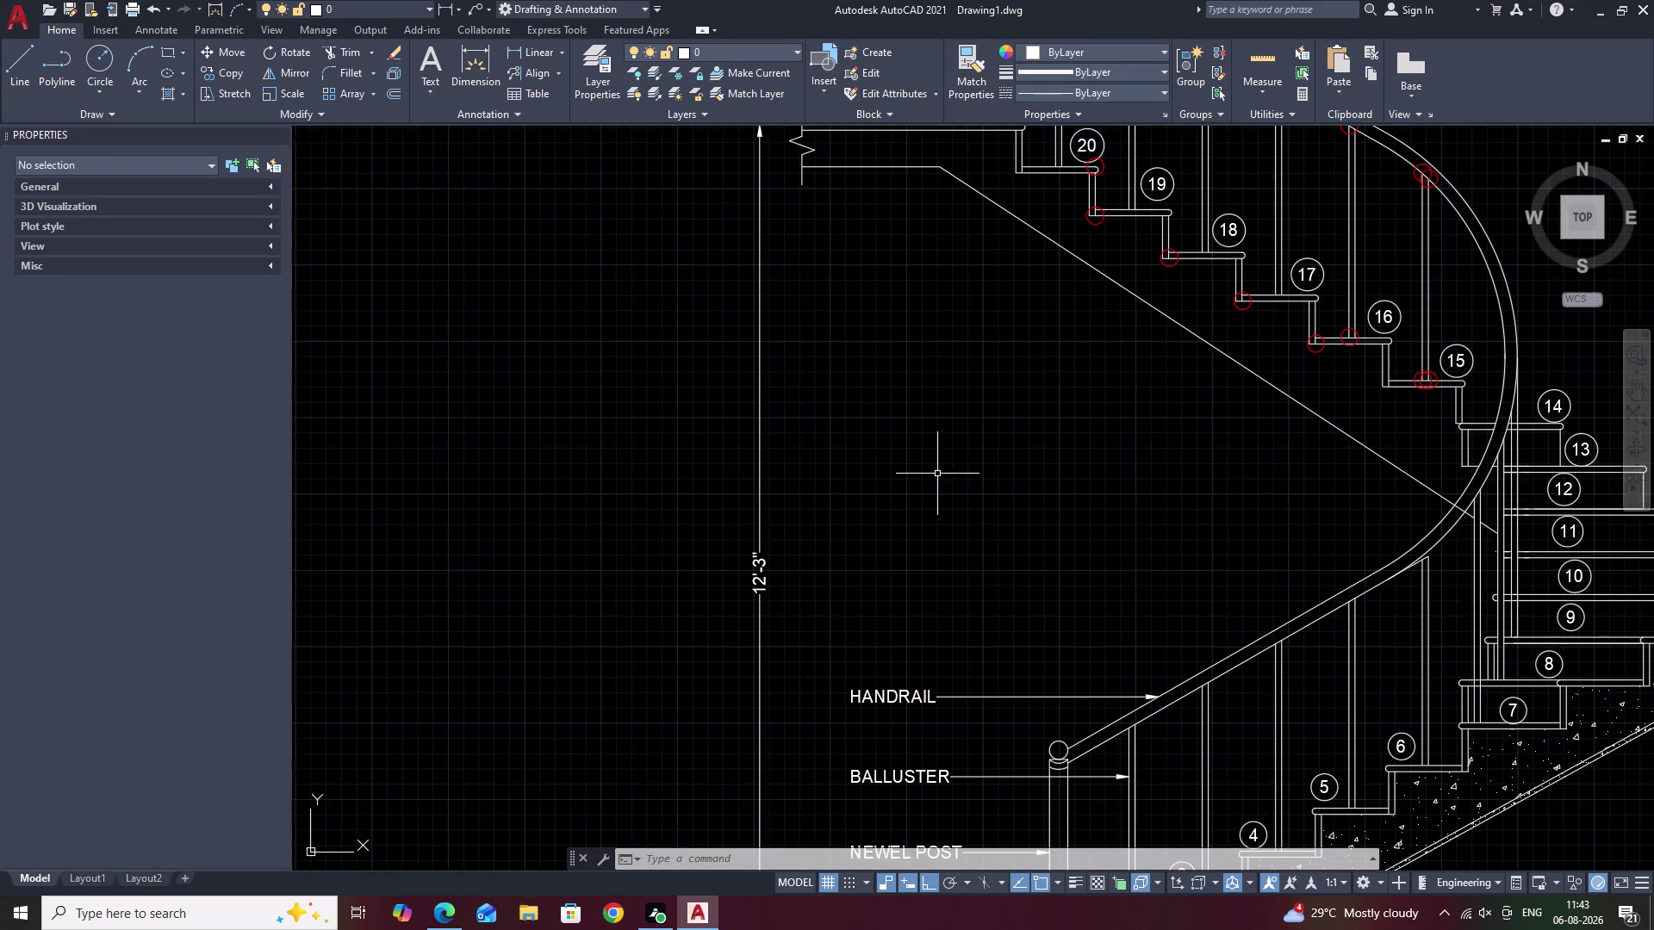
scroll(down, 3)
middle_drag(983, 556, 1022, 559)
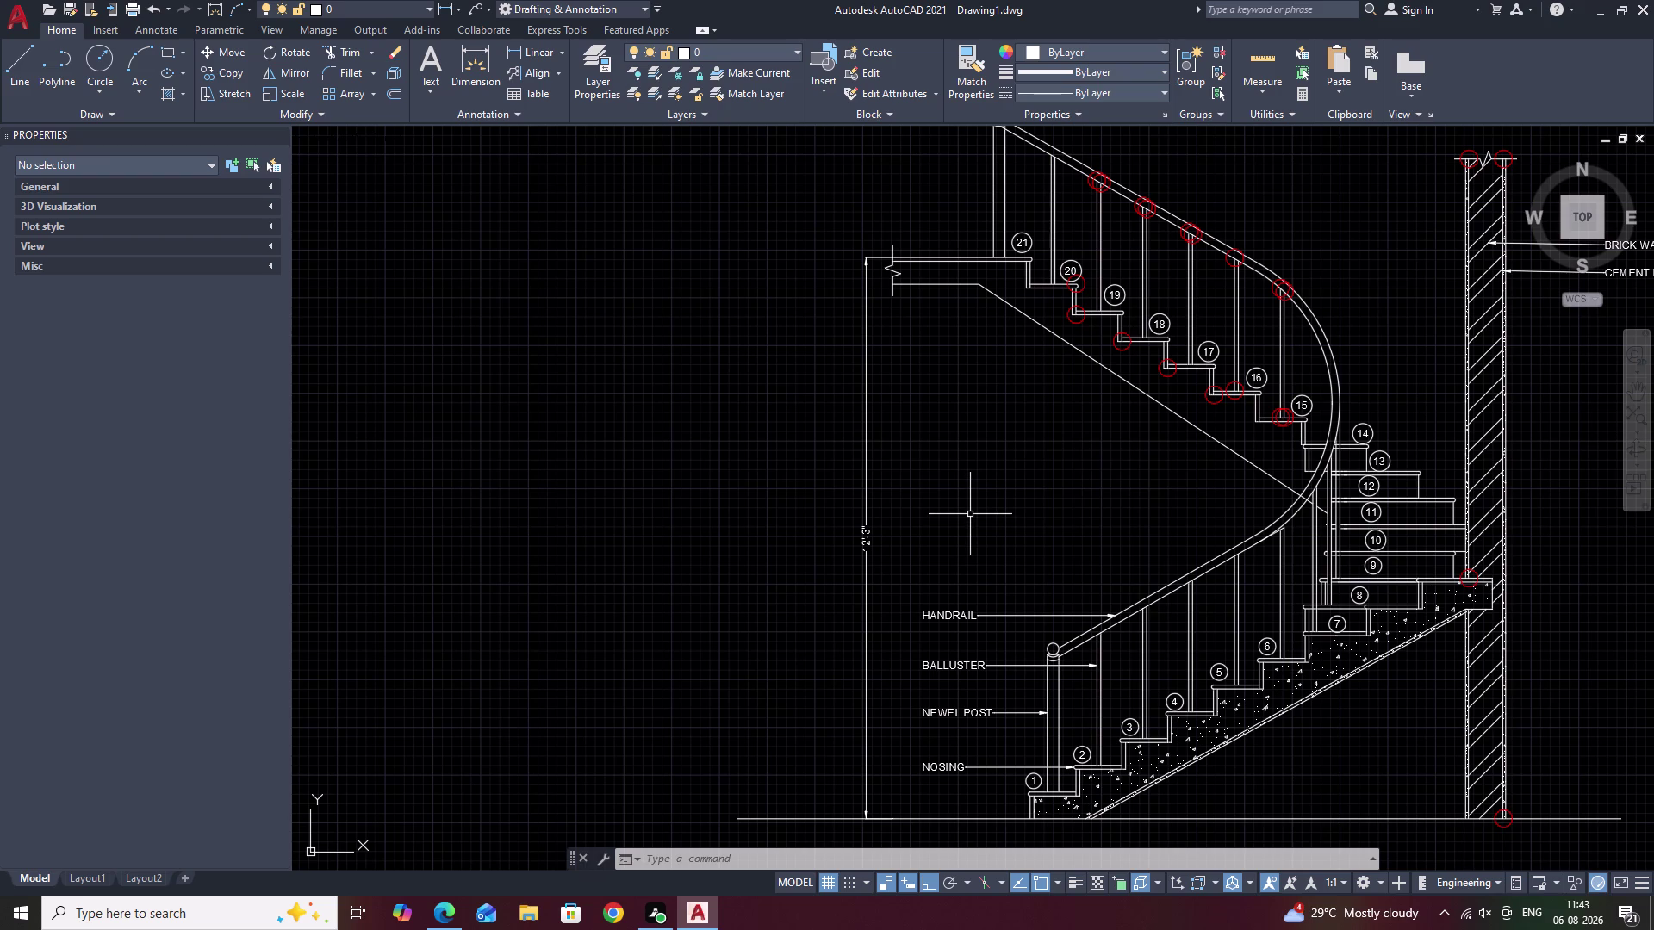
Start MTEXT with T and try a first note box, then cancel it.
text(T)
key(space)
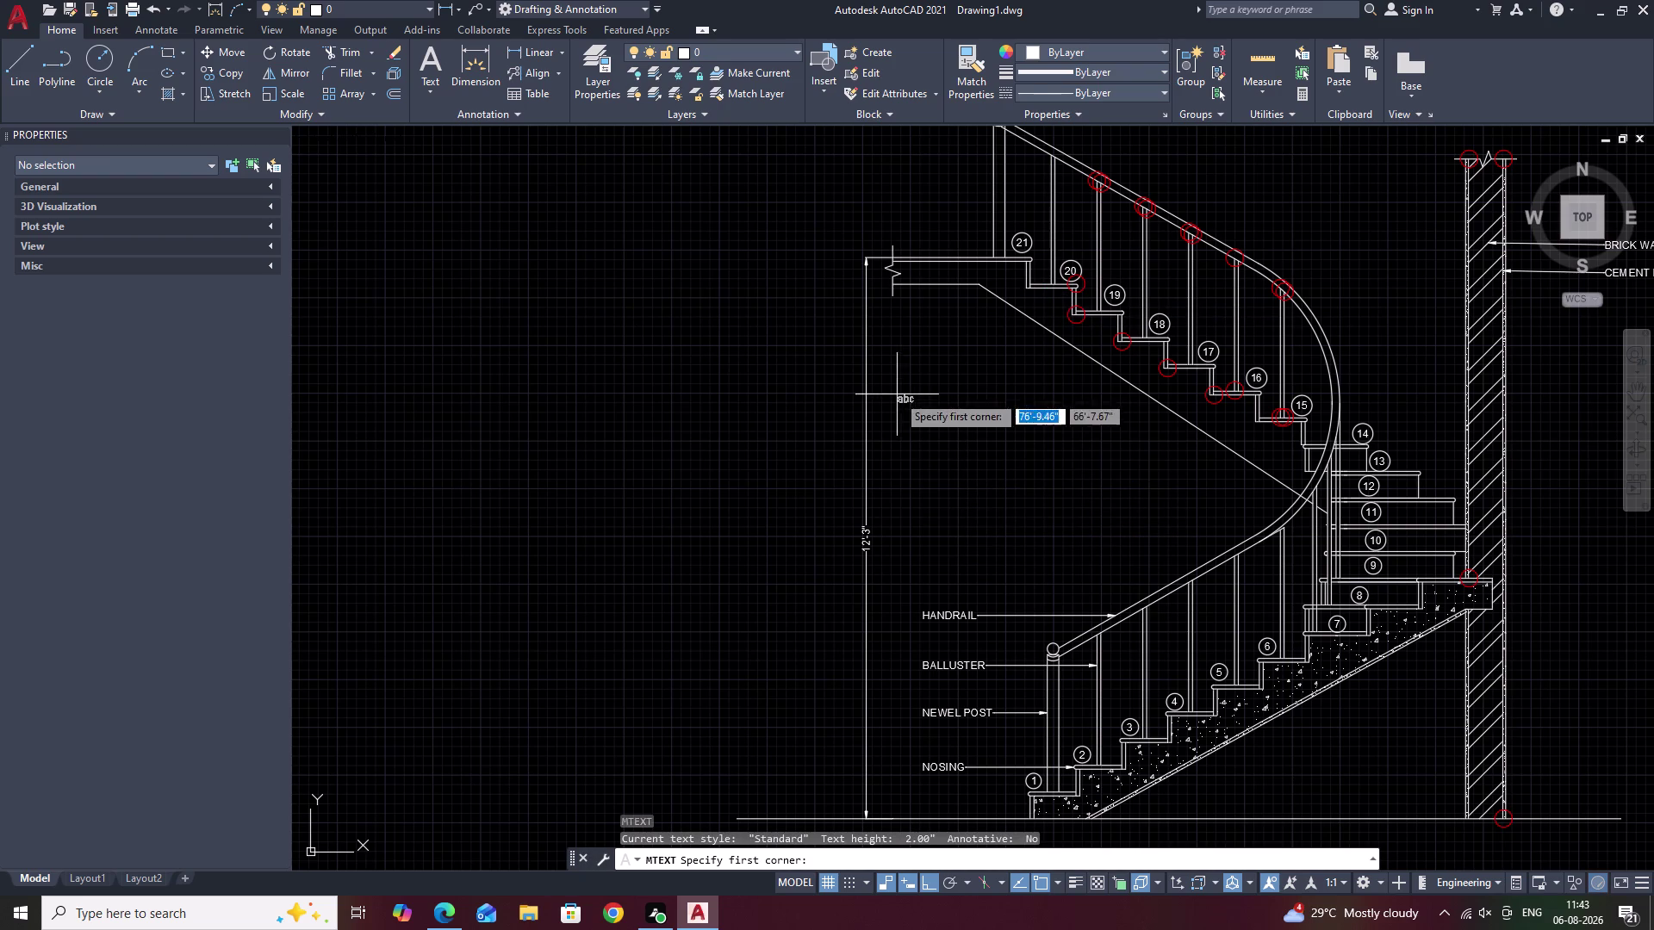
scroll(up, 3)
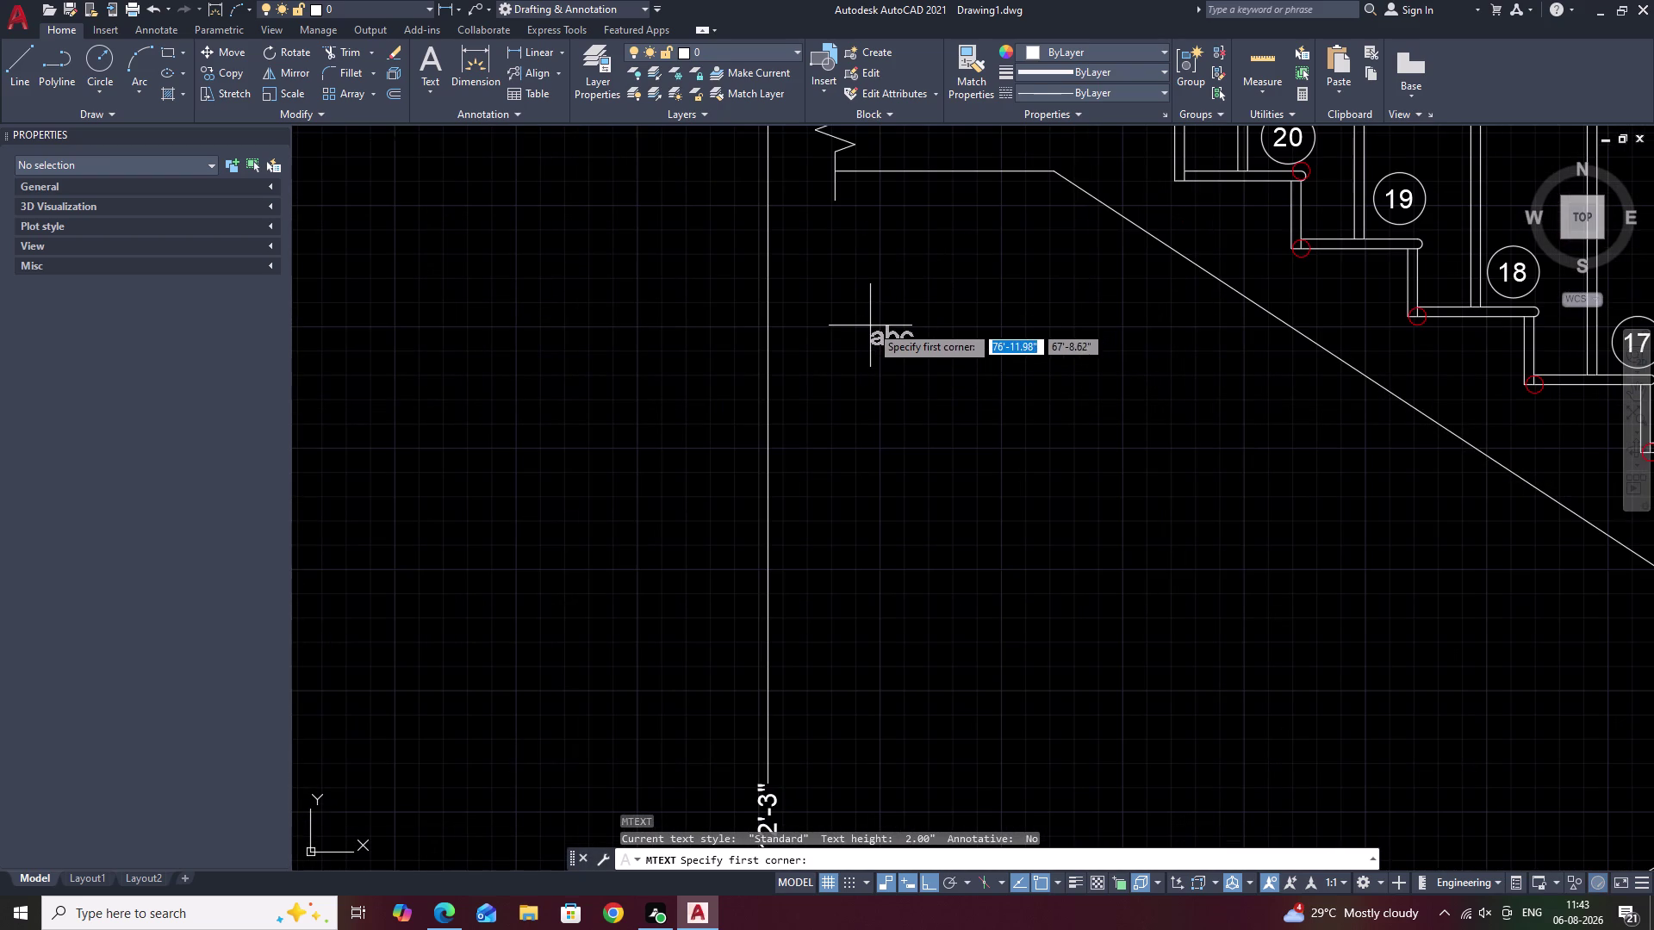
click(814, 326)
drag(814, 326, 893, 332)
drag(940, 334, 1063, 357)
click(1066, 358)
drag(1074, 372, 1209, 521)
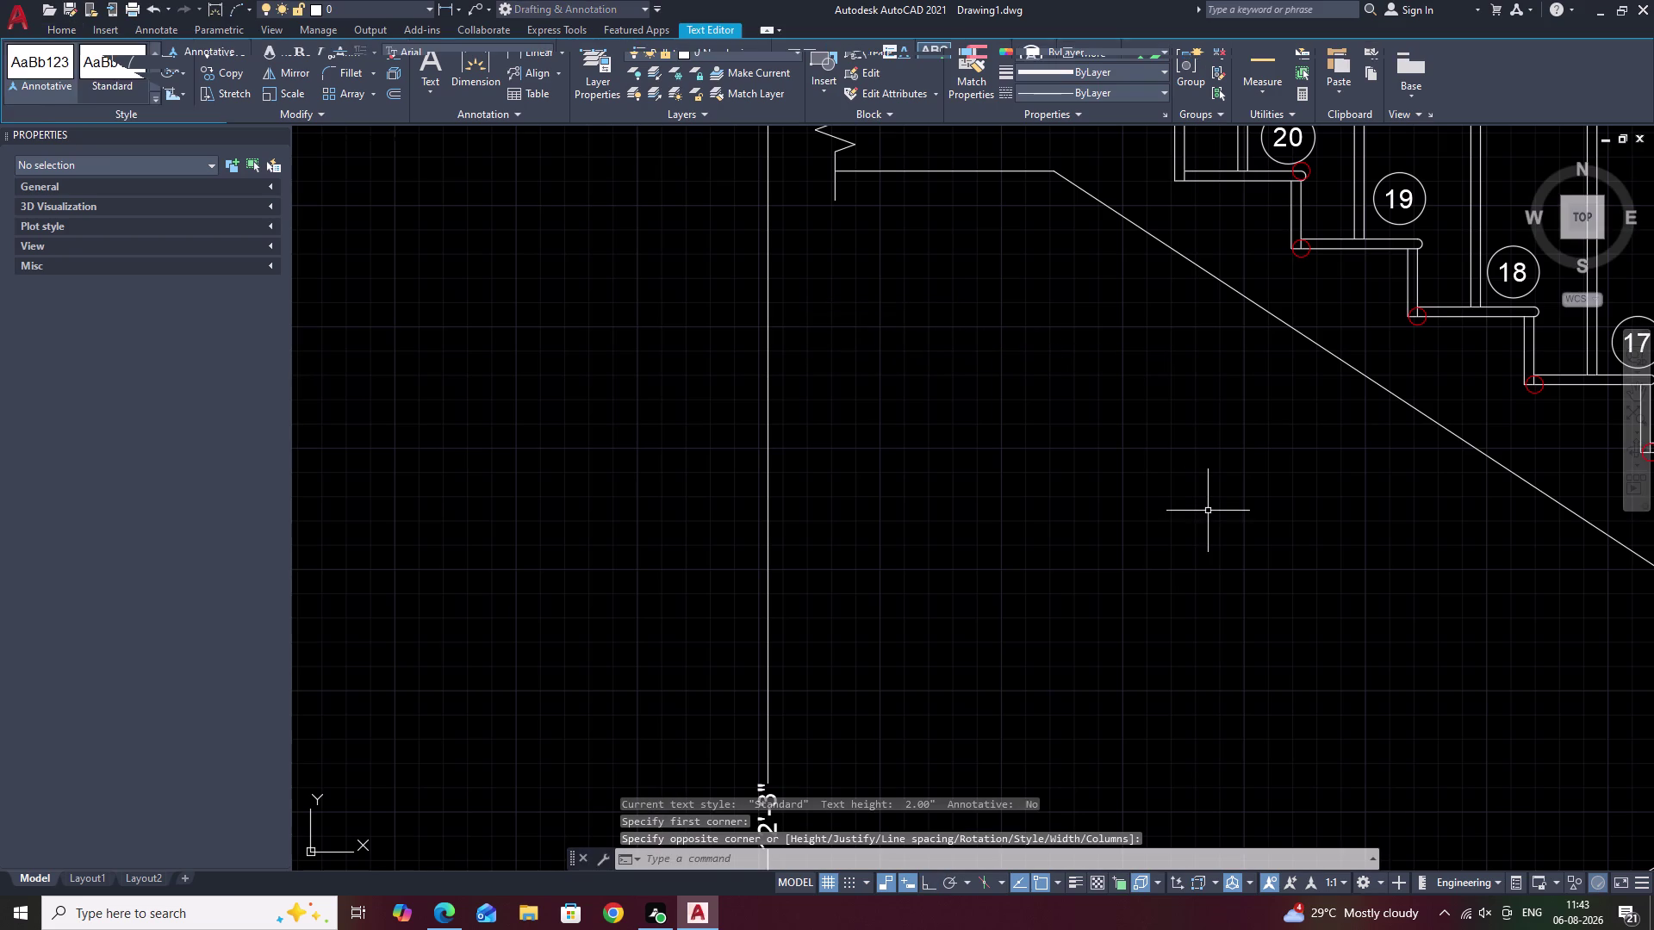
key(Escape)
Restart MTEXT and place the note box corners beside steps 18–20 below the landing.
text(T)
key(space)
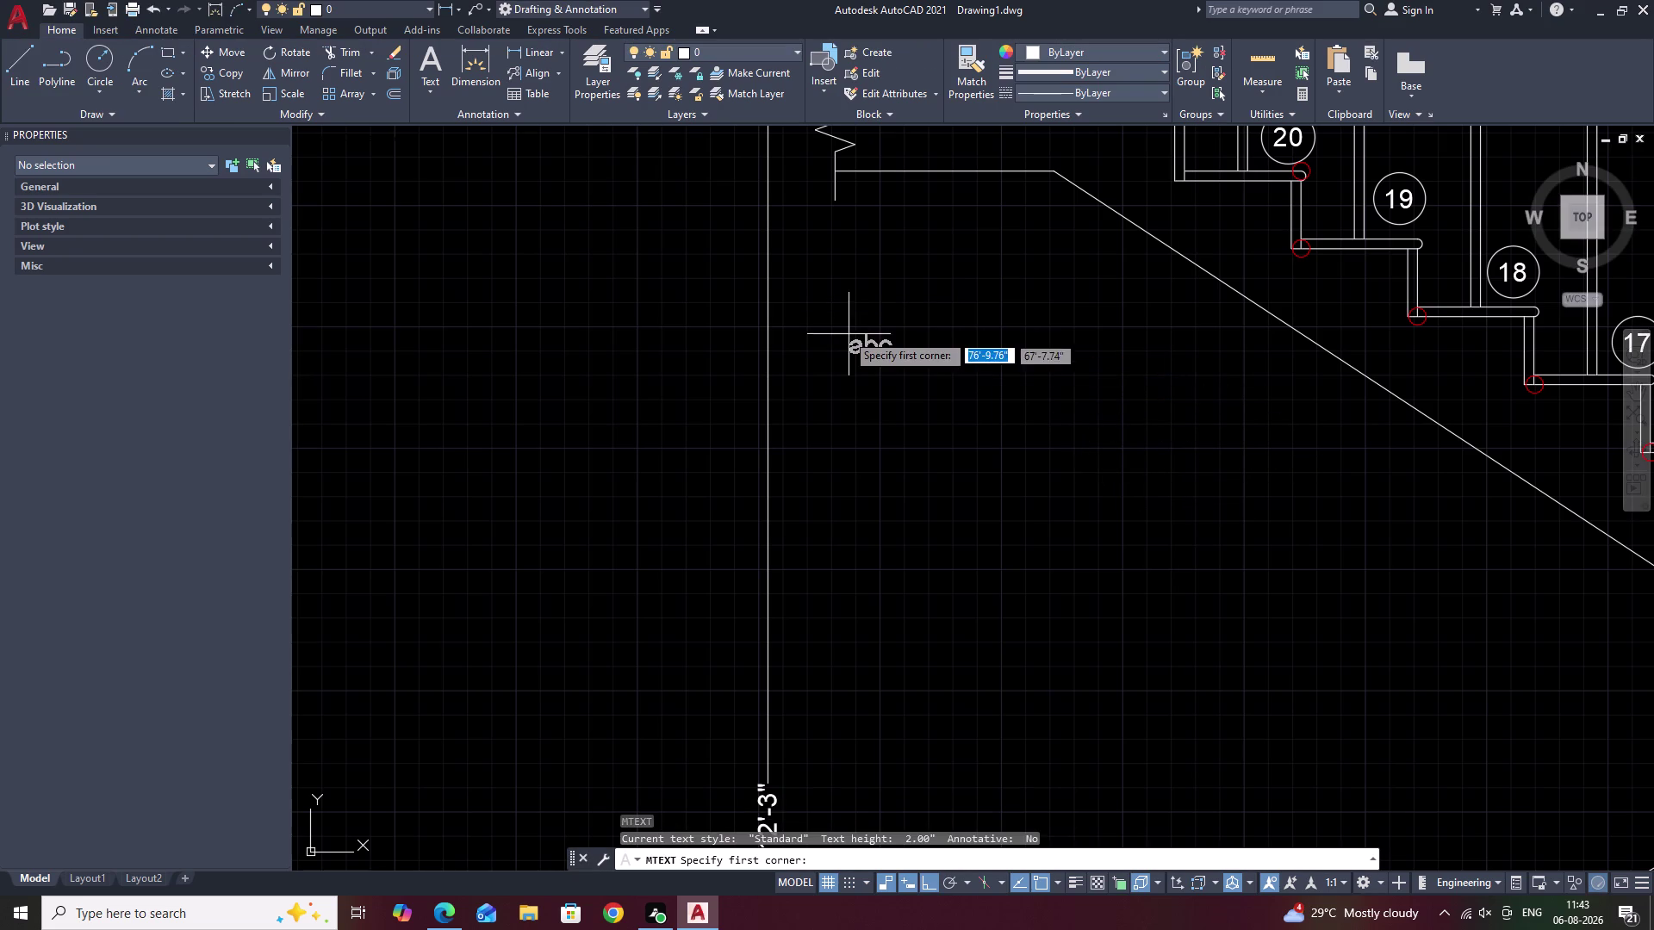
click(837, 326)
right_click(836, 326)
drag(837, 327, 1084, 401)
key(Escape)
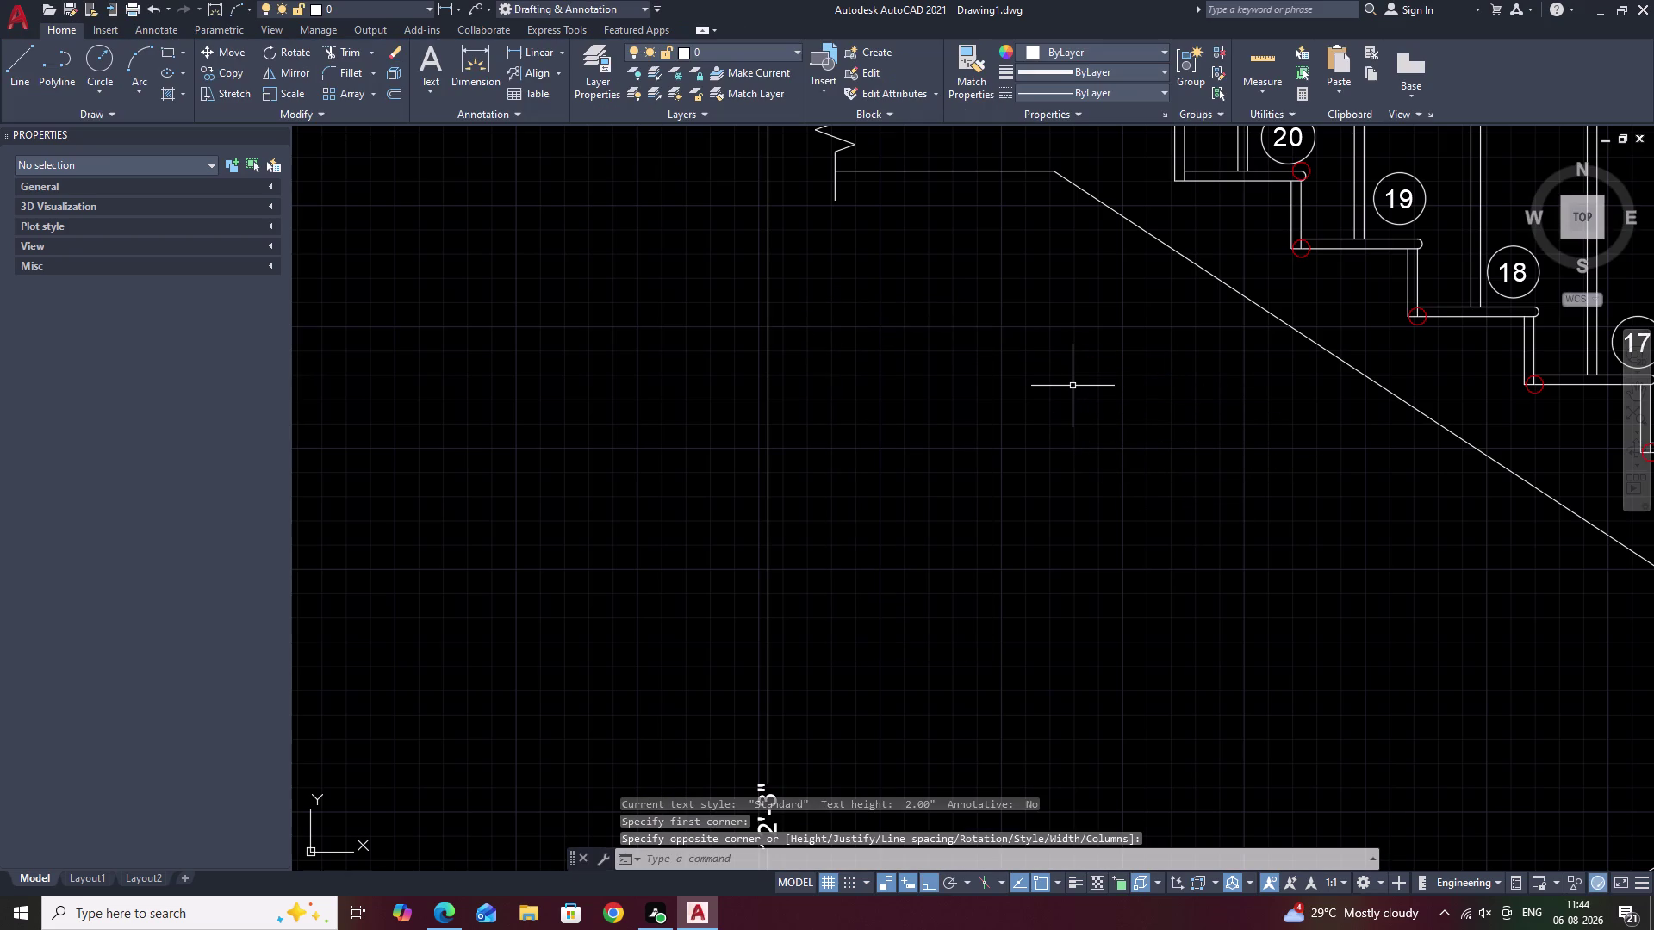
text(T)
key(space)
drag(850, 327, 1099, 482)
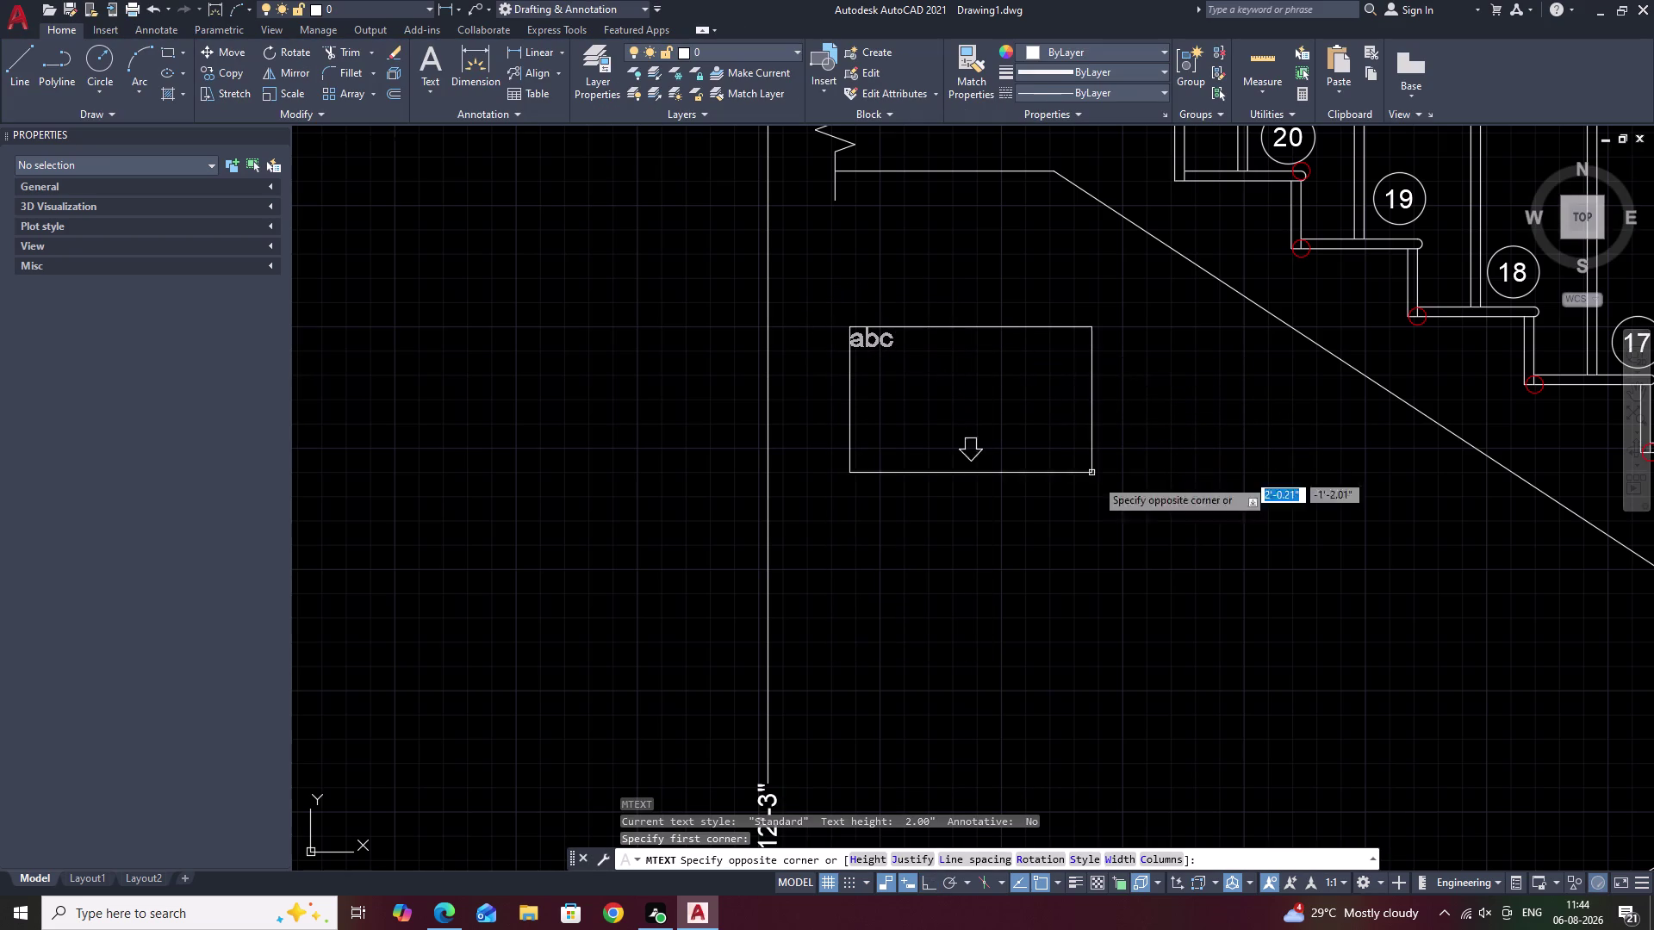
drag(1098, 482, 1160, 552)
click(1160, 552)
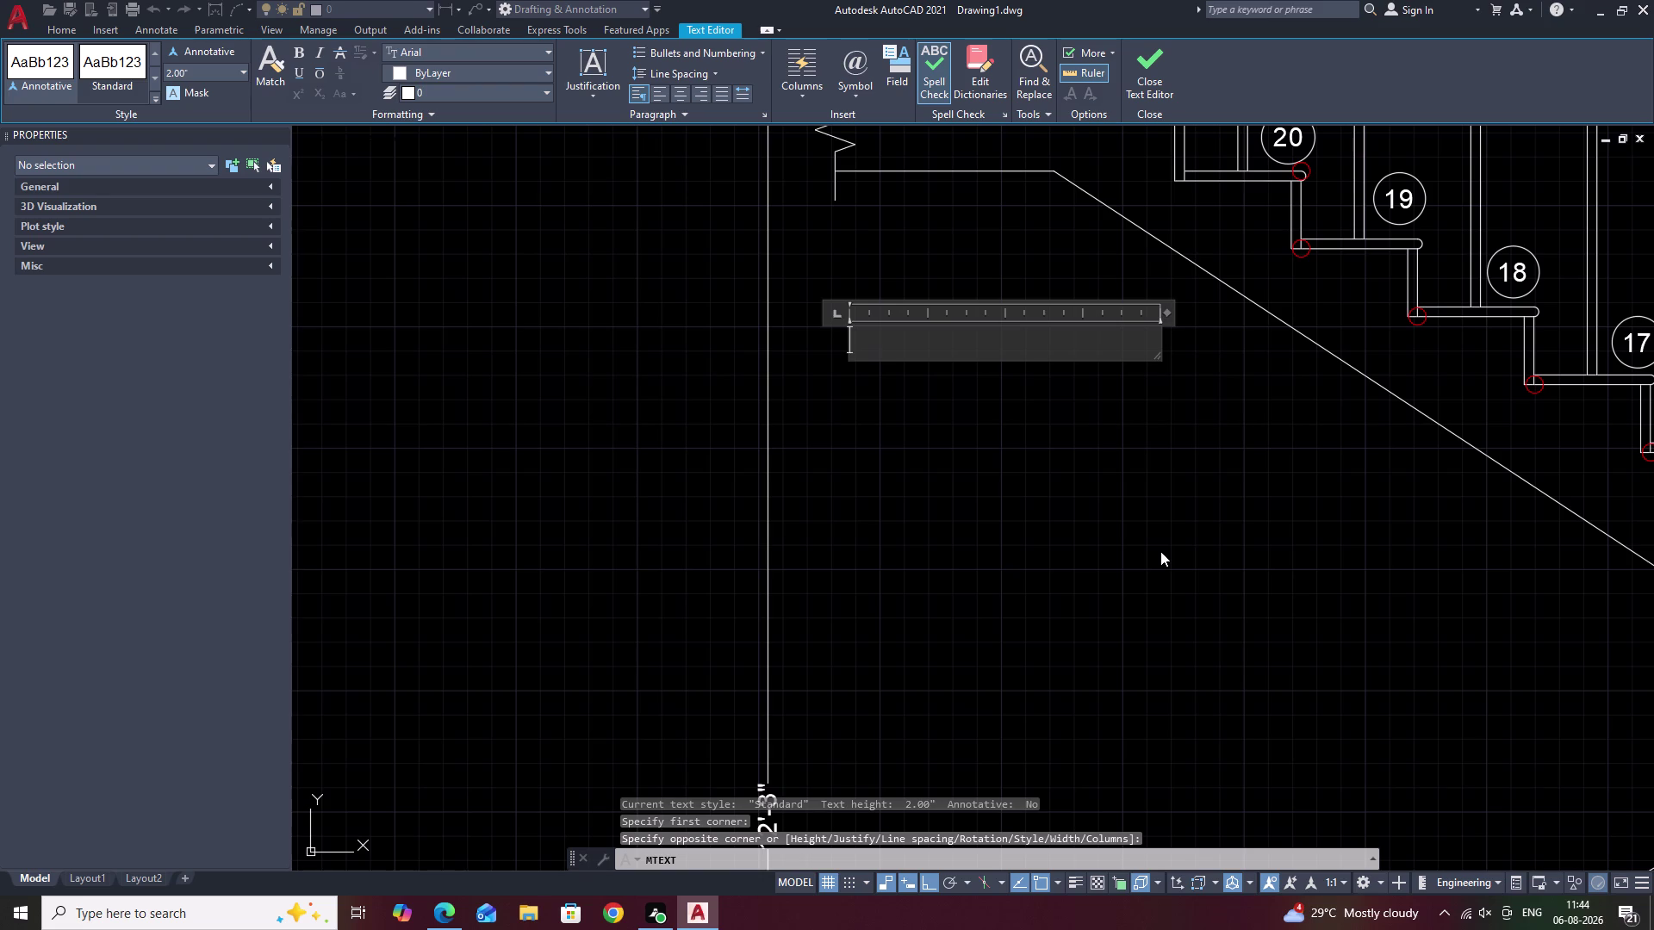
Type the note line 'HANDRAIL - 2"' and start a new line.
text(HAN)
text(D)
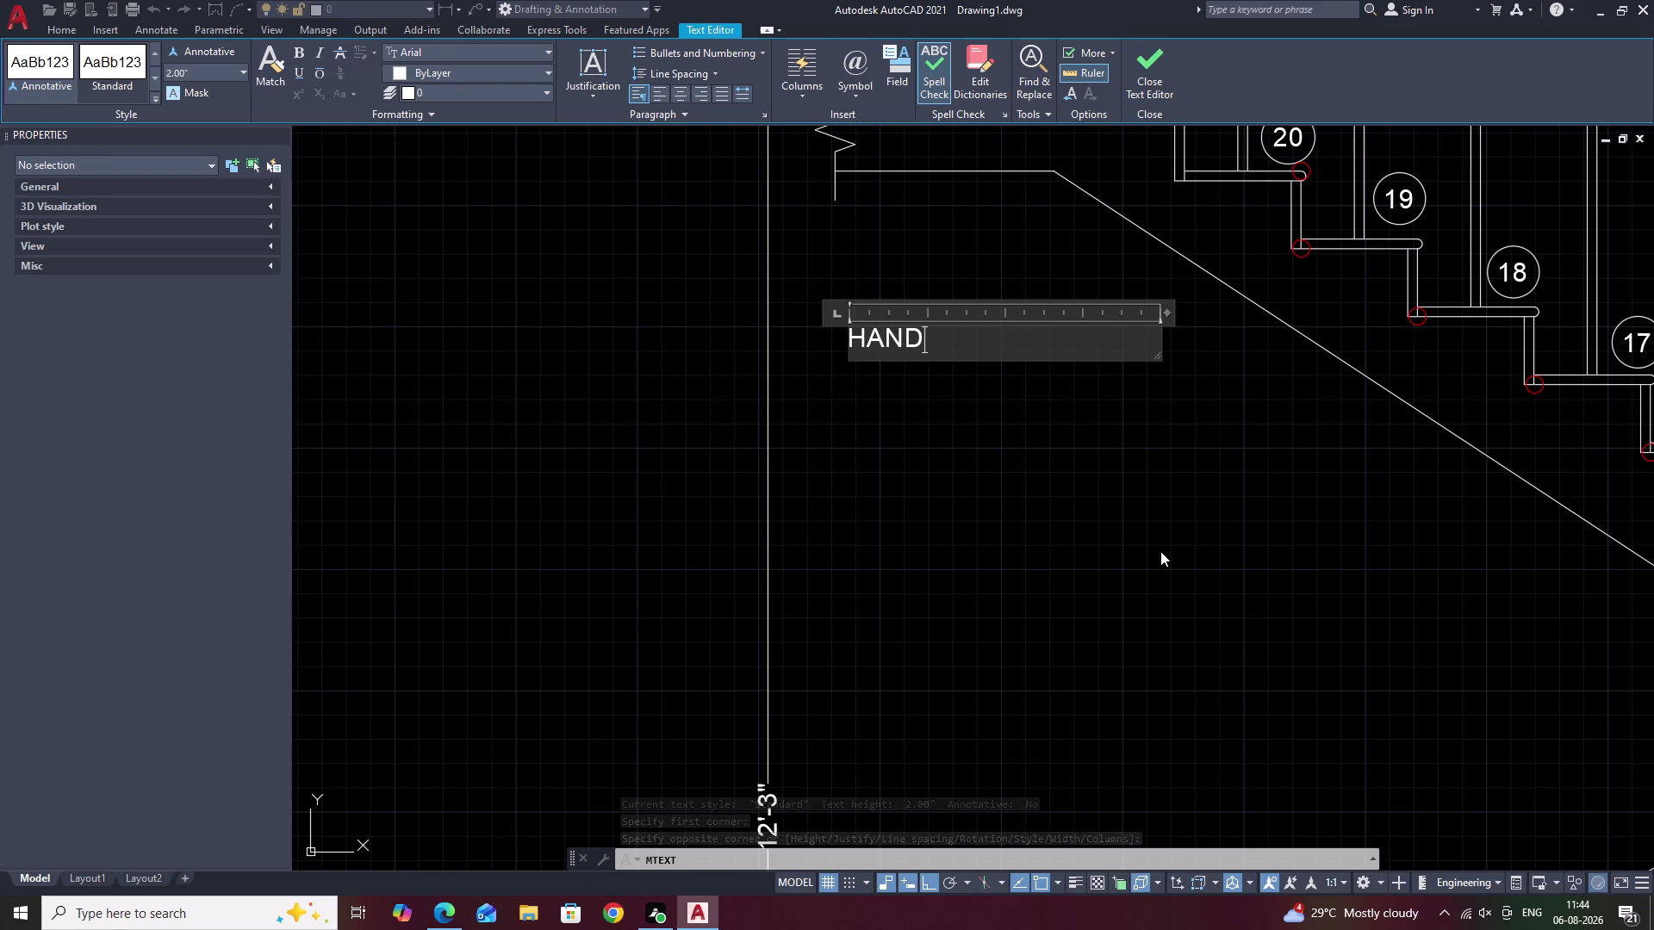
text(RAI)
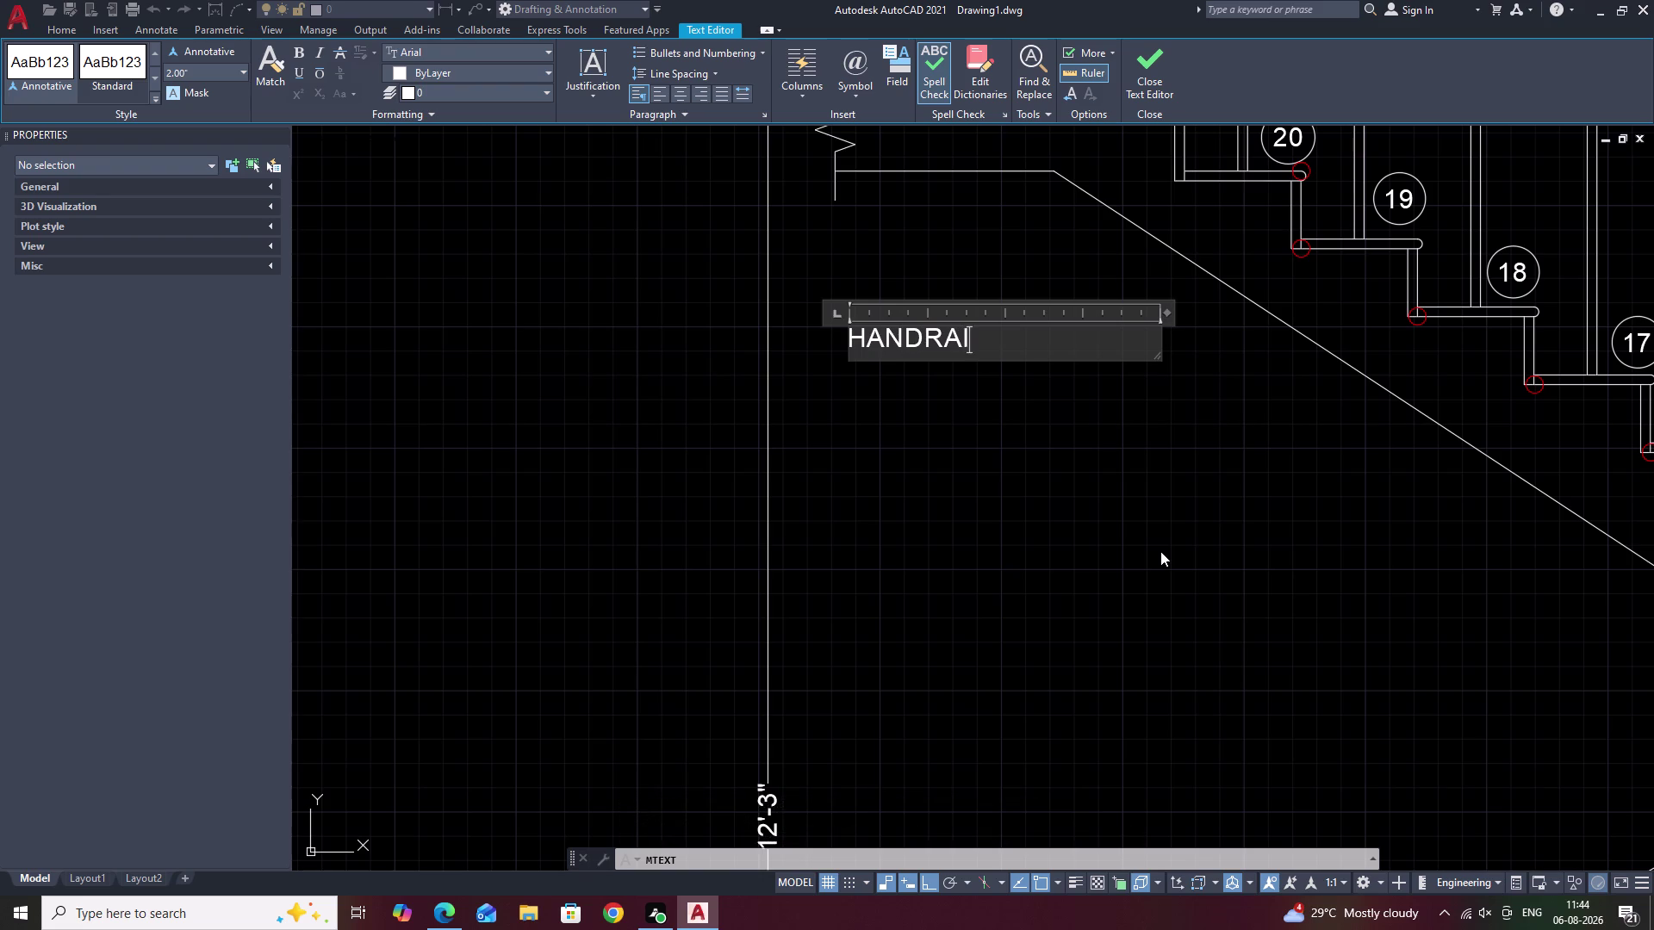
text(L)
key(space)
text(=)
key(BackSpace)
text(-)
key(space)
text(2)
key(shift+quotedbl)
key(Return)
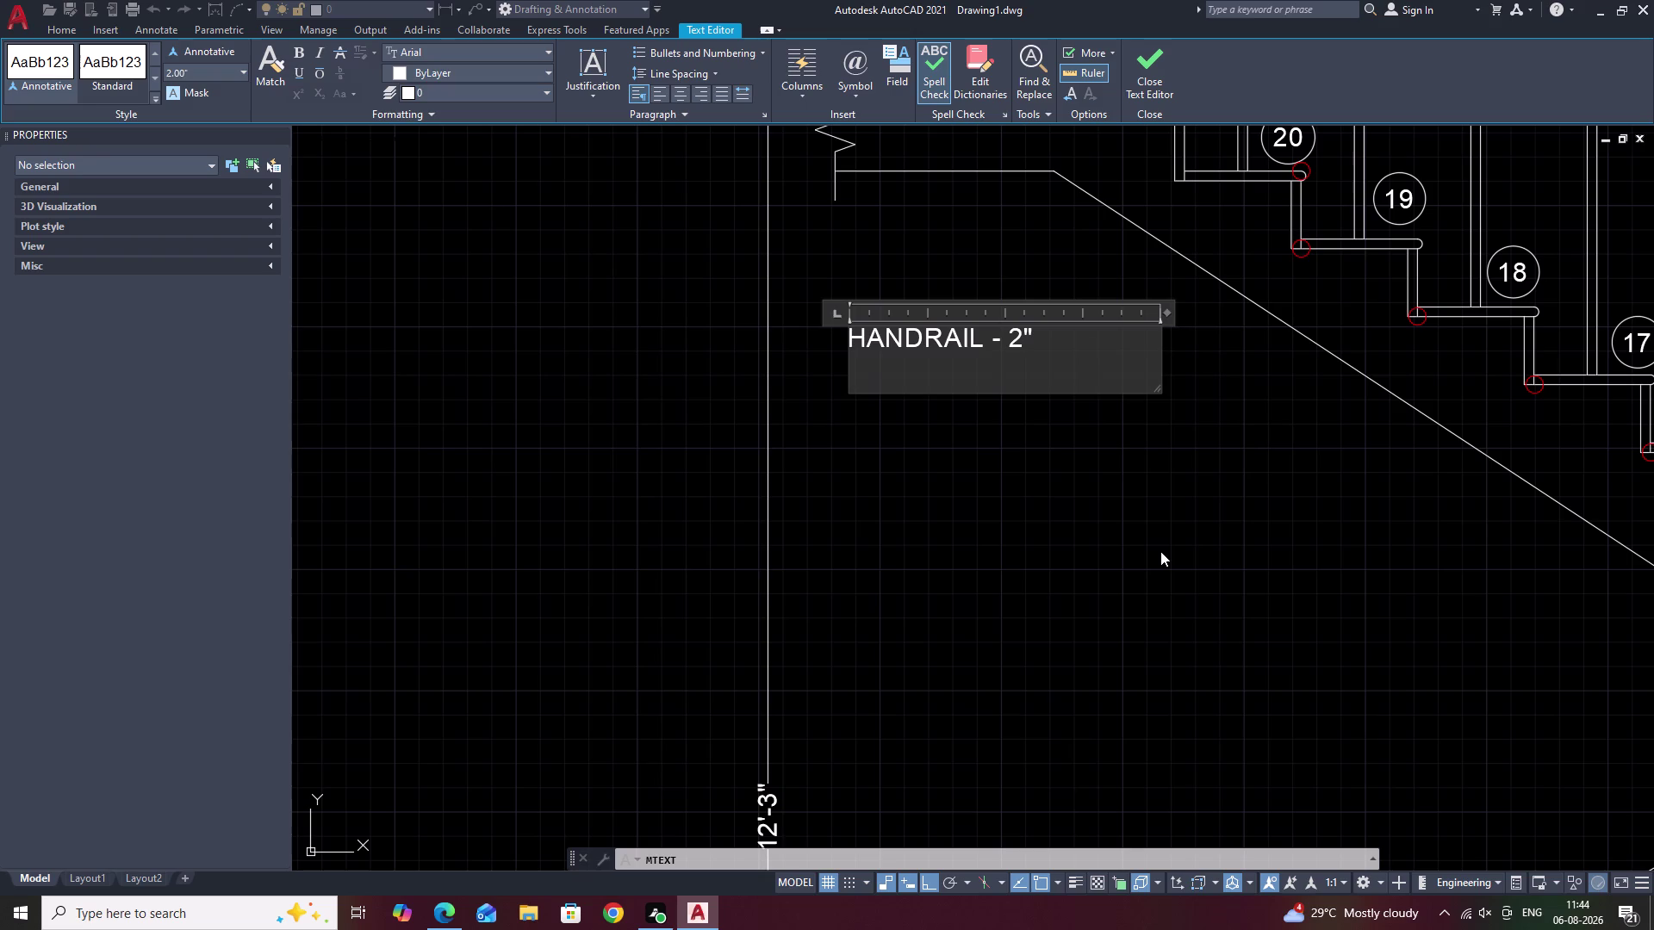
Type the line 'NEWEL POST - 3" HIGH & WIDTH -3"'.
text(NEW)
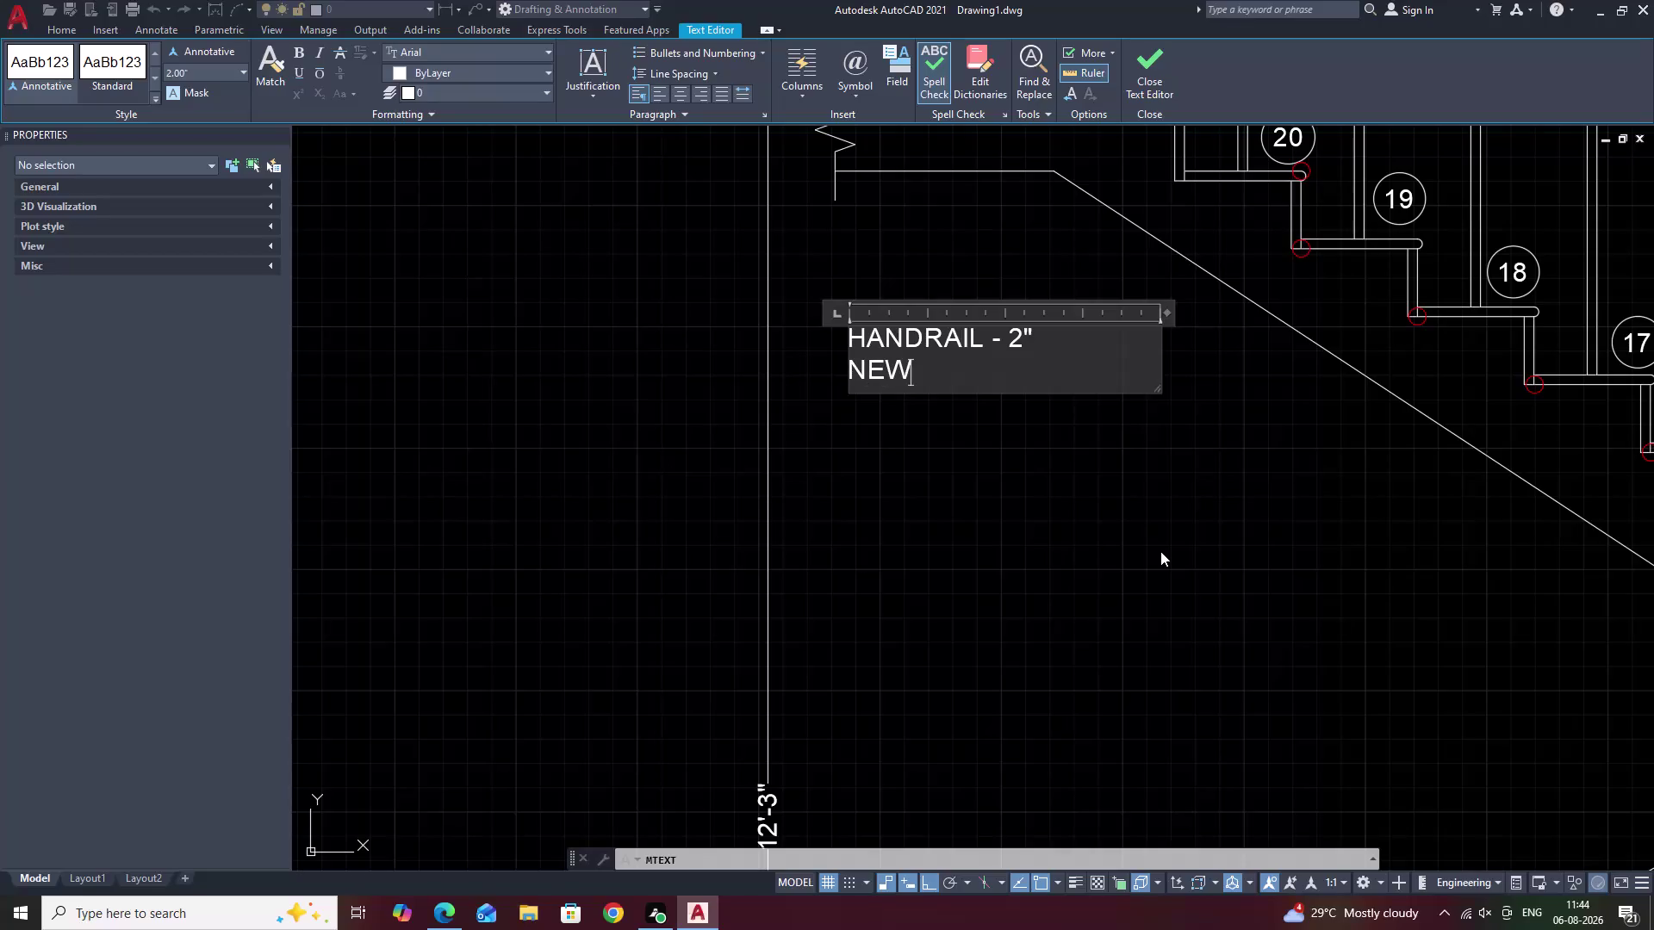
key(w)
text(L)
key(space)
key(BackSpace)
key(BackSpace)
key(BackSpace)
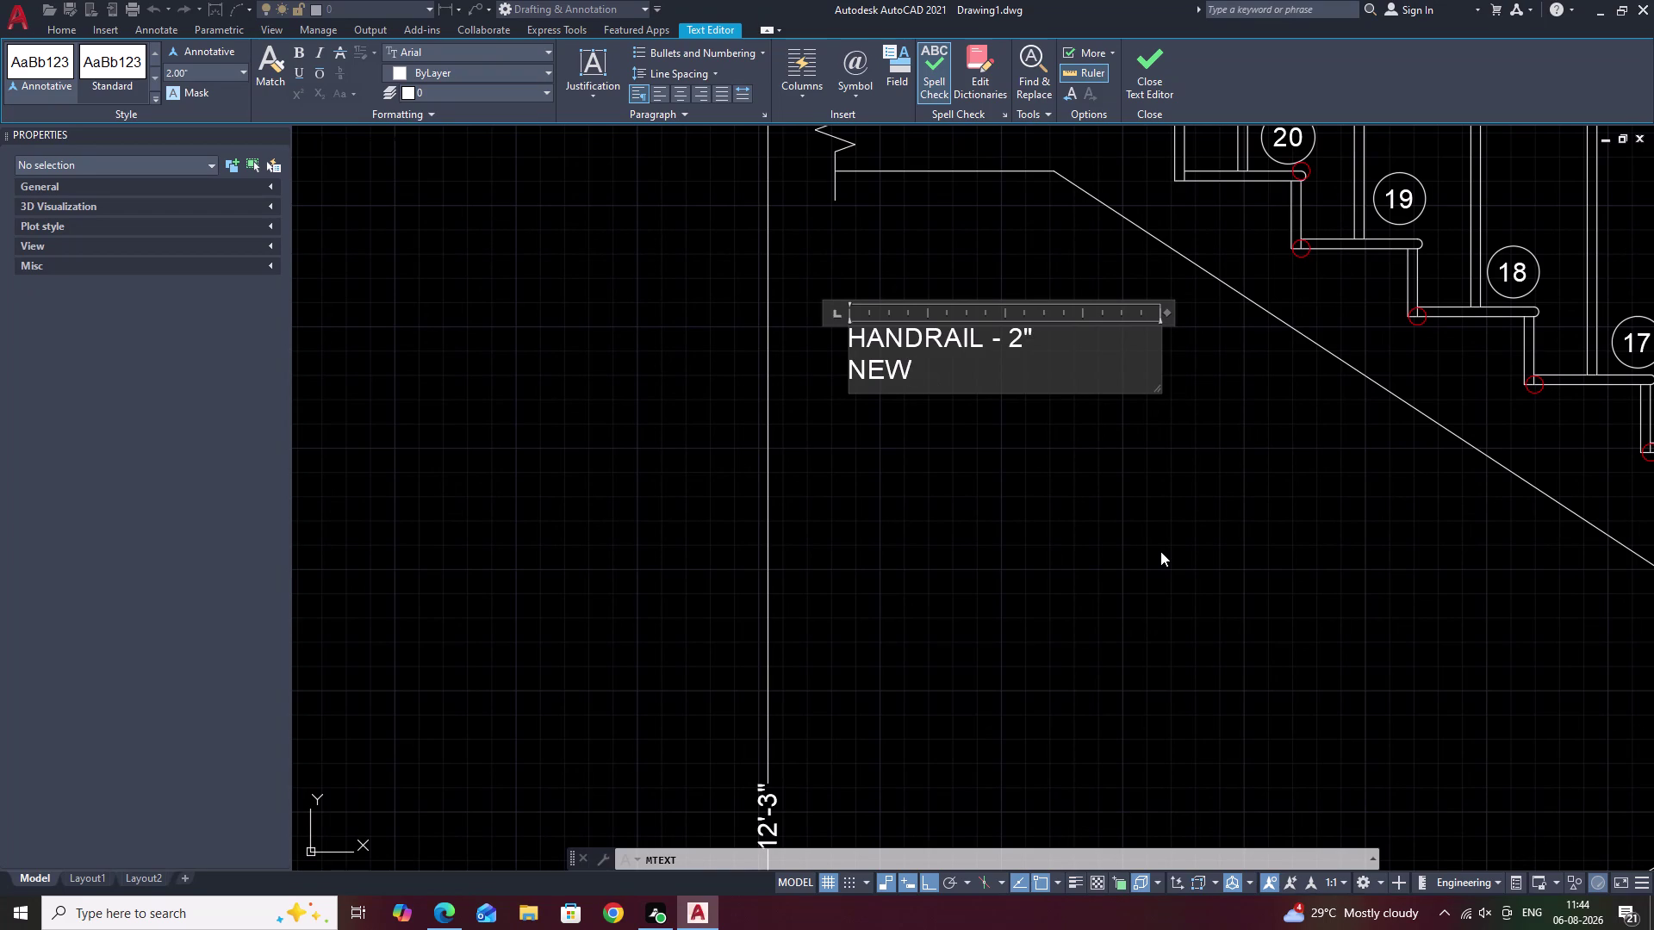
key(e)
key(k)
key(BackSpace)
key(l)
key(space)
text(P)
text(OST)
key(space)
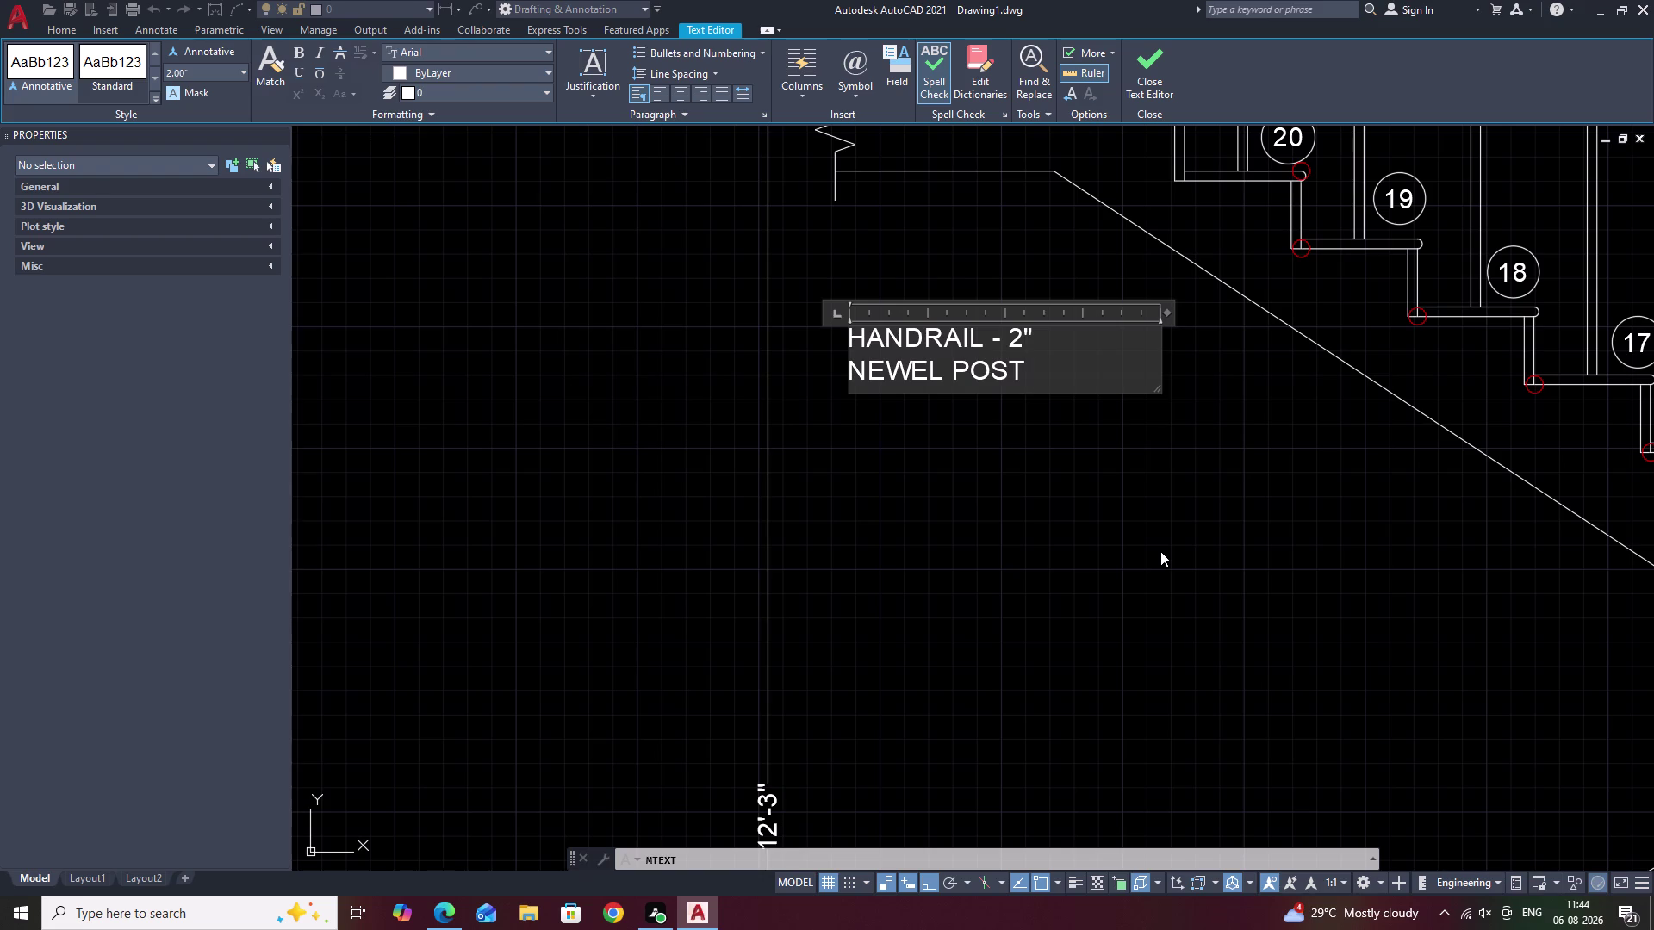
key(equal)
key(3)
key(BackSpace)
key(BackSpace)
text(-)
key(space)
text(3)
text(")
key(space)
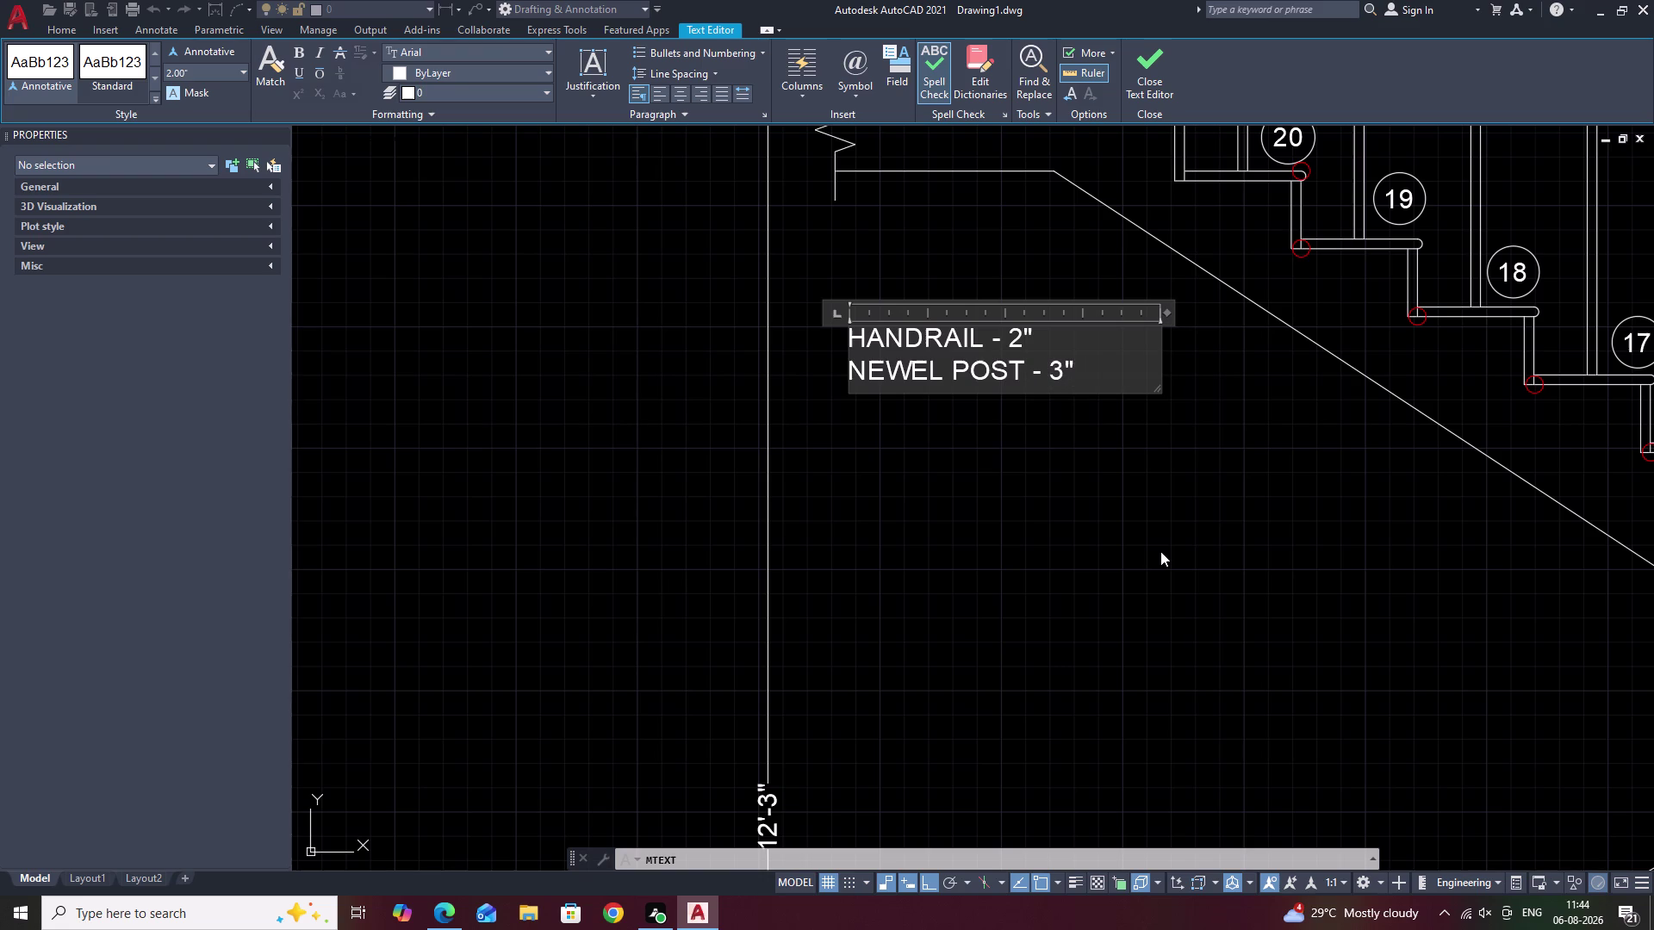
text(HIG)
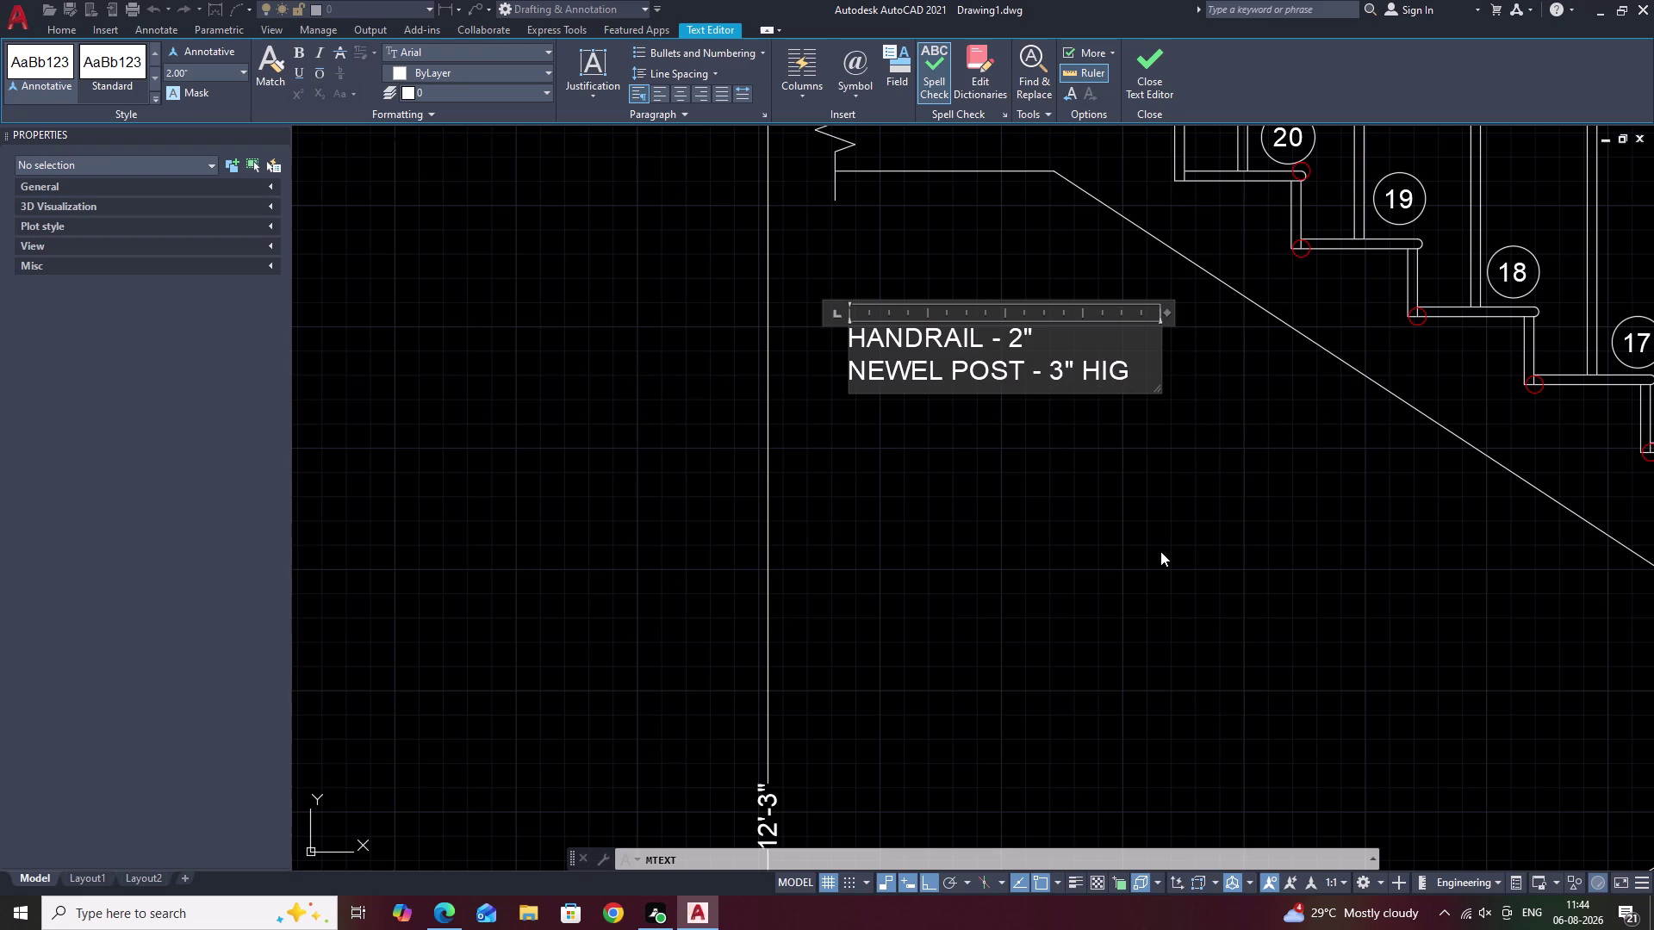
key(h)
key(space)
key(shift+ampersand)
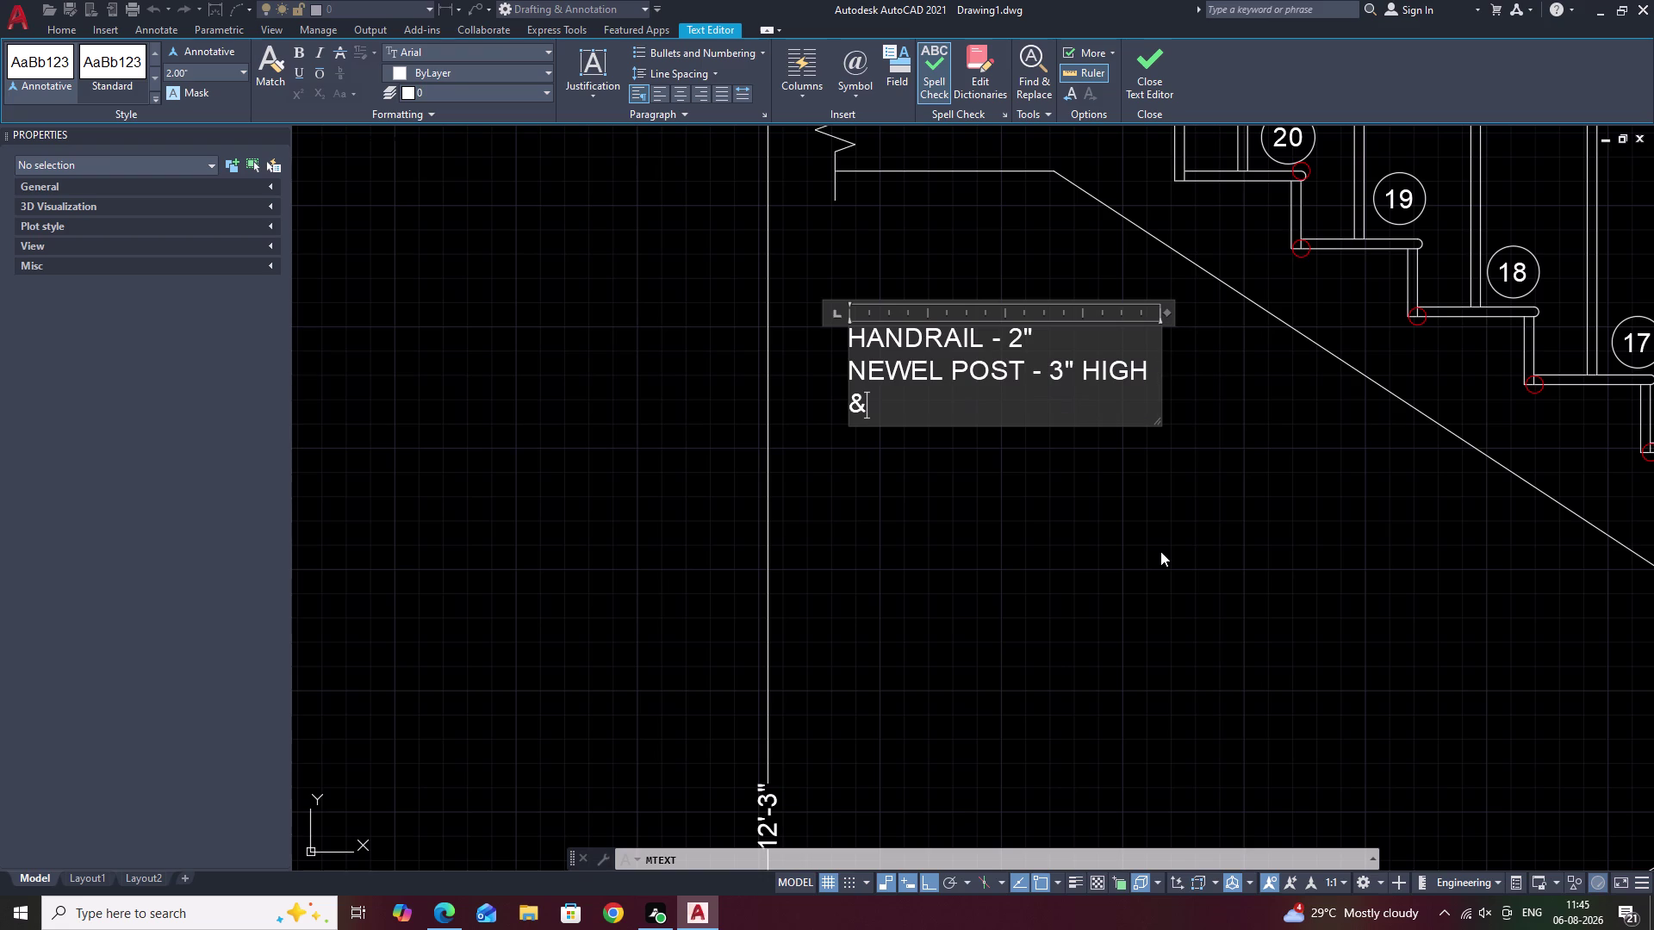
key(space)
key(3)
key(shift+quotedbl)
key(BackSpace)
key(BackSpace)
text(WI)
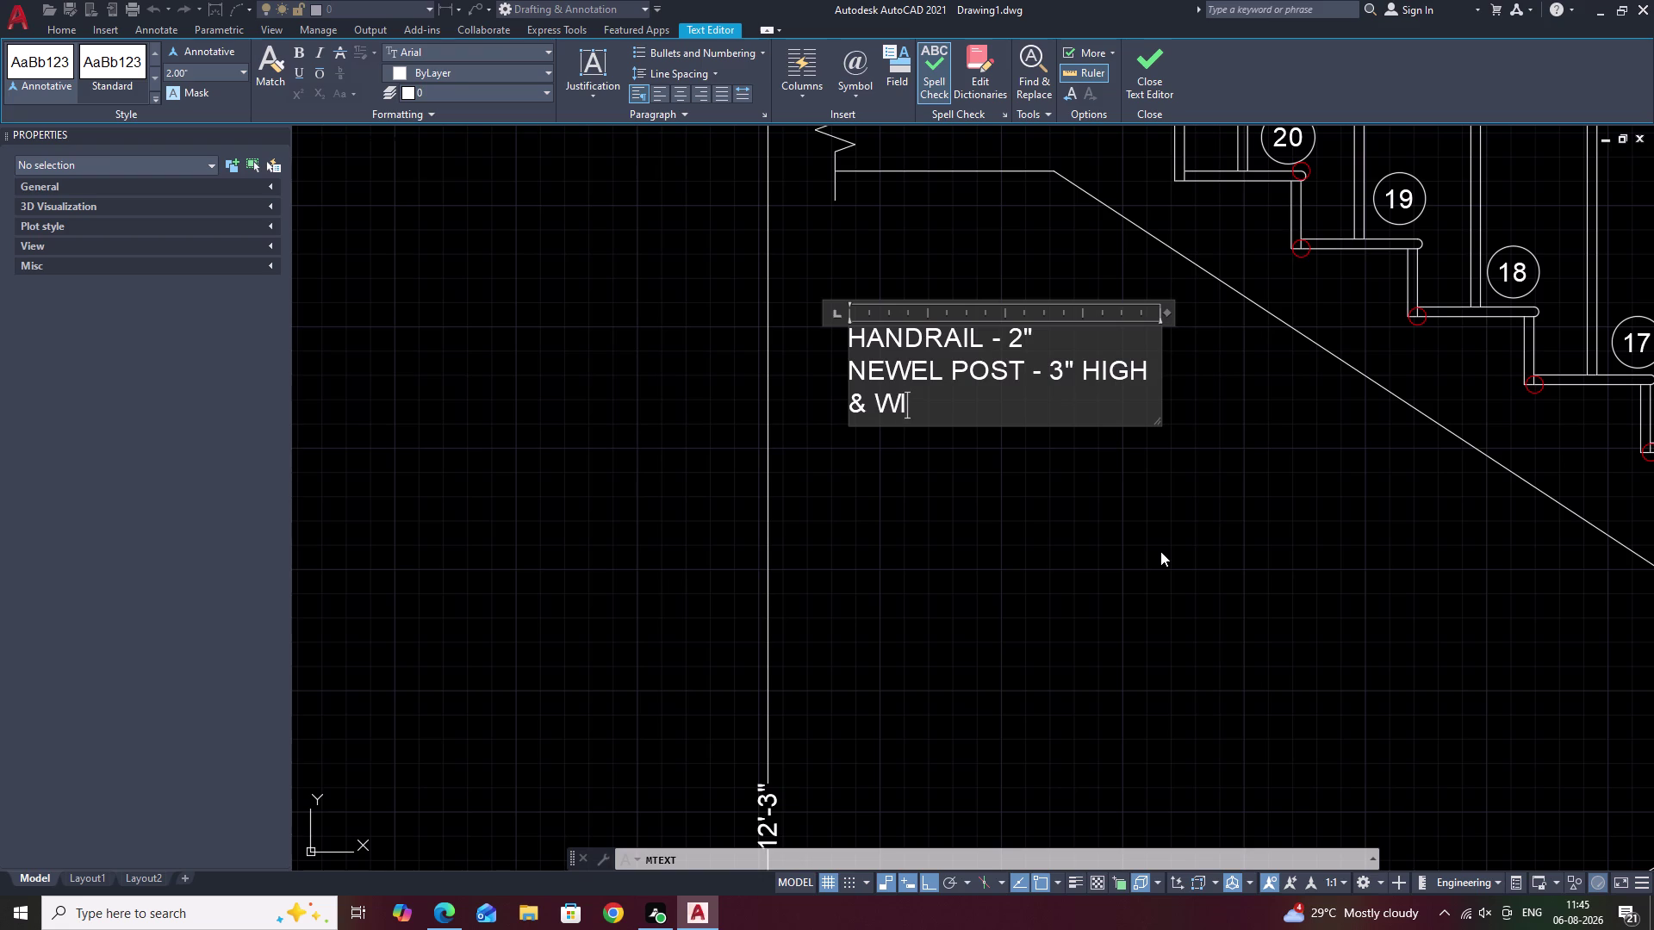
text(DHT)
key(BackSpace)
key(BackSpace)
text(TH)
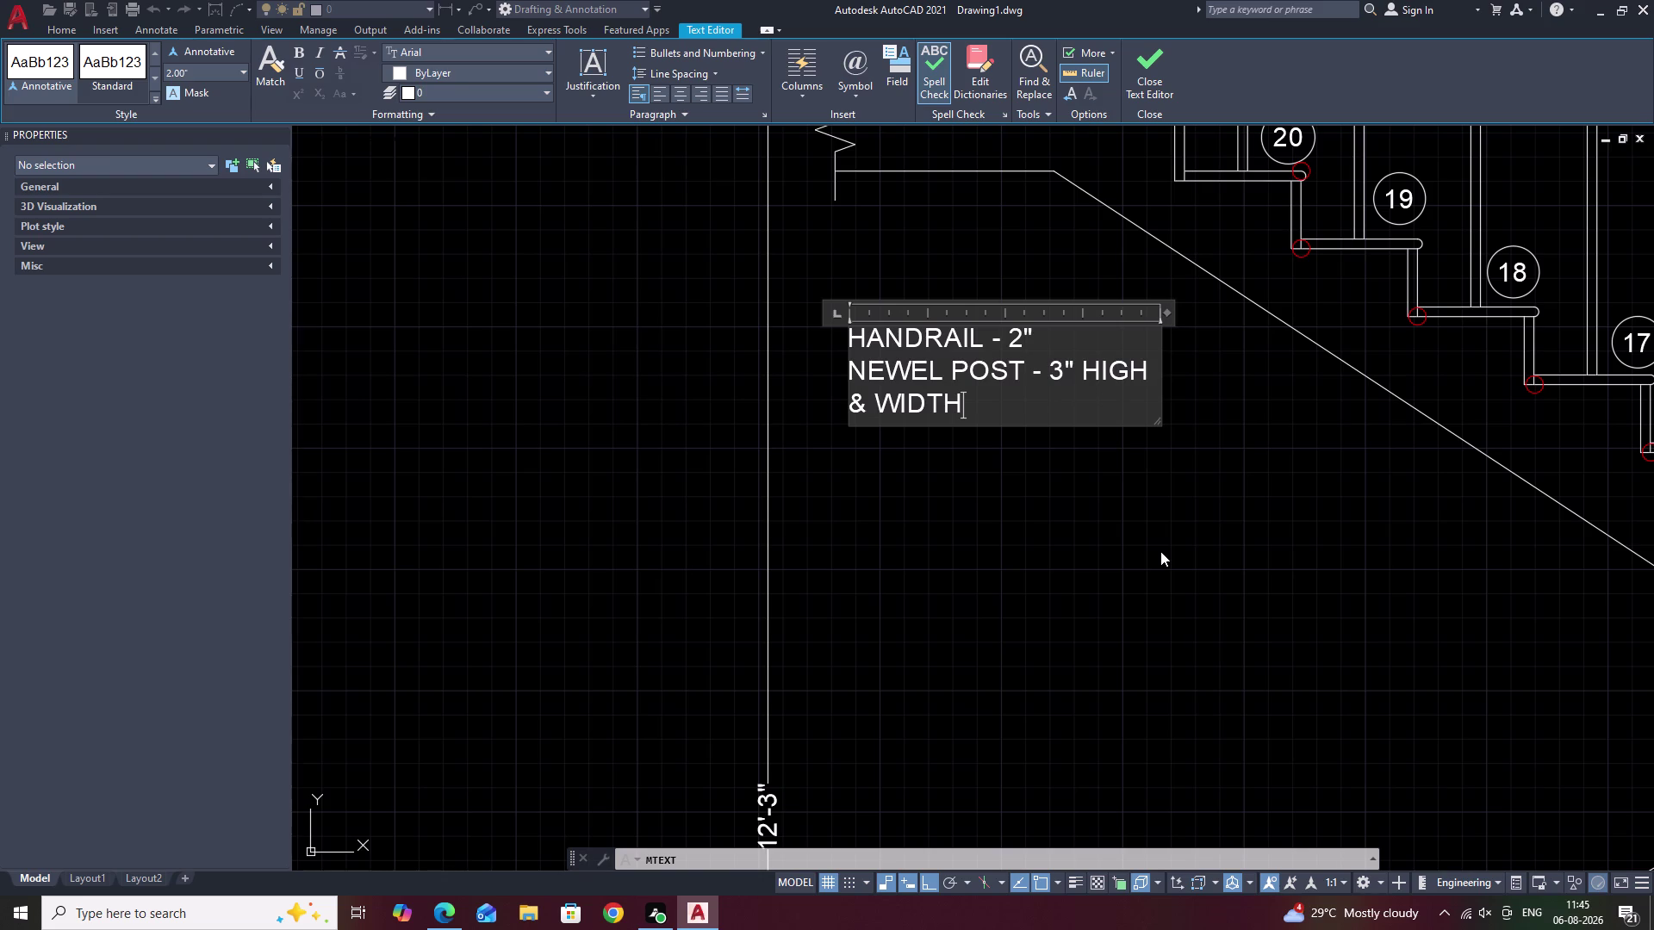
key(space)
text(-)
key(3)
key(shift+quotedbl)
Widen the note box so the newel post line fits, then start a new line.
drag(1161, 360, 1197, 351)
right_drag(1197, 351, 1259, 350)
drag(1198, 350, 1258, 350)
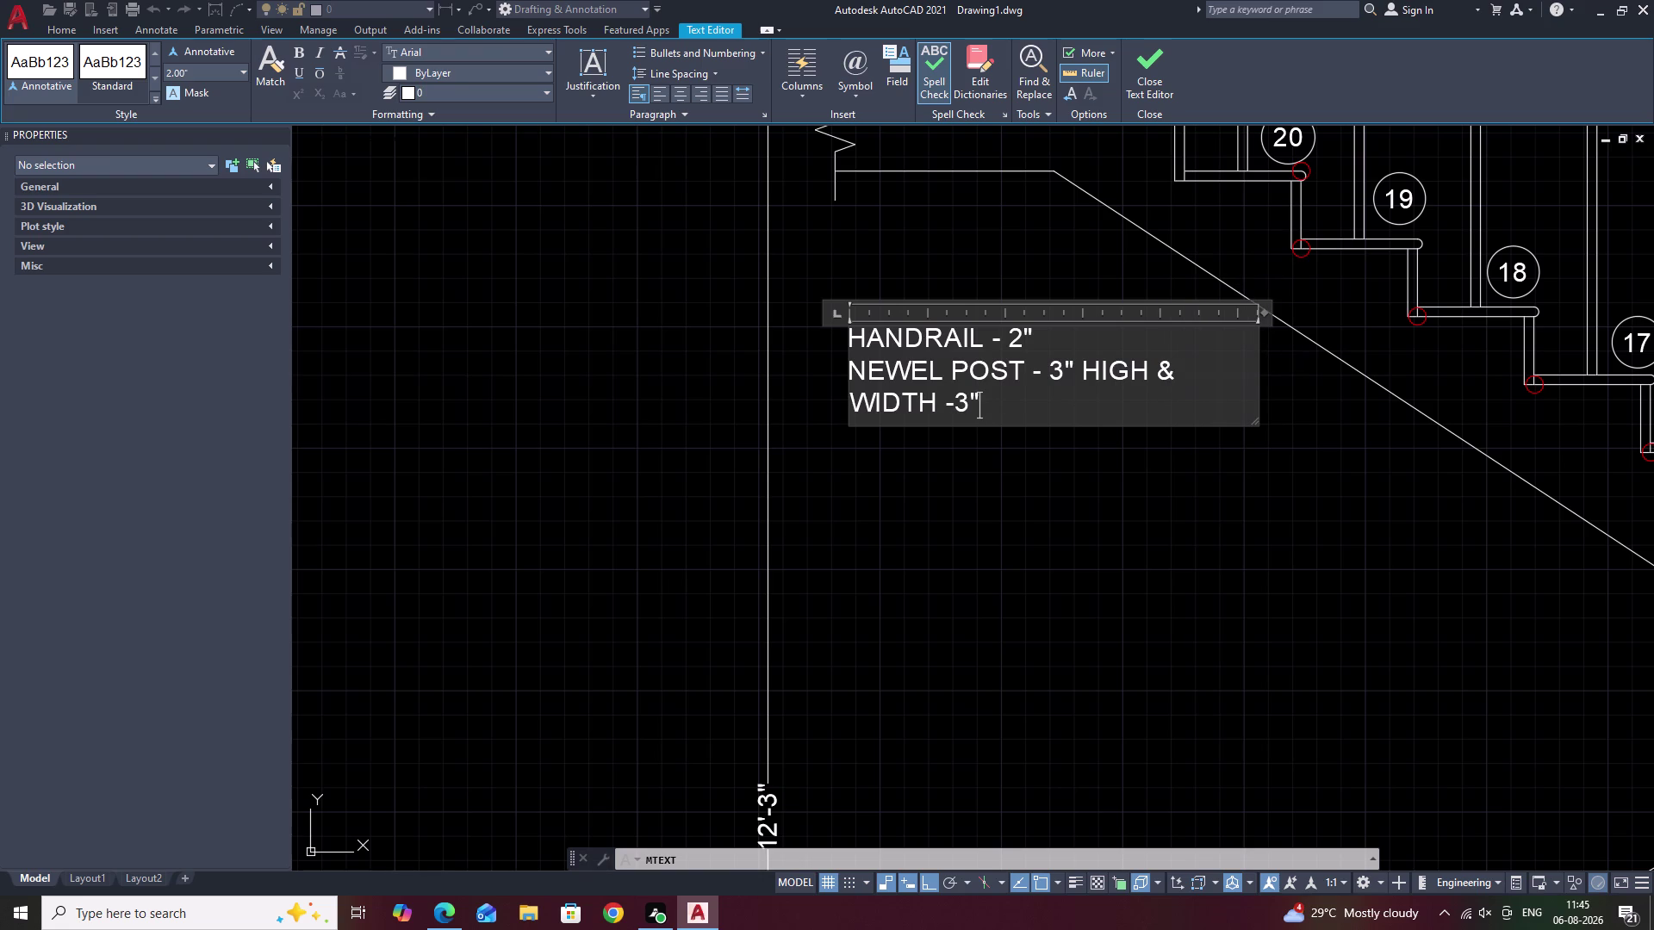
drag(1259, 364, 1337, 349)
right_click(1336, 349)
right_click(1337, 350)
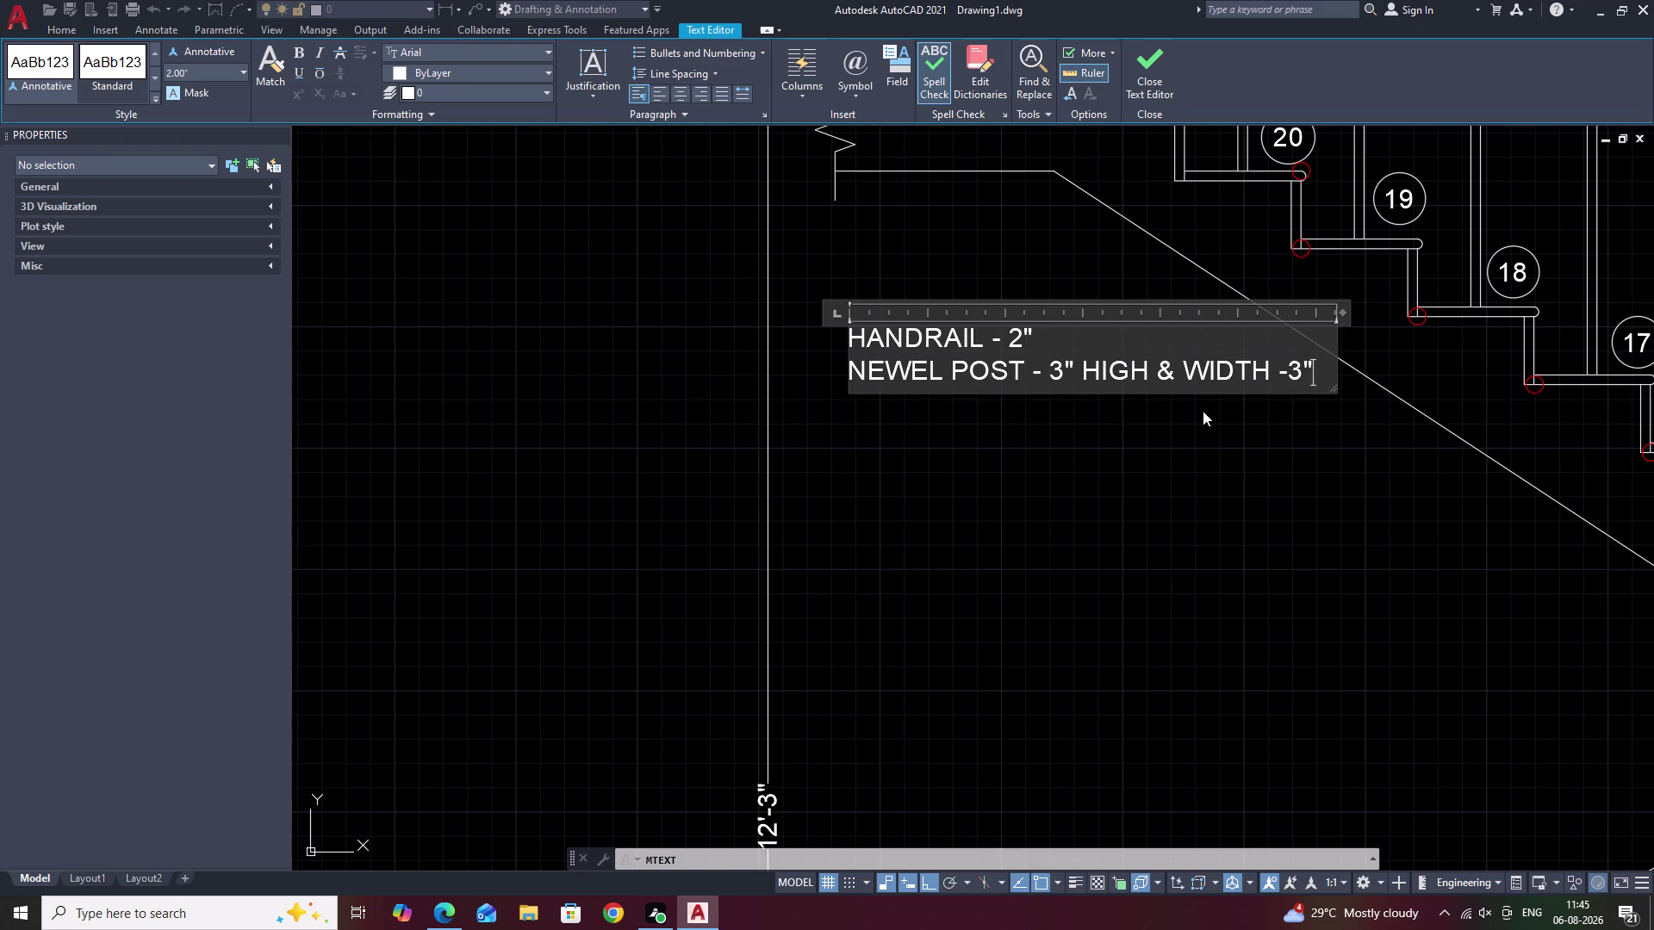
key(Return)
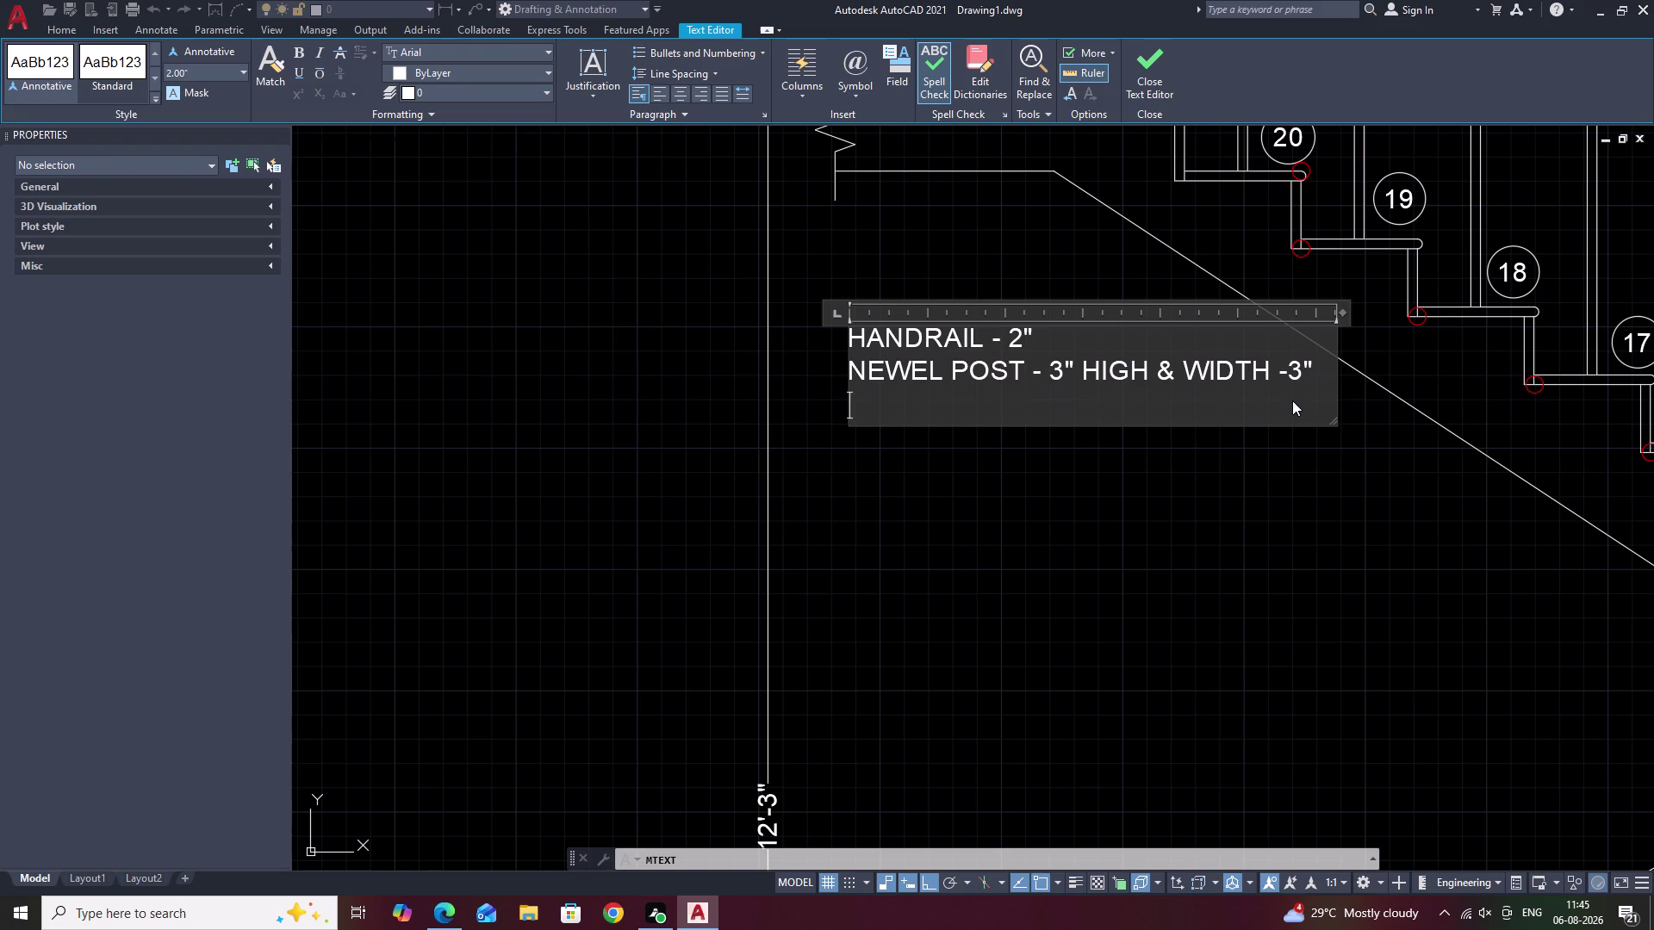
Type the line 'BALLUSTER - 3" HIGH & 1"'.
key(b)
text(ALL)
text(US)
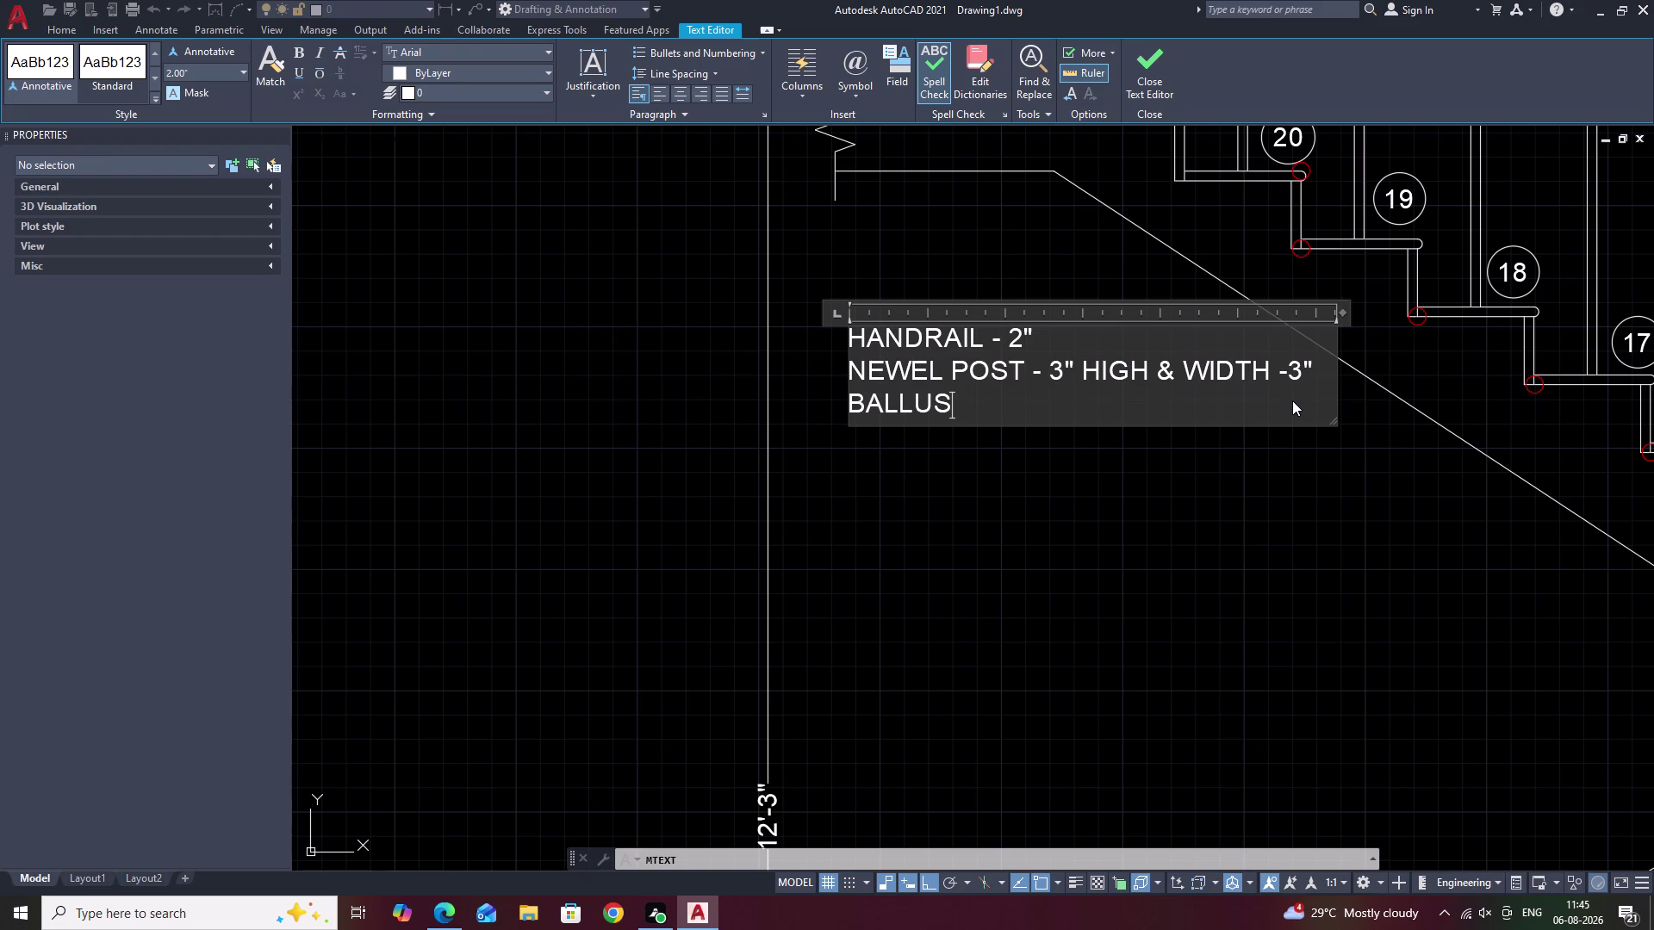
text(T)
key(e)
key(r)
key(space)
key(minus)
key(3)
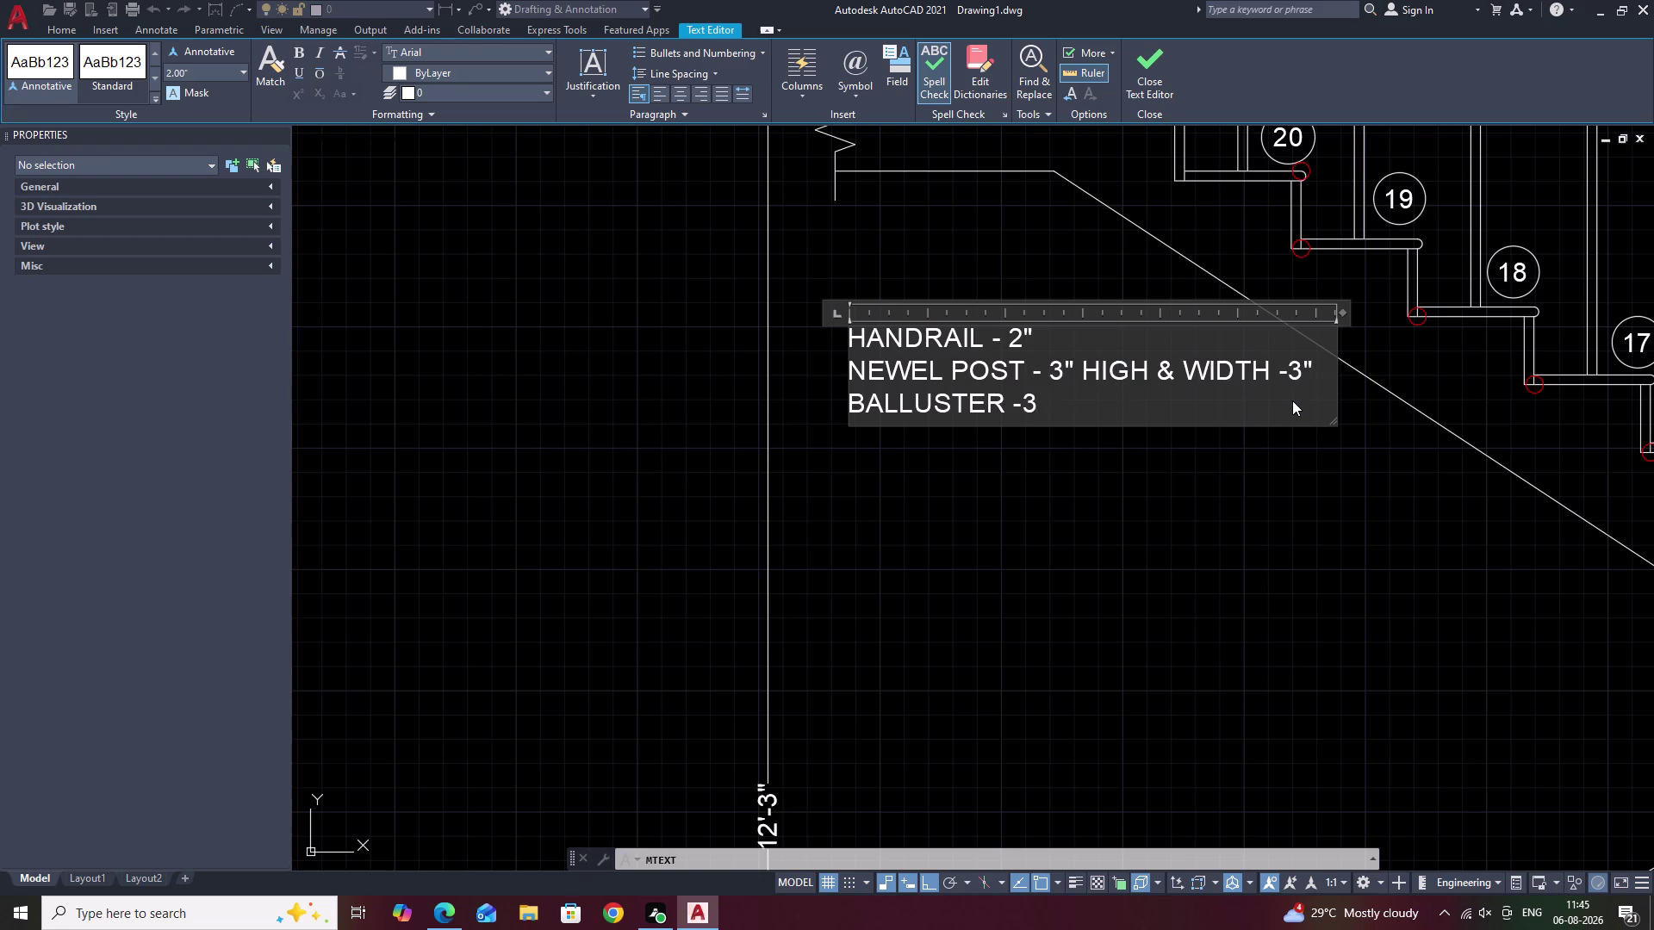
key(BackSpace)
key(space)
text(3)
key(shift+quotedbl)
key(space)
text(HI)
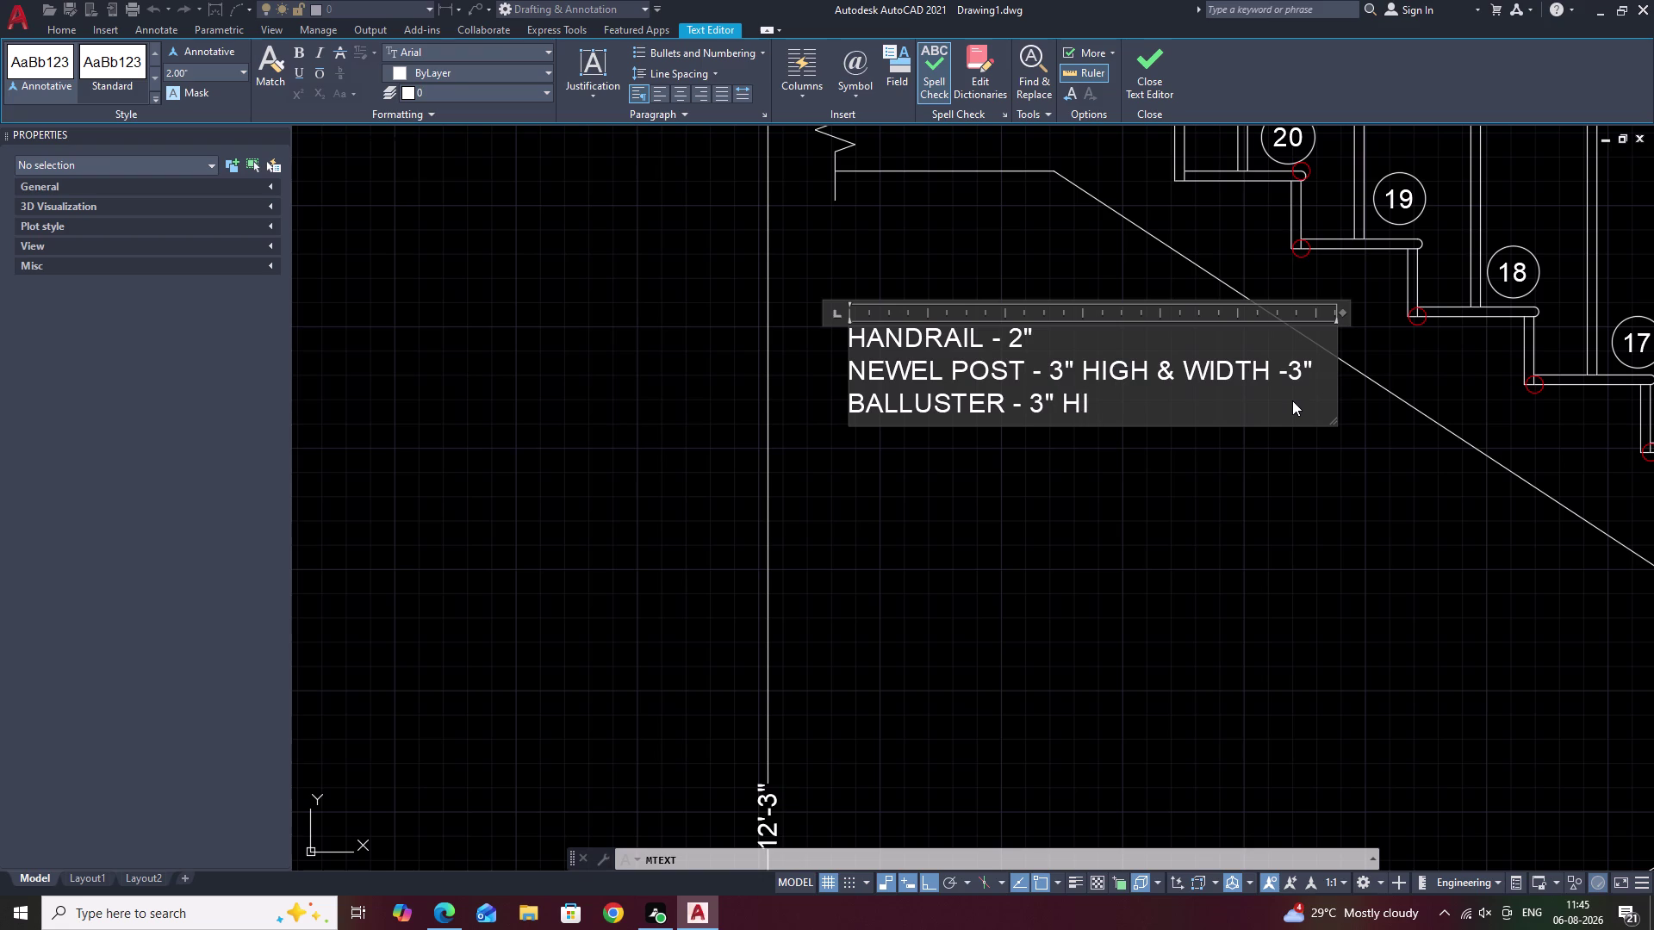
key(h)
key(BackSpace)
key(g)
key(h)
key(space)
key(shift+ampersand)
key(space)
key(1)
key(shift+quotedbl)
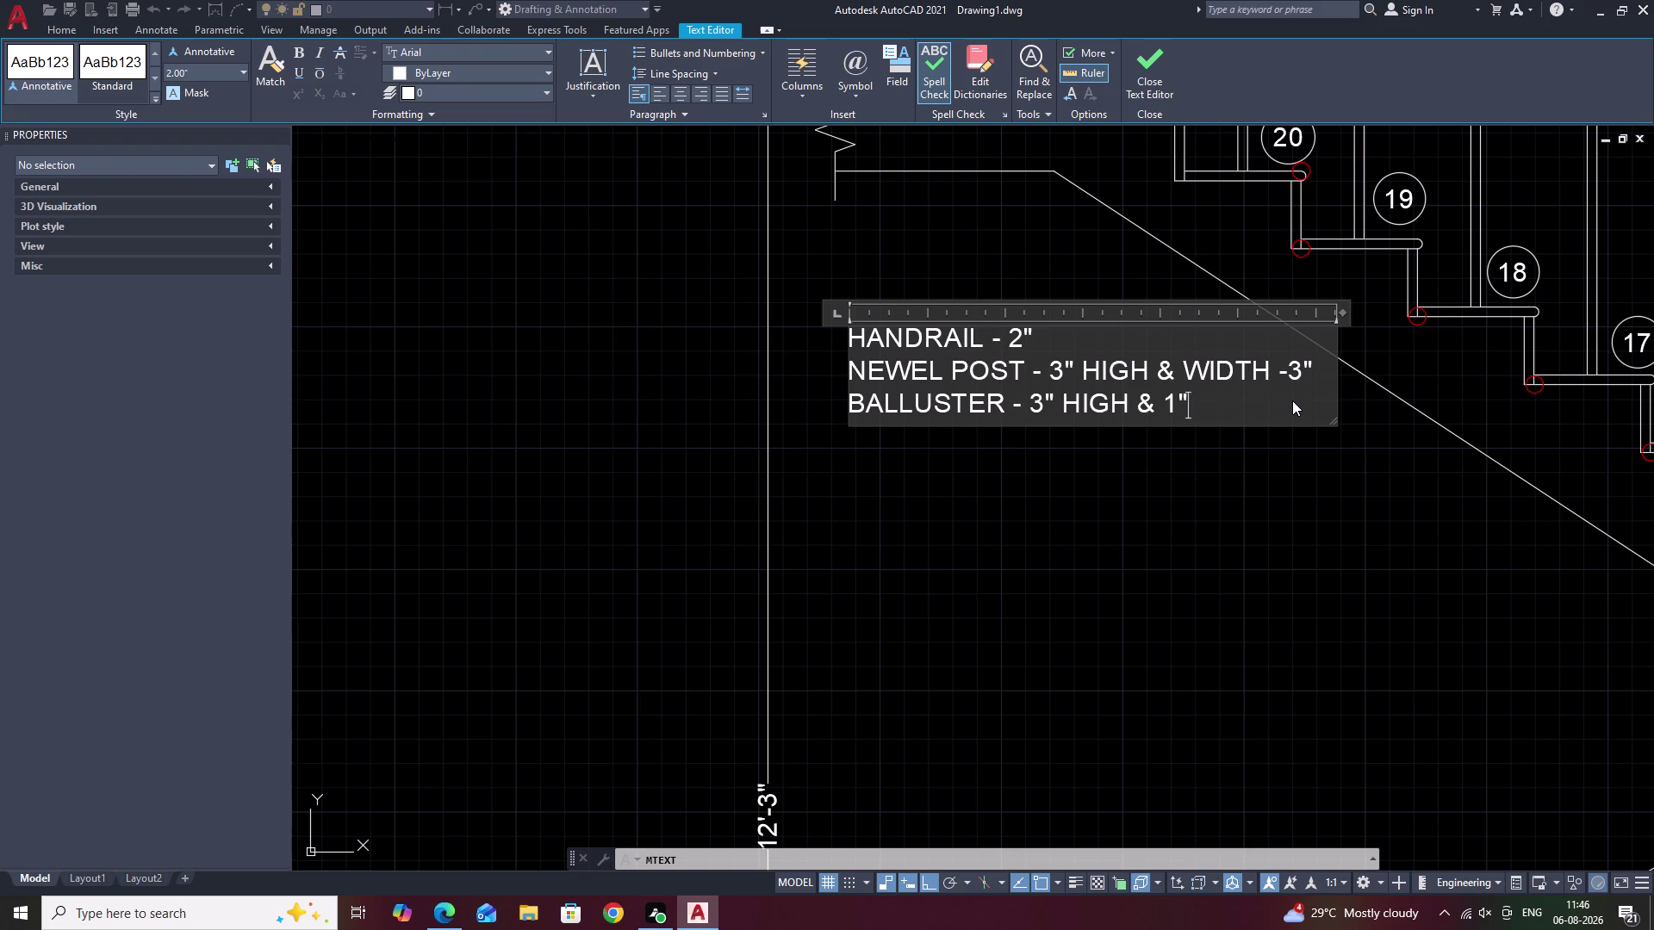
Insert the diameter symbol after 1" and start a new line.
click(858, 94)
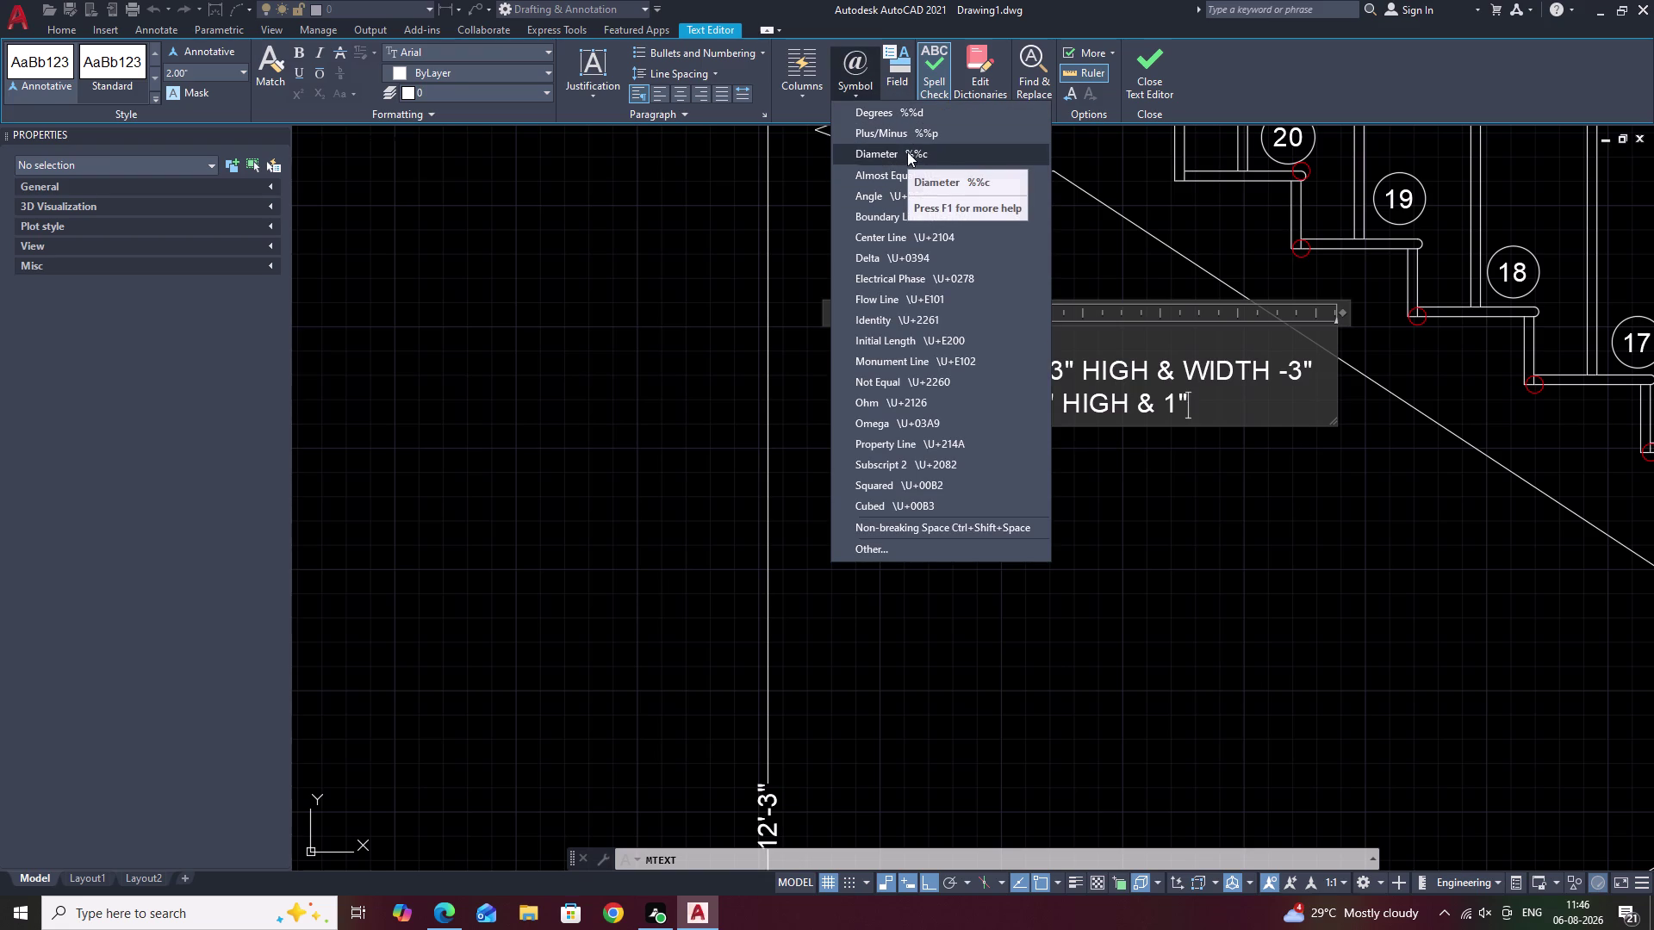
click(907, 155)
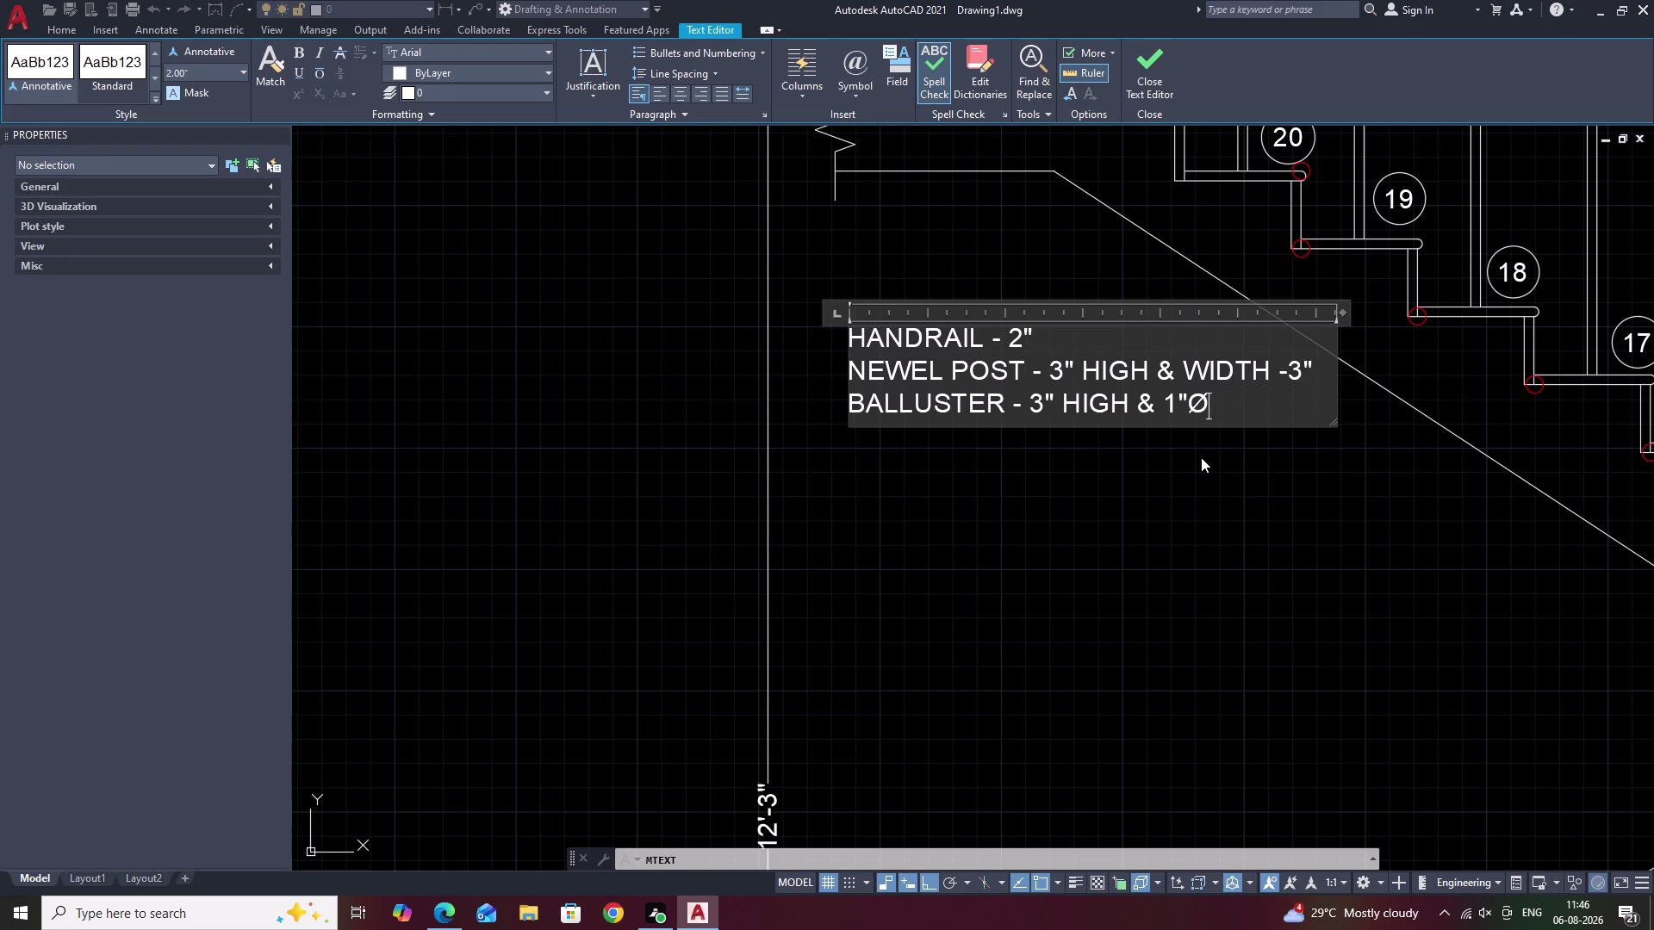
key(Return)
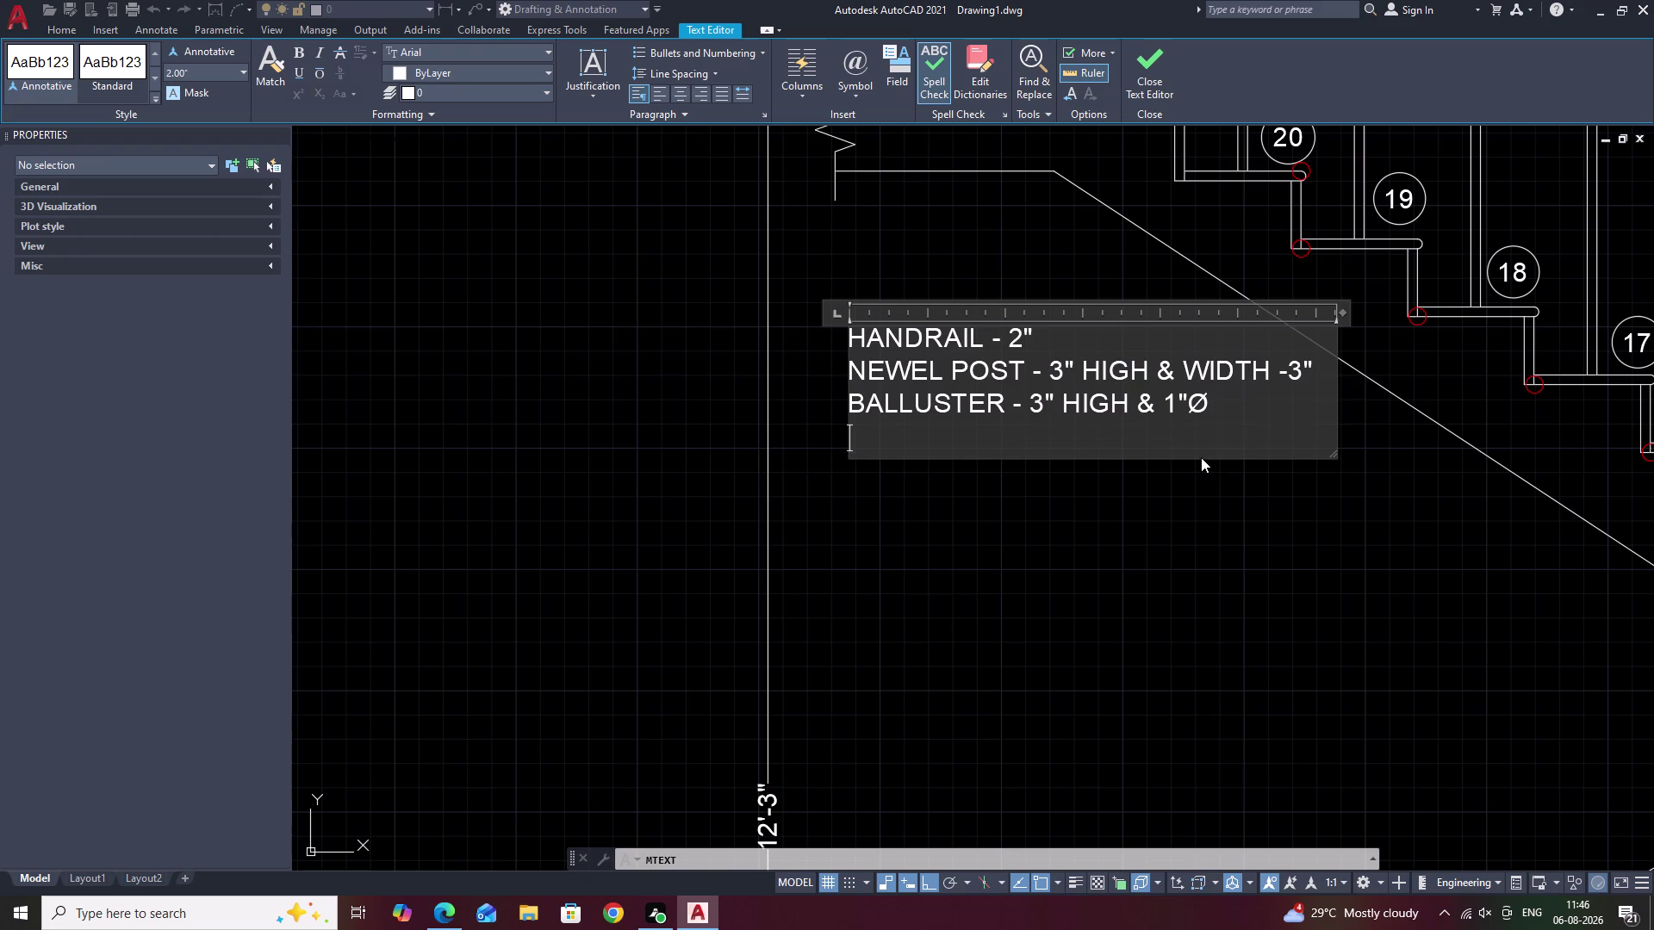
Add the note lines 'TREAD - 1"' and 'RISER - 7"'.
text(TR)
text(E)
text(AD)
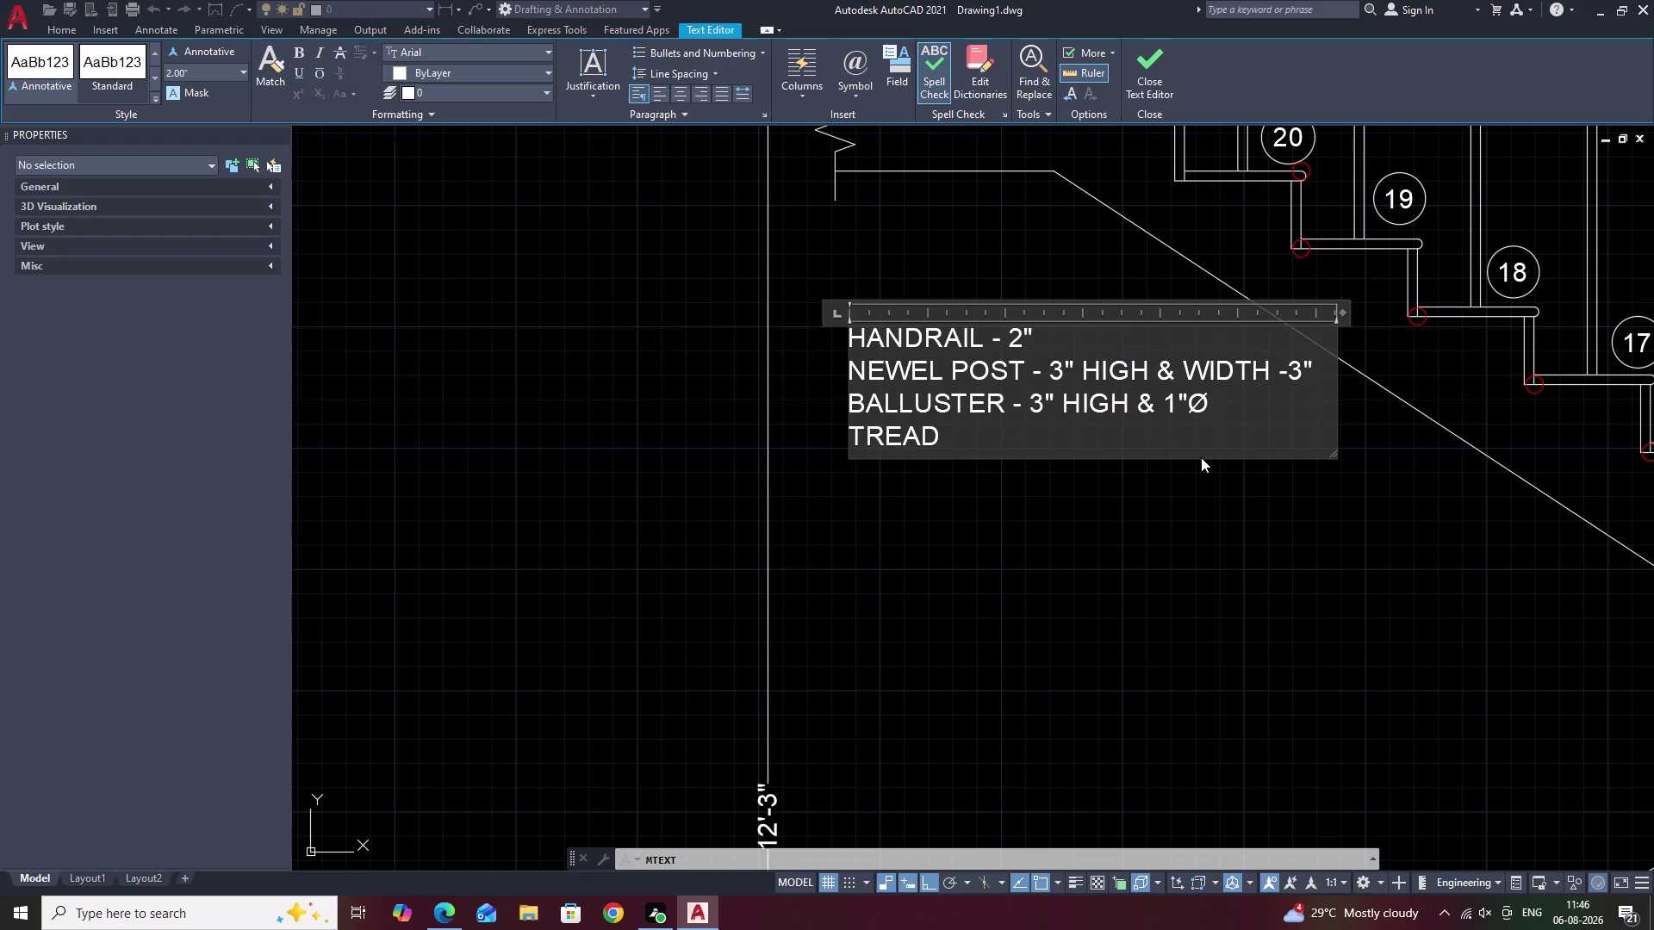
key(space)
key(minus)
key(1)
key(shift+quotedbl)
key(Return)
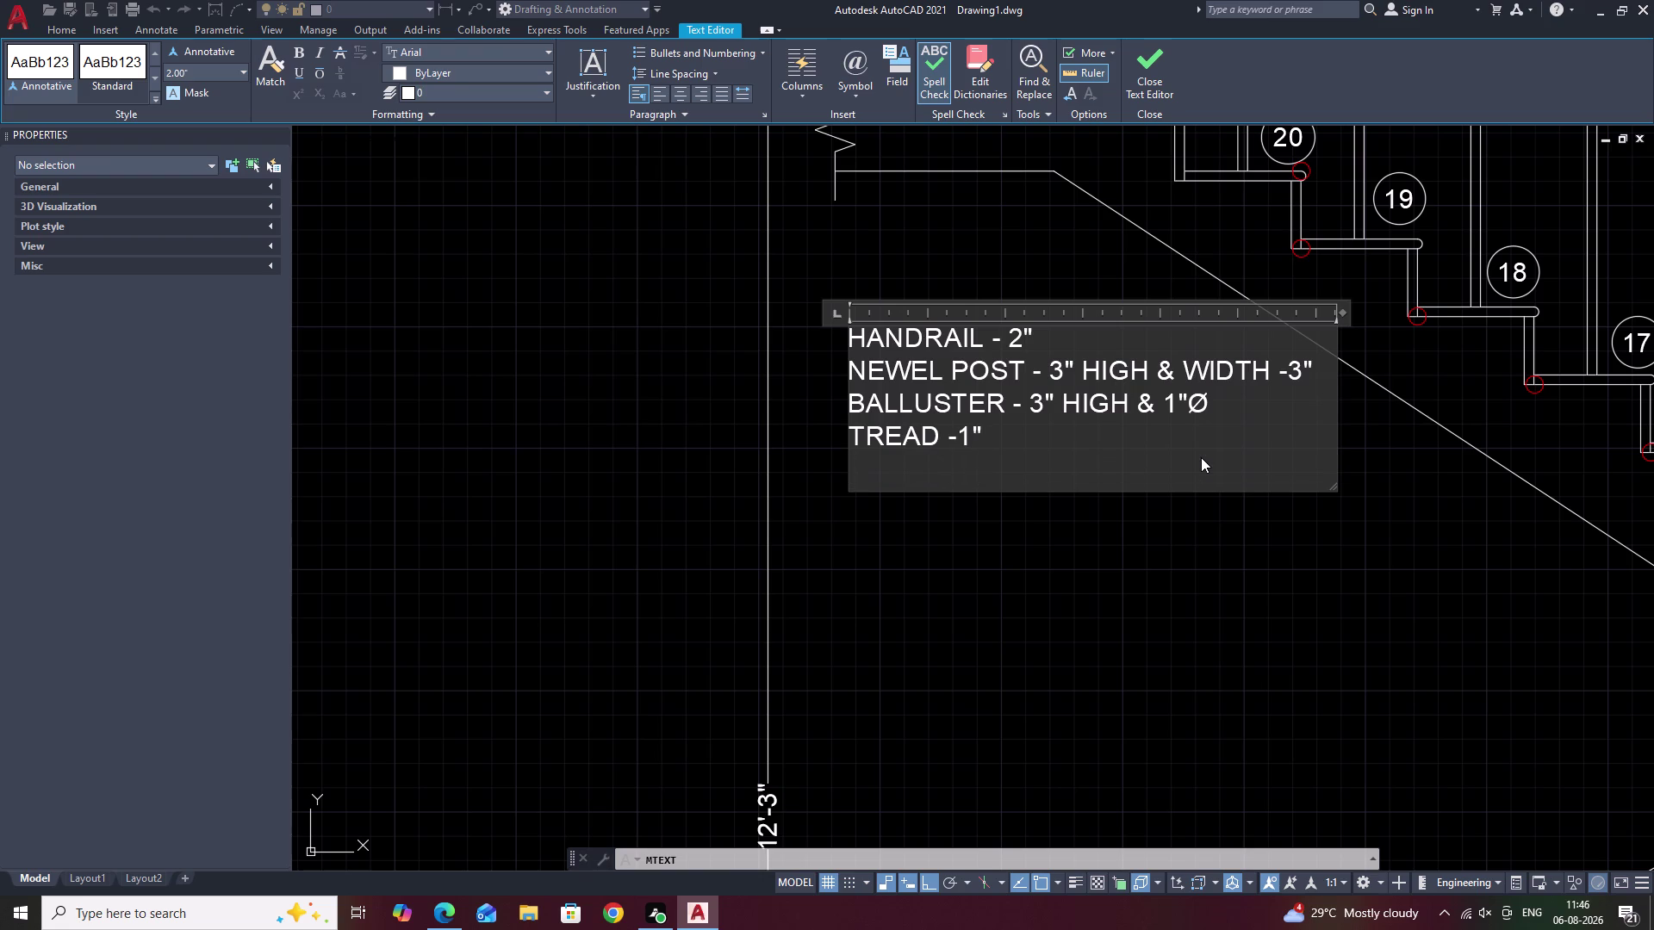
text(RO)
text(SE)
key(BackSpace)
key(BackSpace)
key(BackSpace)
text(IS)
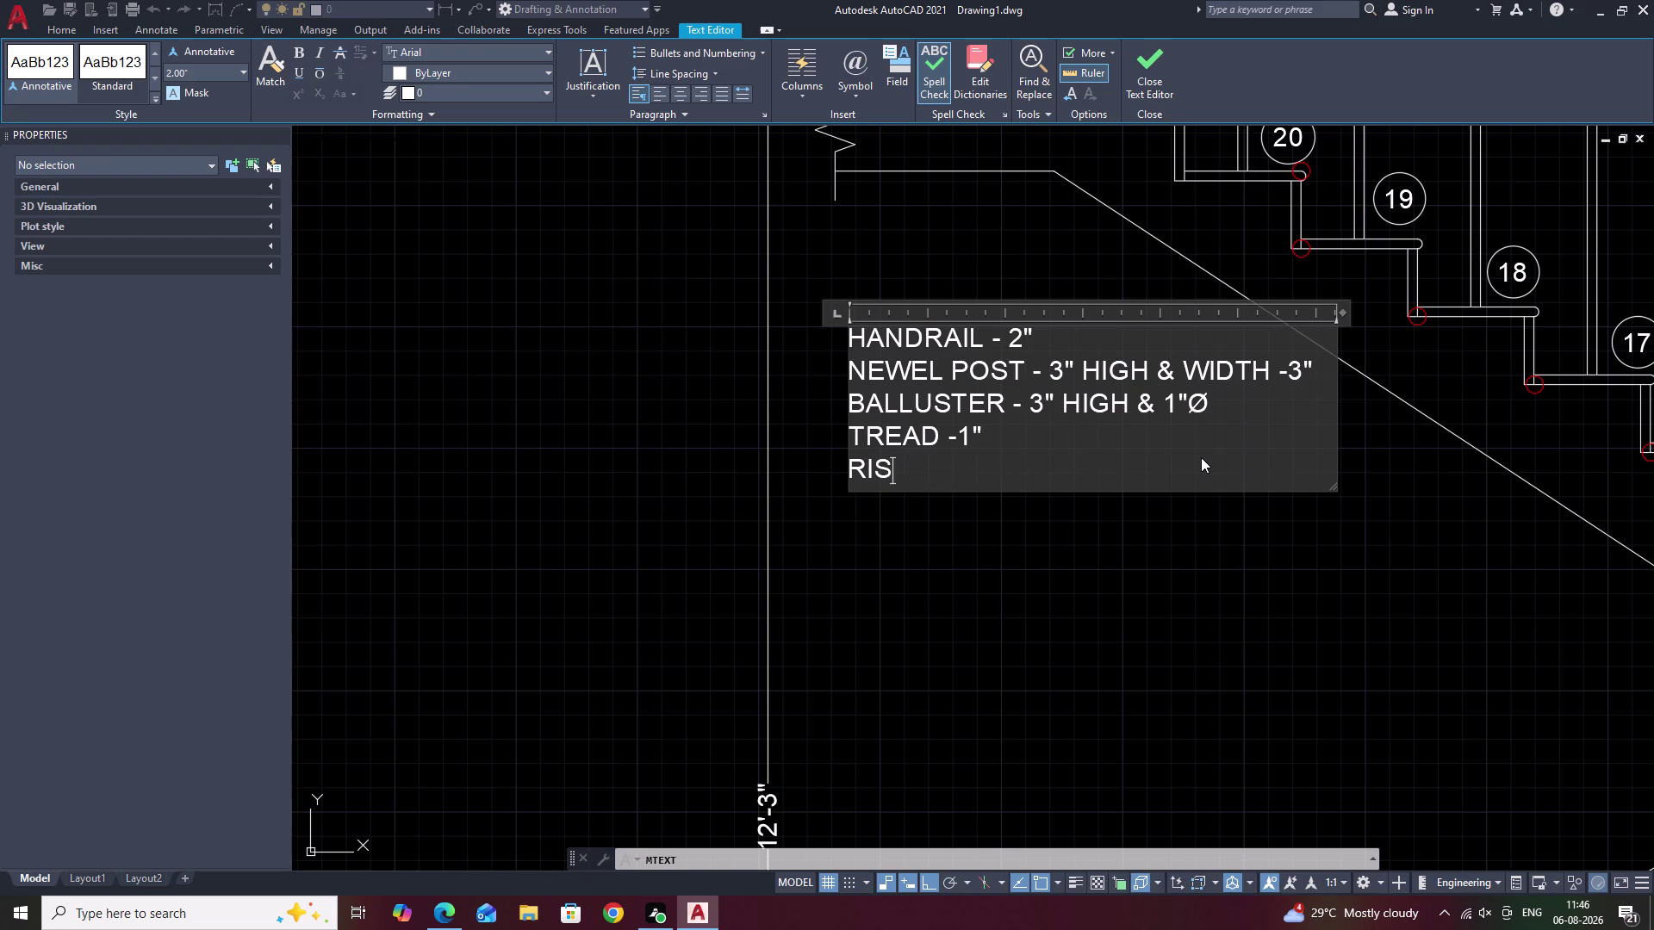
text(ER)
key(space)
key(minus)
key(space)
text(77)
key(BackSpace)
key(apostrophe)
key(BackSpace)
key(shift+quotedbl)
key(Return)
Add the note line 'SLAB - 6"'.
text(SLA)
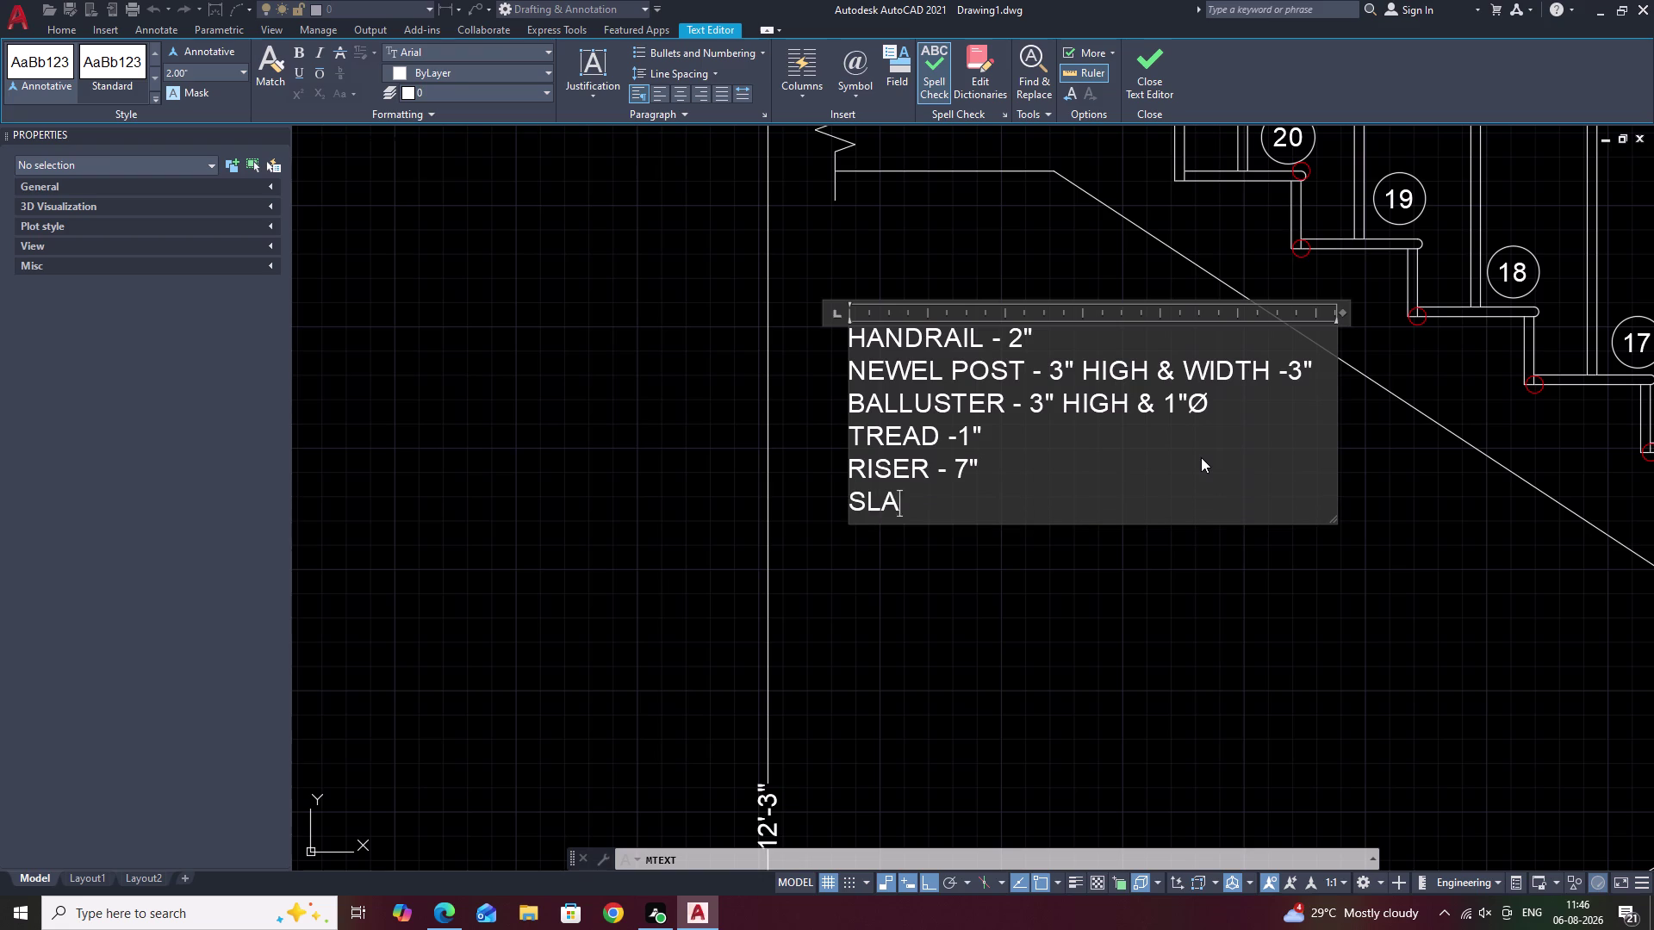
text(B)
key(space)
text(-)
key(space)
text(6)
text(")
key(Return)
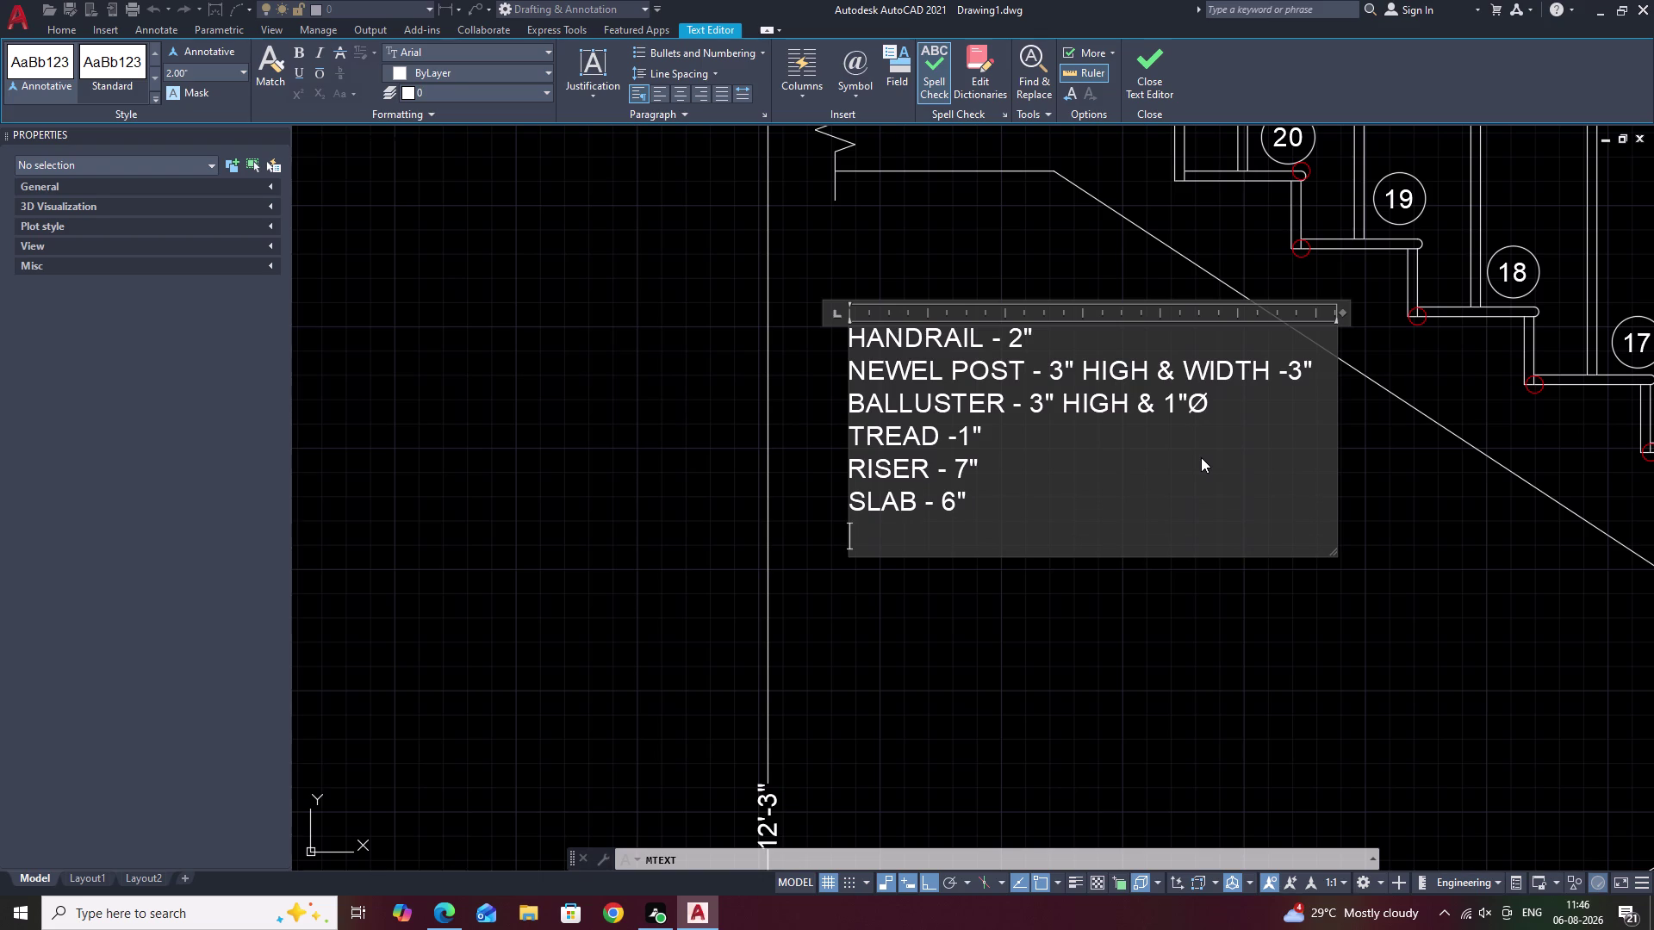
Add the line 'NOSING - 1"' and close the text editor.
text(NOSI)
text(NG)
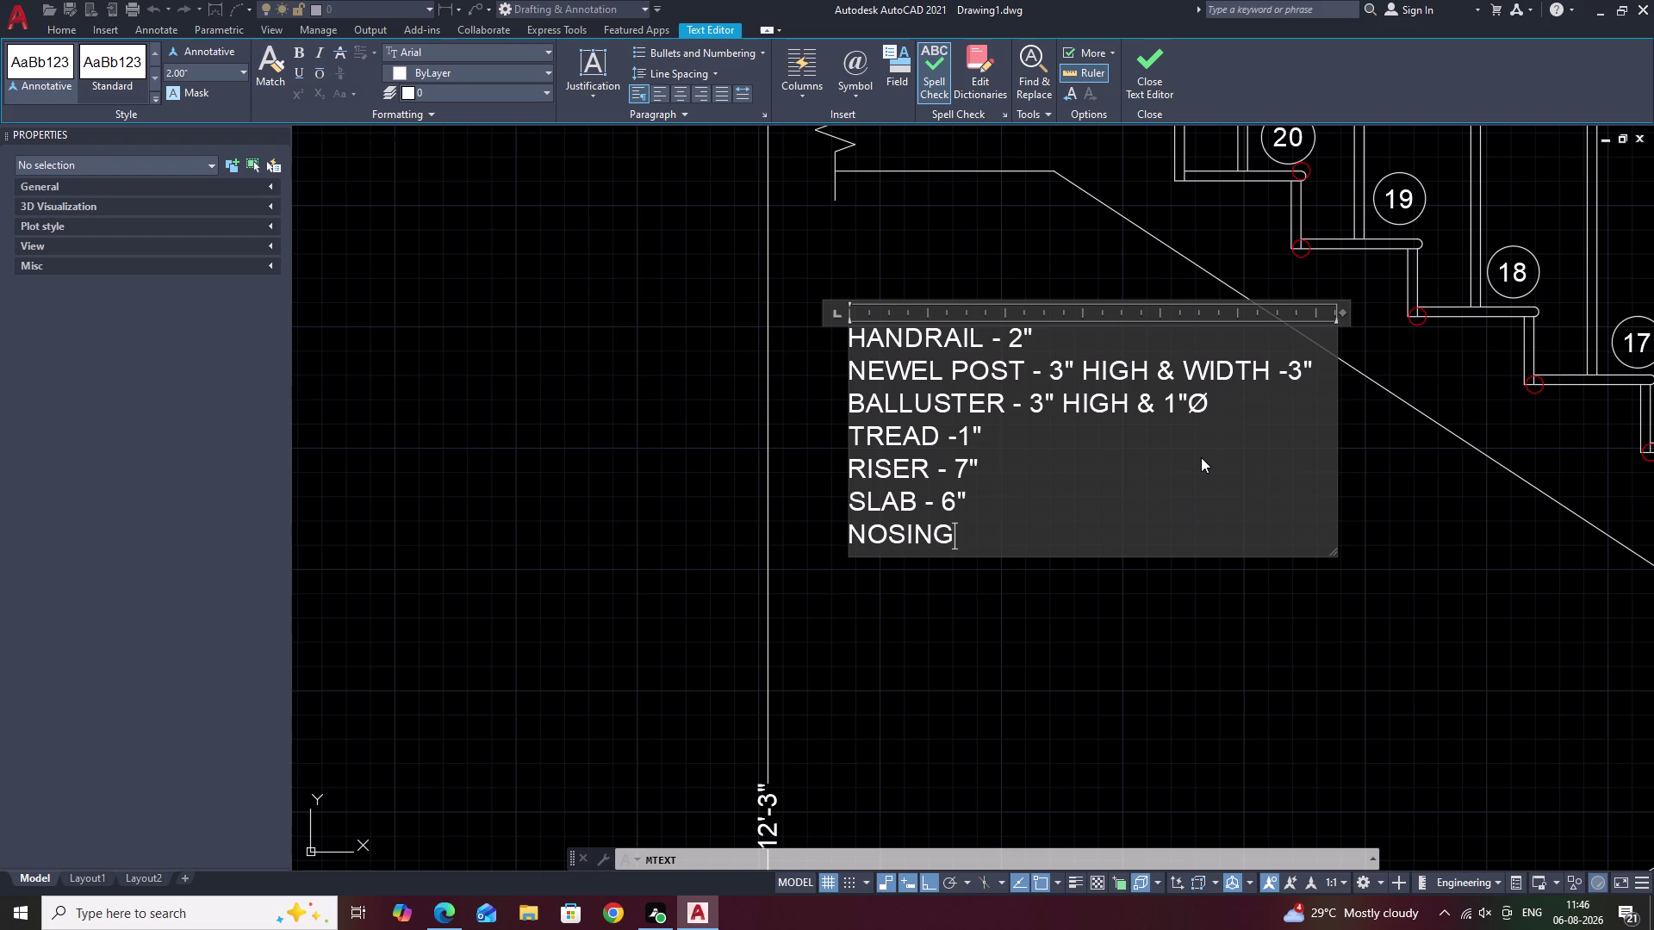
key(space)
text(-)
key(space)
key(1)
key(shift+quotedbl)
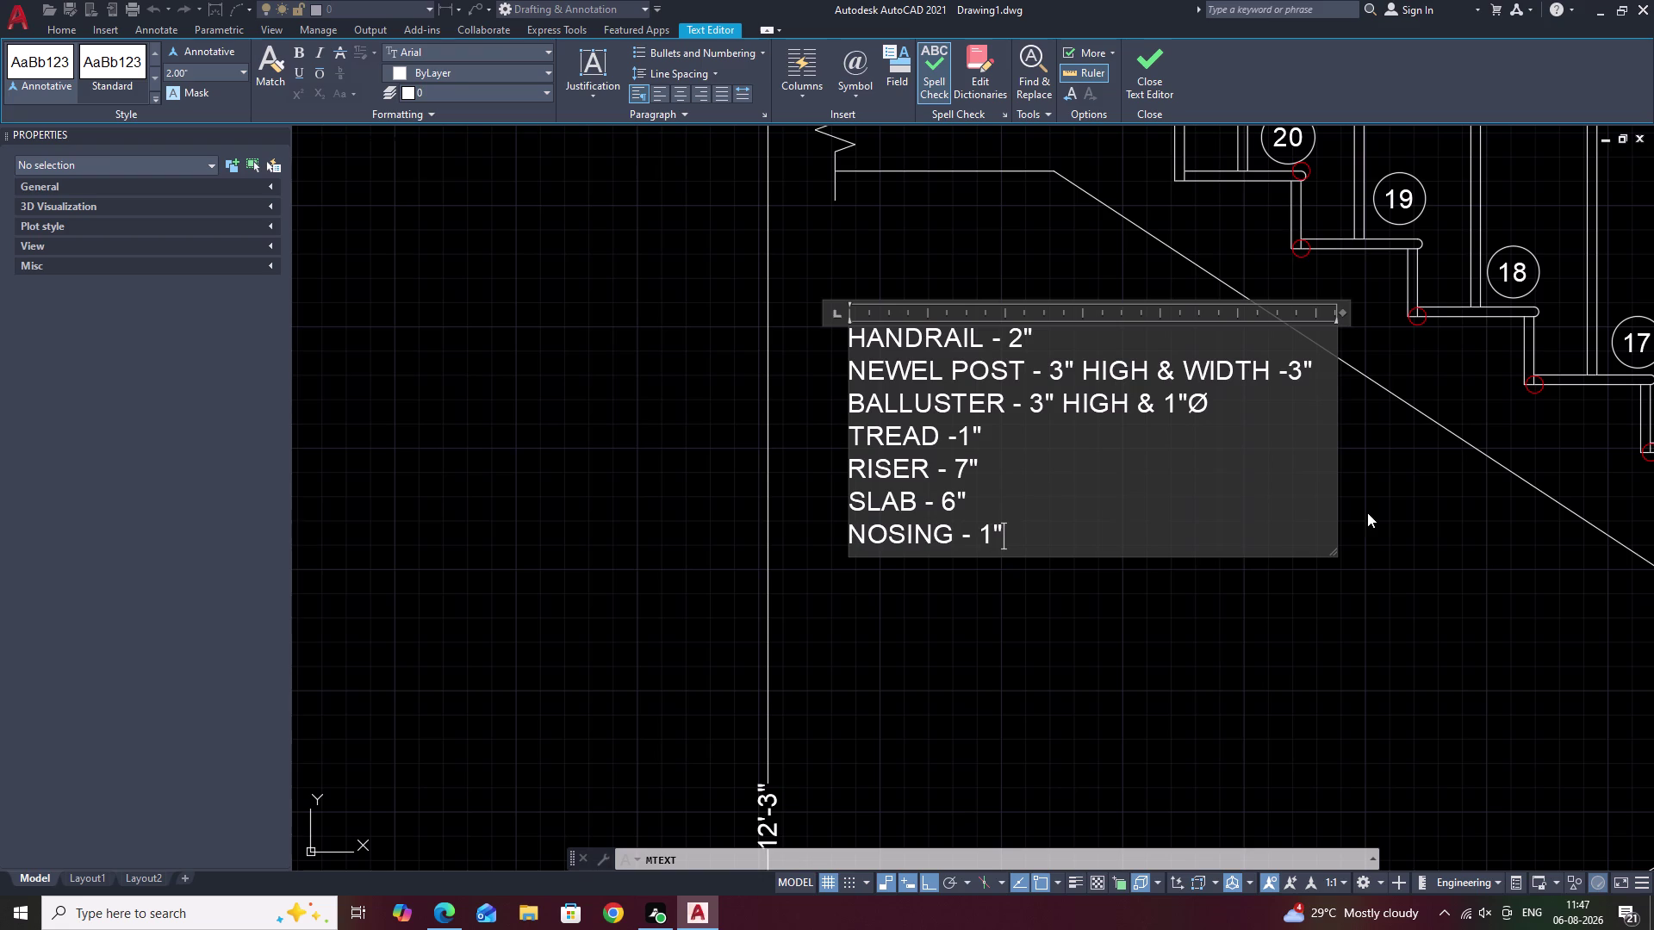
click(1378, 514)
scroll(down, 3)
middle_drag(1201, 509, 1078, 519)
key(Escape)
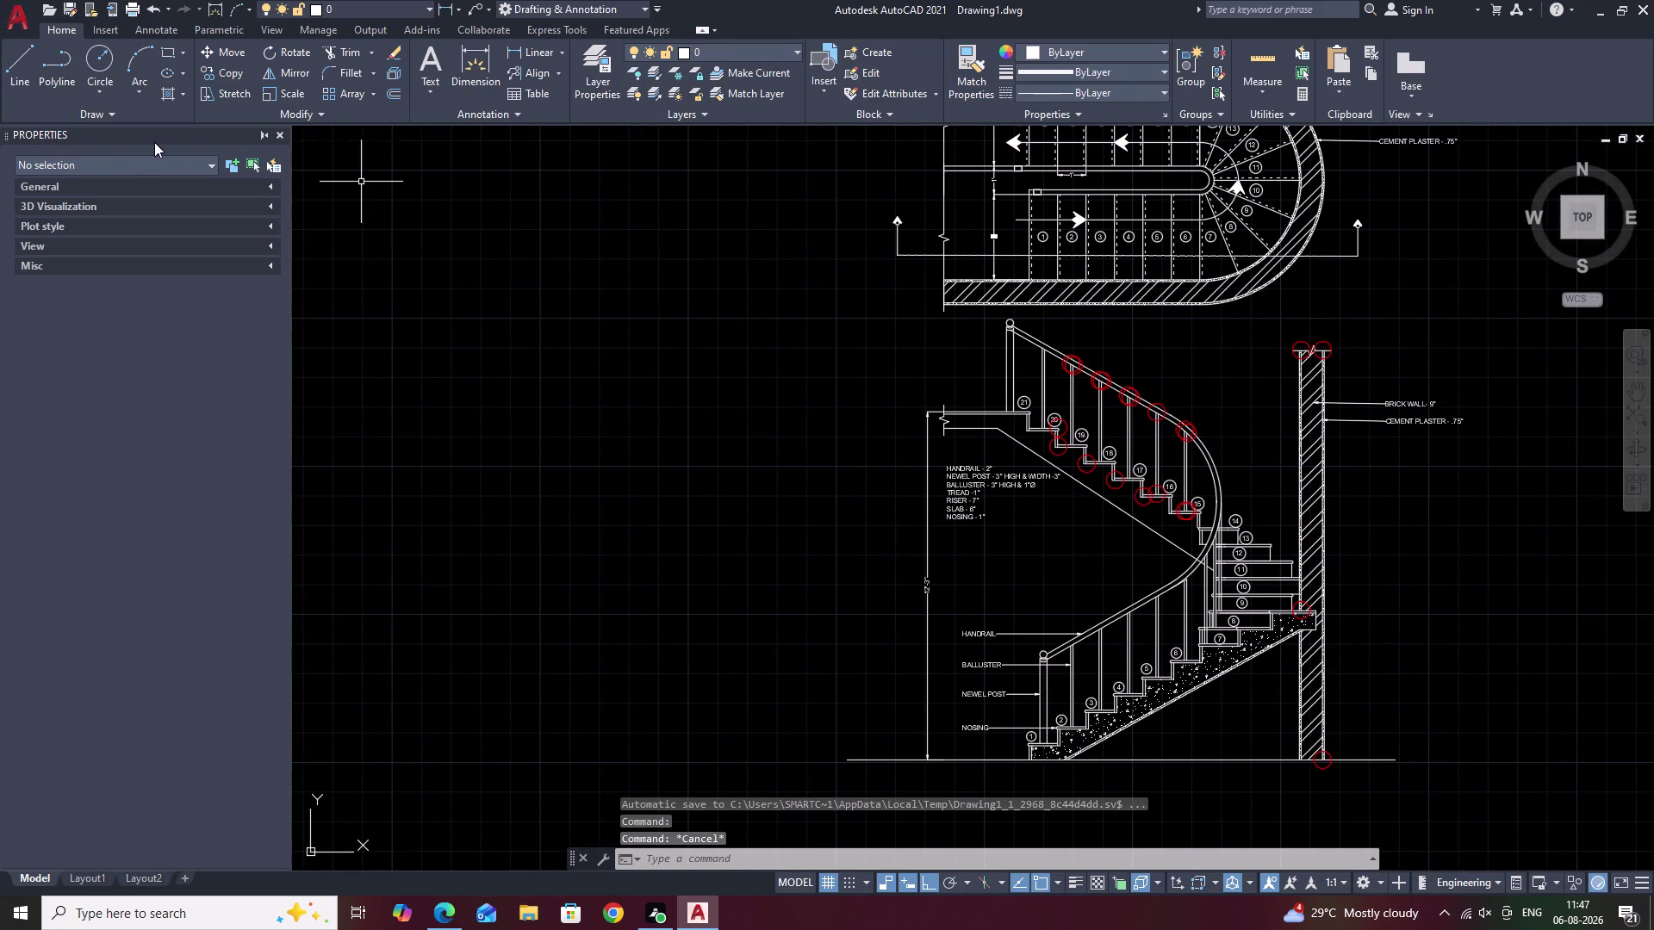
Pan and zoom across the stair plan and section to review the whole drawing.
click(280, 131)
scroll(down, 3)
middle_drag(449, 244, 415, 329)
scroll(up, 3)
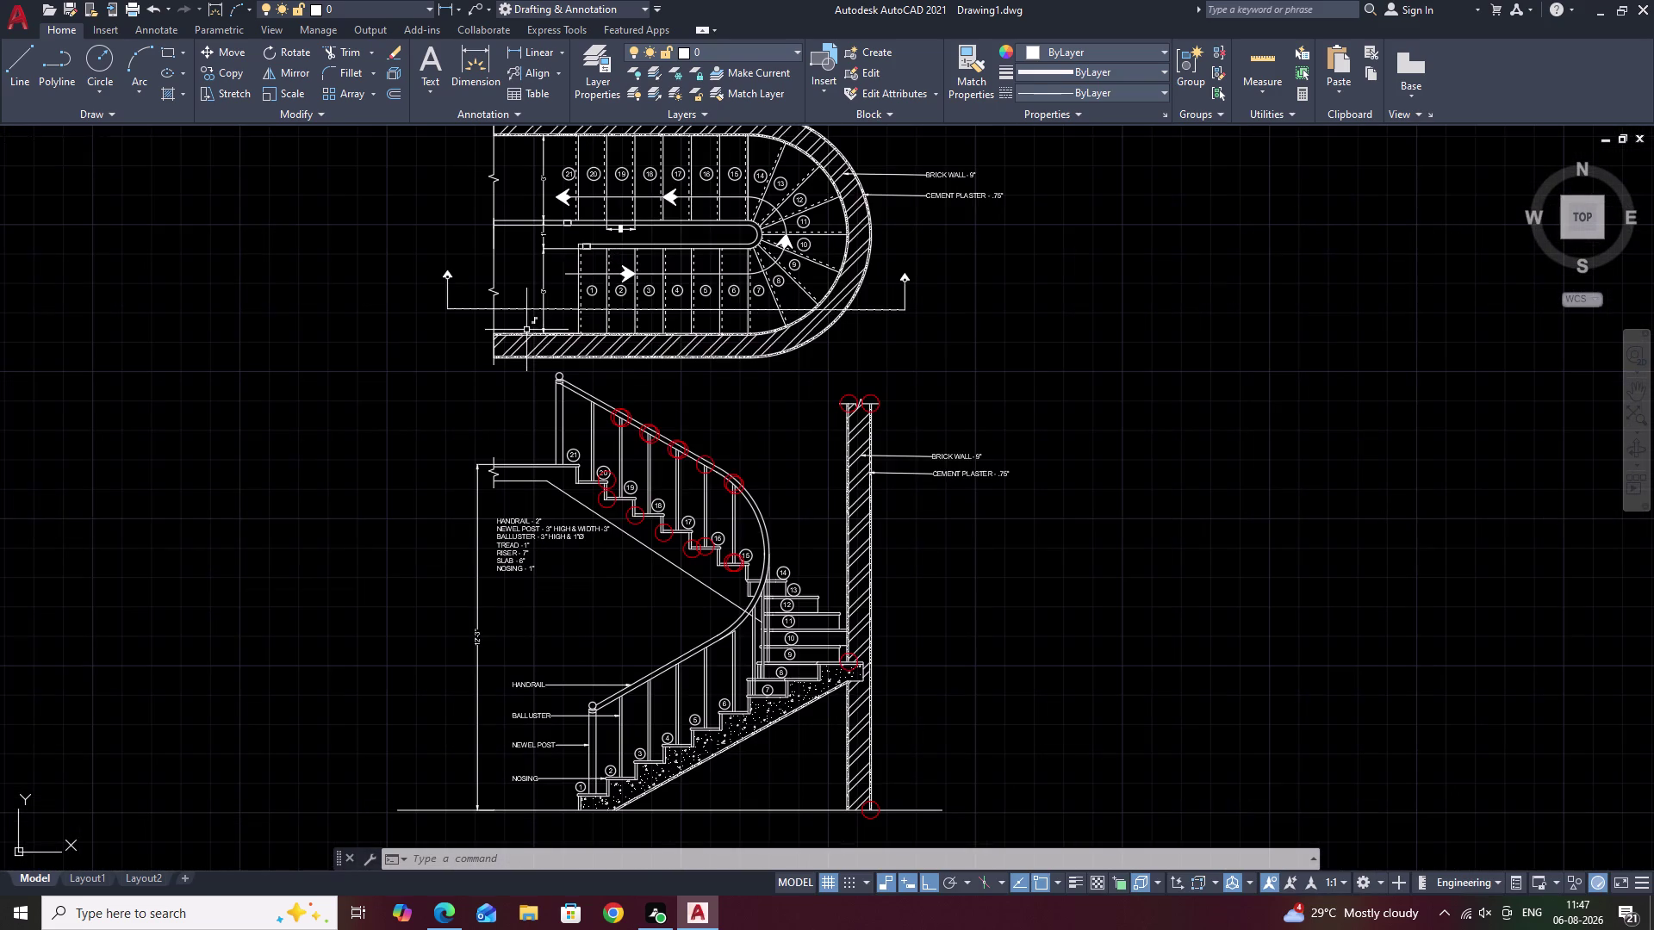
middle_drag(635, 337, 689, 396)
middle_drag(766, 395, 797, 355)
key(Escape)
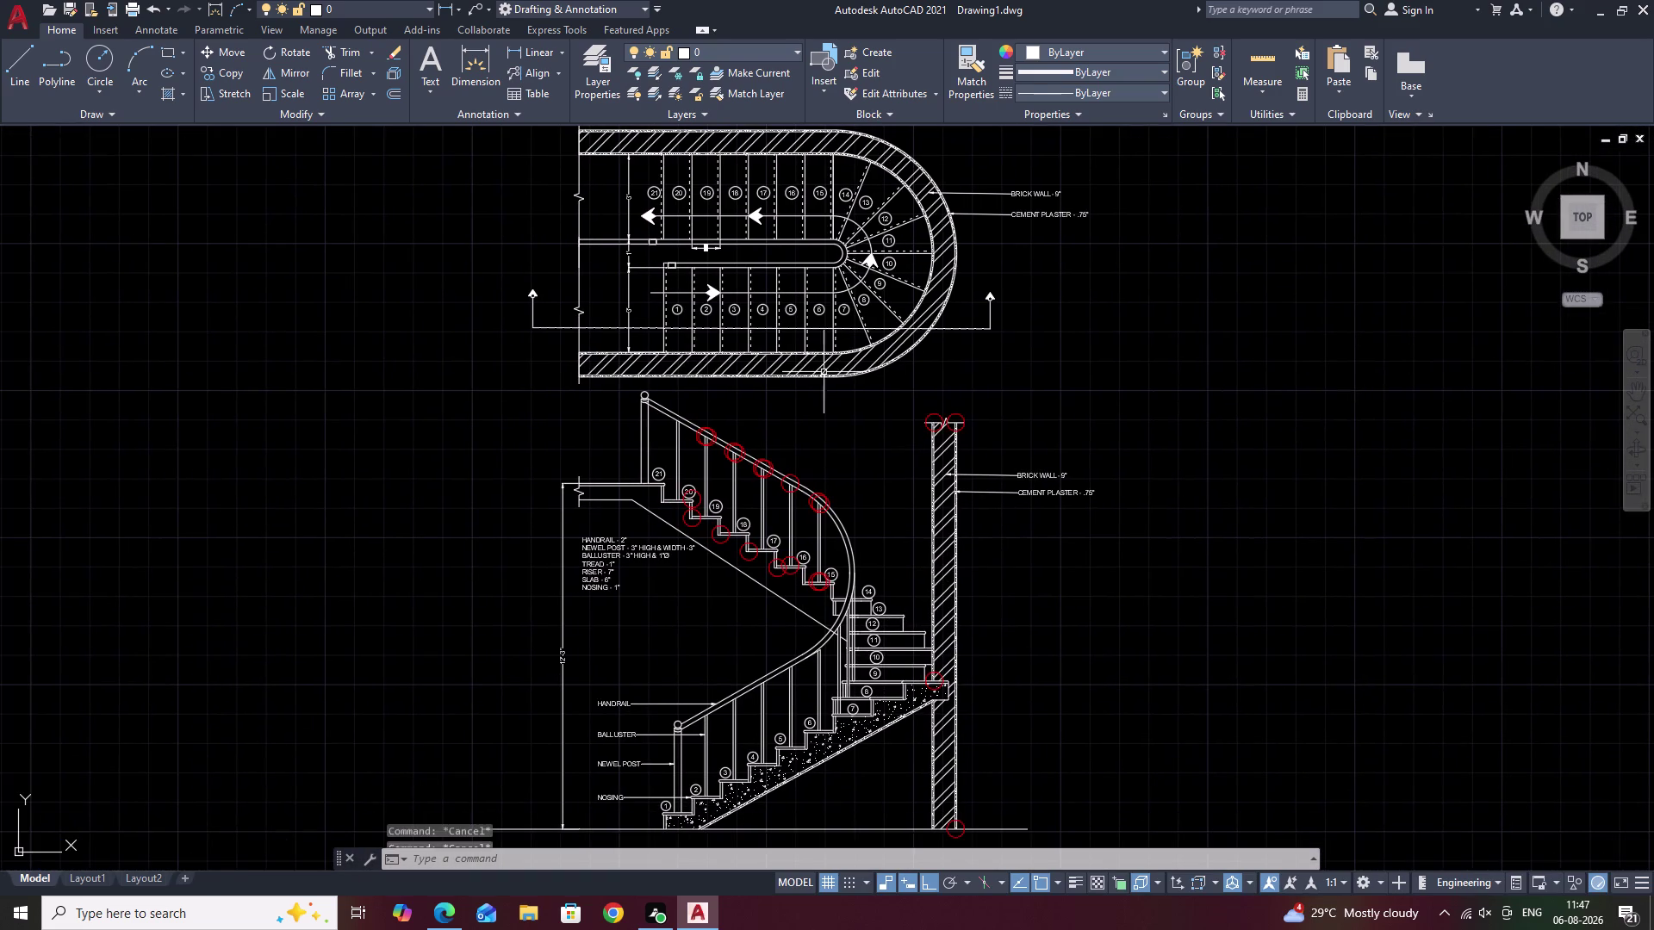
scroll(down, 3)
middle_click(834, 401)
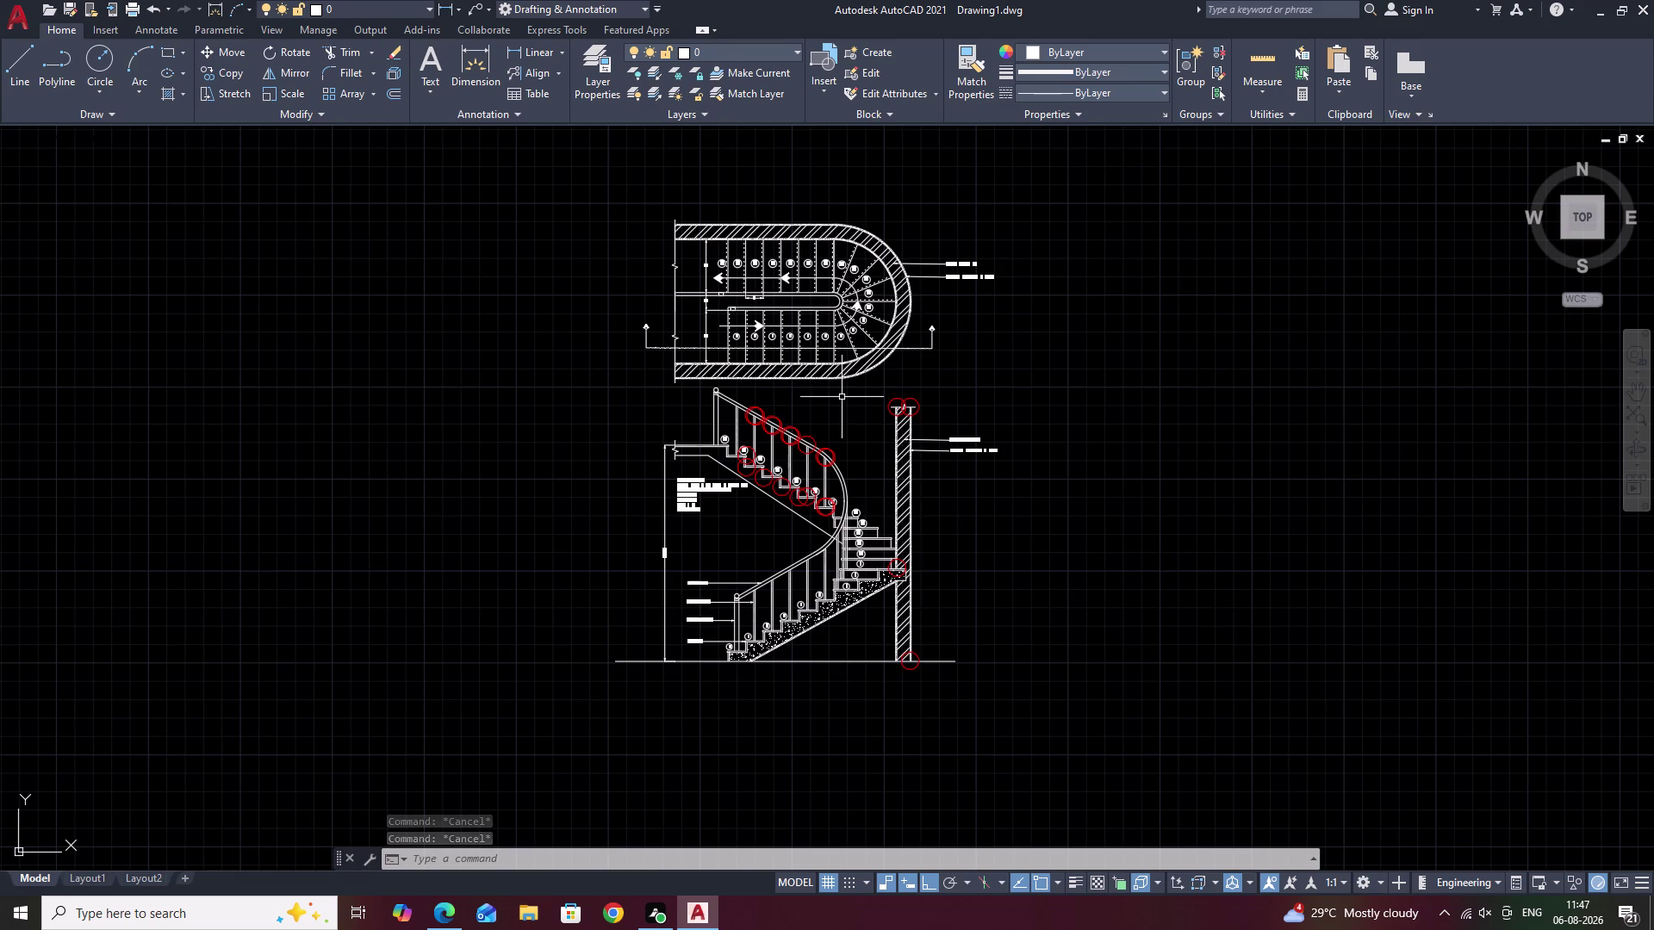
Frame the section view and its notes, then start saving the drawing.
scroll(down, 3)
scroll(up, 3)
scroll(up, 3)
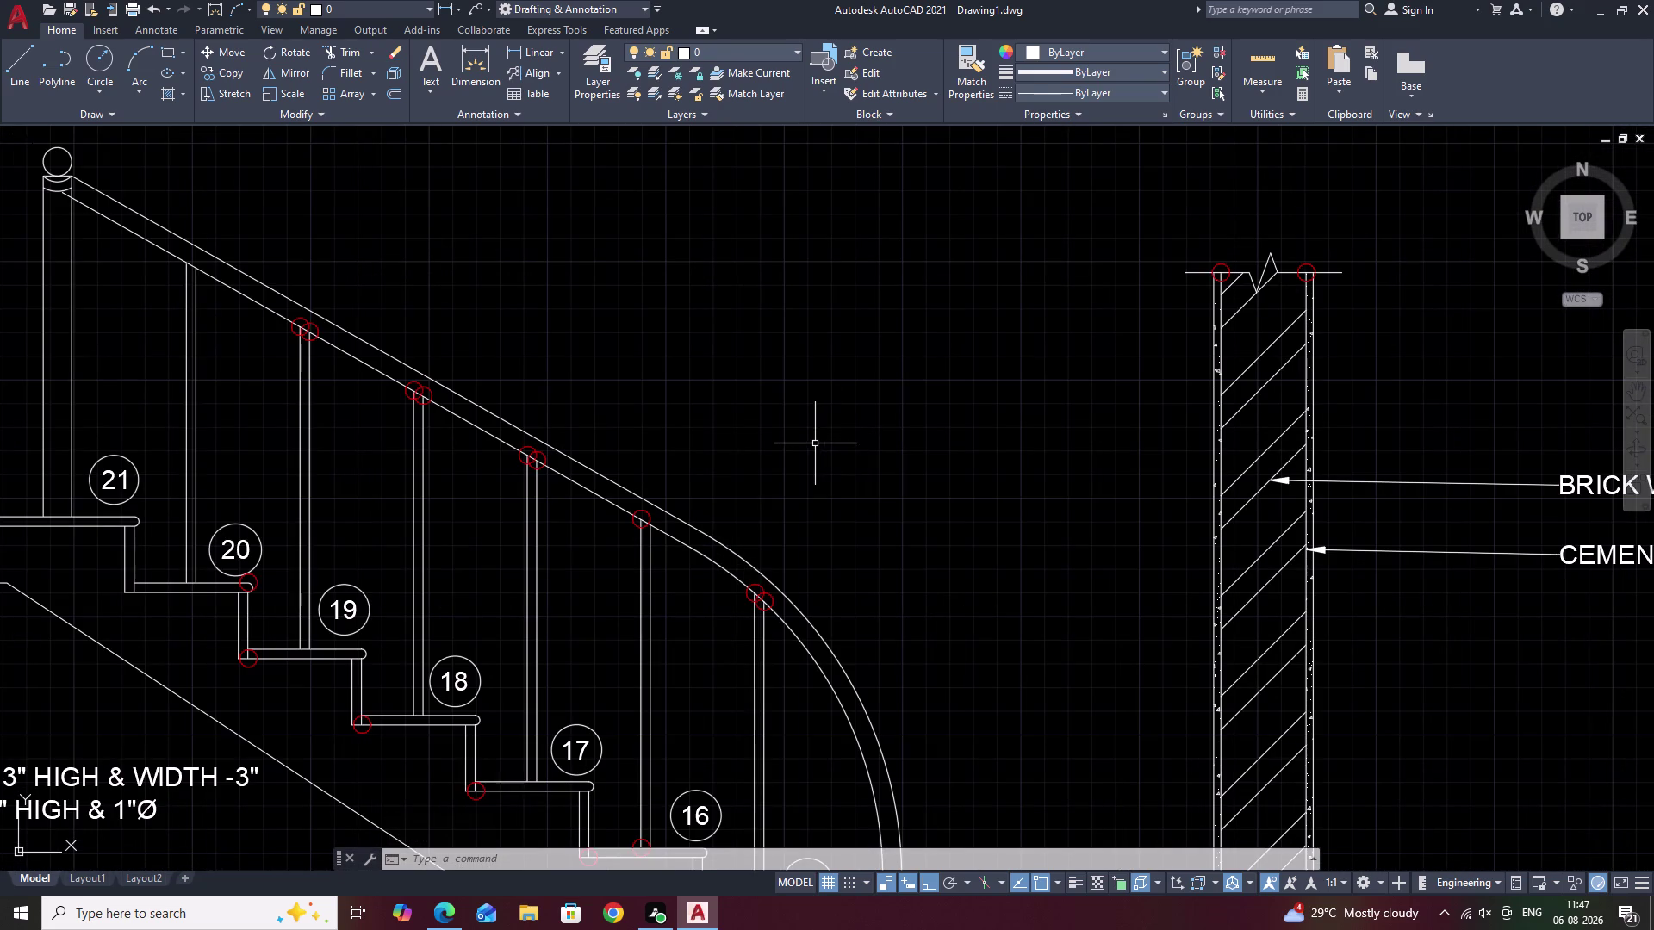
scroll(down, 3)
middle_drag(764, 460, 838, 400)
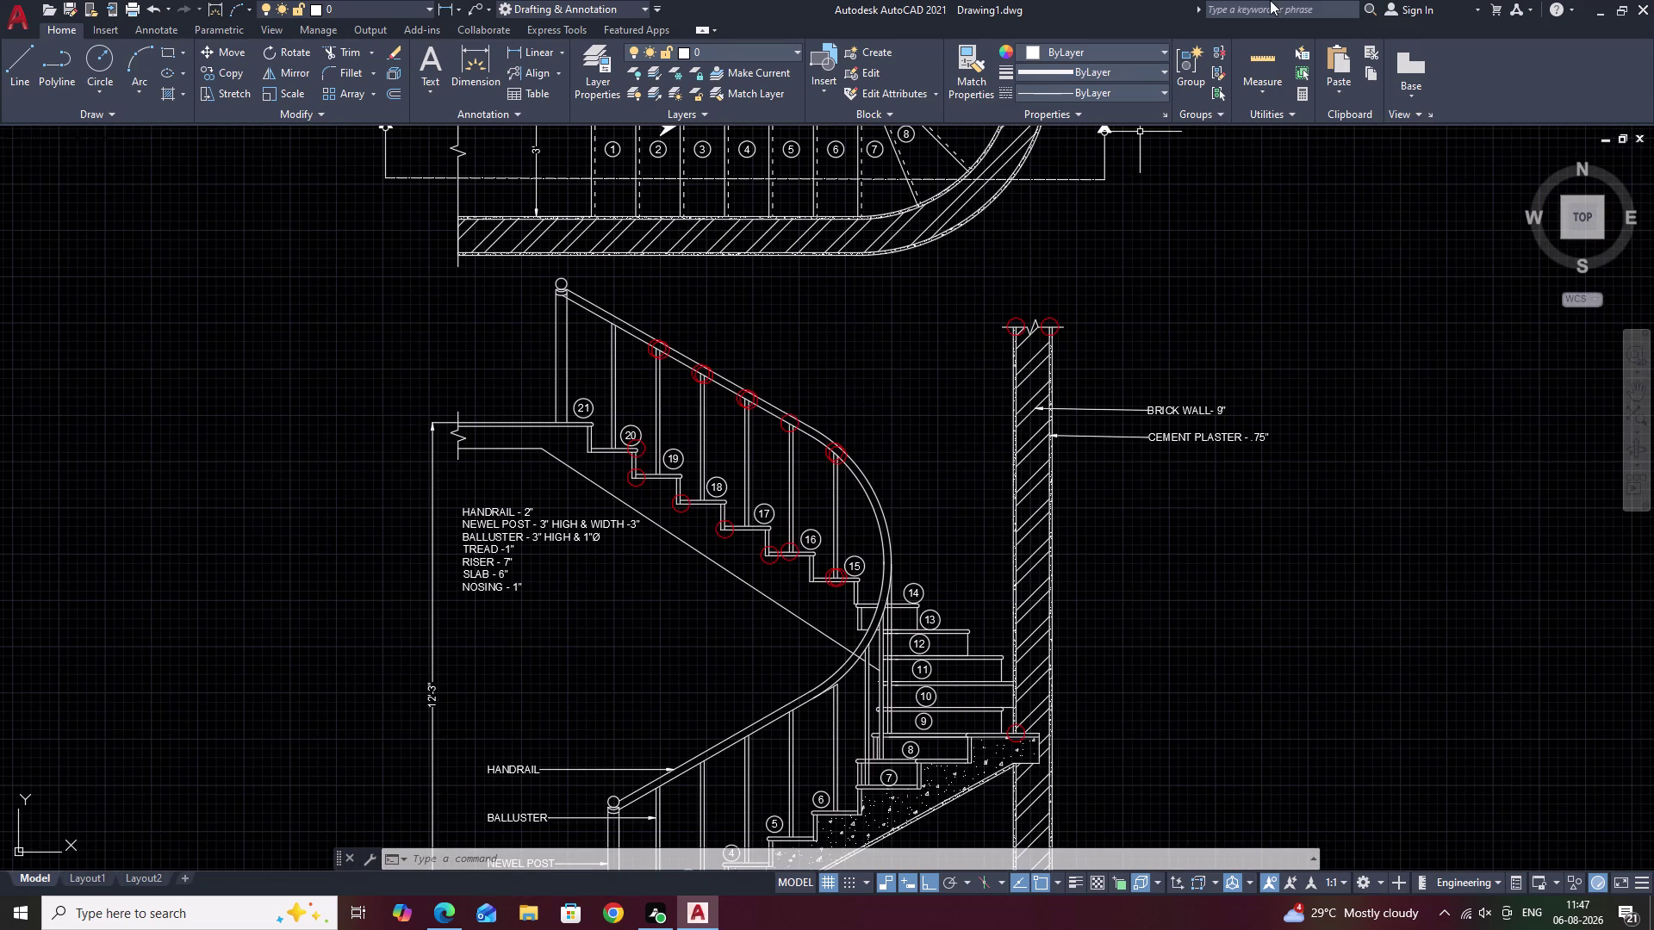
scroll(down, 3)
middle_drag(812, 495, 848, 568)
scroll(down, 3)
middle_drag(864, 553, 867, 527)
key(ctrl+s)
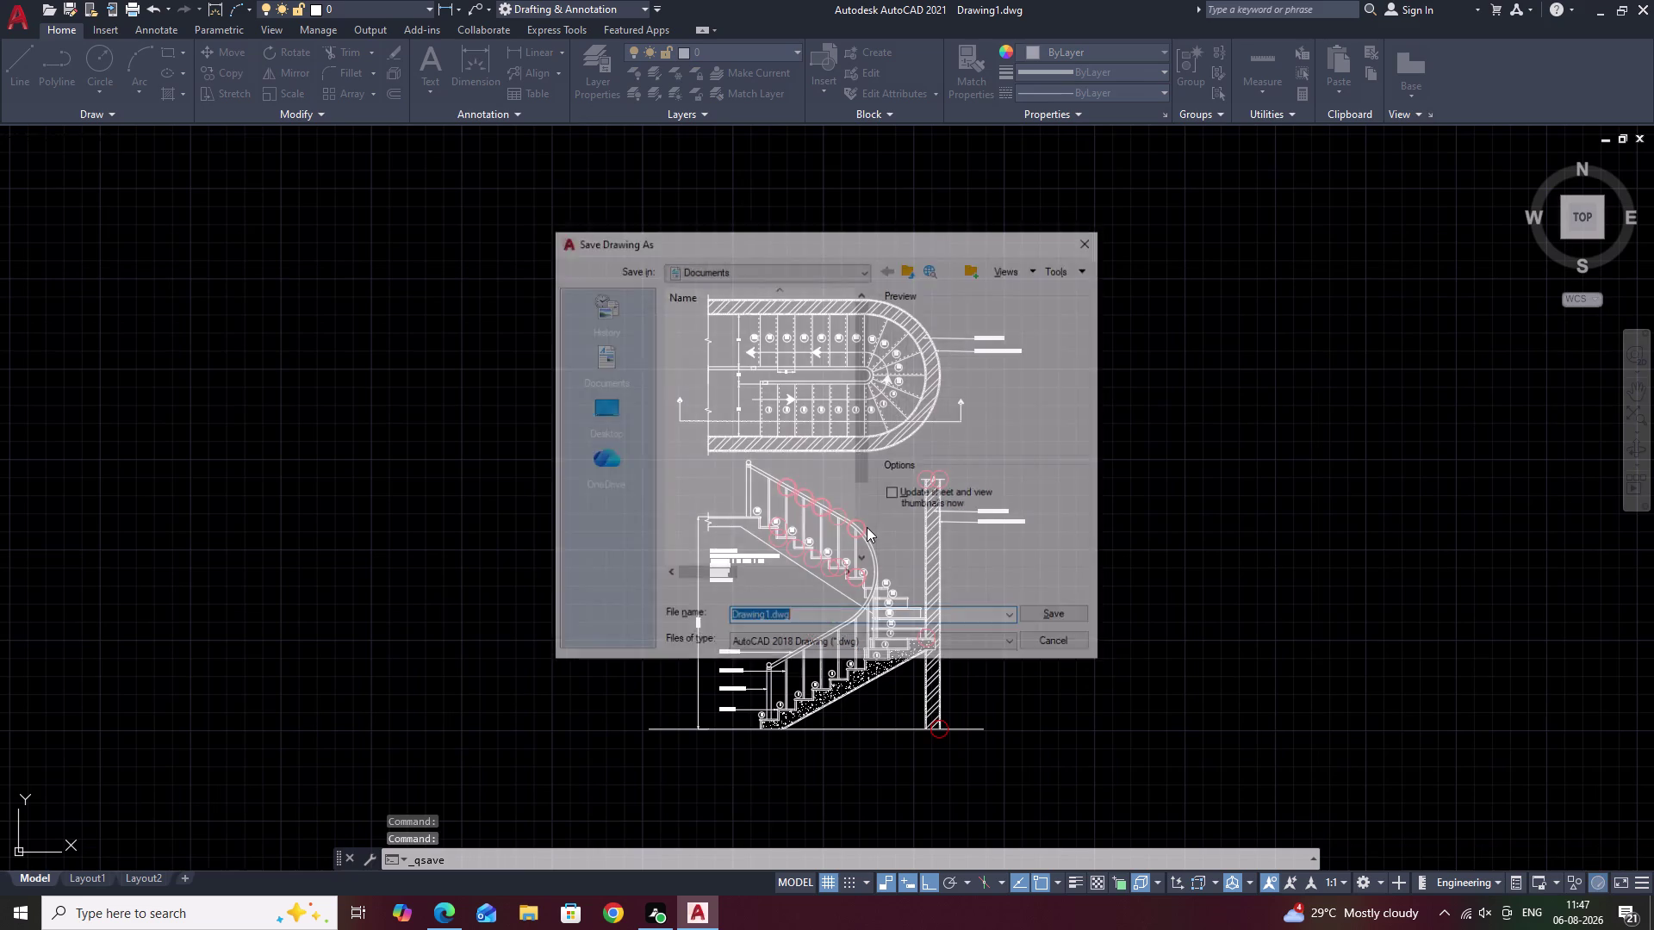
Choose the 11645 folder as the save location.
click(691, 311)
right_click(691, 311)
click(691, 311)
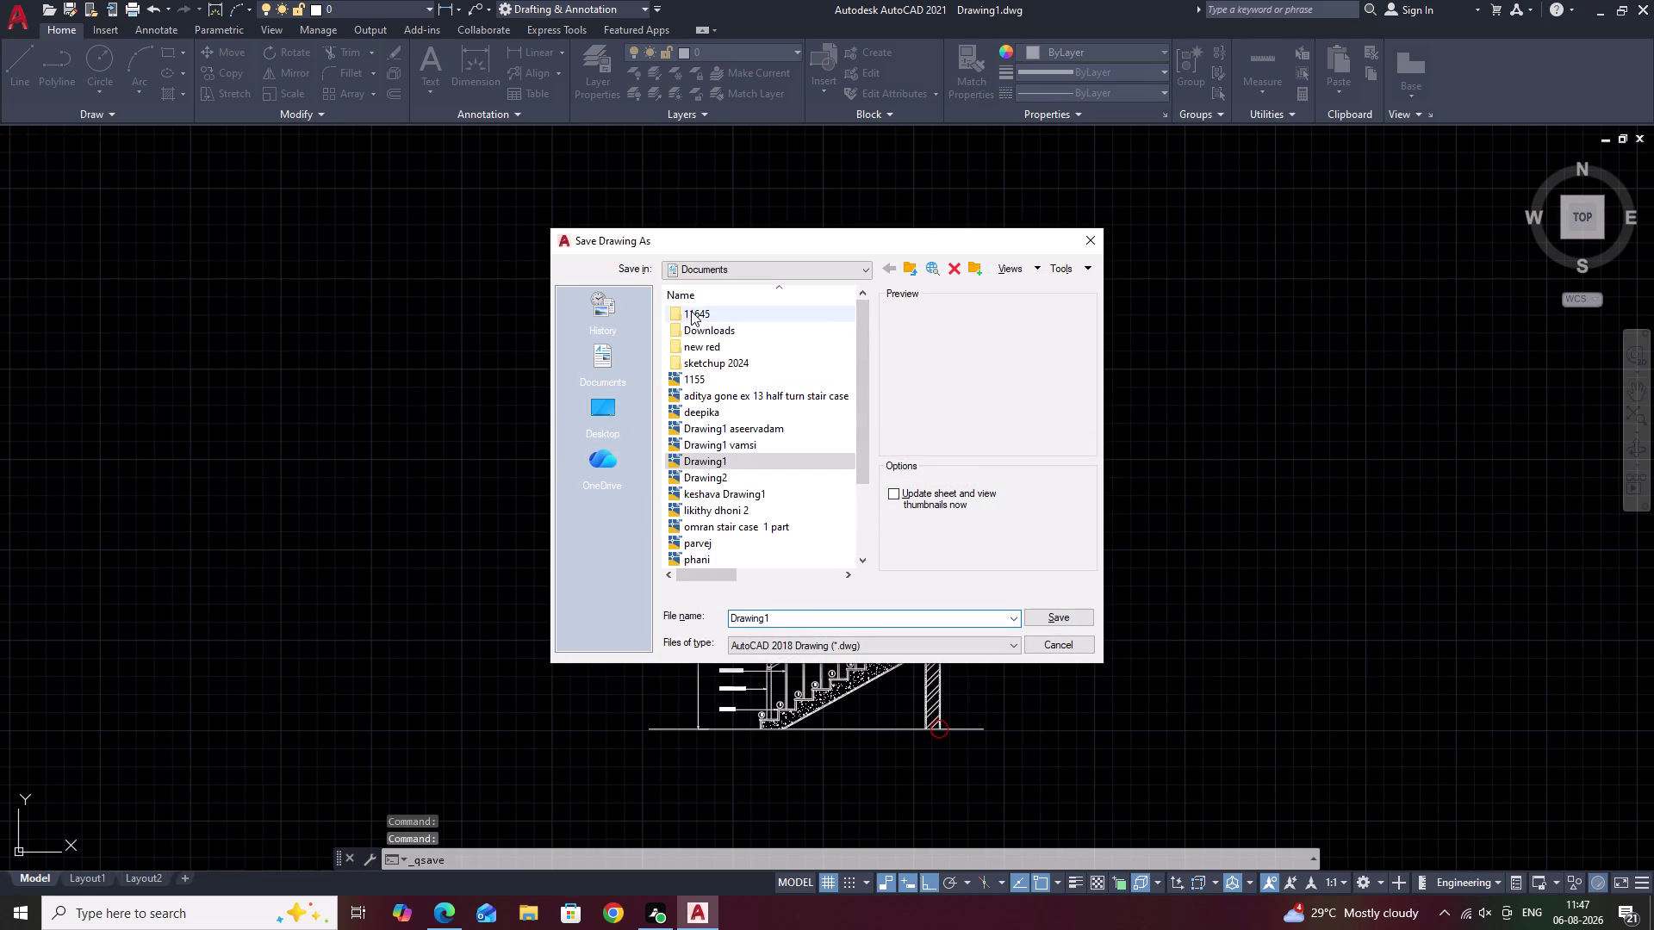
right_click(691, 311)
click(691, 311)
click(965, 339)
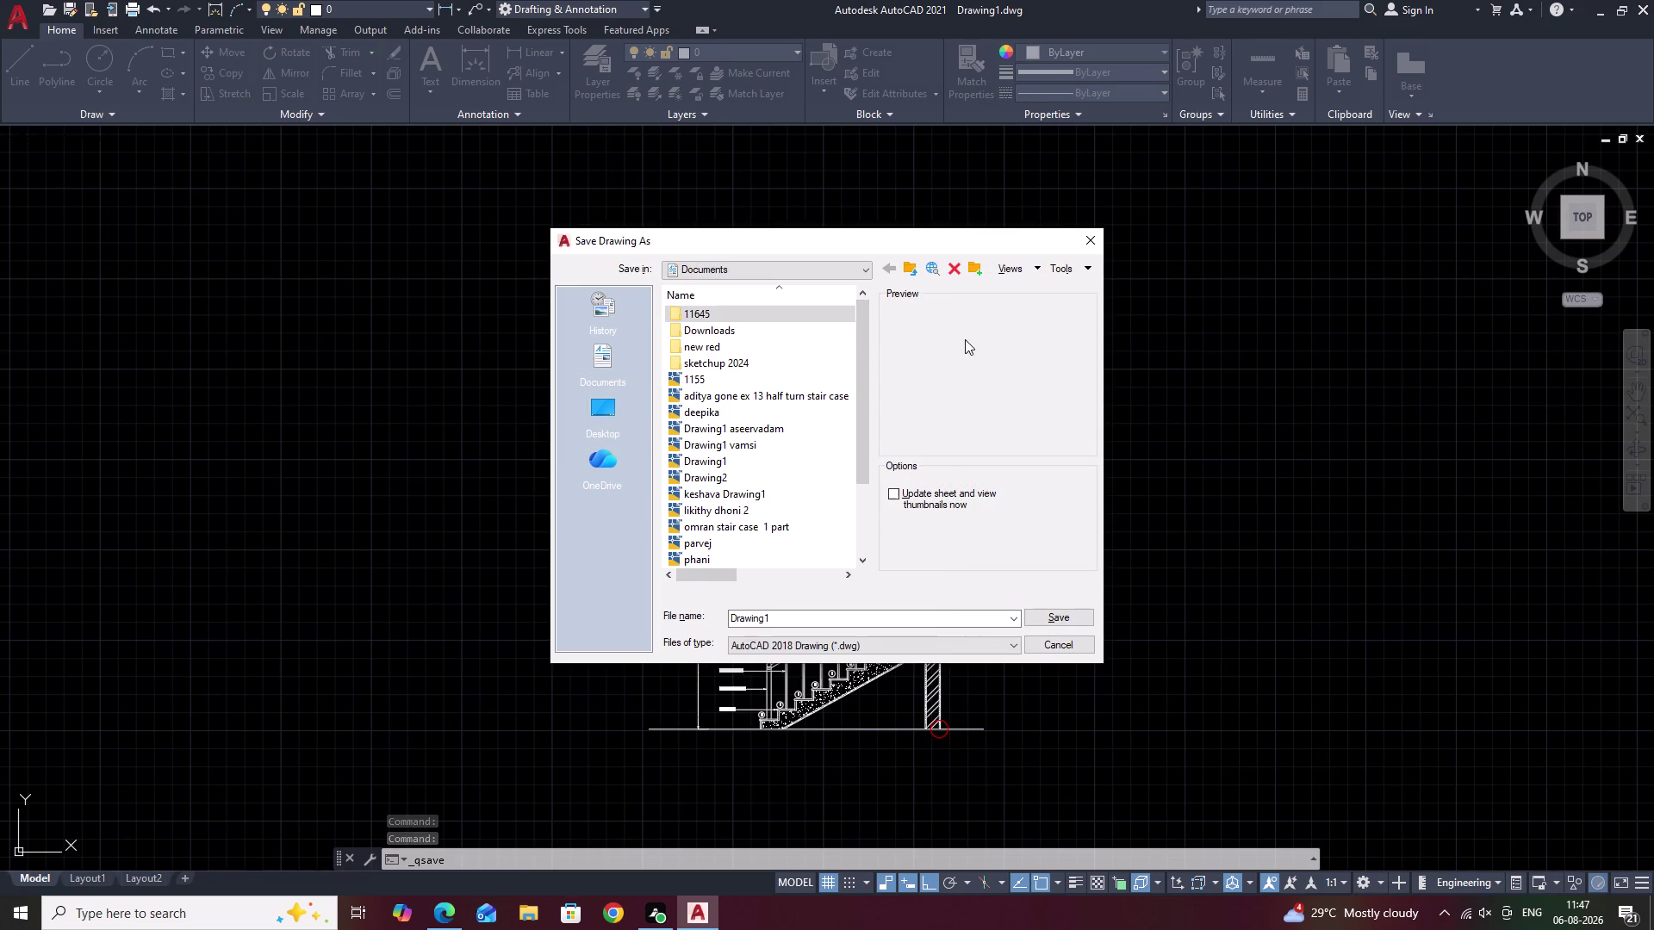
click(715, 313)
double_click(719, 317)
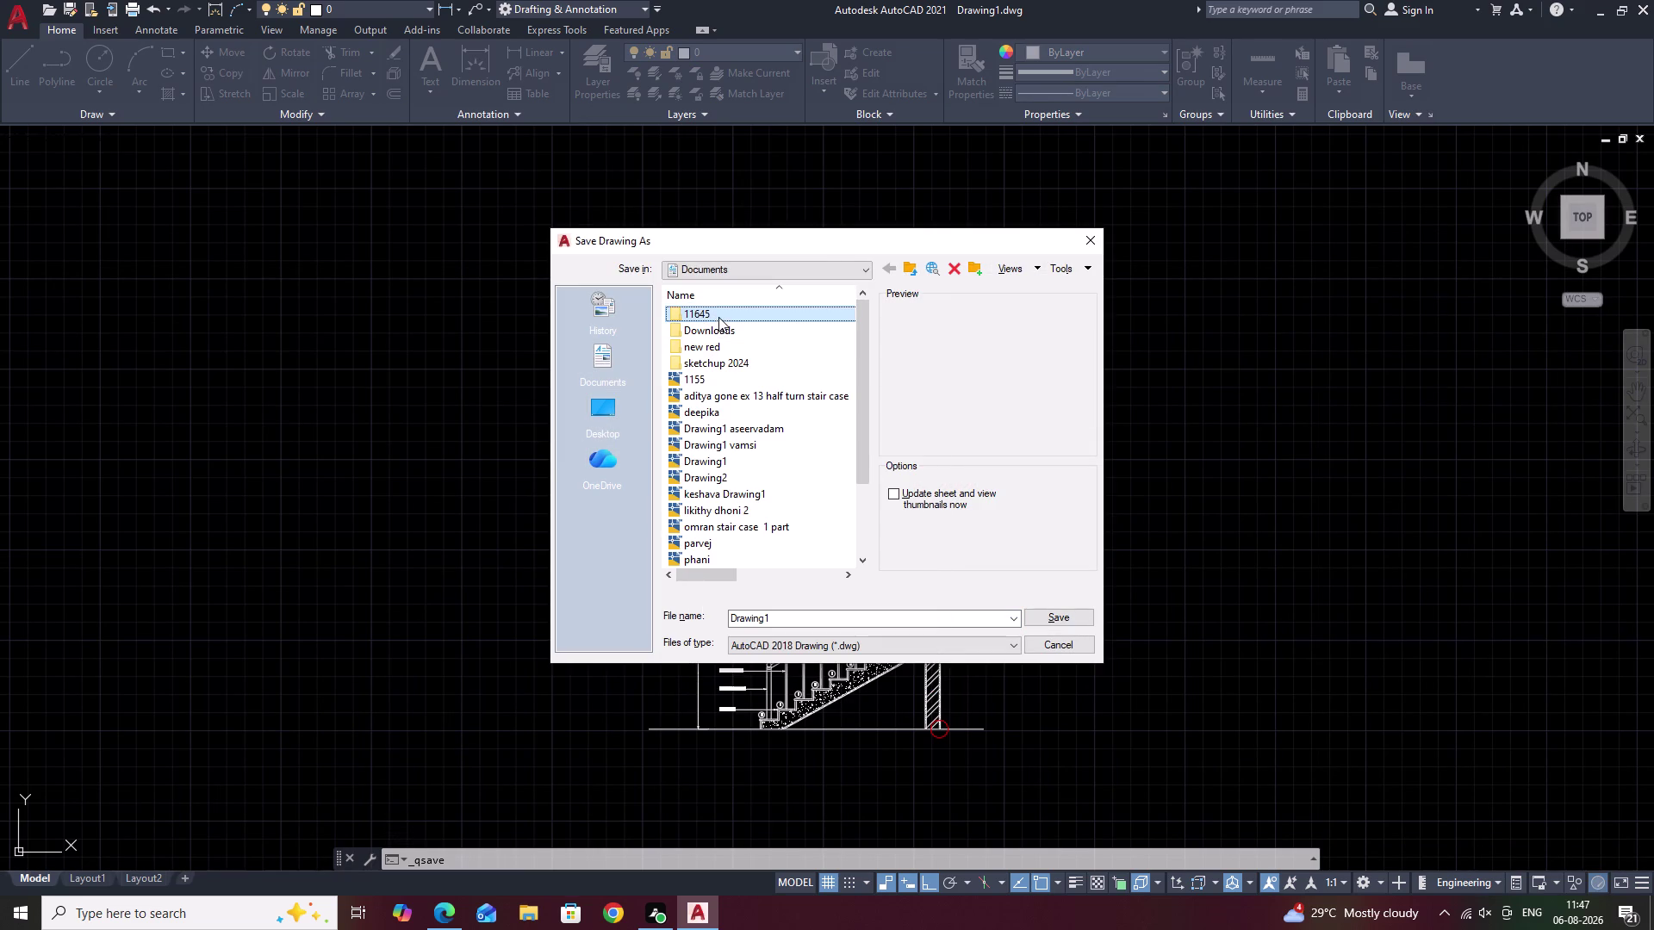
Save the drawing with the file name 'HALF TRUN STAIR'.
click(821, 623)
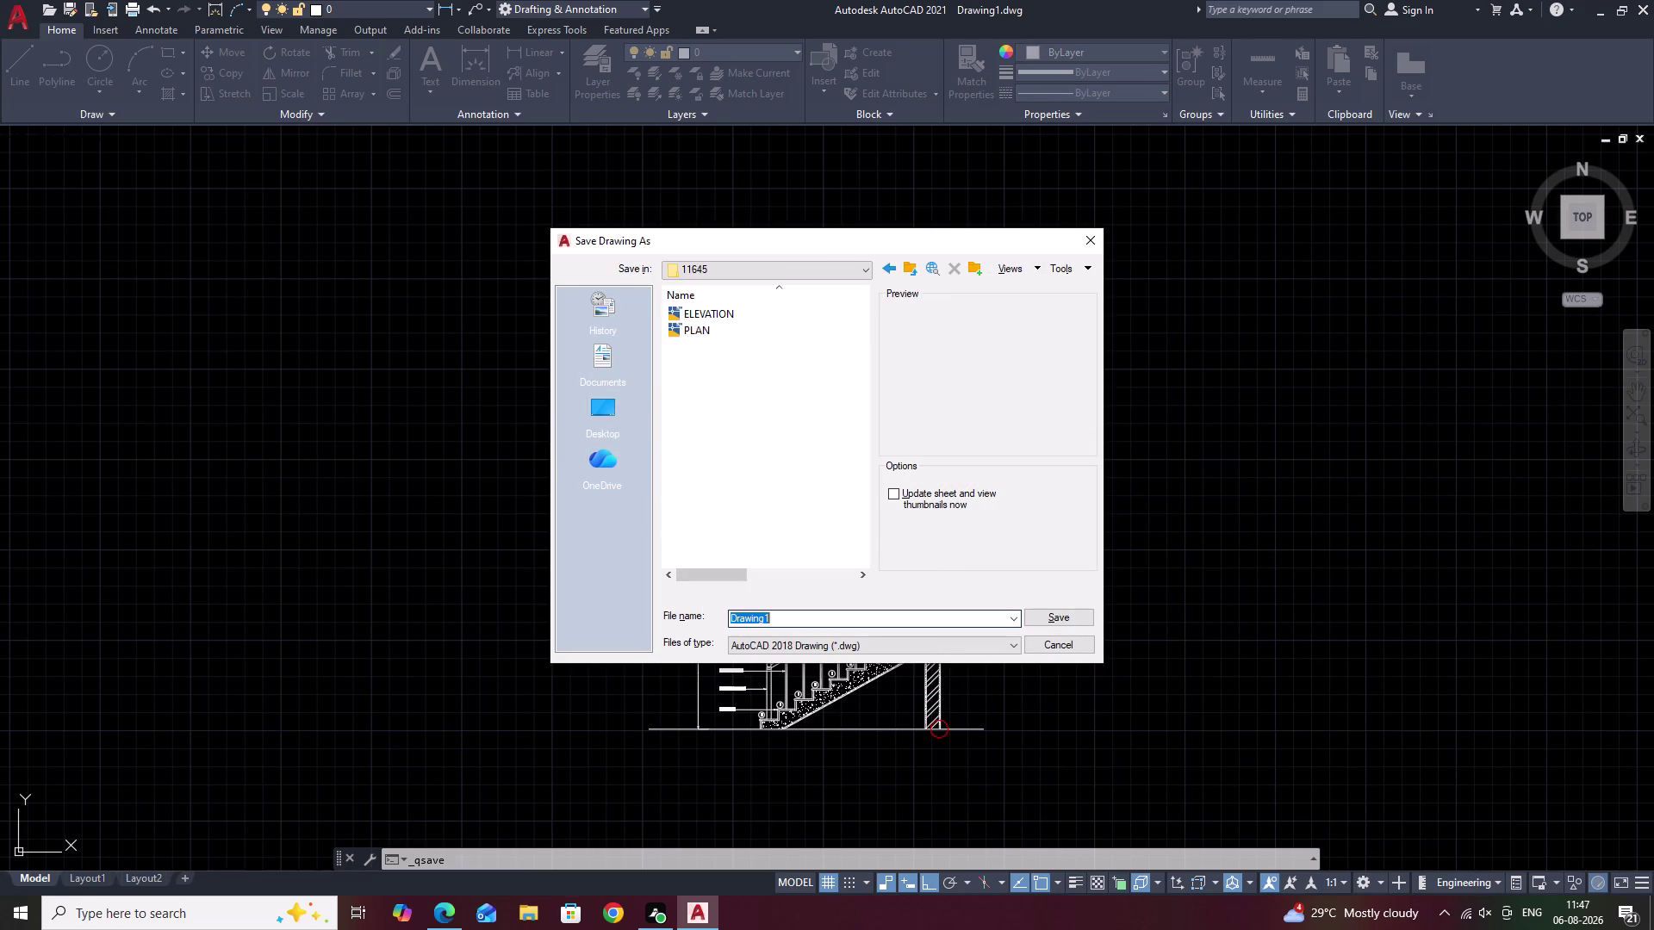
key(BackSpace)
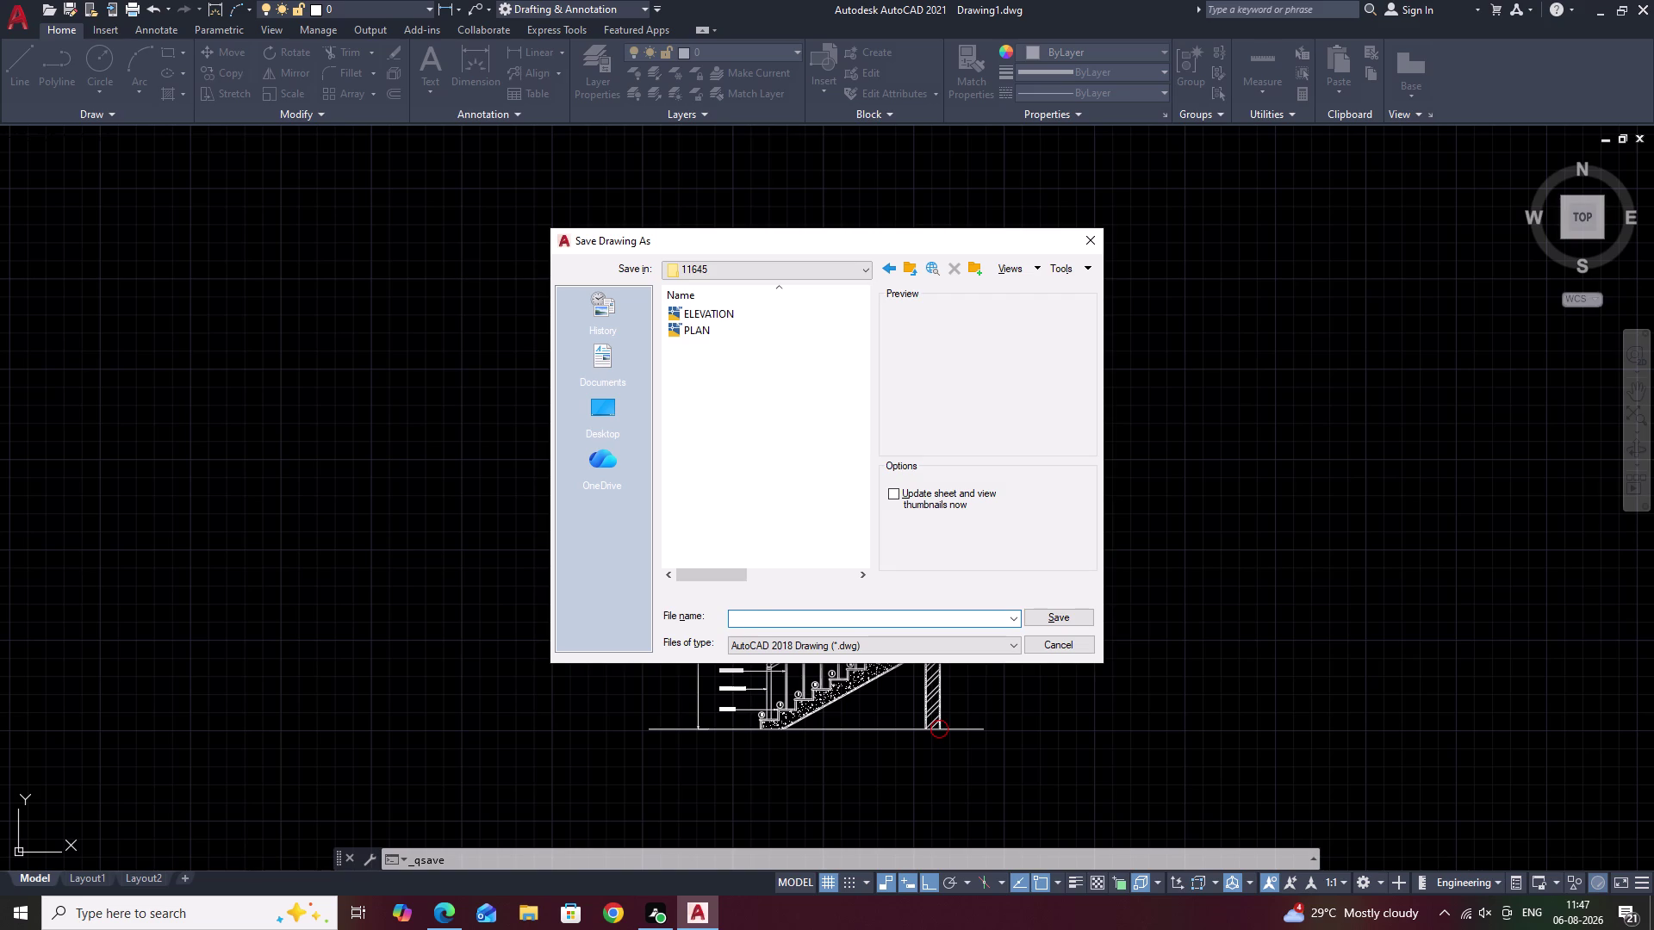
text(HALF)
key(space)
text(TRU)
text(N)
key(space)
text(STAIR)
click(1073, 616)
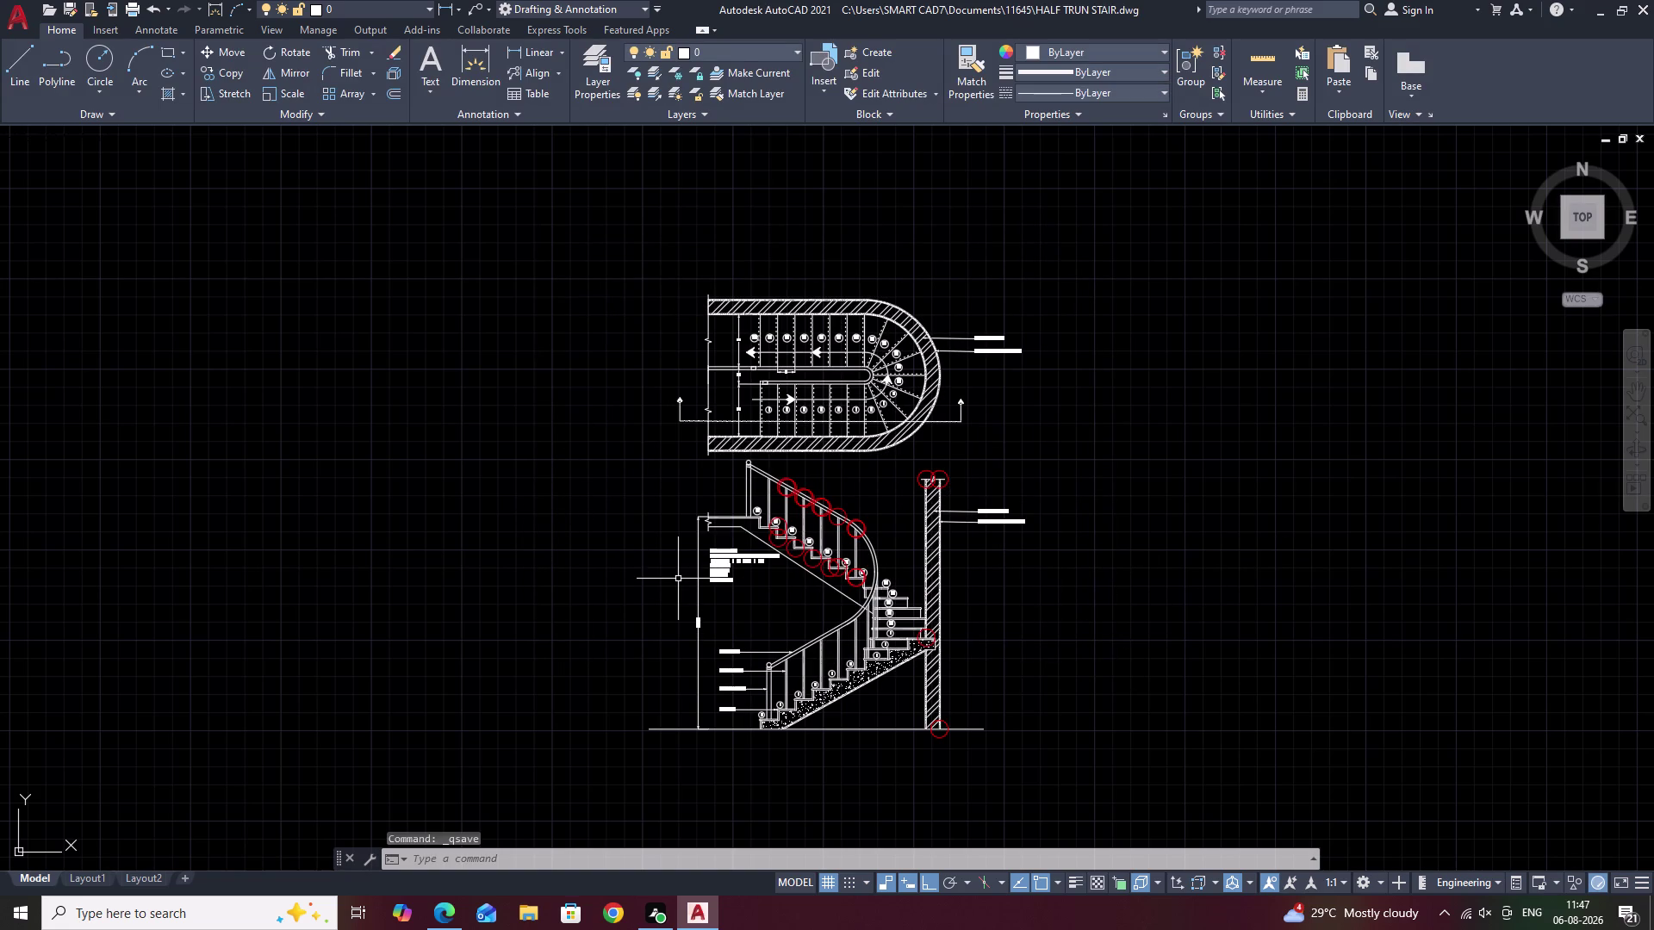
Inspect the saved section, then plot using the AutoCAD PDF (High Quality Print) plotter.
scroll(up, 3)
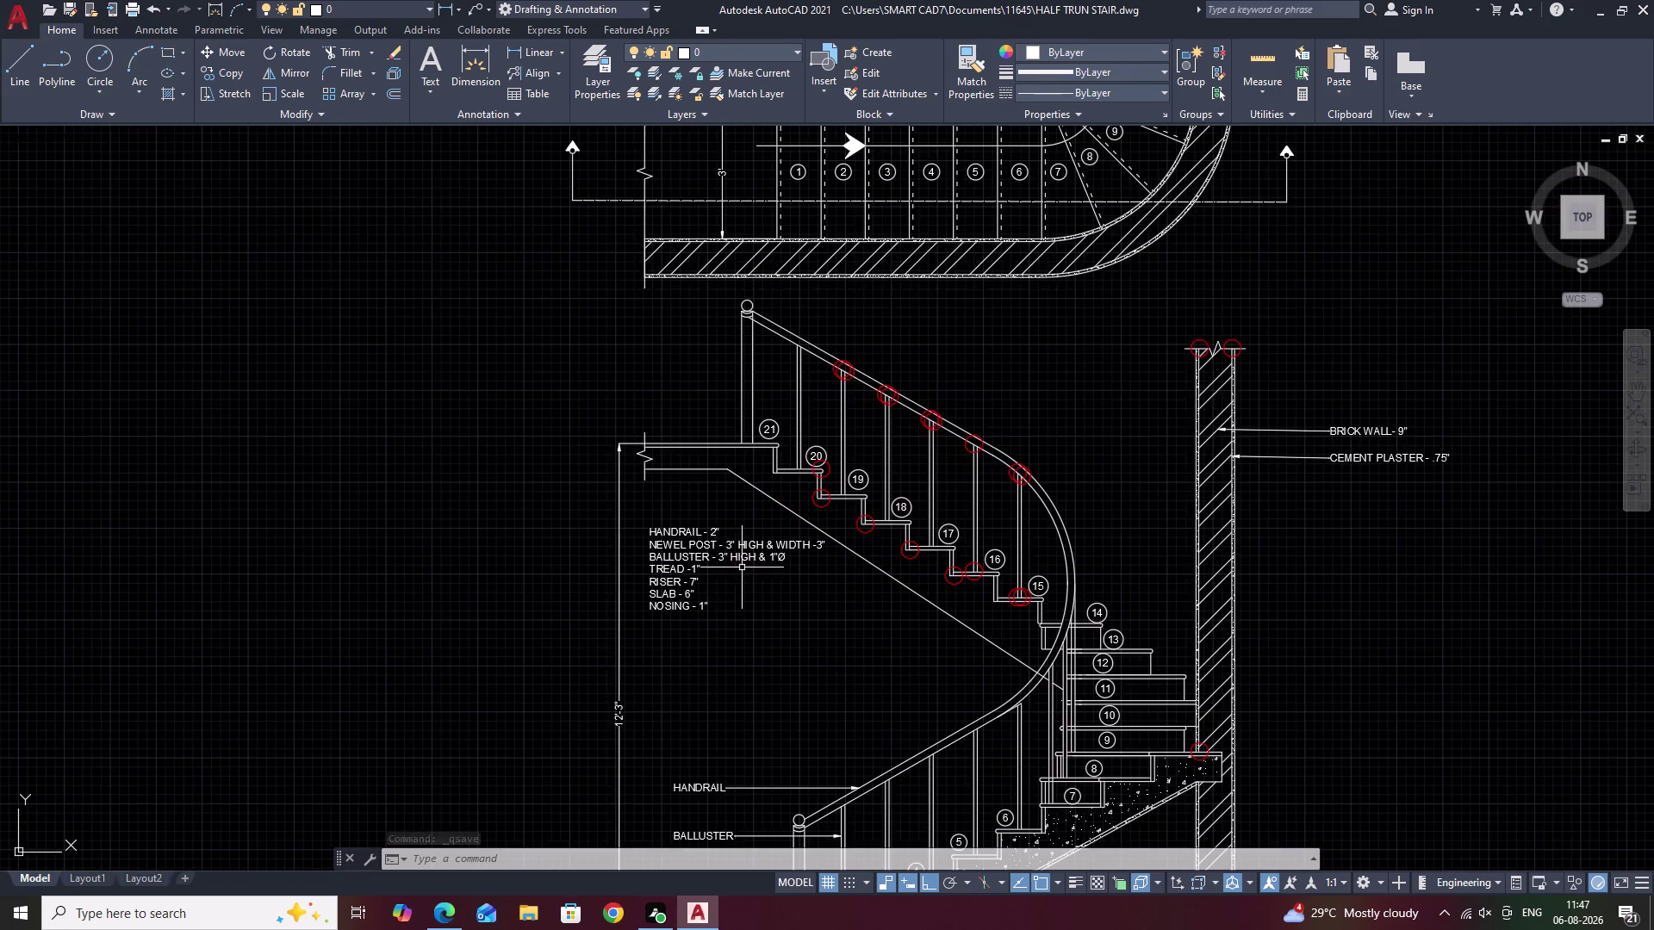
scroll(up, 3)
scroll(down, 3)
middle_drag(717, 575, 737, 485)
scroll(down, 3)
middle_drag(771, 511, 753, 615)
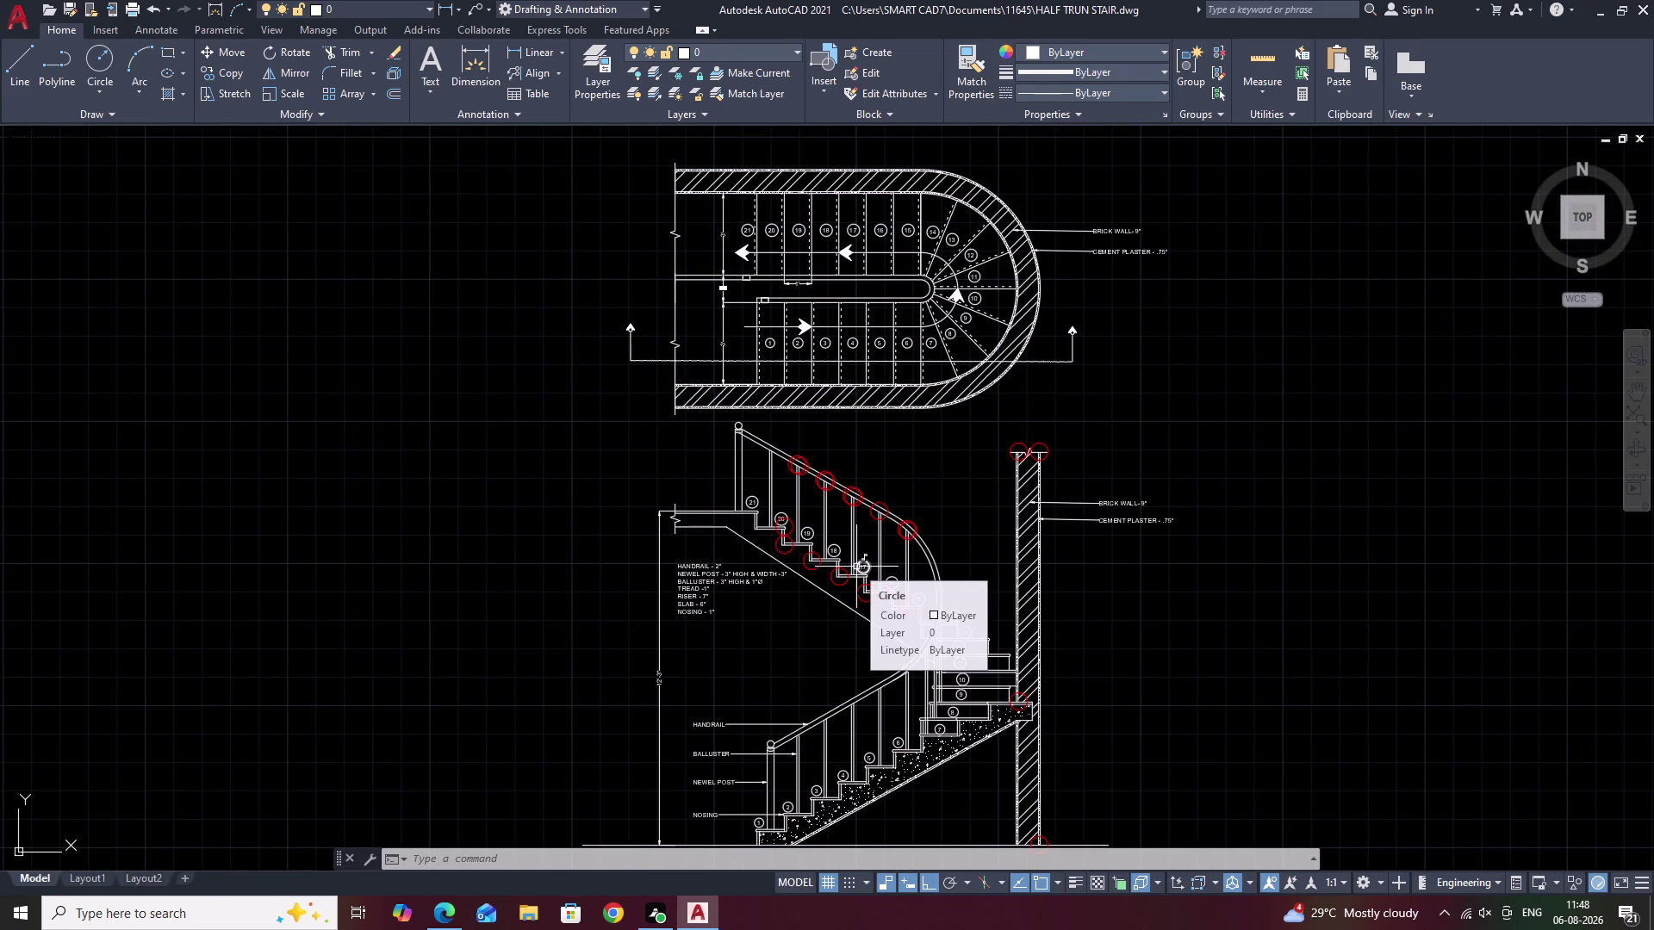
key(ctrl+p)
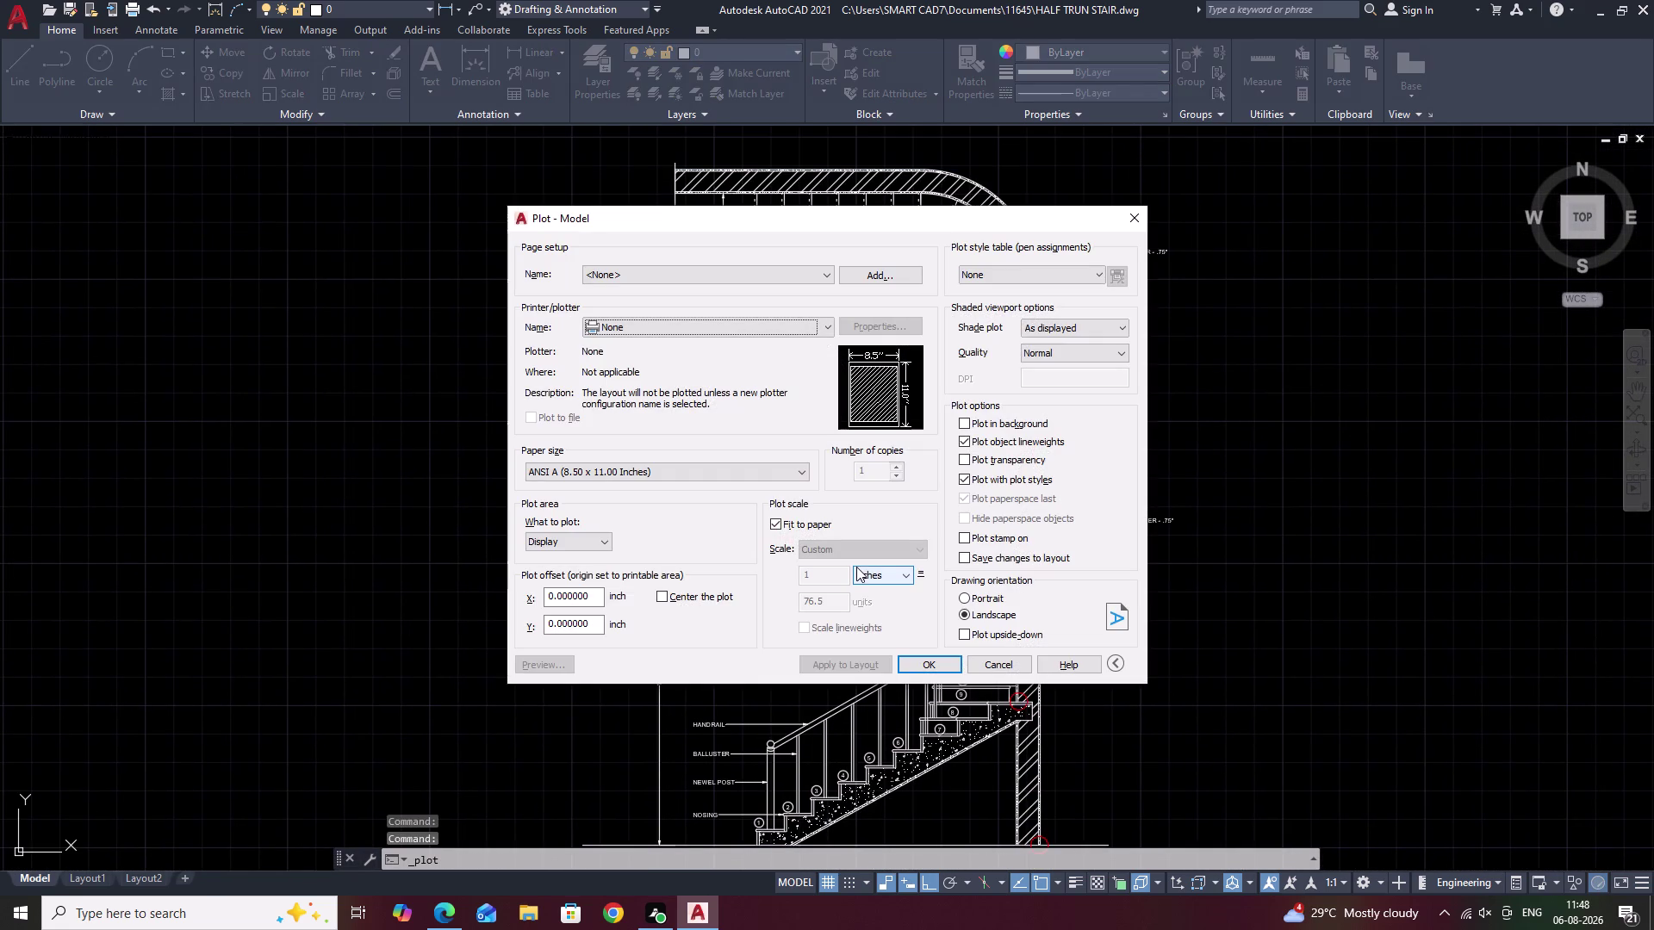
click(744, 326)
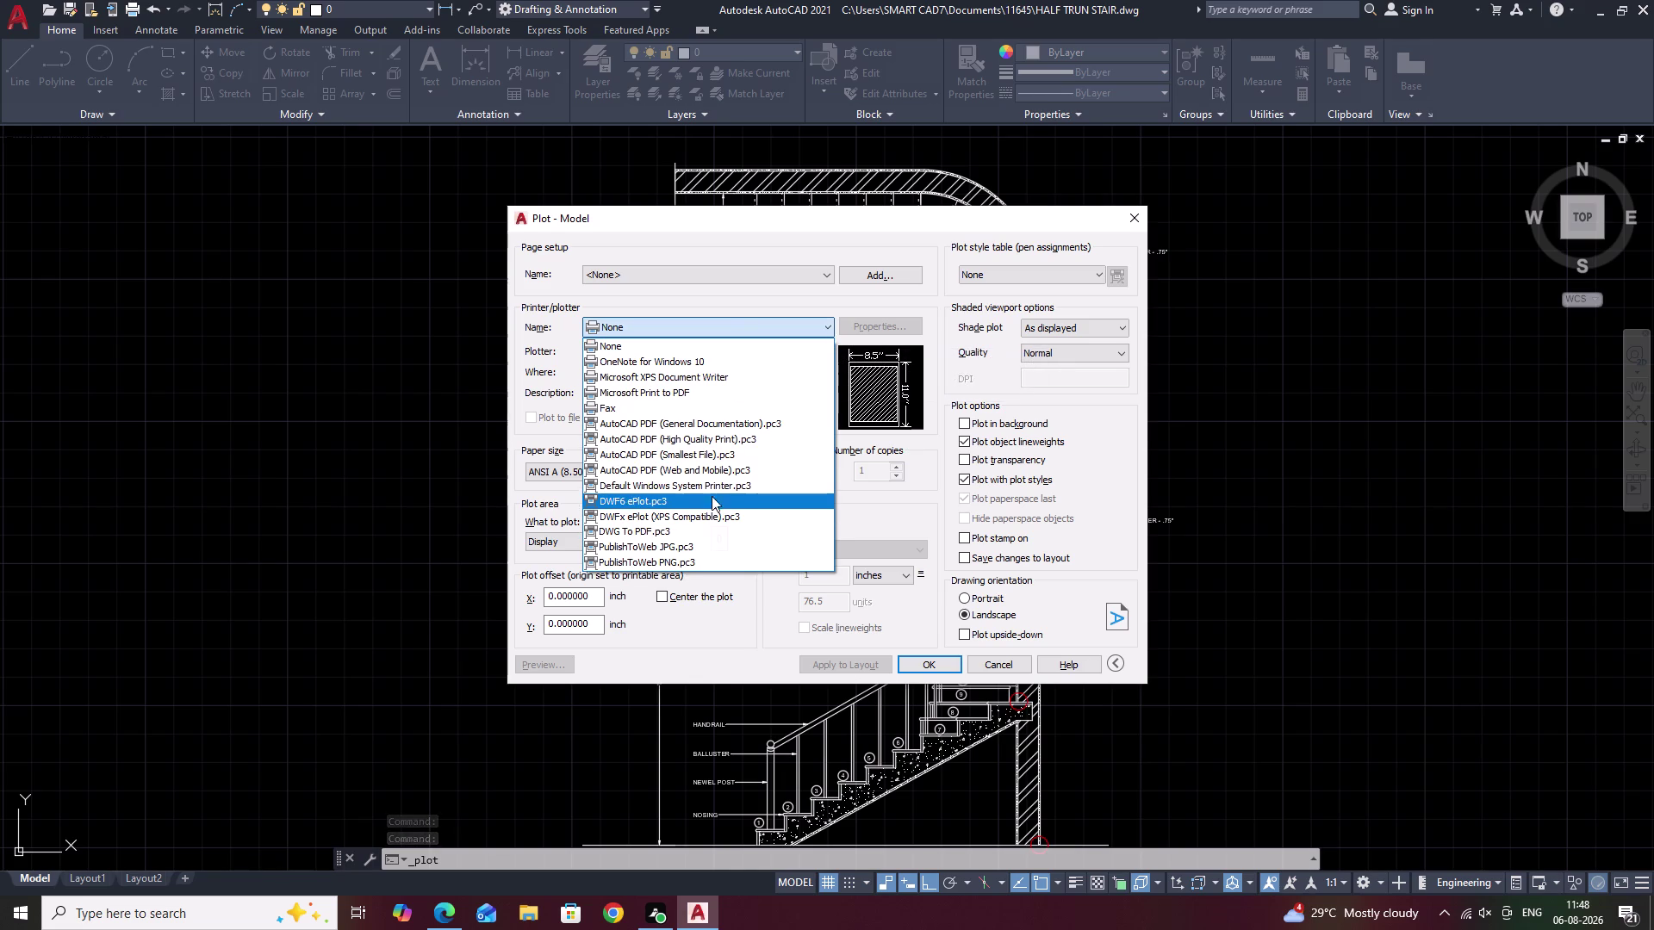
click(710, 437)
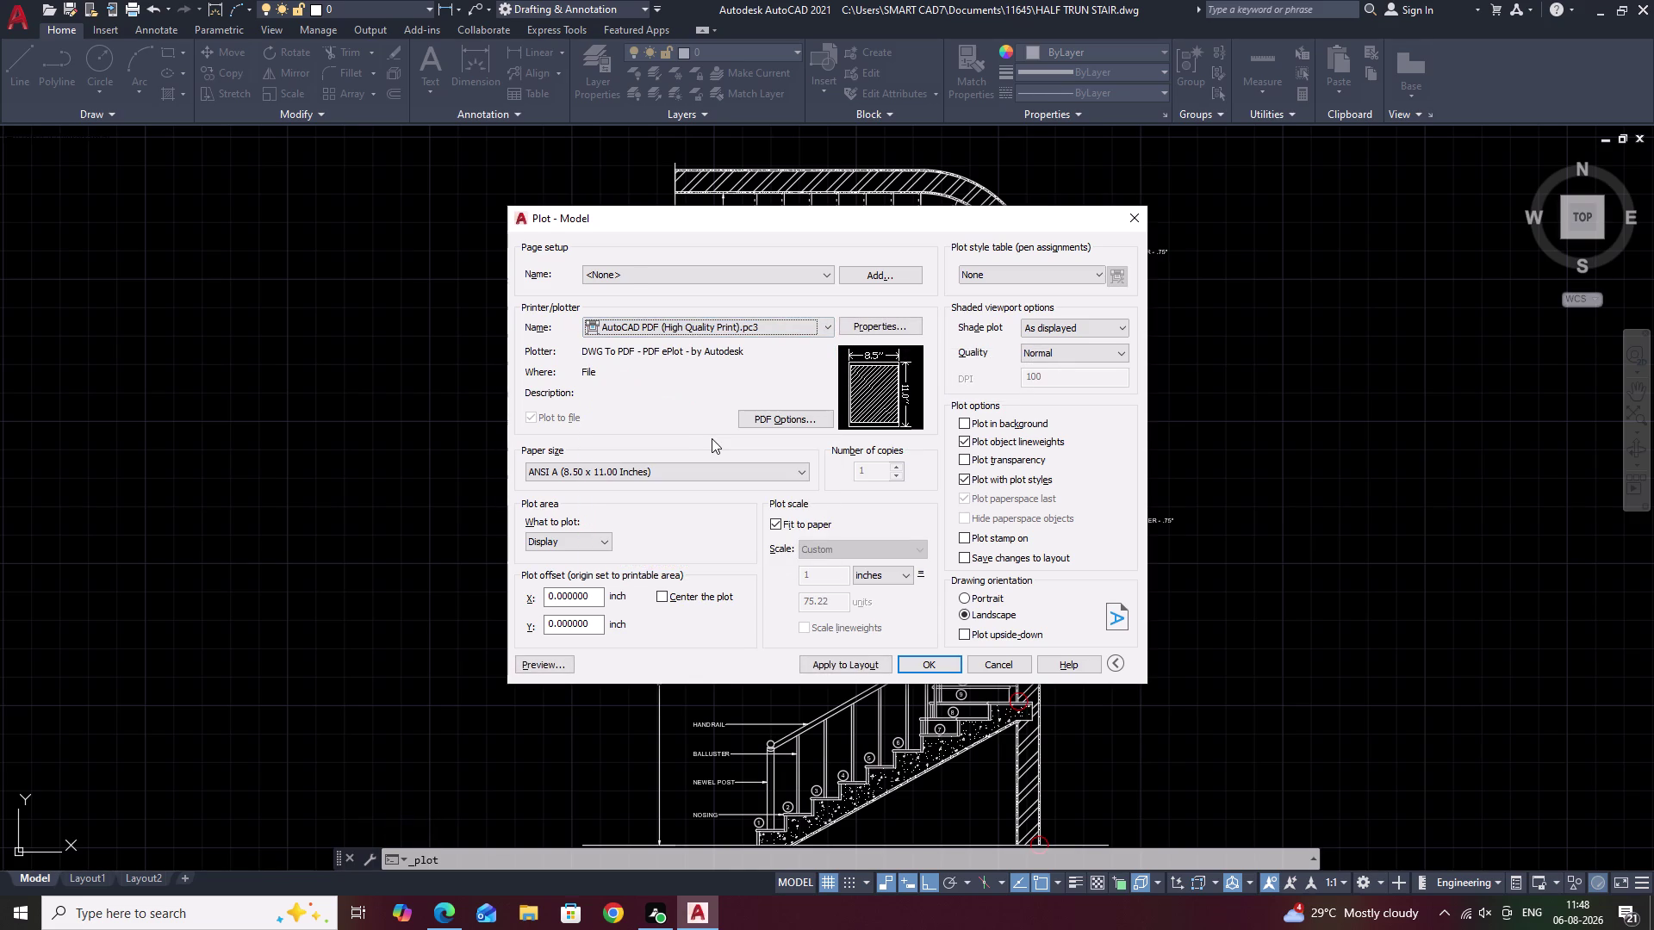
click(964, 600)
Save the plotted PDF 'HALF TRUN STAIR-Model' into the 11645 folder.
click(938, 663)
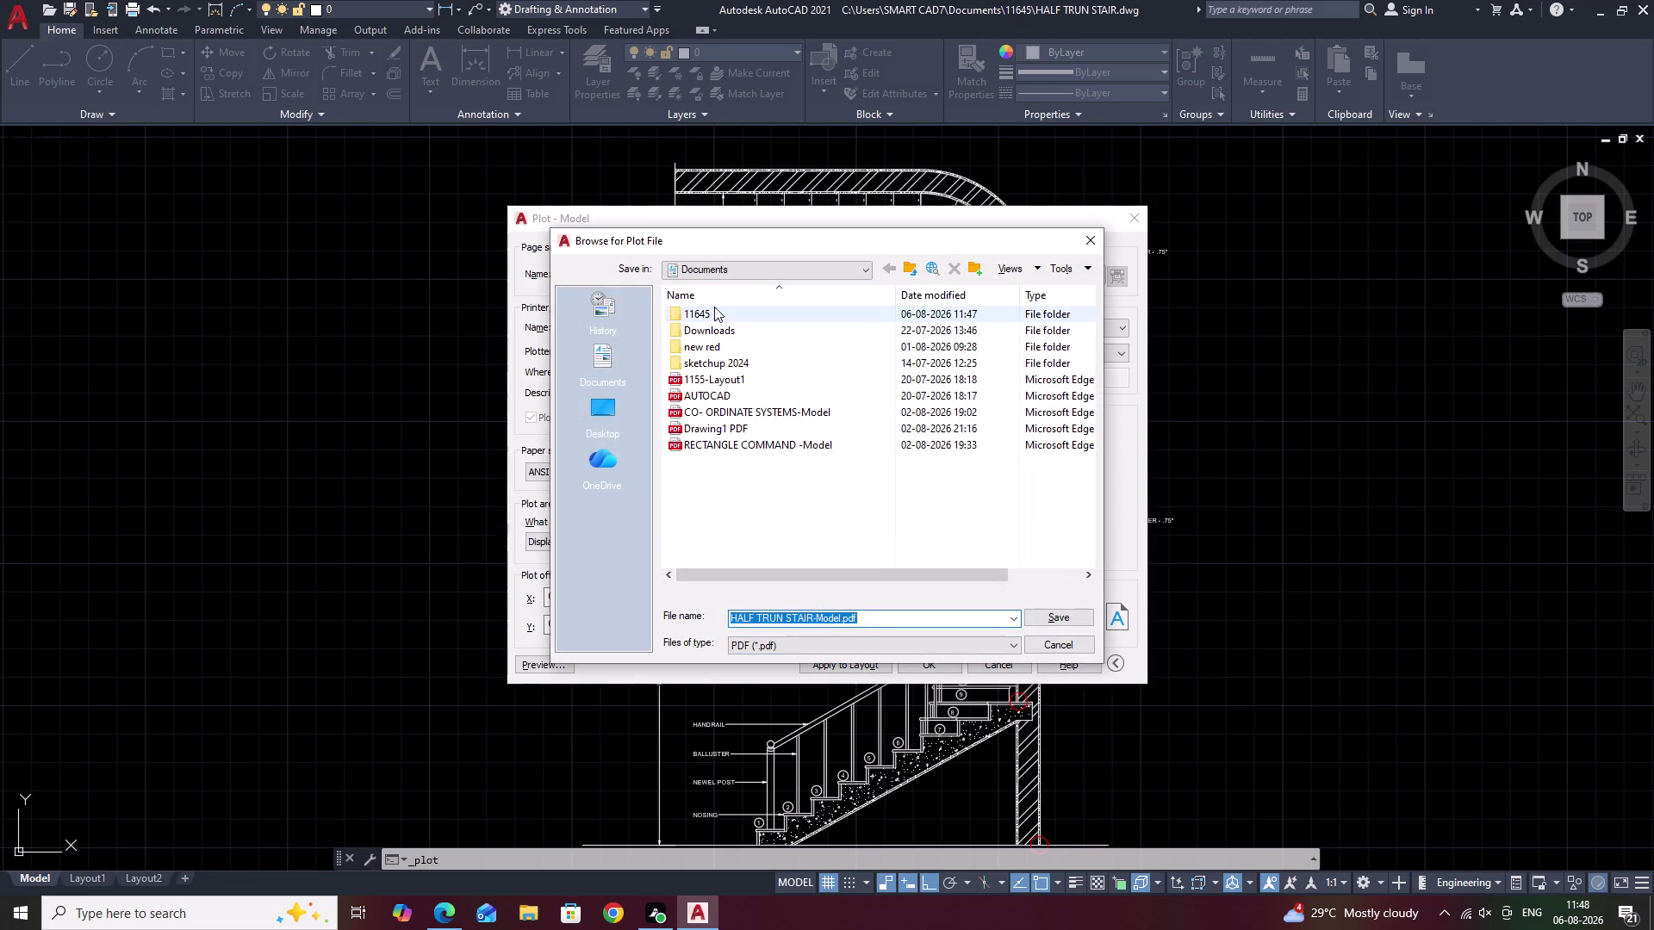
double_click(712, 314)
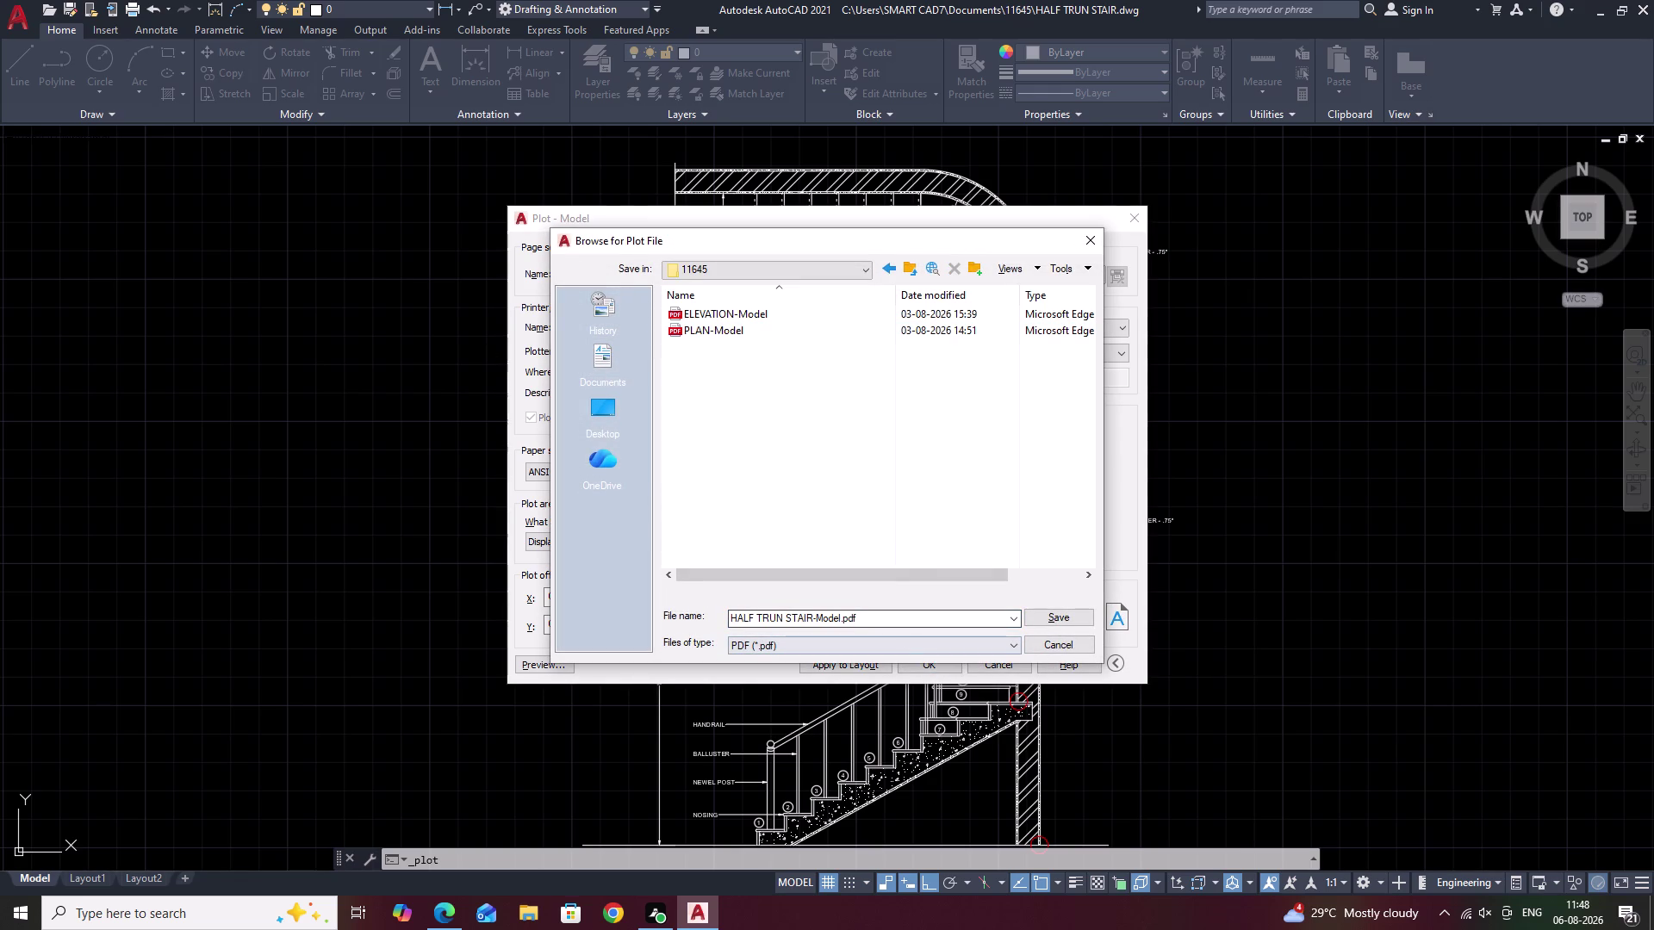
click(896, 620)
click(896, 620)
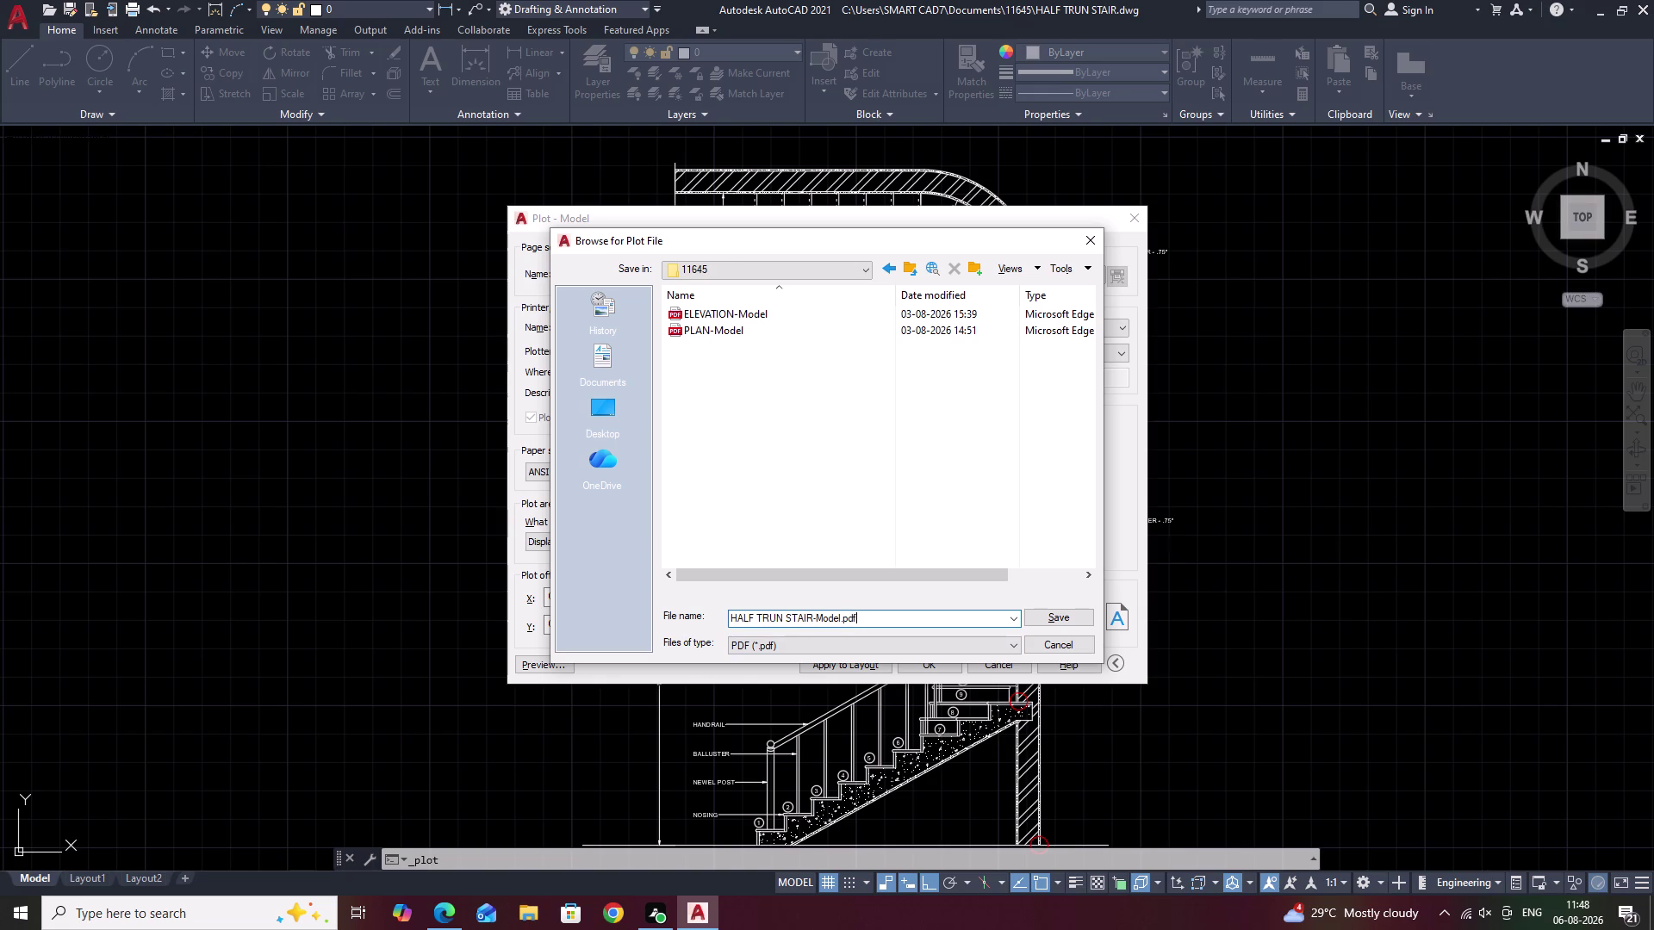
click(1064, 620)
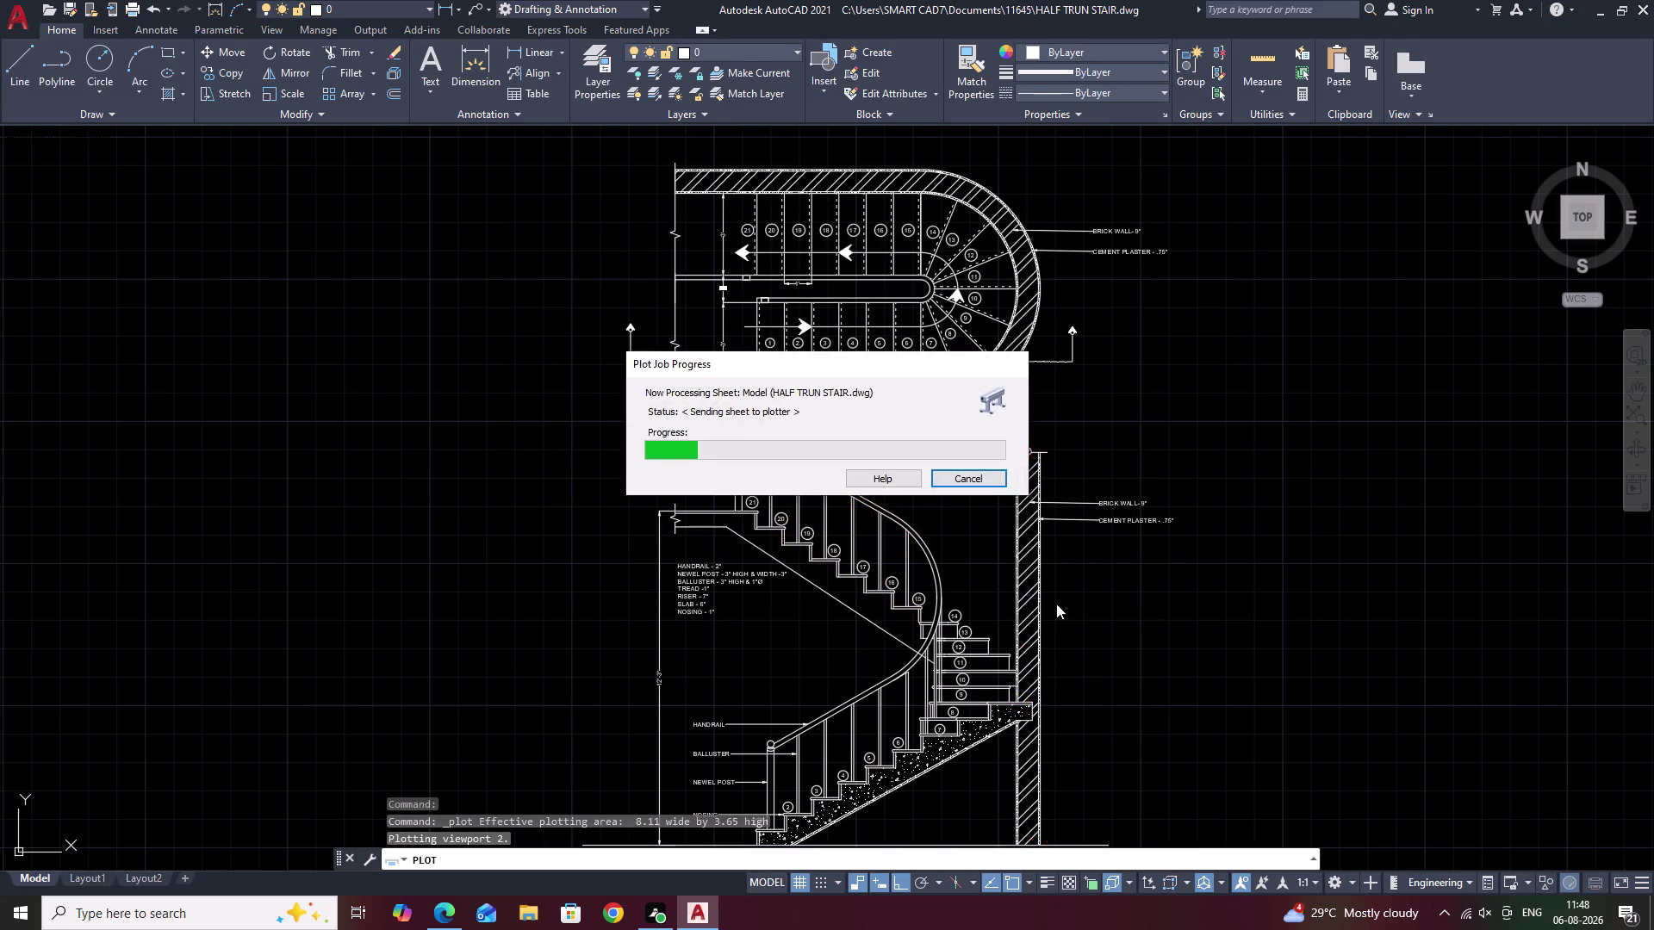